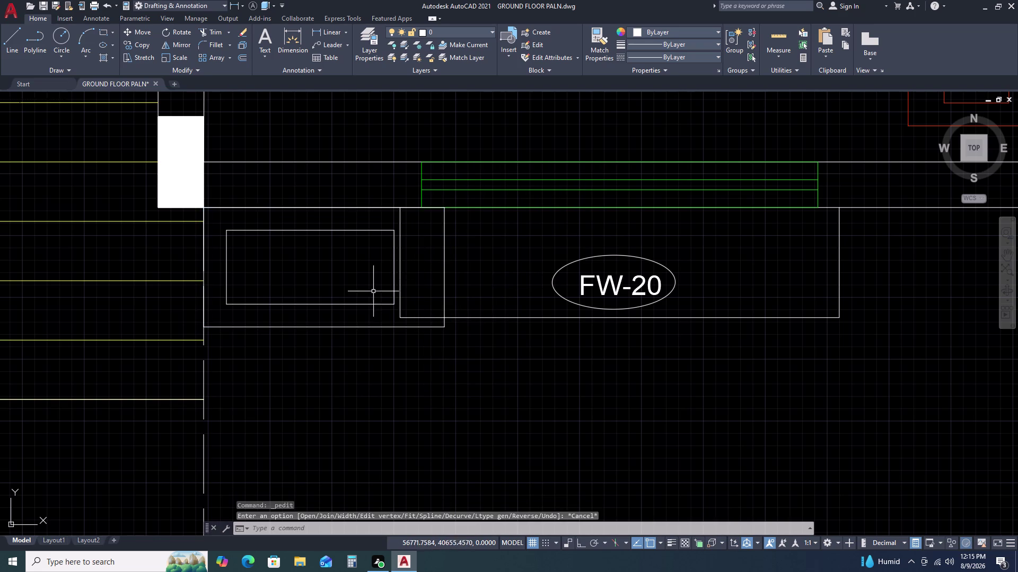
Erase the box's inner rectangle and offset the outer rectangle 115 inward.
double_click(353, 300)
click(335, 311)
key(Delete)
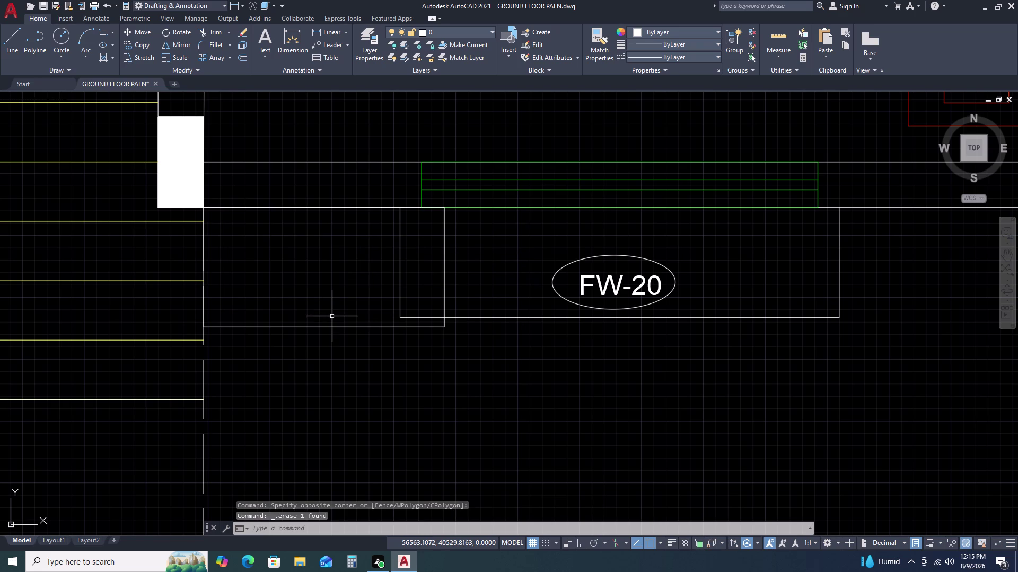
click(338, 321)
drag(313, 340, 305, 352)
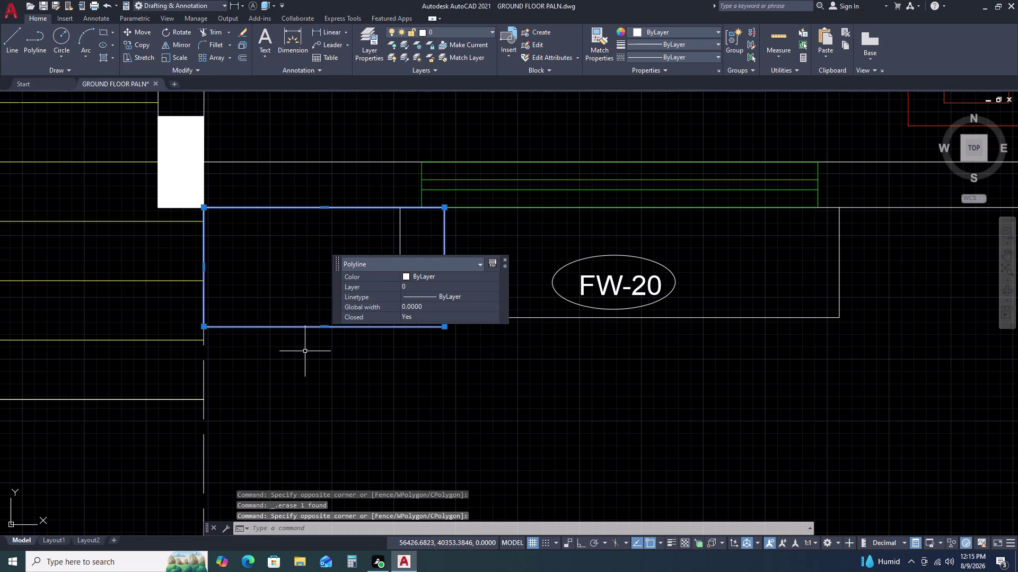
text(O)
key(space)
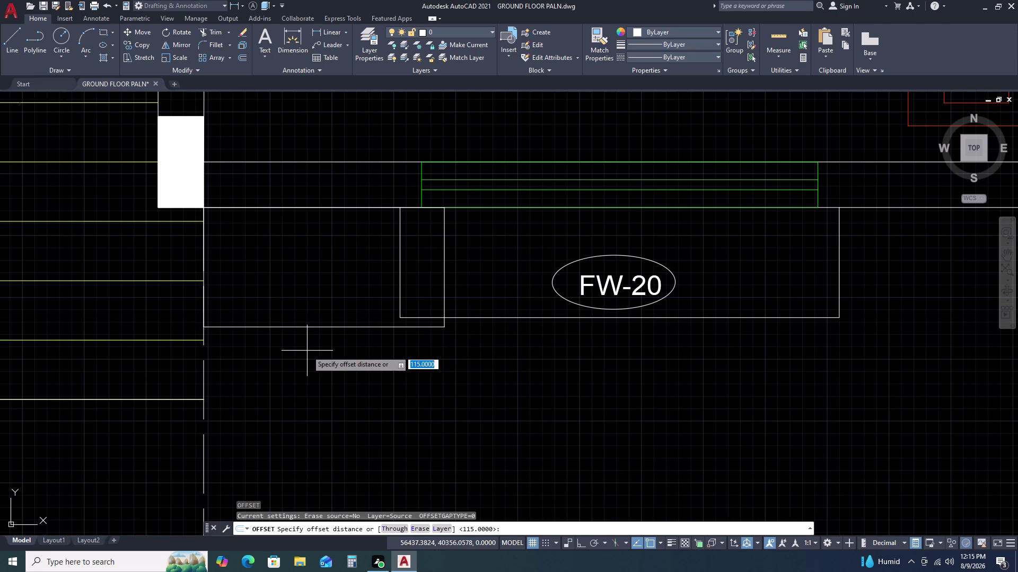
text(115)
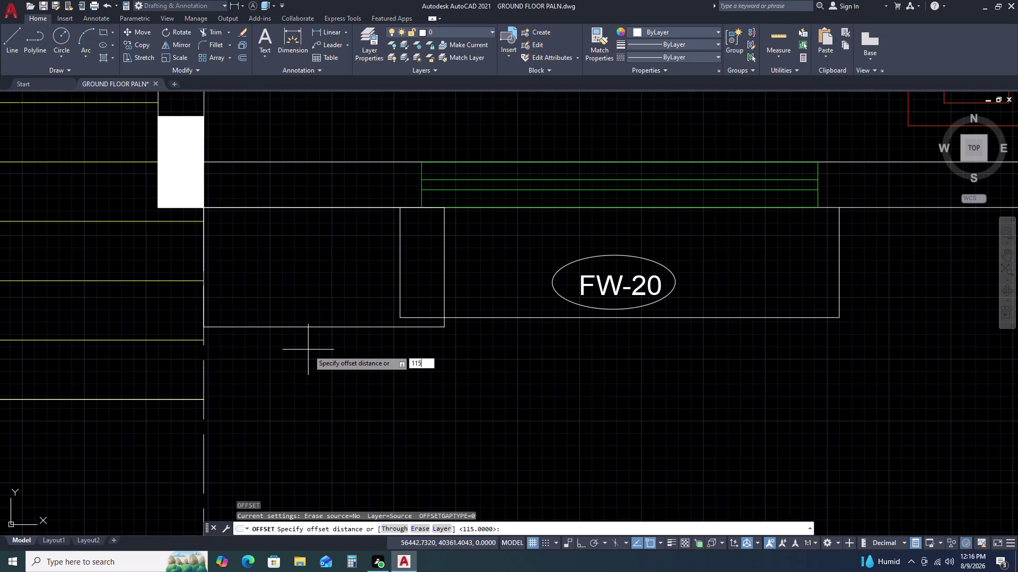
key(space)
click(308, 324)
key(Escape)
Select both rectangles of the box beside the left bedroom window.
scroll(down, 3)
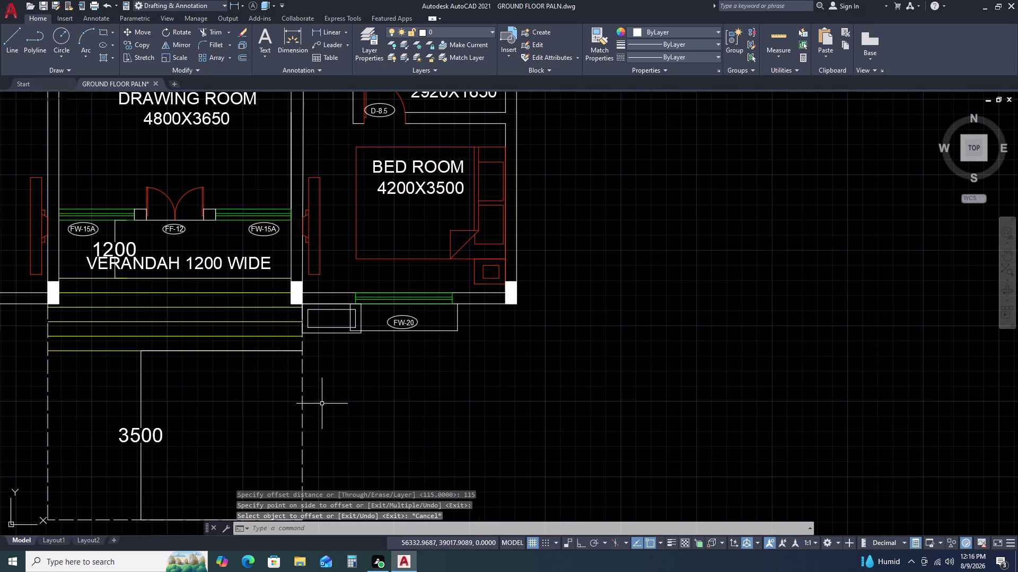
scroll(up, 3)
double_click(360, 256)
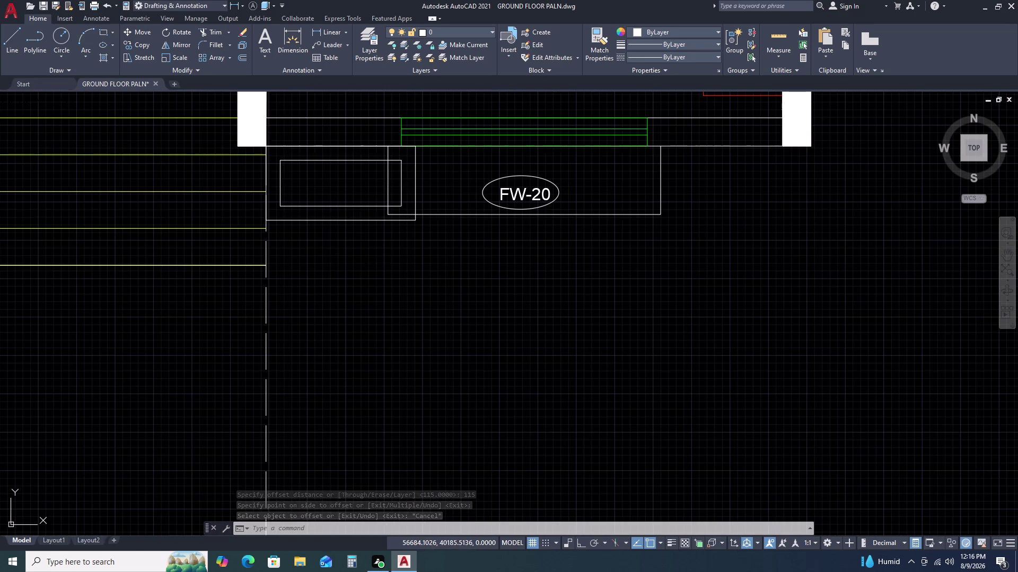
drag(360, 256, 339, 247)
click(327, 251)
drag(327, 250, 322, 239)
click(311, 197)
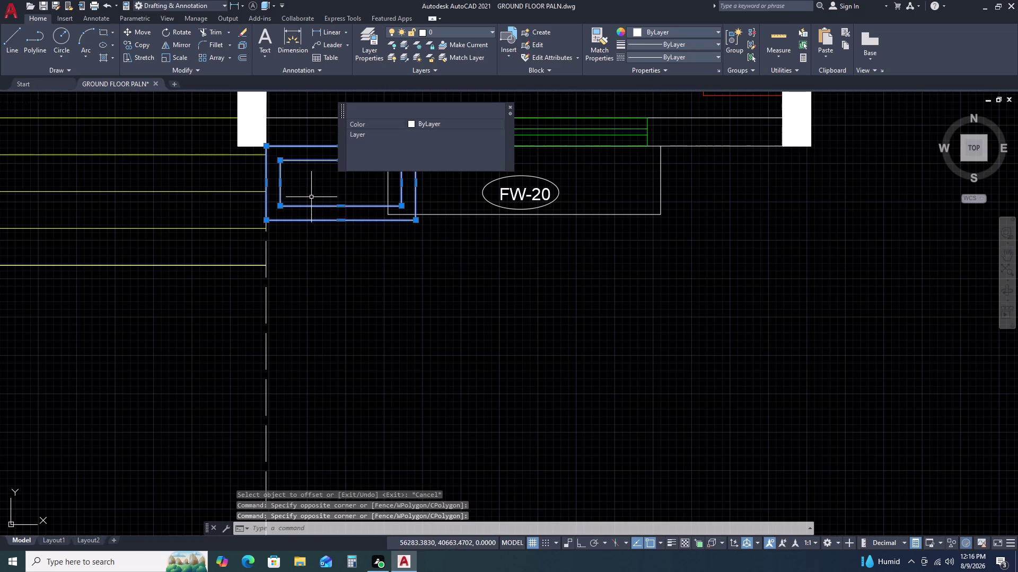
Copy both rectangles to the wall corner at the right bedroom's window.
key(c)
key(o)
key(space)
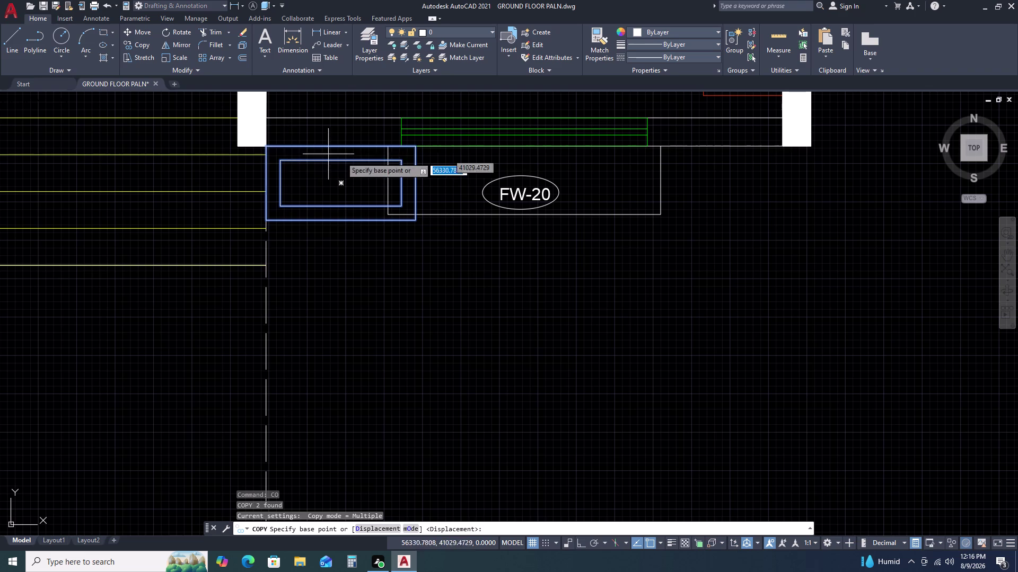
click(415, 146)
scroll(down, 3)
middle_drag(104, 272, 348, 357)
middle_click(366, 362)
scroll(down, 3)
scroll(up, 3)
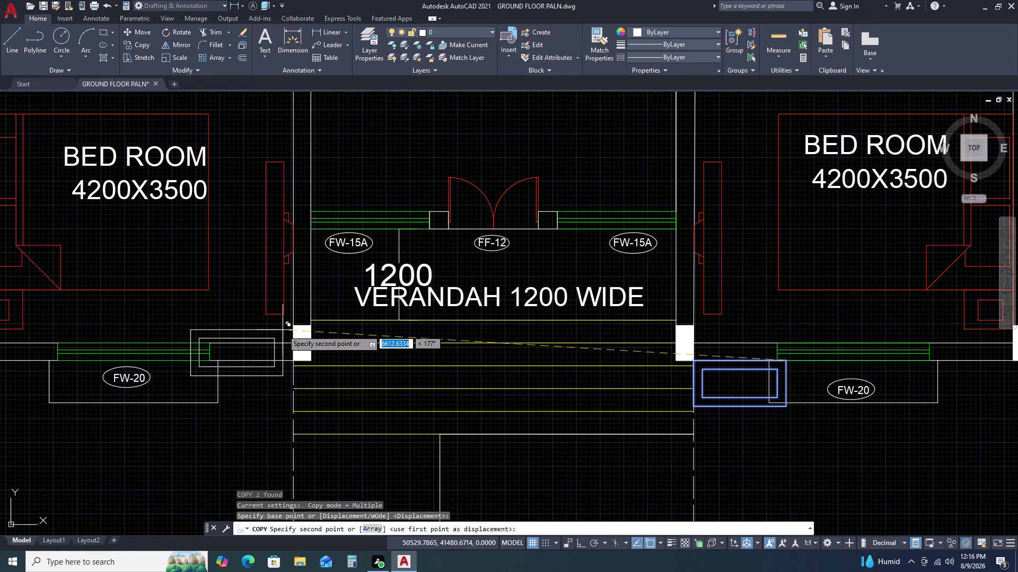
scroll(up, 3)
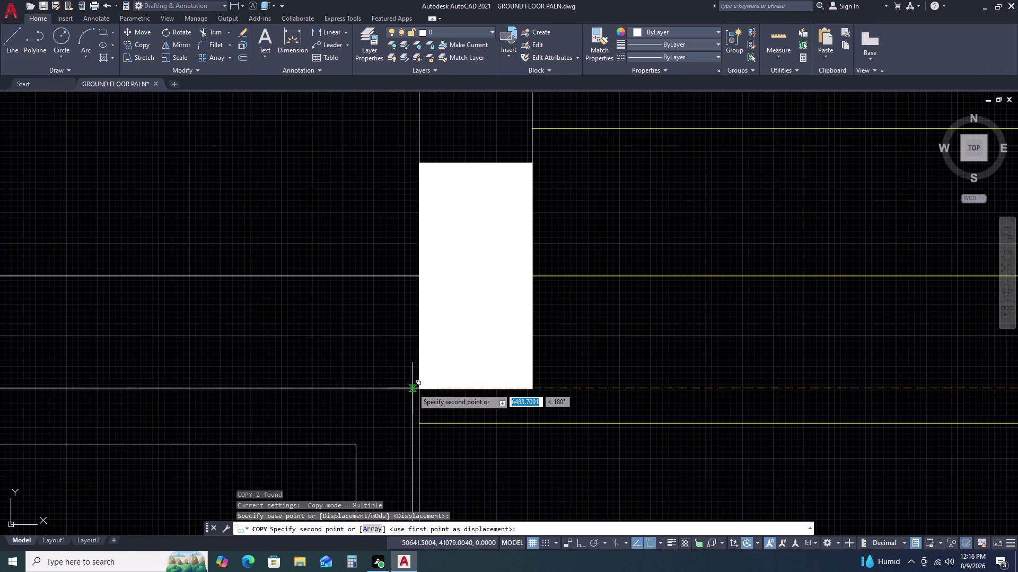
double_click(420, 389)
scroll(down, 3)
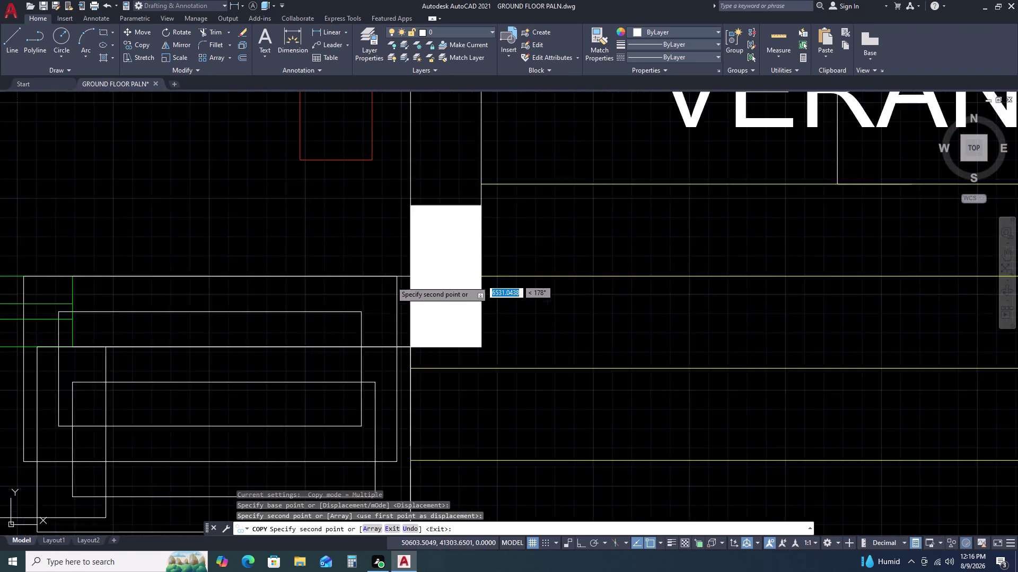
key(Escape)
scroll(down, 3)
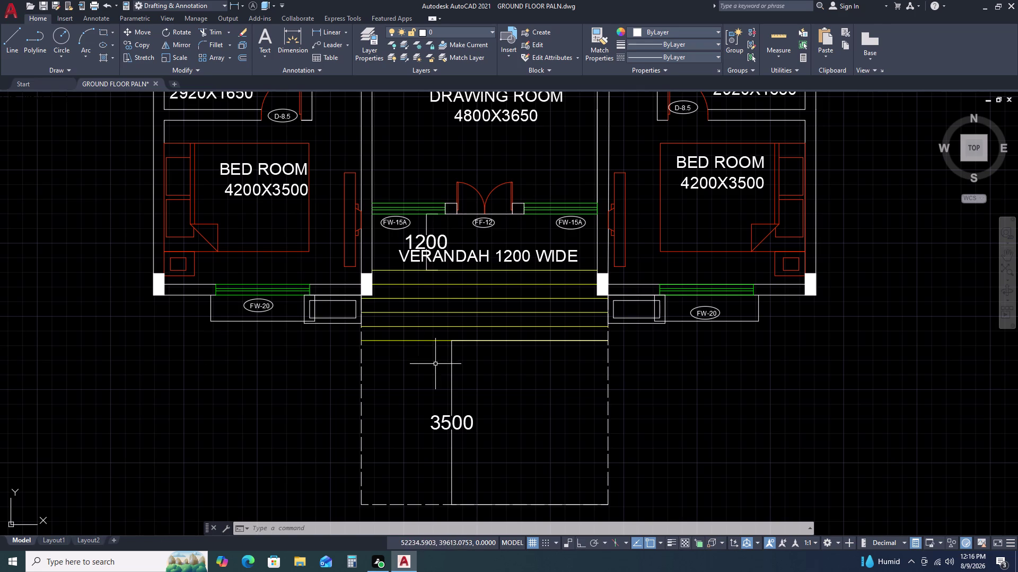
scroll(down, 3)
scroll(up, 3)
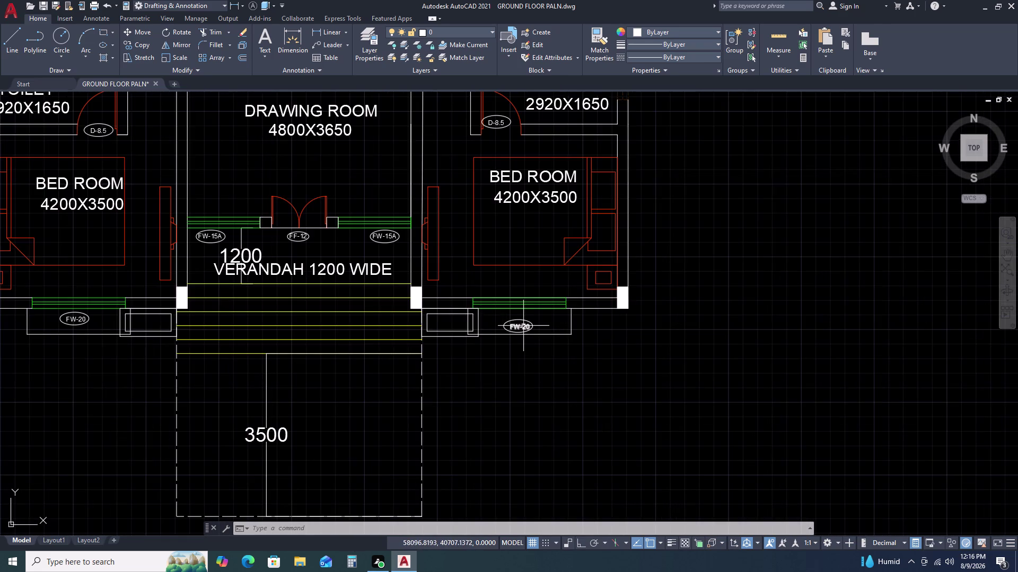
scroll(down, 3)
middle_drag(446, 235, 450, 320)
middle_click(450, 321)
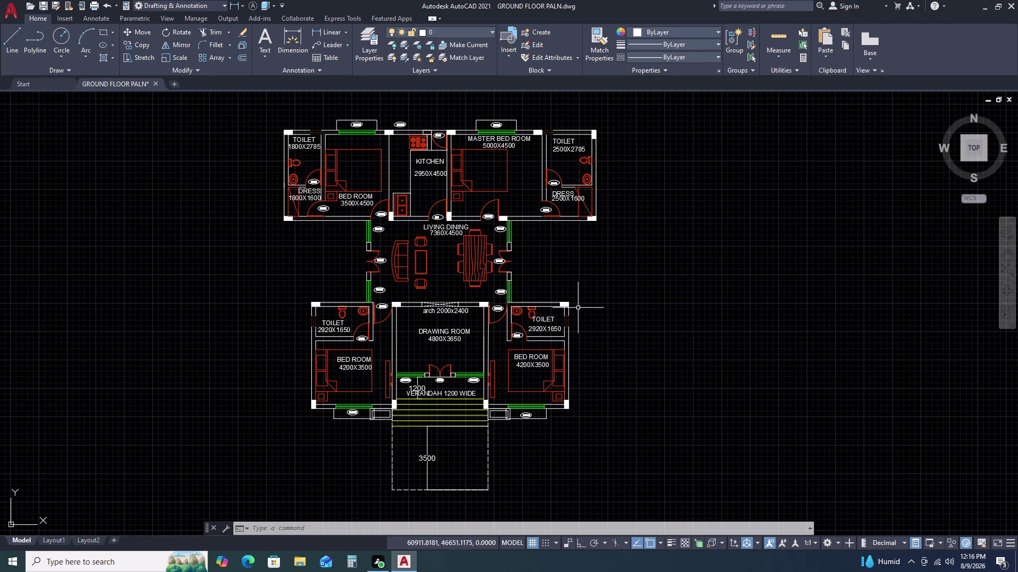
scroll(up, 3)
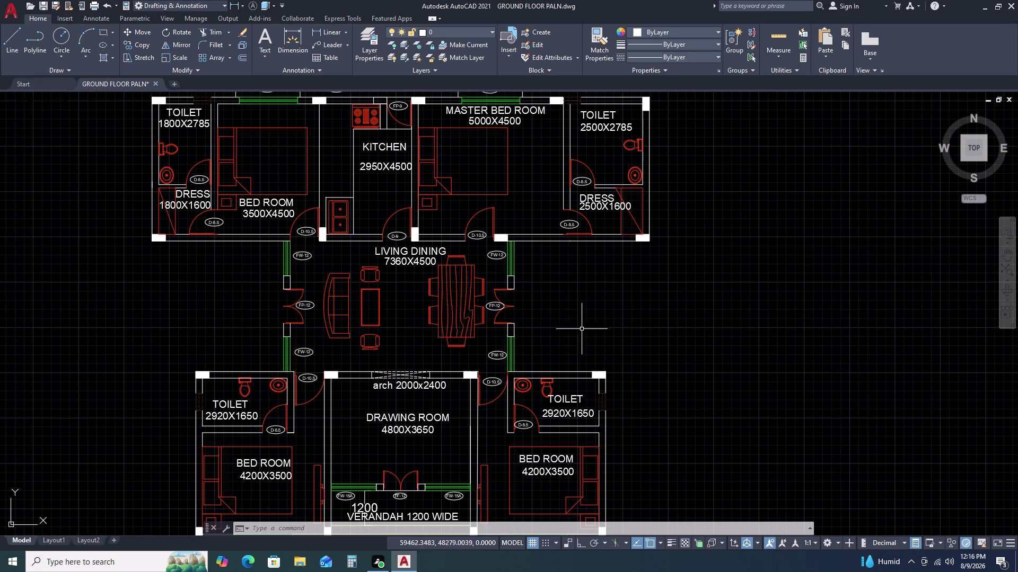
Draw a vertical line with Ortho on, right of the living dining area.
text(L)
key(space)
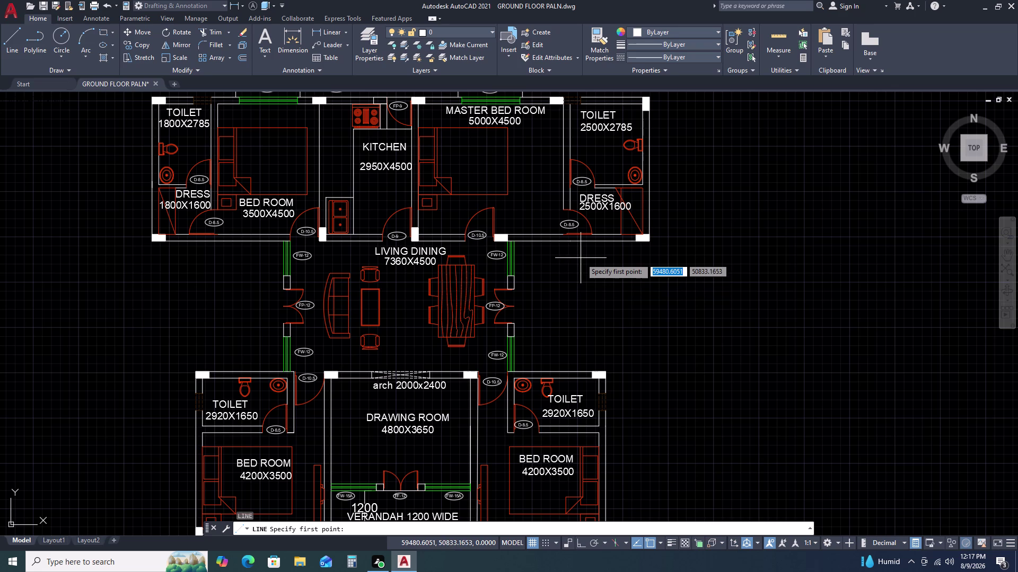
click(584, 254)
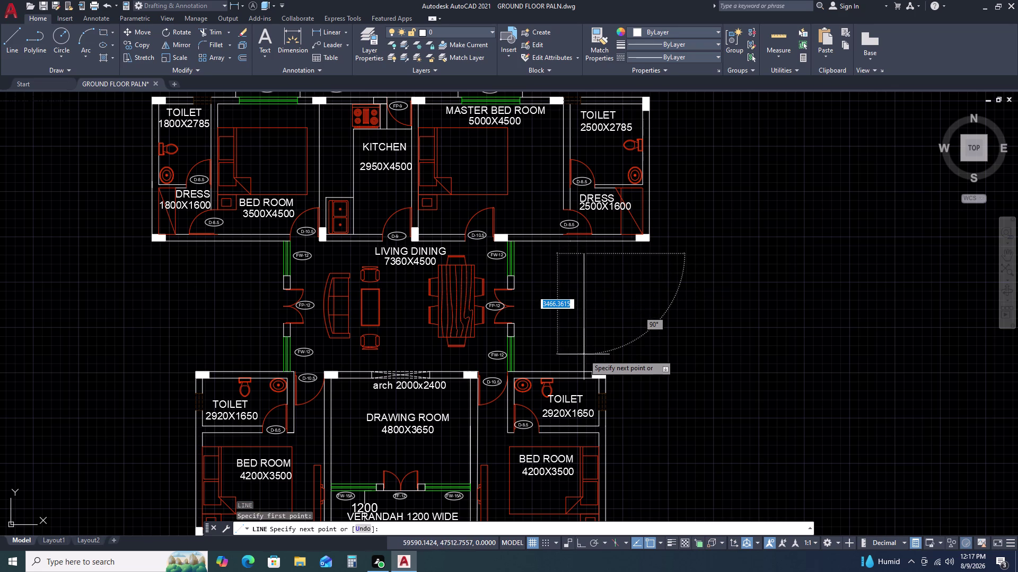
key(F8)
click(585, 369)
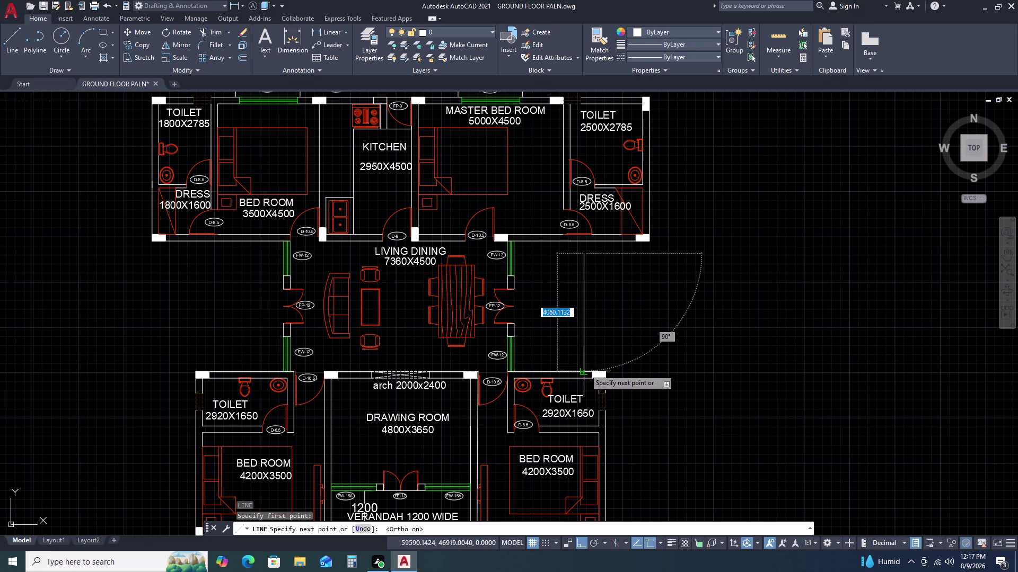
scroll(up, 3)
key(Escape)
Move the vertical line up into position beside the toilet.
drag(605, 315, 598, 314)
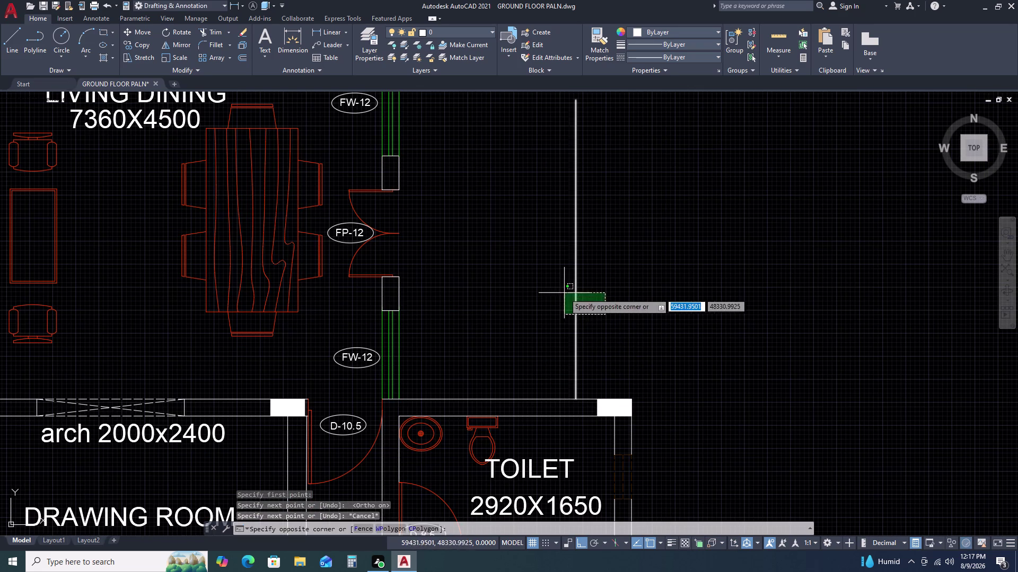
click(562, 289)
text(M)
key(space)
double_click(588, 334)
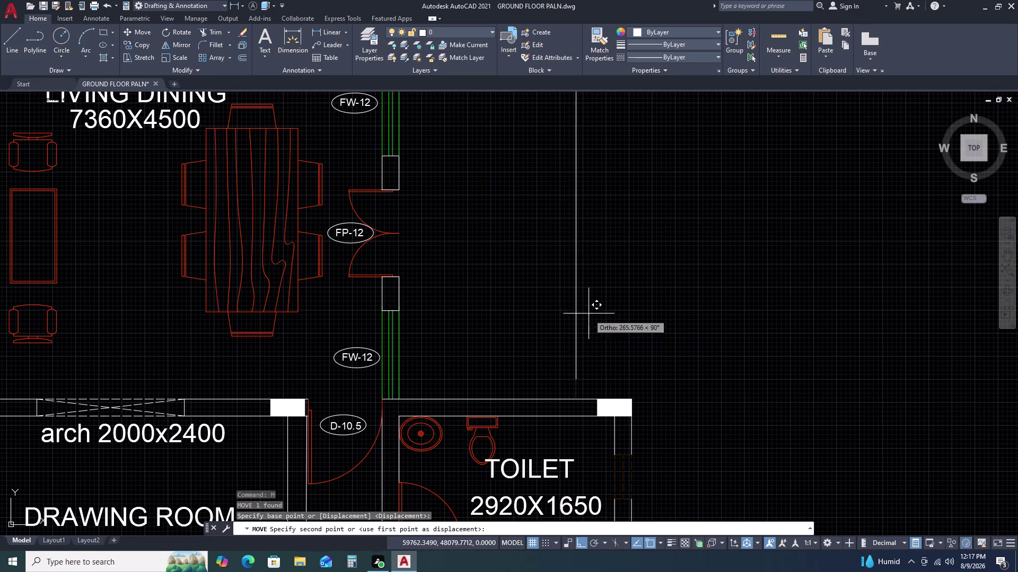
triple_click(589, 310)
key(Escape)
Copy the vertical line 300 away, then delete the unwanted line.
double_click(594, 291)
click(549, 297)
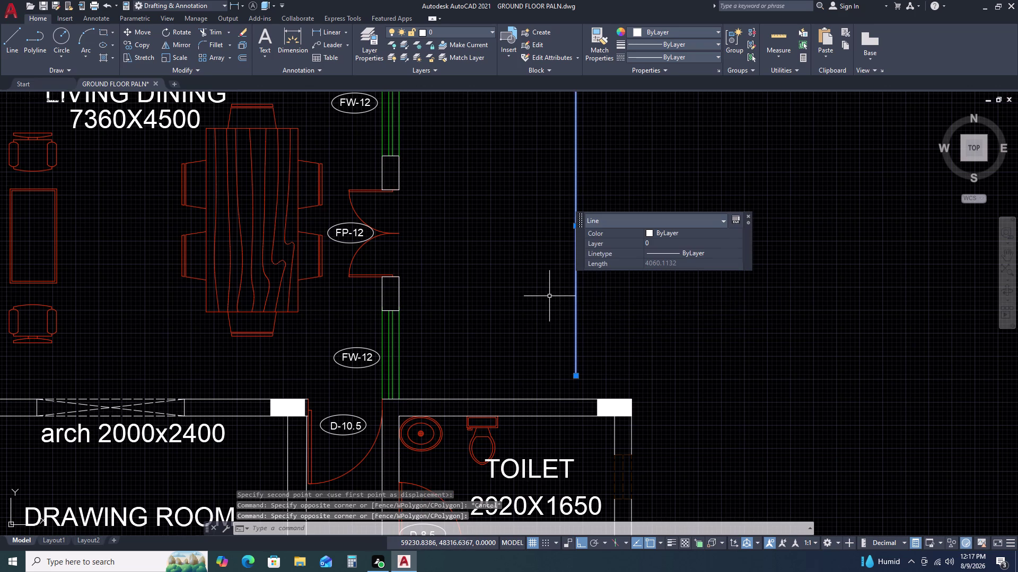
text(C)
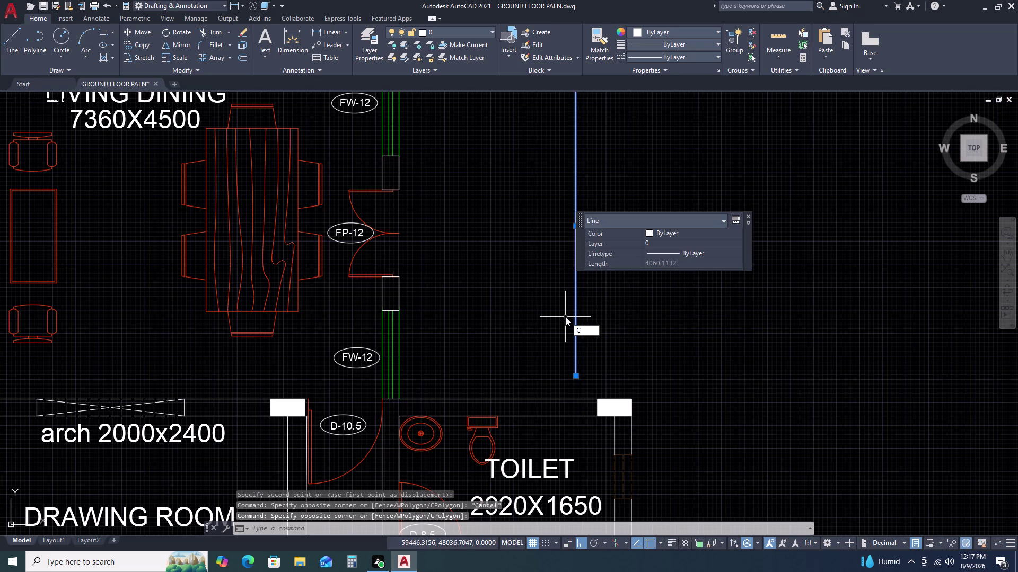
text(O)
key(space)
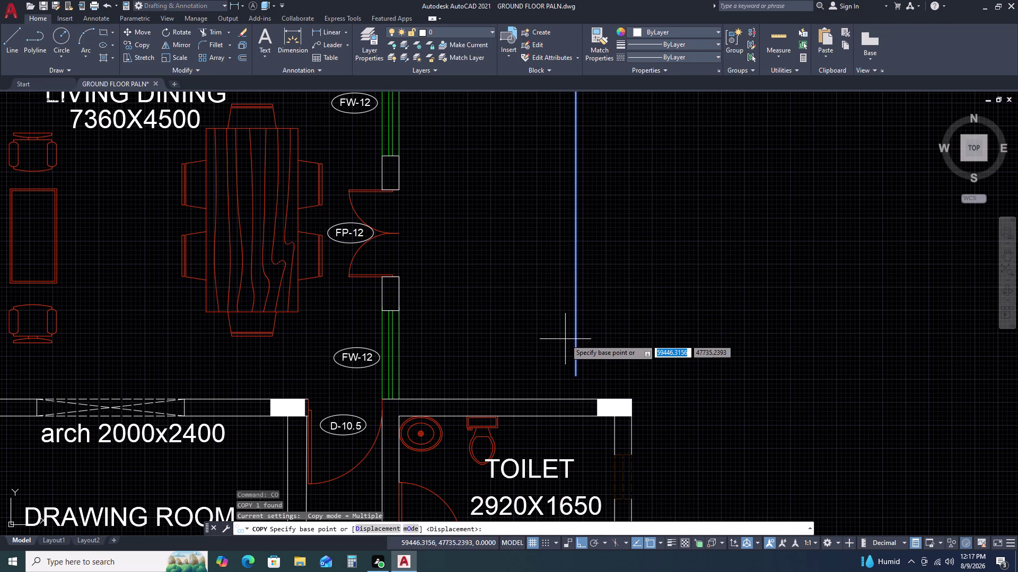
text(6)
key(space)
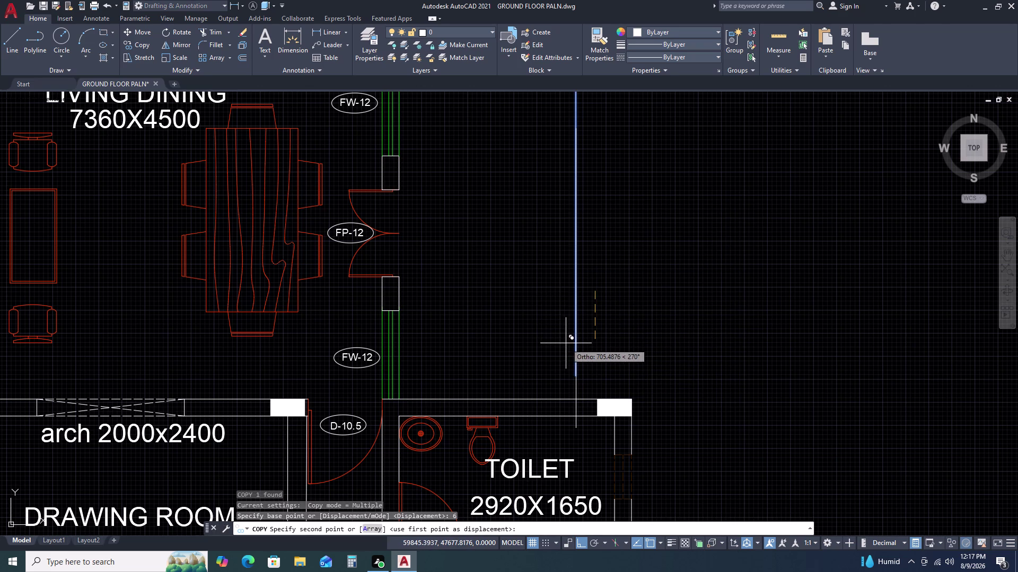
text(300)
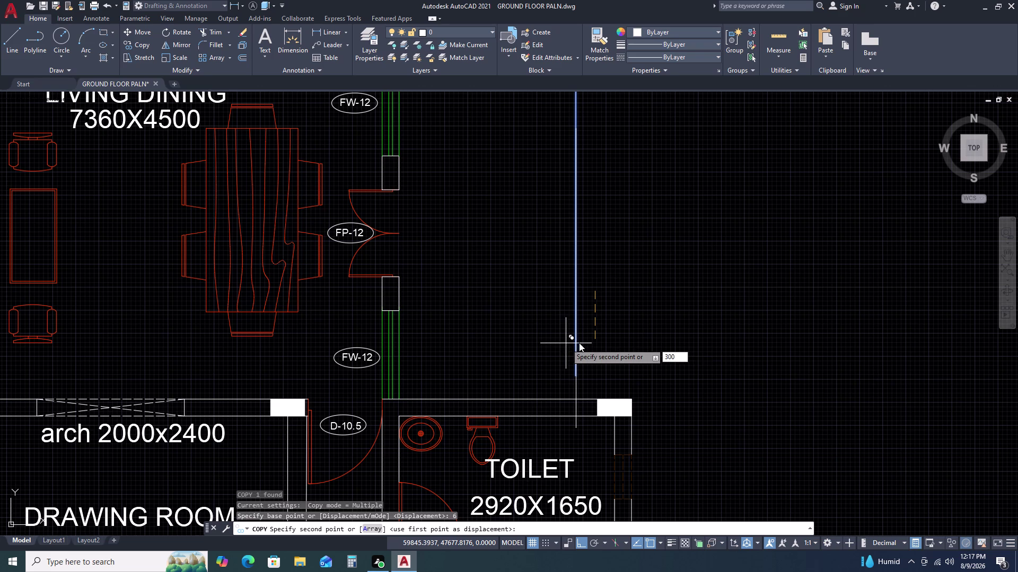
key(space)
scroll(down, 3)
middle_drag(567, 325, 429, 286)
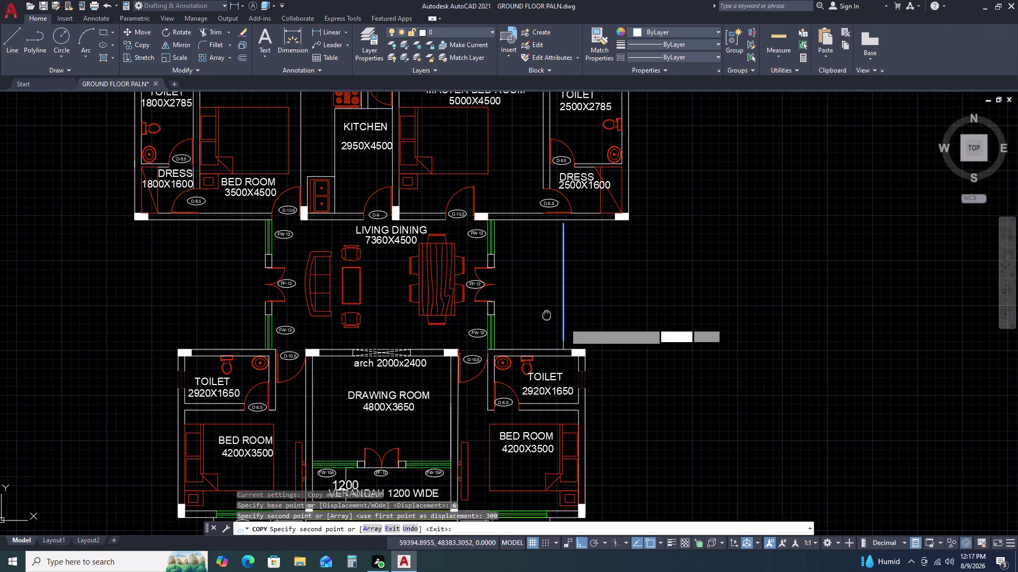
middle_drag(430, 287, 387, 283)
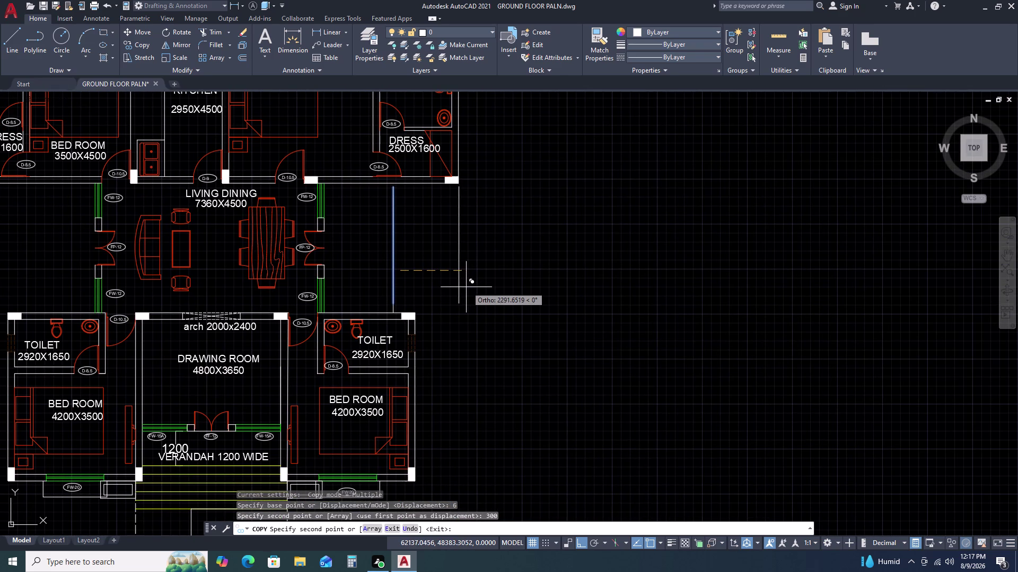
key(Escape)
scroll(up, 3)
click(391, 265)
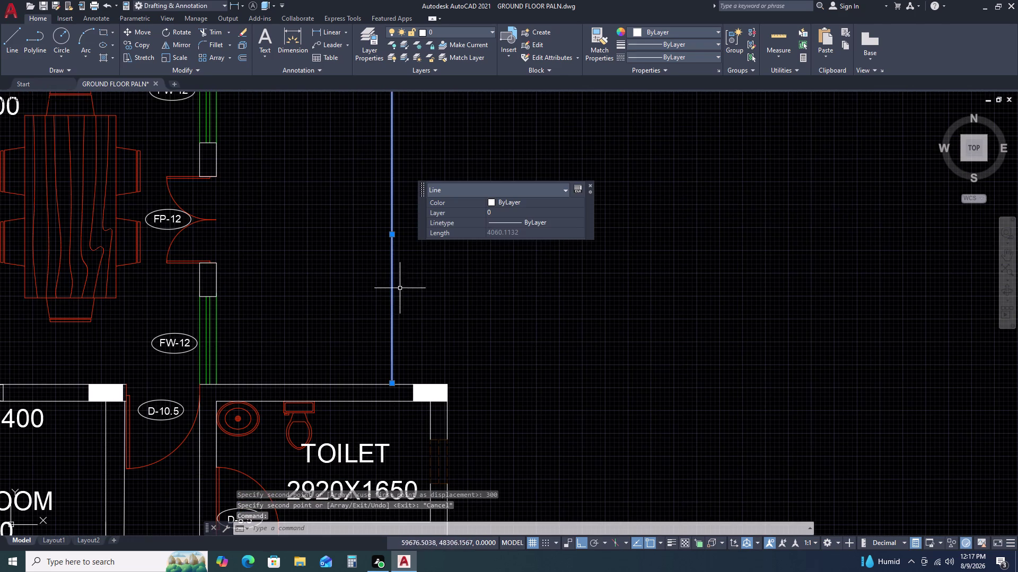
key(Delete)
Array-copy the remaining line into 6 items spaced 300 apart.
click(392, 288)
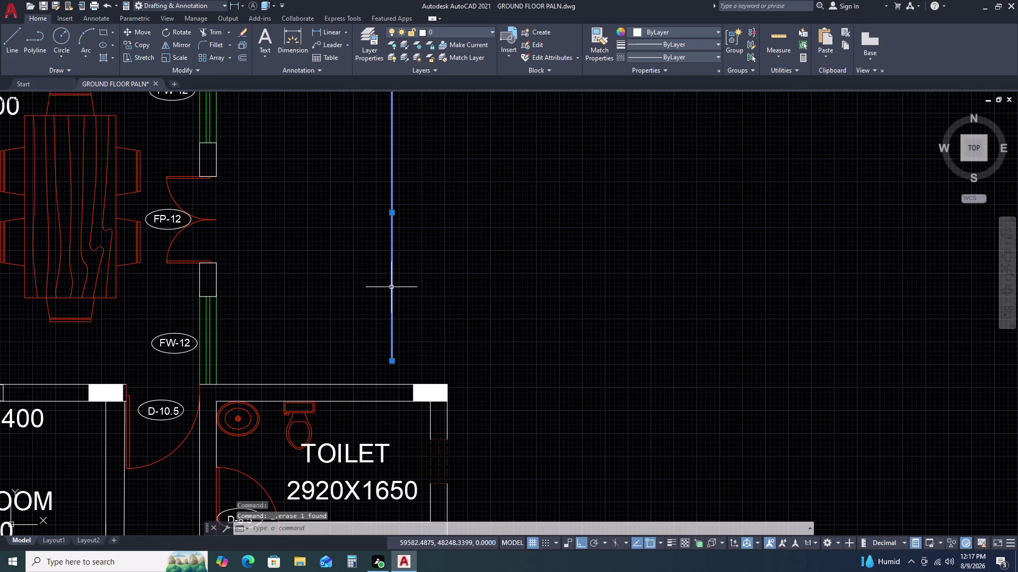
key(c)
text(O)
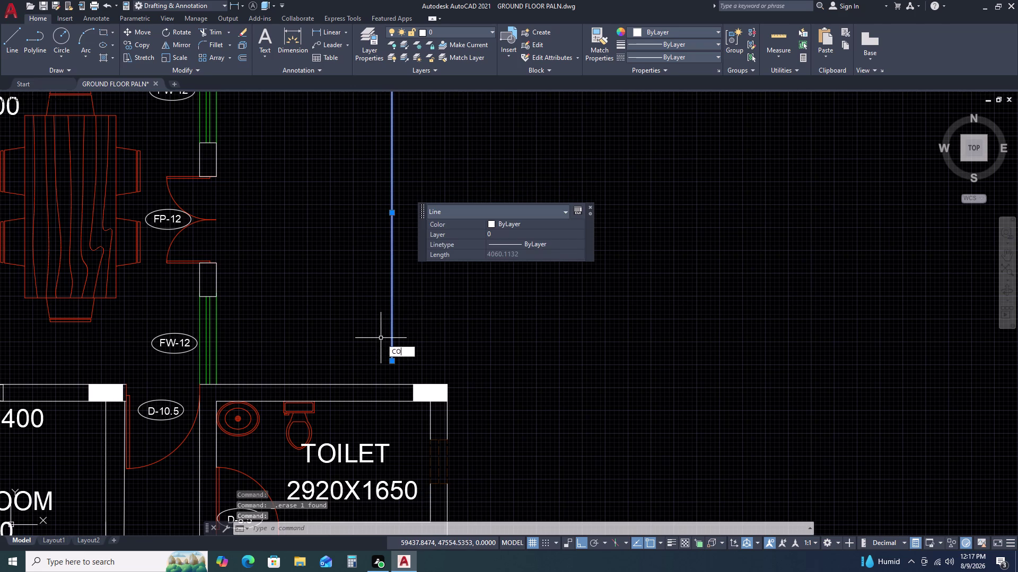
key(space)
double_click(393, 363)
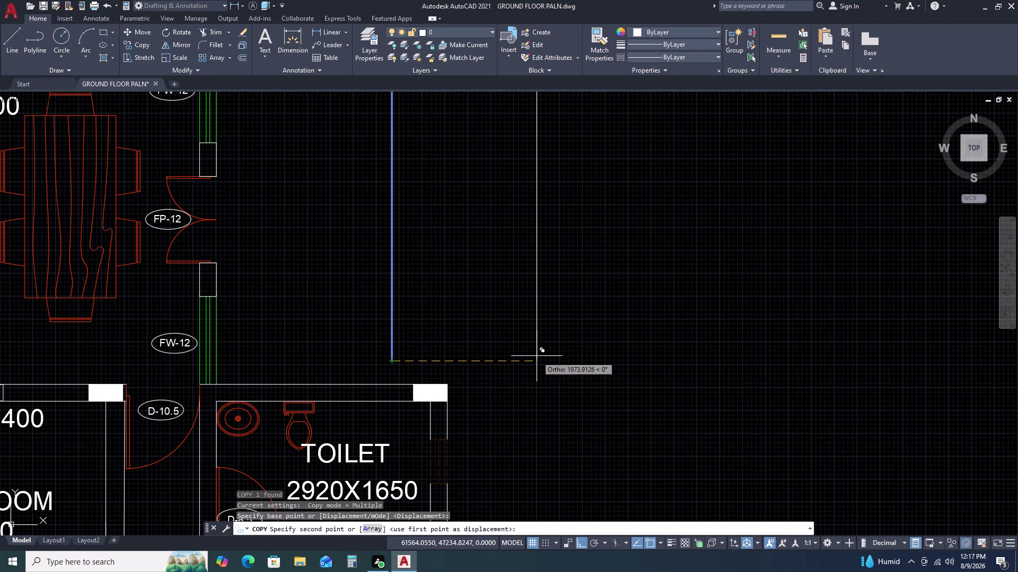
text(A)
key(space)
text(6)
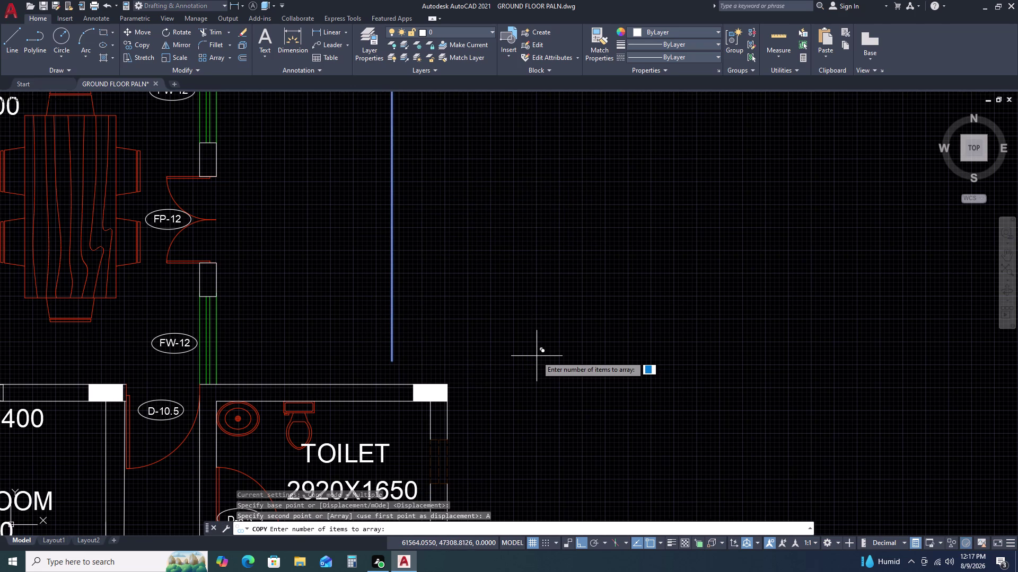
key(space)
key(3)
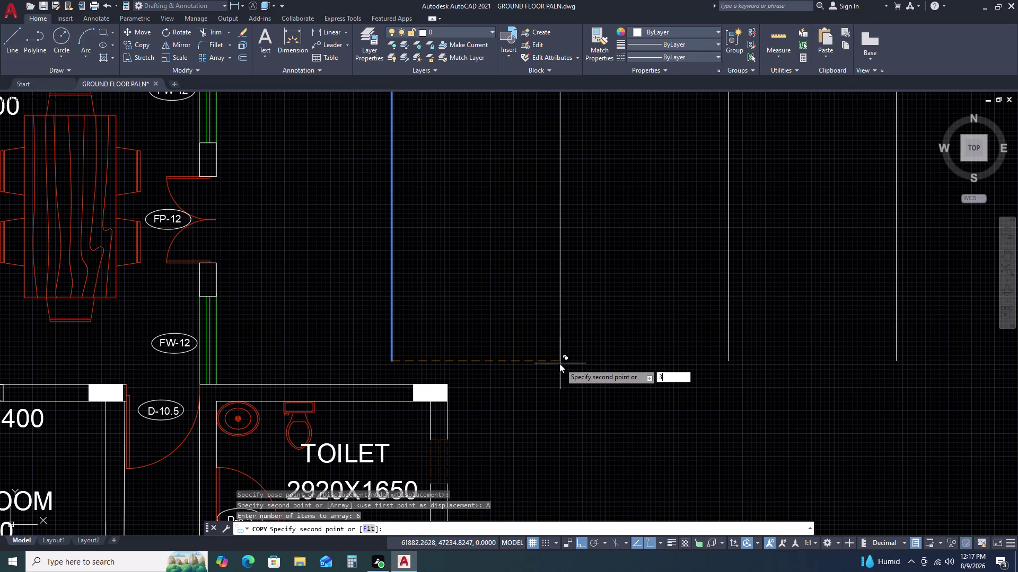
key(0)
key(0)
key(space)
scroll(down, 3)
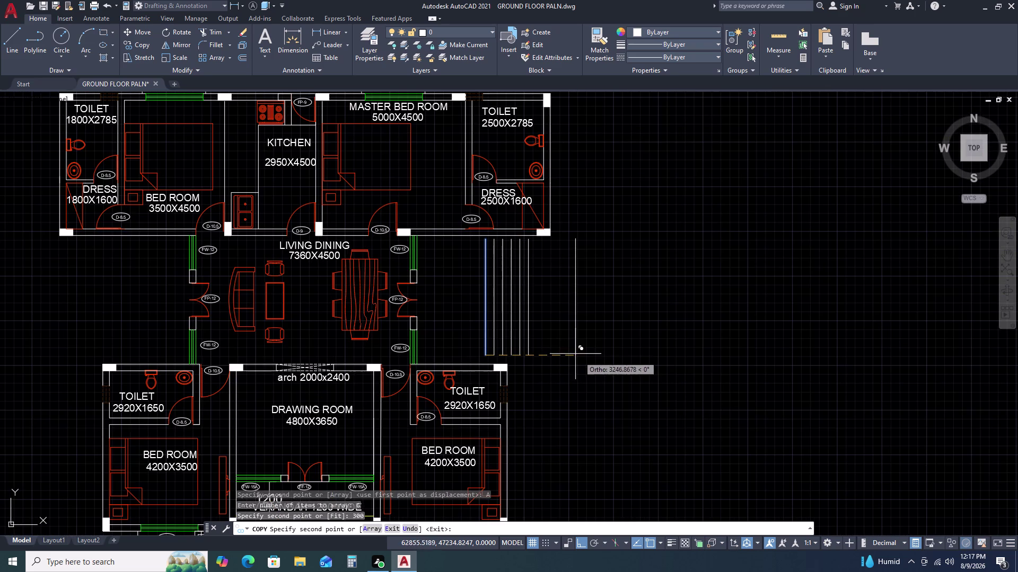
key(Escape)
scroll(up, 3)
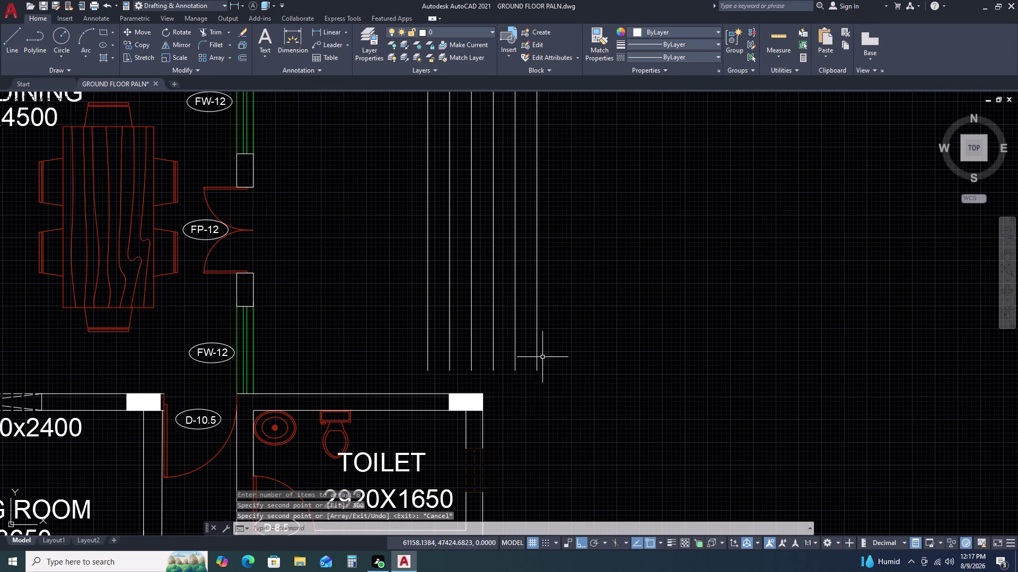
Select the six parallel lines, then cancel the Move command.
click(563, 342)
click(362, 336)
text(M)
key(space)
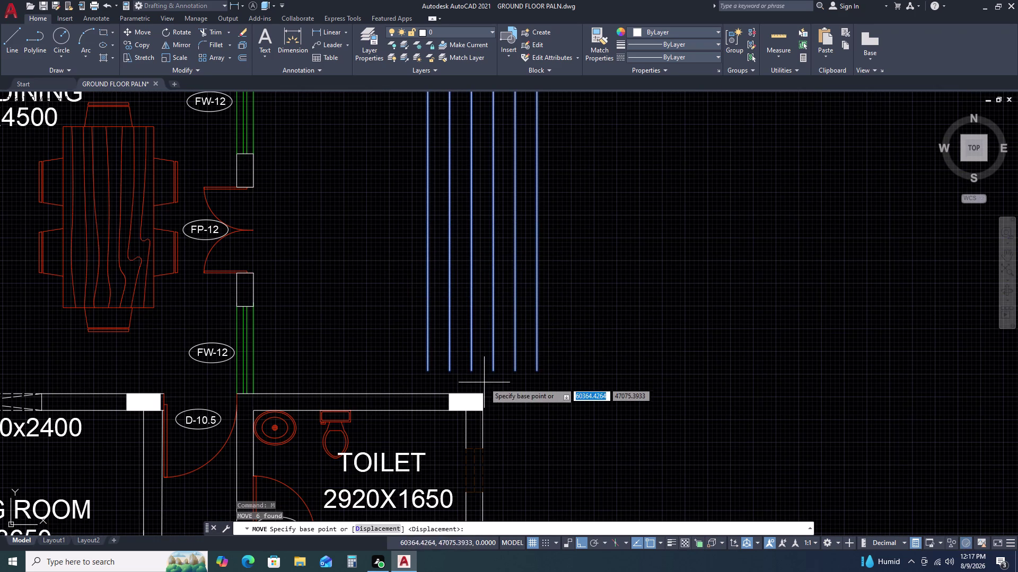
scroll(up, 3)
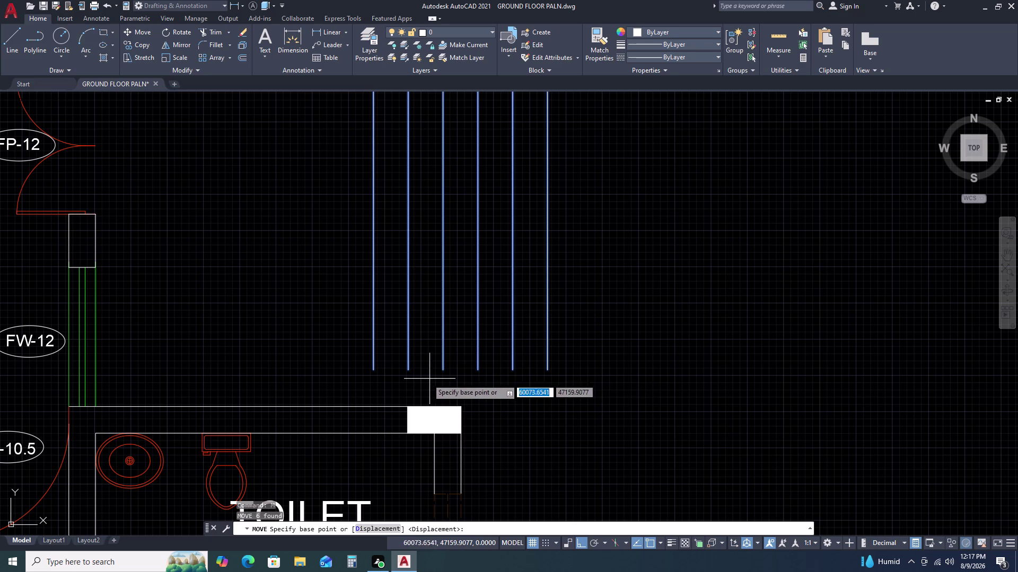
key(Escape)
scroll(down, 3)
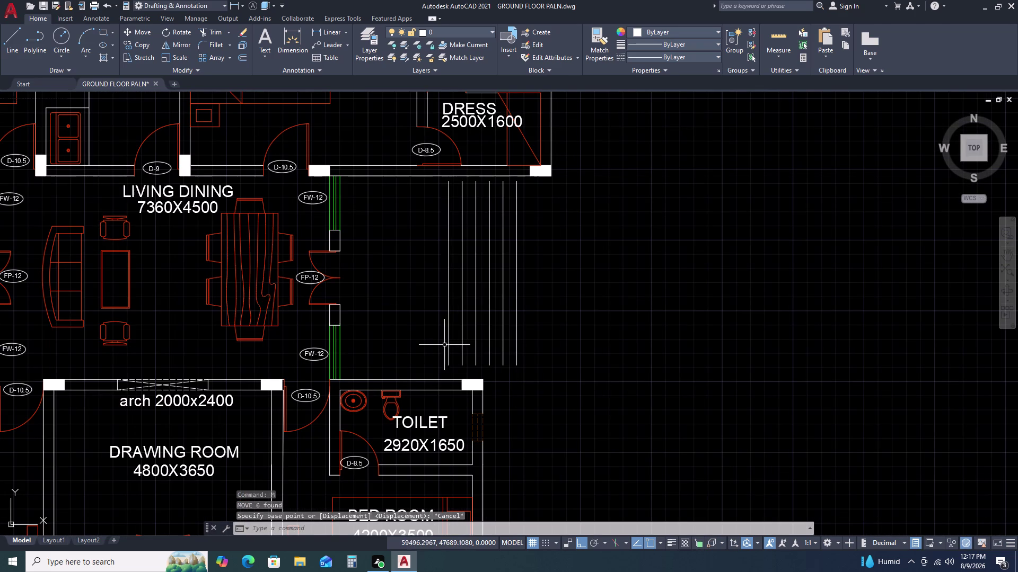
scroll(up, 3)
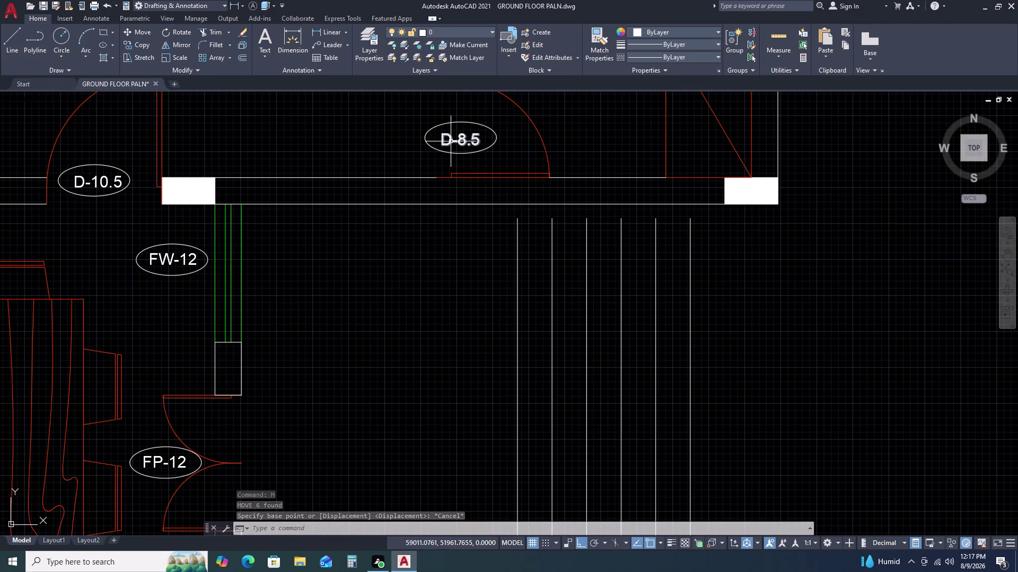
Copy the D-8.5 label beside the first line, with Ortho off.
click(450, 142)
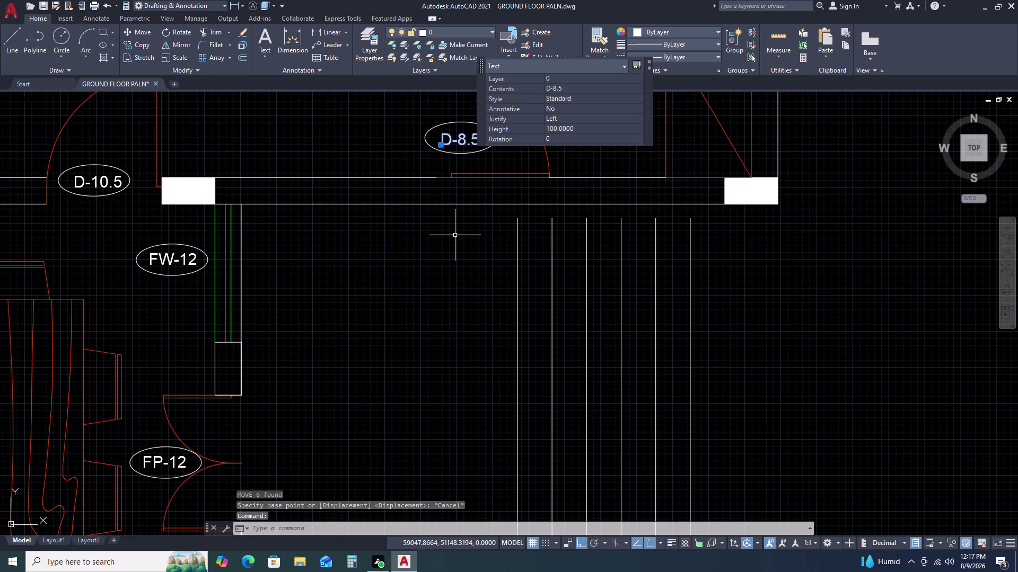
text(CO)
key(space)
click(448, 131)
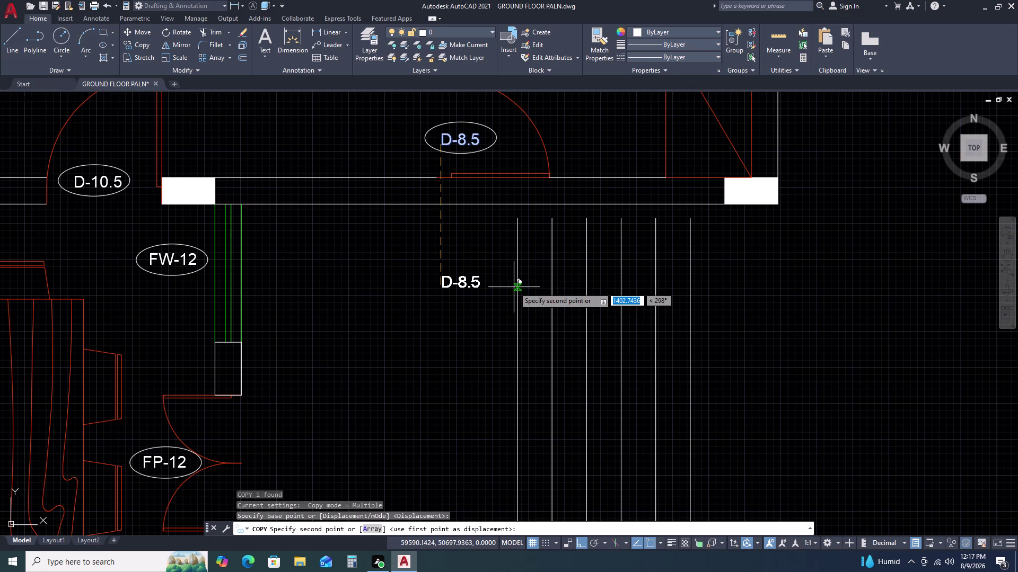
key(F8)
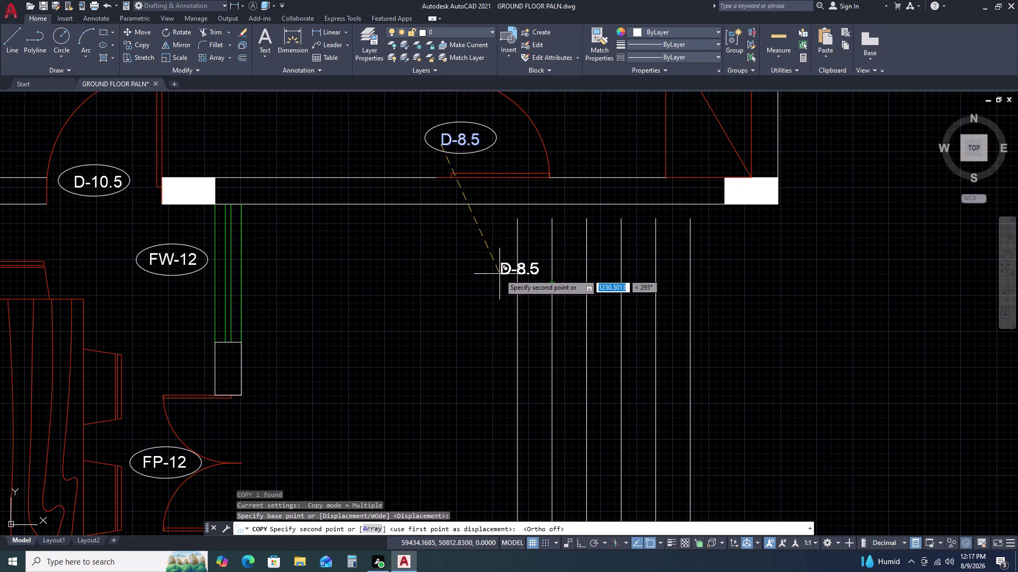
double_click(499, 274)
key(Escape)
Edit the copied label's text to read '1'.
triple_click(502, 269)
click(502, 267)
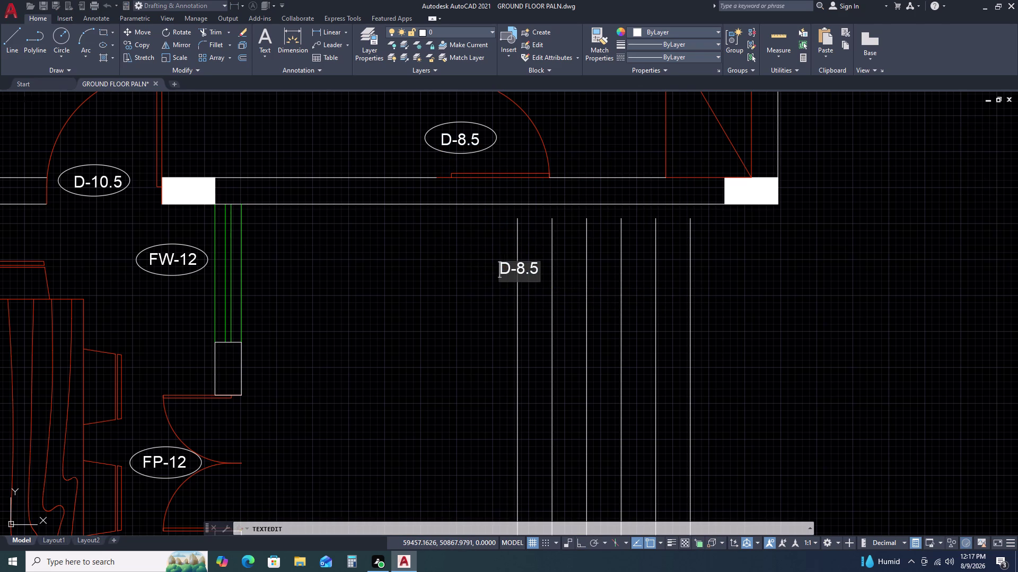
triple_click(534, 271)
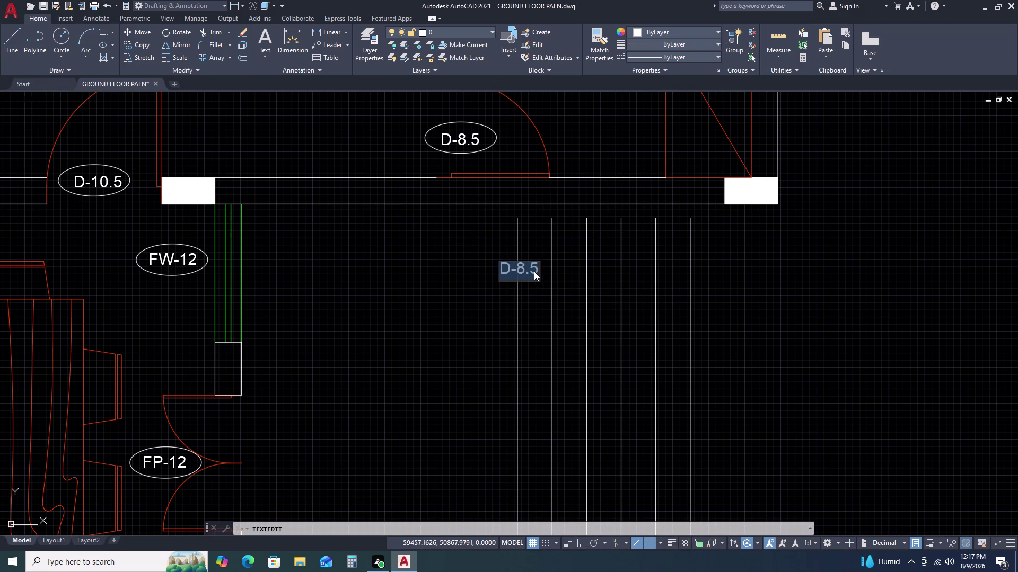
key(1)
key(Return)
key(Escape)
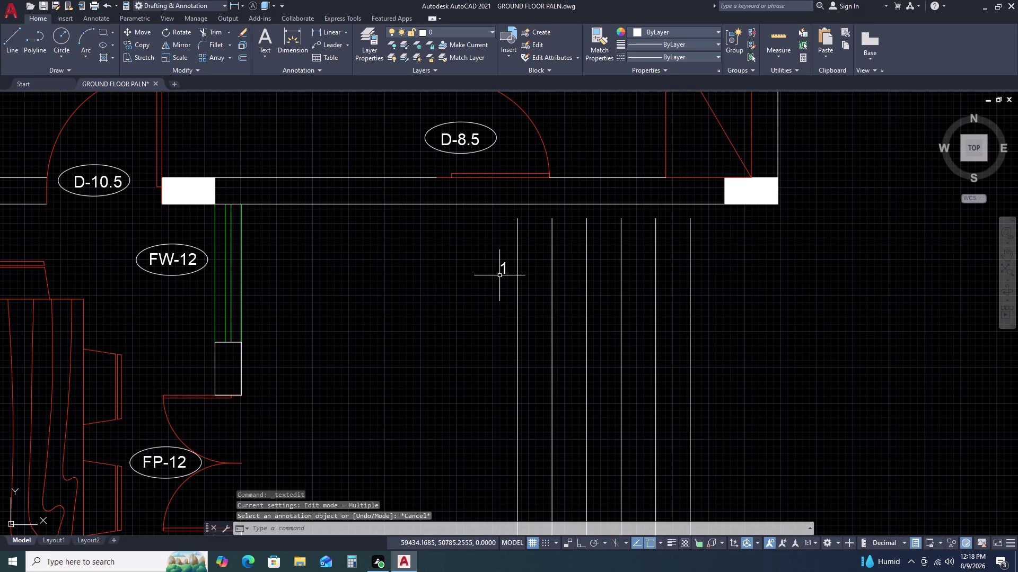
click(502, 270)
Select the '1' label and start copying it from a base point.
text(A)
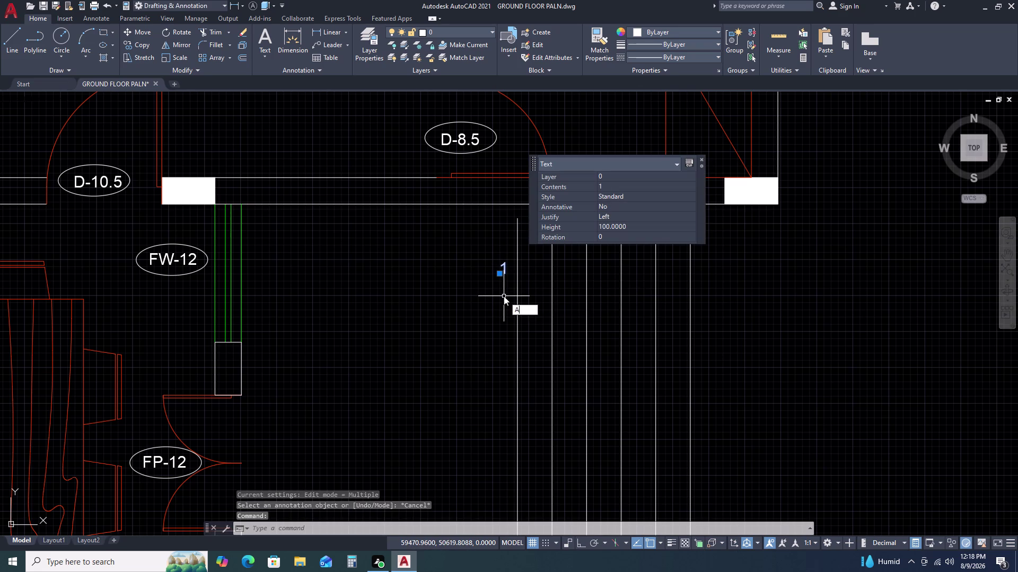
text(R)
key(space)
key(Escape)
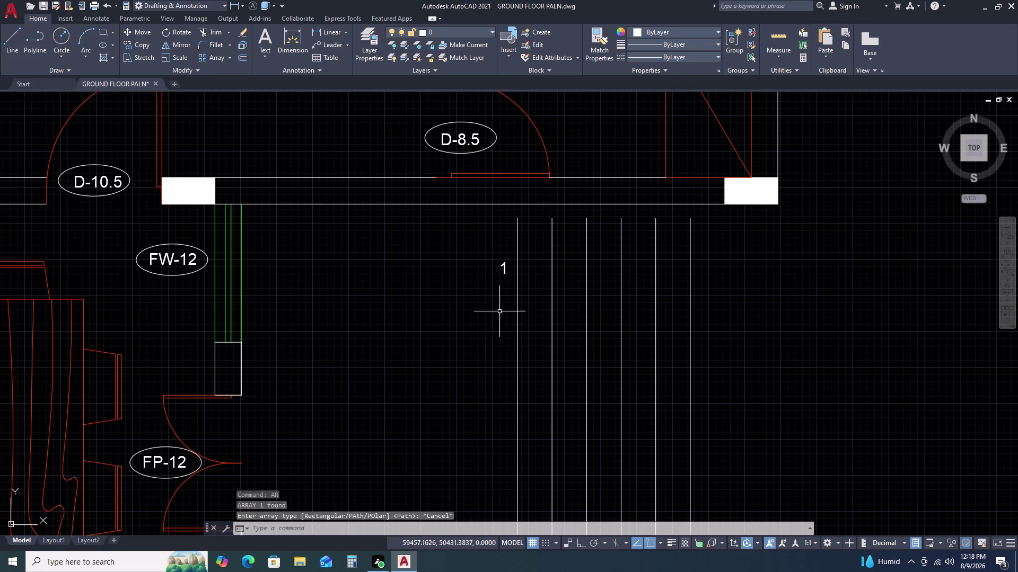
click(504, 269)
text(CO)
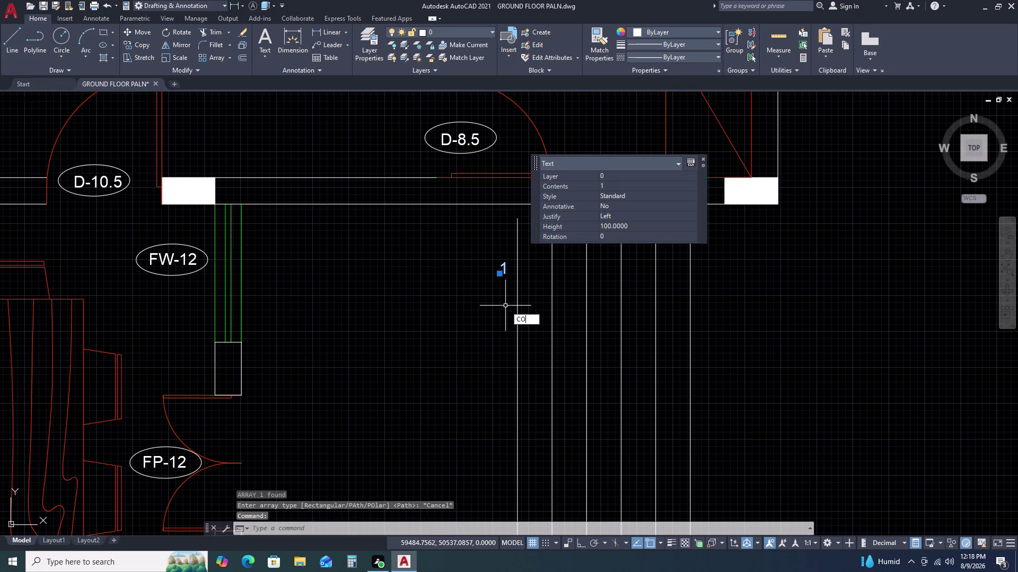
key(space)
double_click(496, 280)
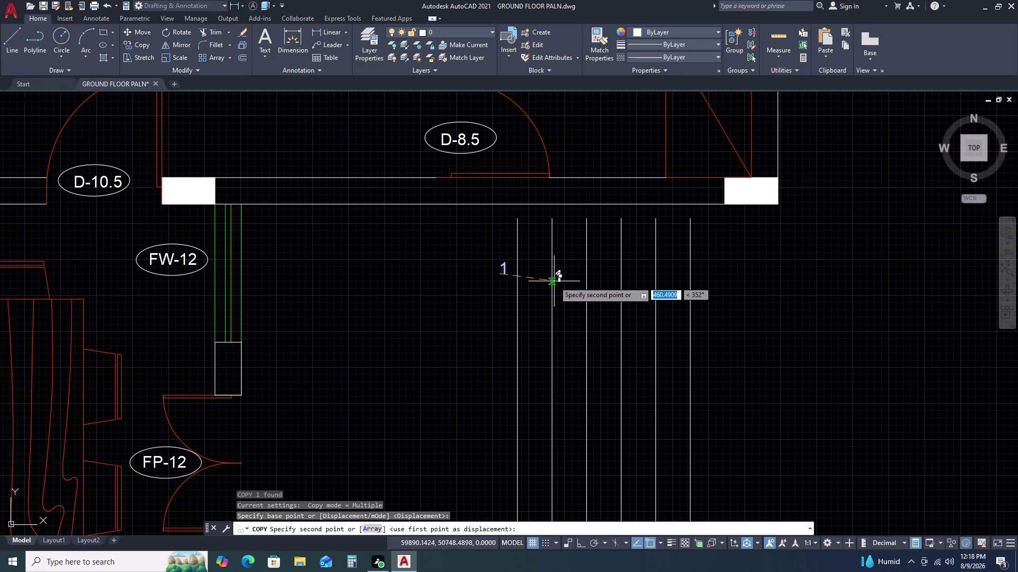
With Ortho on, array the '1' label into six copies spaced 300 apart.
key(F8)
text(AR)
key(space)
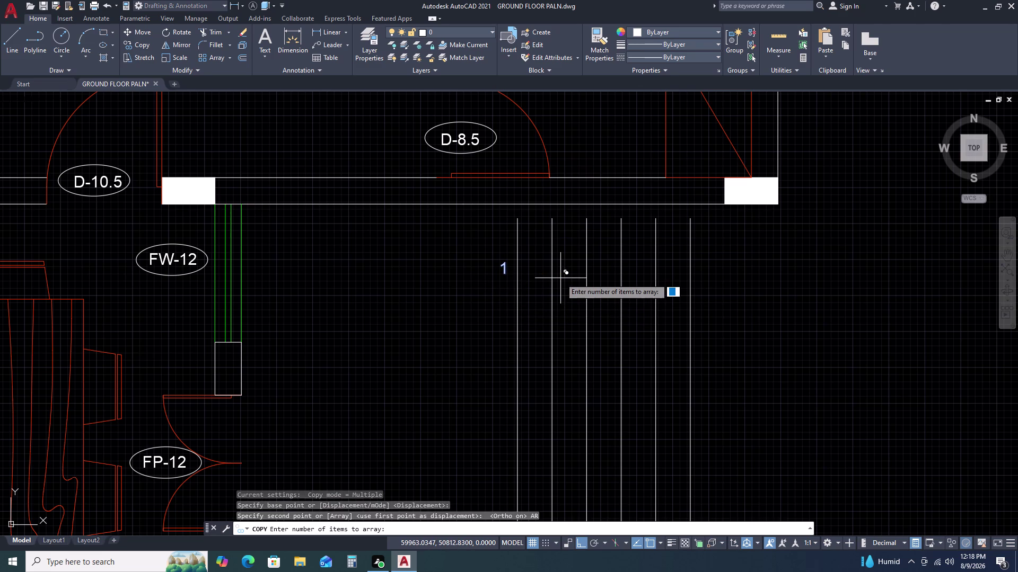
key(6)
key(space)
key(3)
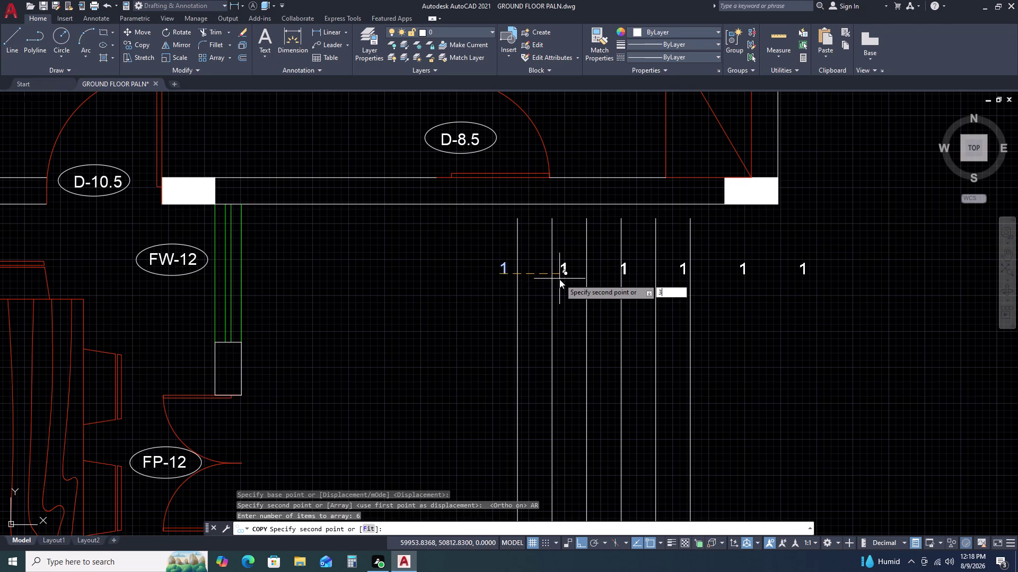
text(00)
key(space)
key(Escape)
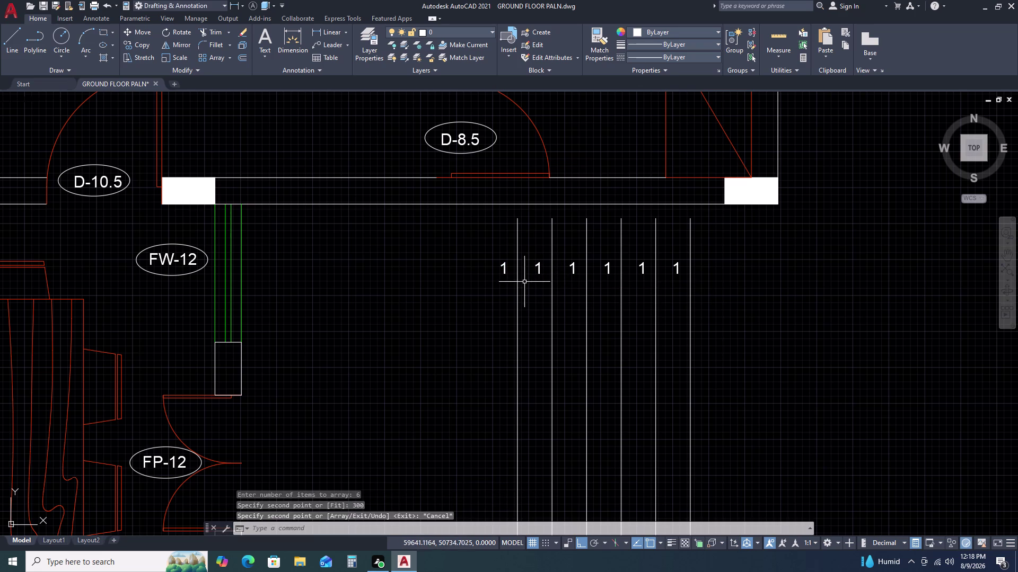
Renumber the six label copies sequentially with TCOUNT.
middle_drag(437, 278, 305, 253)
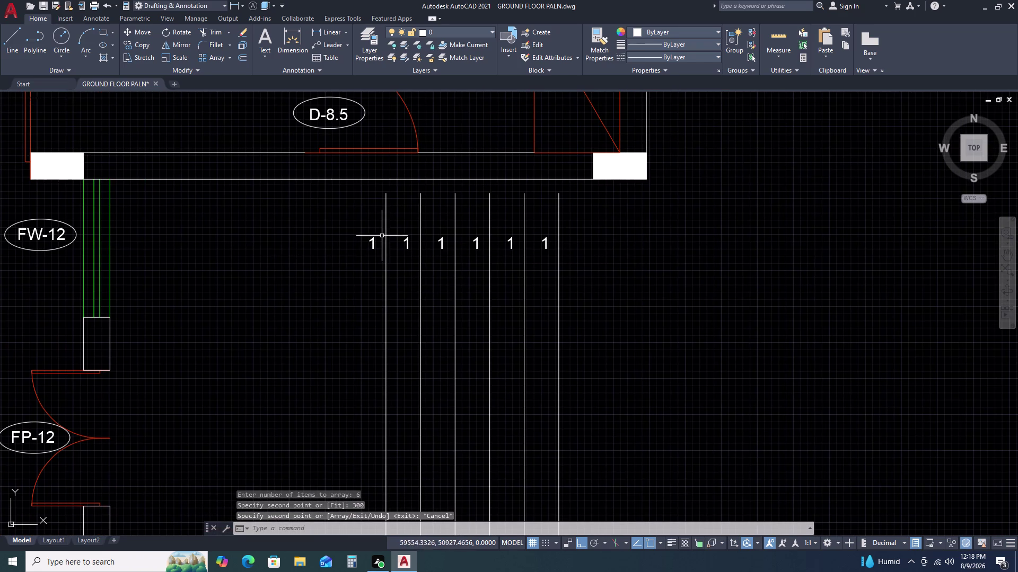
drag(345, 221, 347, 226)
click(572, 286)
key(t)
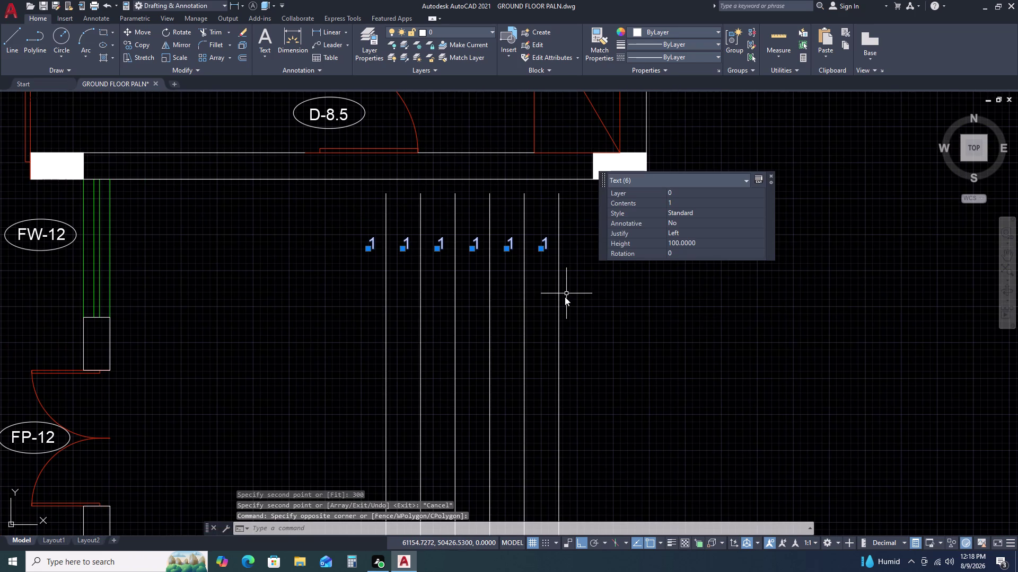
key(c)
text(O)
key(space)
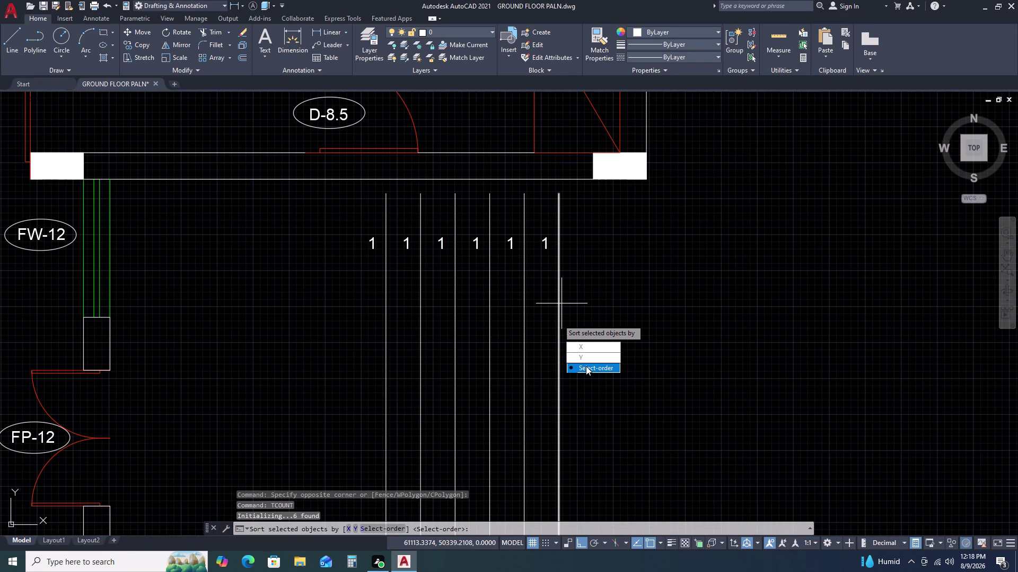
drag(586, 366, 558, 319)
key(space)
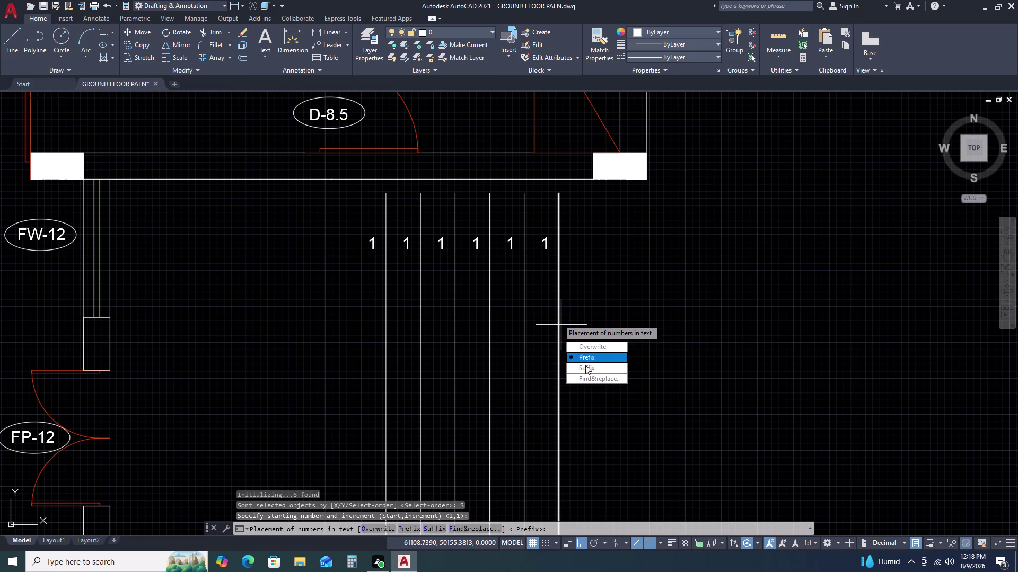
drag(591, 350, 557, 319)
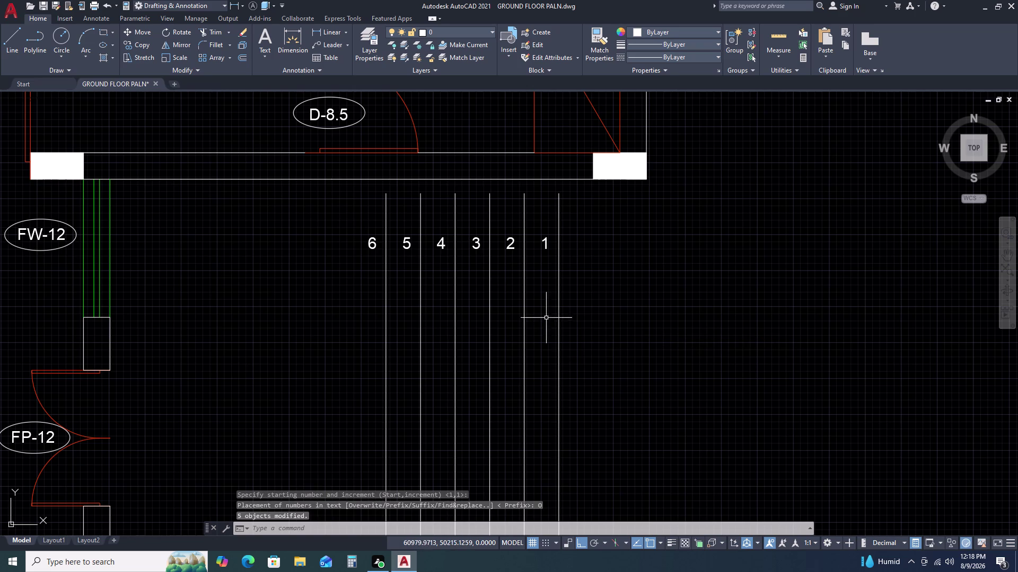
key(Escape)
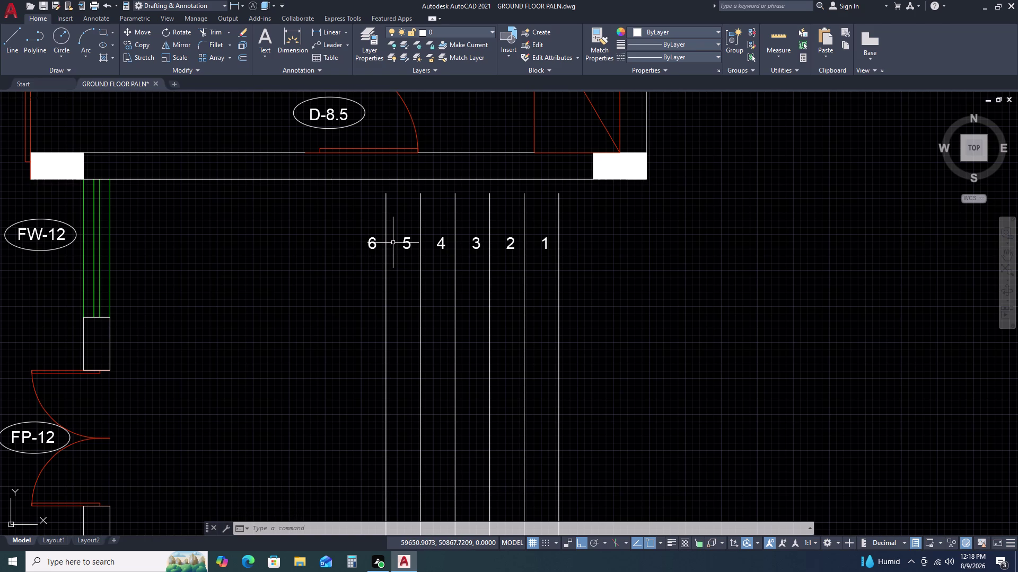
Delete label 6 together with the leftmost stair line.
scroll(up, 3)
click(421, 230)
double_click(366, 237)
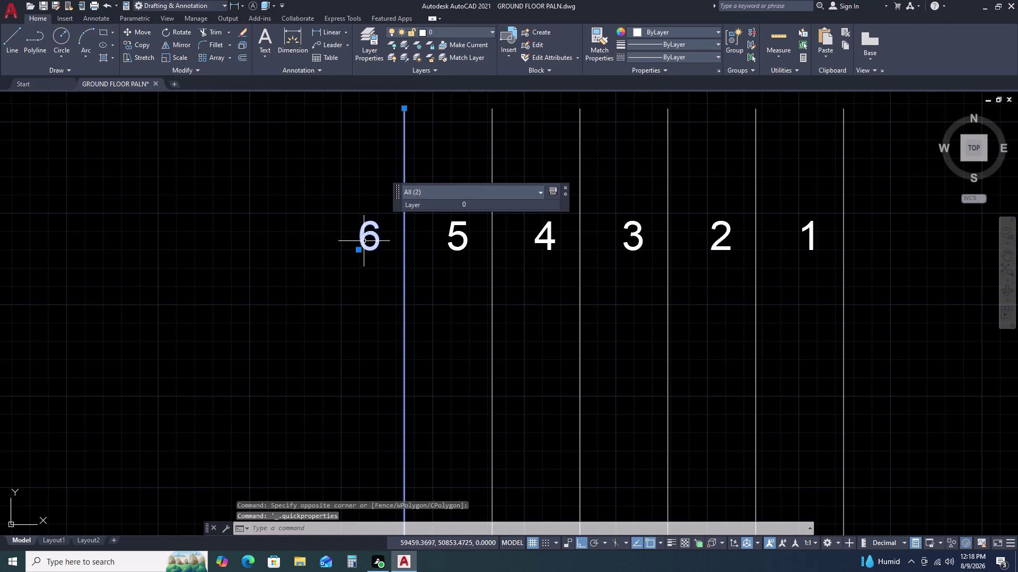
key(Delete)
scroll(down, 3)
middle_drag(452, 234, 447, 226)
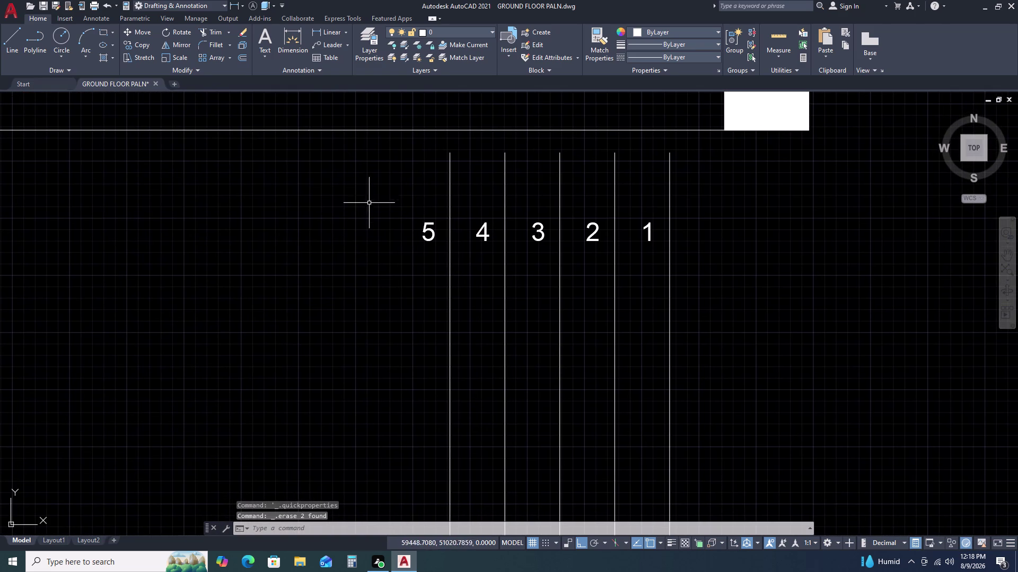
Enclose the five number labels in circles with TCIRCLE, using the default offset factor.
click(369, 199)
drag(368, 200, 396, 227)
double_click(718, 288)
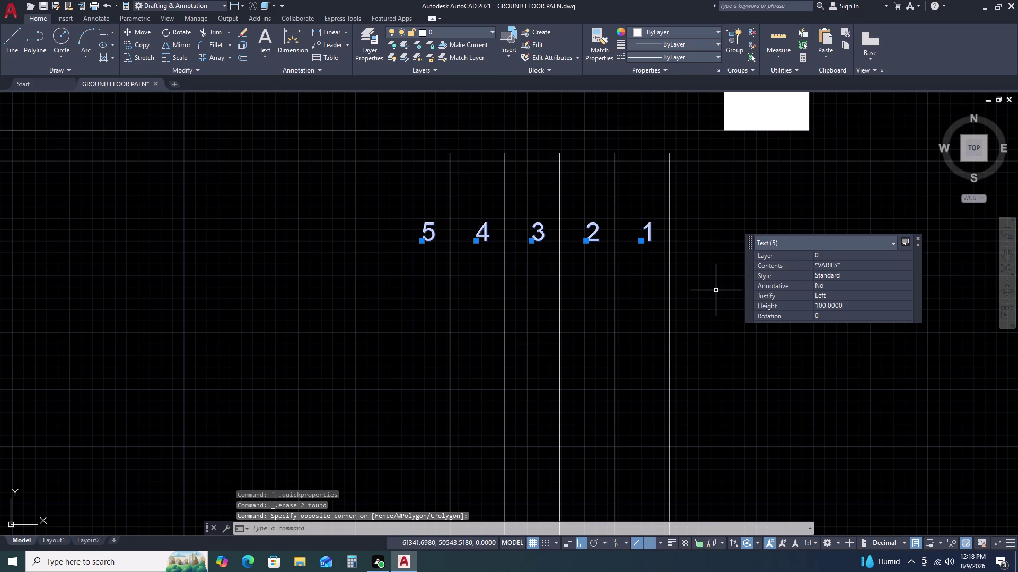
key(t)
key(c)
key(i)
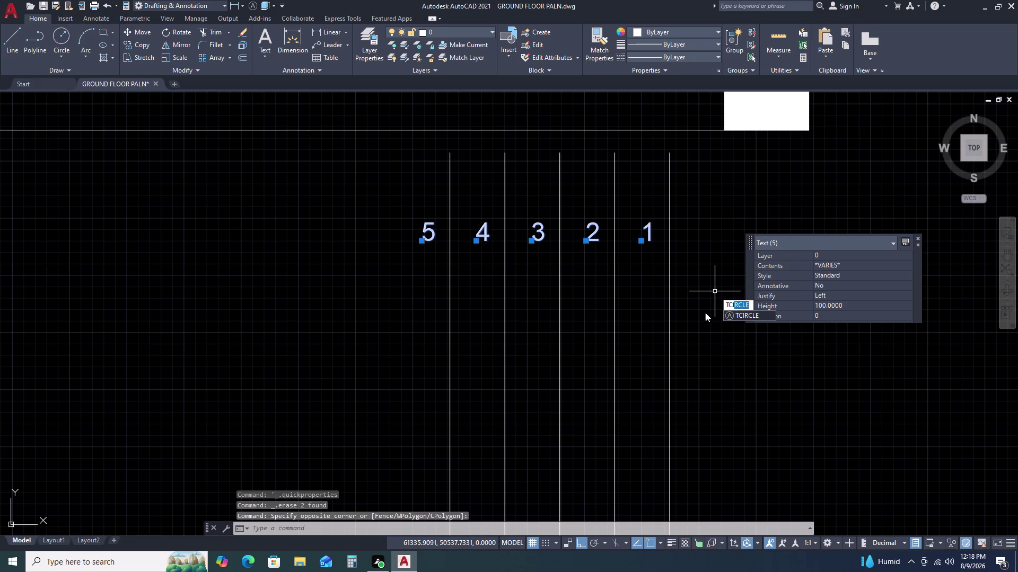
key(space)
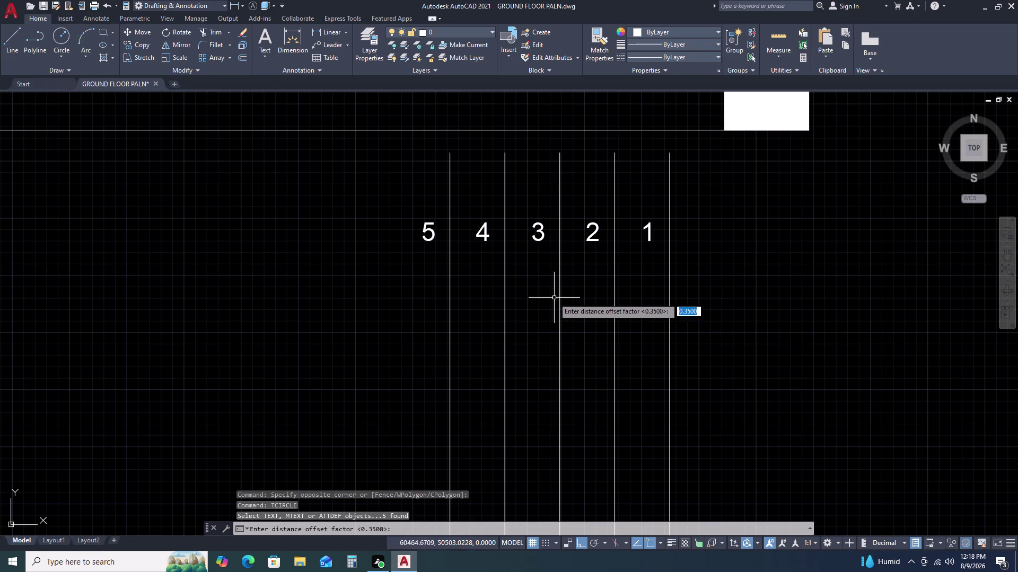
key(space)
drag(552, 317, 521, 291)
drag(547, 330, 521, 291)
key(Escape)
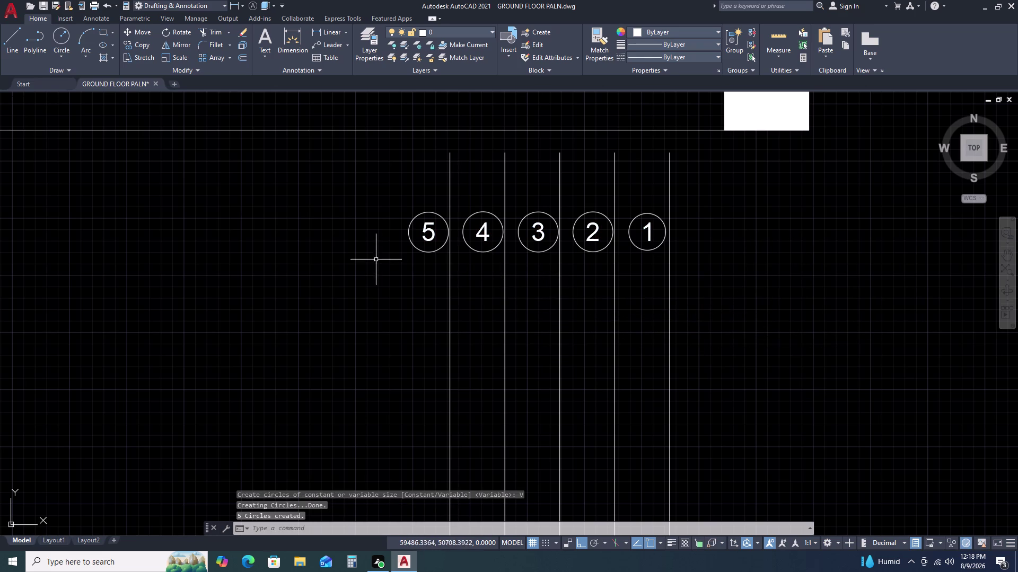
scroll(down, 3)
middle_drag(565, 304, 566, 264)
Move the five vertical stair lines to the wall corner.
scroll(down, 3)
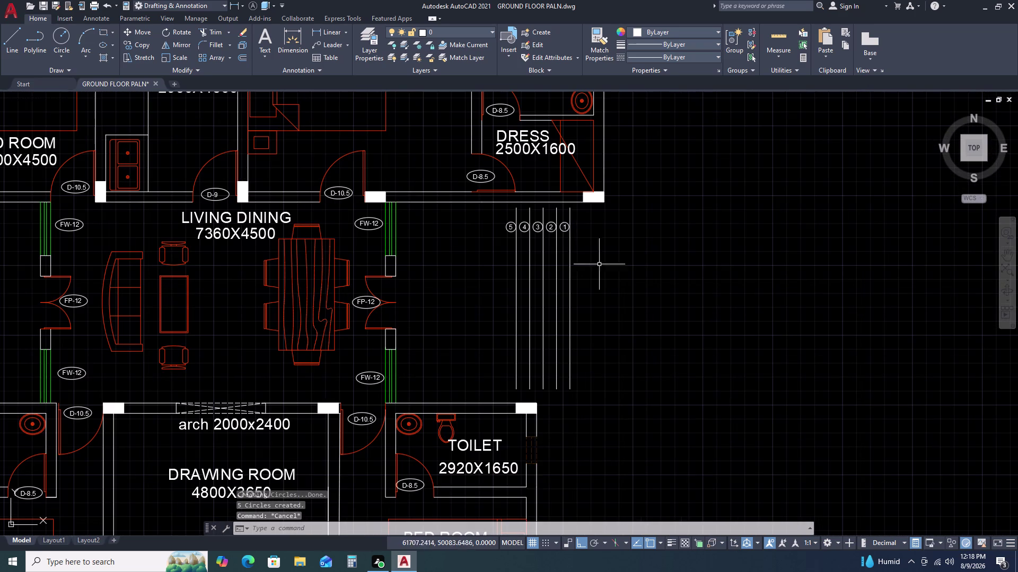
middle_drag(578, 363, 578, 296)
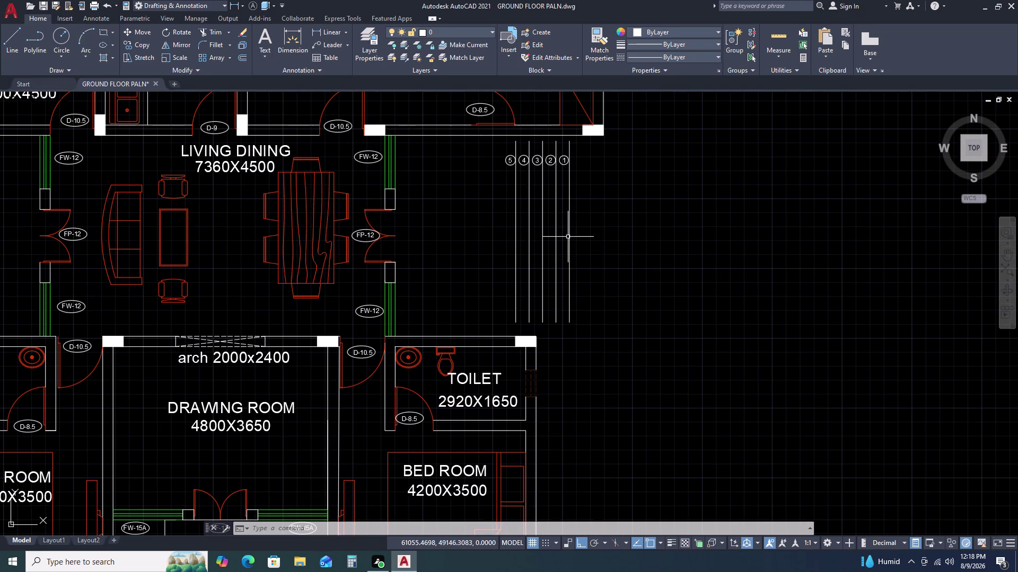
click(608, 284)
drag(607, 284, 599, 284)
click(495, 279)
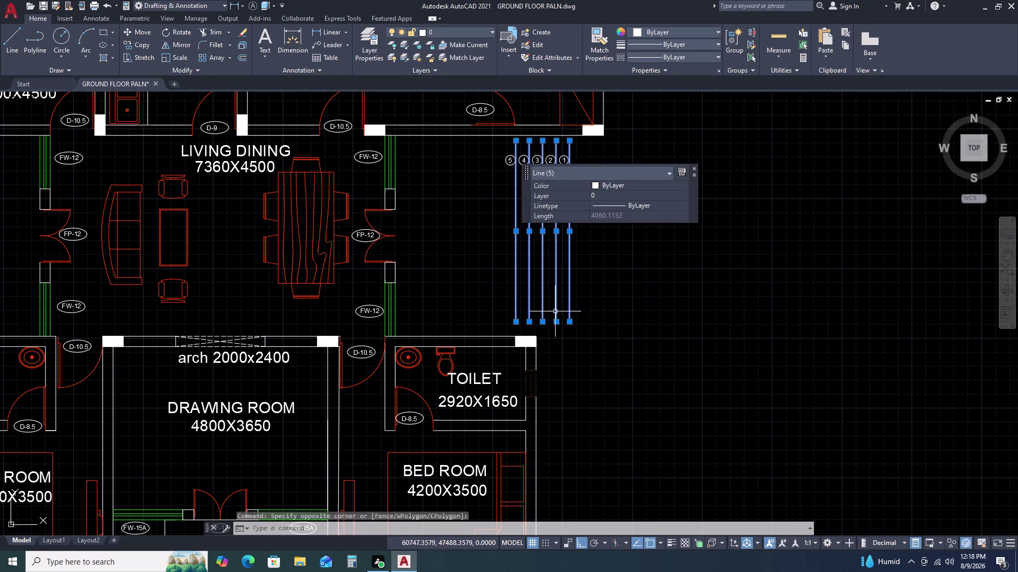
key(m)
key(space)
scroll(up, 3)
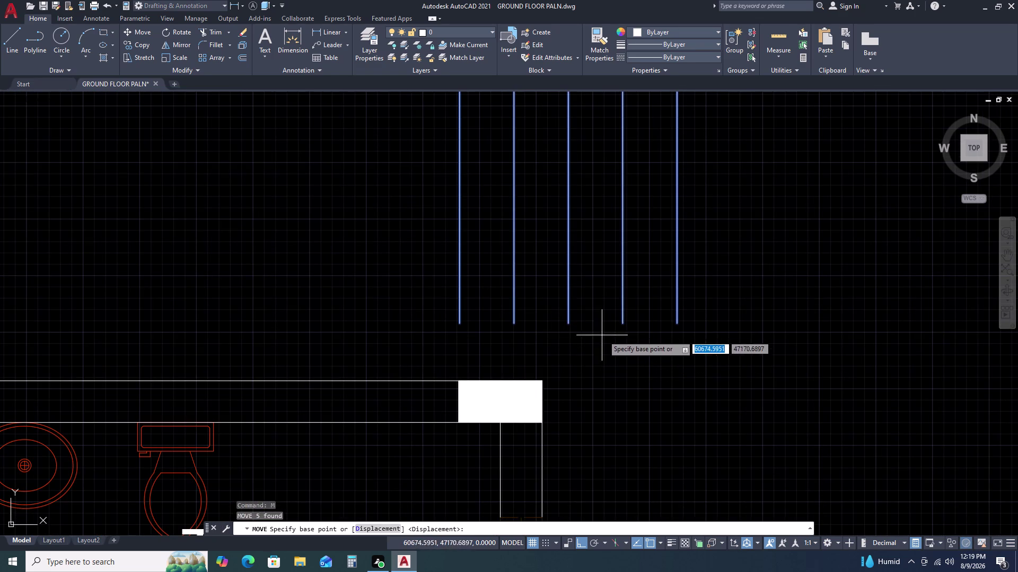
click(623, 326)
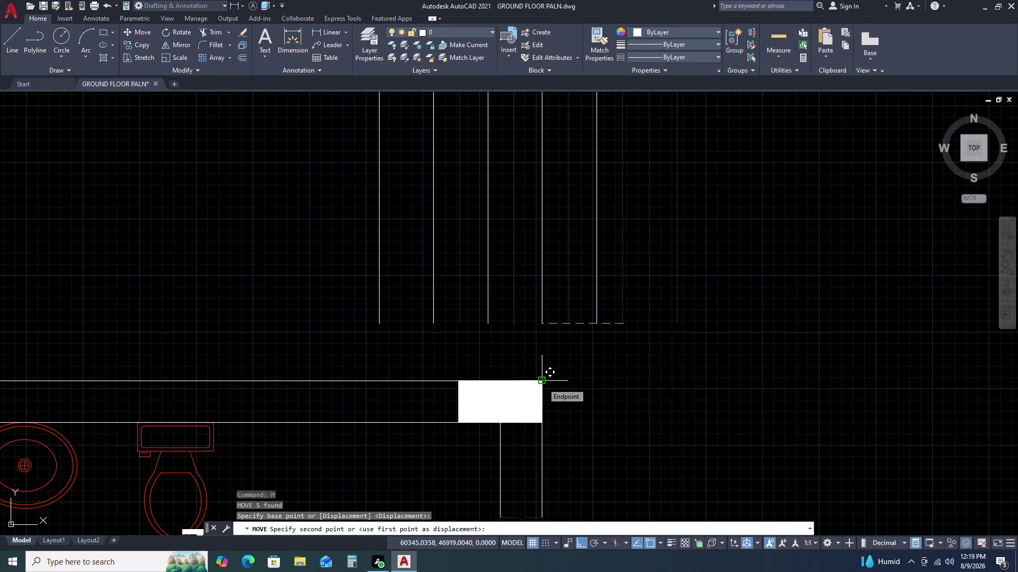
click(542, 383)
scroll(down, 3)
scroll(down, 3)
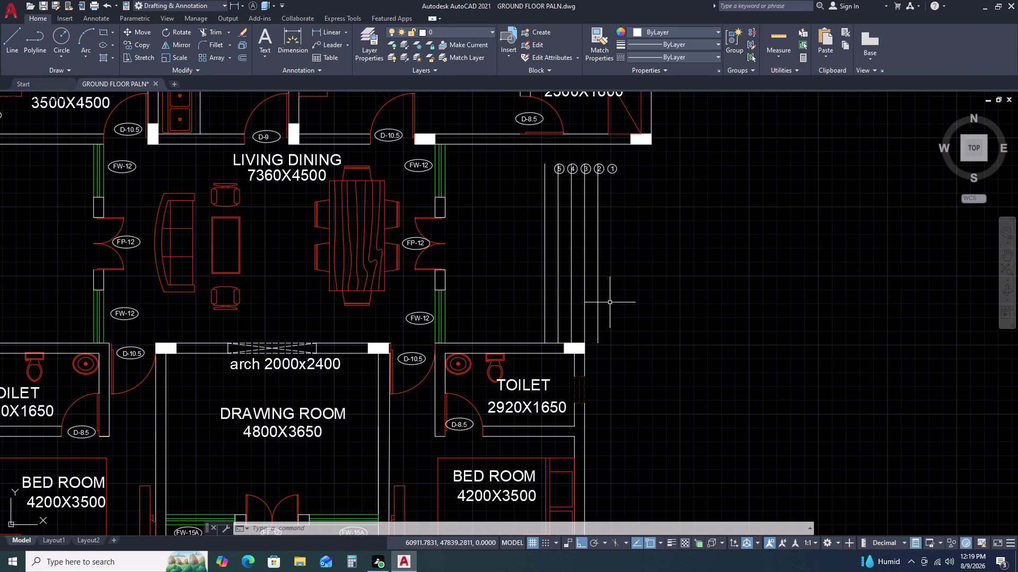
Undo the zoom and the move of the stair lines.
key(ctrl+z)
key(ctrl+z)
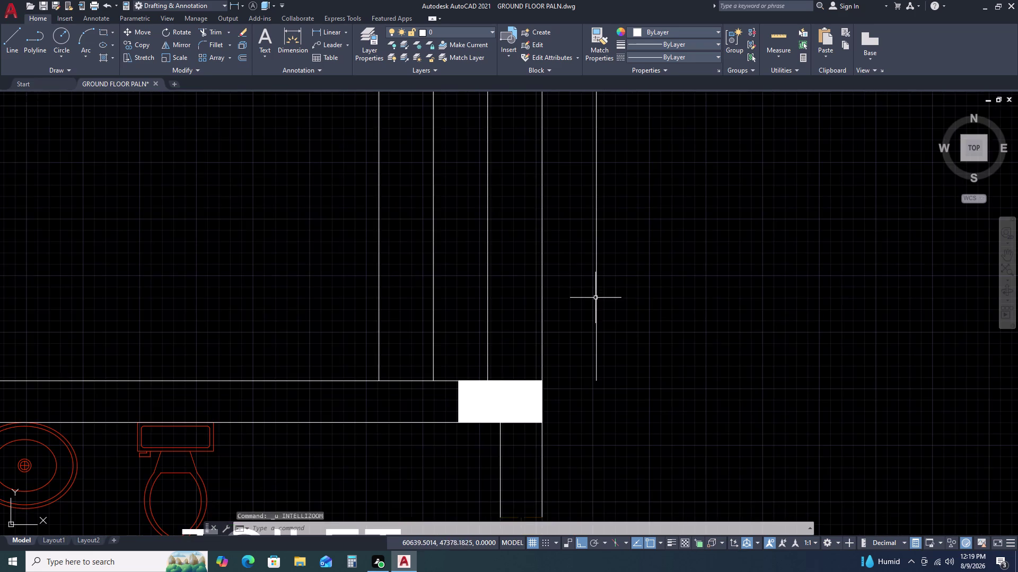
scroll(down, 3)
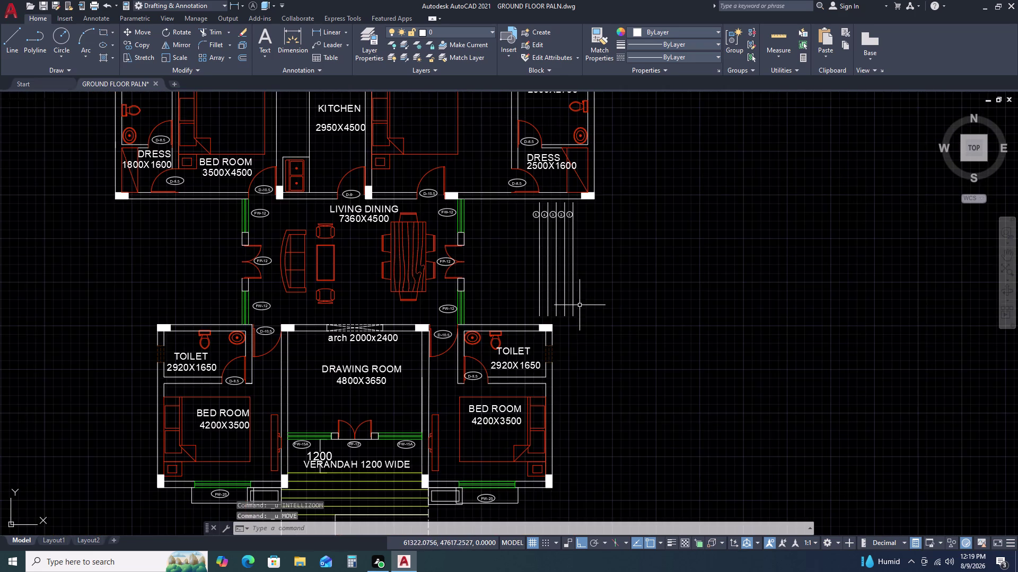
scroll(down, 3)
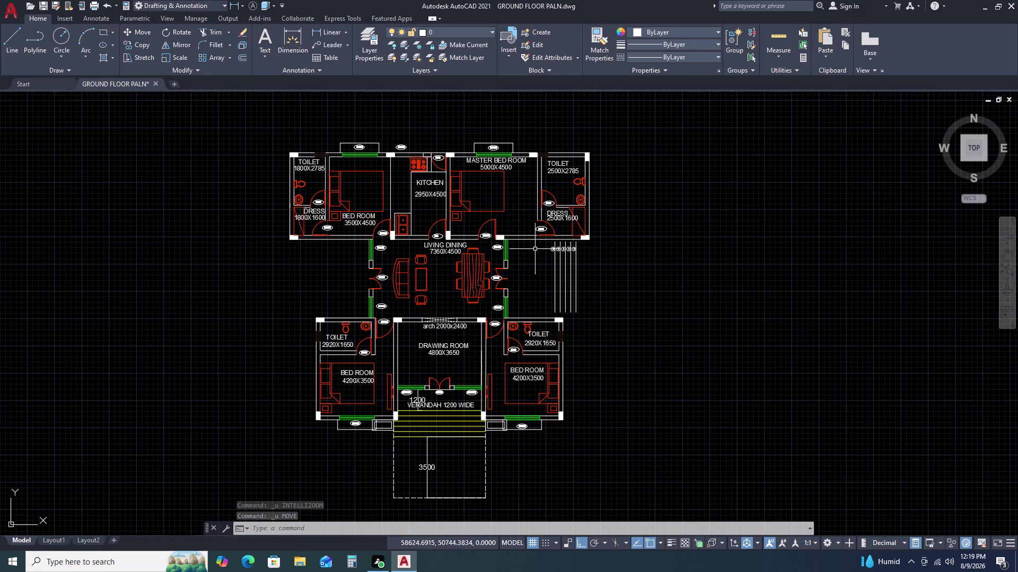
scroll(up, 3)
Move the five lines and their circles slightly left from a line's bottom endpoint.
click(696, 242)
click(696, 237)
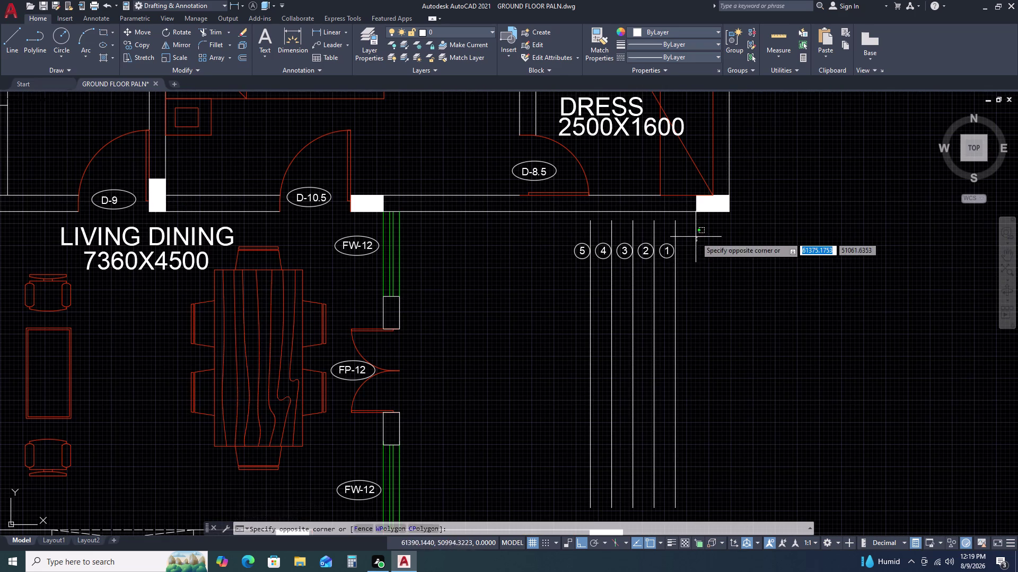
double_click(724, 248)
click(554, 289)
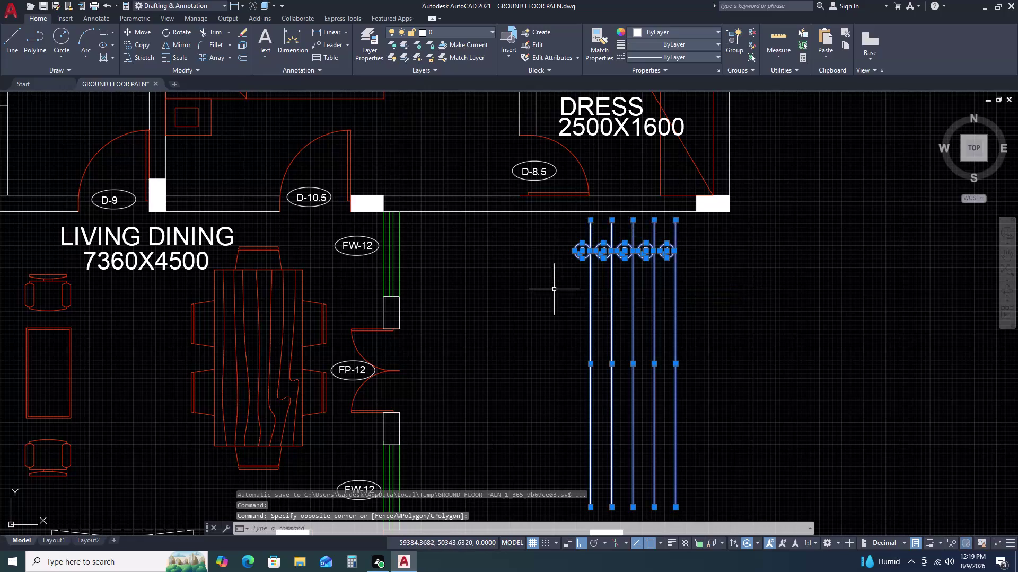
key(m)
key(space)
middle_drag(583, 345, 543, 260)
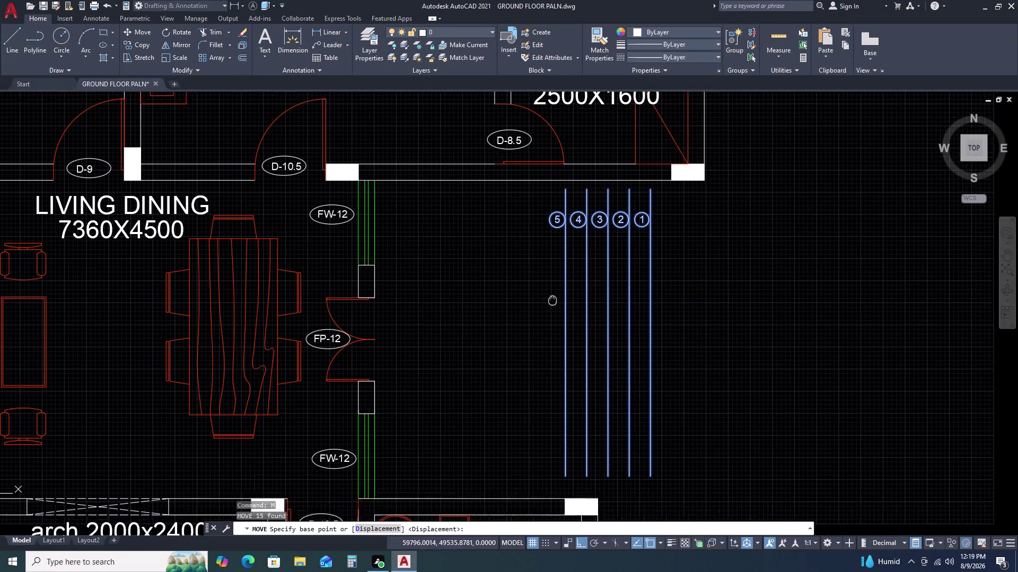
middle_drag(543, 260, 543, 247)
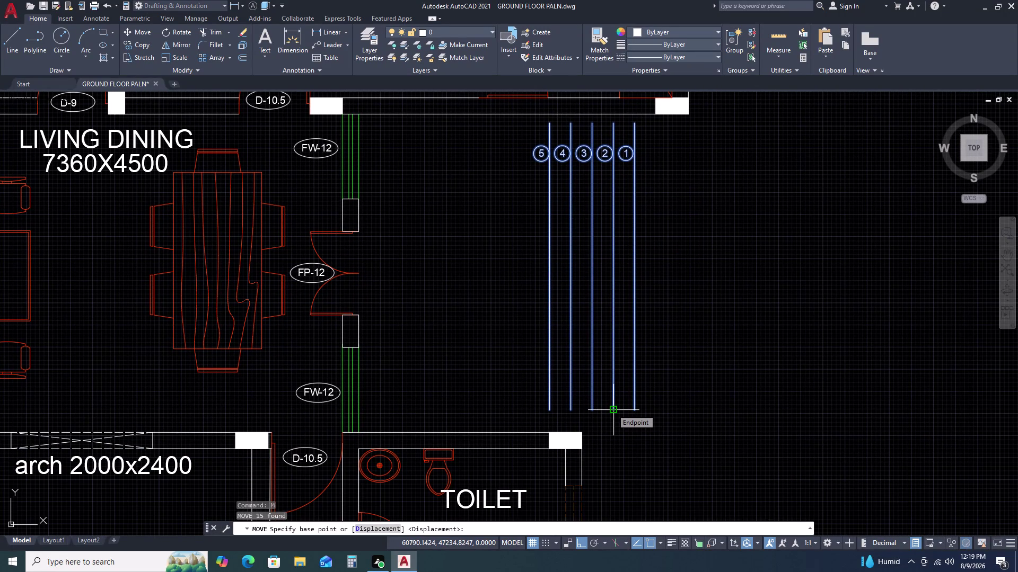
click(611, 409)
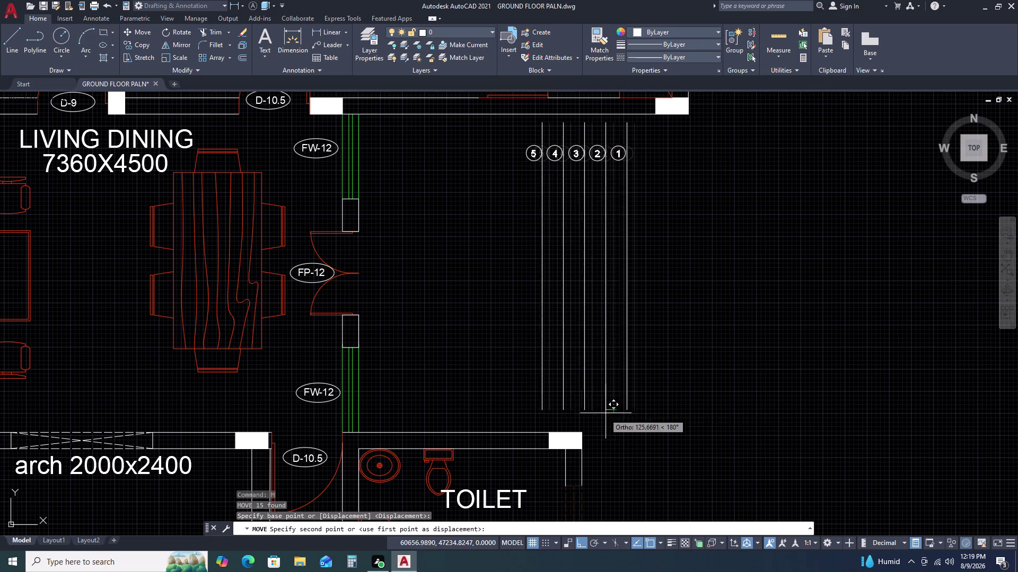
triple_click(581, 432)
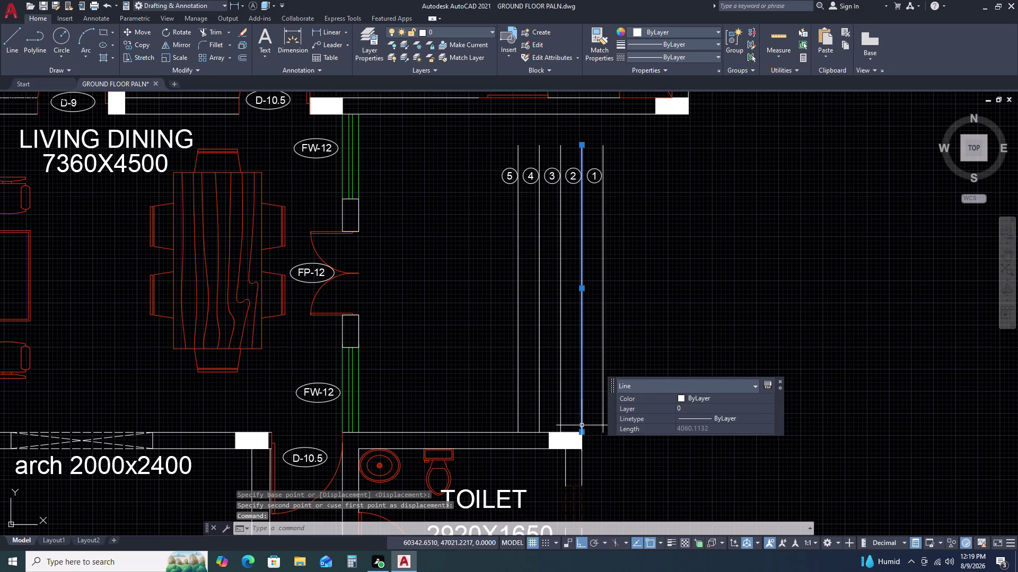
scroll(down, 3)
key(Escape)
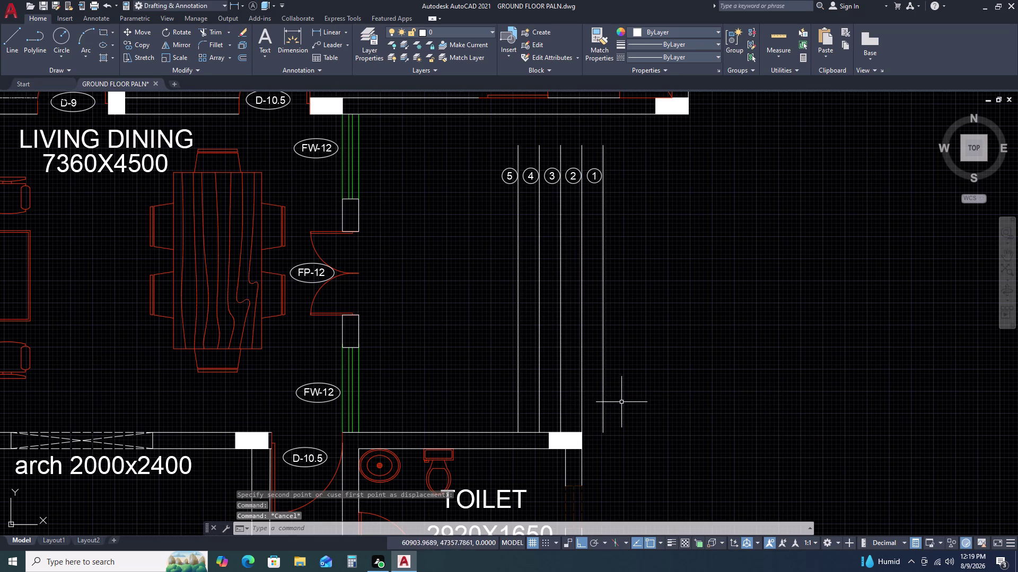
Bring the toilet wall area into view and pick the leftmost stair line.
middle_drag(622, 389, 639, 332)
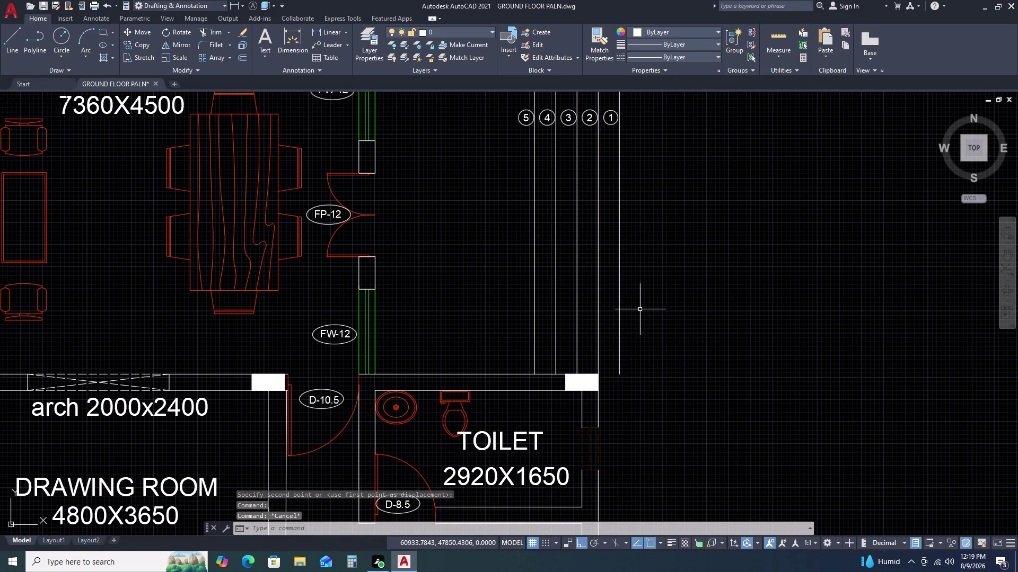
scroll(down, 3)
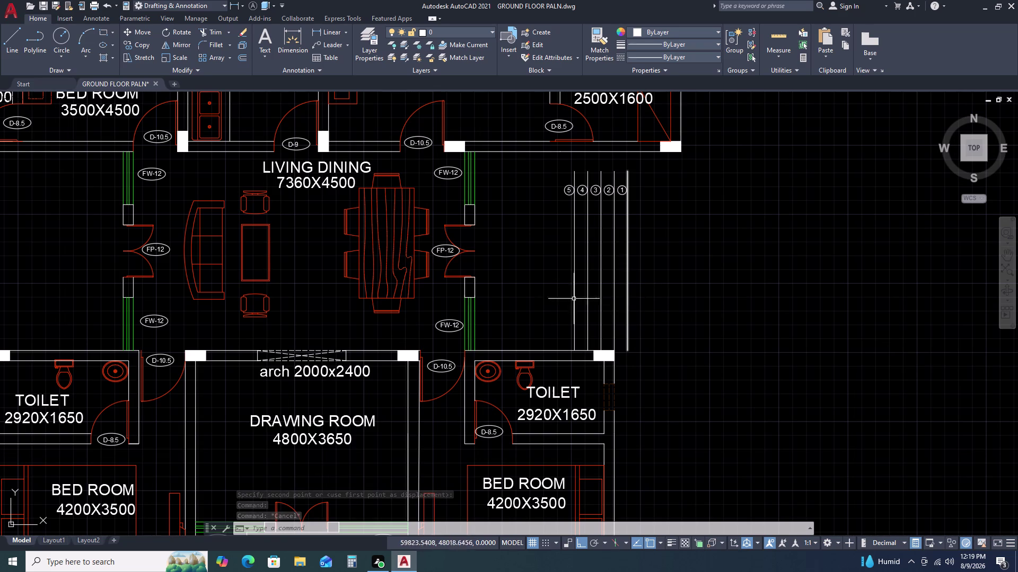
click(573, 245)
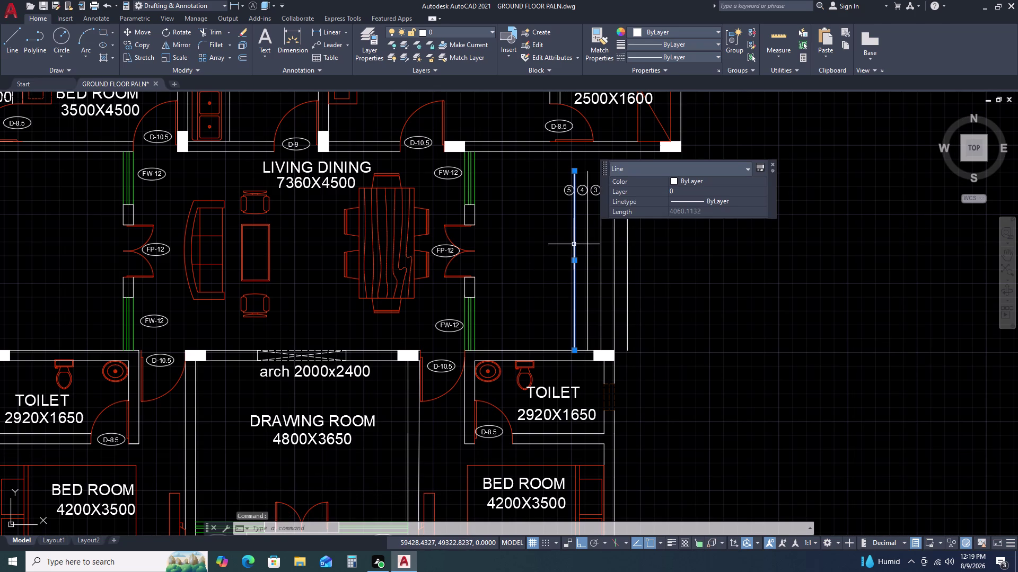
Offset the stair line 300 to the left.
key(o)
key(space)
key(3)
text(00)
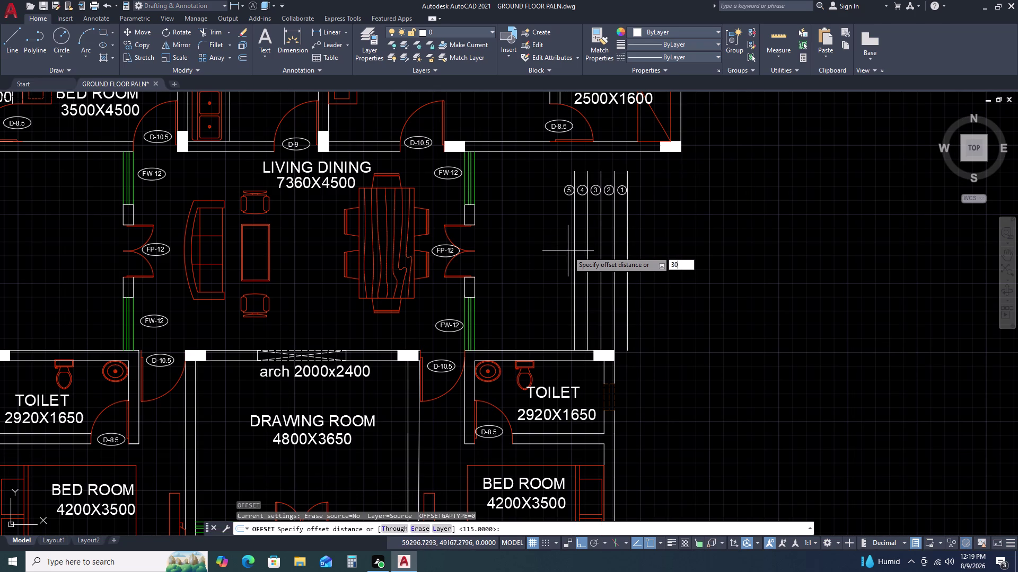
key(space)
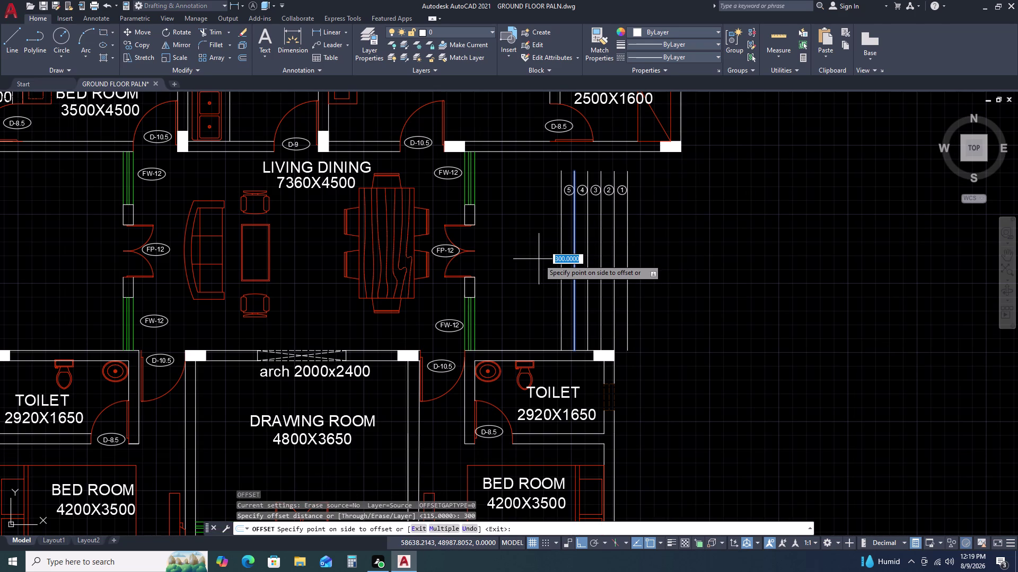
click(538, 259)
key(Escape)
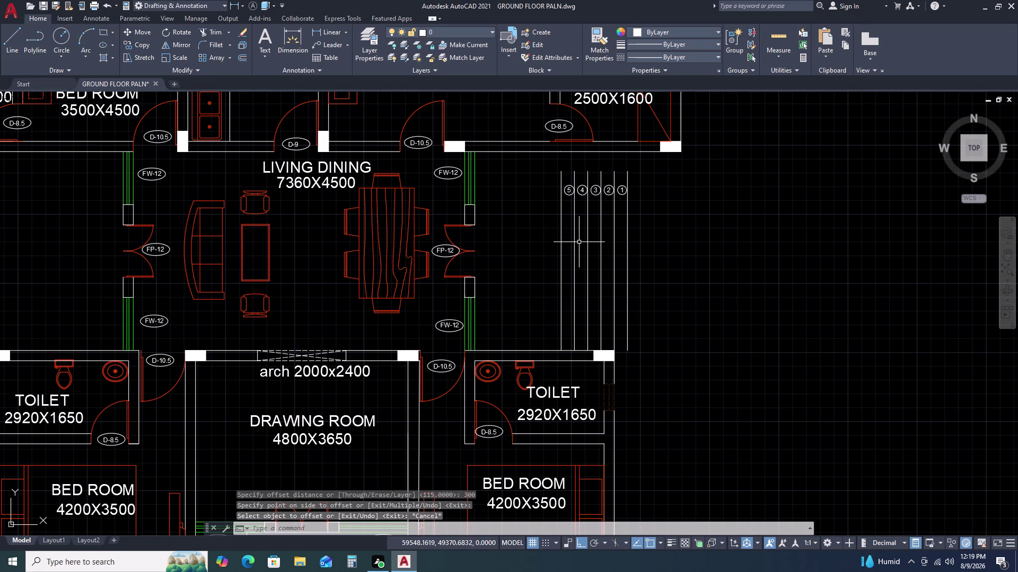
Extend the stair lines up to the wall with EX.
text(EX)
key(space)
double_click(563, 216)
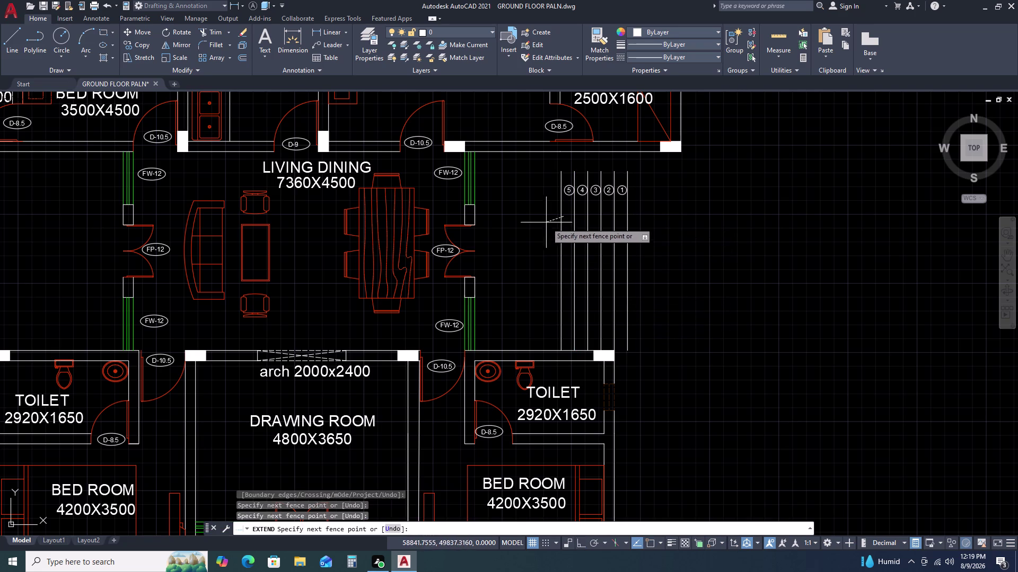
click(544, 225)
key(Escape)
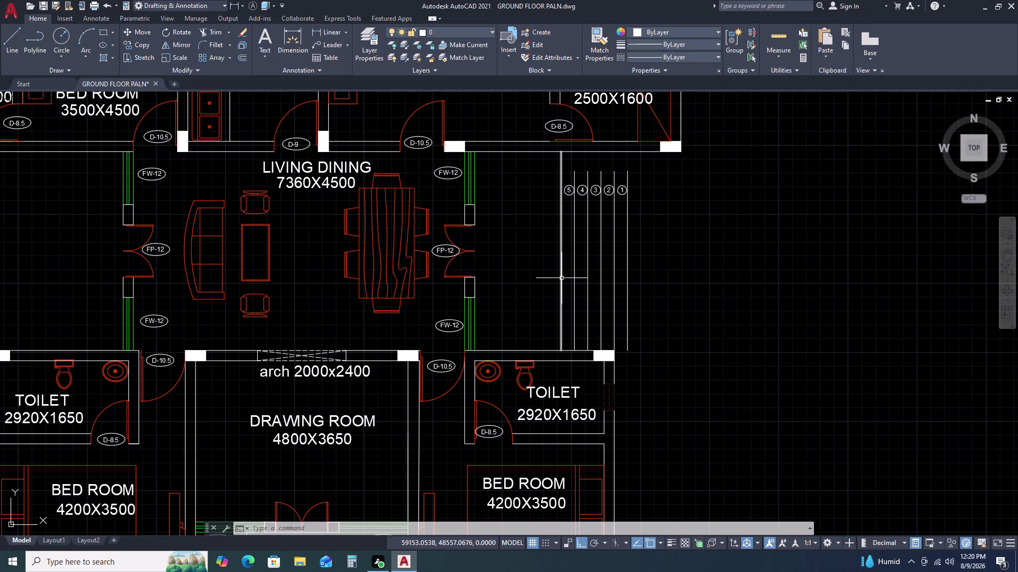
Delete the extended stair line and offset a new line 230 from the stair lines.
double_click(563, 244)
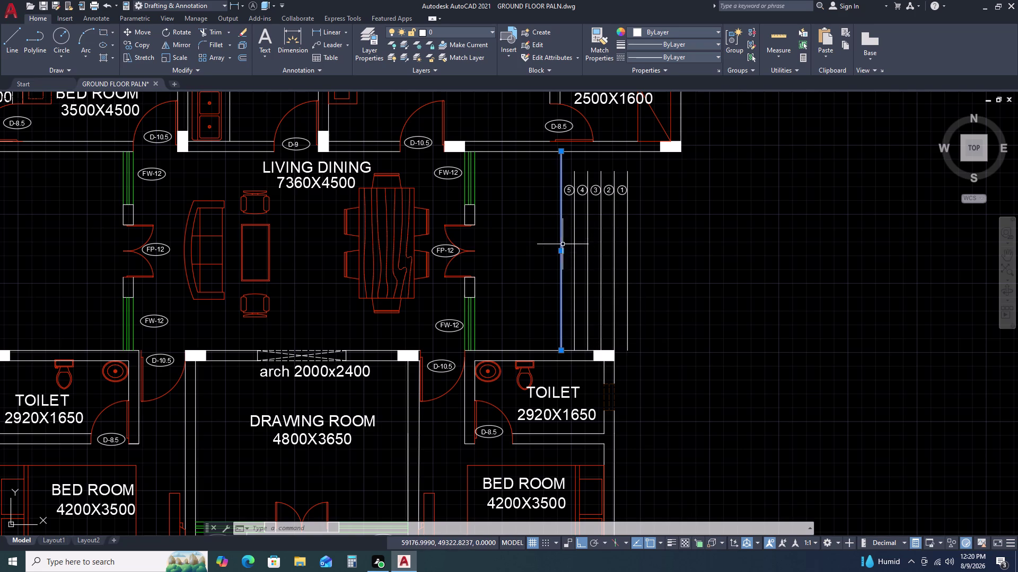
key(Delete)
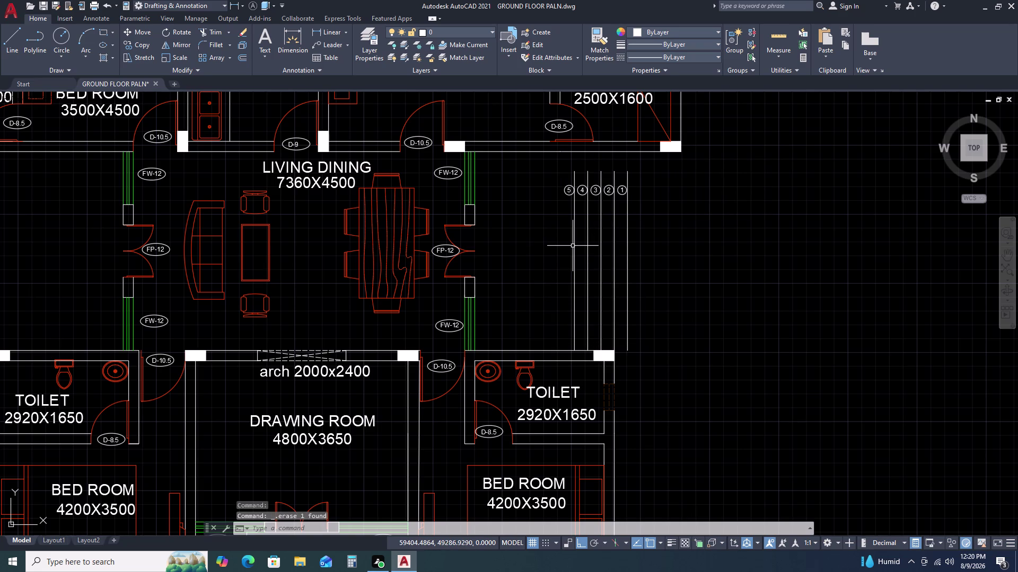
click(573, 244)
text(O)
key(space)
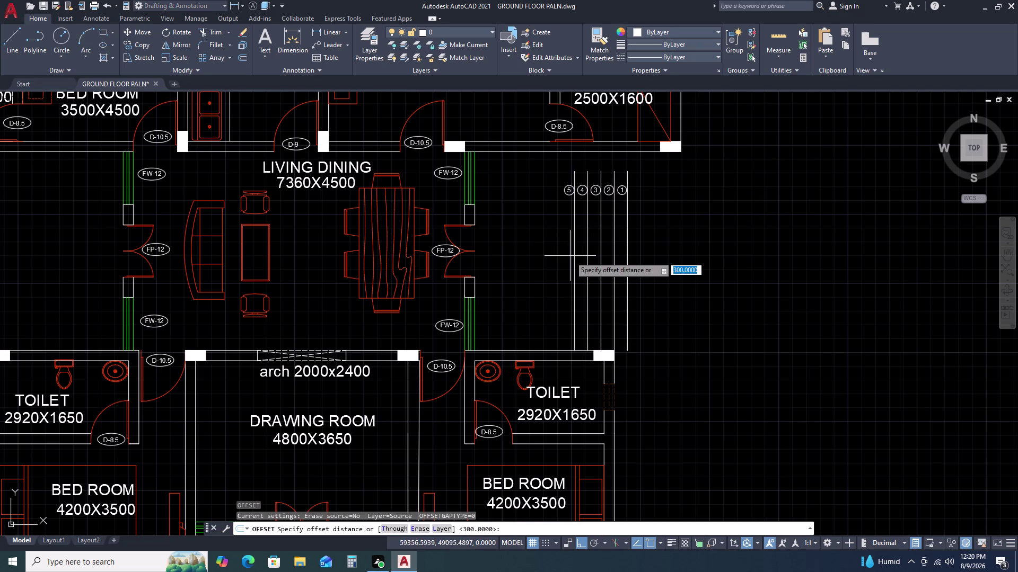
text(230)
key(space)
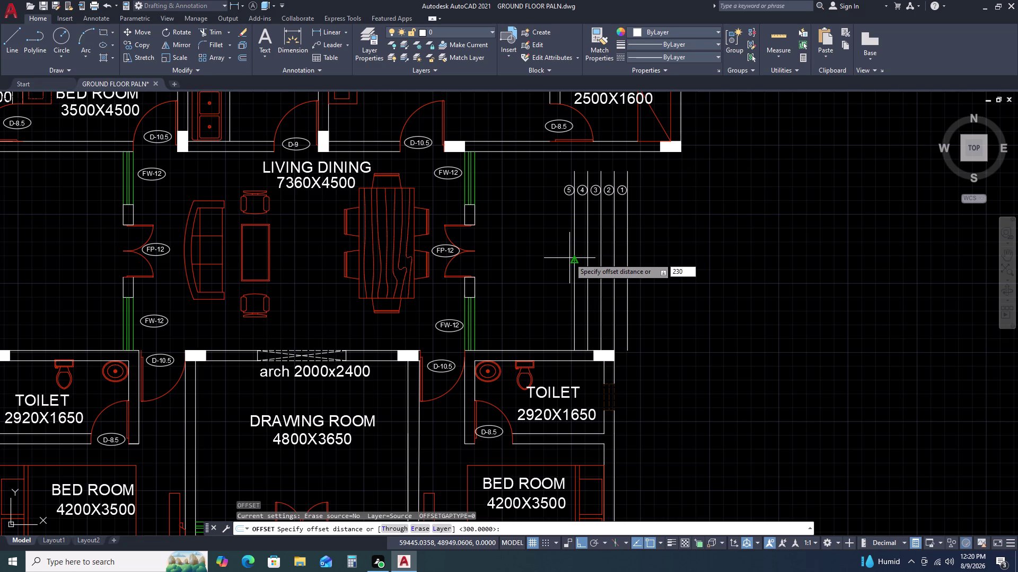
double_click(551, 269)
key(Escape)
Extend the stair lines to the wall using a fence drawn across them.
scroll(down, 3)
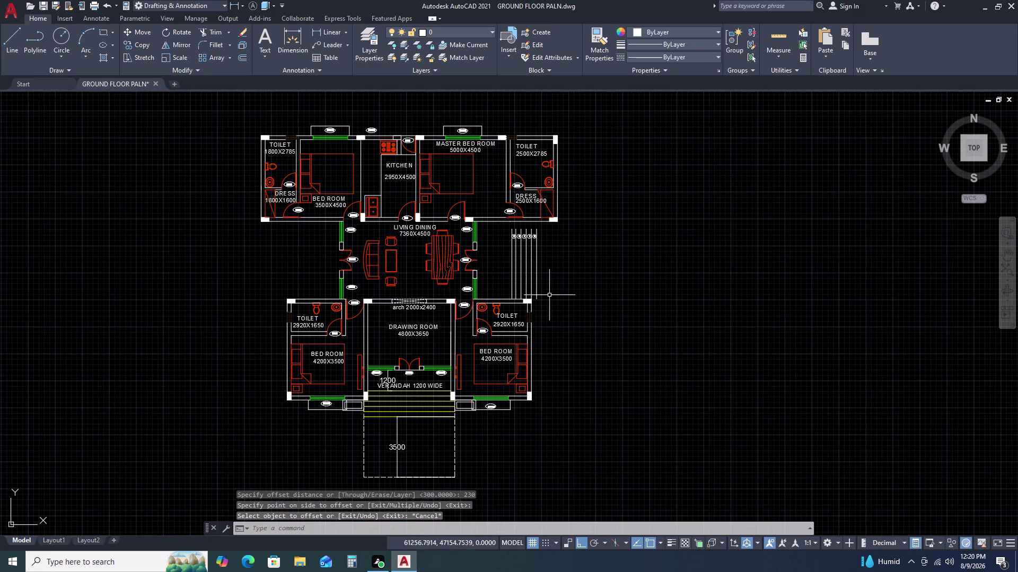
scroll(up, 3)
middle_drag(472, 295, 494, 309)
middle_click(519, 324)
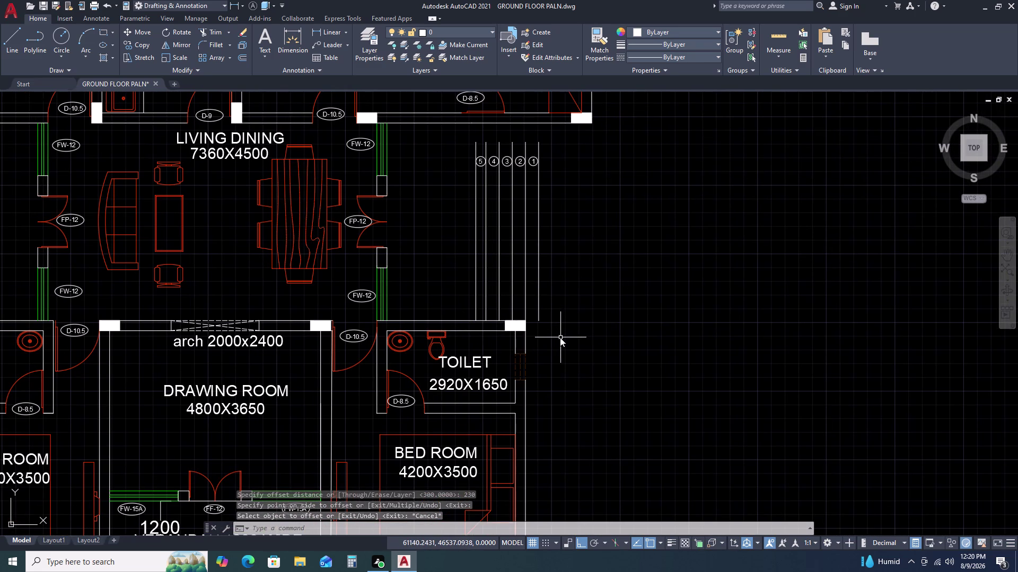
key(e)
text(X)
key(space)
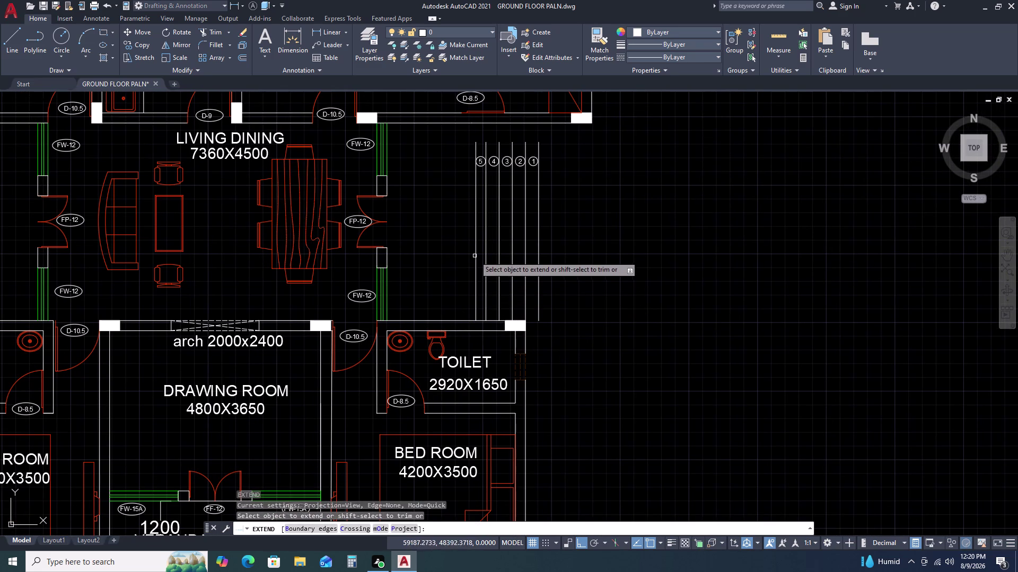
click(474, 254)
double_click(478, 244)
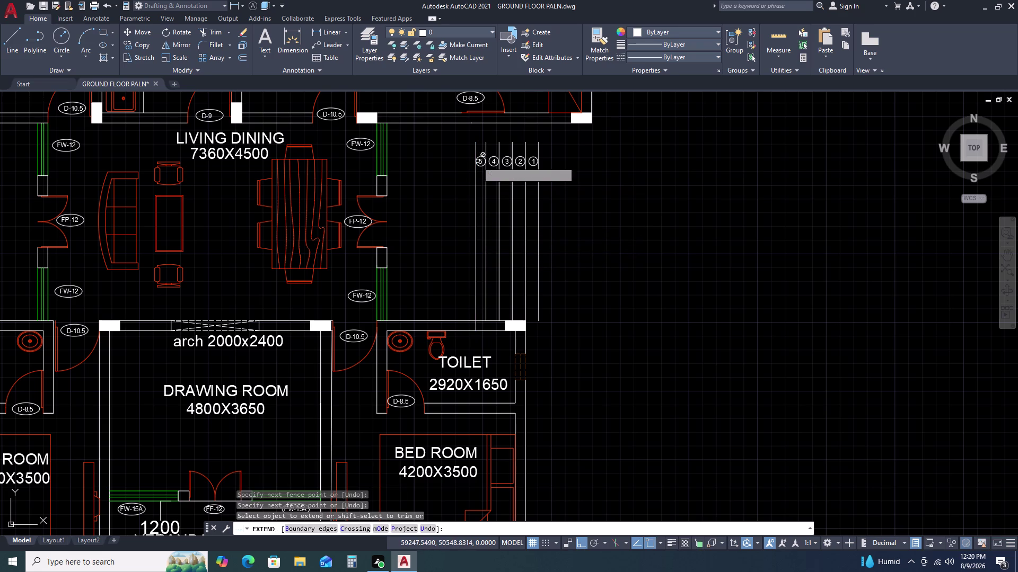
click(474, 147)
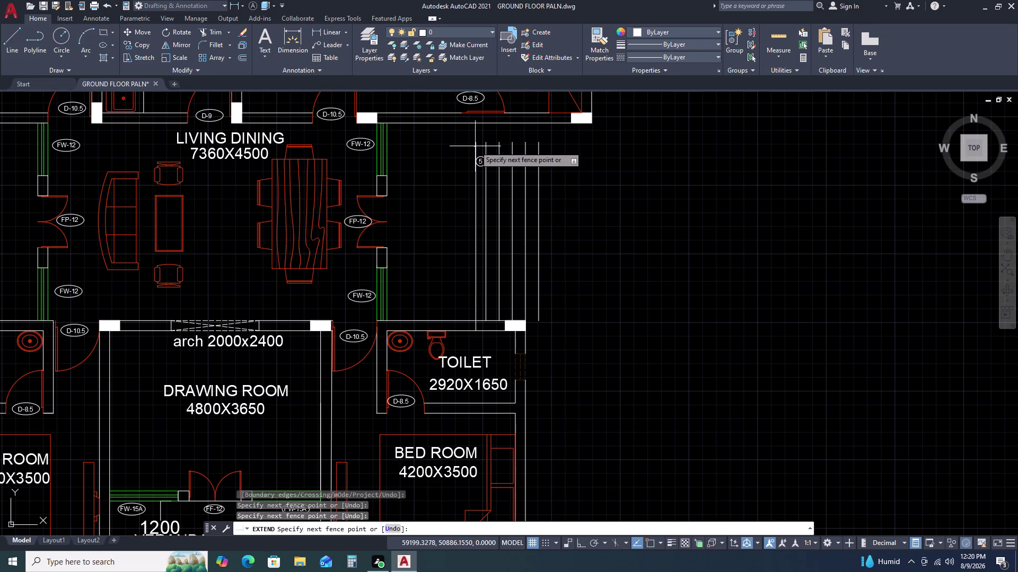
click(475, 146)
triple_click(479, 146)
key(Escape)
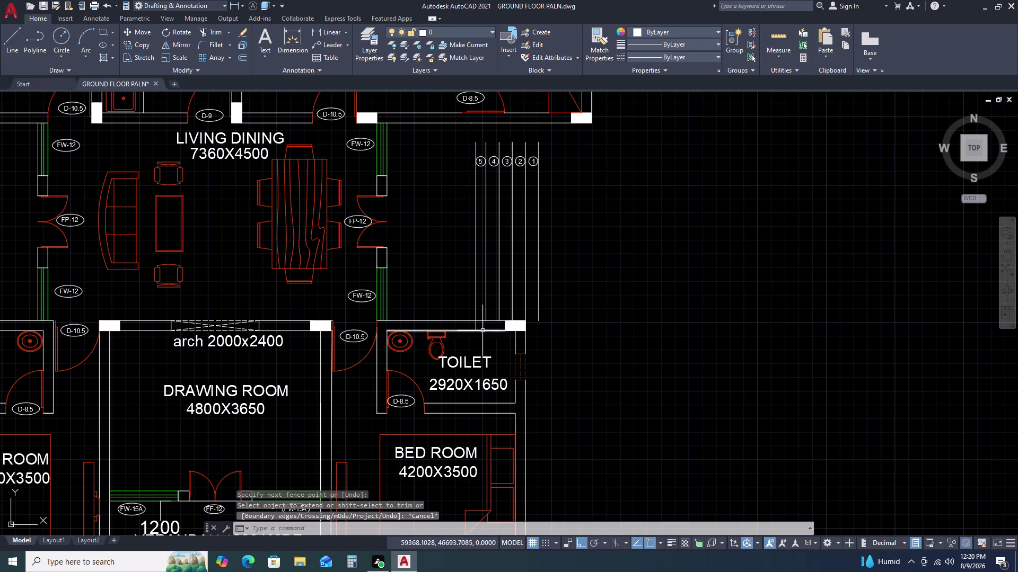
Trim the overshooting stair line ends at the wall, then select the leftmost stair line.
scroll(up, 3)
text(TR)
key(space)
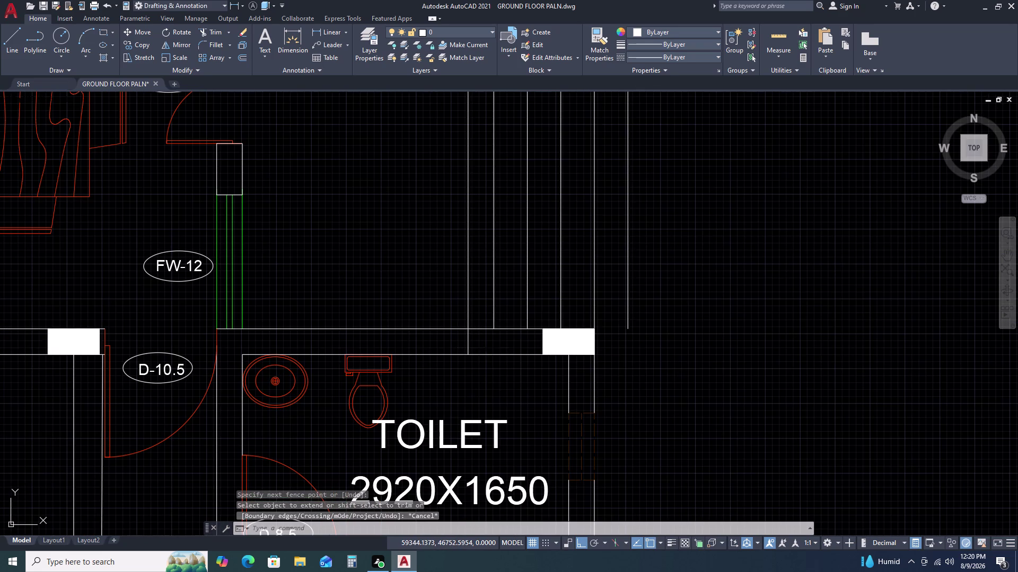
click(481, 341)
click(448, 342)
key(Escape)
scroll(down, 3)
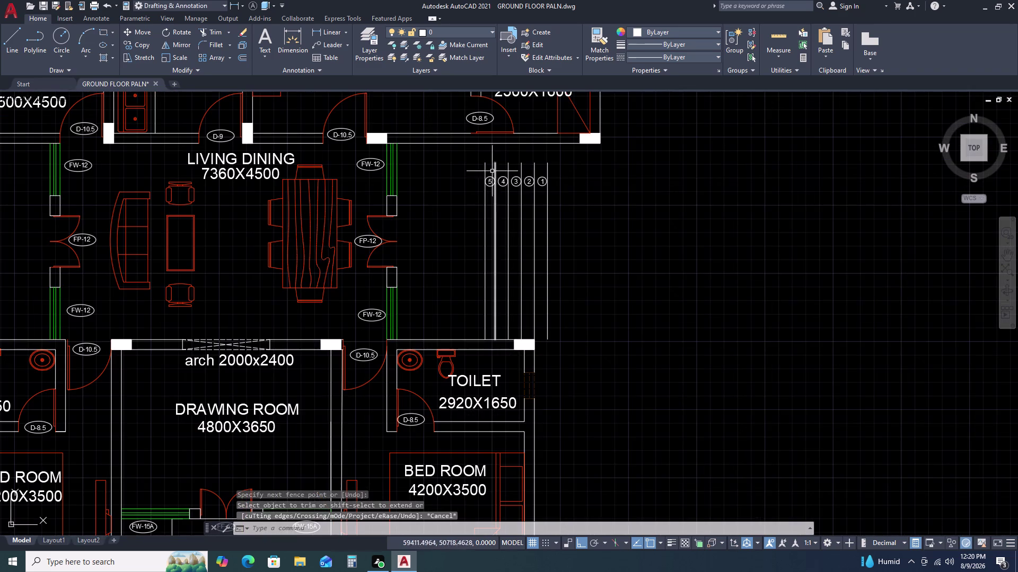
scroll(up, 3)
double_click(512, 189)
click(487, 177)
middle_drag(482, 181, 495, 345)
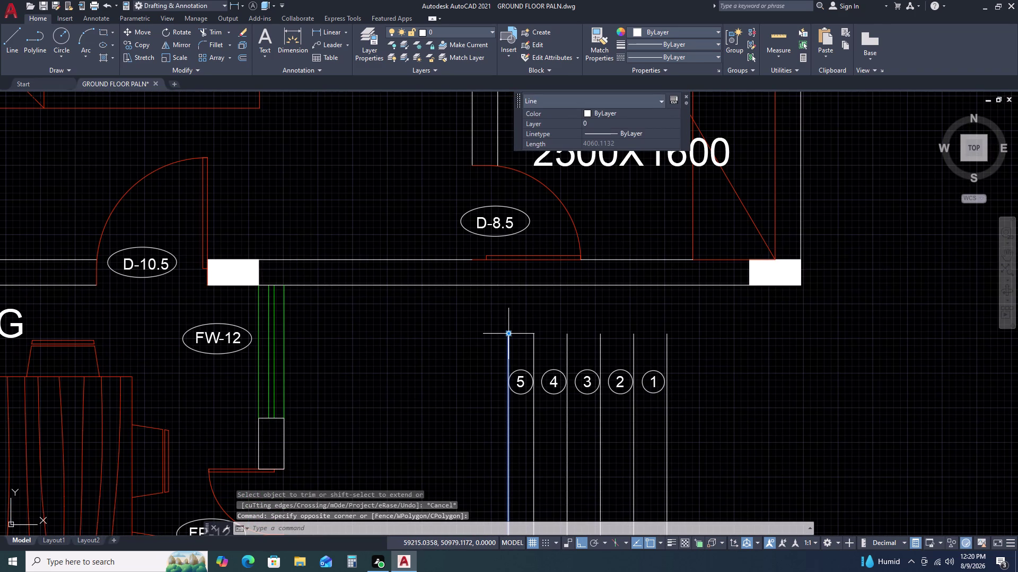
Cancel the accidental stair-line stretch and centre the staircase and living dining room.
click(508, 334)
click(507, 281)
key(Escape)
scroll(down, 3)
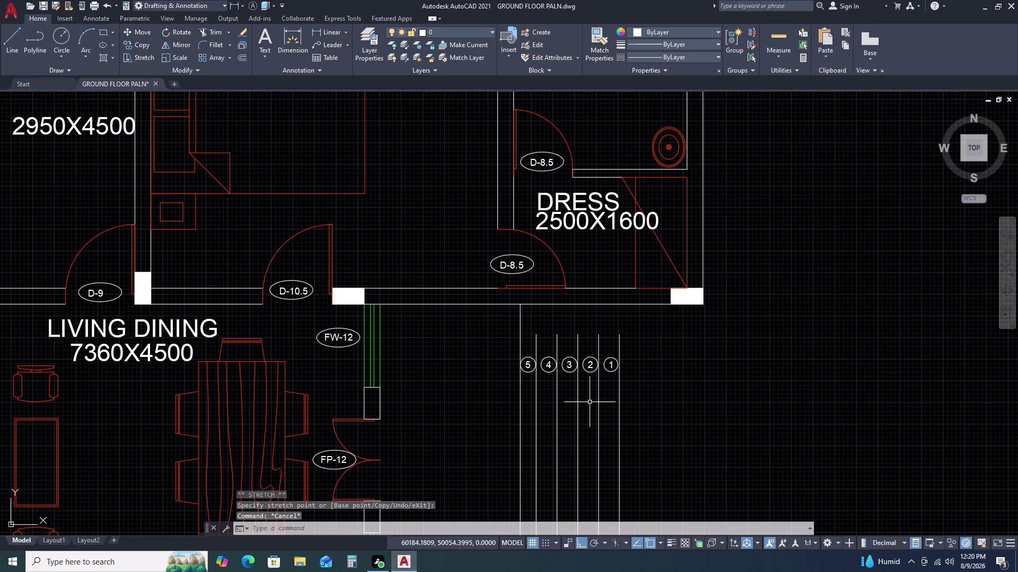
middle_drag(593, 413, 573, 336)
middle_click(569, 323)
scroll(down, 3)
middle_drag(582, 426, 573, 364)
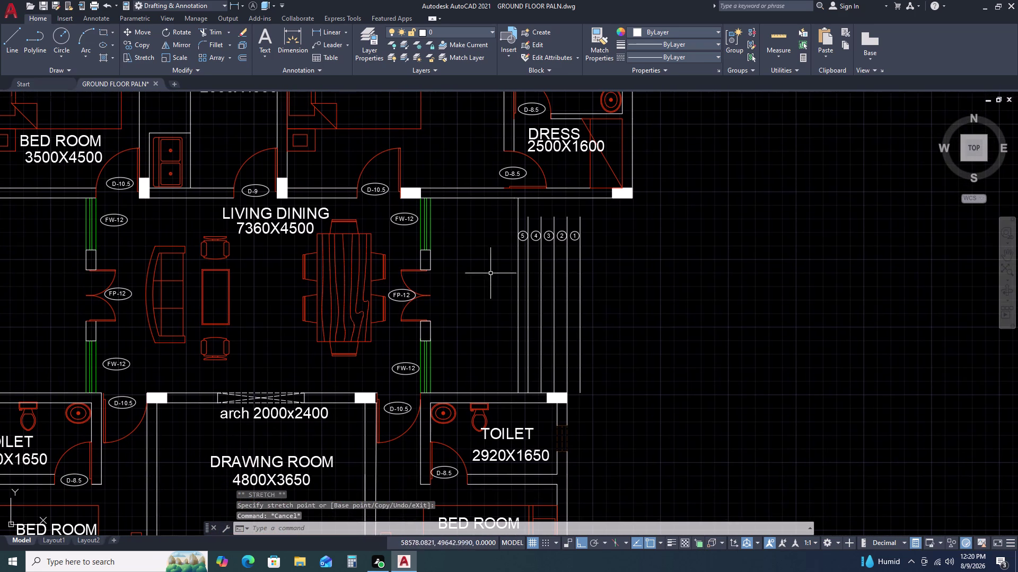
Select the circled step numbers 1–5 and move them slightly lower with M.
double_click(507, 222)
double_click(630, 281)
text(M)
key(space)
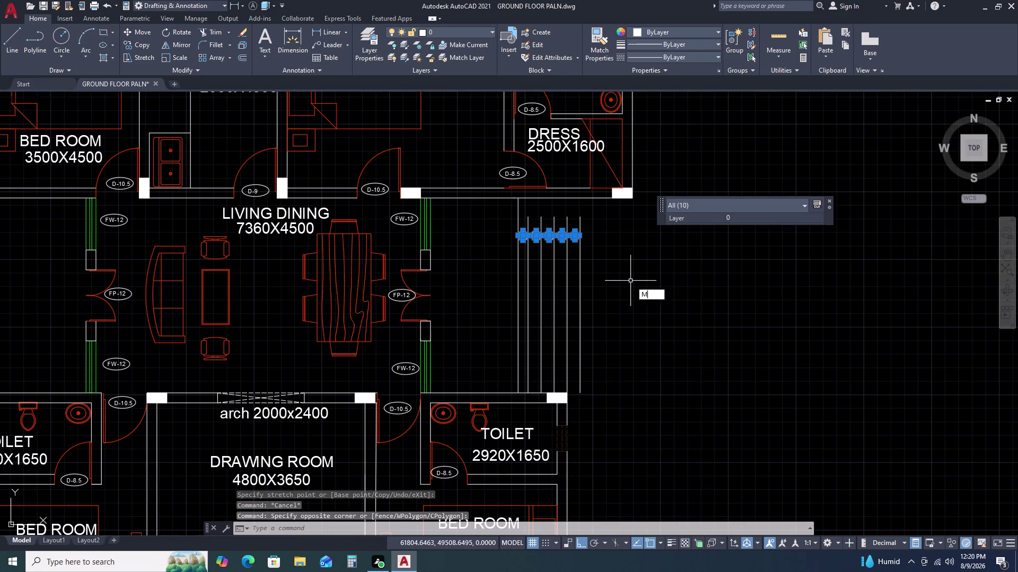
click(629, 265)
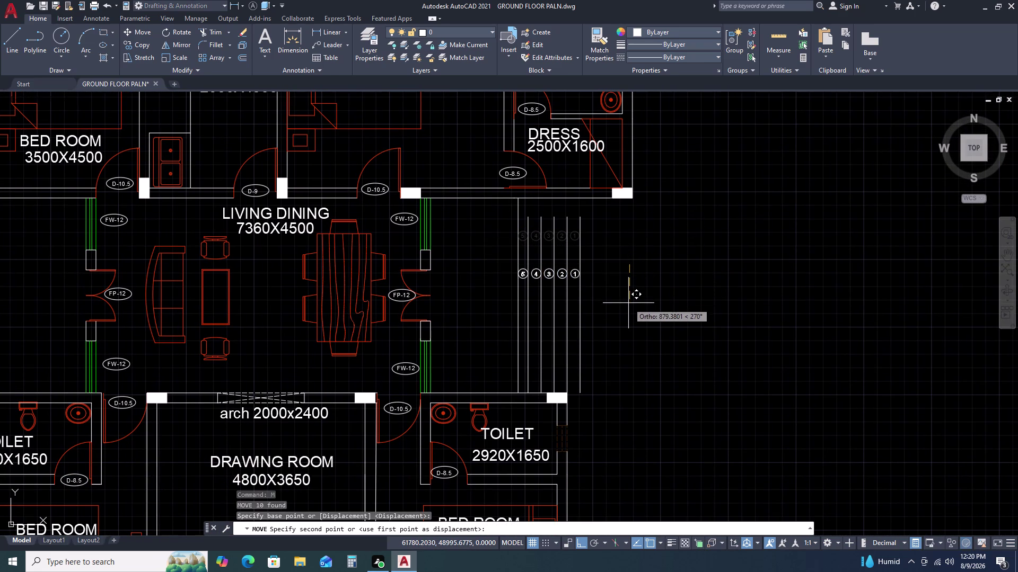
click(629, 280)
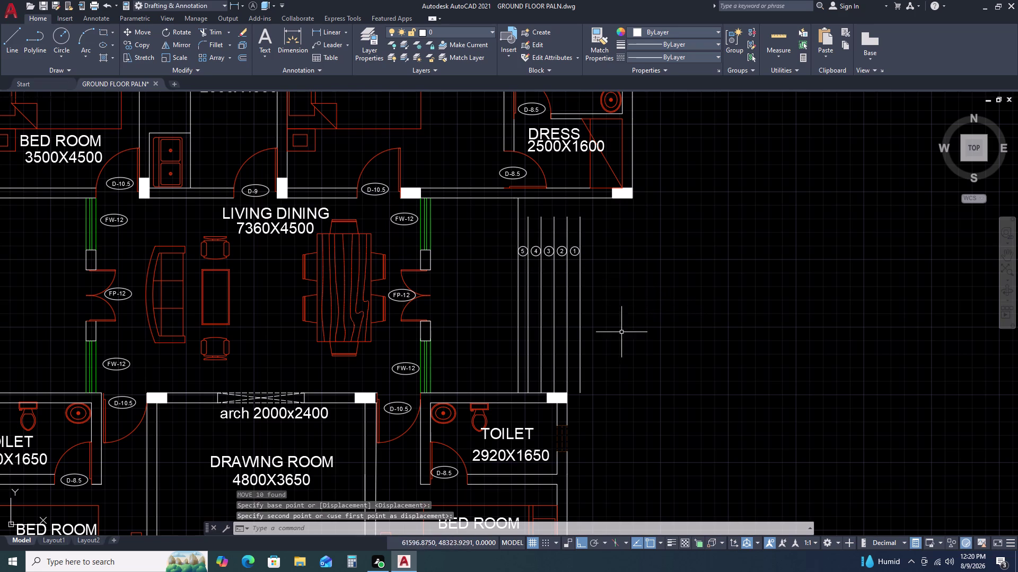
key(Escape)
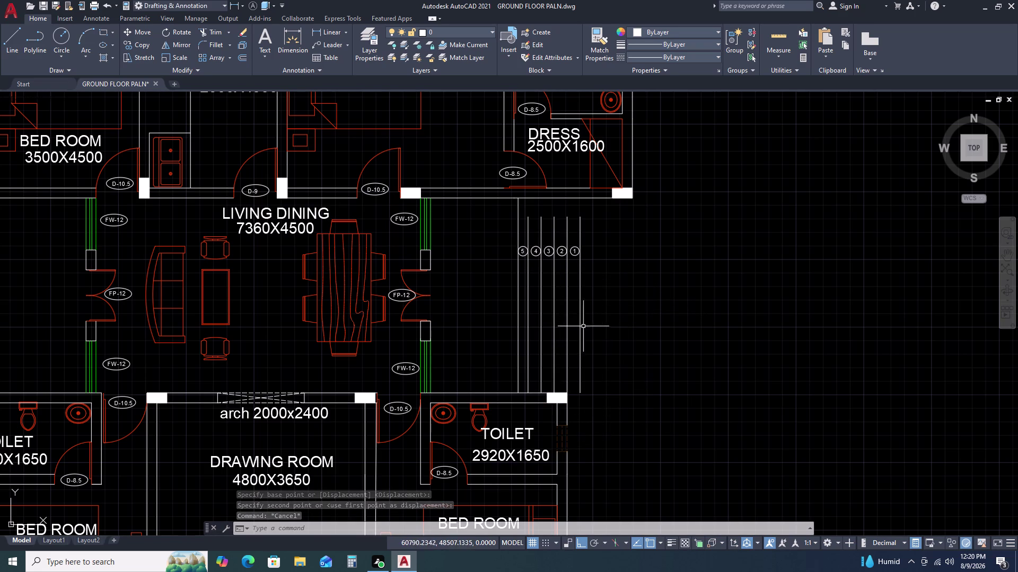
key(l)
key(space)
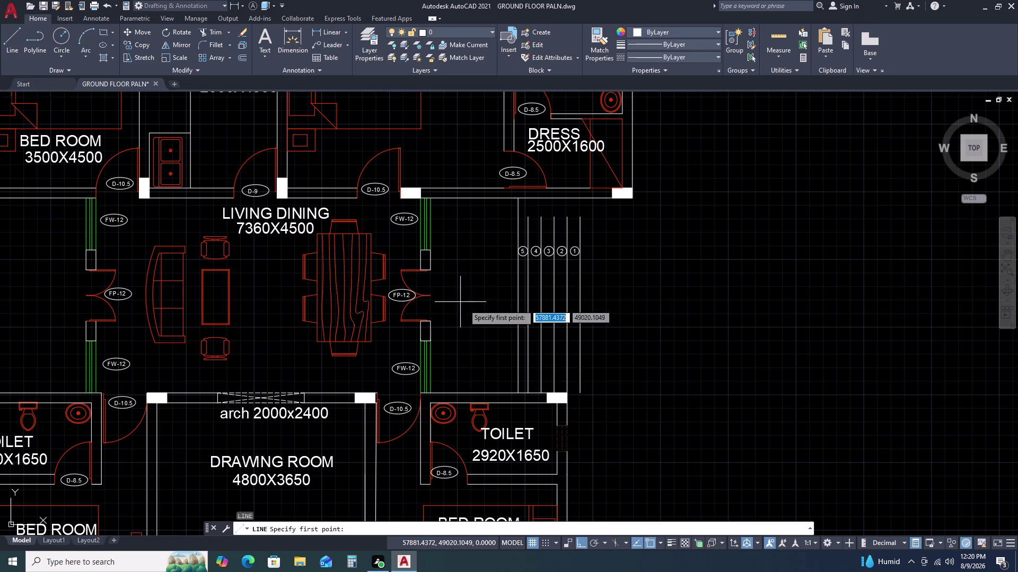
Draw a horizontal line across the stair treads from the stair's left edge.
double_click(517, 298)
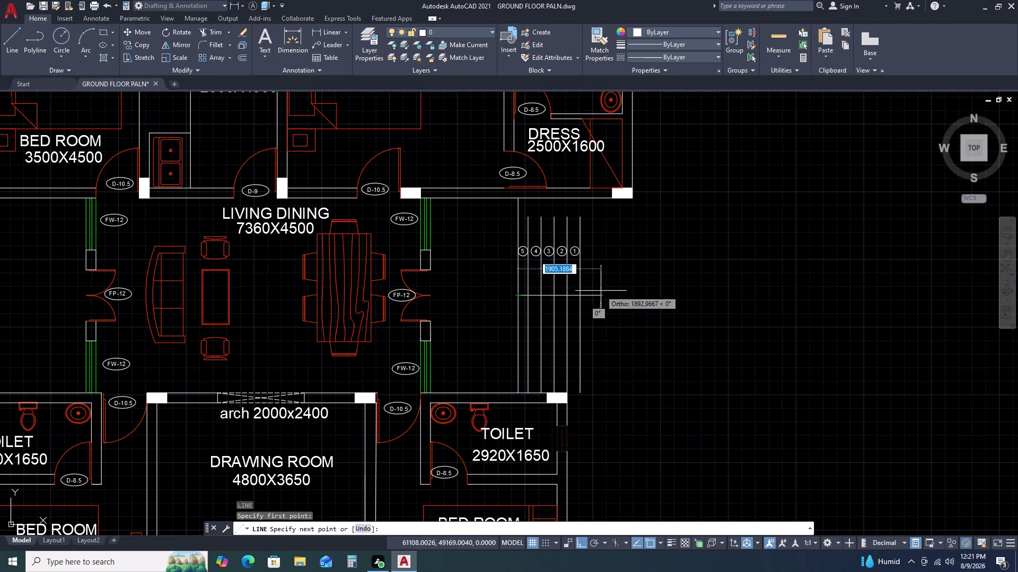
click(601, 291)
key(Escape)
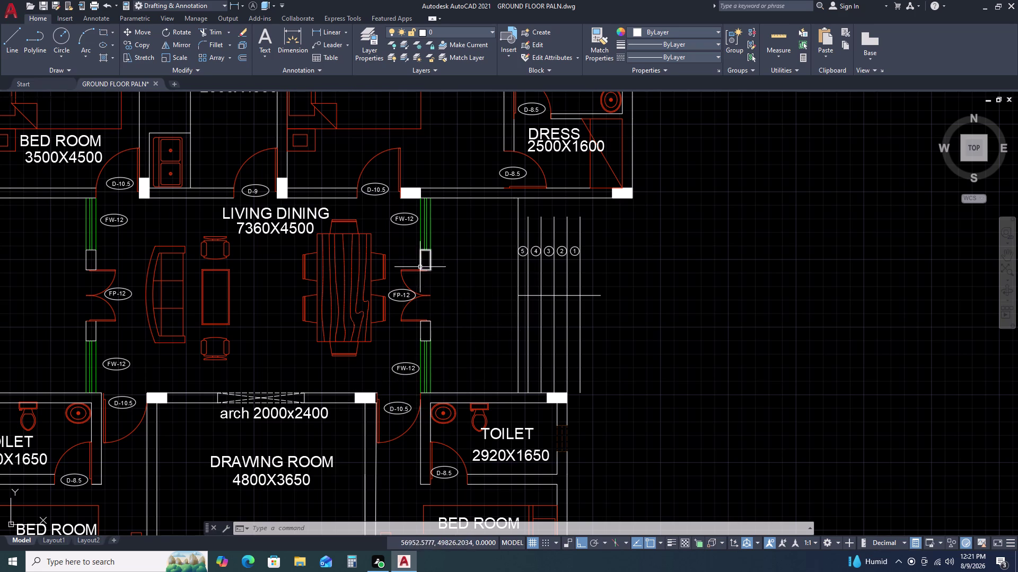
Draw a vertical line from the window jamb down to the wall.
text(L)
key(space)
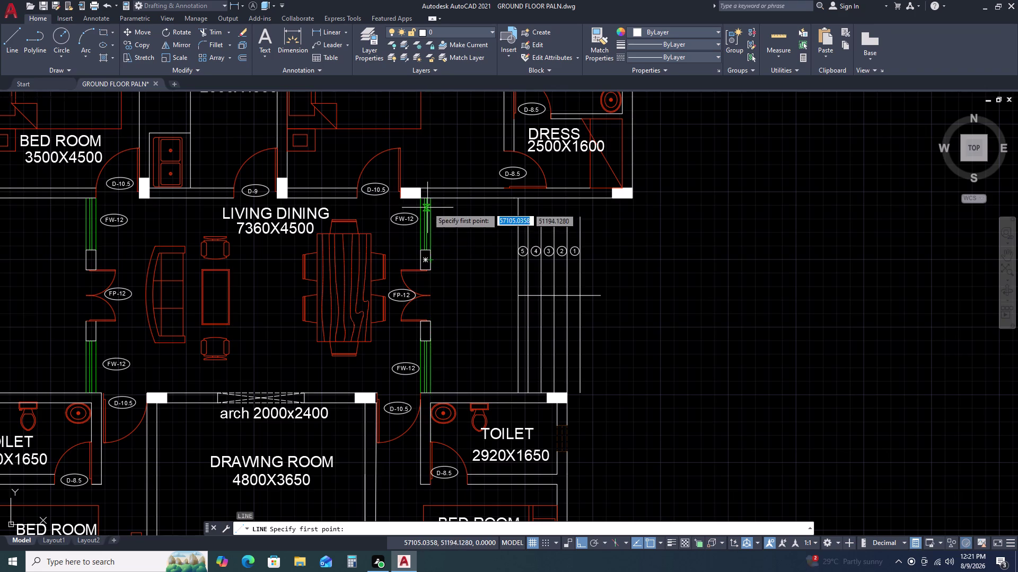
scroll(up, 3)
click(432, 187)
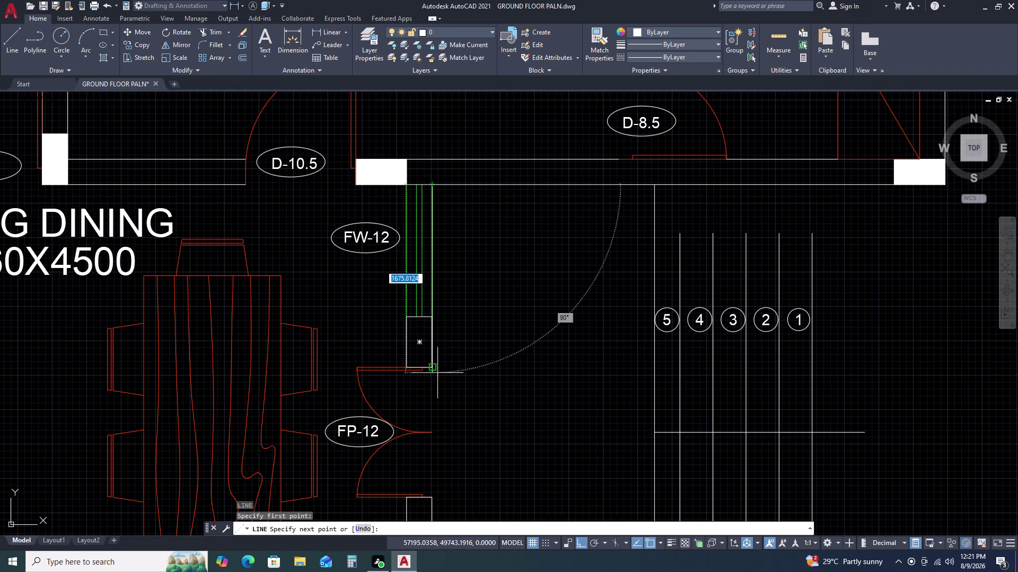
scroll(down, 3)
scroll(up, 3)
scroll(up, 3)
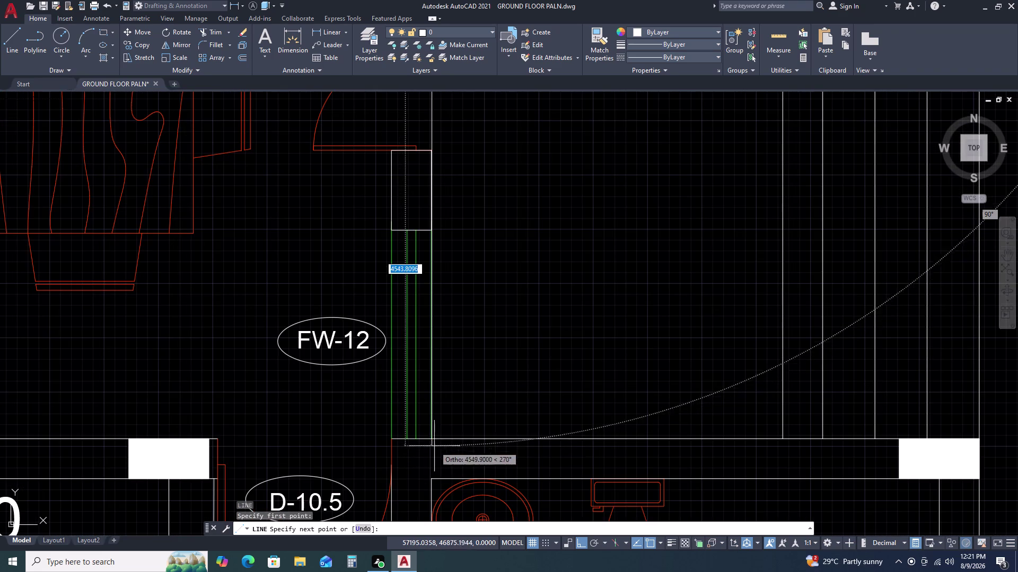
double_click(432, 441)
key(Escape)
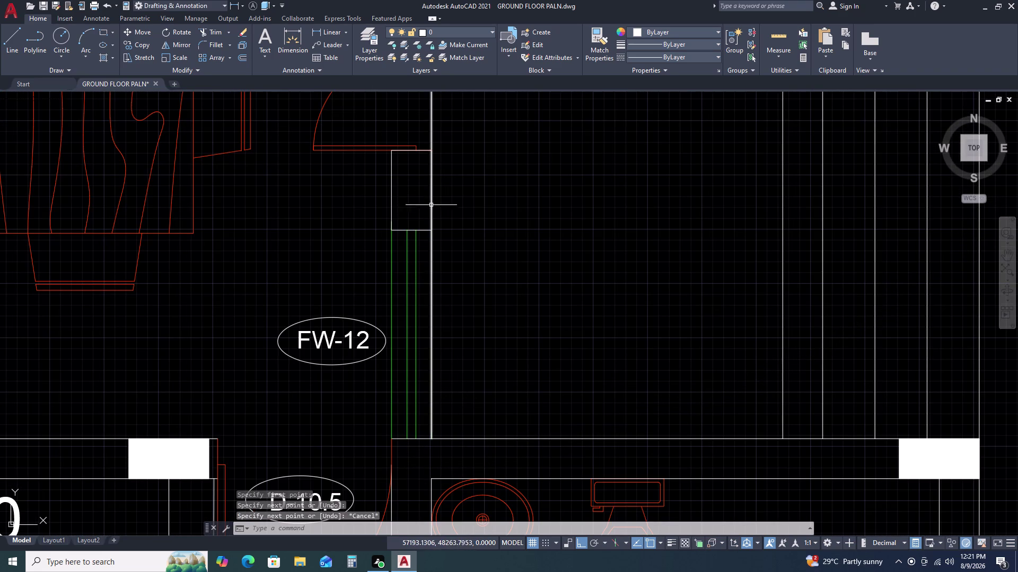
Try offsetting the line beside the window by 300, then cancel.
click(430, 203)
key(o)
key(space)
key(3)
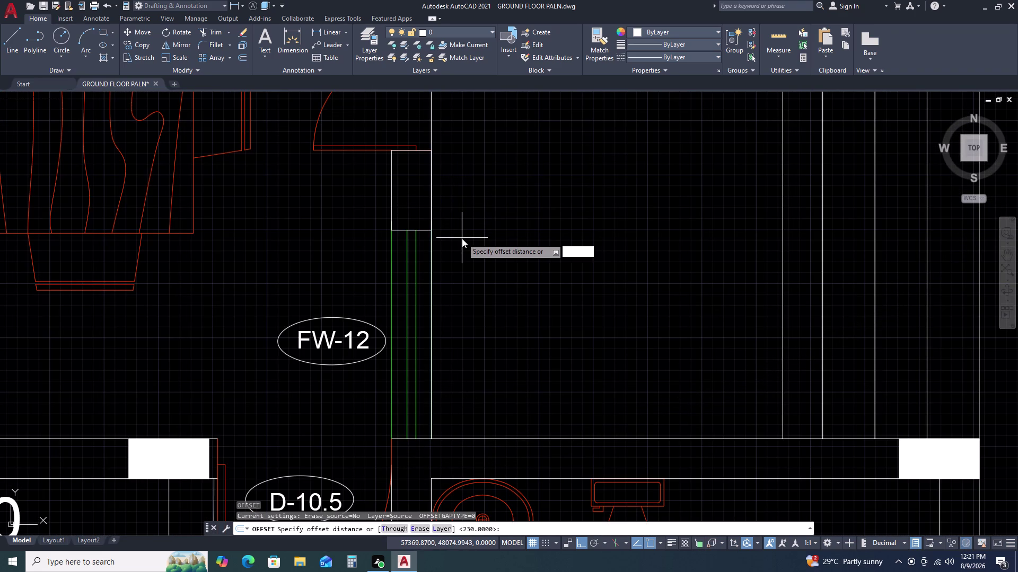
text(00)
key(space)
double_click(506, 235)
key(Escape)
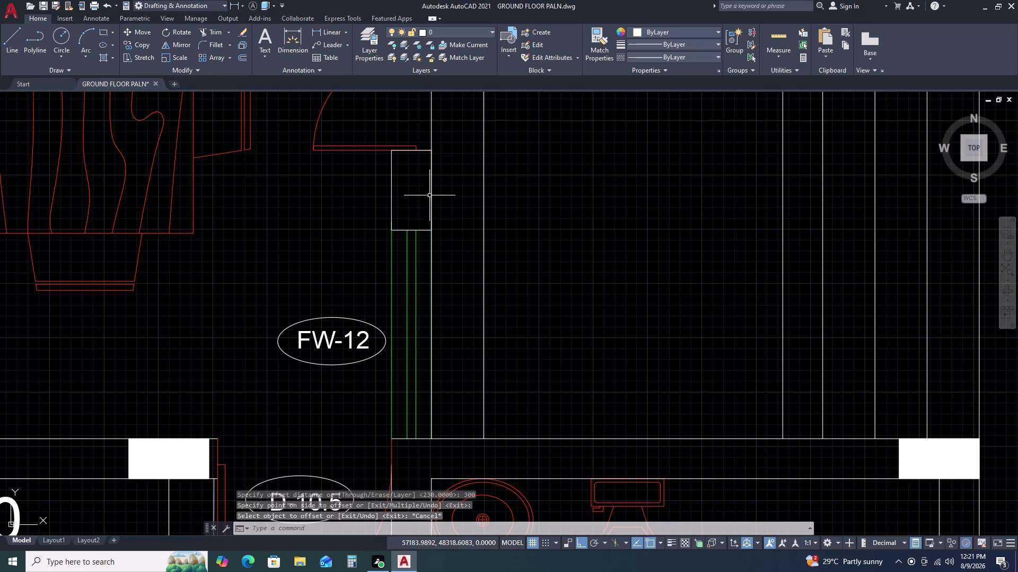
Delete the stray line beside the living dining window.
click(432, 194)
key(Delete)
scroll(down, 3)
scroll(down, 3)
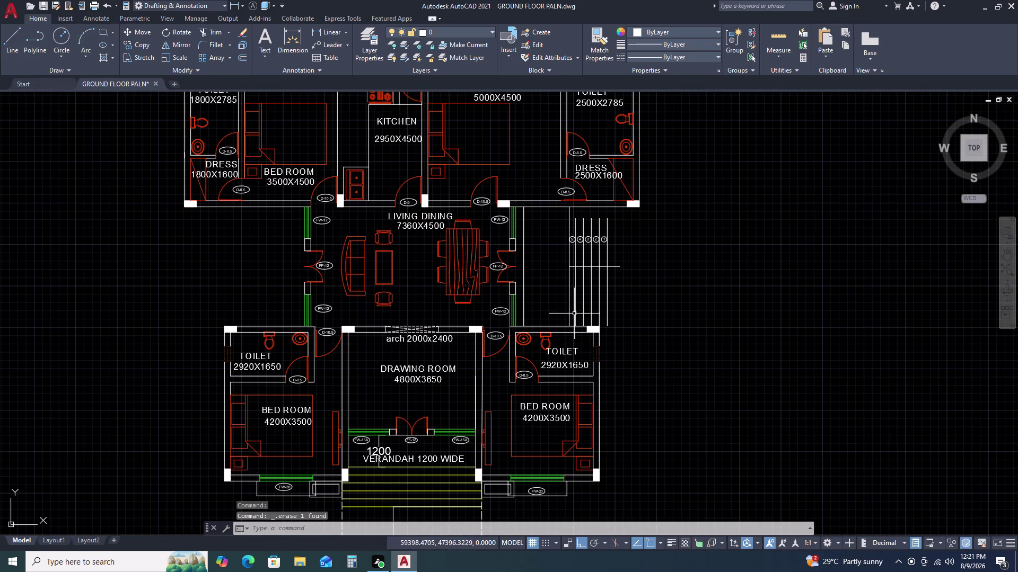
scroll(up, 3)
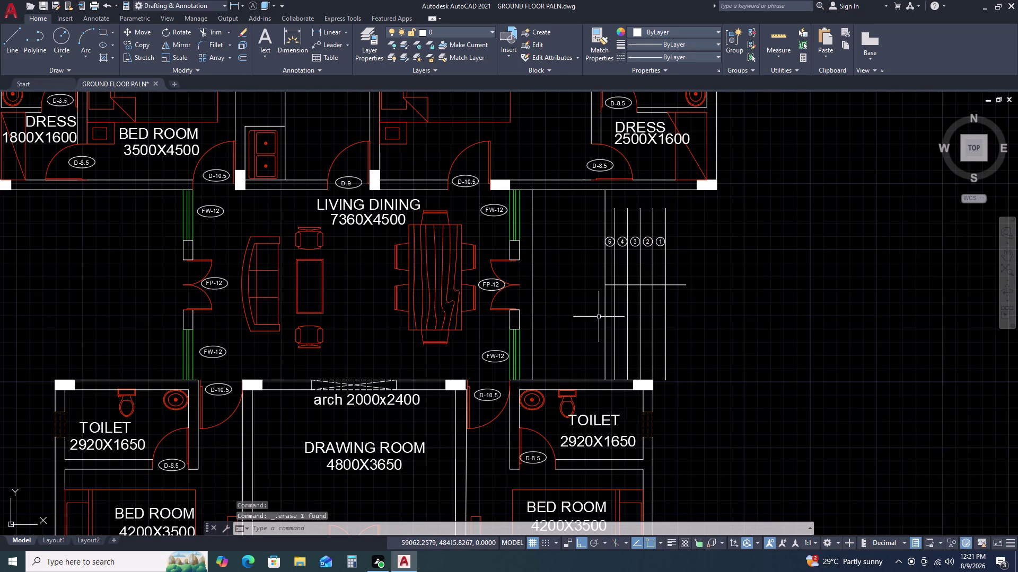
scroll(down, 3)
scroll(down, 3)
scroll(up, 3)
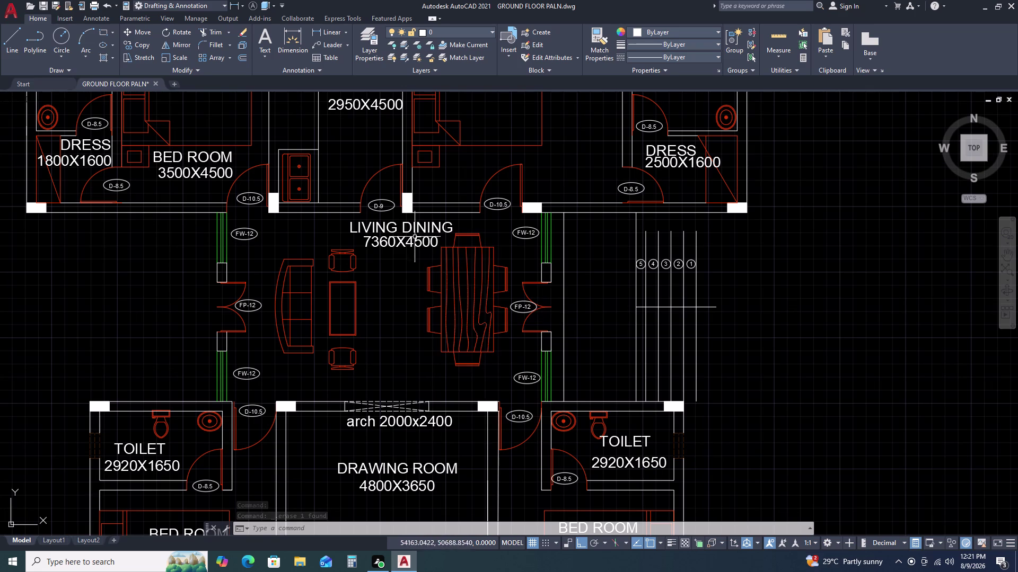
scroll(up, 3)
click(518, 235)
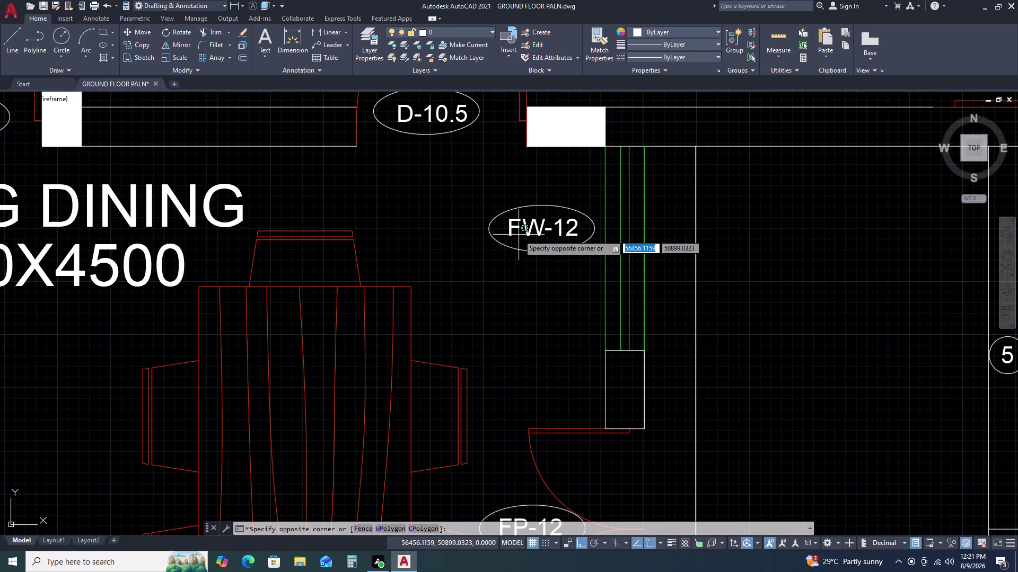
Copy the FW-12 window tag to a spot beside the staircase.
double_click(519, 227)
key(v)
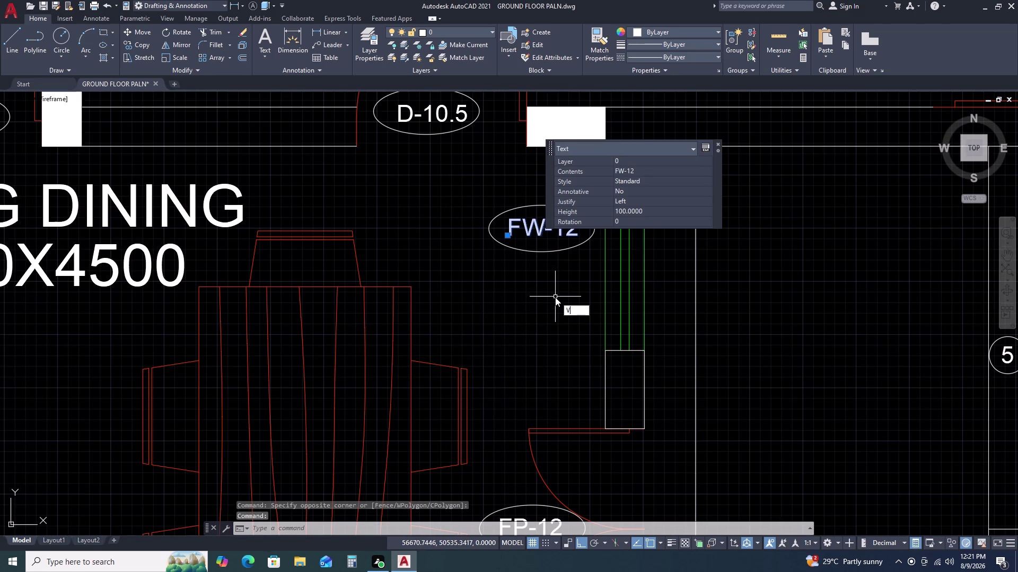
key(o)
key(BackSpace)
key(BackSpace)
key(BackSpace)
key(c)
text(O)
key(space)
click(546, 270)
scroll(down, 3)
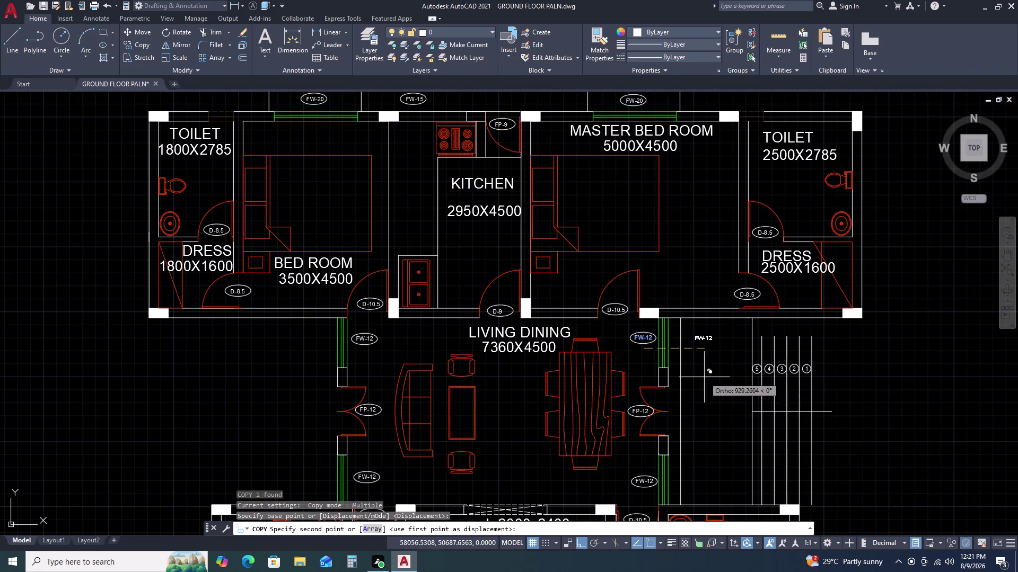
click(707, 367)
key(Escape)
Change the copied tag's text to '(COVER BY OPEN PERGOLA)'.
double_click(706, 339)
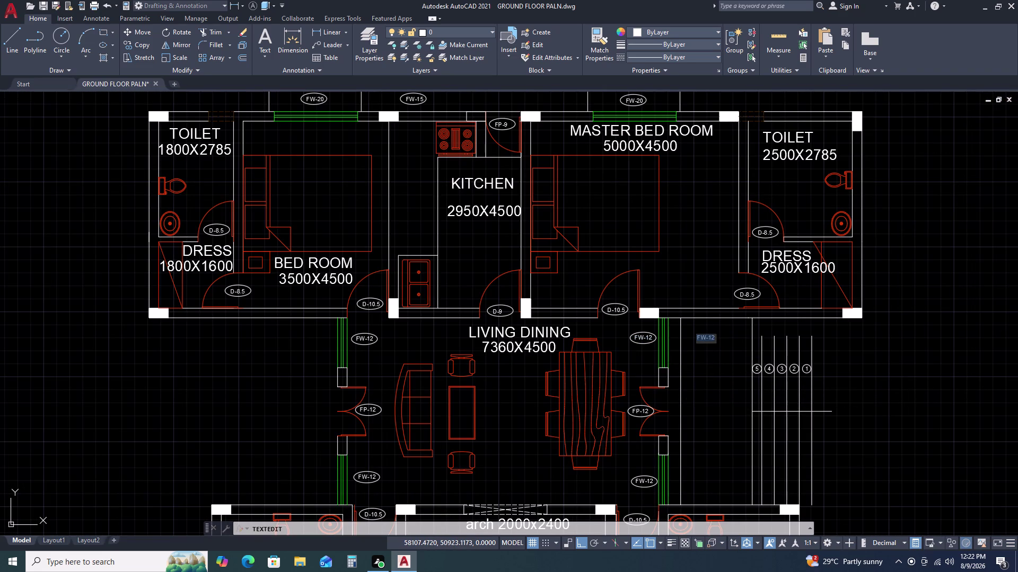
key(9)
key(BackSpace)
key(shift+parenleft)
key(v)
key(BackSpace)
key(c)
key(o)
text(V)
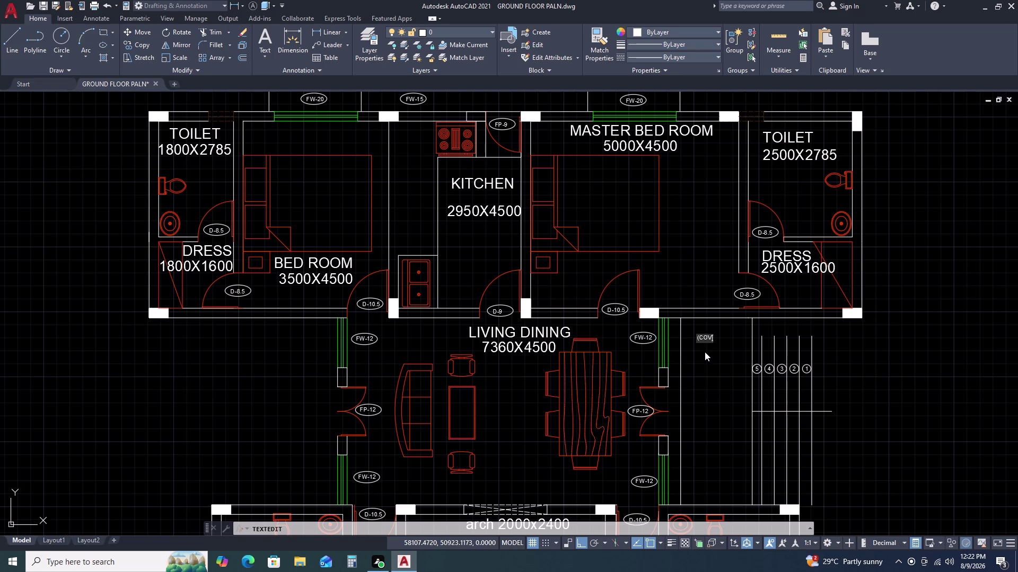
text(E)
key(r)
key(space)
scroll(up, 3)
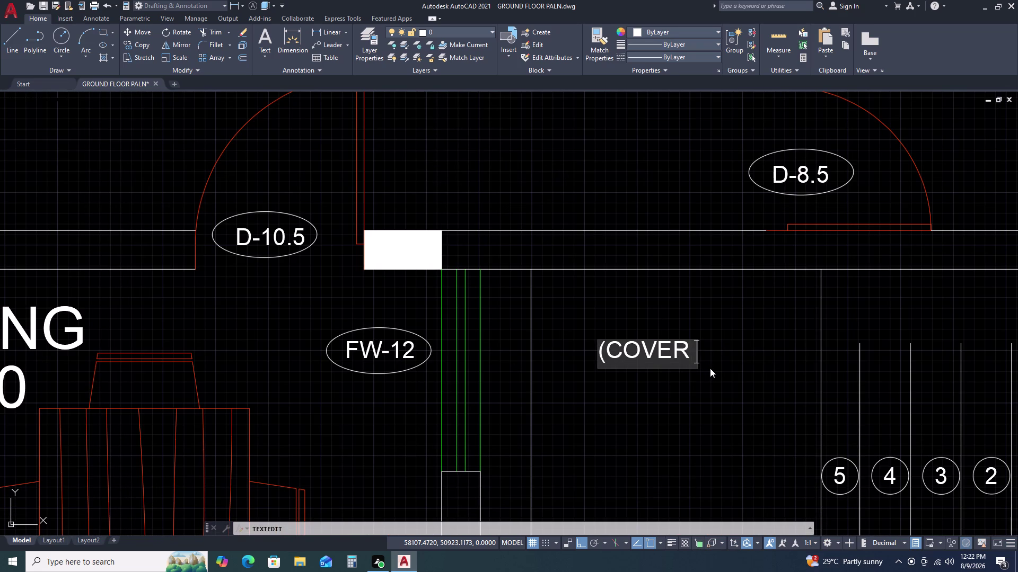
text(BY)
key(space)
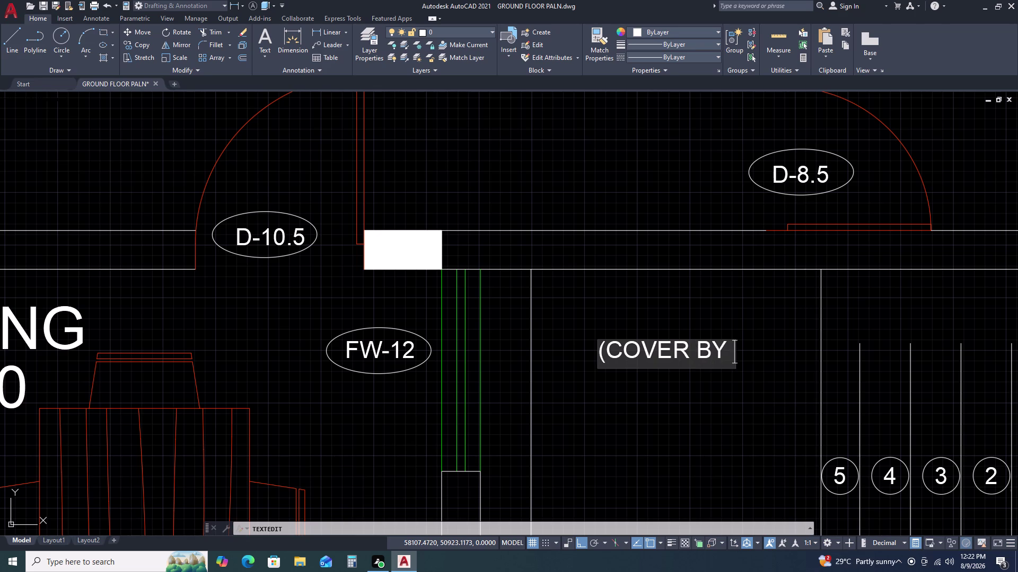
key(o)
key(o)
key(BackSpace)
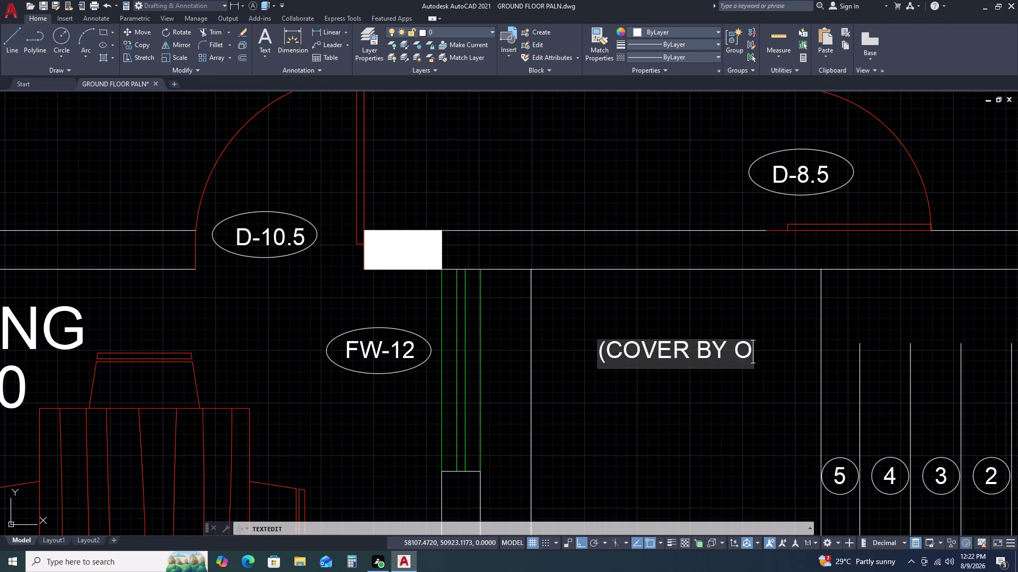
key(e)
key(BackSpace)
key(p)
key(e)
text(N)
key(space)
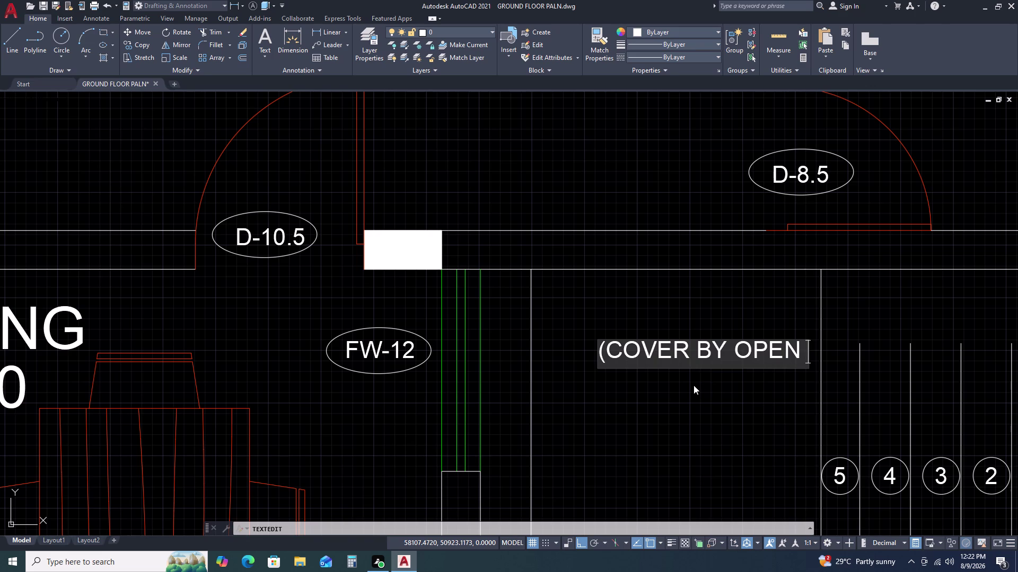
key(p)
text(ER)
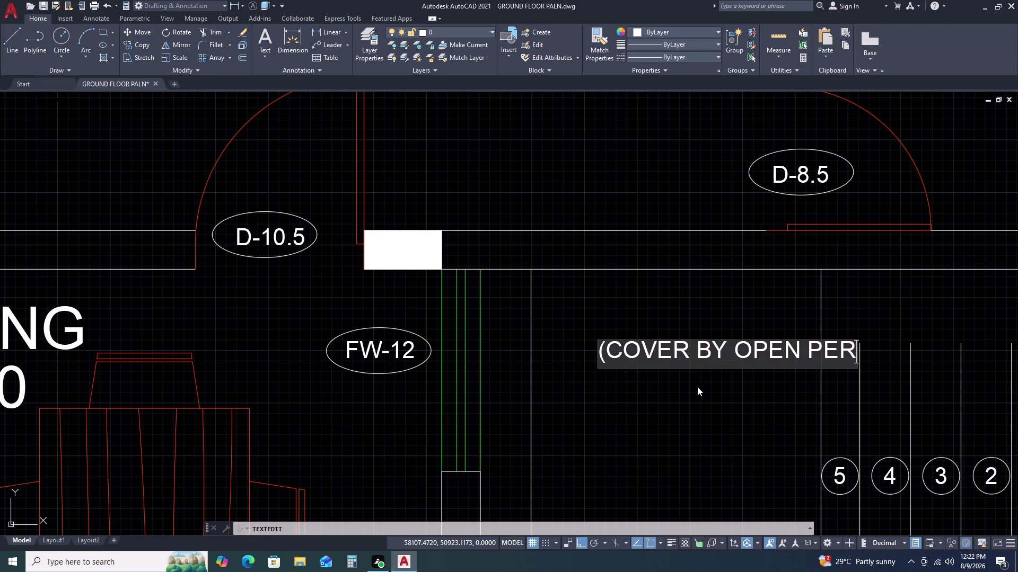
text(GOLA)
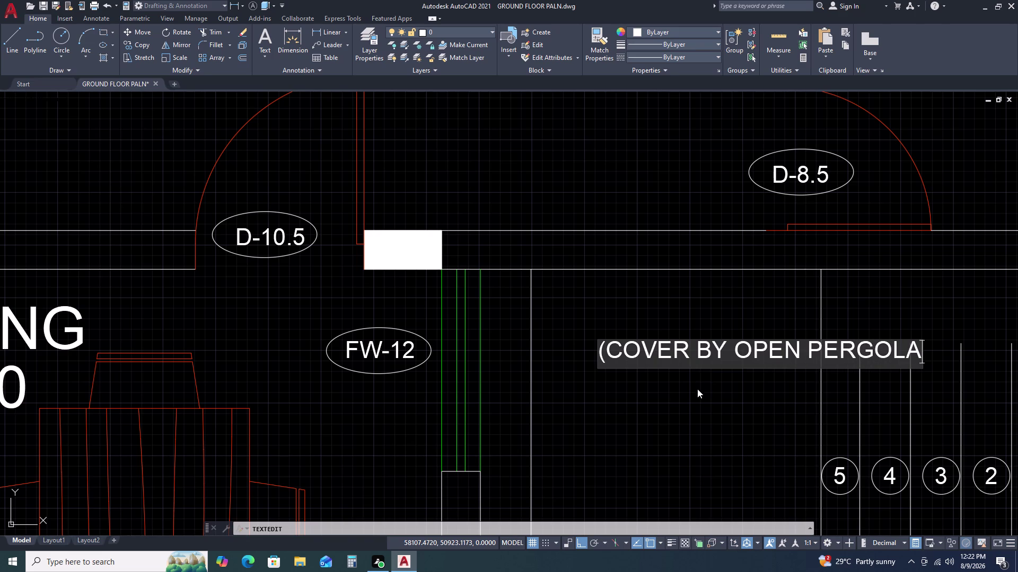
key(shift+parenright)
scroll(down, 3)
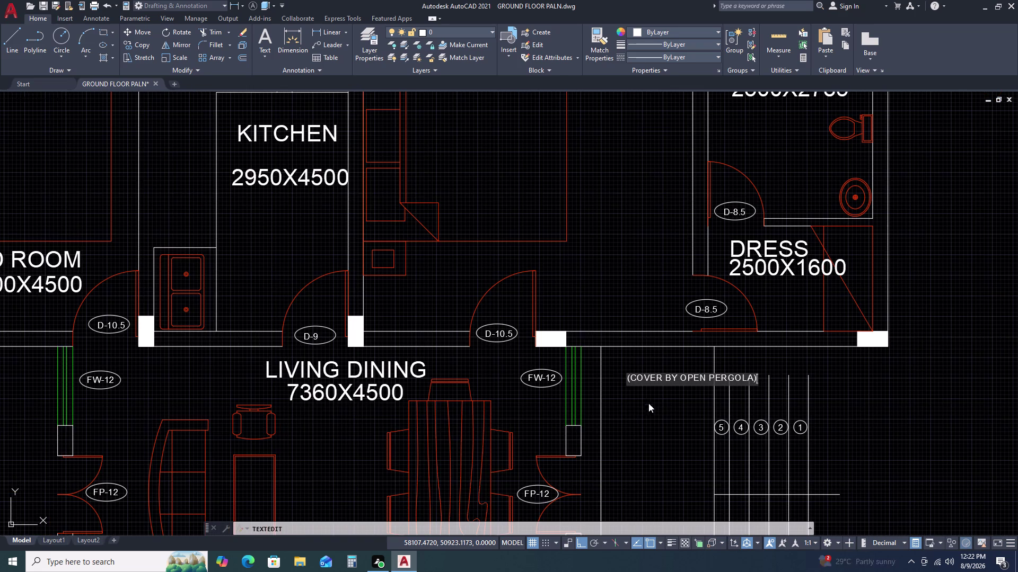
middle_drag(618, 410, 583, 318)
click(630, 328)
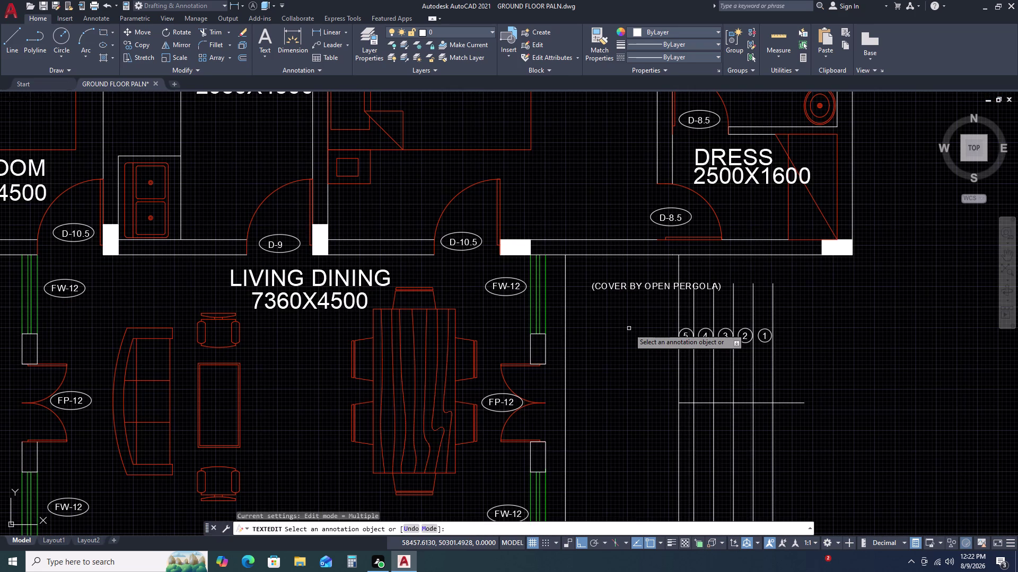
key(Return)
Set the label's rotation to 90 degrees in Quick Properties.
click(638, 283)
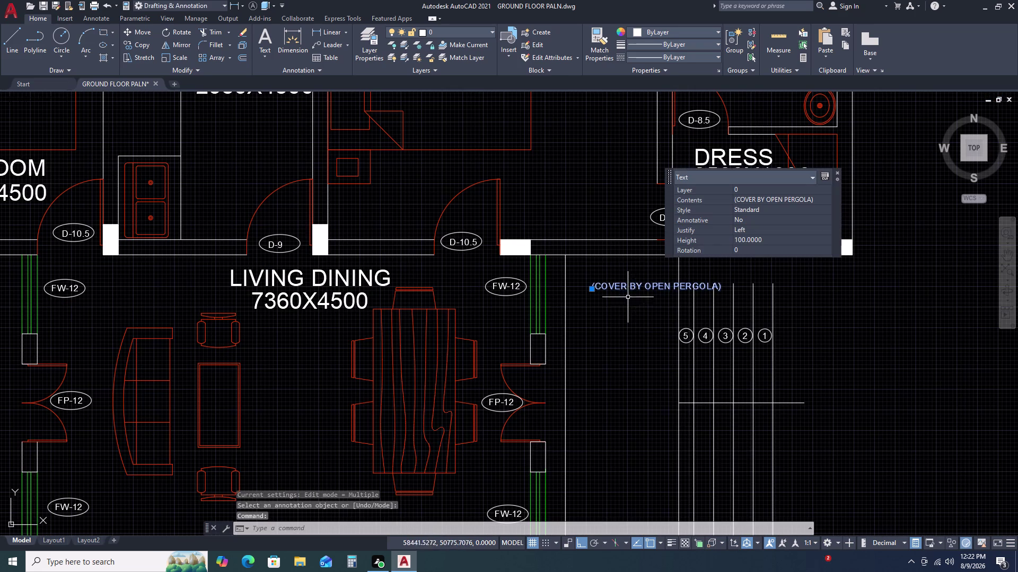
click(748, 248)
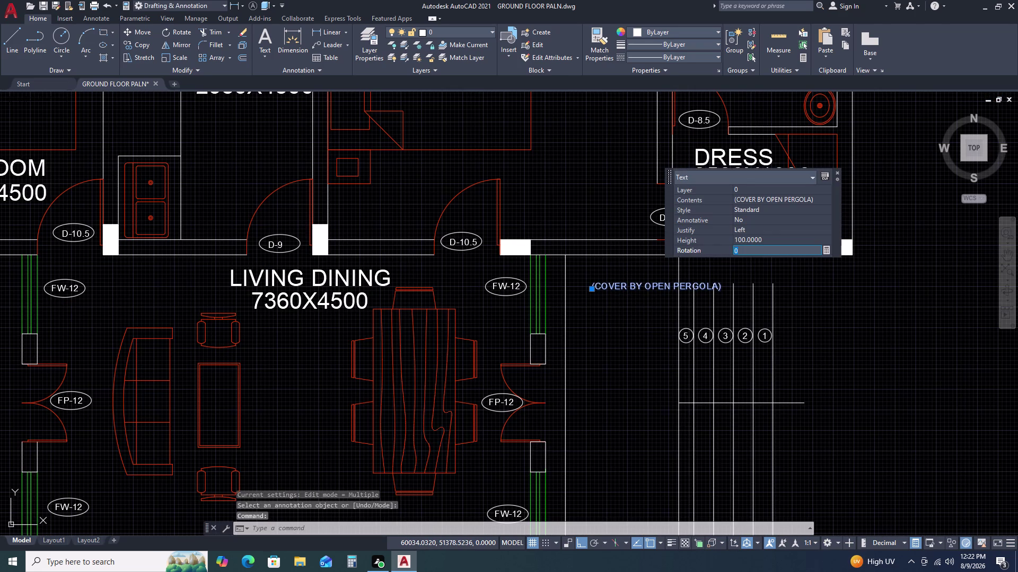
key(9)
key(0)
key(Return)
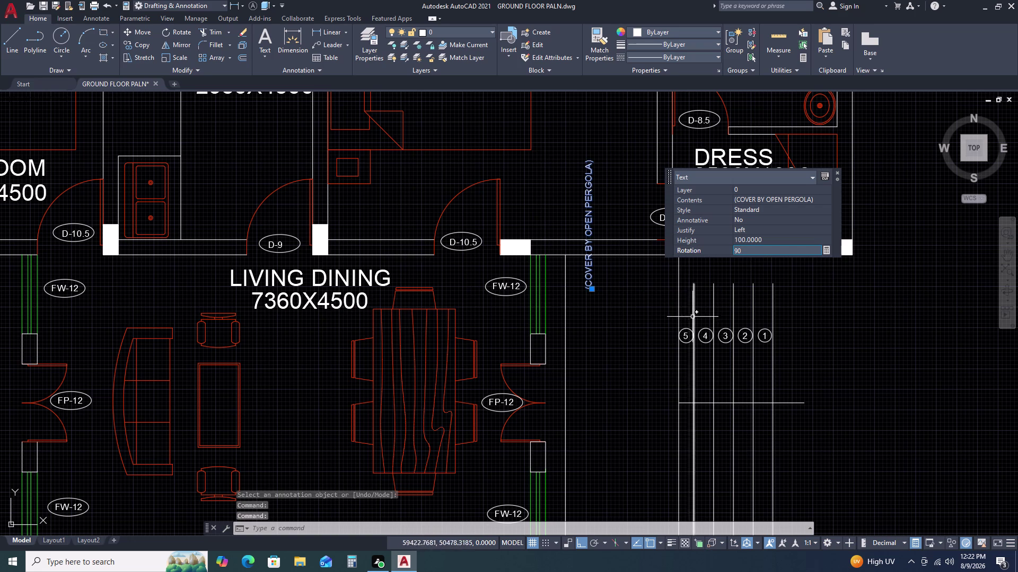
click(648, 353)
drag(628, 340, 622, 337)
key(Escape)
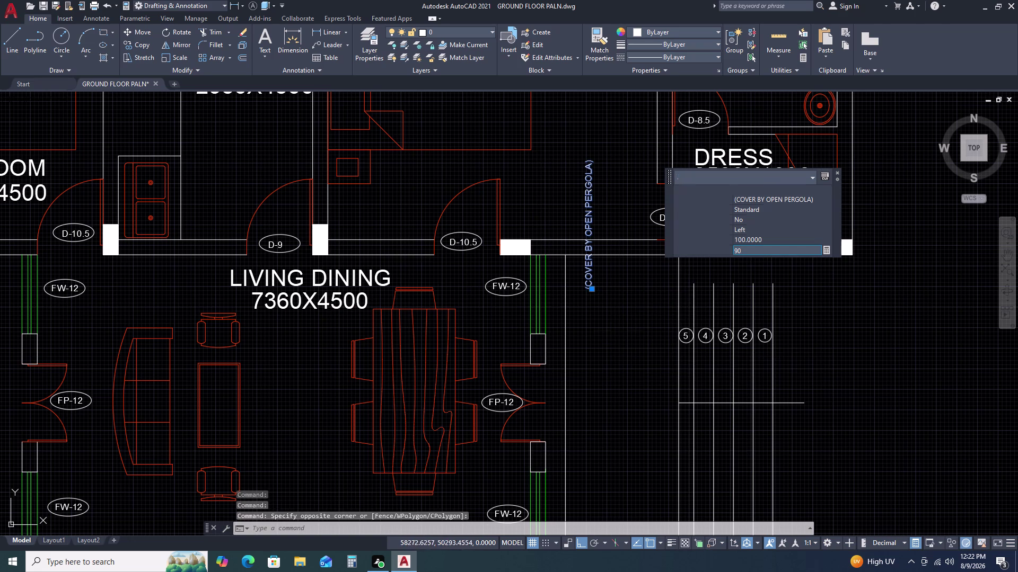
Move the vertical label beside the right living dining wall with ortho off.
double_click(597, 282)
double_click(587, 294)
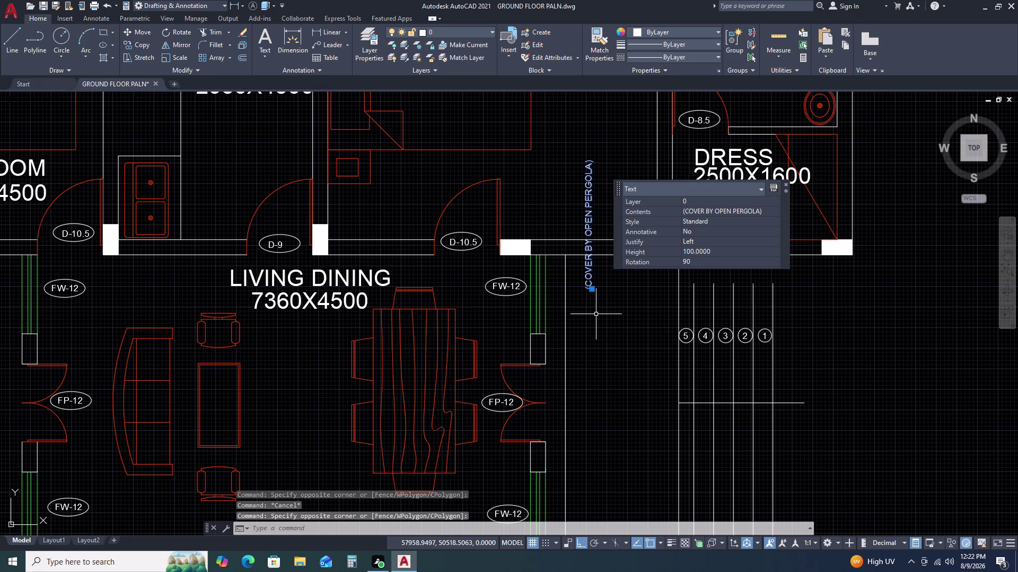
text(M)
key(space)
drag(596, 315, 596, 320)
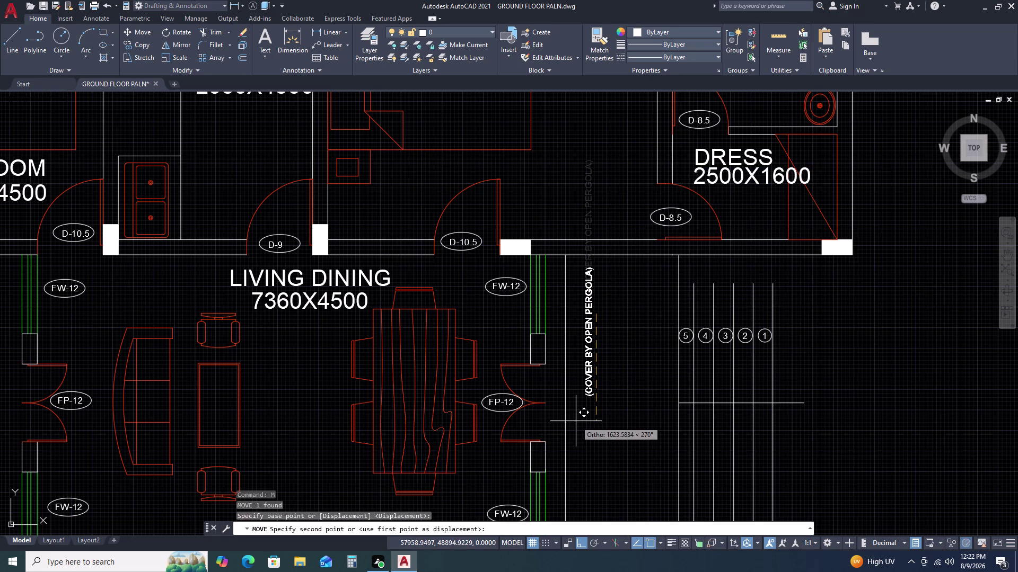
key(F8)
scroll(up, 3)
middle_drag(546, 465, 551, 455)
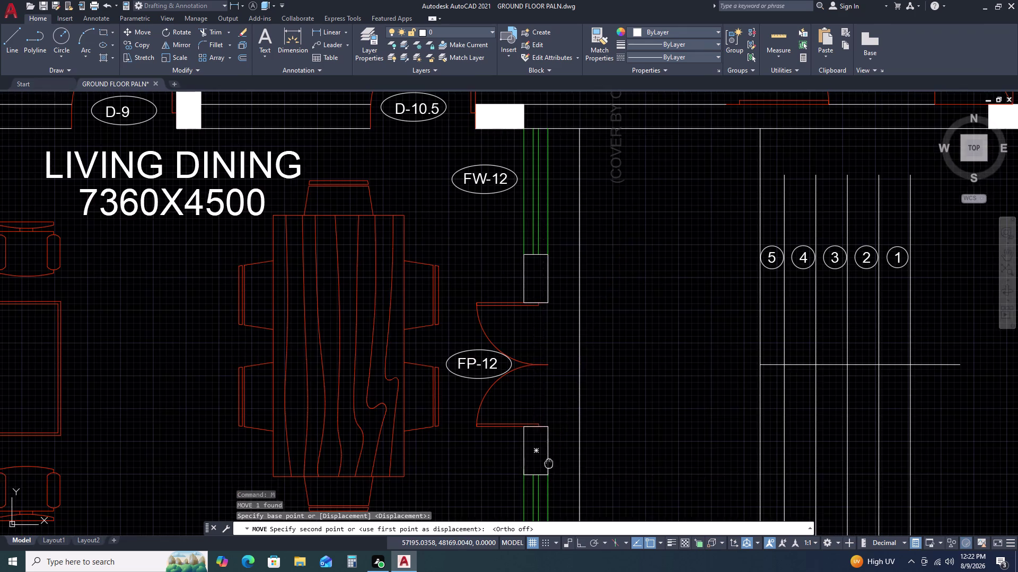
middle_drag(551, 456, 551, 364)
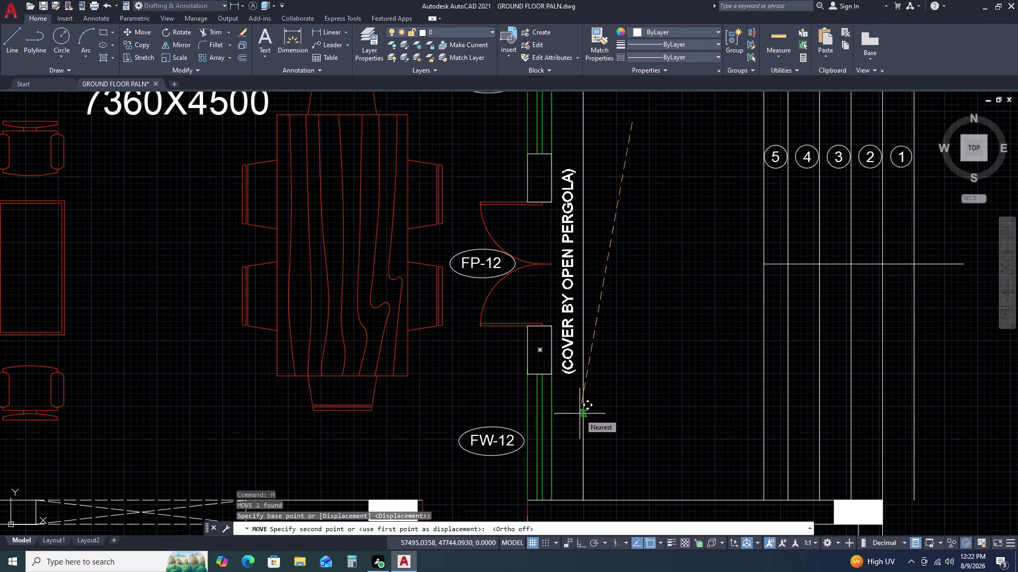
double_click(579, 414)
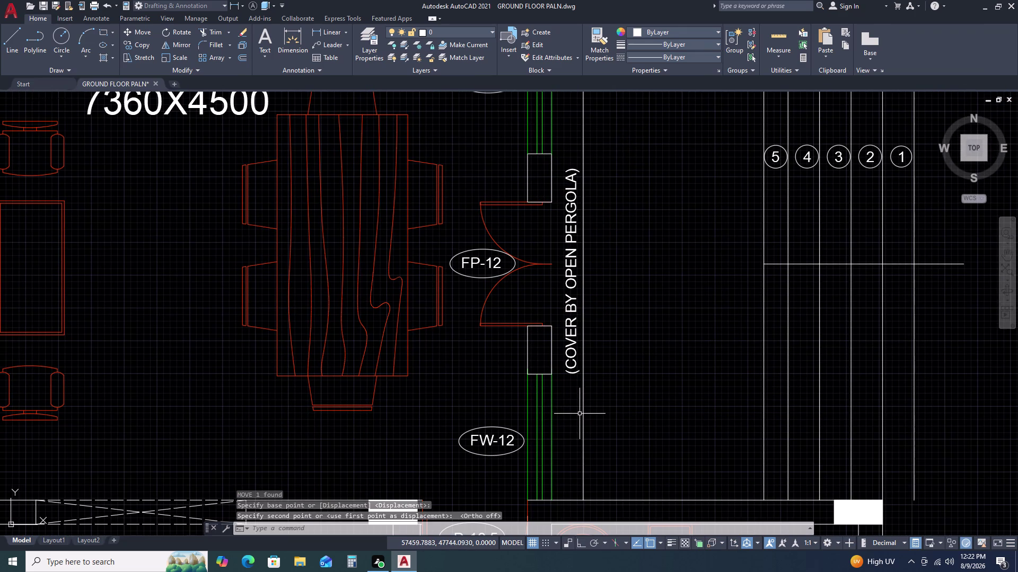
key(Escape)
scroll(down, 3)
scroll(down, 3)
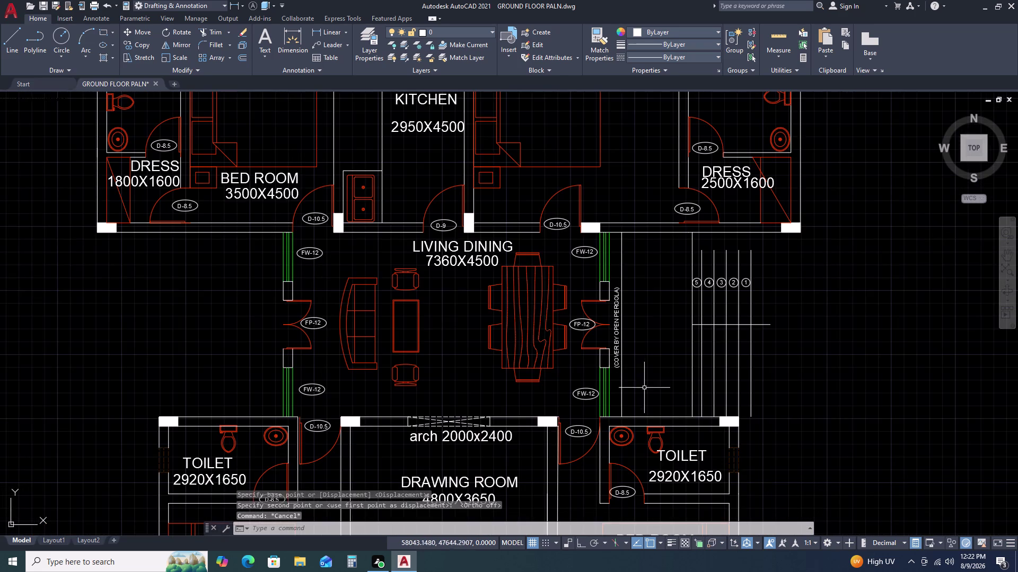
middle_drag(644, 389, 649, 338)
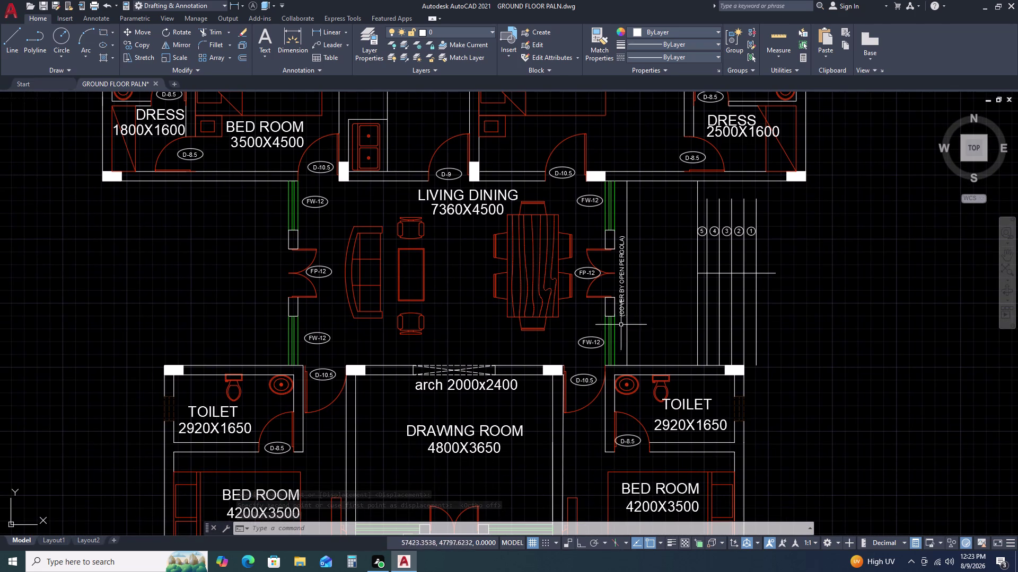
Copy the pergola label to beside the left living dining wall.
click(621, 307)
key(c)
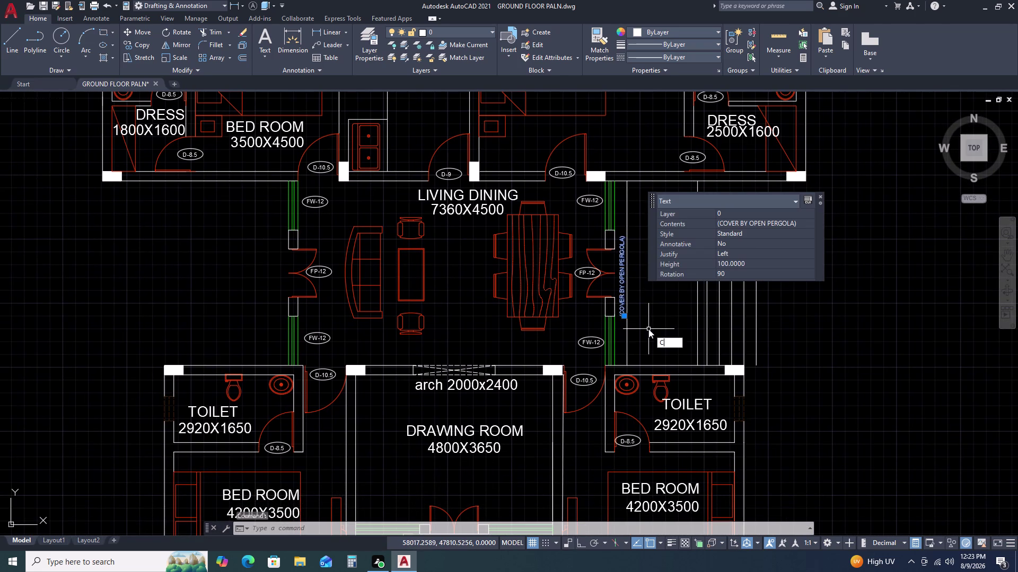
text(O)
key(space)
double_click(648, 330)
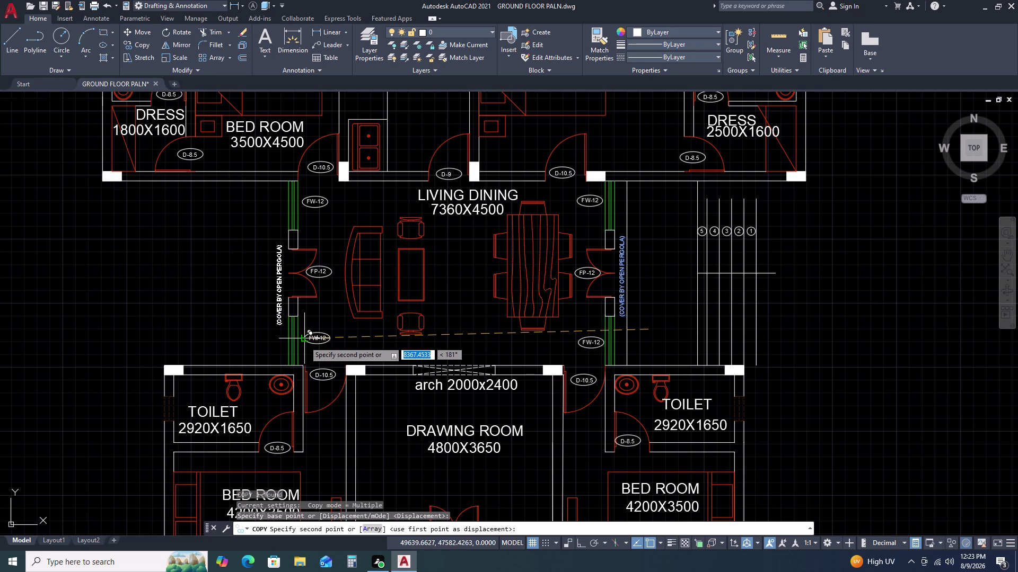
scroll(up, 3)
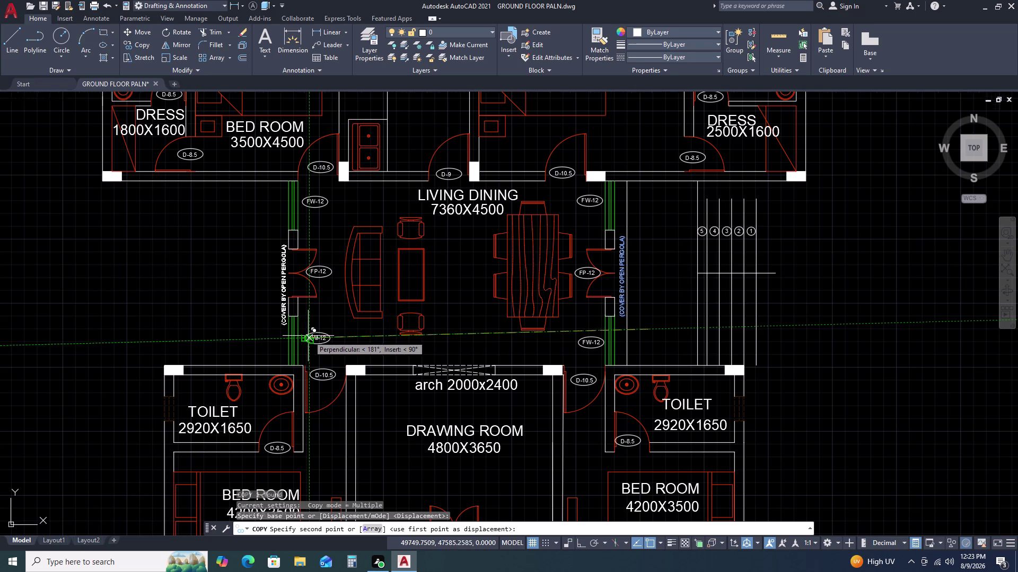
scroll(up, 3)
double_click(308, 336)
key(Escape)
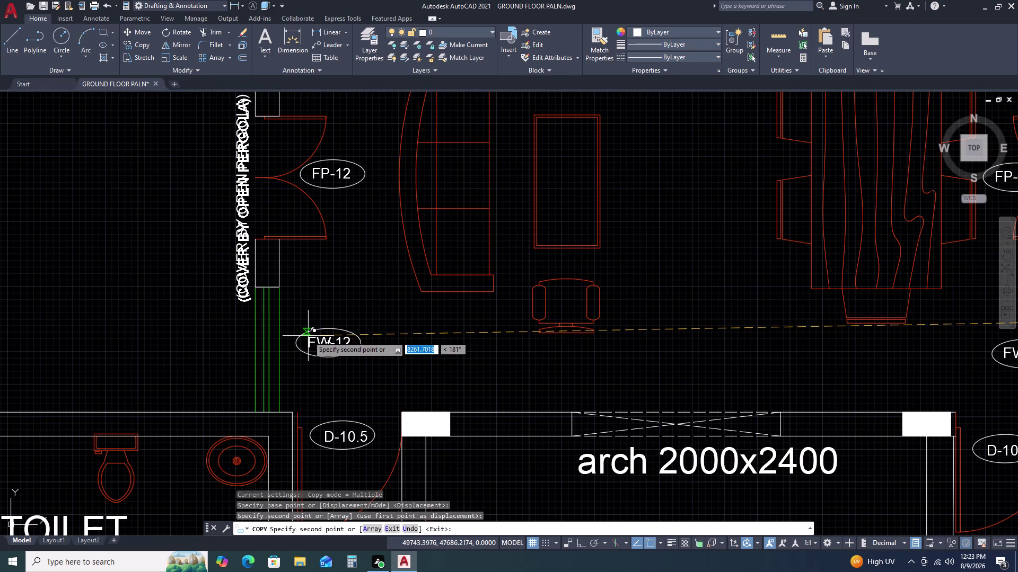
scroll(down, 3)
Draw a 4500-long vertical line up the left wall from the corner, with Ortho on.
key(l)
key(space)
scroll(down, 3)
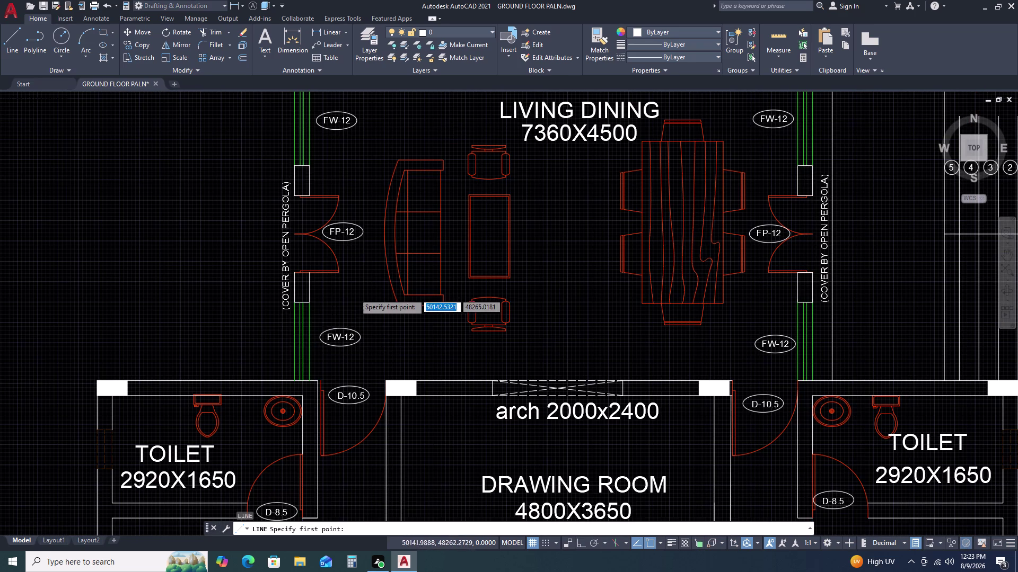
scroll(down, 3)
scroll(up, 3)
scroll(up, 3)
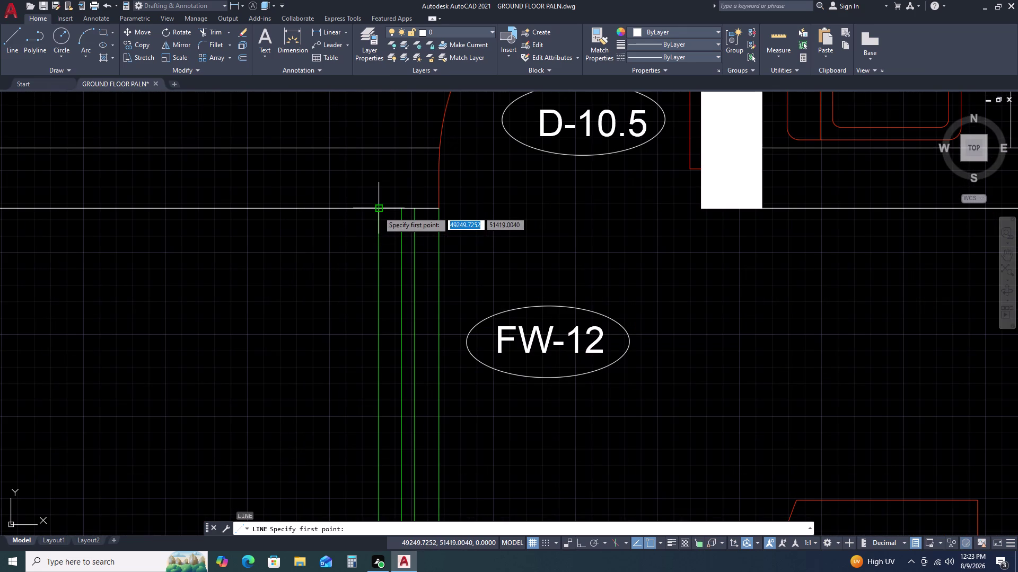
click(379, 211)
scroll(down, 3)
middle_drag(388, 388, 408, 288)
key(F8)
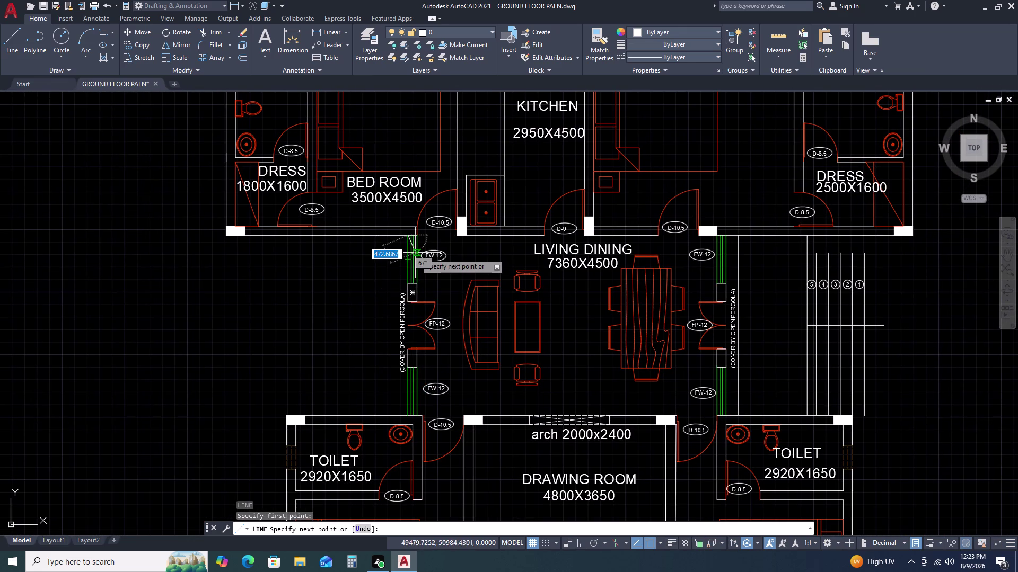
scroll(up, 3)
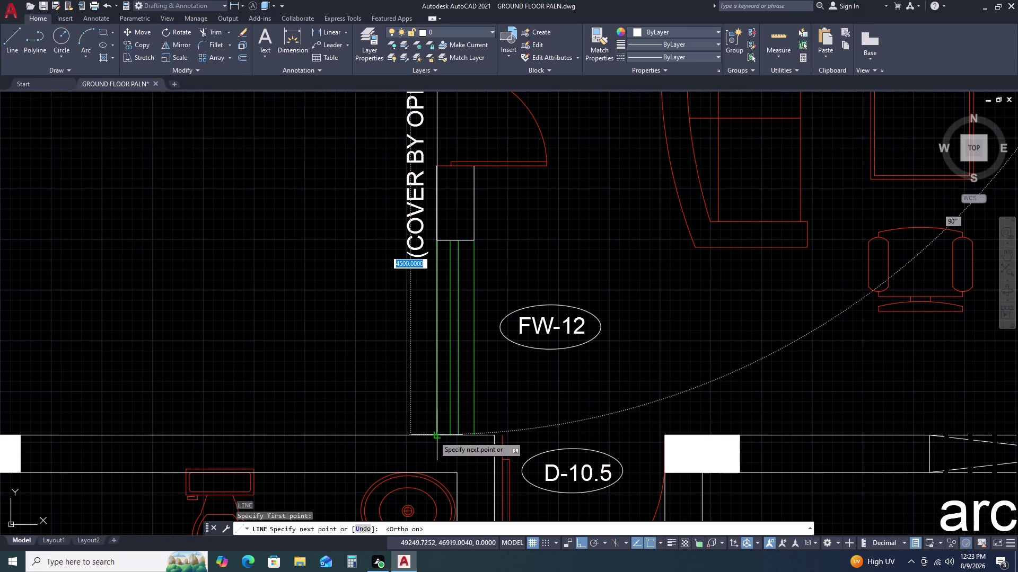
double_click(433, 437)
key(Escape)
Offset the new vertical line 300 outward.
click(435, 208)
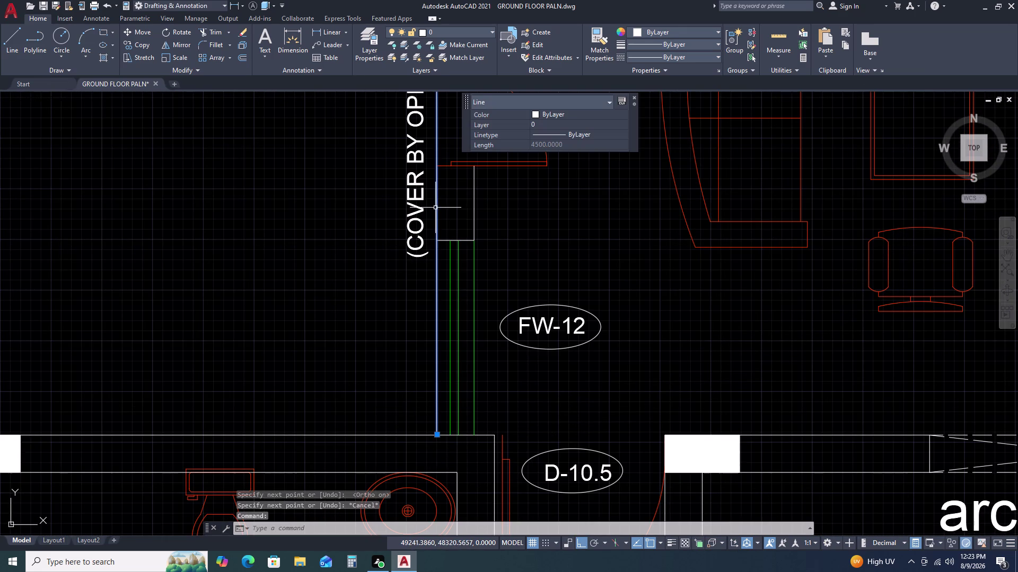
key(o)
key(space)
text(3)
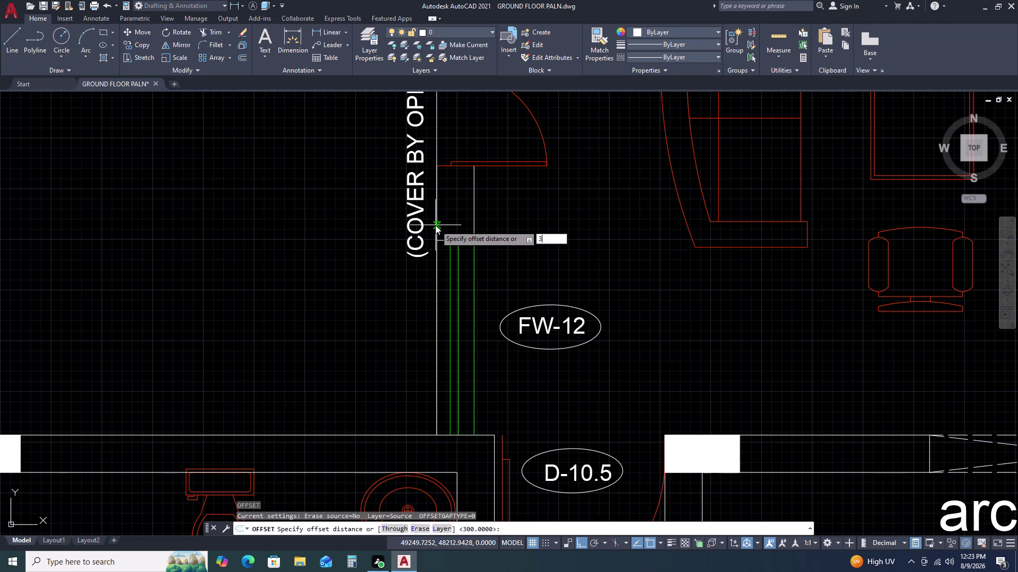
text(00)
key(space)
double_click(301, 262)
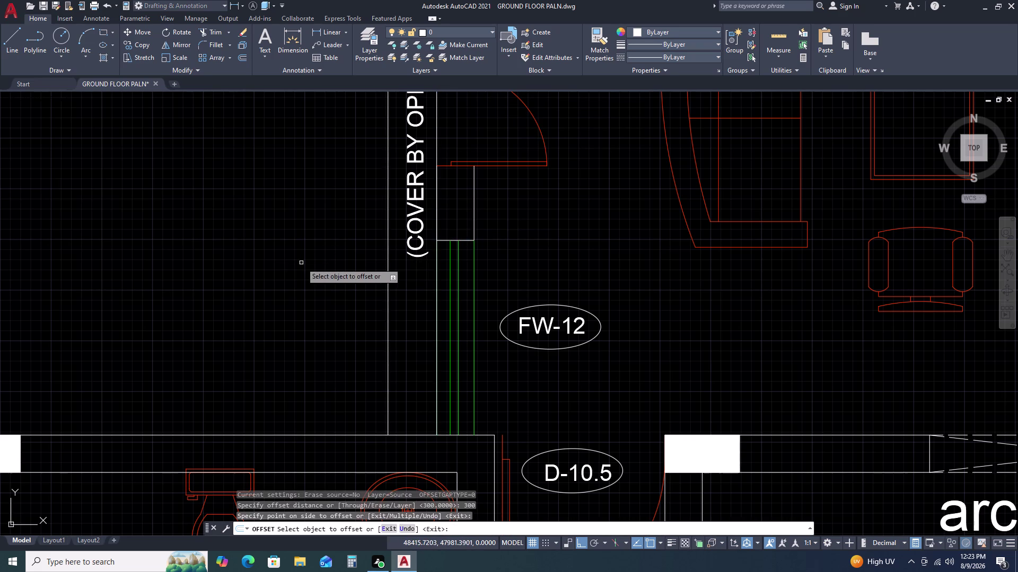
key(Escape)
scroll(down, 3)
middle_click(804, 293)
middle_drag(796, 297, 744, 307)
middle_drag(717, 306, 709, 307)
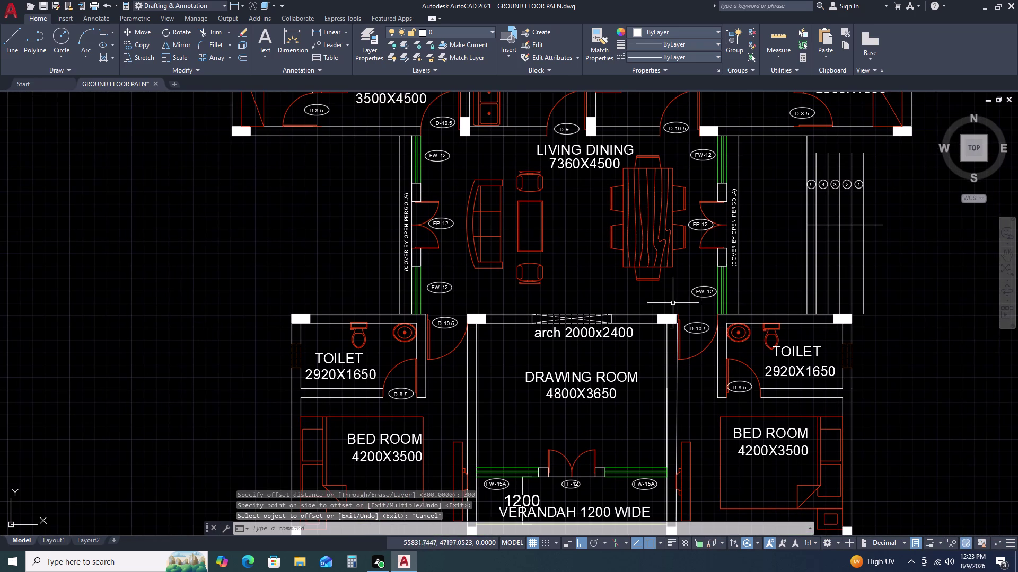
Offset a line near the right pergola wall by 70.
scroll(up, 3)
click(734, 291)
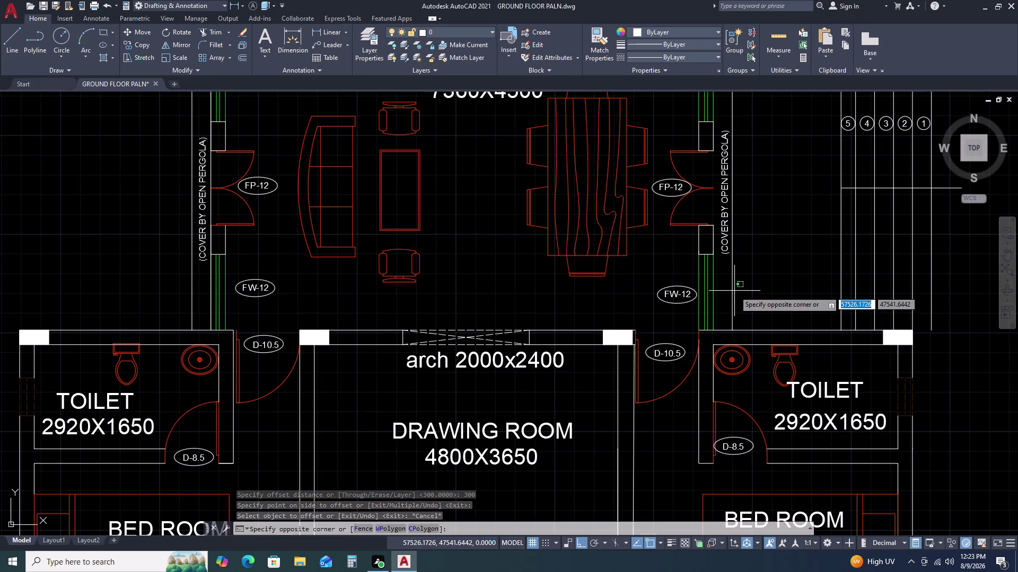
click(722, 280)
text(O)
key(space)
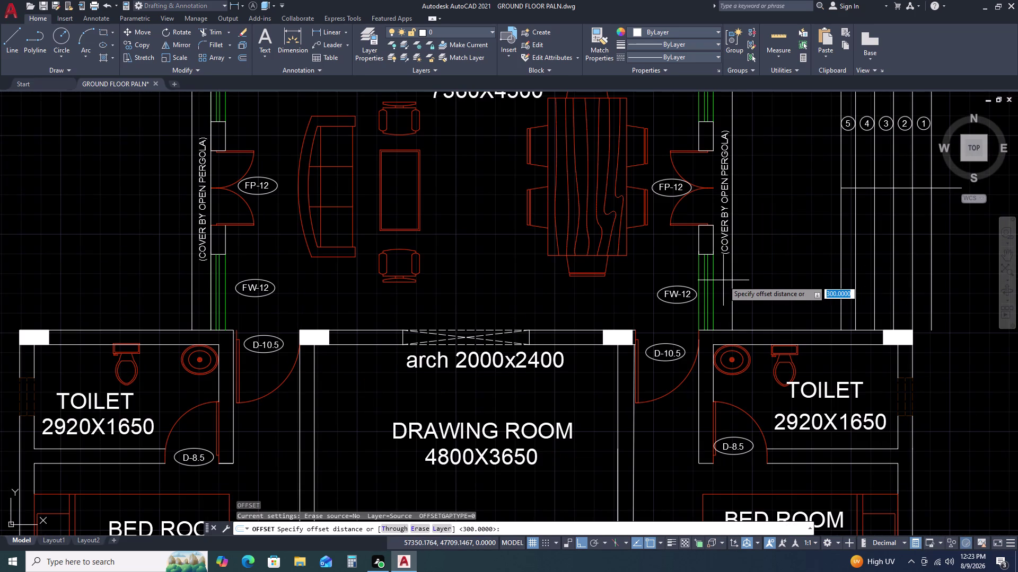
key(7)
key(0)
key(space)
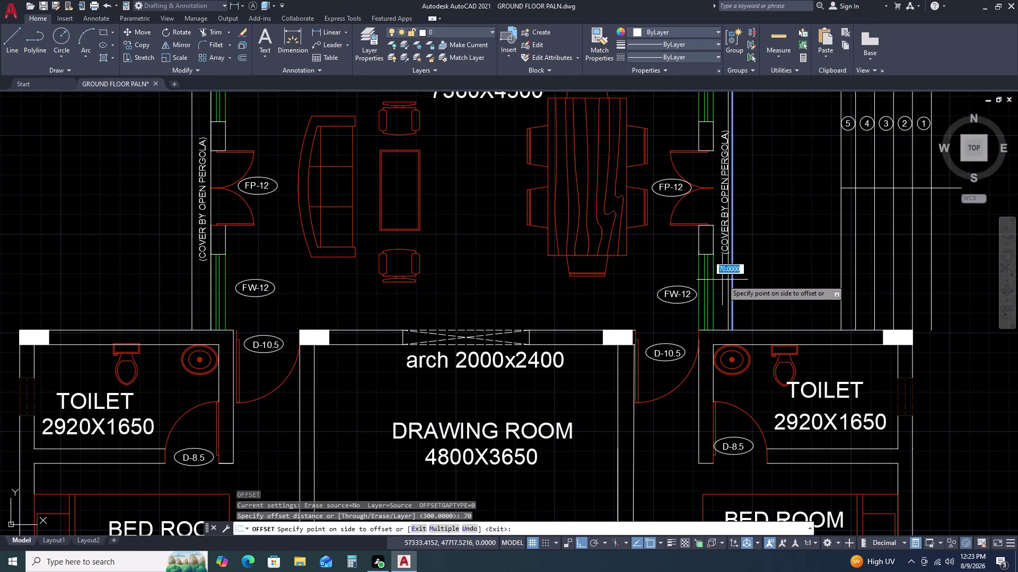
double_click(722, 280)
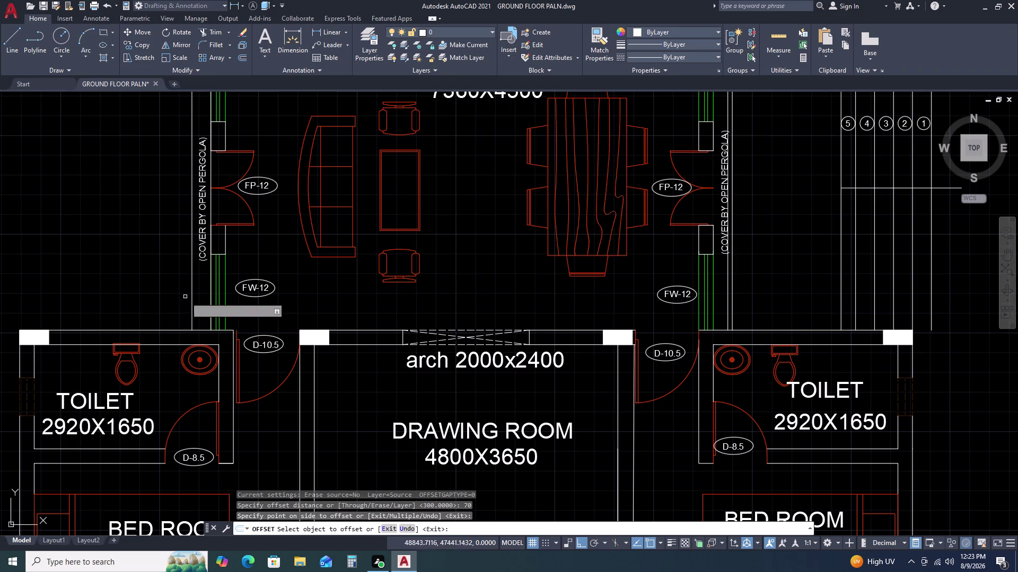
click(193, 294)
click(200, 294)
key(Escape)
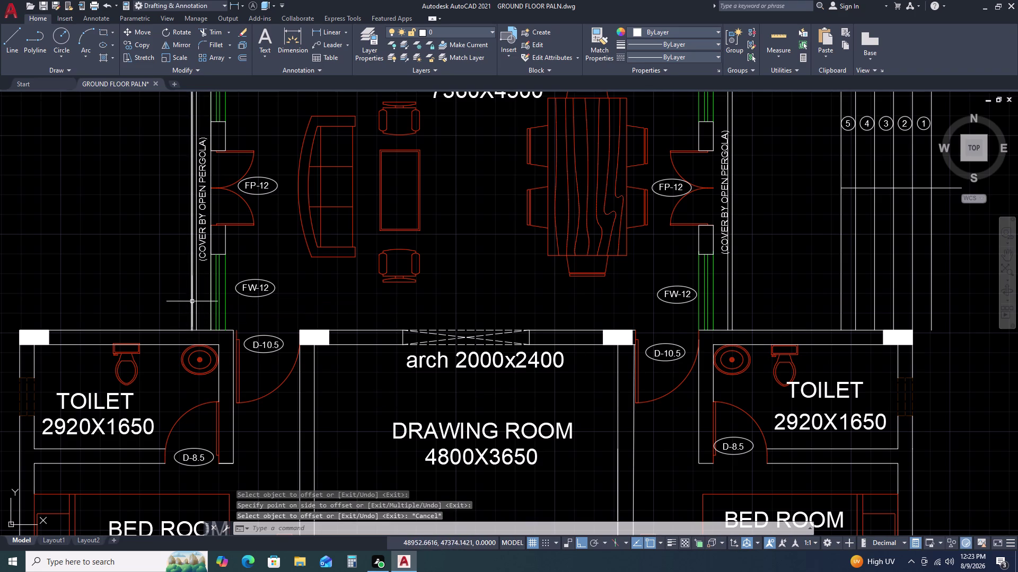
Erase the stray line on the left and a second line near the right pergola.
click(193, 301)
key(Delete)
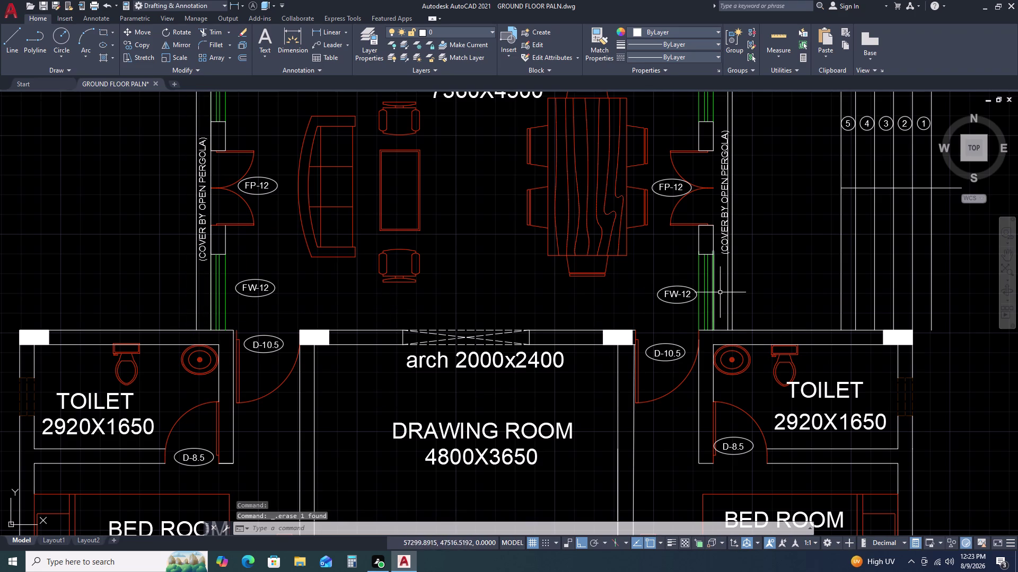
click(732, 284)
key(Delete)
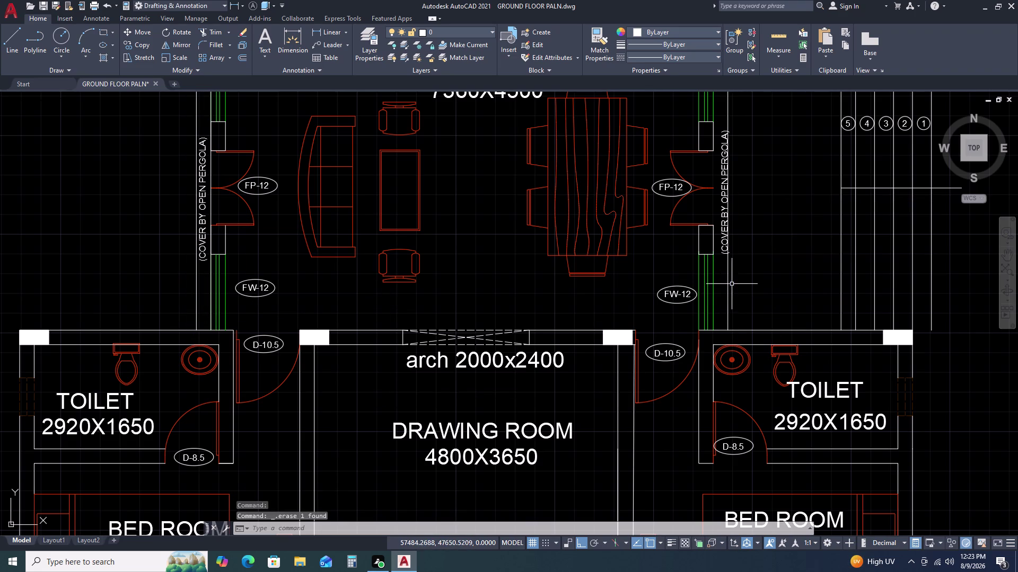
middle_drag(704, 293, 523, 346)
scroll(up, 3)
Move the right-hand COVER BY OPEN PERGOLA label slightly left, toward the pergola wall.
click(554, 282)
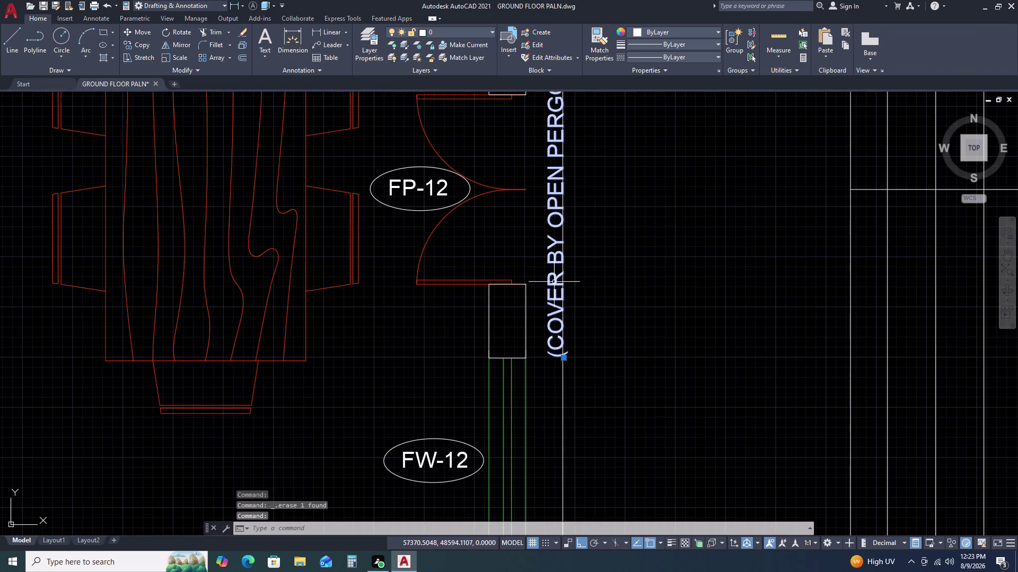
text(M)
key(space)
click(540, 340)
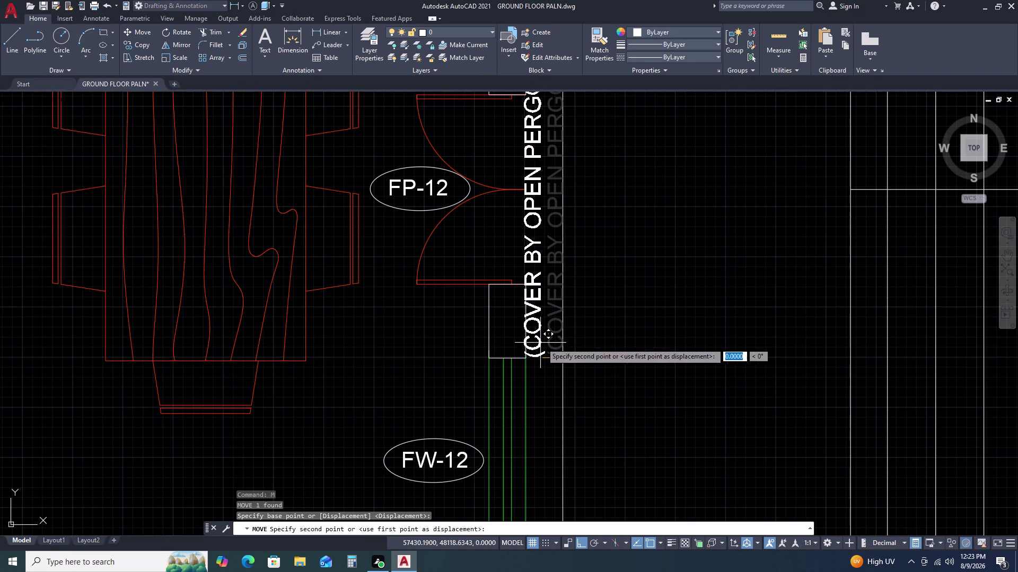
double_click(552, 349)
scroll(down, 3)
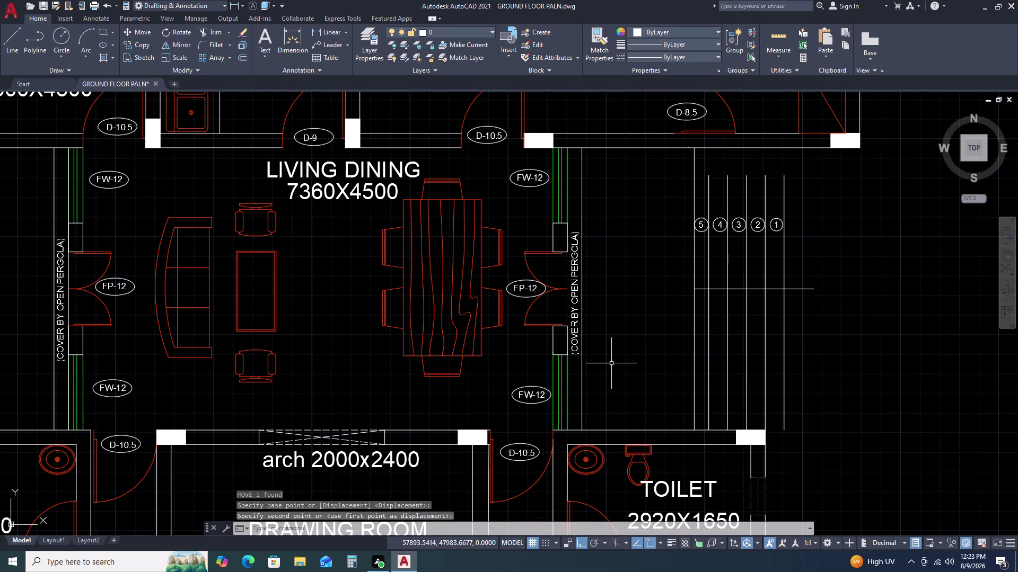
middle_drag(141, 390, 391, 346)
scroll(down, 3)
scroll(down, 3)
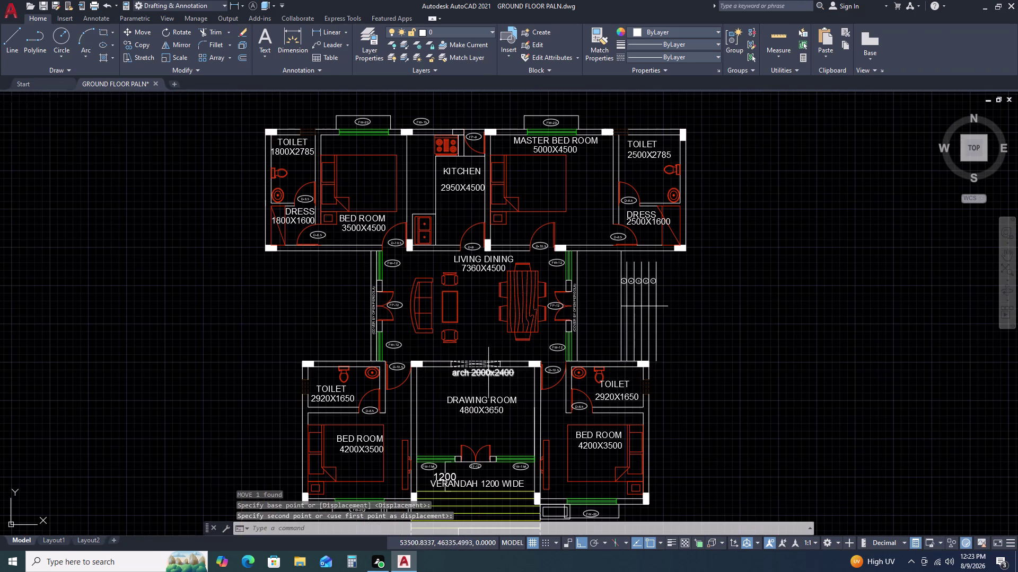
middle_drag(510, 378, 359, 350)
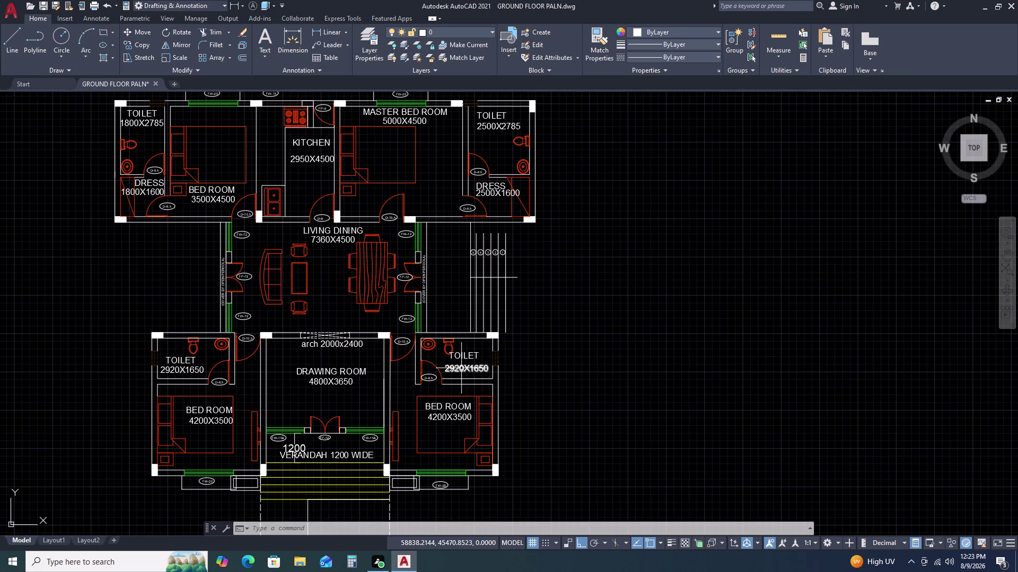
scroll(up, 3)
middle_drag(476, 319, 409, 315)
middle_click(406, 314)
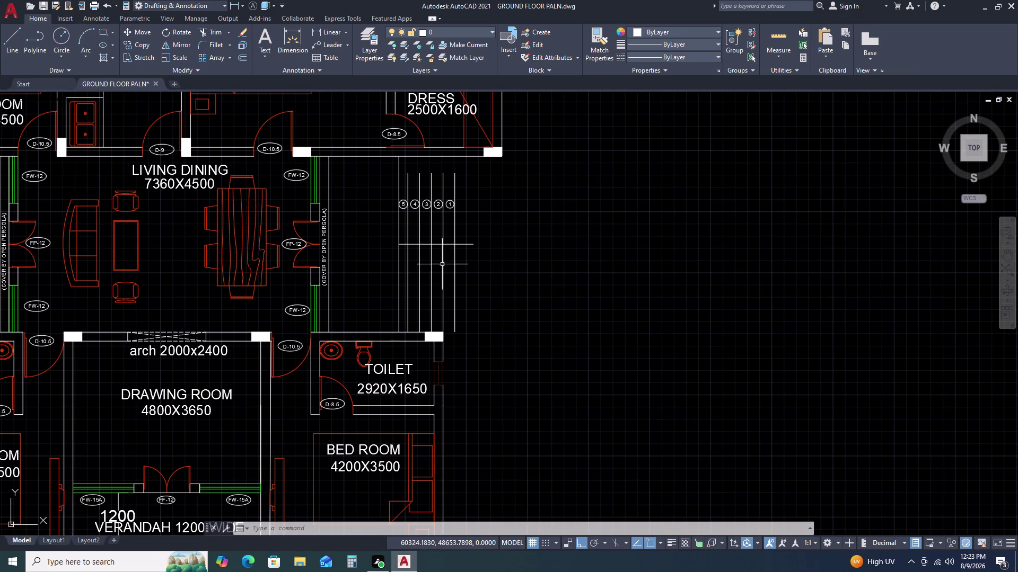
Offset the horizontal stair line 1200 upward to make a copy above it.
click(463, 241)
double_click(463, 256)
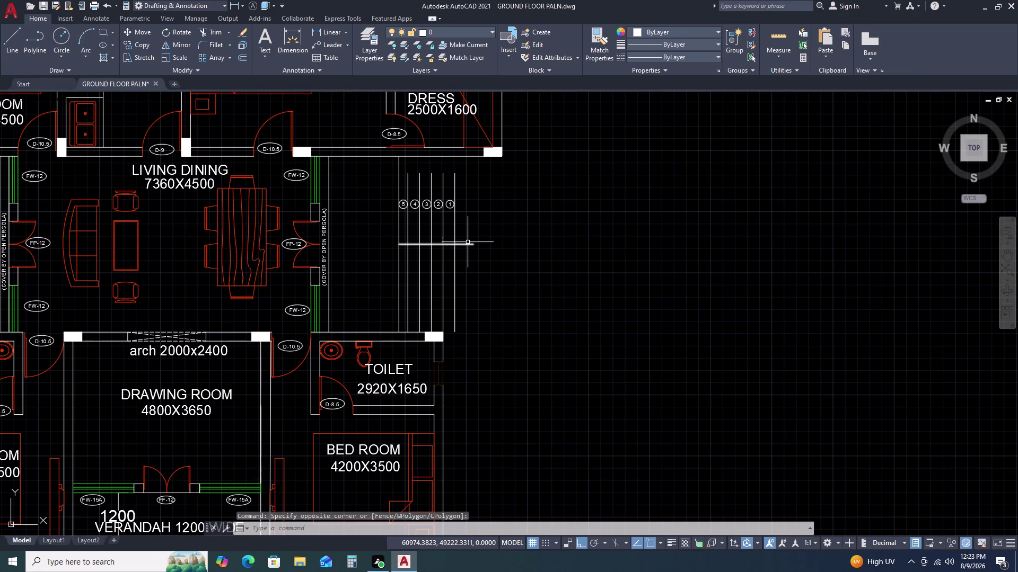
click(468, 242)
click(461, 255)
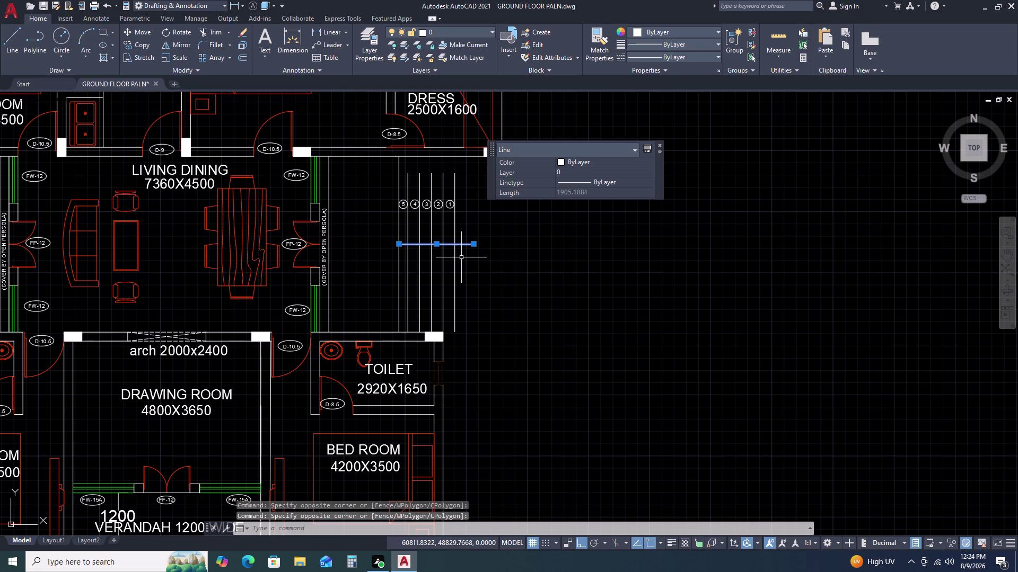
text(O)
key(space)
key(1)
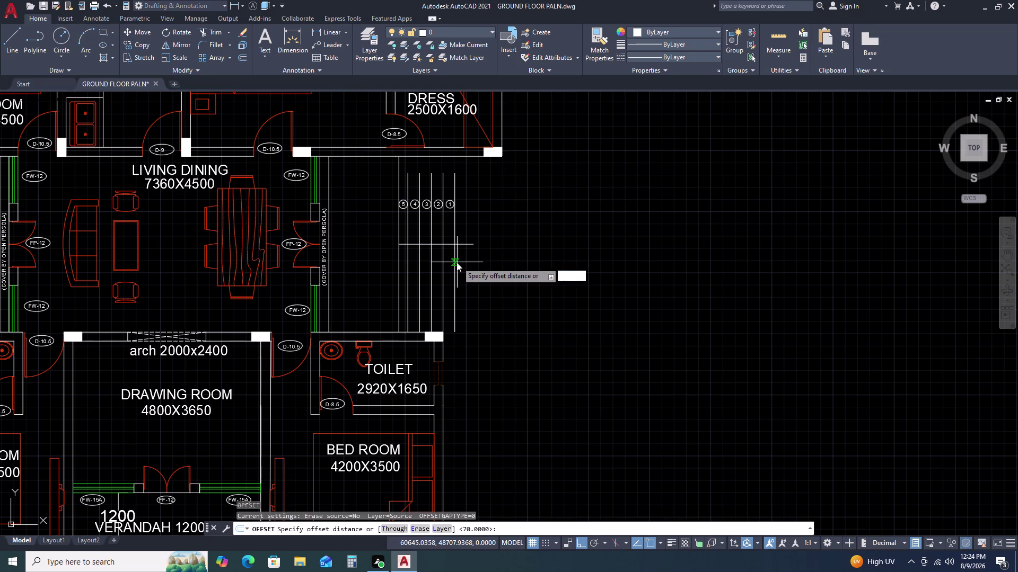
key(2)
text(00)
key(space)
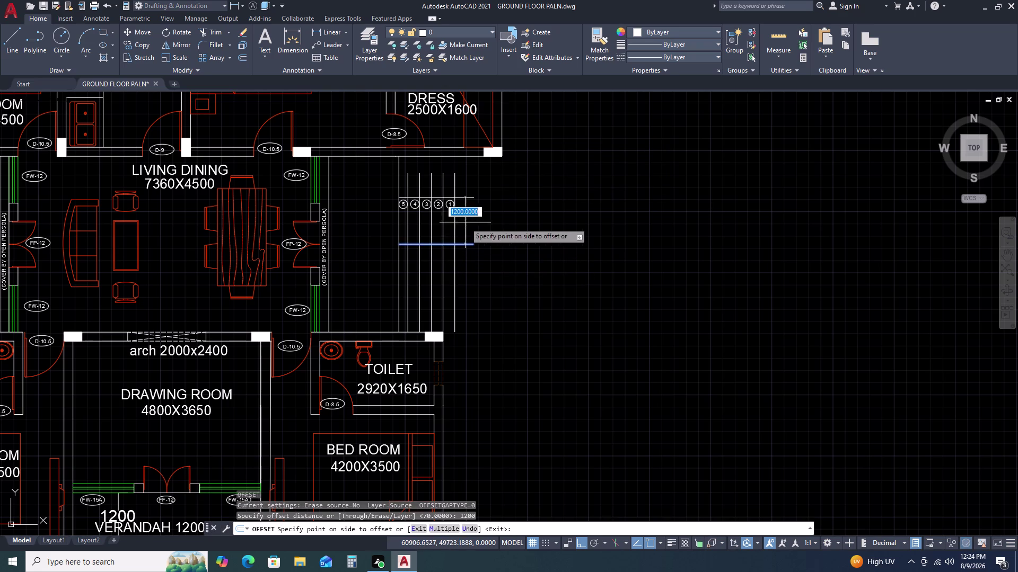
click(465, 222)
click(464, 244)
double_click(469, 278)
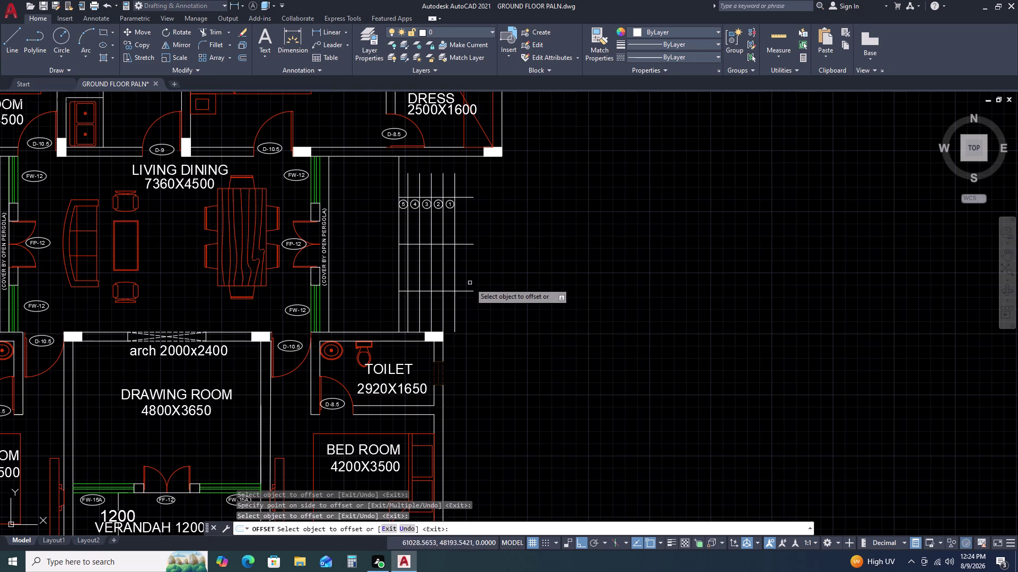
scroll(down, 3)
key(Escape)
scroll(up, 3)
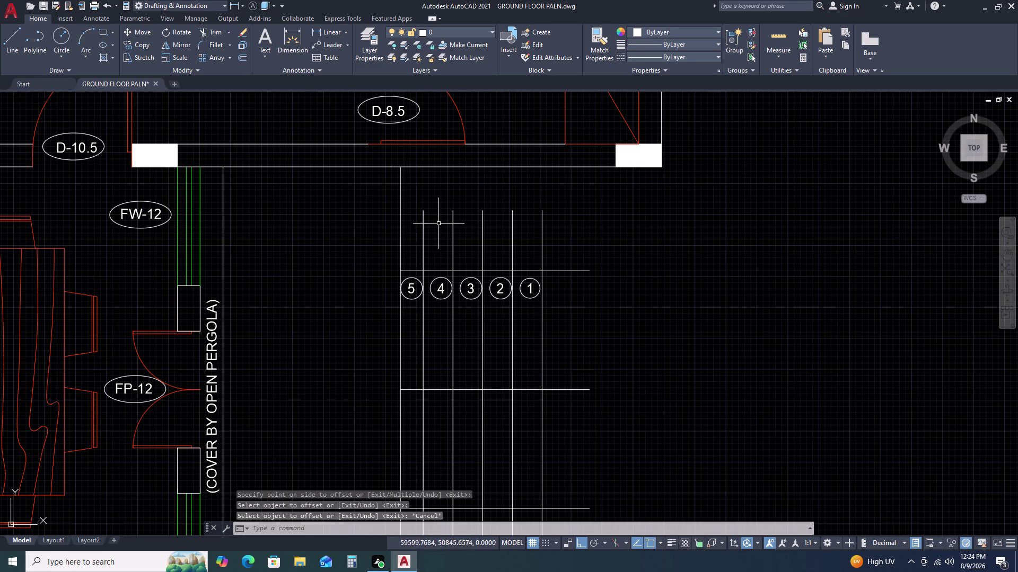
Trim the step lines above the tread line and the excess line ends with fences.
key(t)
key(r)
key(space)
scroll(up, 3)
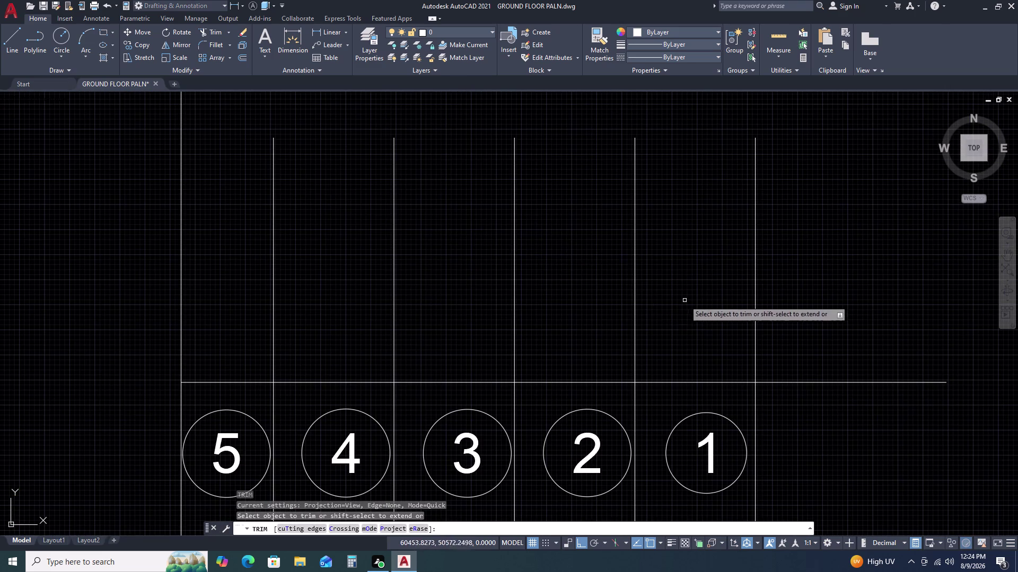
middle_drag(465, 289, 258, 242)
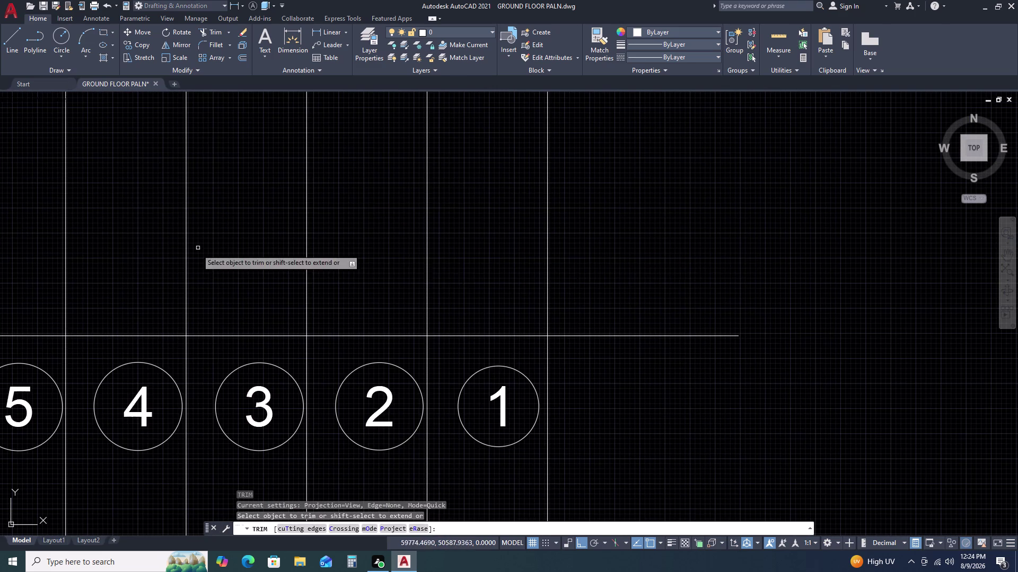
click(571, 256)
scroll(down, 3)
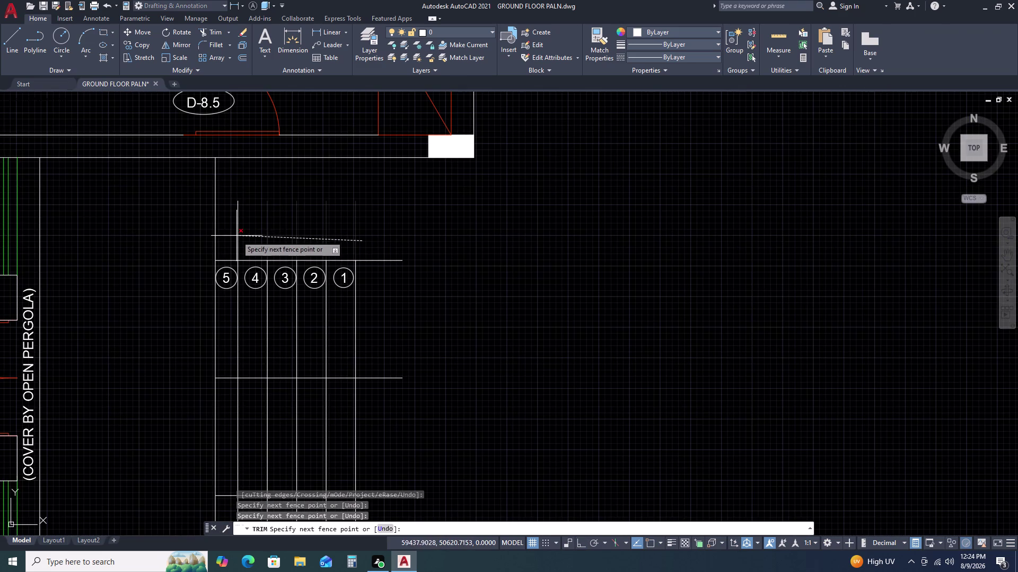
click(233, 236)
scroll(down, 3)
middle_drag(417, 328, 423, 260)
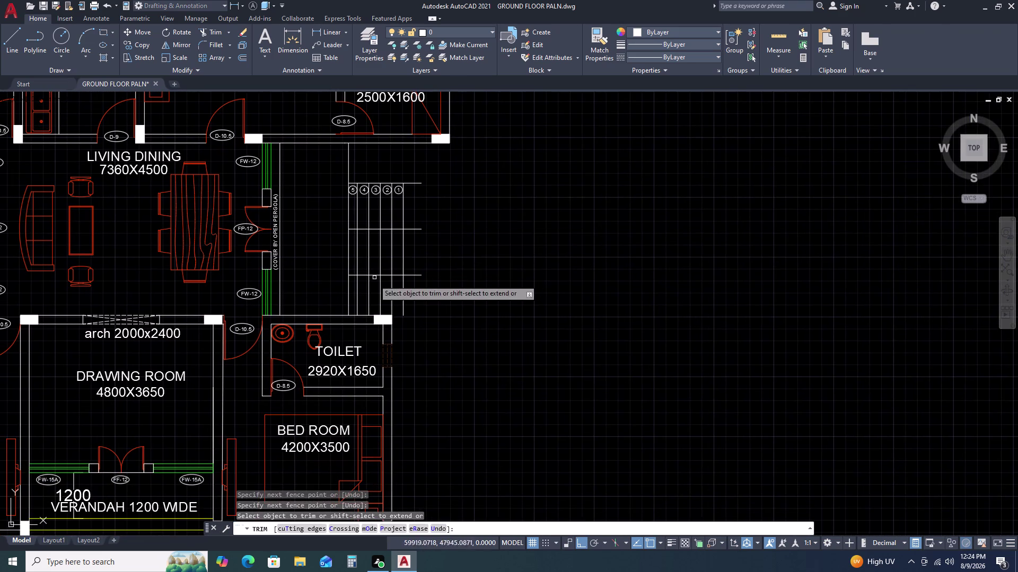
scroll(up, 3)
click(635, 264)
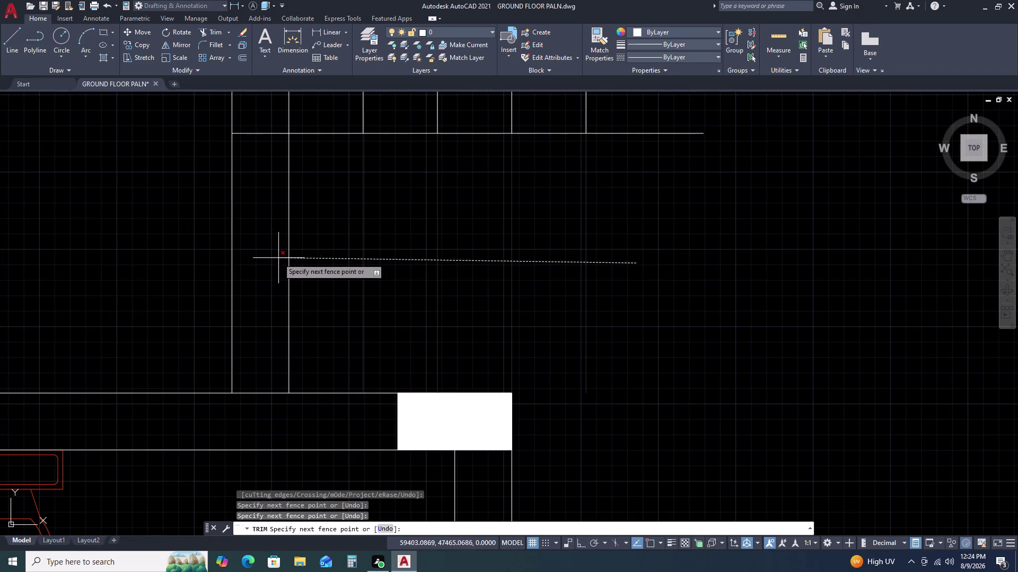
click(275, 258)
scroll(down, 3)
scroll(up, 3)
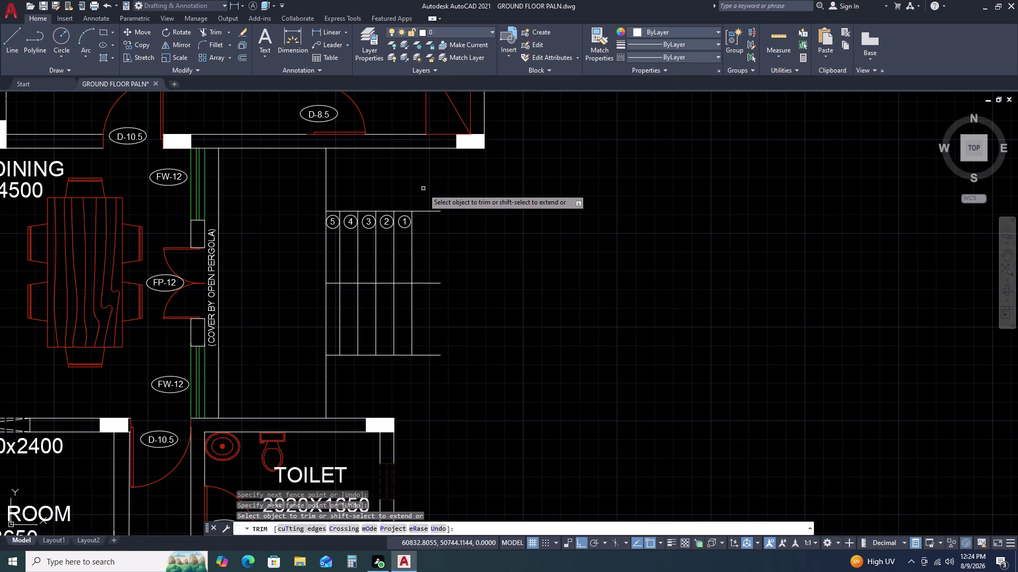
Undo the four trim changes and end the trim command.
key(ctrl+z)
key(ctrl+z)
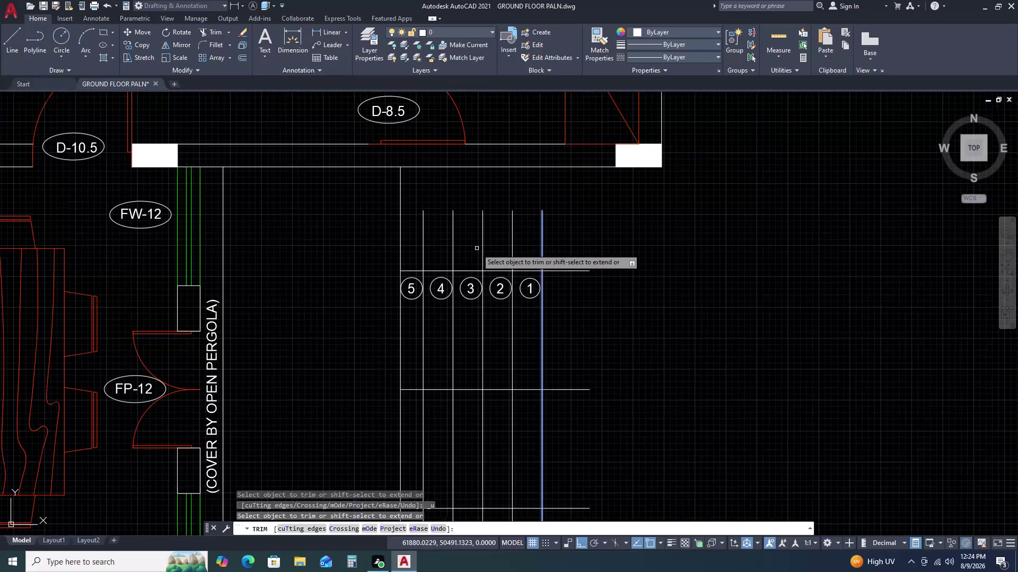
key(ctrl+z)
key(ctrl+z)
scroll(down, 3)
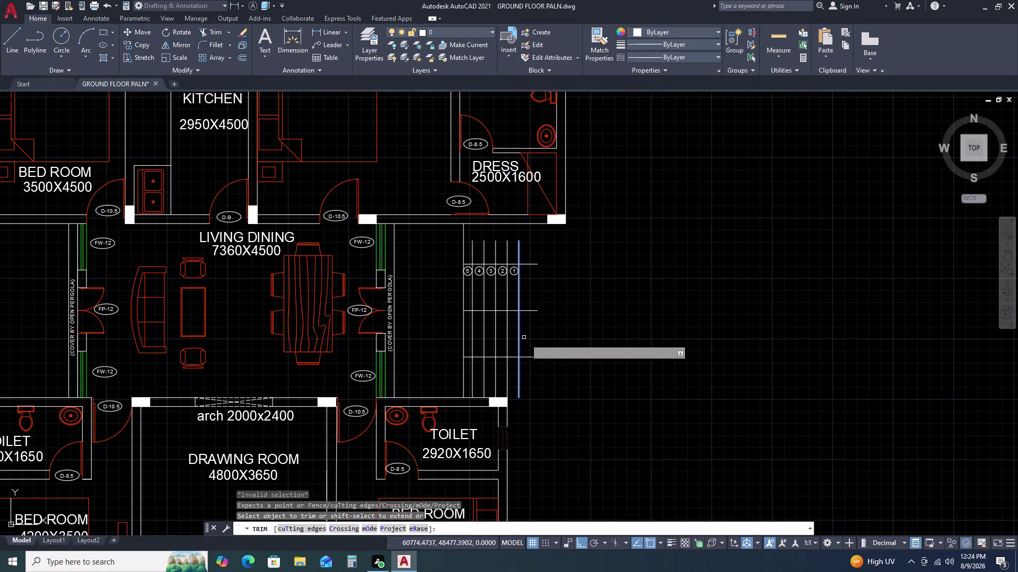
key(Escape)
Offset the vertical stair line by 300 to place a copy beside it.
middle_drag(525, 358, 509, 296)
middle_click(505, 272)
double_click(514, 297)
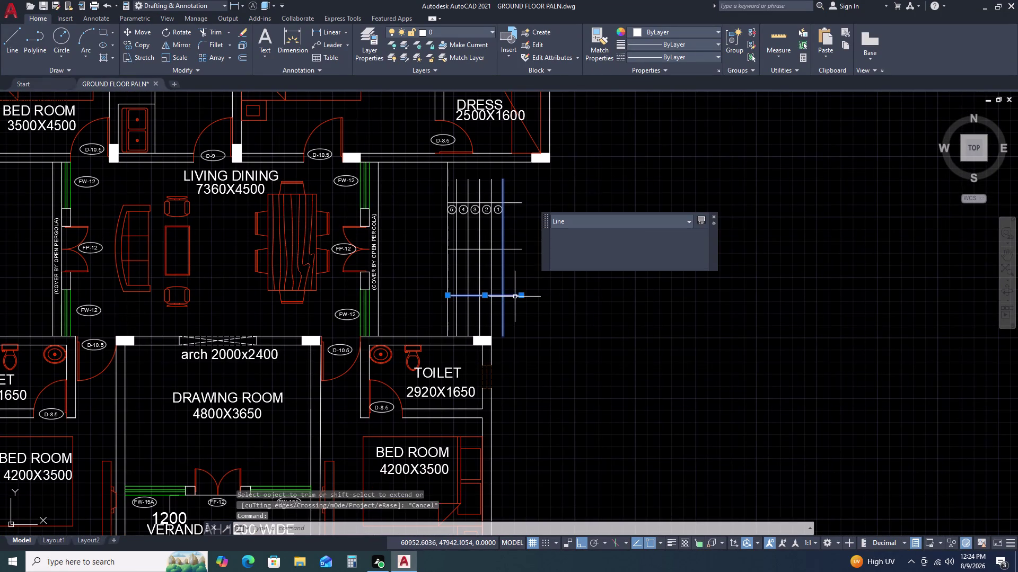
text(O)
key(space)
text(3)
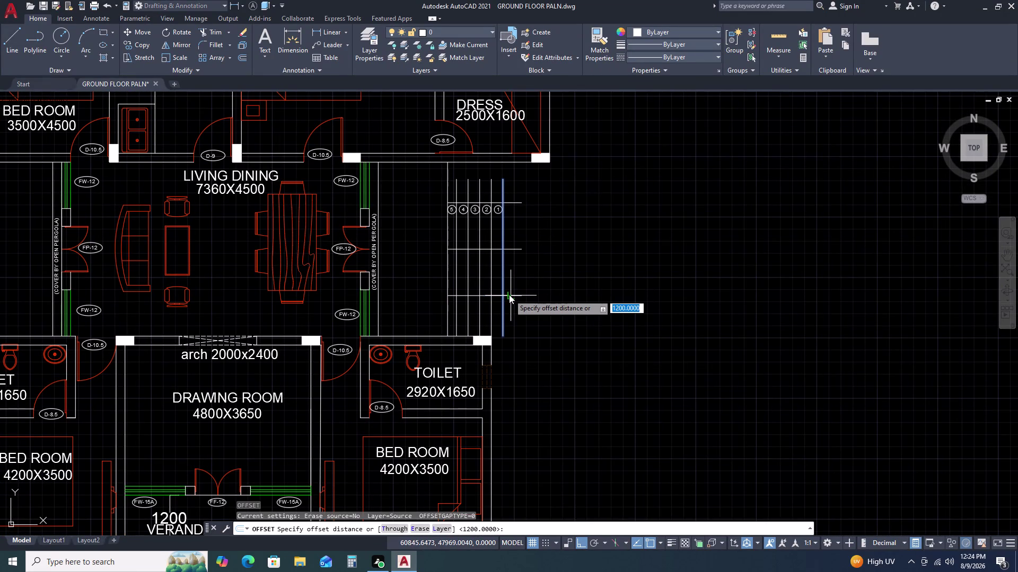
text(00)
key(space)
click(508, 318)
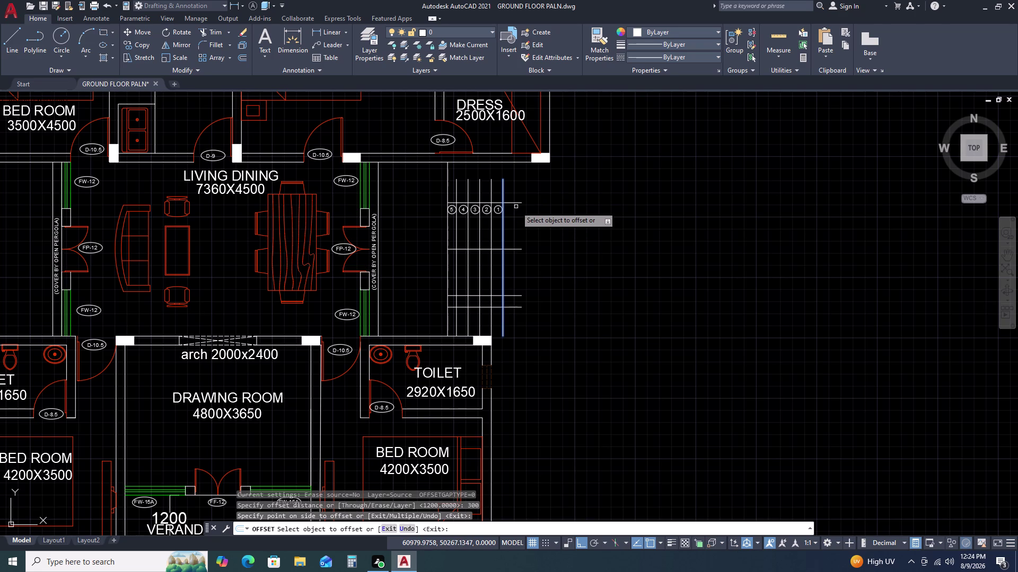
click(517, 202)
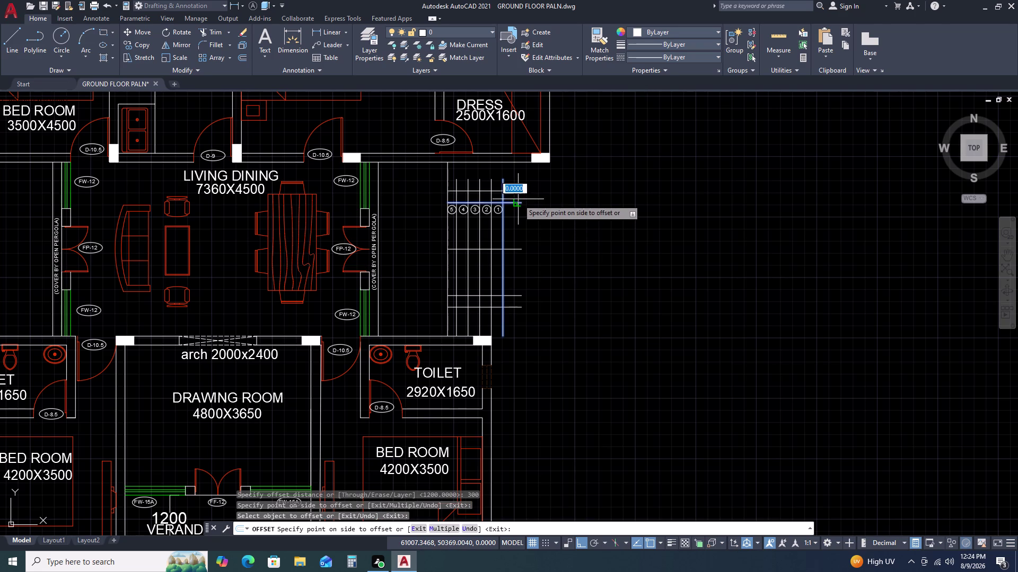
click(520, 198)
key(Escape)
scroll(up, 3)
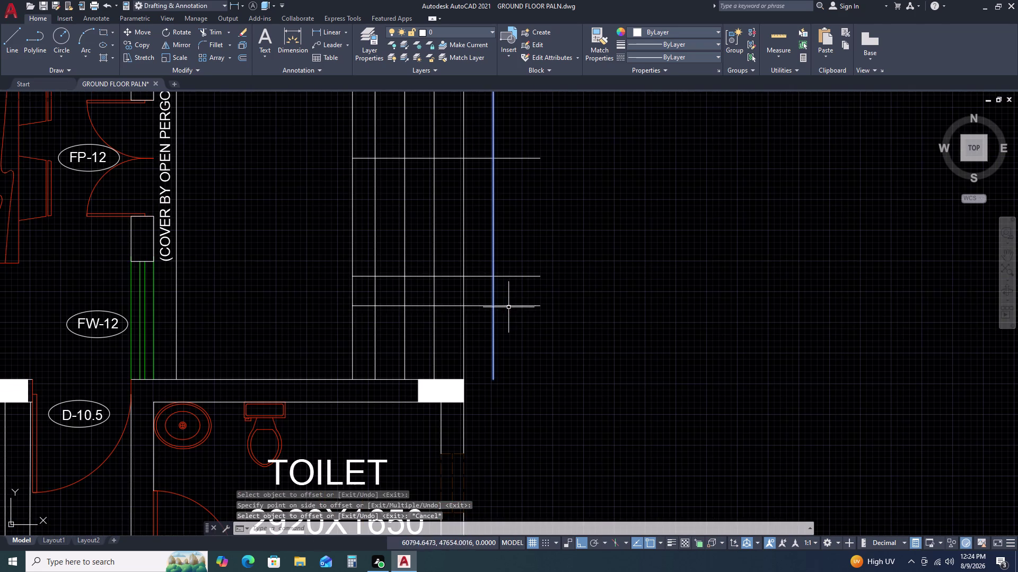
Erase the extra horizontal stair line and another unwanted stair line.
click(525, 273)
click(520, 286)
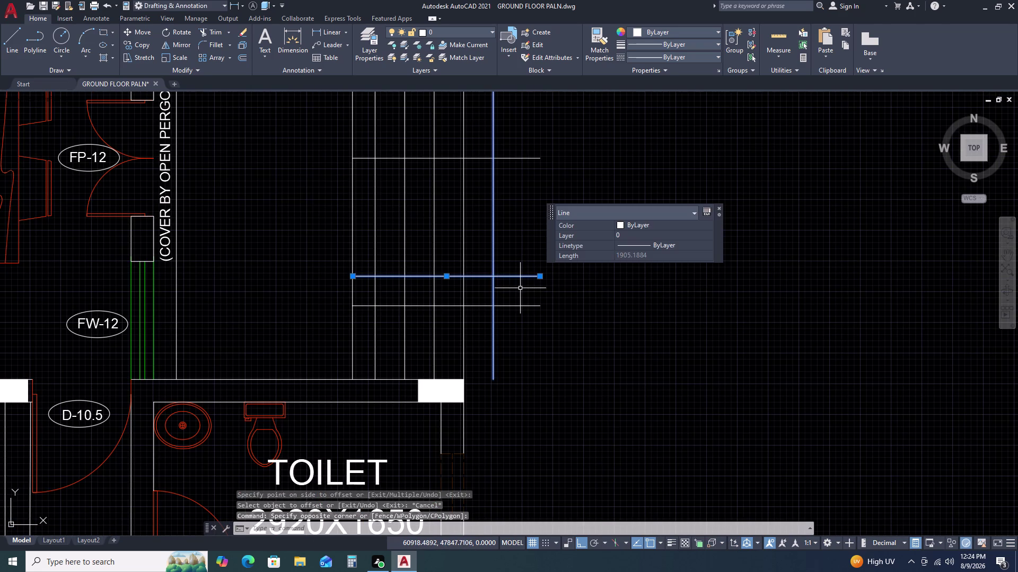
key(Delete)
key(Escape)
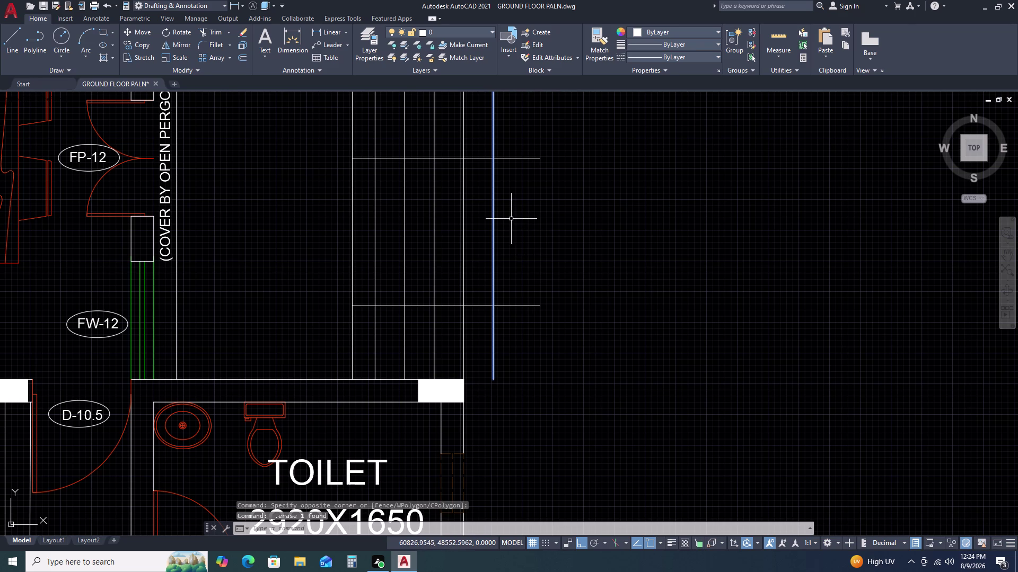
click(510, 216)
click(486, 245)
key(Delete)
scroll(down, 3)
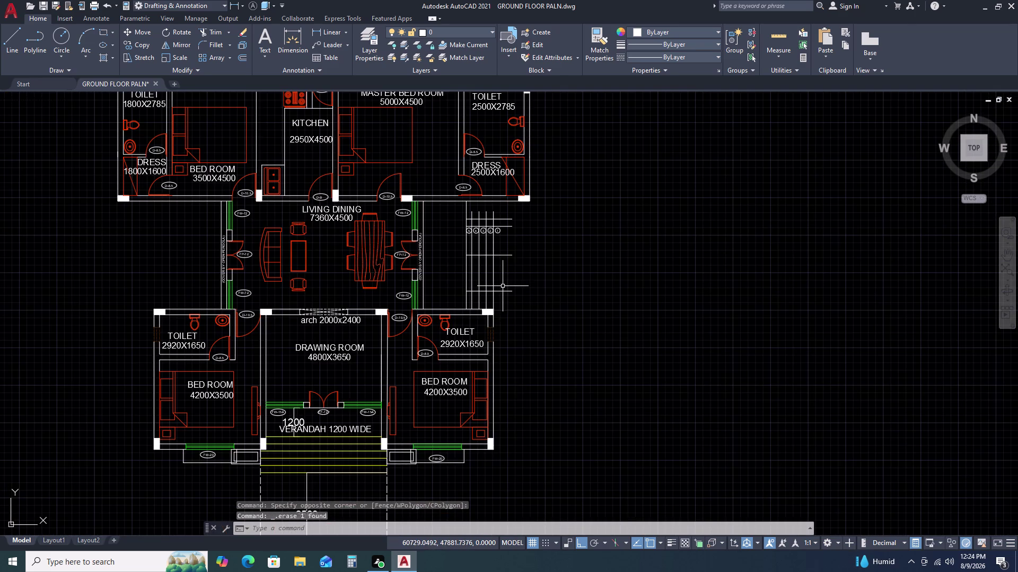
Undo the last two changes.
key(ctrl+z)
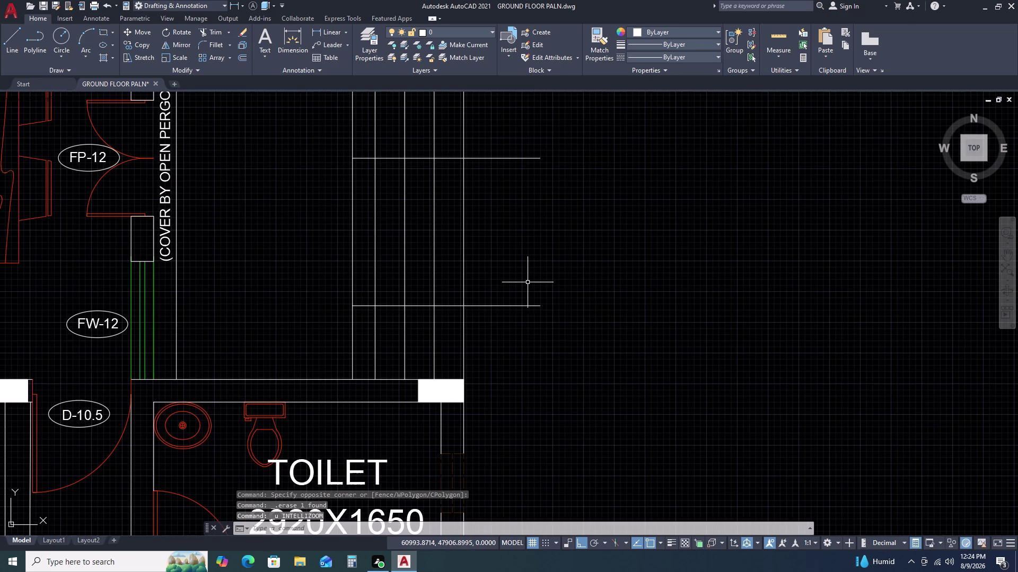
key(ctrl+z)
scroll(down, 3)
scroll(up, 3)
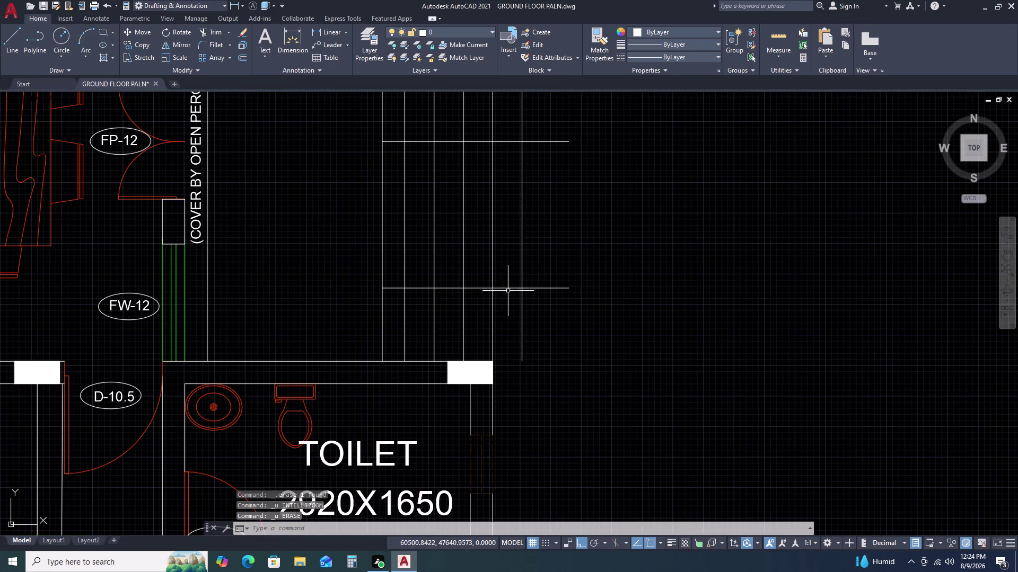
scroll(down, 3)
Erase the stray horizontal line just above circled step numbers 1 to 5.
middle_click(545, 261)
middle_drag(546, 263, 541, 294)
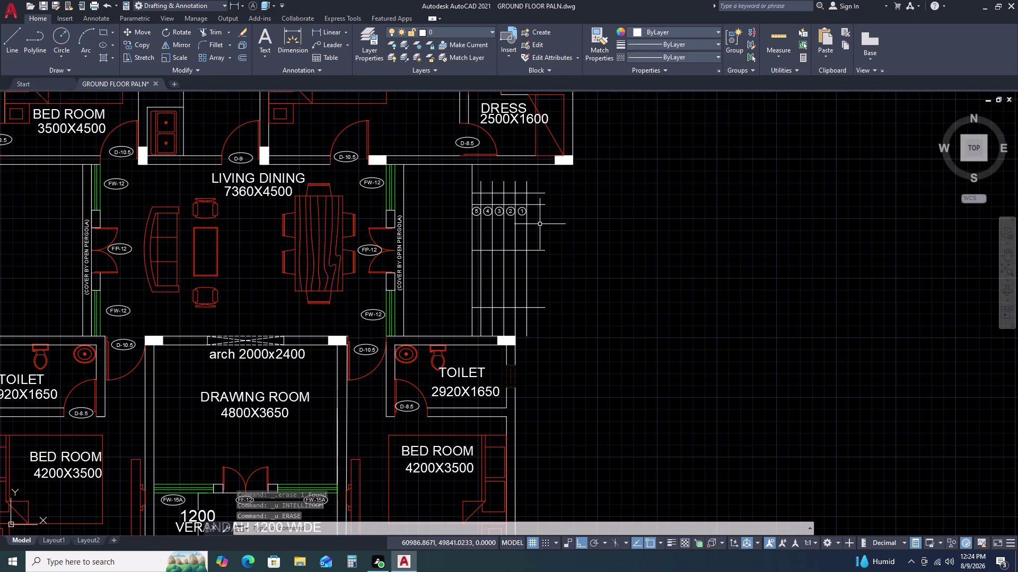
scroll(up, 3)
click(549, 203)
double_click(535, 232)
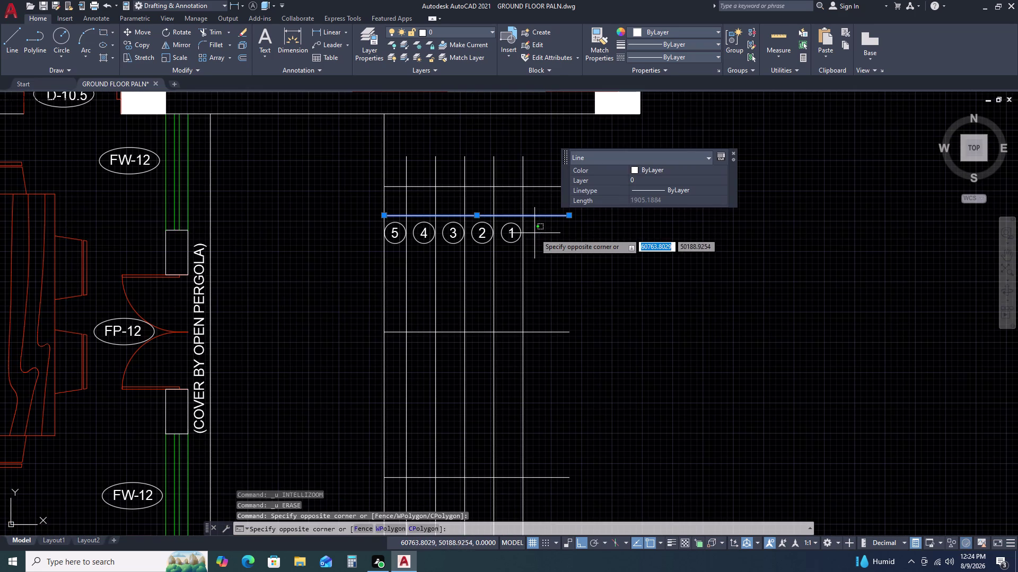
key(Delete)
scroll(down, 3)
key(Delete)
key(Delete)
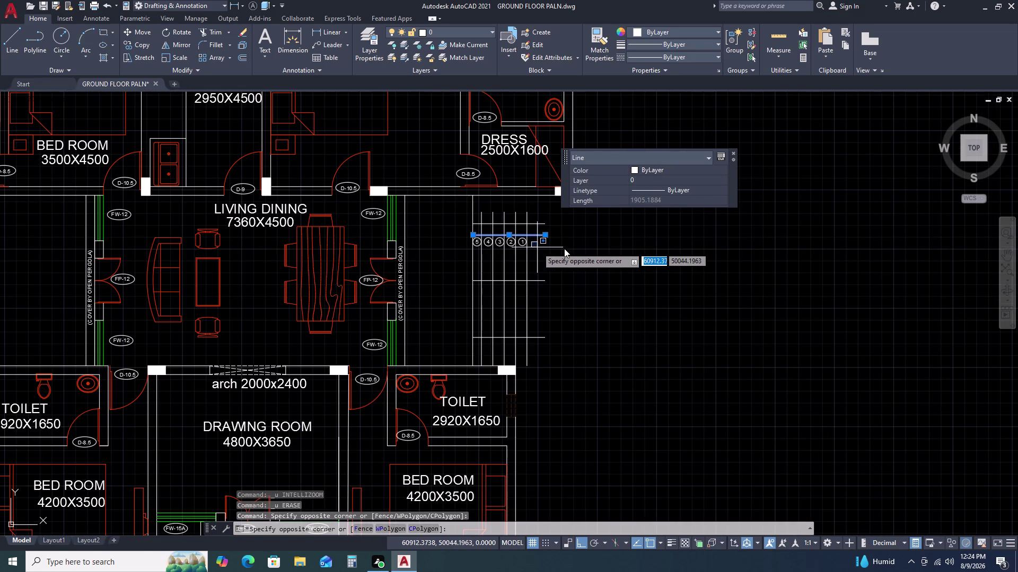
key(Escape)
key(Delete)
scroll(up, 3)
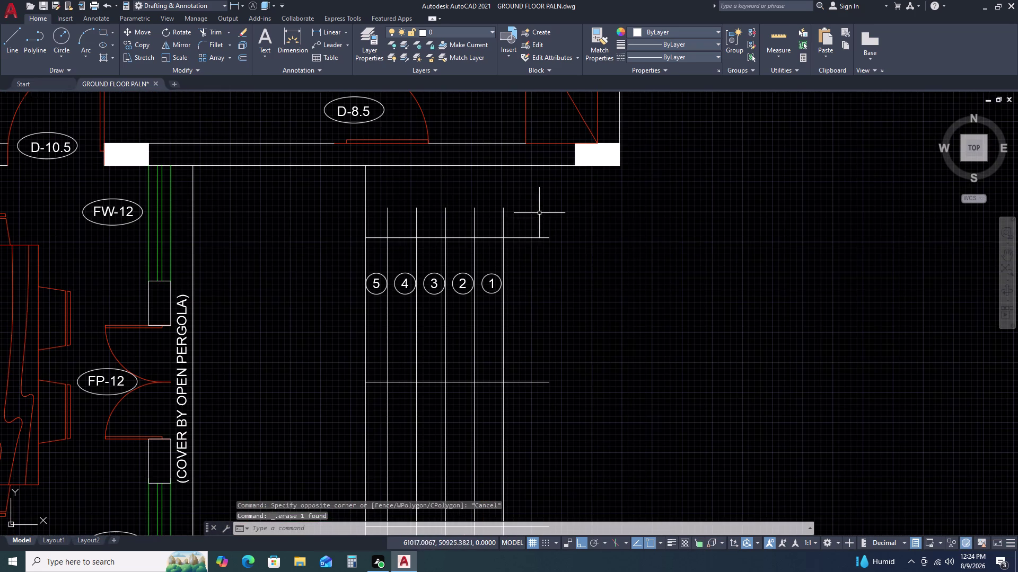
Trim the overshooting tread line ends with TR fences across the stair lines.
text(TR)
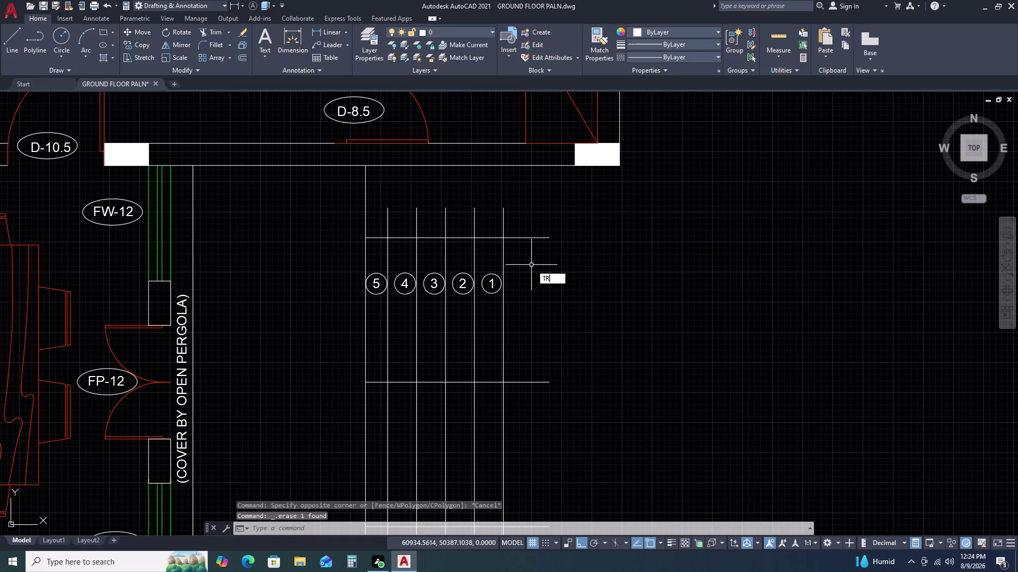
key(space)
click(534, 224)
click(382, 220)
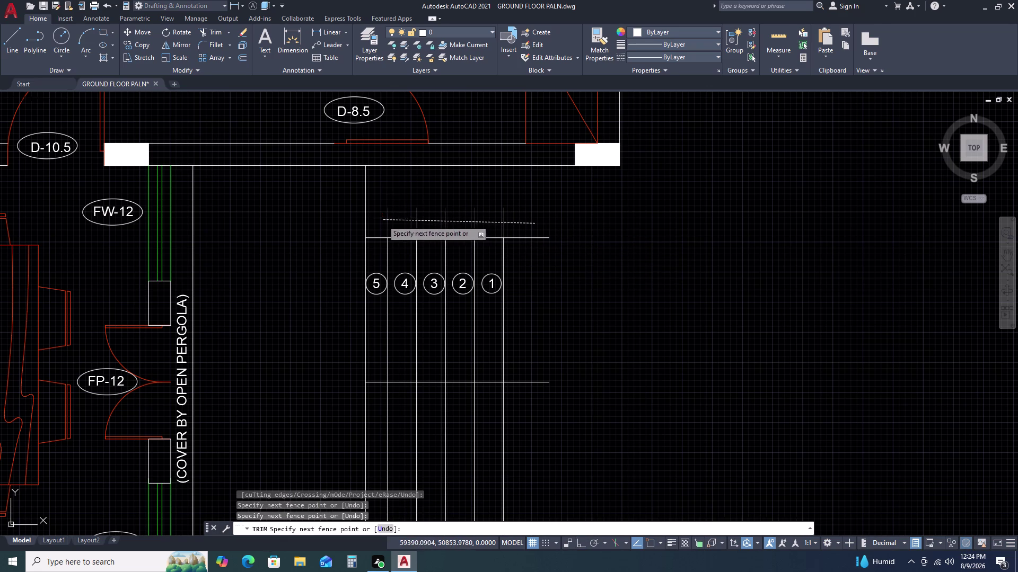
scroll(down, 3)
scroll(up, 3)
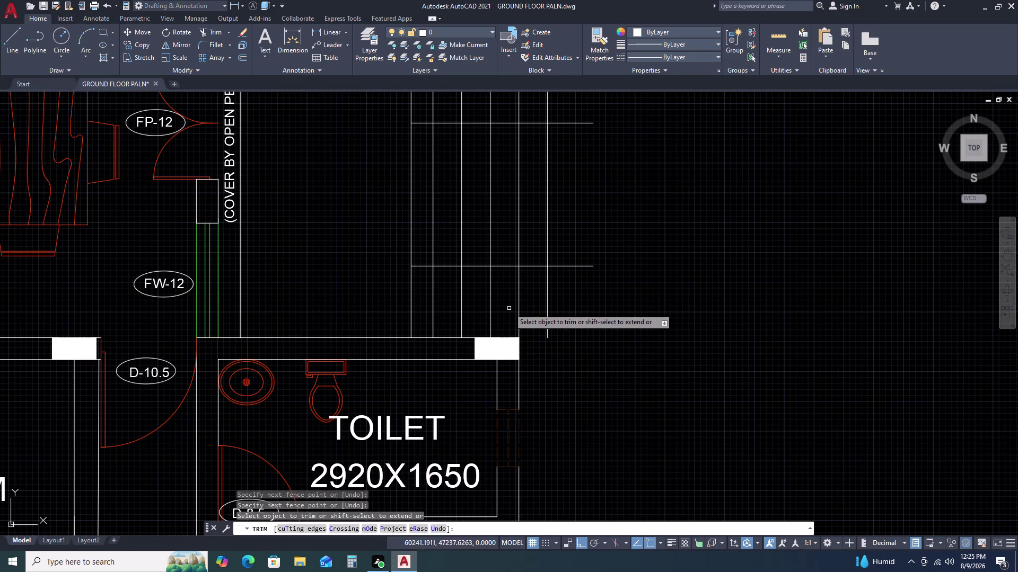
middle_drag(518, 352, 479, 277)
middle_click(474, 264)
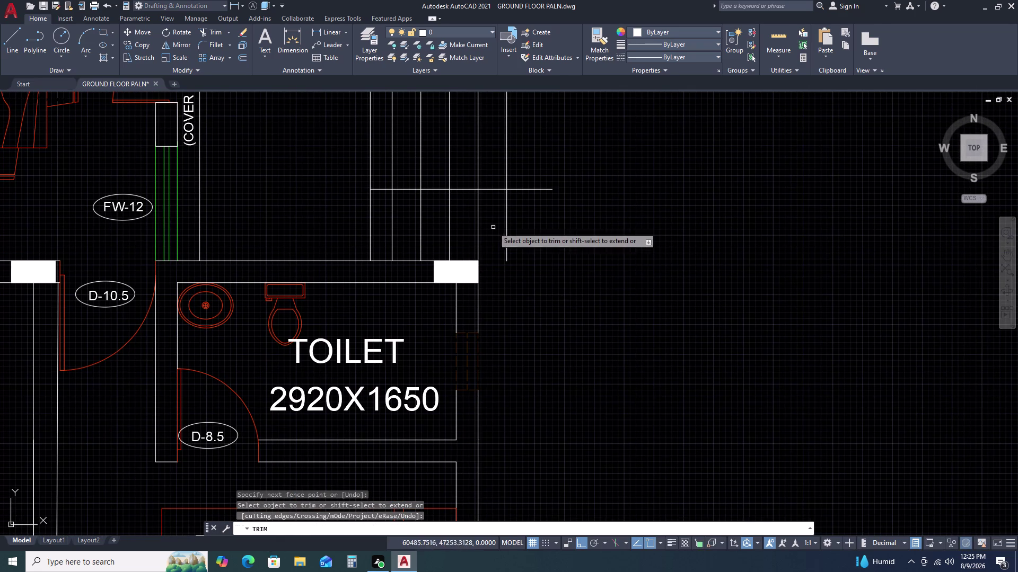
click(524, 222)
click(388, 226)
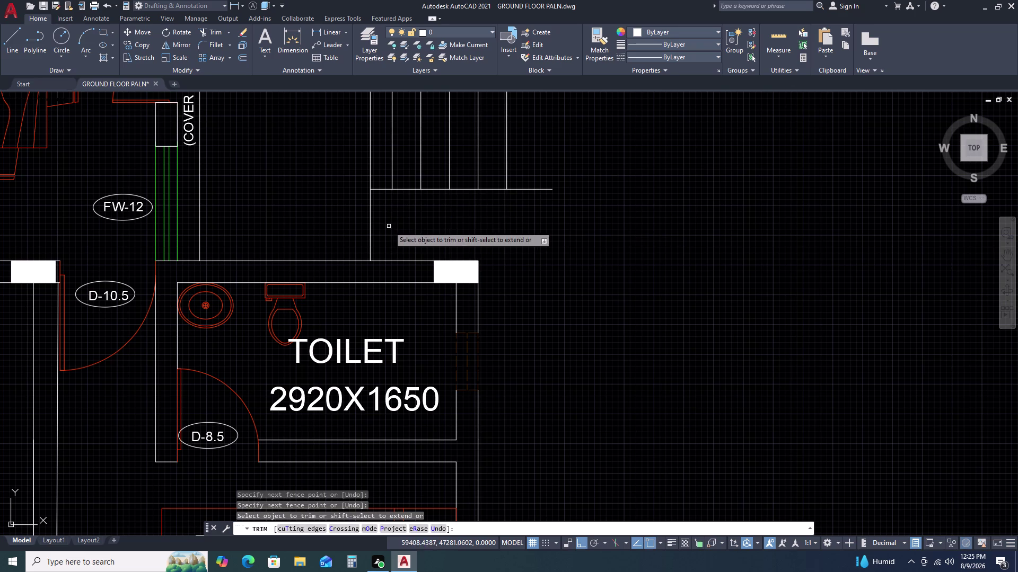
scroll(down, 3)
click(498, 103)
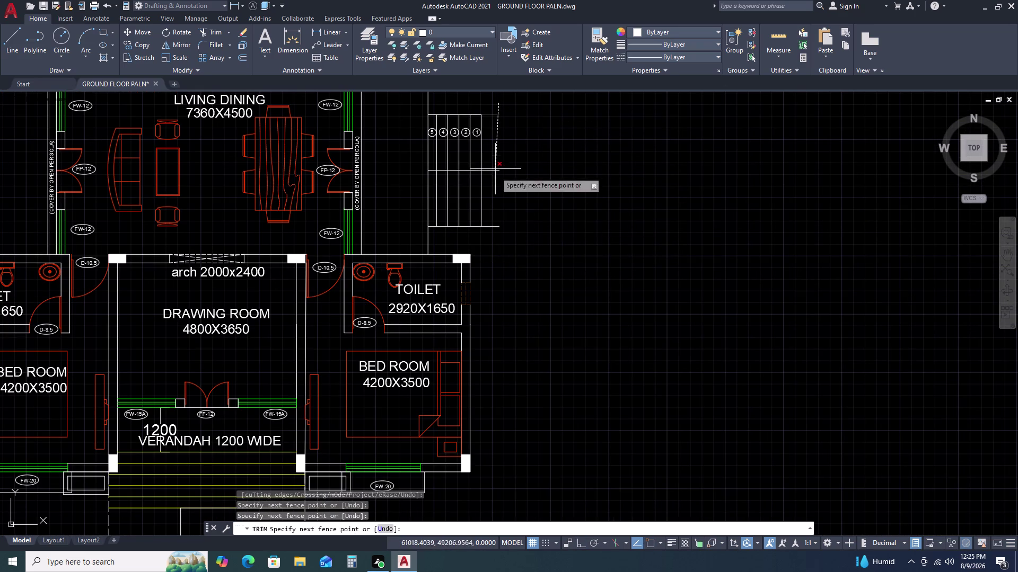
click(487, 245)
key(Escape)
scroll(down, 3)
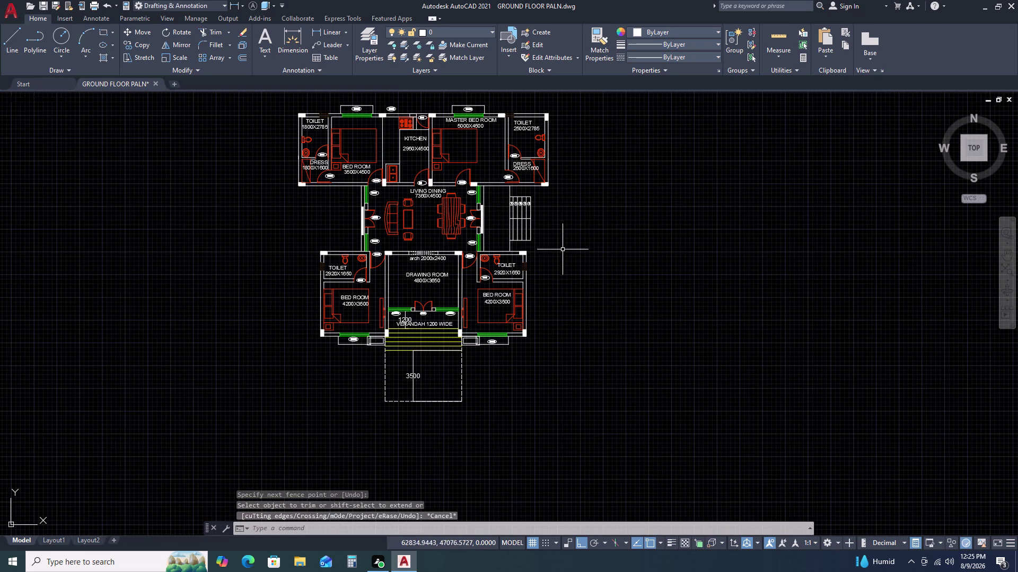
scroll(up, 3)
Erase the leftover line at the staircase.
middle_drag(552, 303, 517, 231)
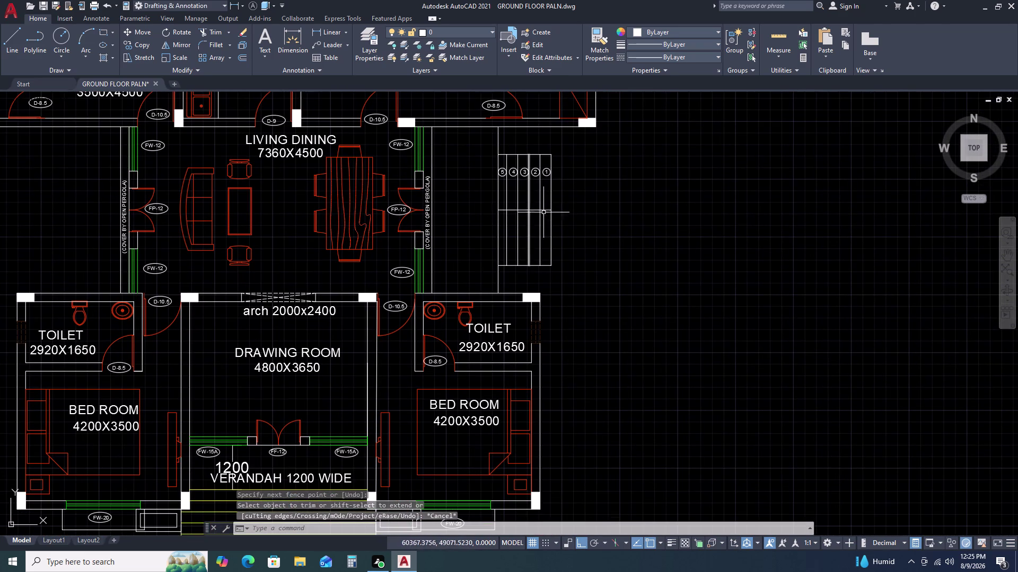
scroll(up, 3)
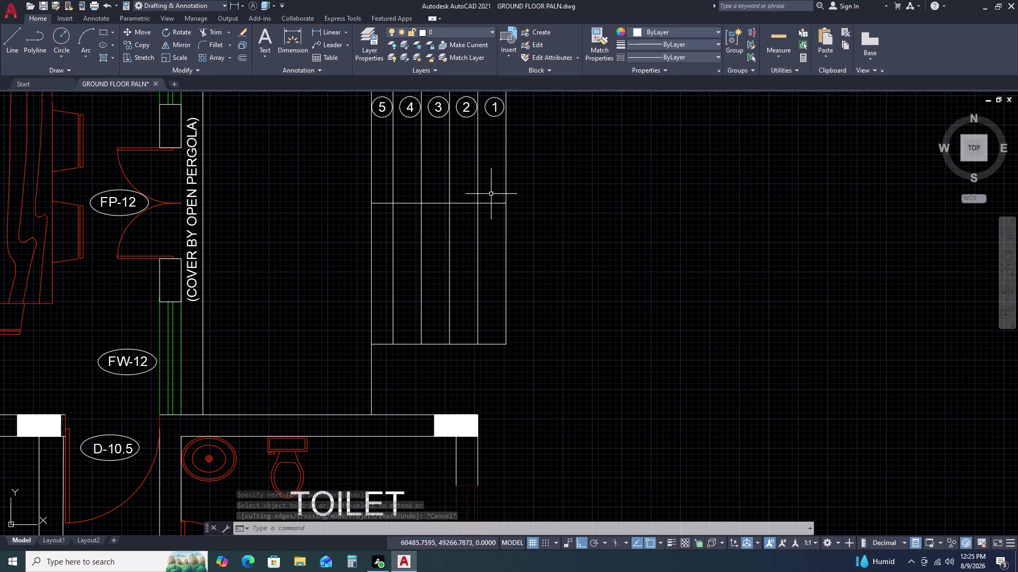
click(489, 198)
click(483, 216)
key(Delete)
scroll(down, 3)
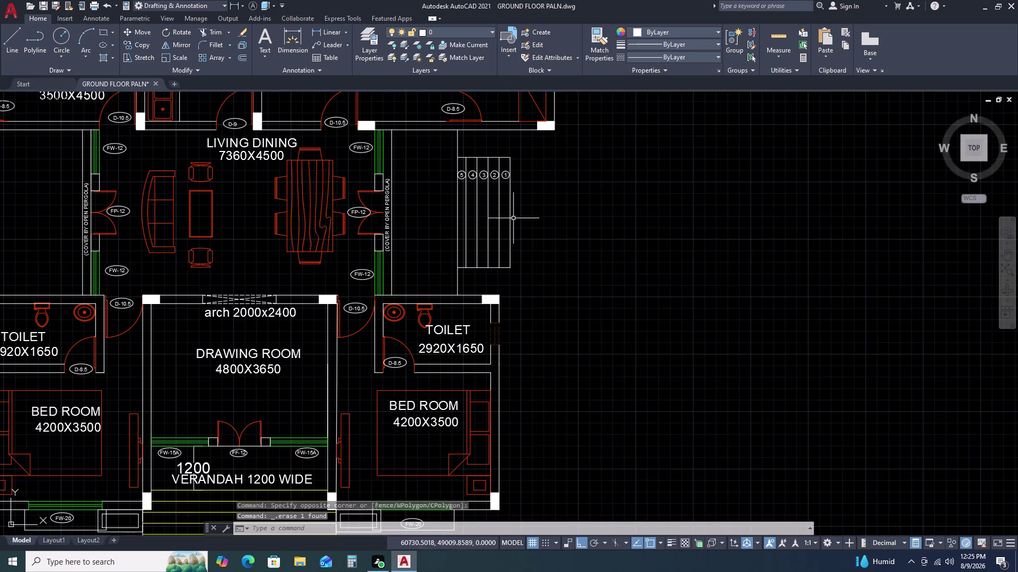
middle_drag(503, 246, 505, 167)
scroll(down, 3)
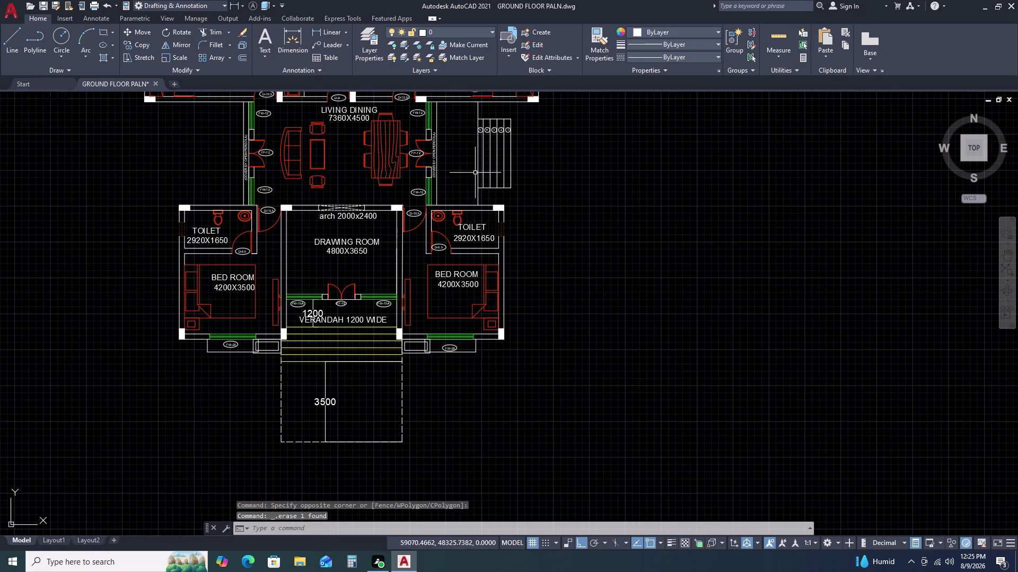
scroll(up, 3)
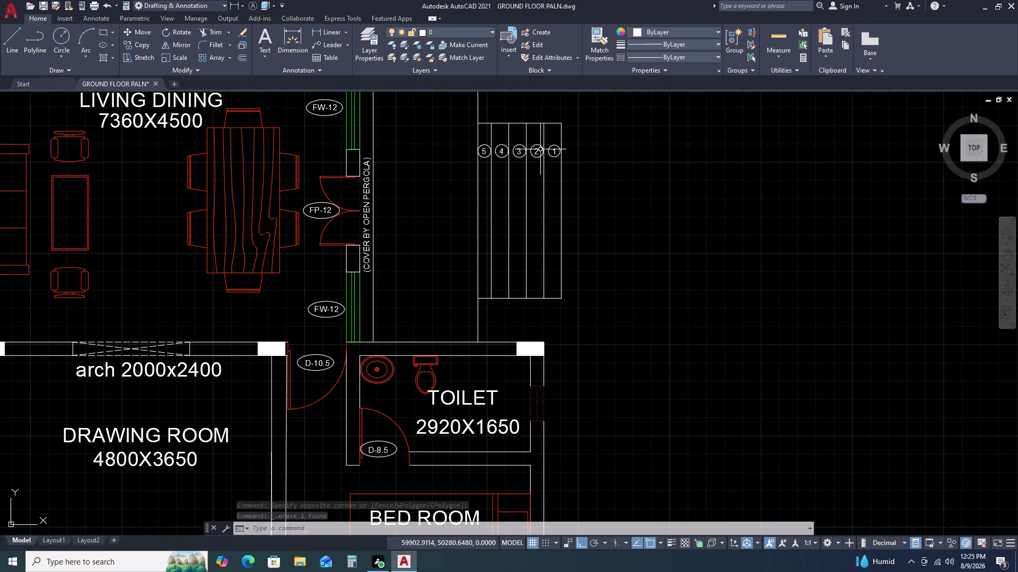
double_click(574, 131)
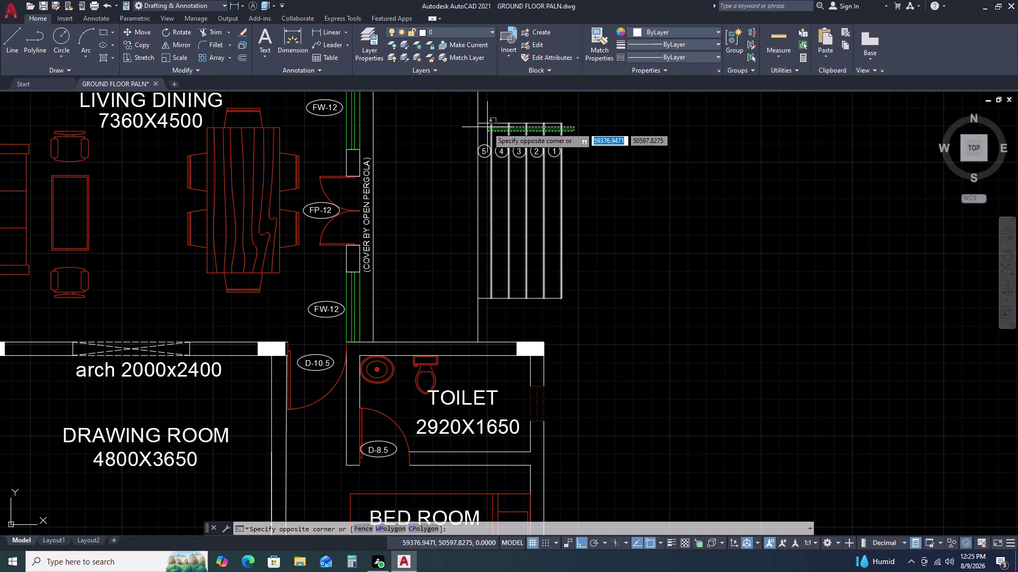
Move the window-selected tread lines beside the living dining room onto layer STAIRS.
click(483, 123)
scroll(up, 3)
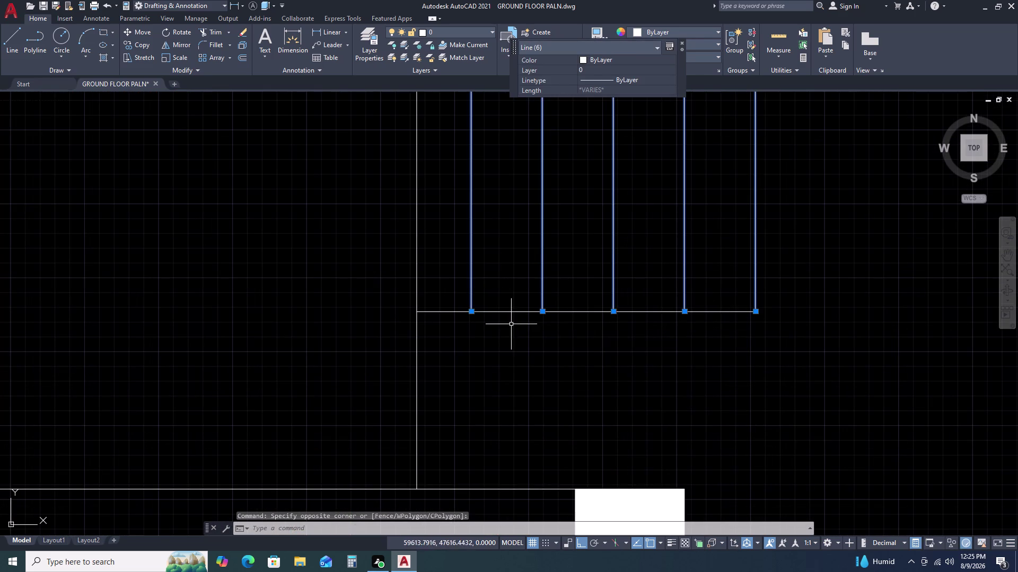
click(511, 325)
drag(511, 325, 501, 307)
double_click(489, 283)
scroll(down, 3)
scroll(down, 3)
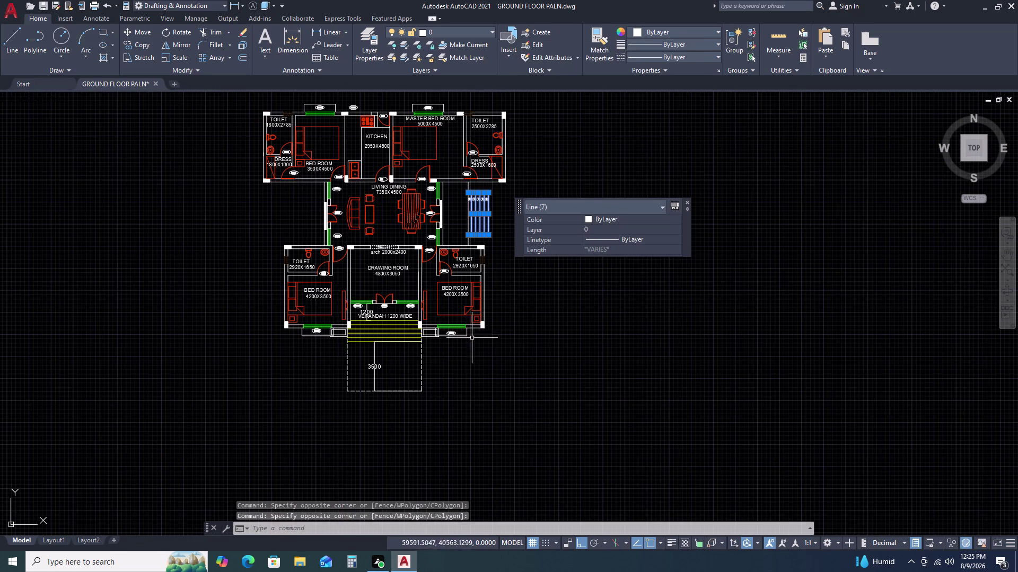
scroll(up, 3)
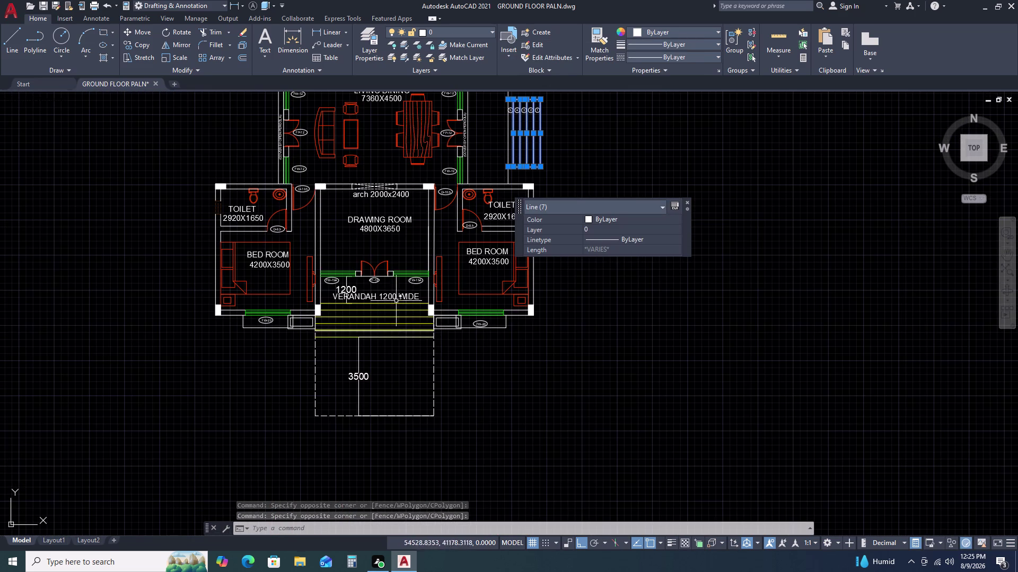
click(454, 31)
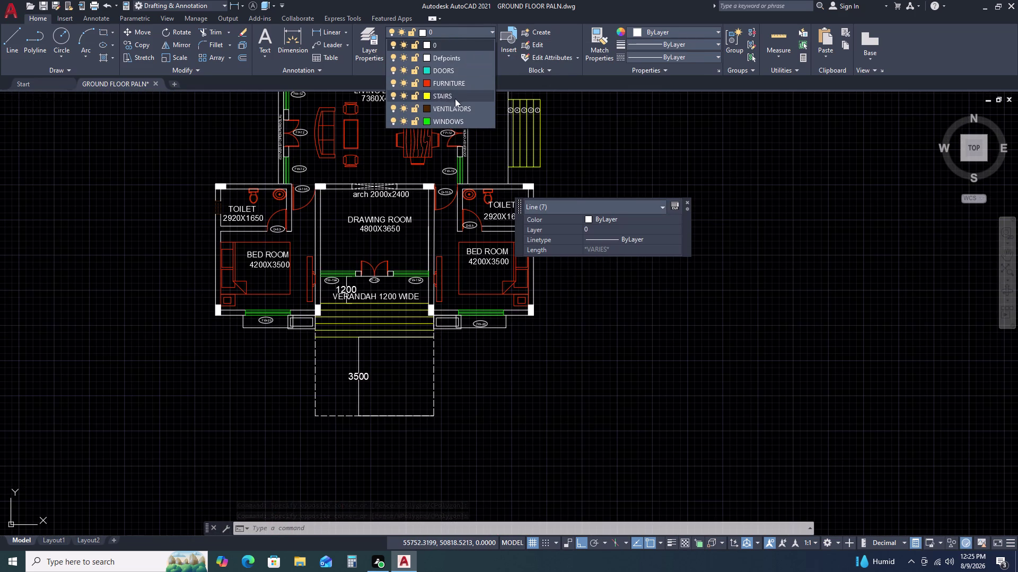
click(456, 98)
key(Escape)
middle_click(562, 153)
middle_click(520, 182)
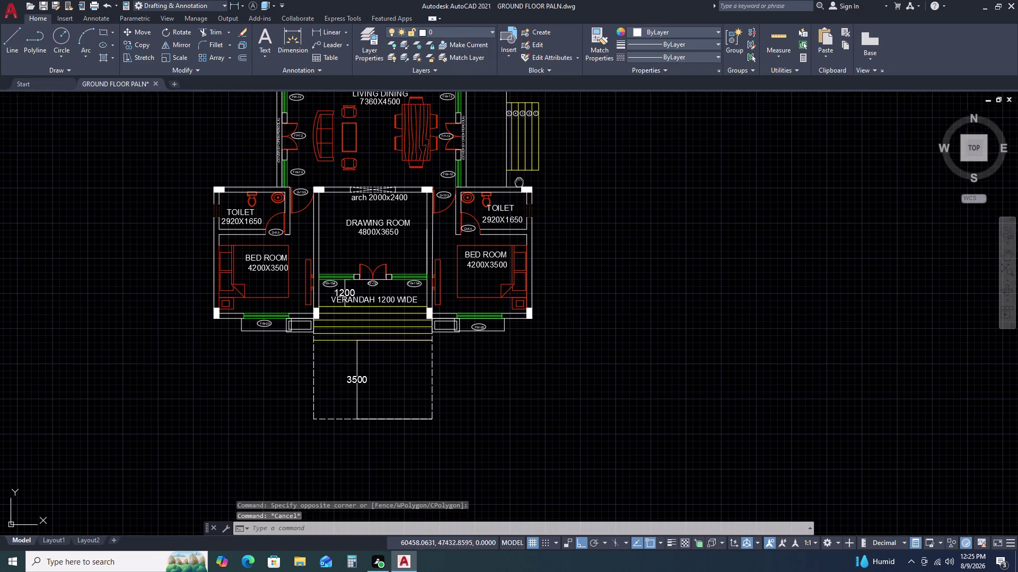
middle_drag(542, 132, 543, 140)
middle_click(544, 143)
middle_drag(543, 154, 544, 162)
middle_click(544, 163)
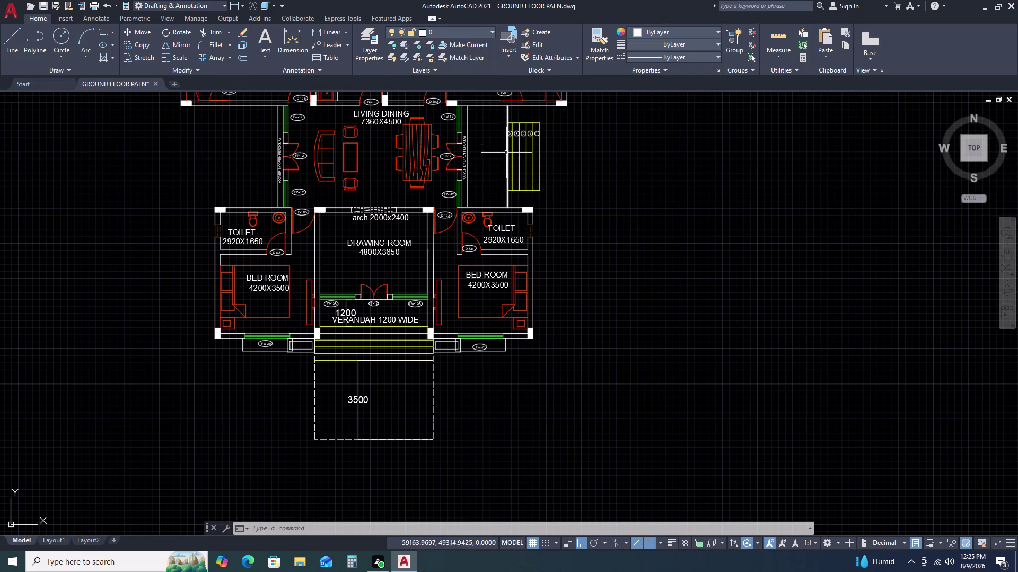
click(465, 188)
key(Escape)
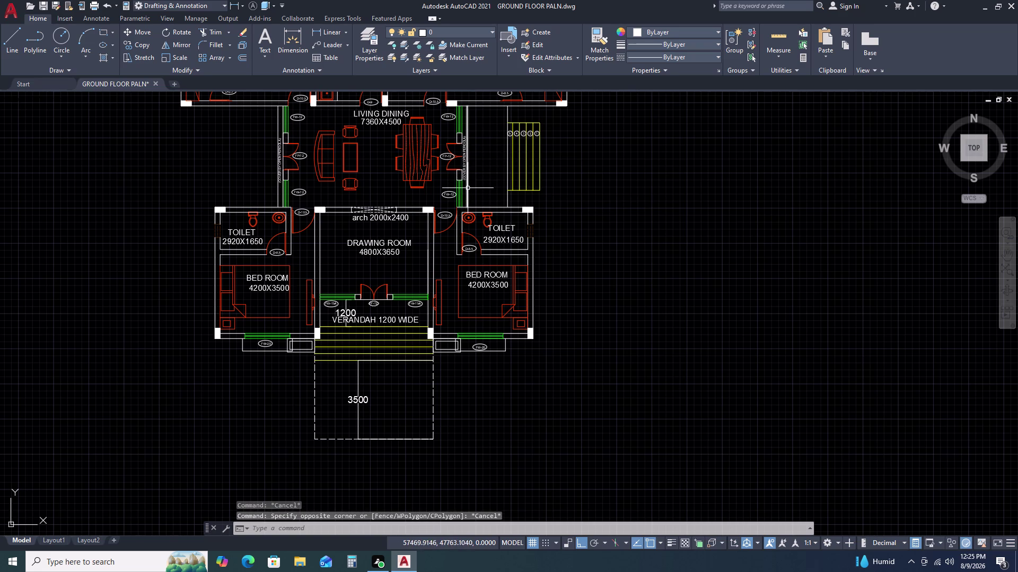
click(467, 189)
text(O)
key(space)
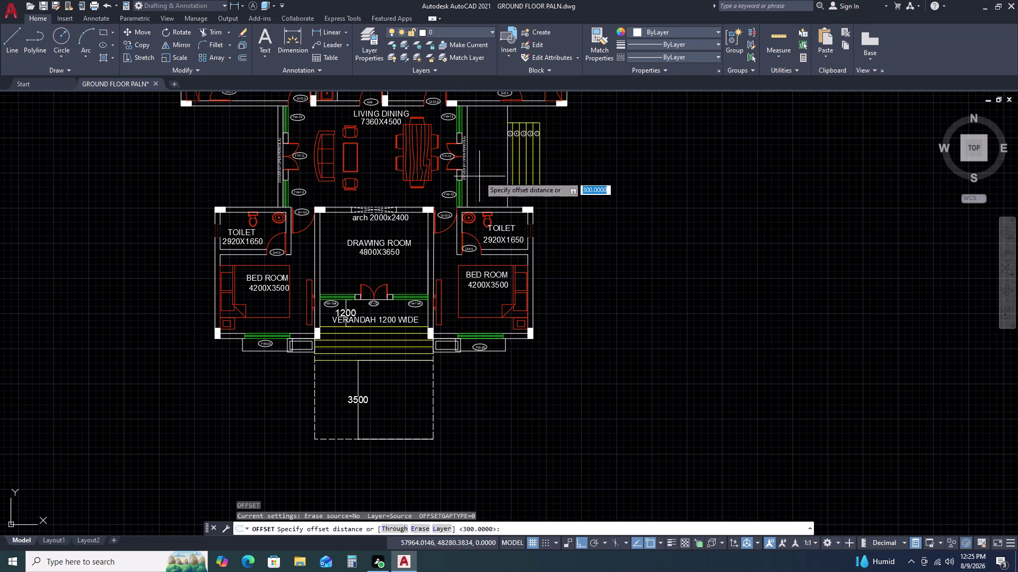
text(60)
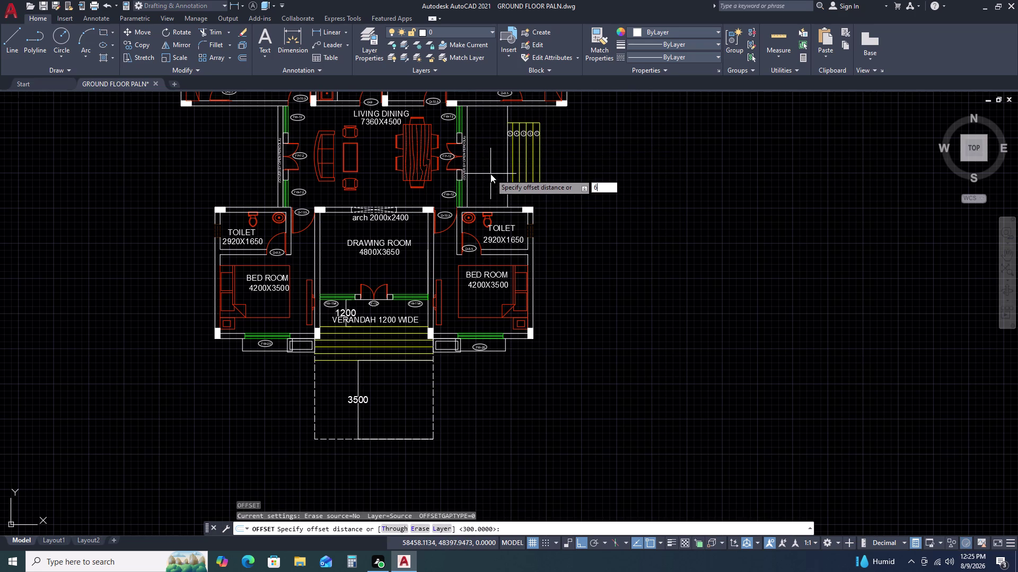
text(0)
key(space)
double_click(491, 174)
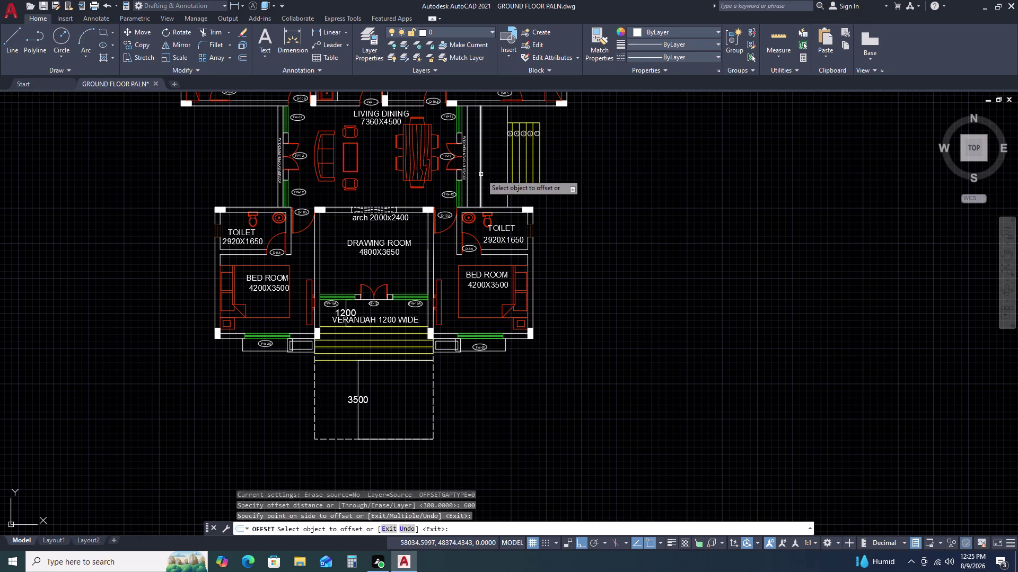
click(480, 175)
click(497, 177)
key(Escape)
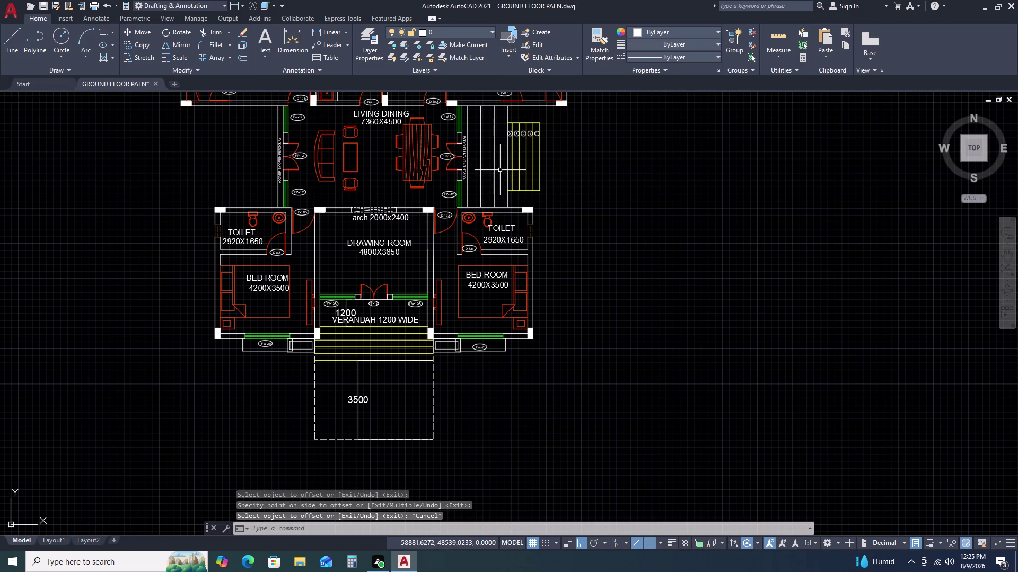
scroll(up, 3)
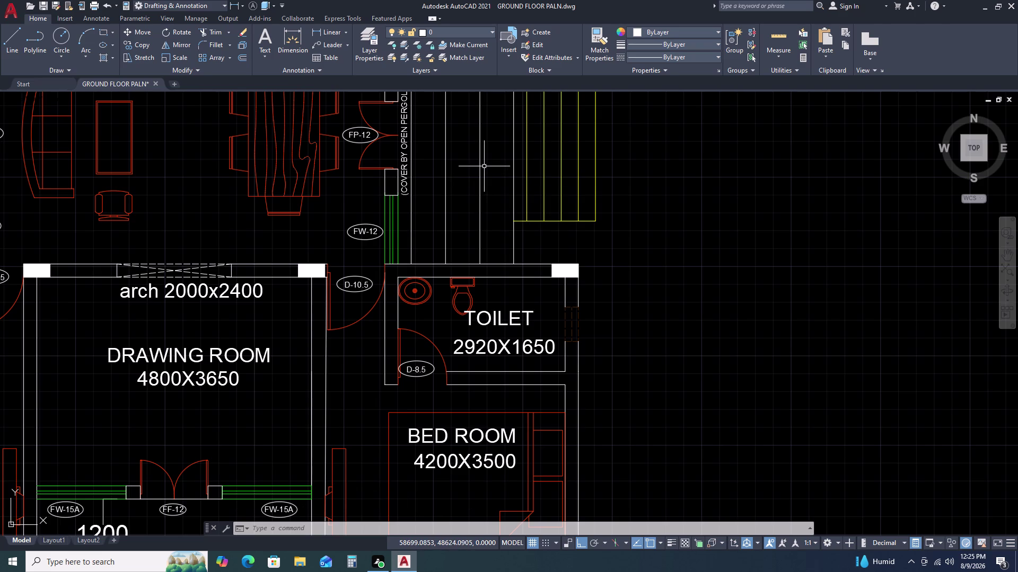
double_click(484, 166)
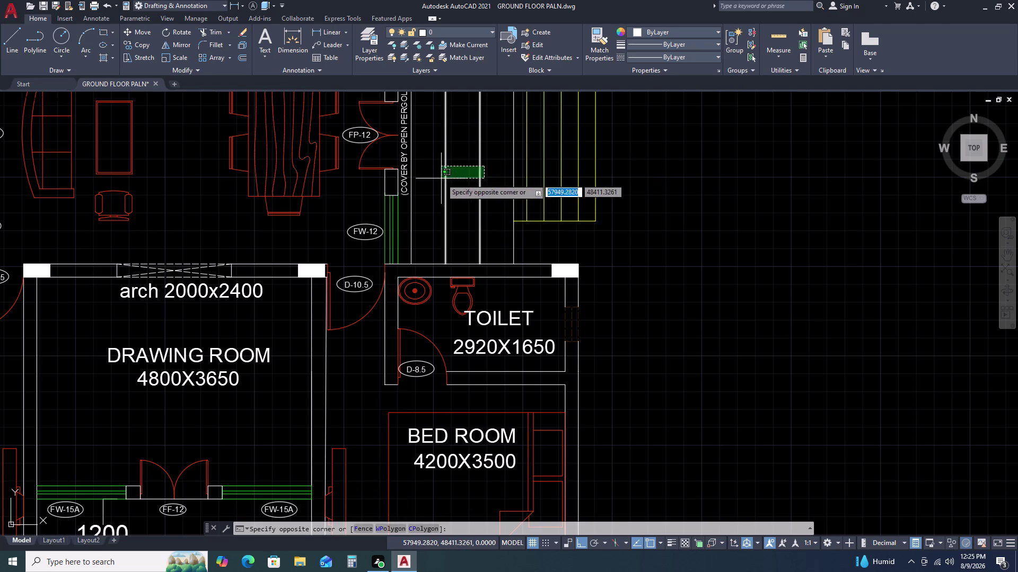
click(441, 179)
key(Delete)
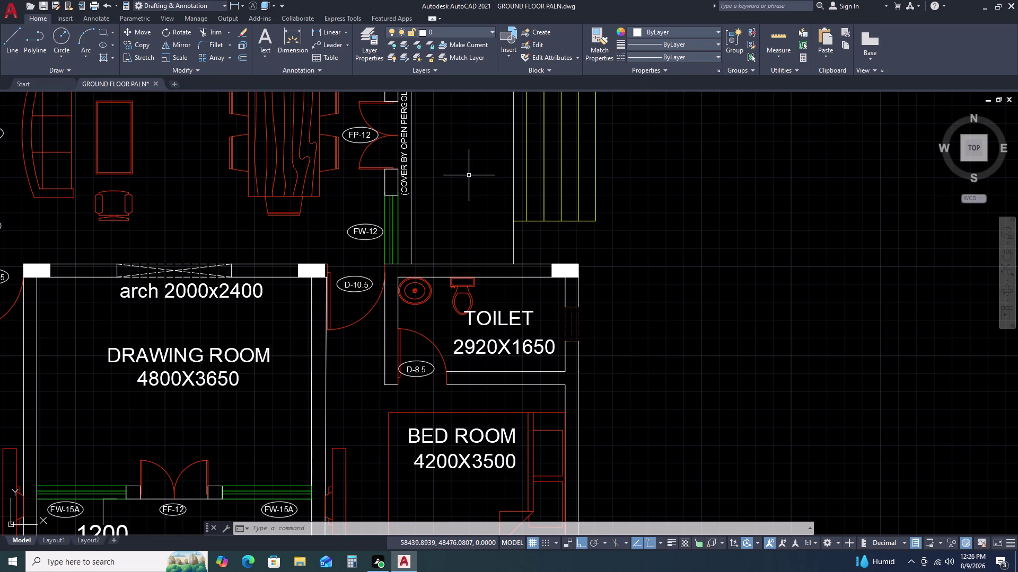
double_click(413, 203)
click(407, 210)
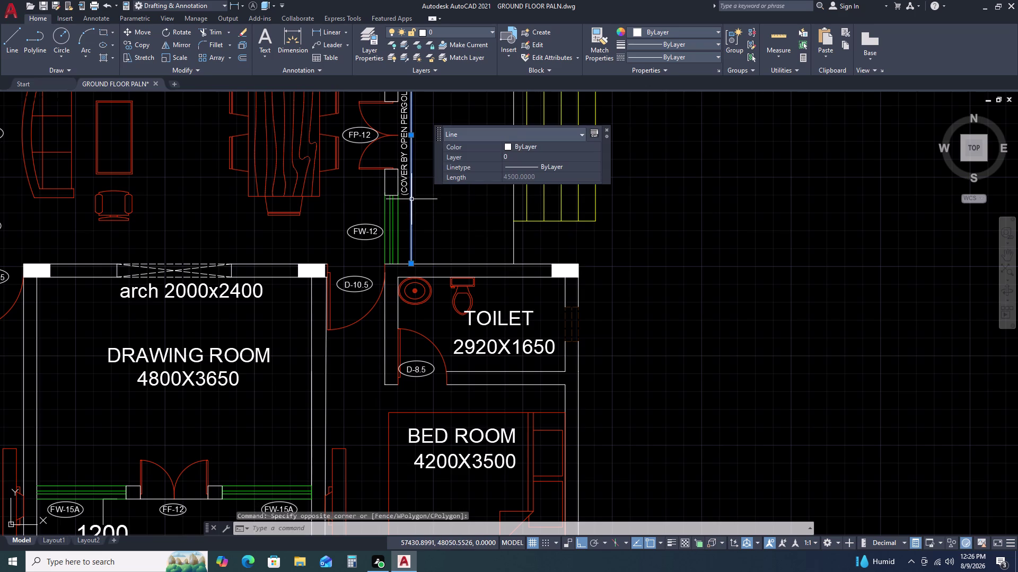
text(O)
key(space)
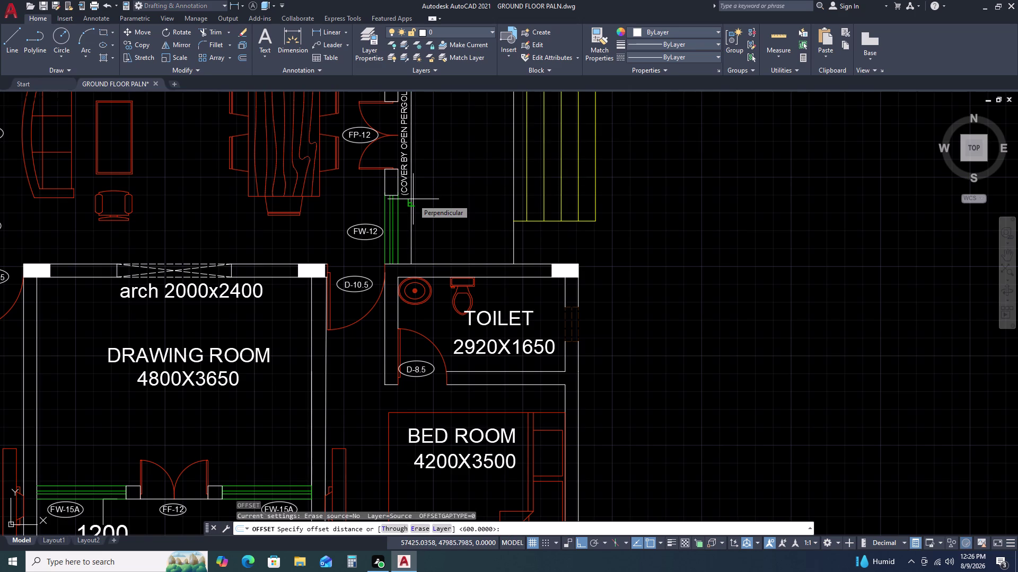
key(Escape)
text(L)
key(space)
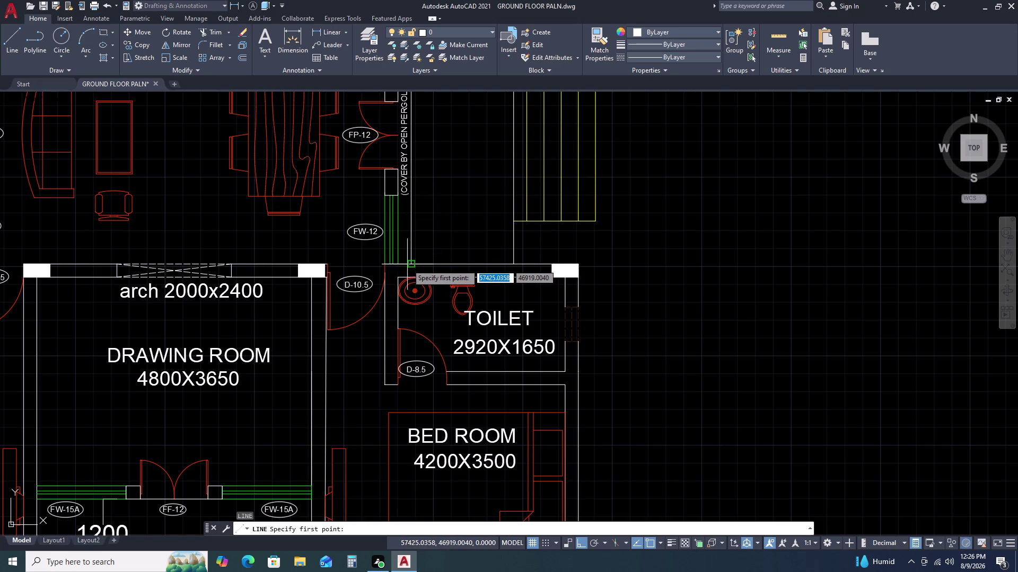
double_click(408, 261)
click(516, 265)
key(Escape)
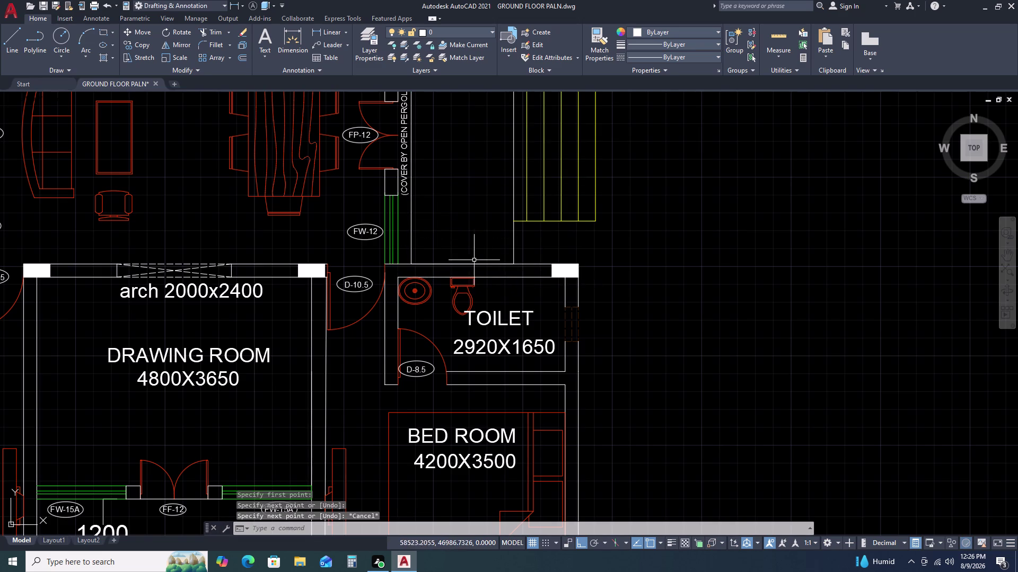
click(438, 265)
text(L)
key(space)
scroll(down, 3)
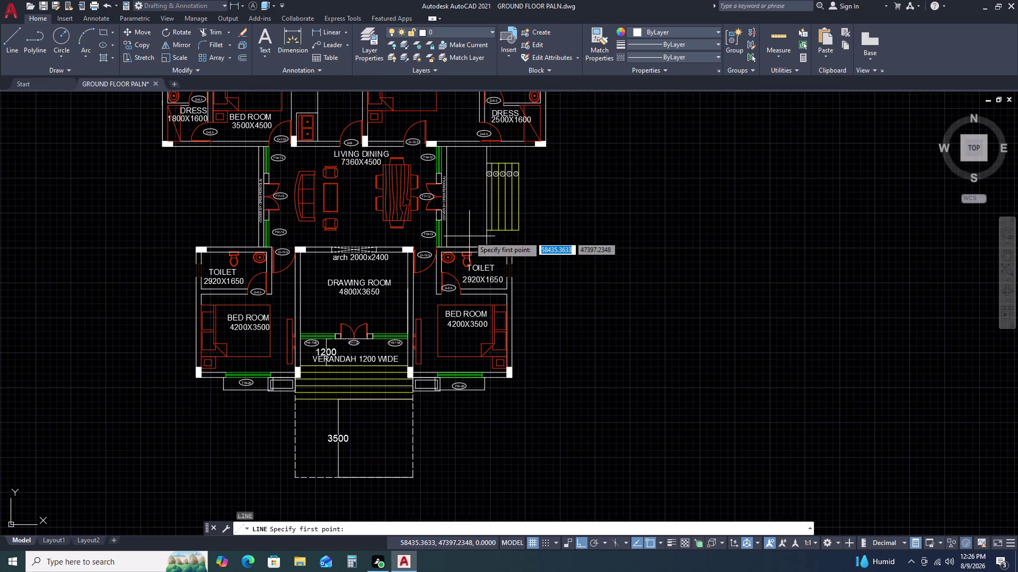
click(465, 249)
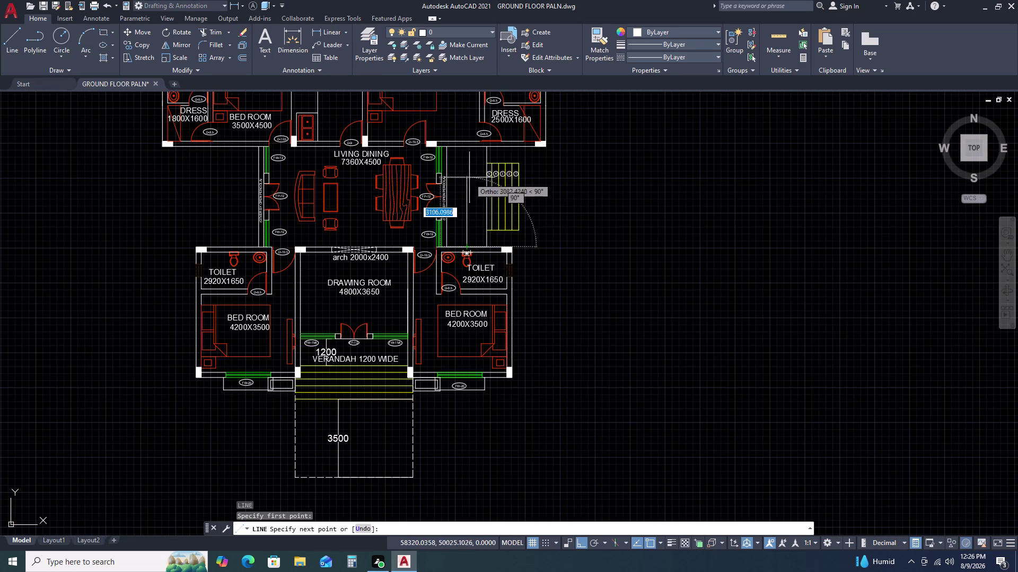
click(466, 148)
key(Escape)
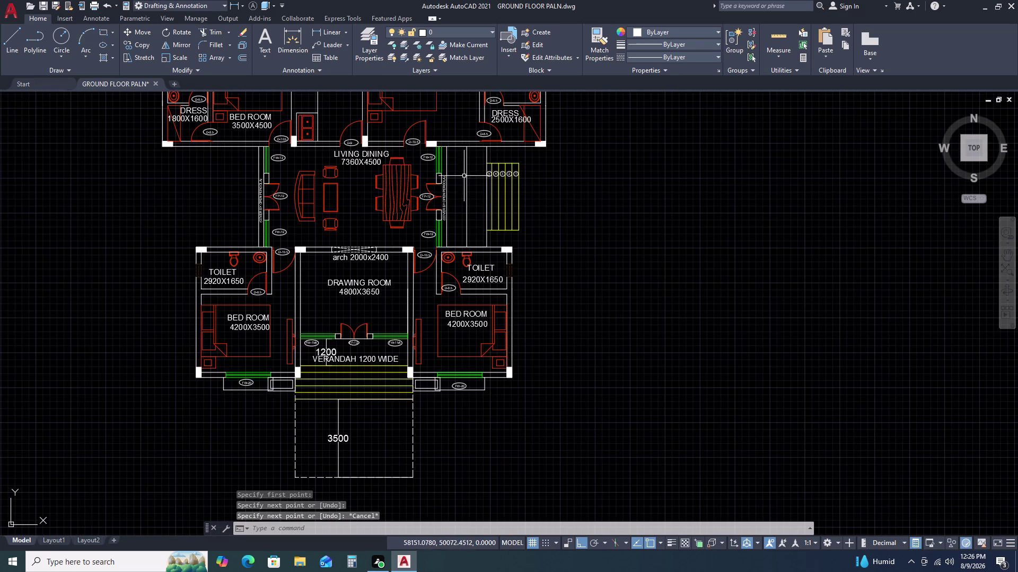
double_click(465, 175)
triple_click(468, 189)
double_click(468, 185)
double_click(461, 190)
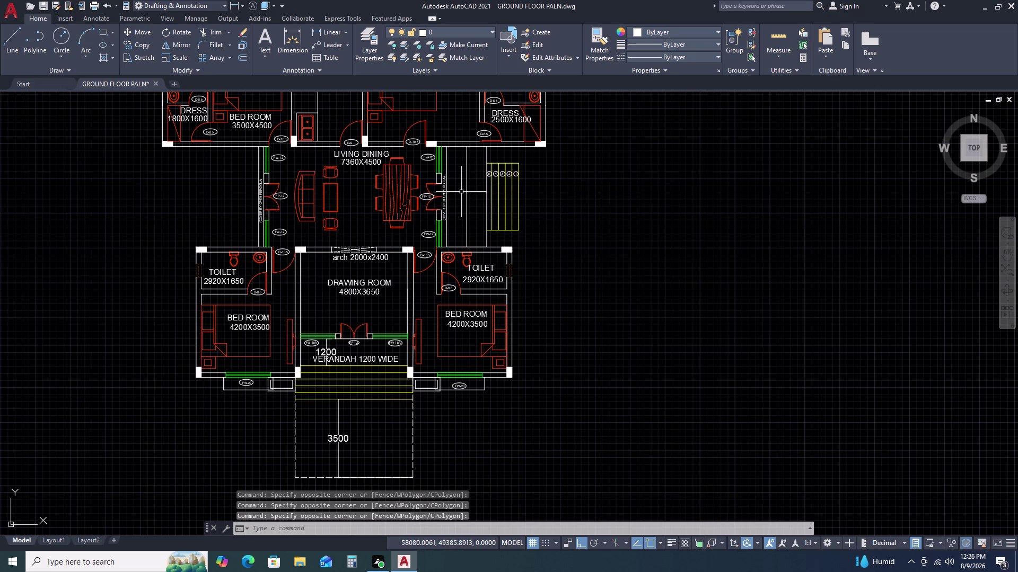
double_click(477, 178)
double_click(462, 194)
text(O)
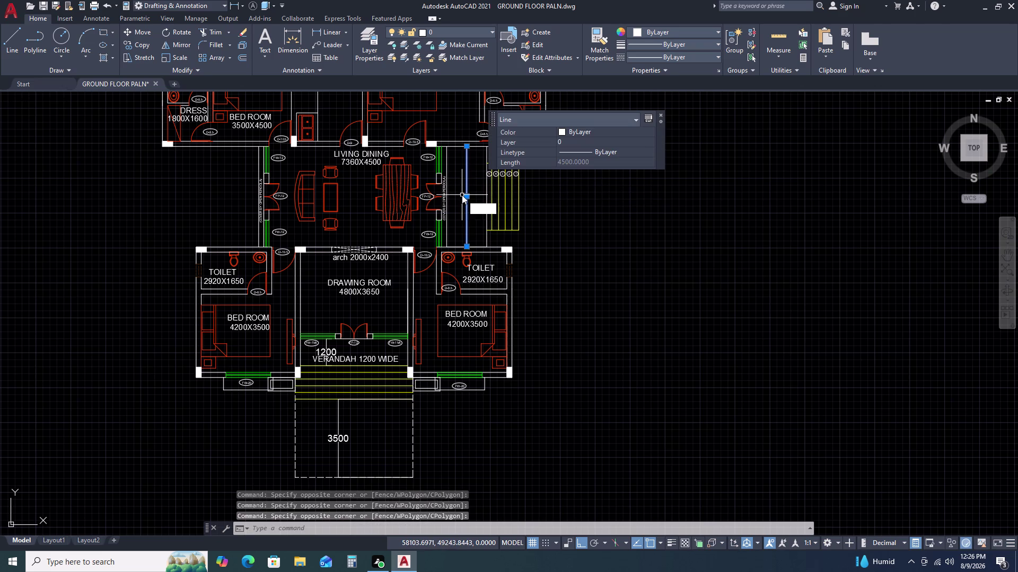
key(space)
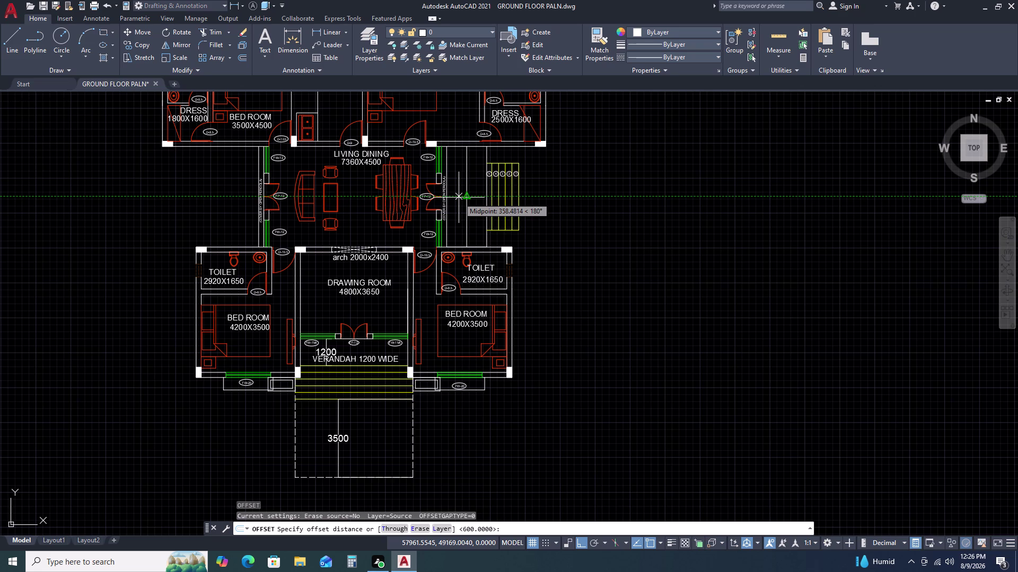
scroll(up, 3)
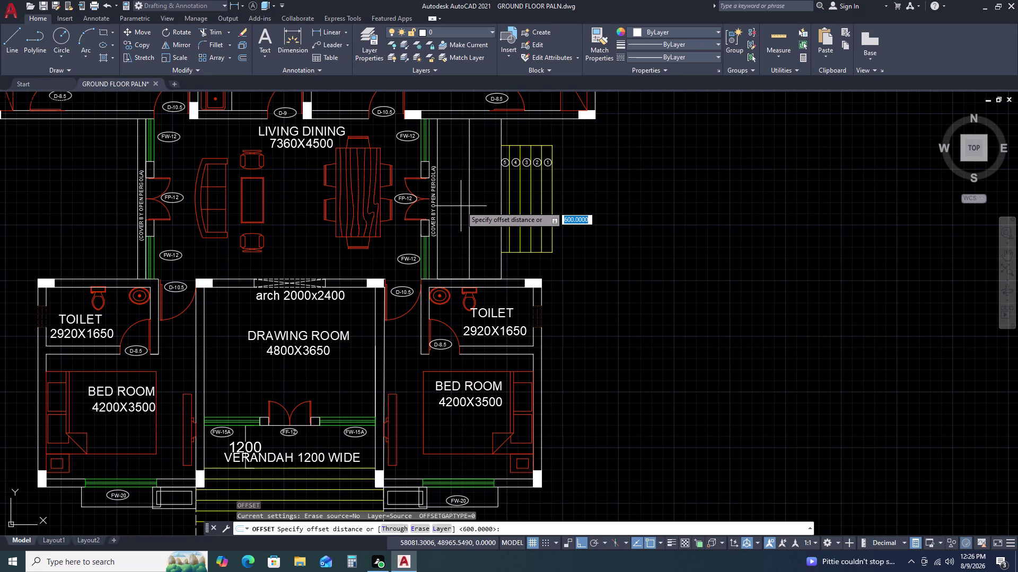
key(Escape)
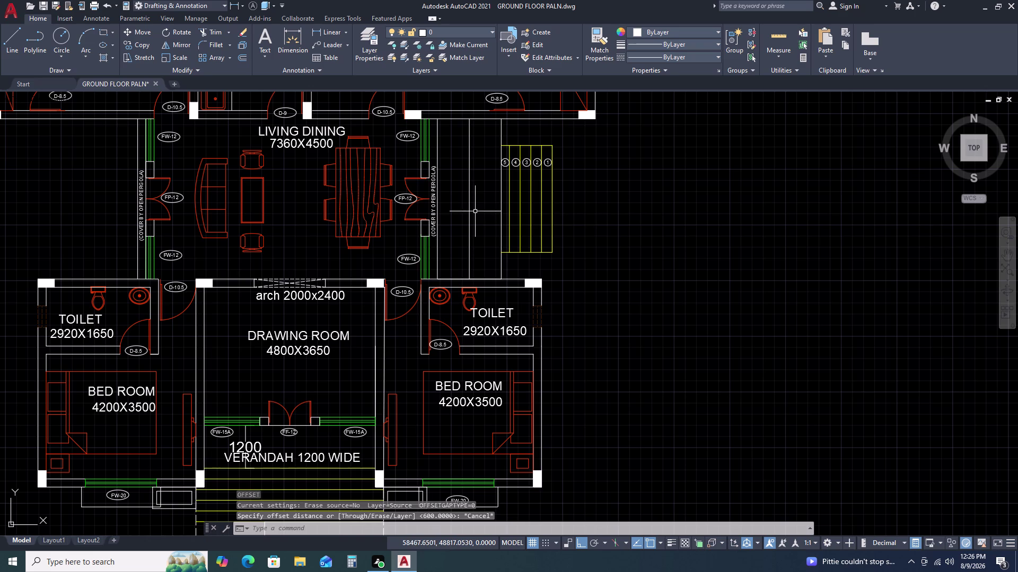
double_click(476, 211)
click(460, 223)
text(O)
key(space)
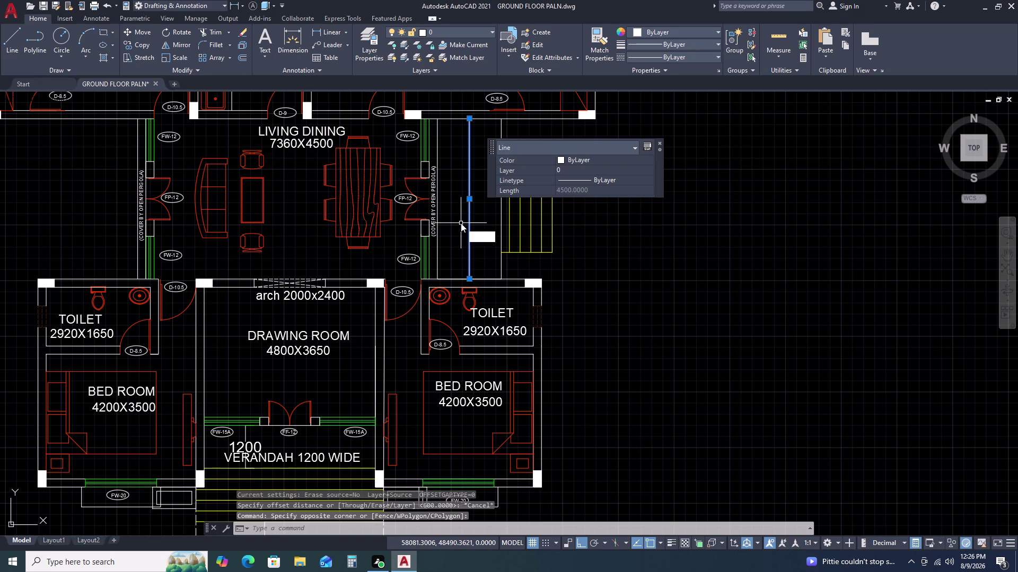
scroll(down, 3)
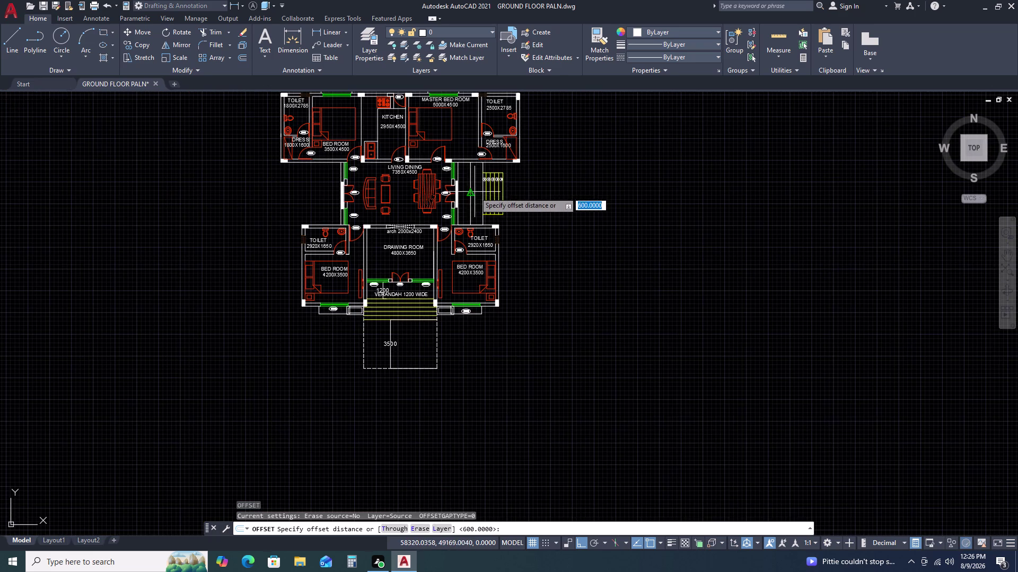
scroll(up, 3)
scroll(down, 3)
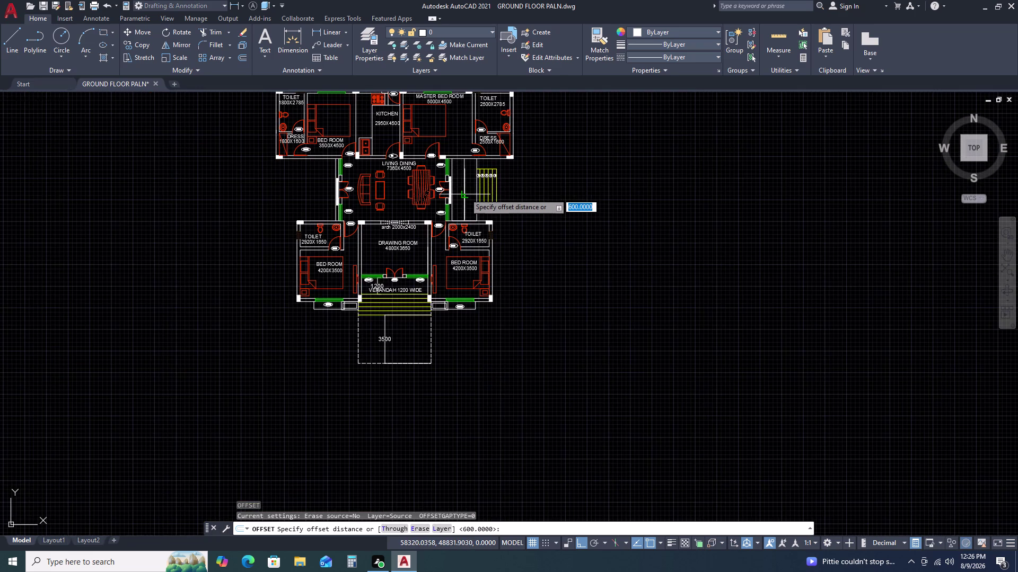
scroll(up, 3)
scroll(up, 3)
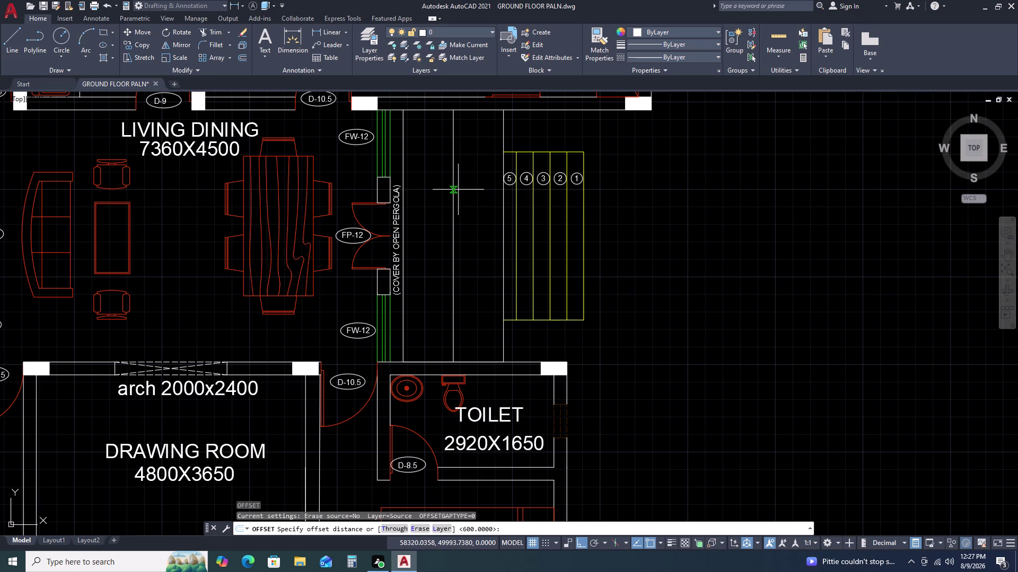
Make 300-unit parallel copies of the passage lines.
key(3)
text(00)
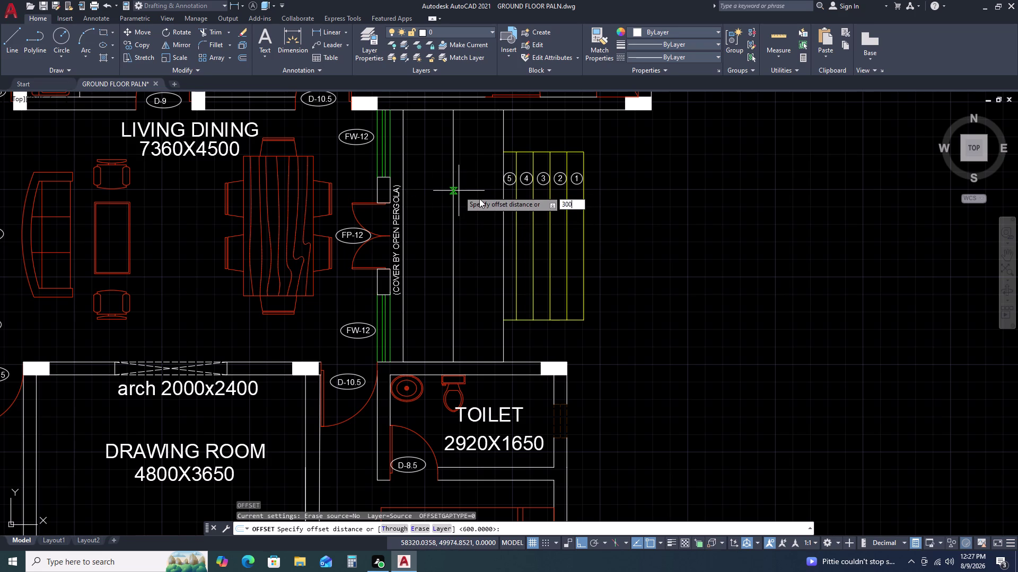
key(space)
double_click(473, 193)
click(452, 201)
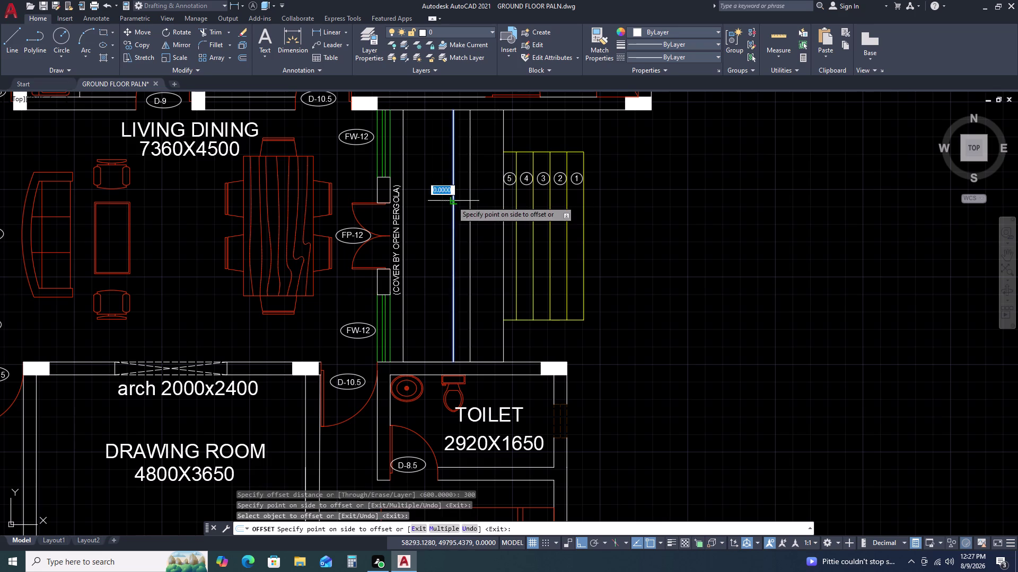
click(420, 206)
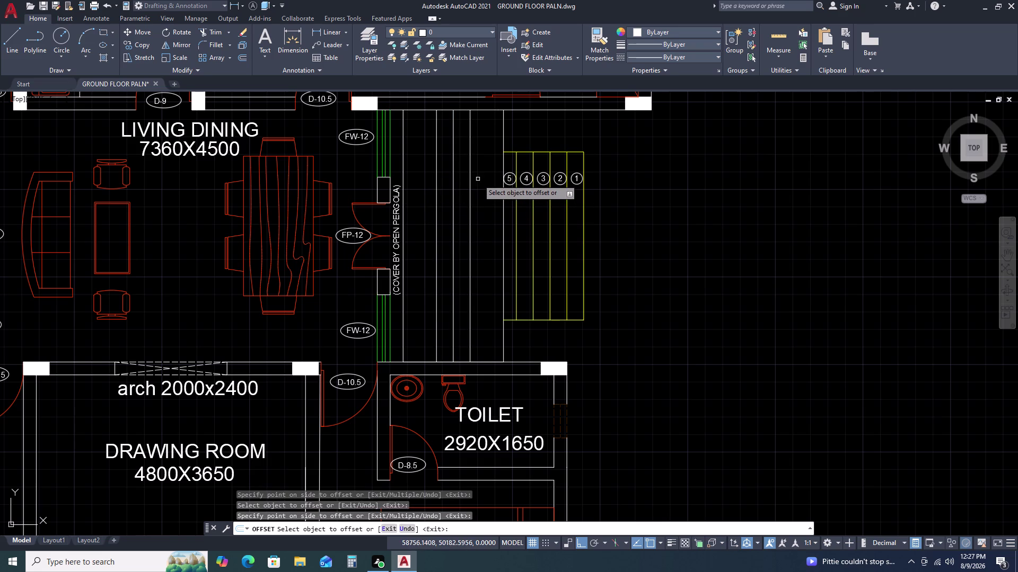
click(503, 205)
double_click(486, 206)
key(Escape)
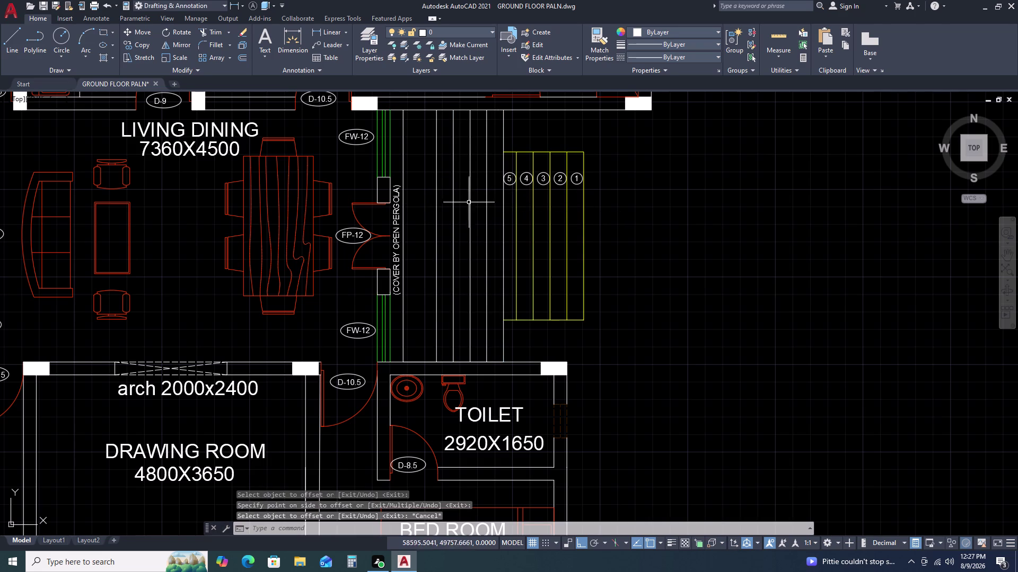
Delete the unwanted passage line and the stairs' left edge lines.
scroll(up, 3)
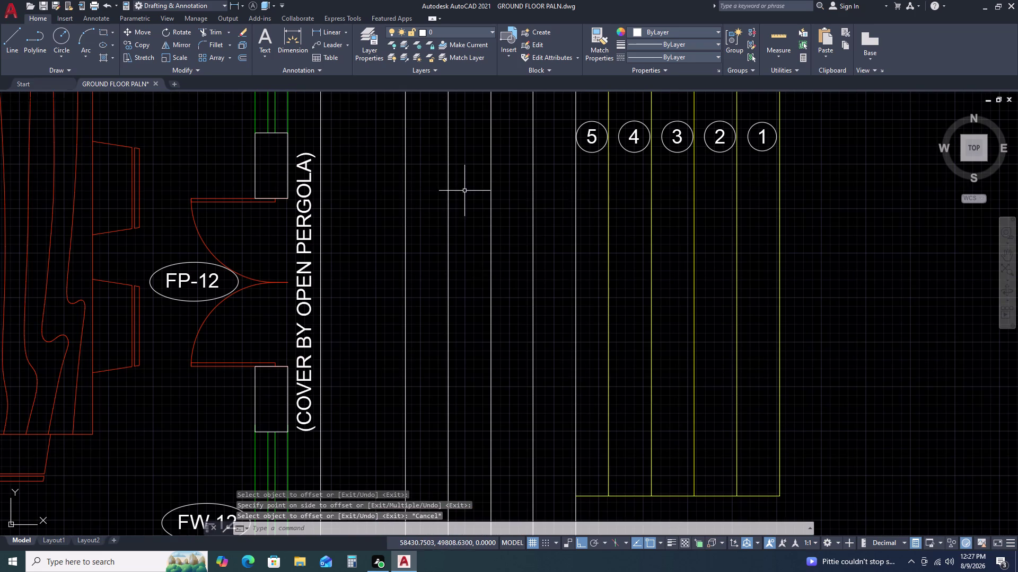
double_click(465, 191)
double_click(437, 205)
key(Delete)
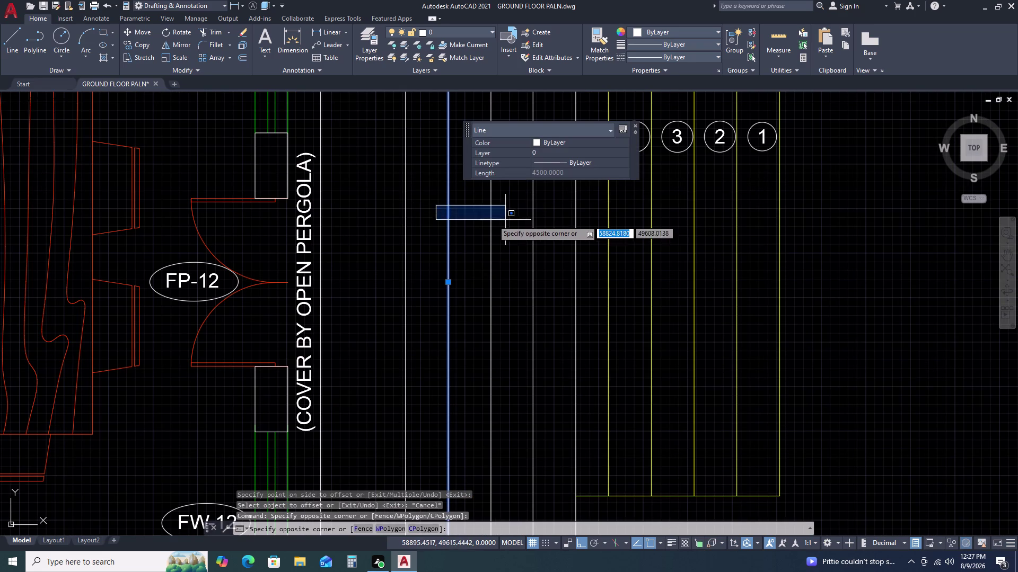
click(440, 214)
key(Delete)
scroll(down, 3)
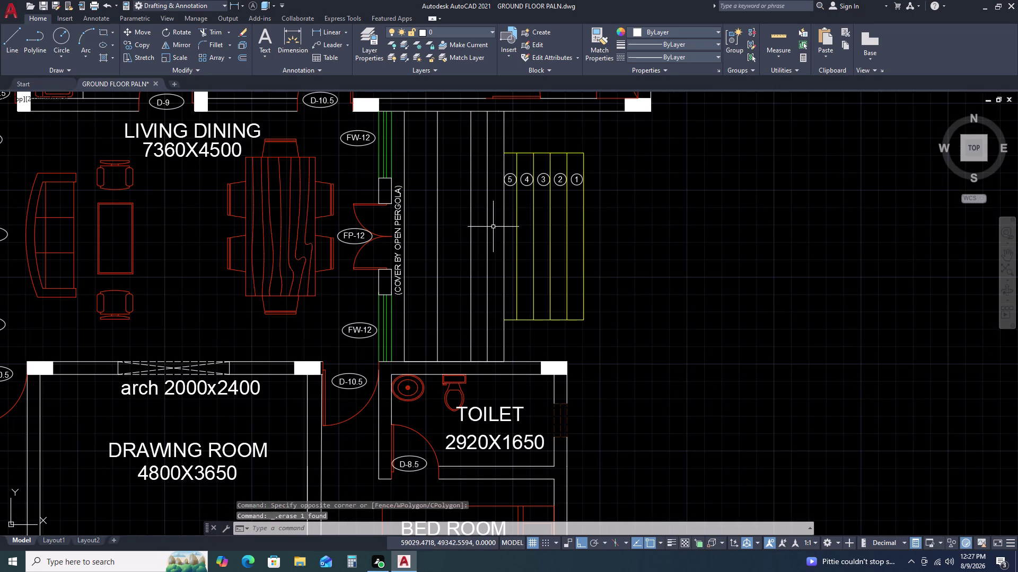
click(490, 227)
click(485, 219)
key(Delete)
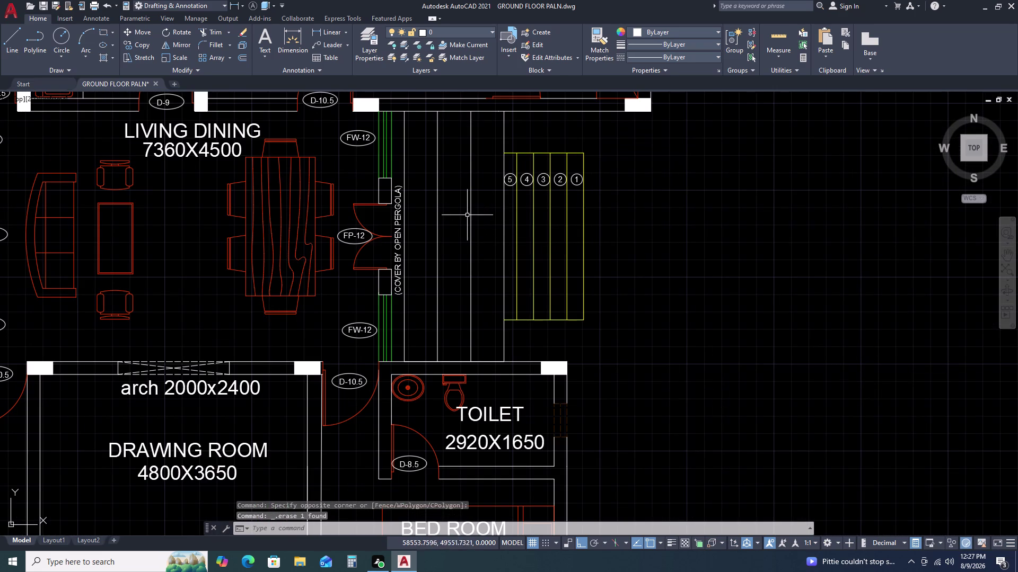
Begin a 300 offset of the stairs' left edge line, then abandon it.
double_click(503, 223)
text(O)
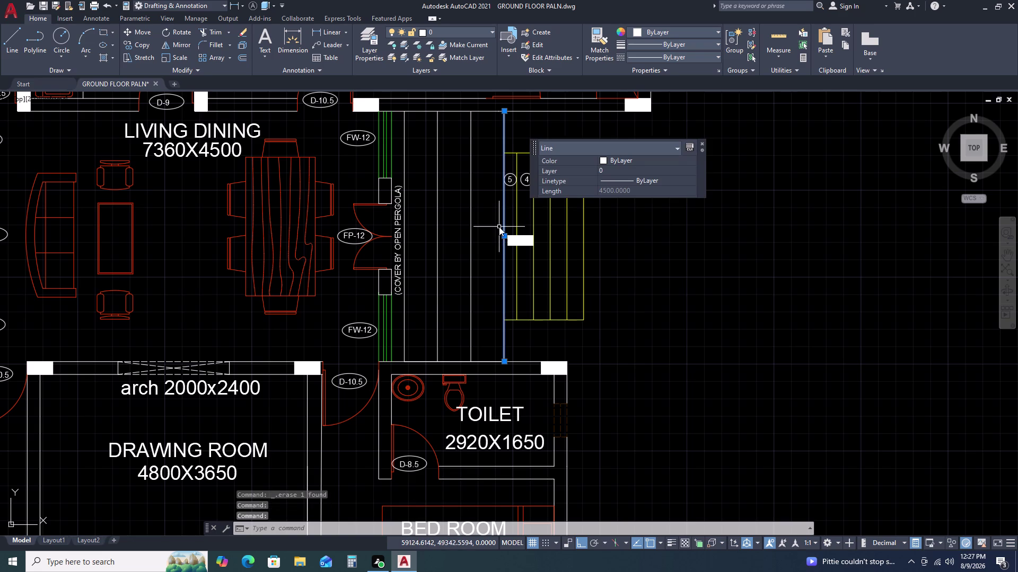
key(space)
text(30)
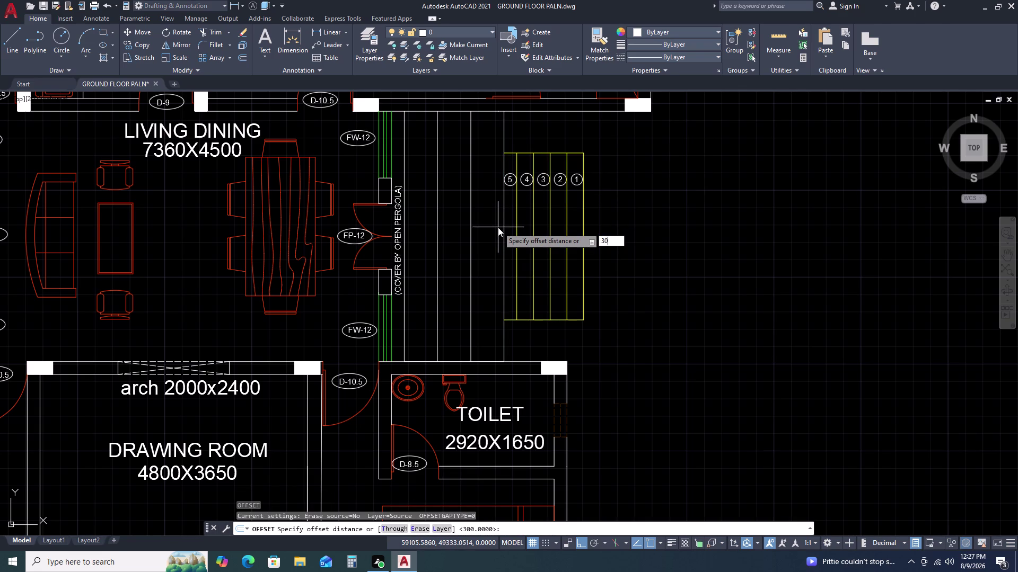
text(0)
key(Escape)
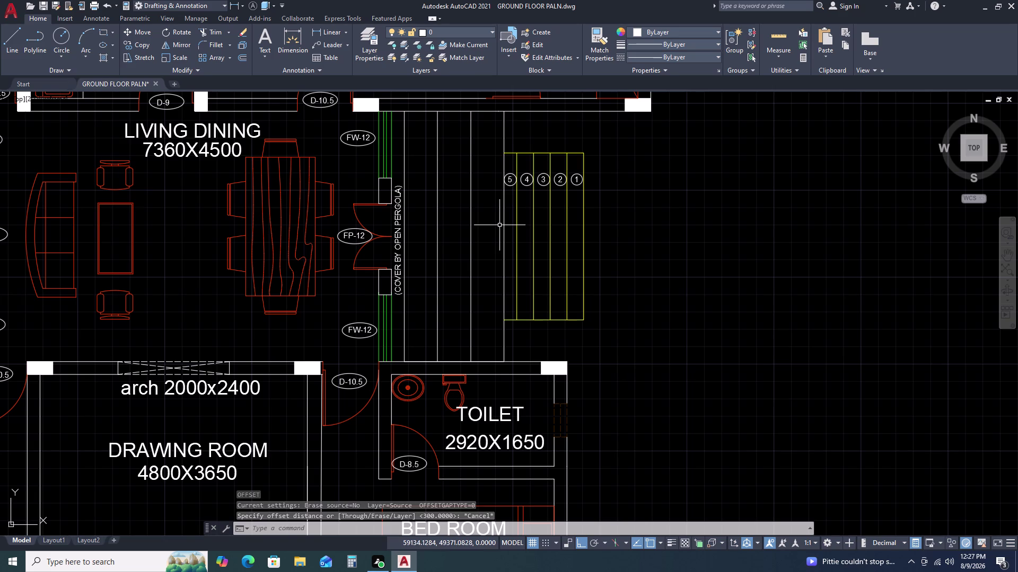
Offset the stair edge line by 230 units.
double_click(506, 214)
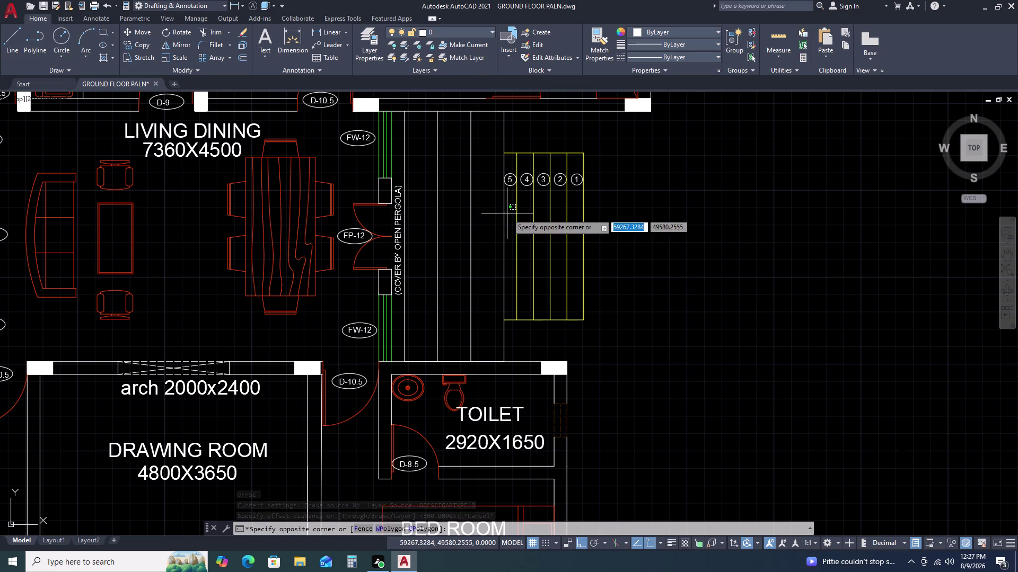
double_click(488, 220)
text(O)
key(space)
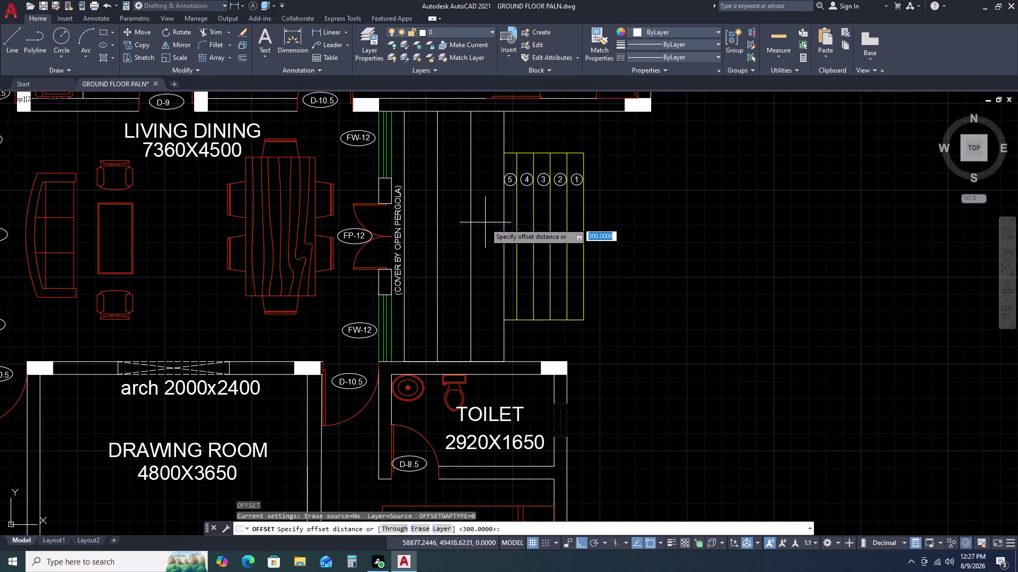
key(2)
key(3)
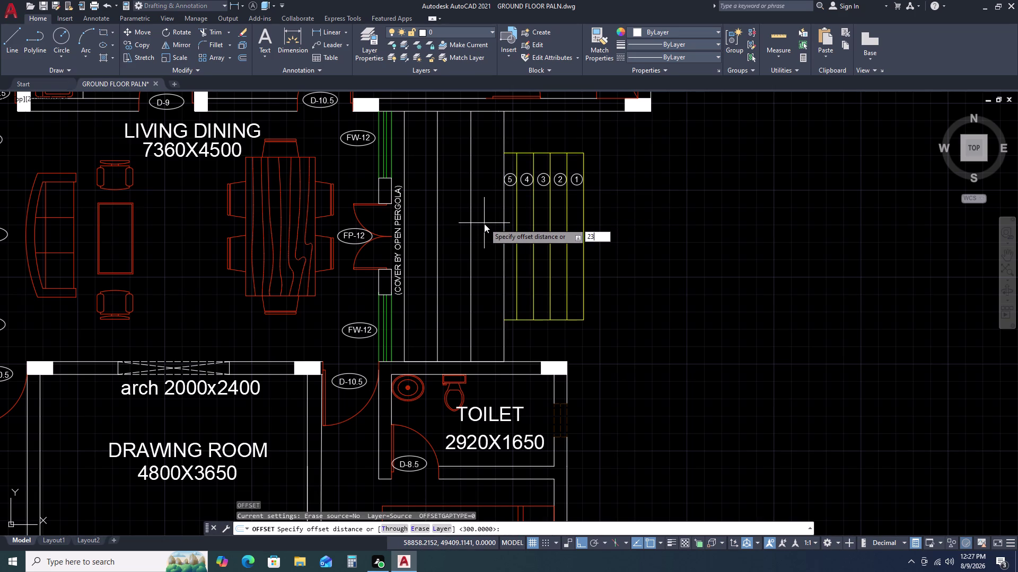
text(0)
key(space)
double_click(477, 225)
key(Escape)
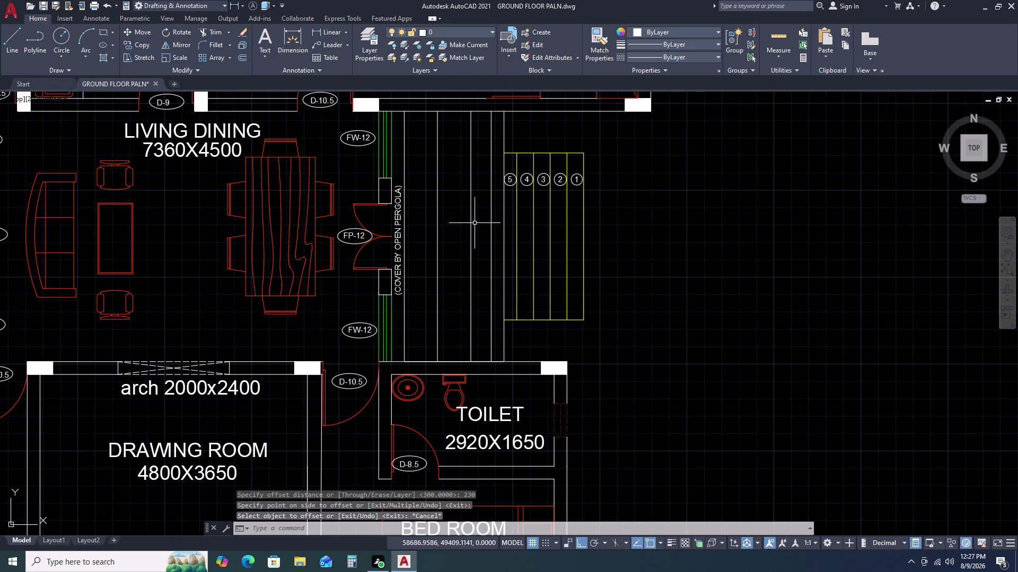
Select and delete the two stray vertical lines standing above the toilet wall.
middle_drag(456, 248, 459, 183)
middle_click(459, 176)
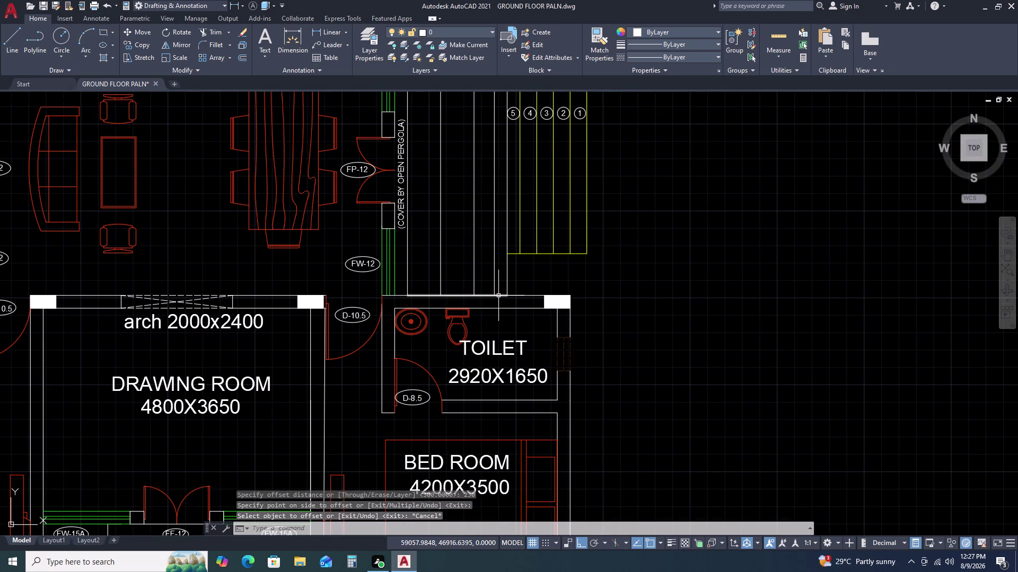
click(498, 296)
scroll(up, 3)
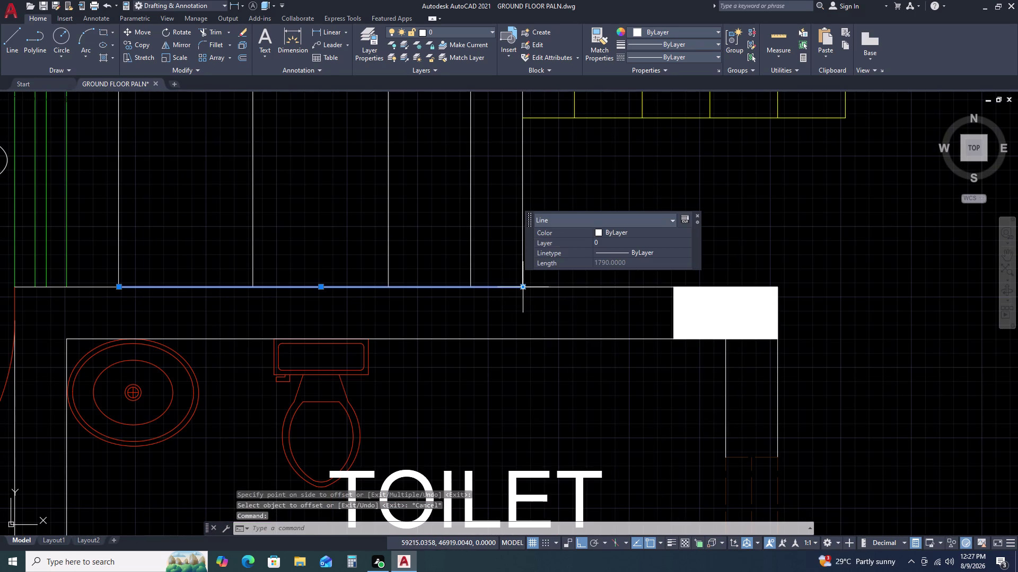
double_click(524, 287)
double_click(473, 284)
key(Escape)
scroll(down, 3)
scroll(up, 3)
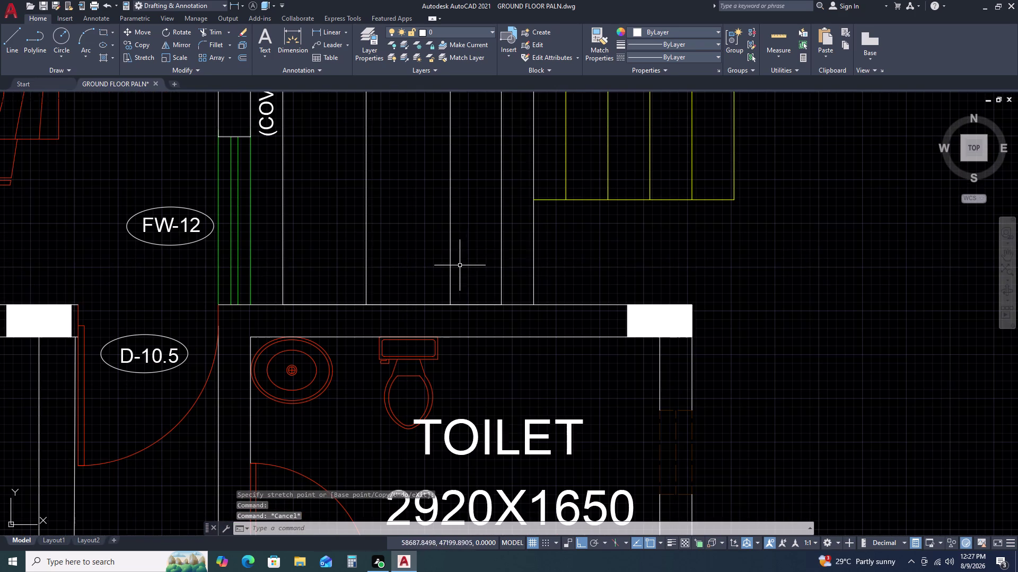
double_click(472, 253)
double_click(366, 239)
key(Delete)
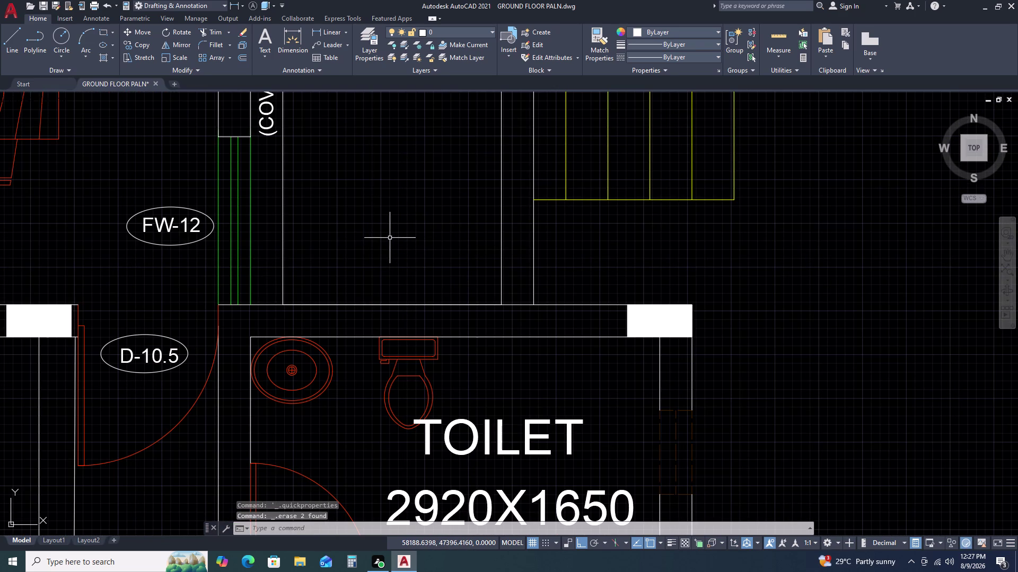
Draw an ortho vertical LINE from the toilet wall up to the dress room wall.
key(l)
key(space)
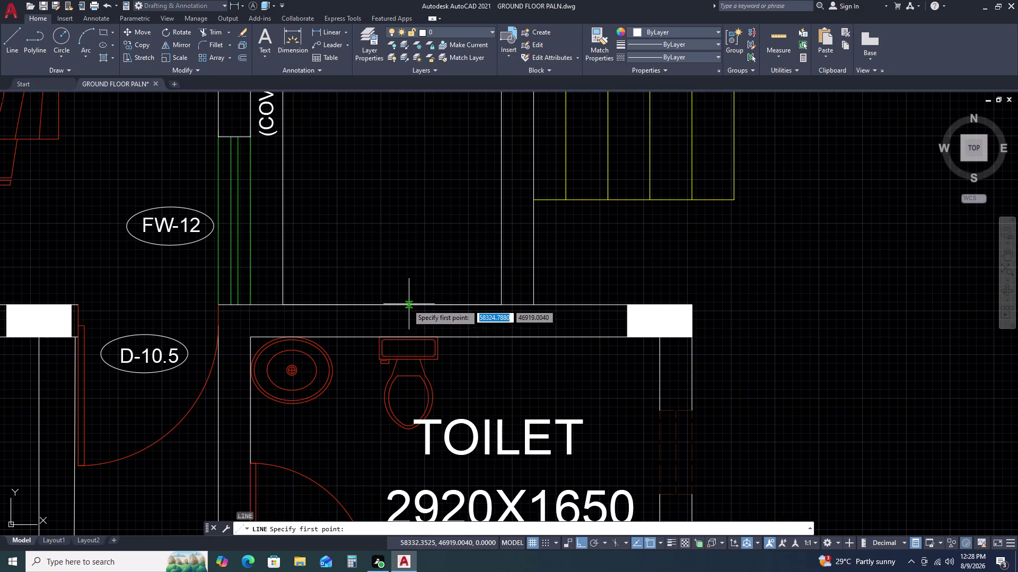
drag(396, 301, 395, 293)
scroll(down, 3)
middle_click(388, 166)
middle_drag(388, 172, 392, 258)
middle_drag(397, 280, 397, 291)
middle_click(397, 294)
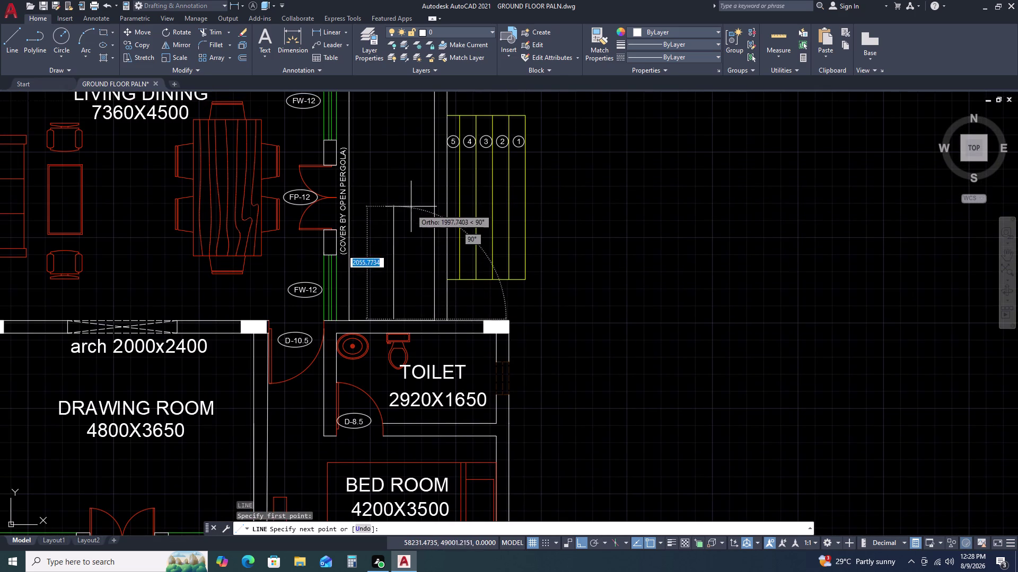
middle_drag(398, 156, 387, 274)
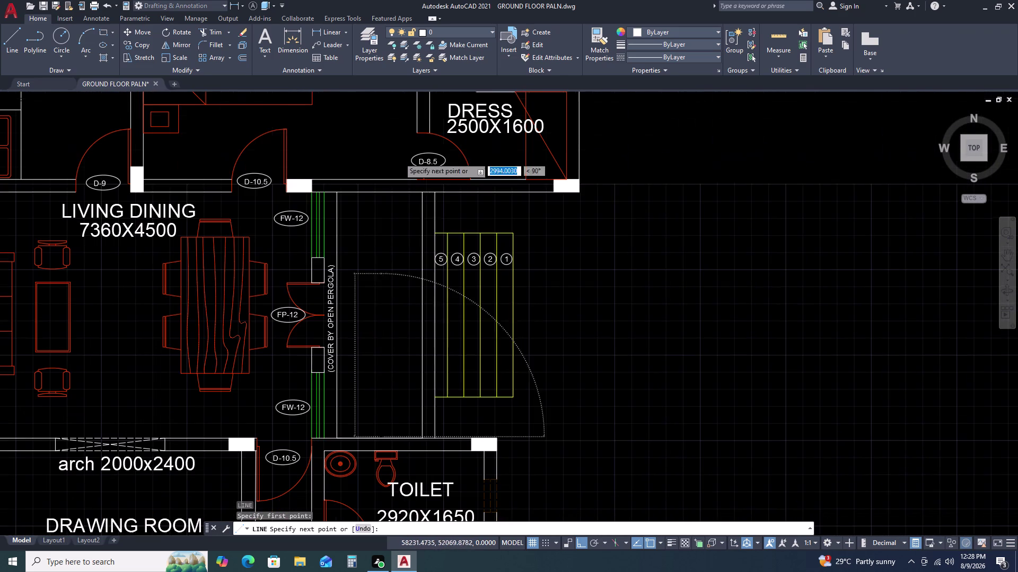
click(381, 195)
key(Escape)
scroll(down, 3)
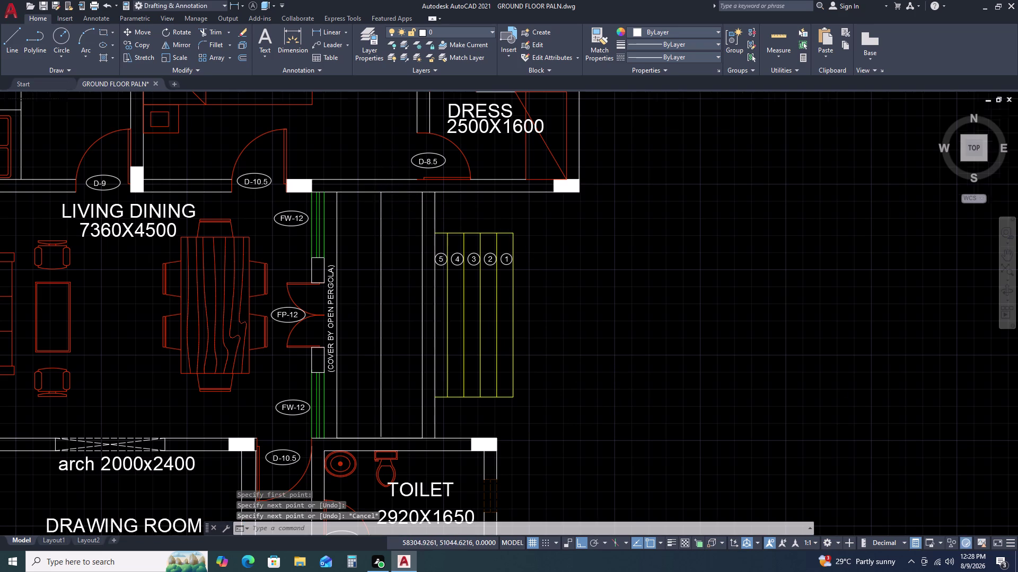
scroll(down, 3)
scroll(up, 3)
middle_drag(373, 240, 389, 232)
middle_click(403, 223)
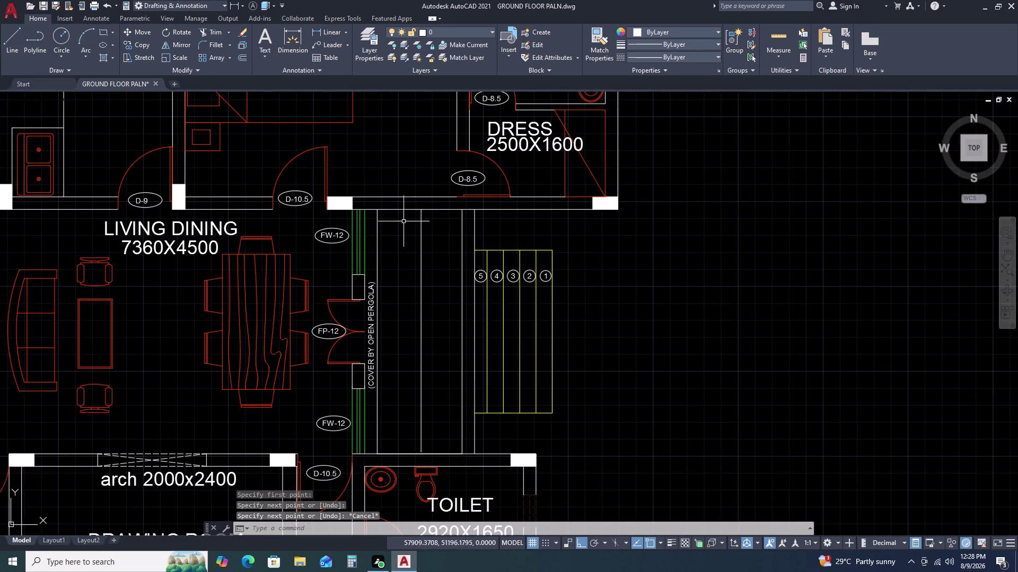
scroll(up, 3)
middle_drag(409, 225, 424, 215)
Draw a rectangle from the top of the passage to the new vertical line.
text(RE)
key(c)
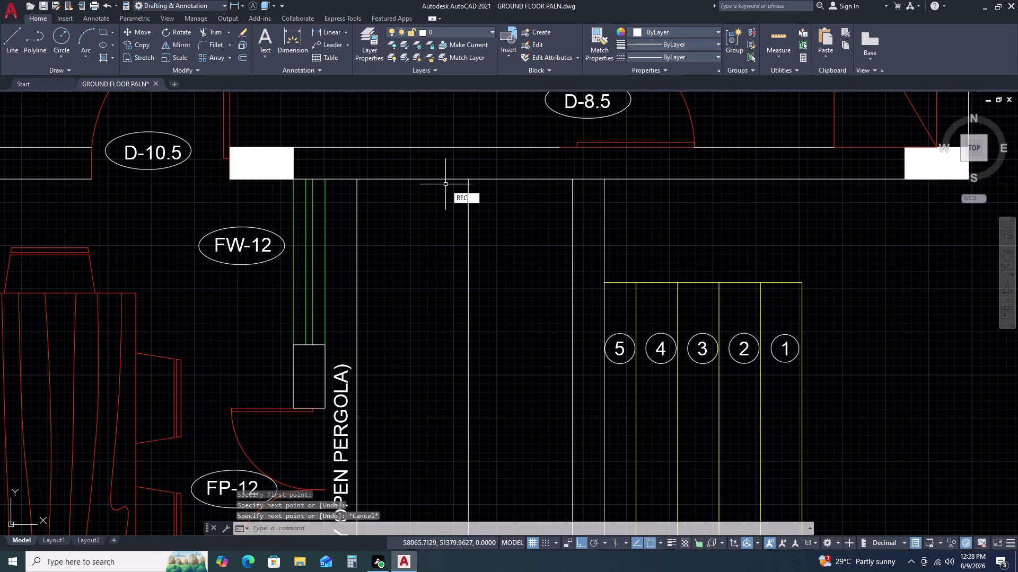
key(space)
double_click(355, 181)
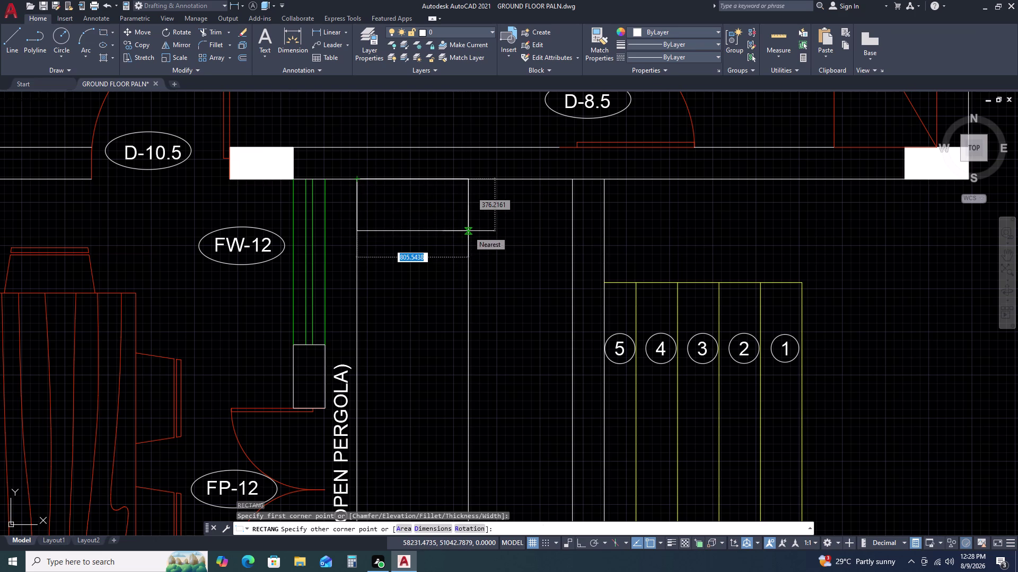
scroll(up, 3)
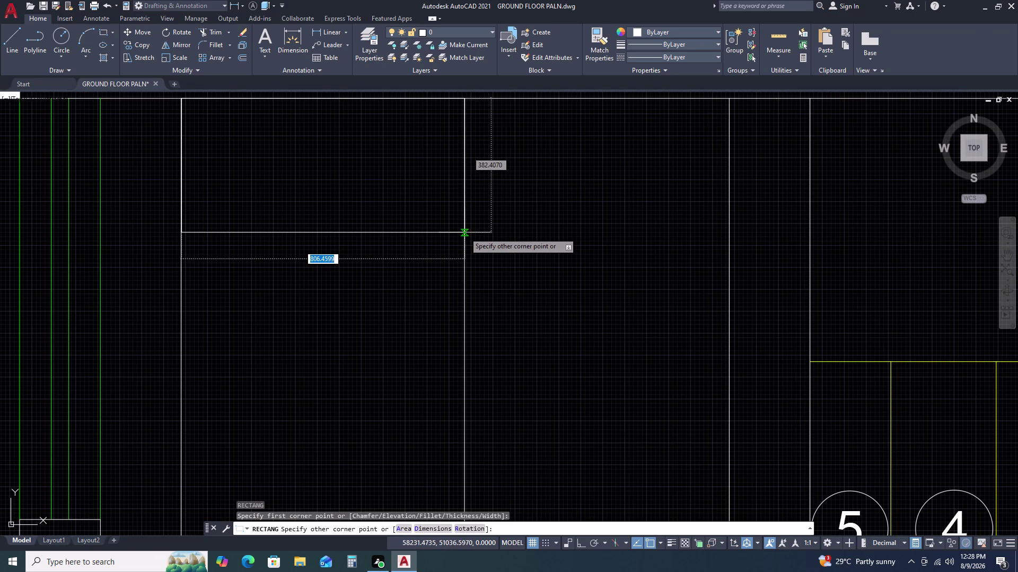
double_click(464, 232)
key(Escape)
Select the new rectangle, clearing the accidental selection windows.
click(413, 212)
click(384, 244)
click(379, 247)
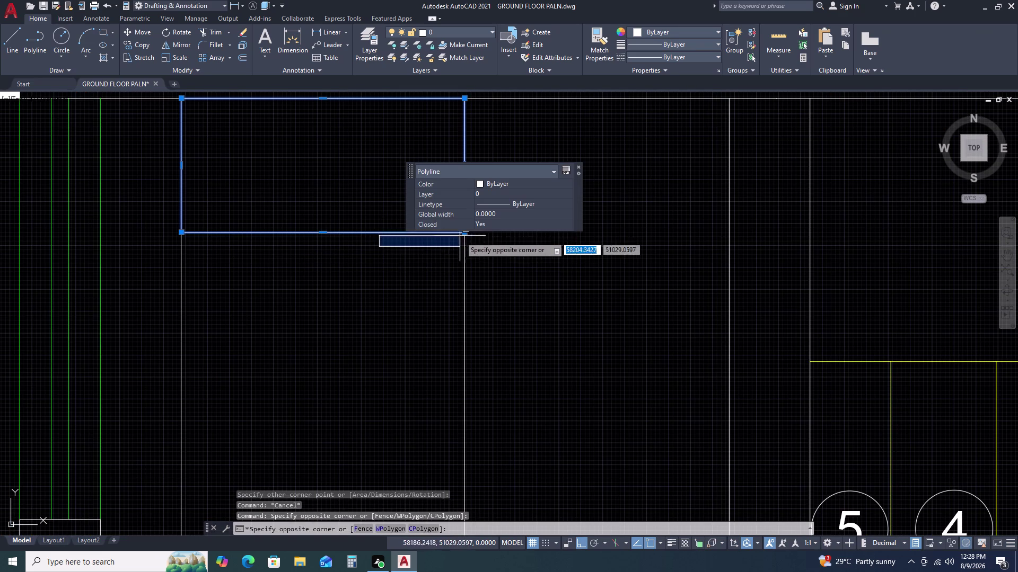
key(Escape)
scroll(down, 3)
key(Escape)
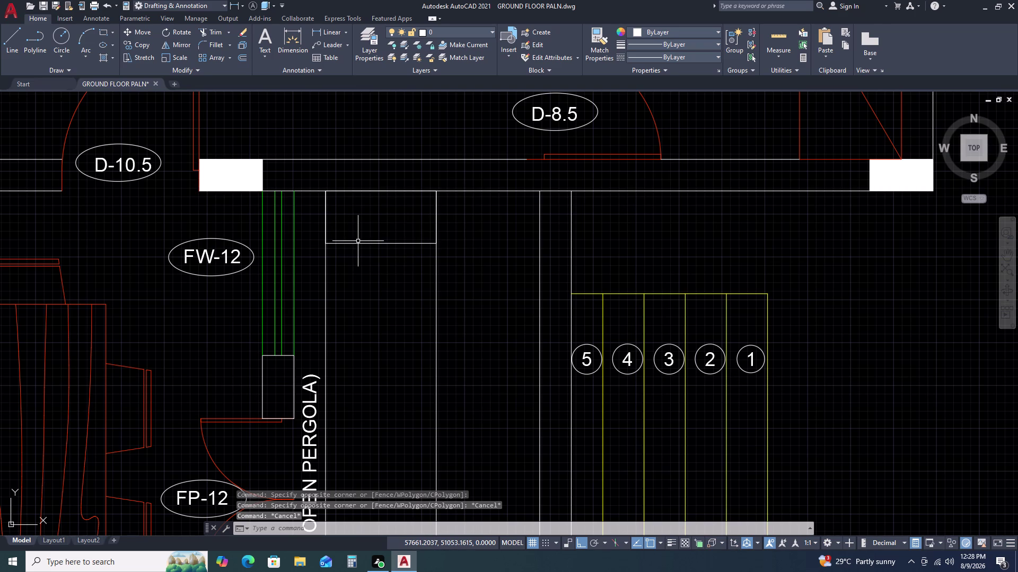
middle_drag(358, 241, 373, 204)
middle_click(374, 201)
click(394, 200)
double_click(374, 224)
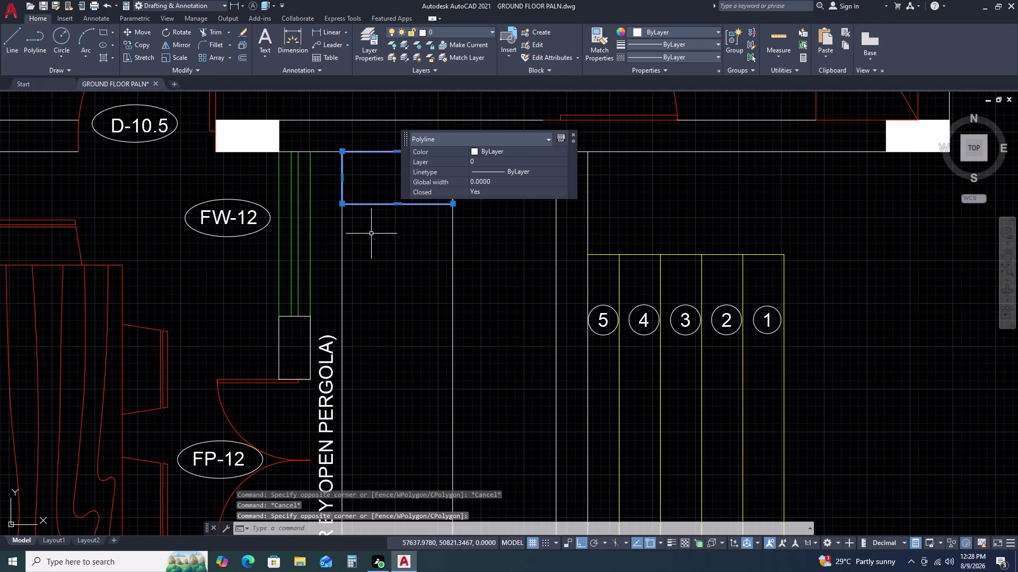
Try a path array of the rectangle with AR, then cancel it.
text(AR)
key(space)
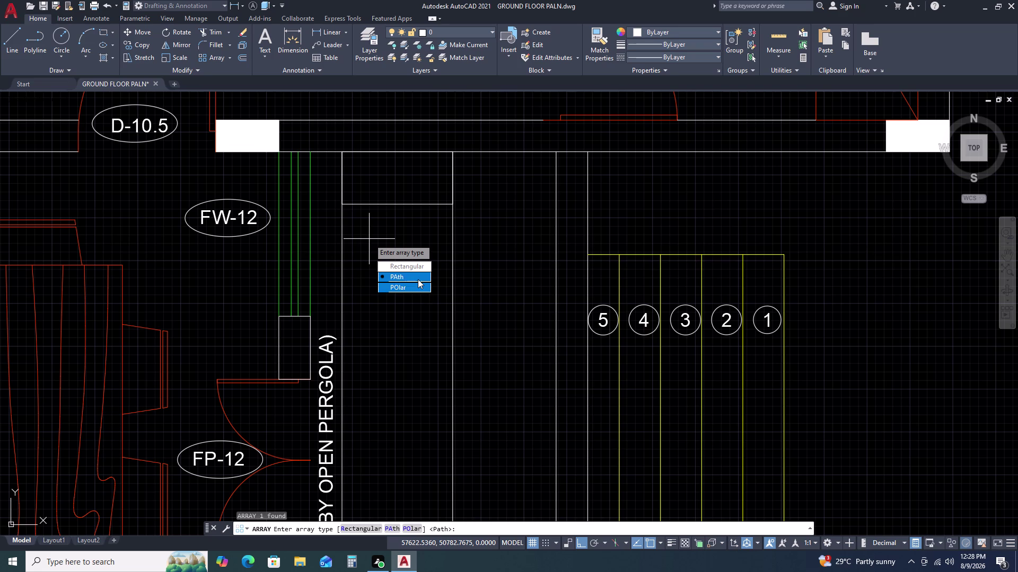
drag(418, 279, 369, 239)
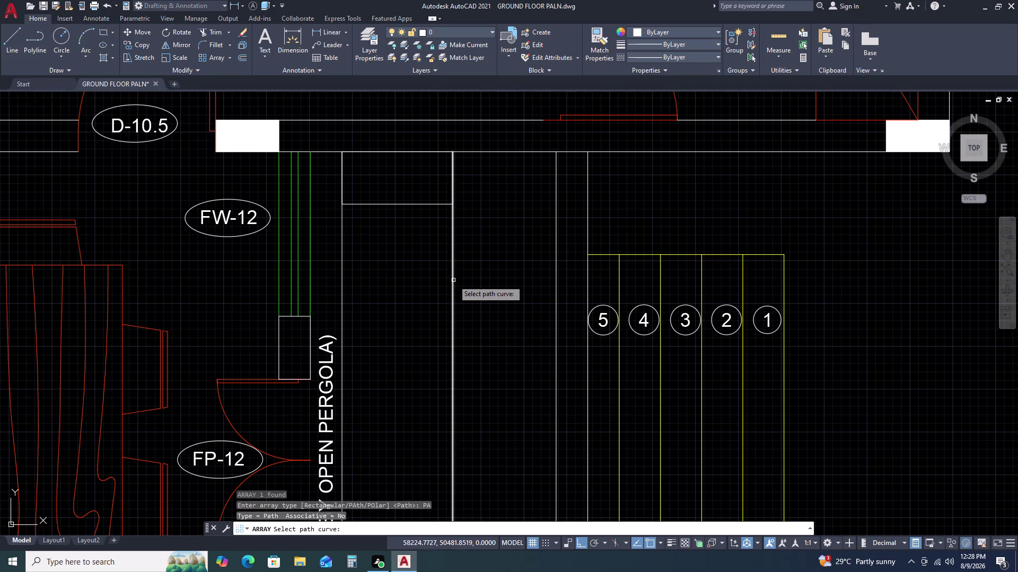
key(Escape)
Copy the rectangle using its top corner as the base point.
double_click(421, 197)
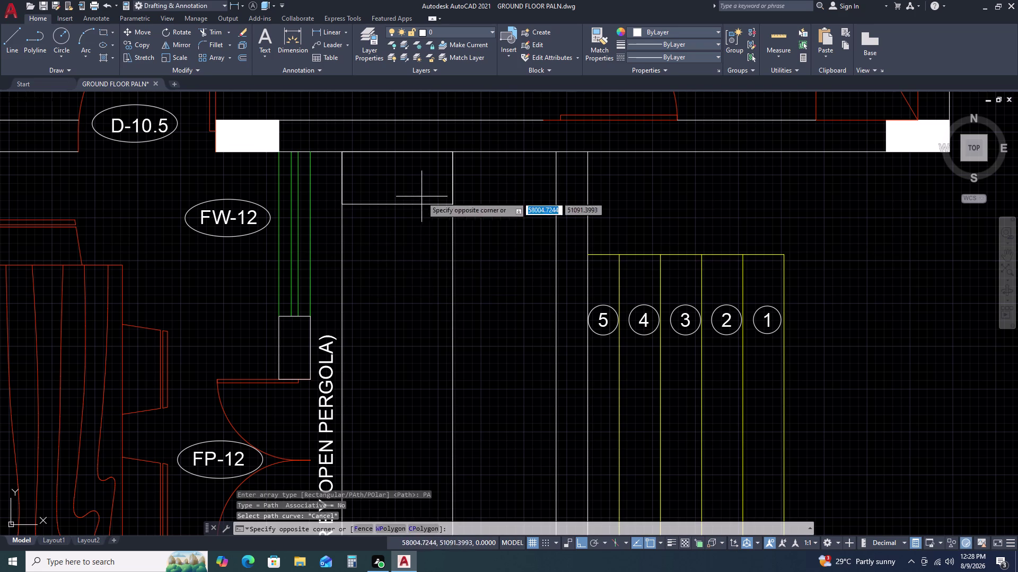
double_click(404, 222)
text(CO)
key(space)
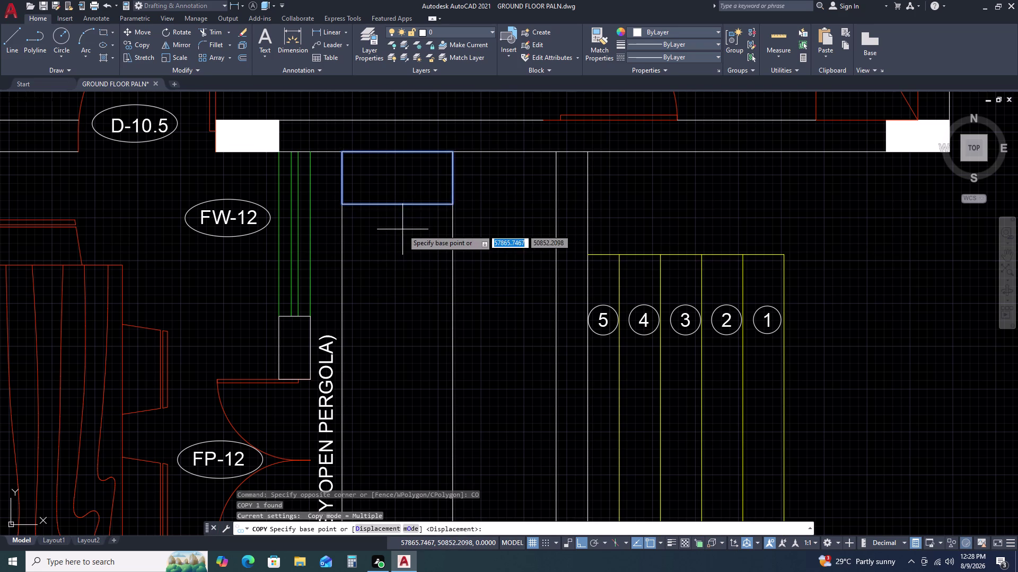
scroll(up, 3)
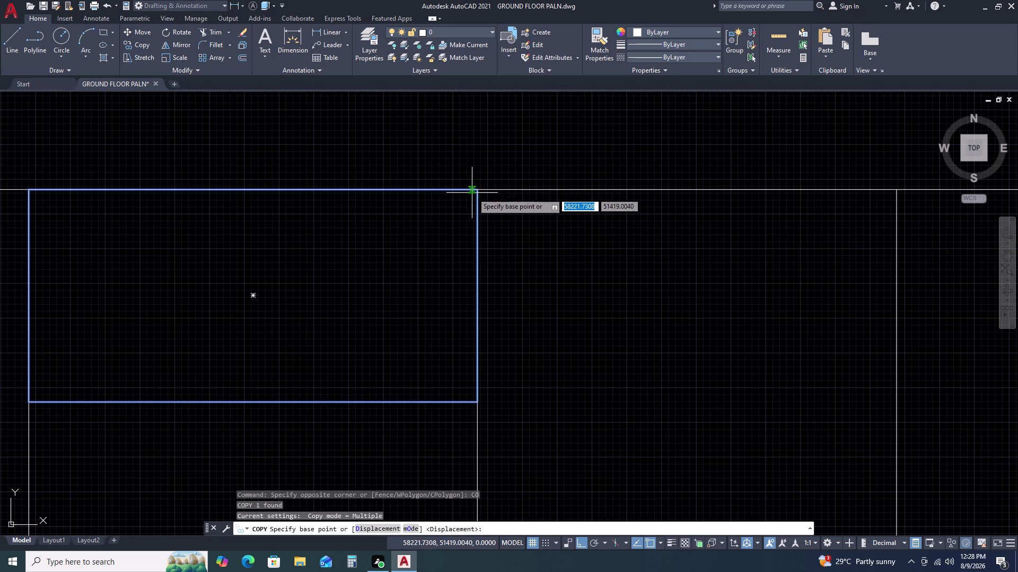
click(476, 191)
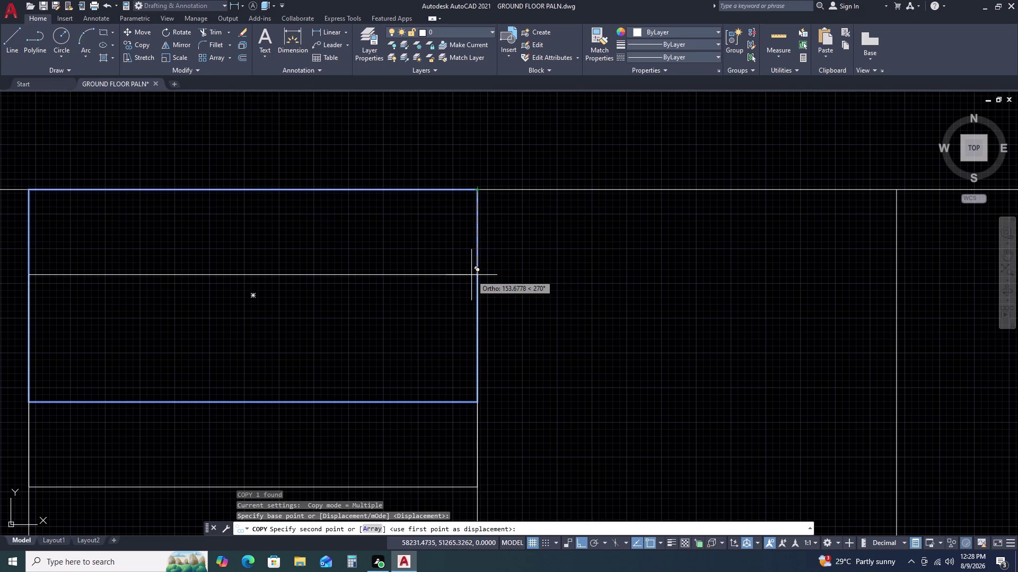
scroll(down, 3)
scroll(down, 3)
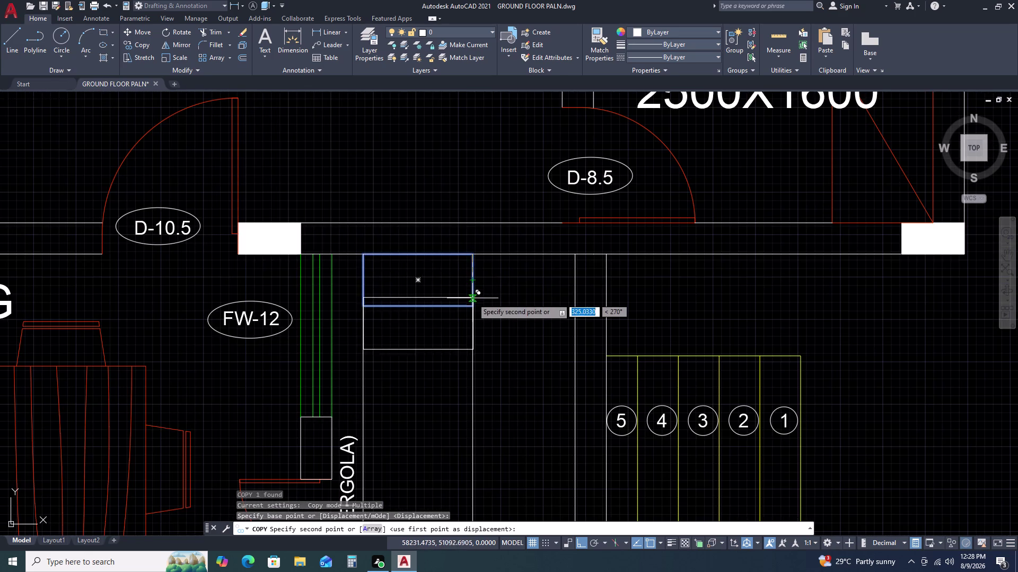
middle_drag(472, 305, 471, 217)
middle_click(469, 175)
scroll(down, 3)
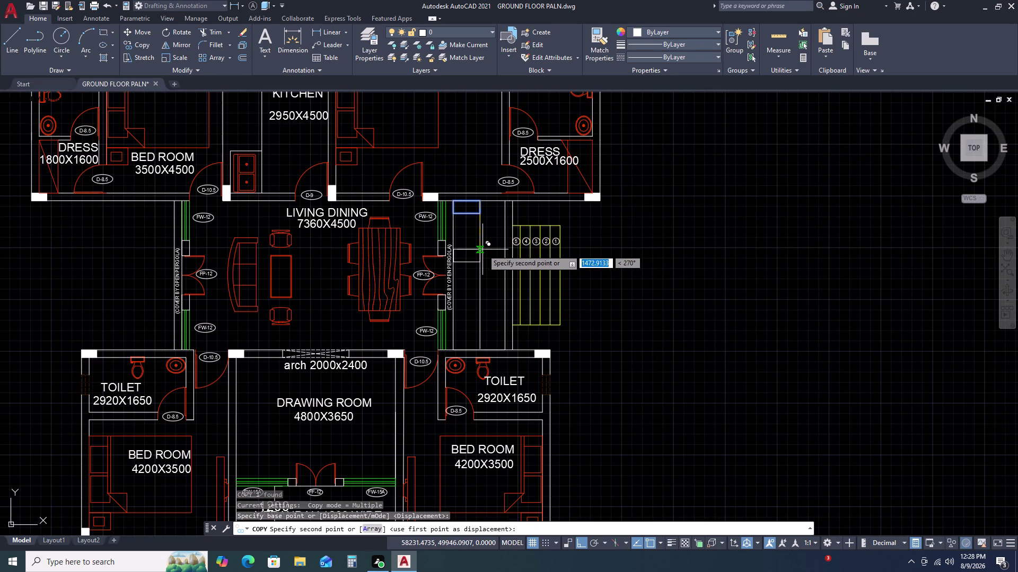
Array the copy as 10 items fitted down to the toilet wall.
text(10)
key(space)
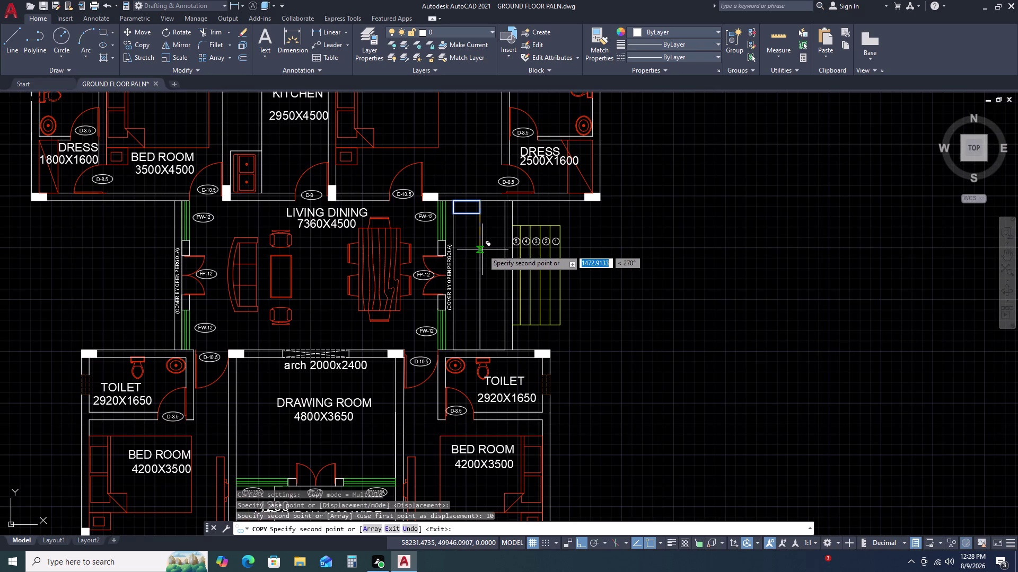
text(A)
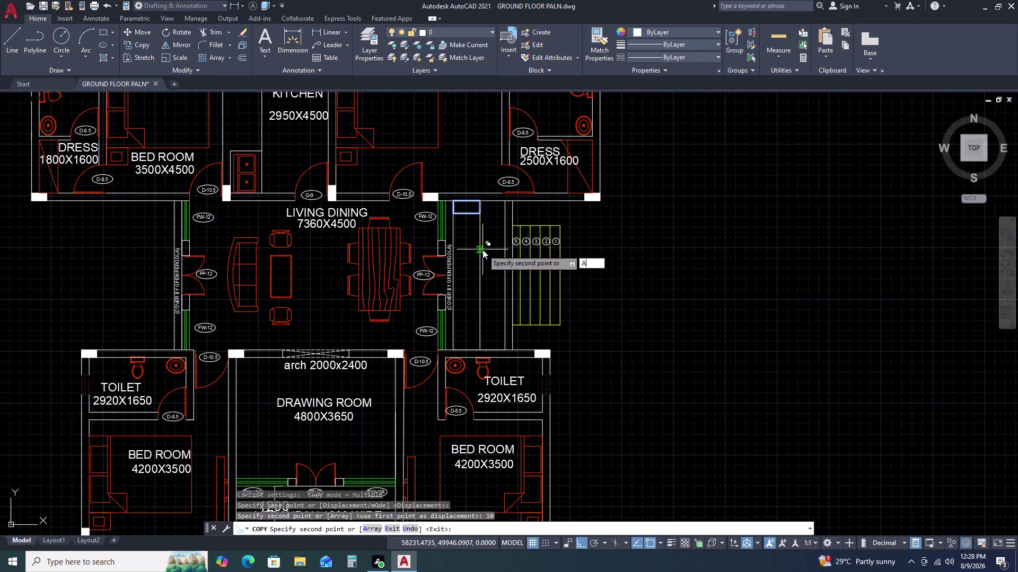
key(space)
text(10)
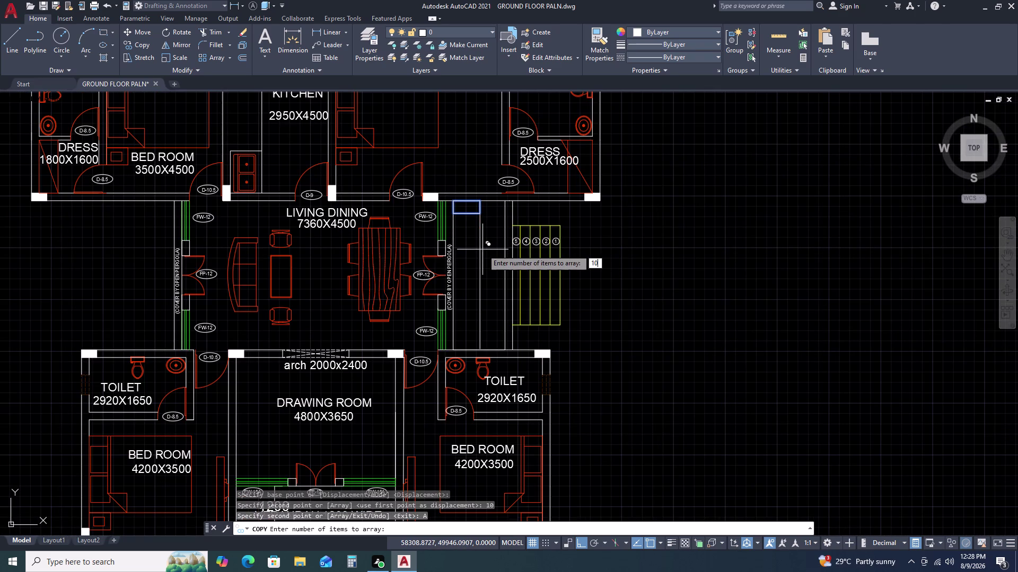
key(space)
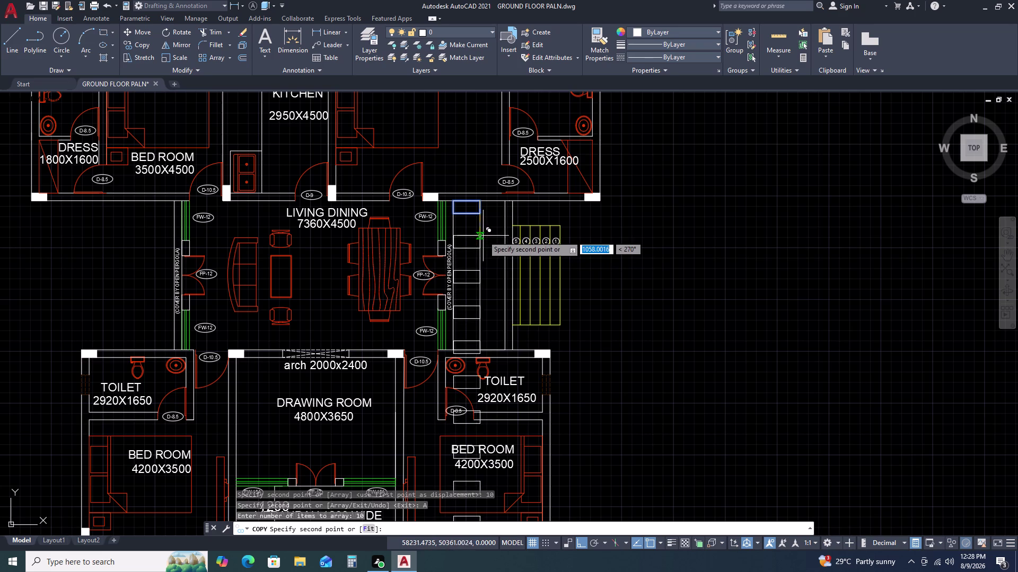
click(372, 533)
scroll(up, 3)
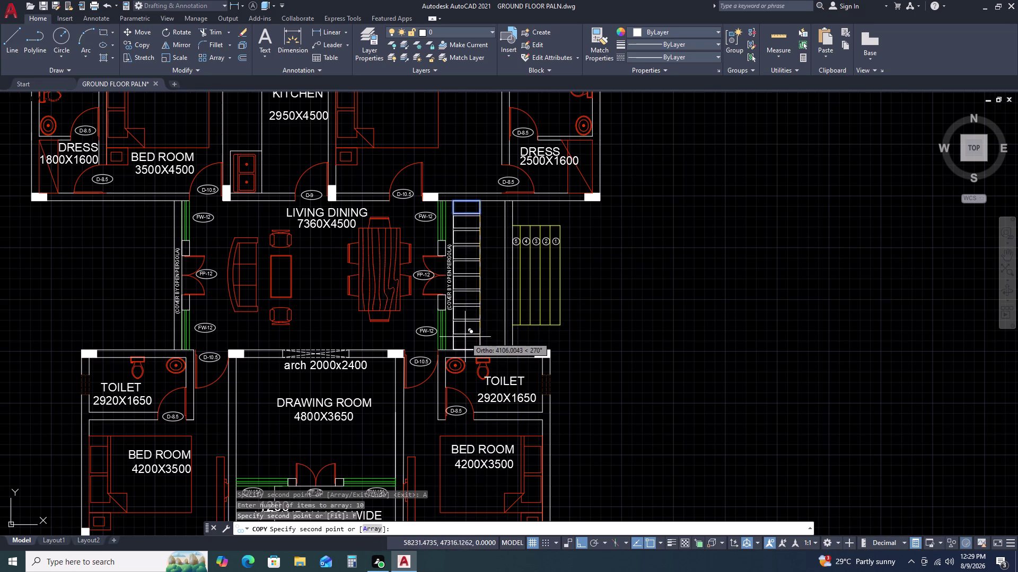
scroll(up, 3)
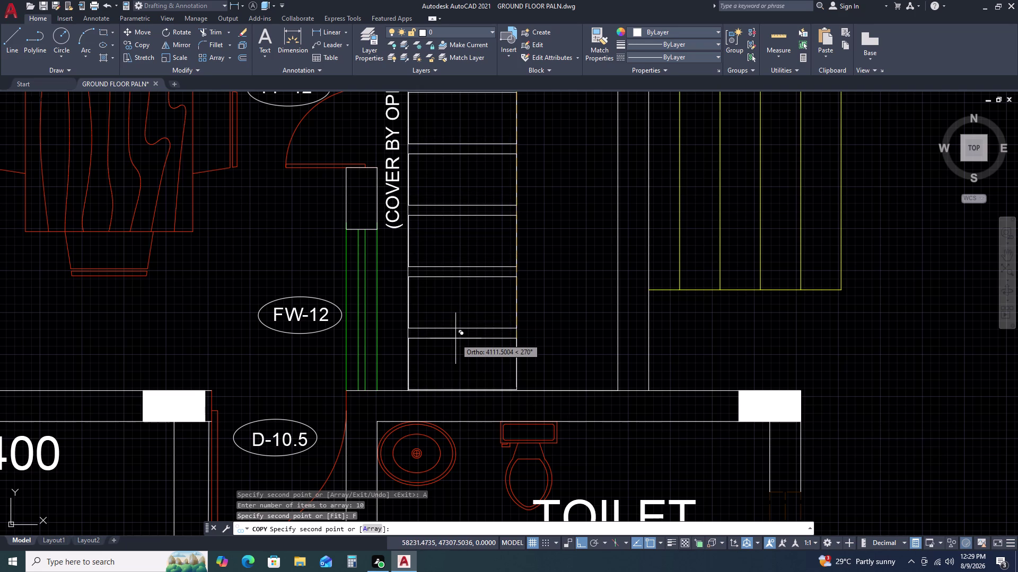
scroll(up, 3)
middle_click(456, 339)
middle_drag(455, 329, 453, 319)
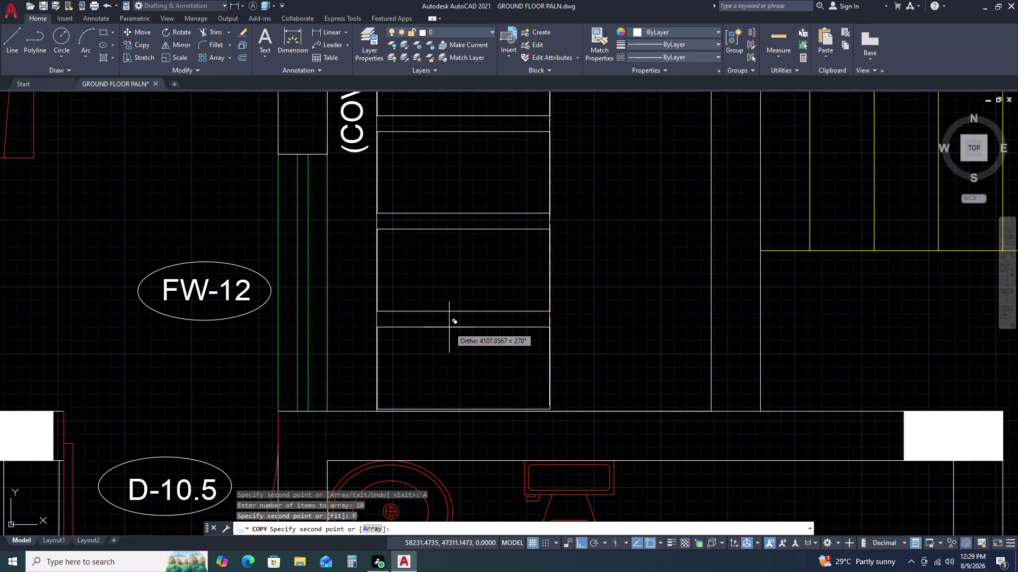
click(449, 330)
key(Escape)
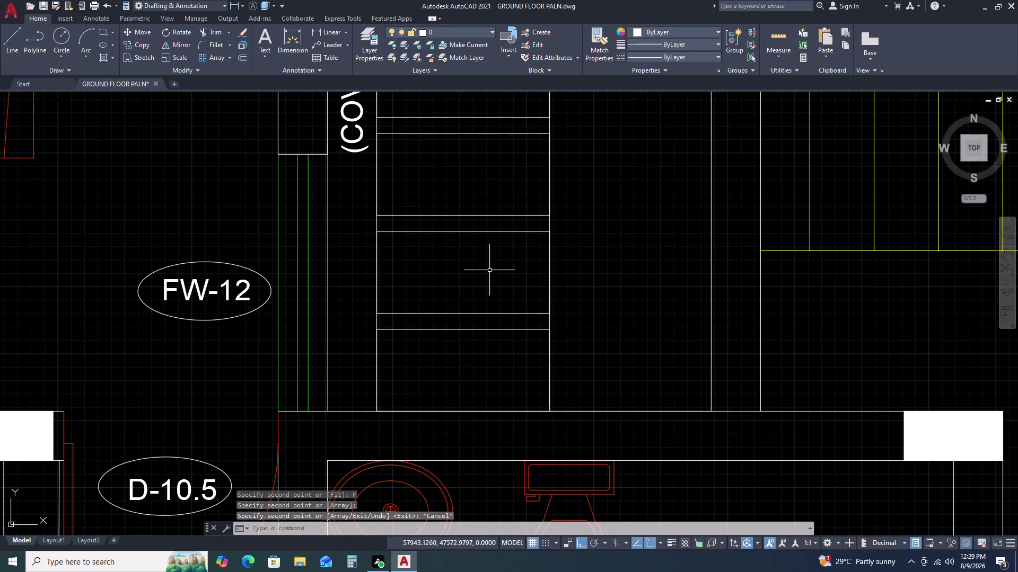
scroll(down, 3)
scroll(down, 3)
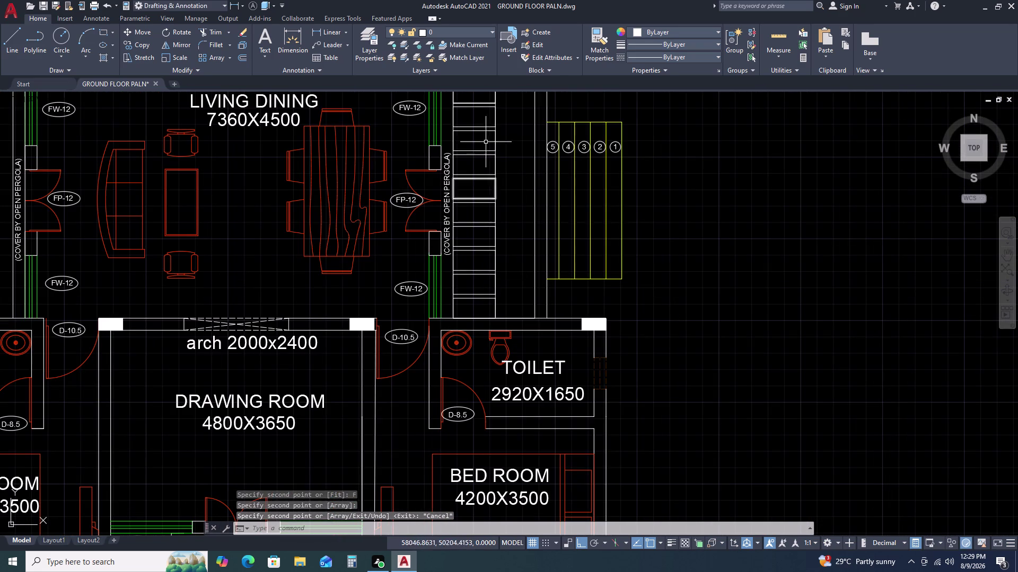
scroll(down, 3)
scroll(up, 3)
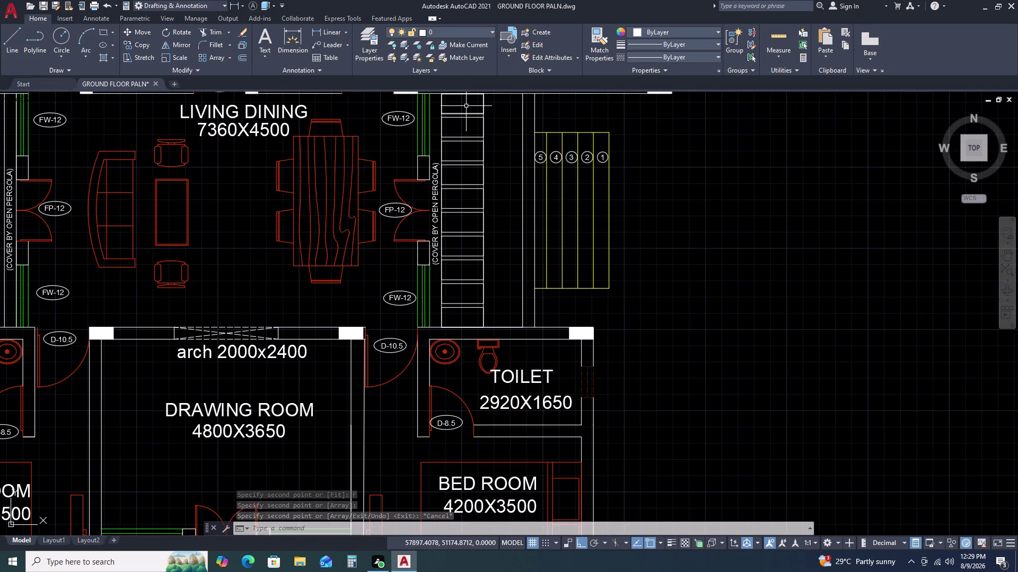
scroll(up, 3)
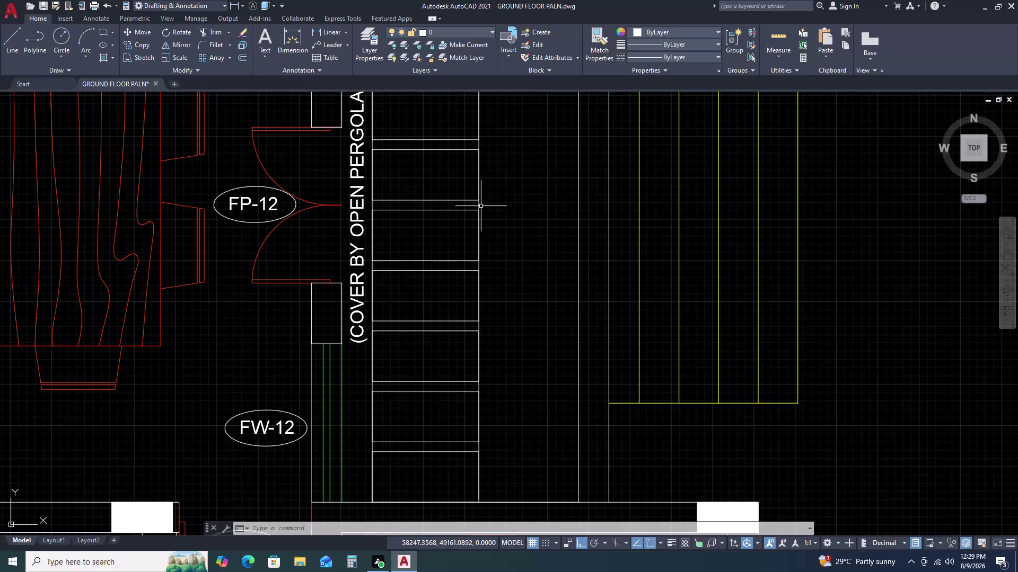
click(479, 203)
key(Delete)
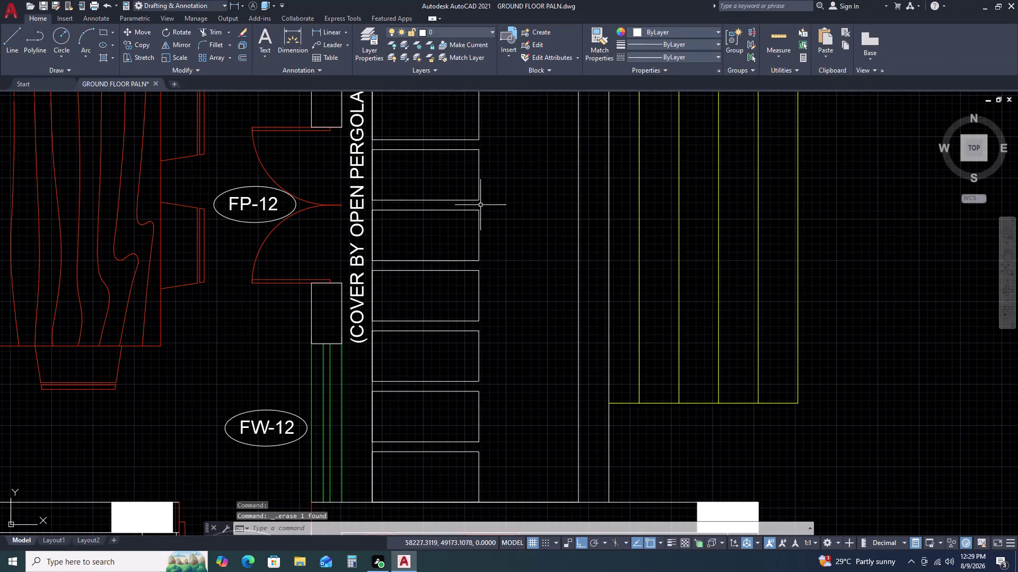
scroll(down, 3)
scroll(down, 3)
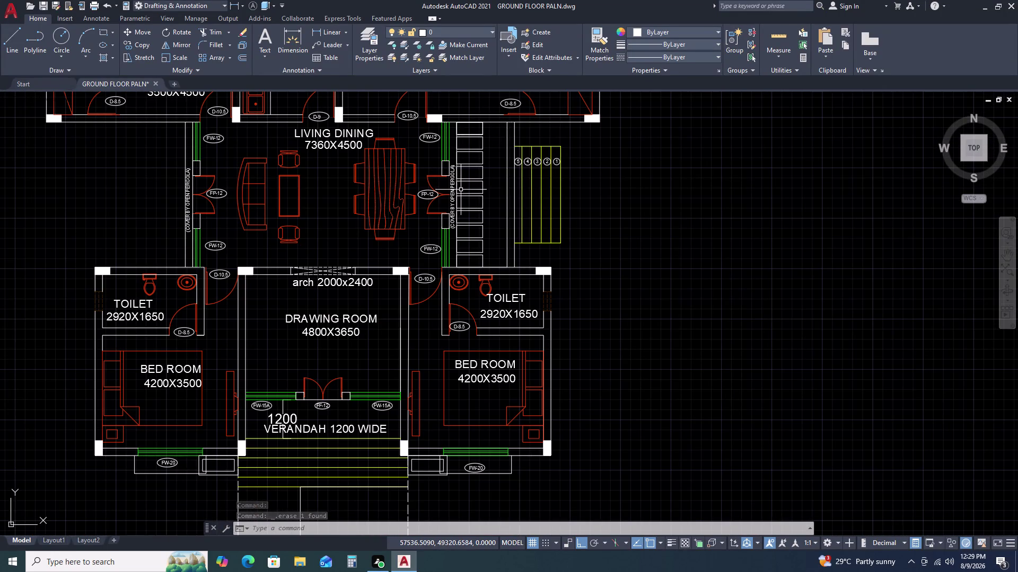
key(ctrl+z)
key(ctrl+z)
scroll(down, 3)
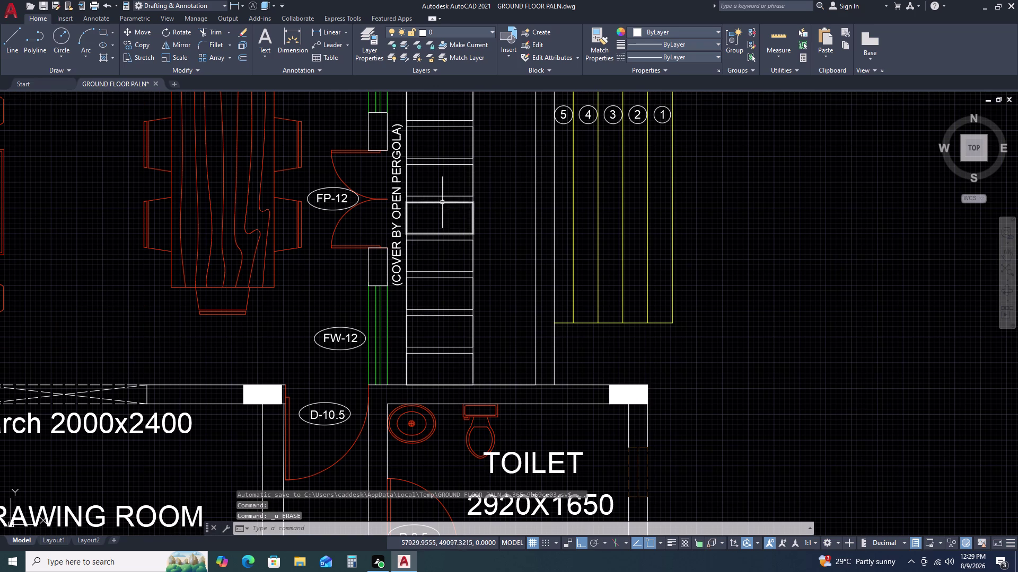
scroll(down, 3)
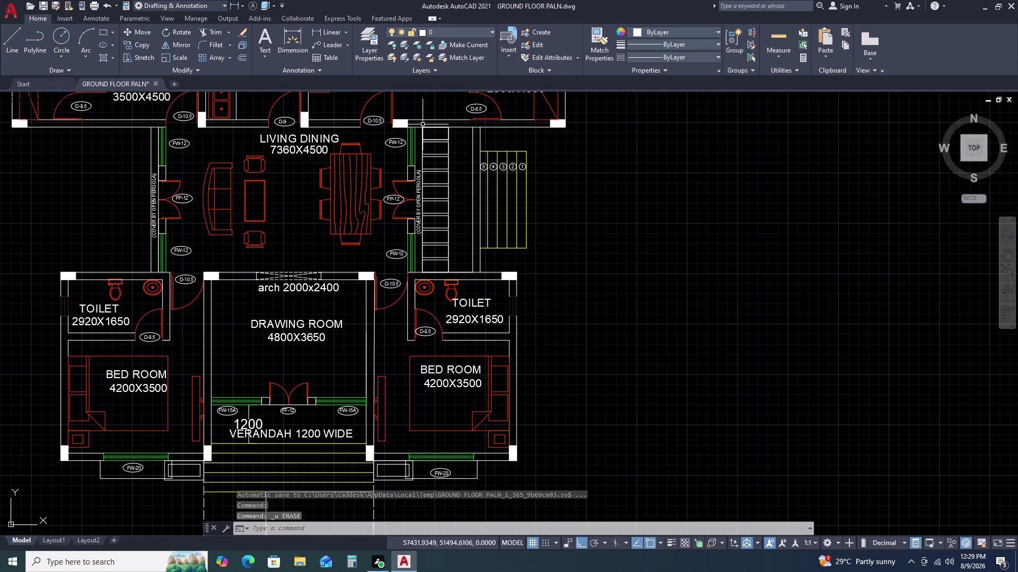
scroll(up, 3)
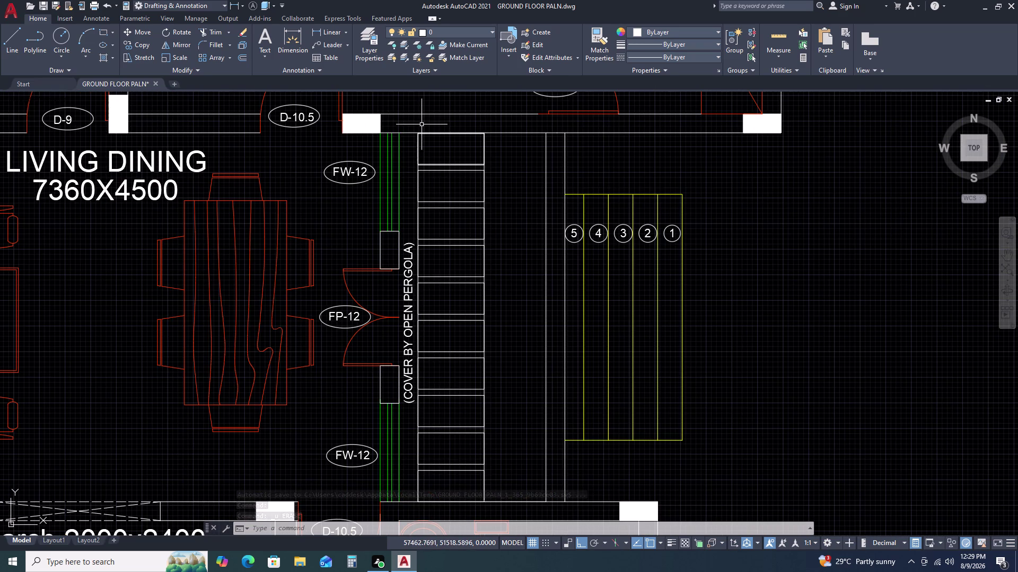
double_click(411, 125)
scroll(down, 3)
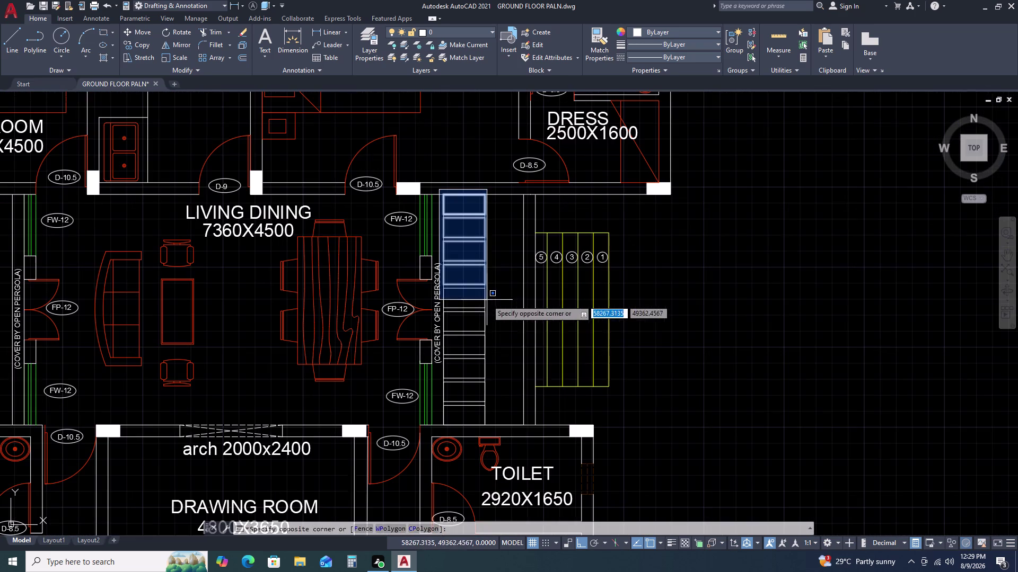
scroll(up, 3)
double_click(493, 474)
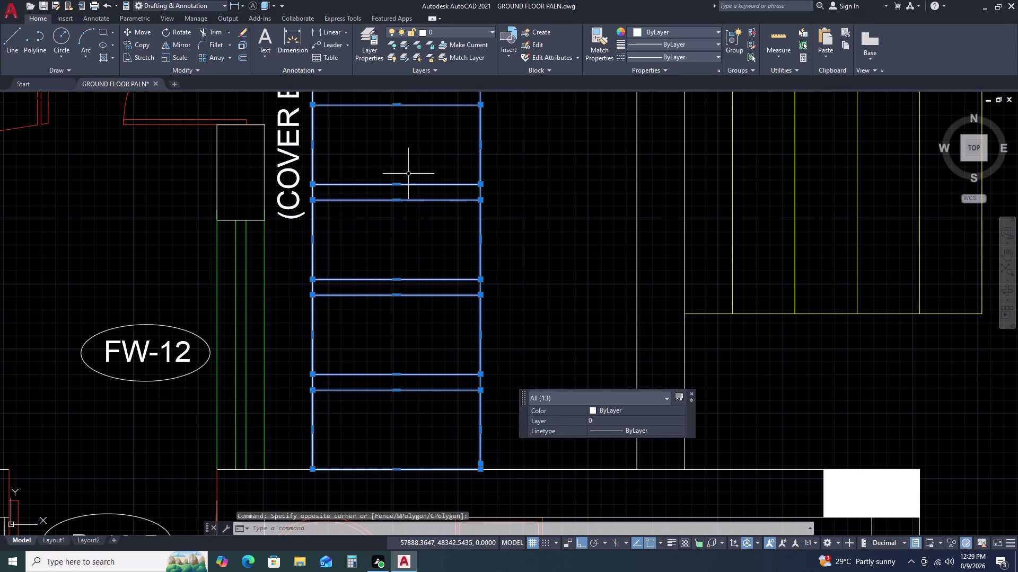
text(CO)
key(space)
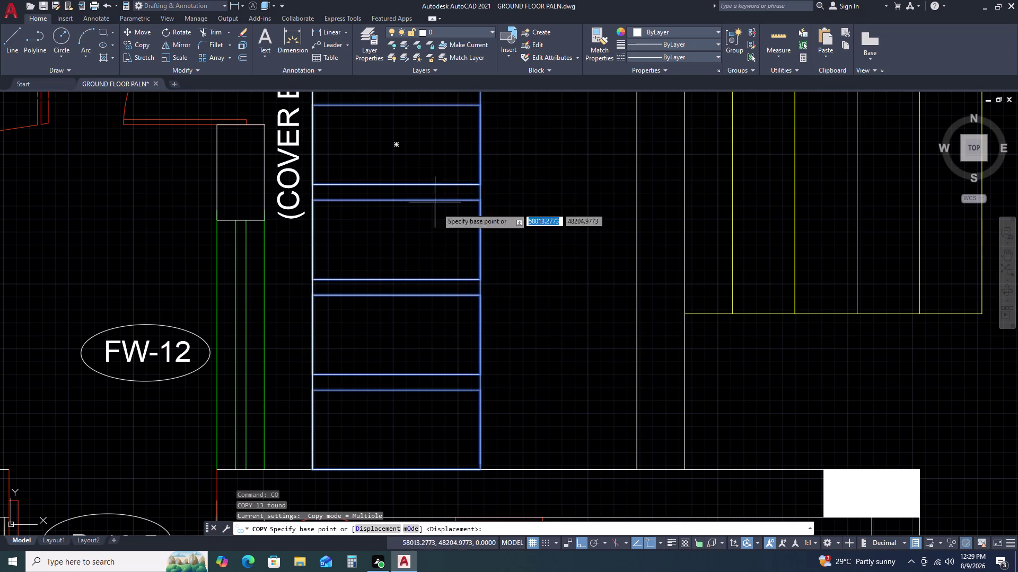
scroll(down, 3)
scroll(up, 3)
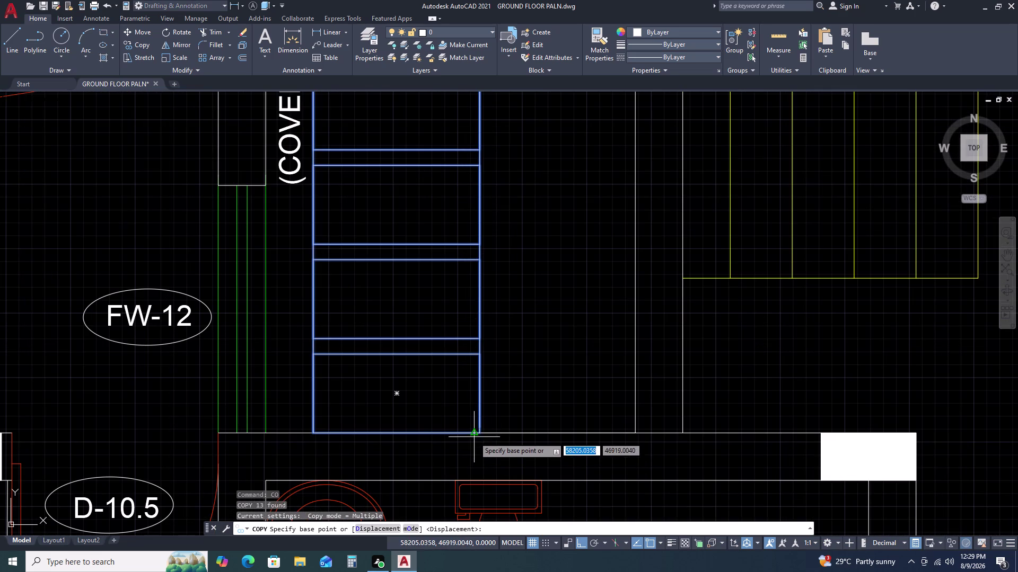
double_click(481, 435)
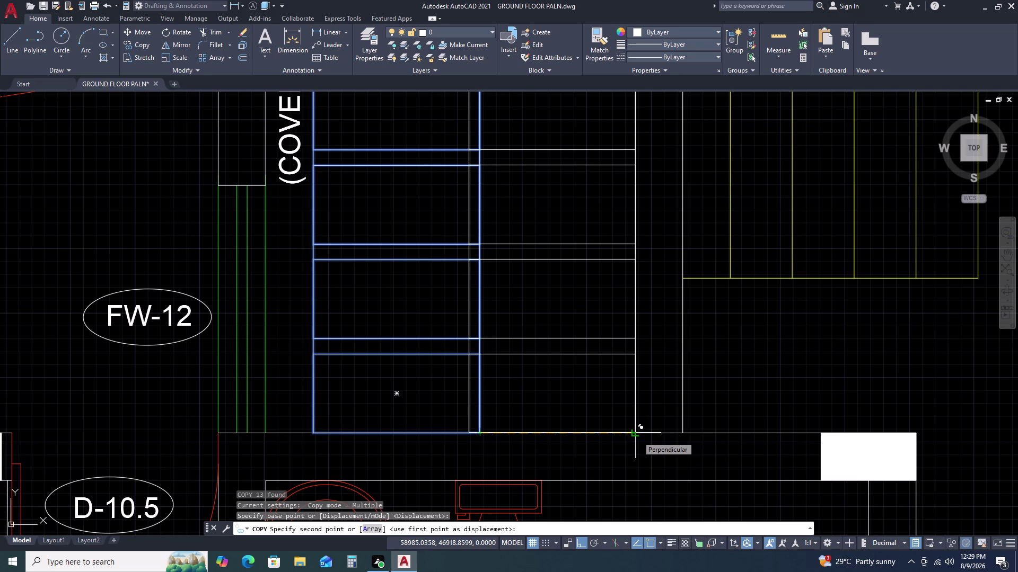
scroll(up, 3)
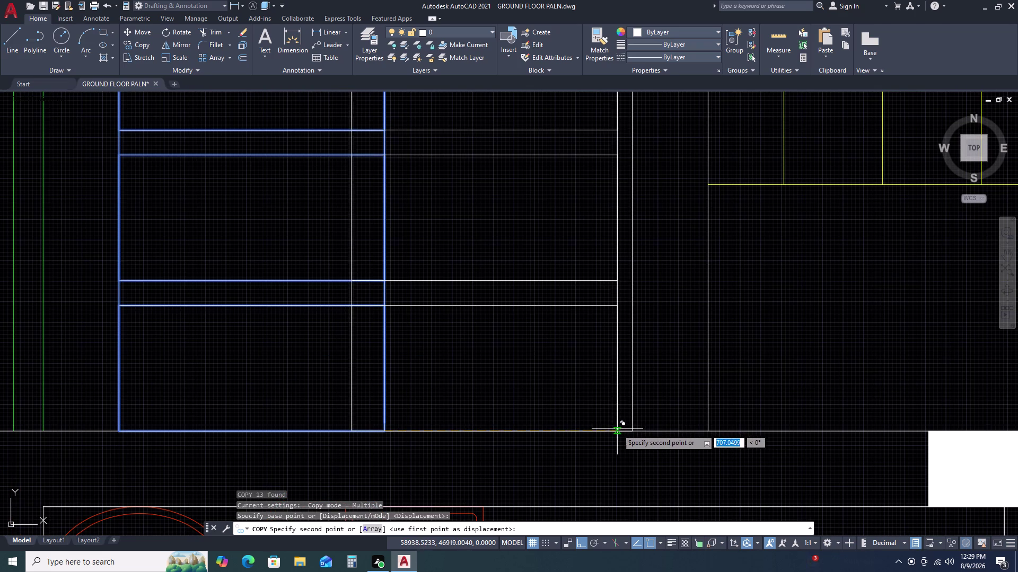
key(Escape)
scroll(down, 3)
scroll(down, 3)
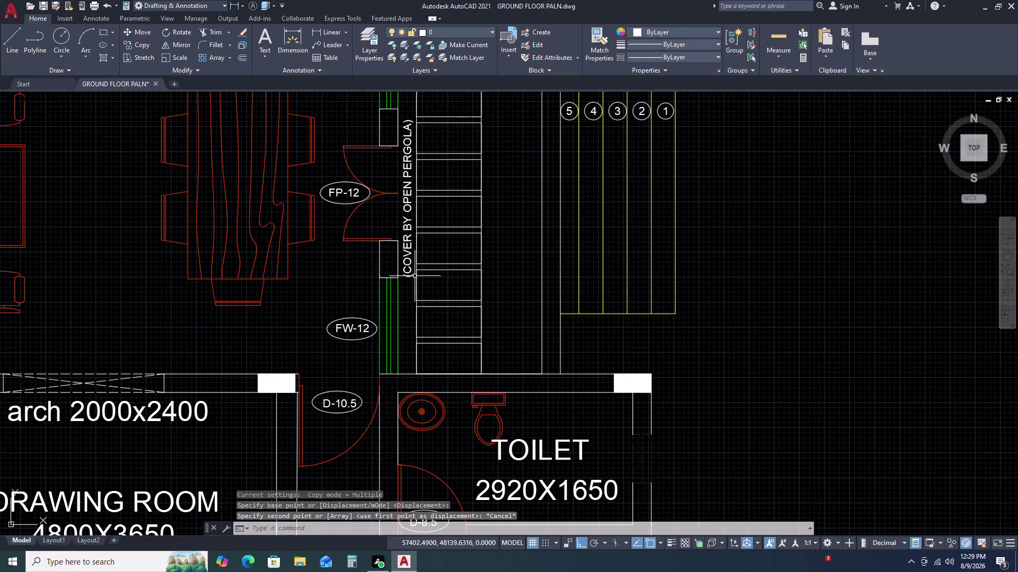
scroll(down, 3)
middle_drag(415, 282, 337, 244)
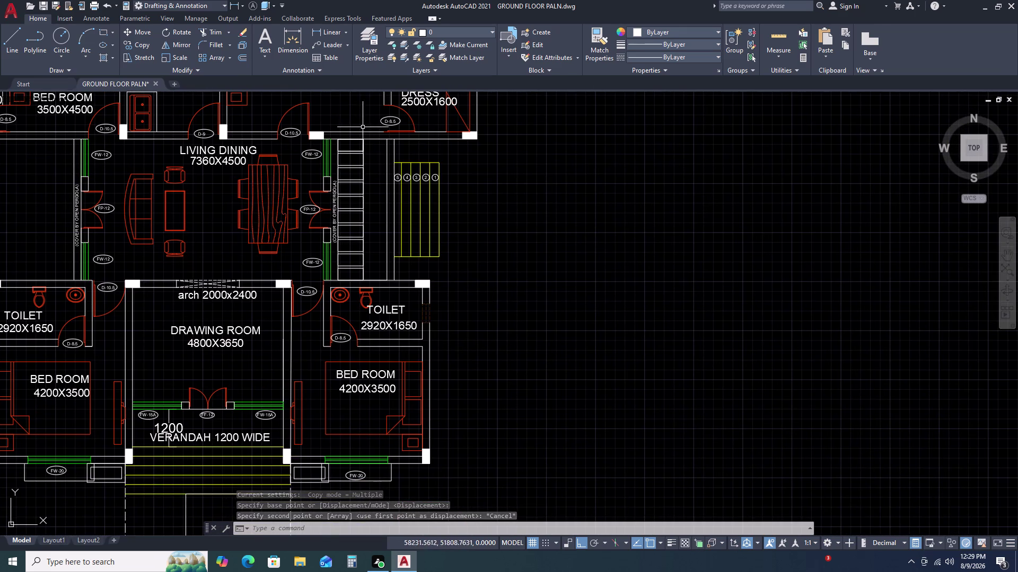
scroll(up, 3)
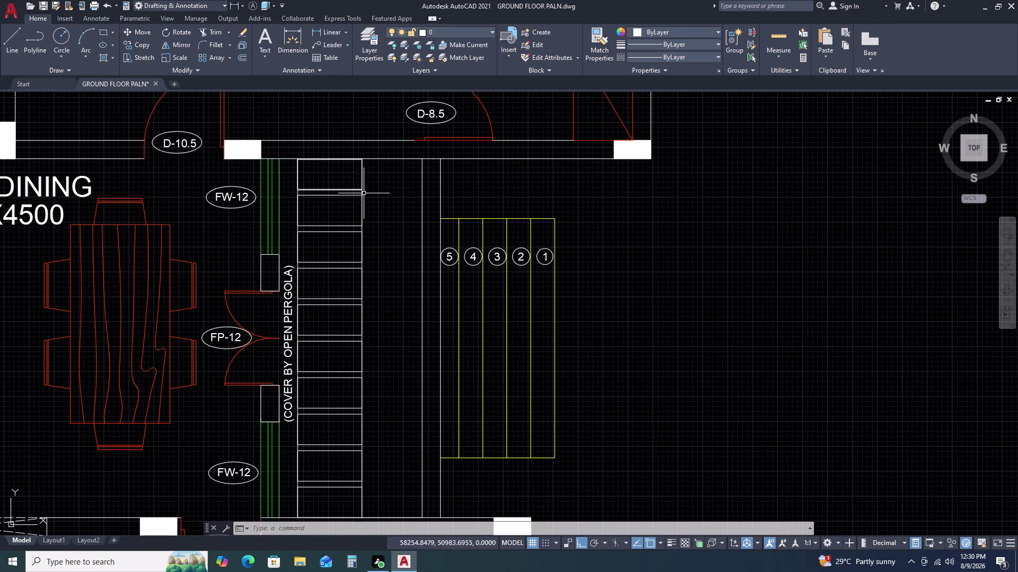
Offset the right pergola's long edge line 50 units to its inner and outer sides.
scroll(up, 3)
scroll(down, 3)
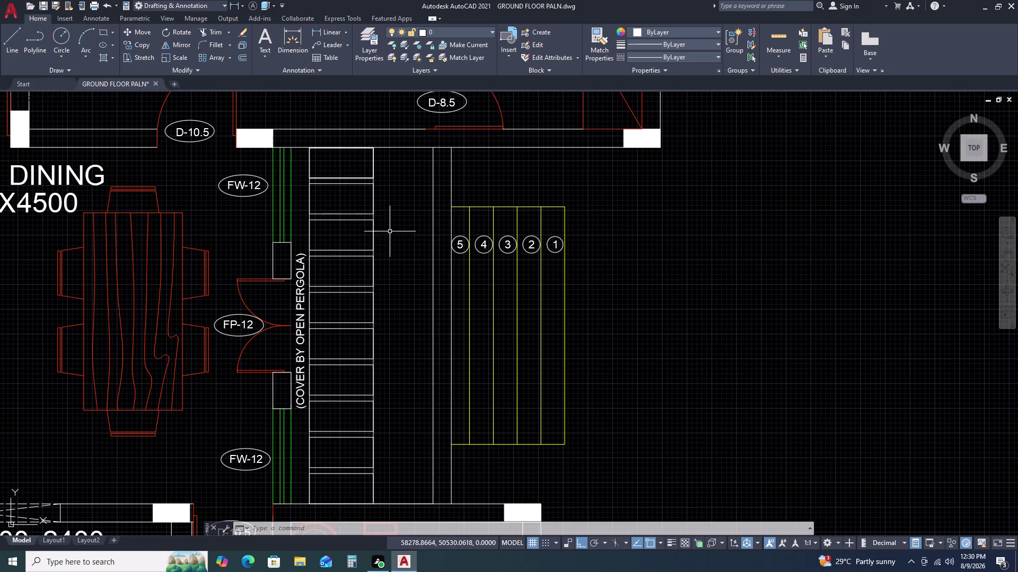
scroll(up, 3)
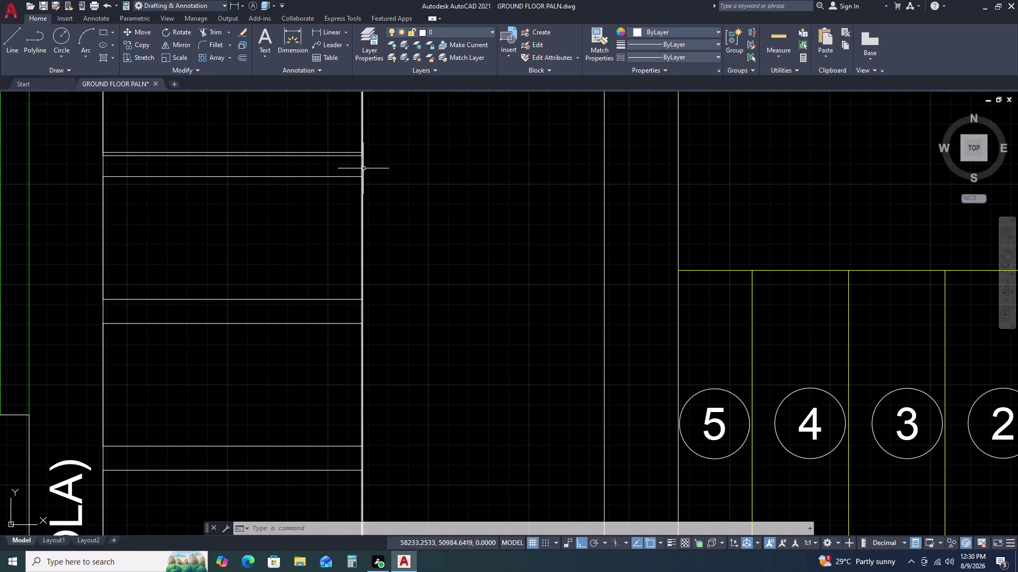
double_click(363, 167)
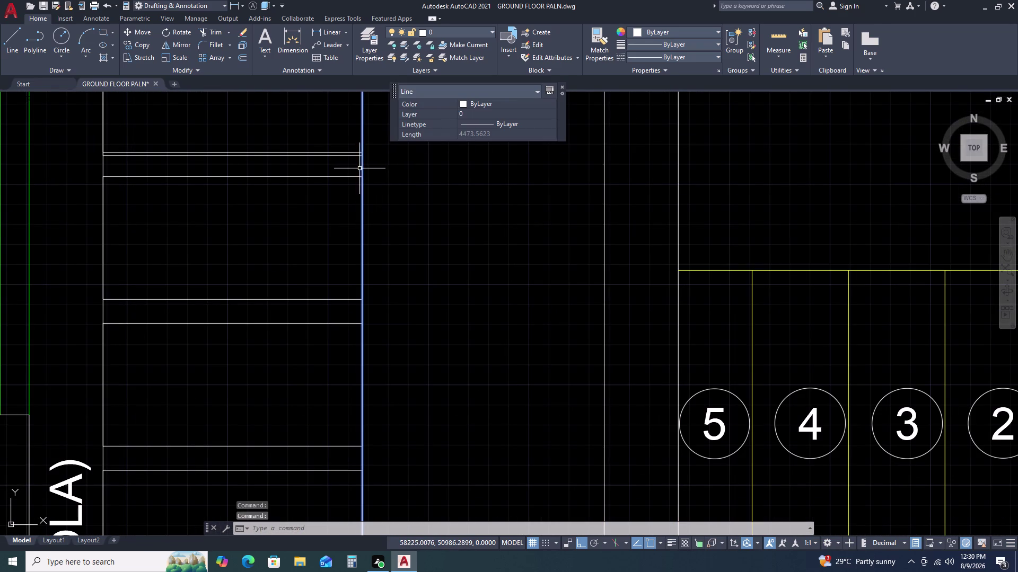
key(o)
key(space)
text(5)
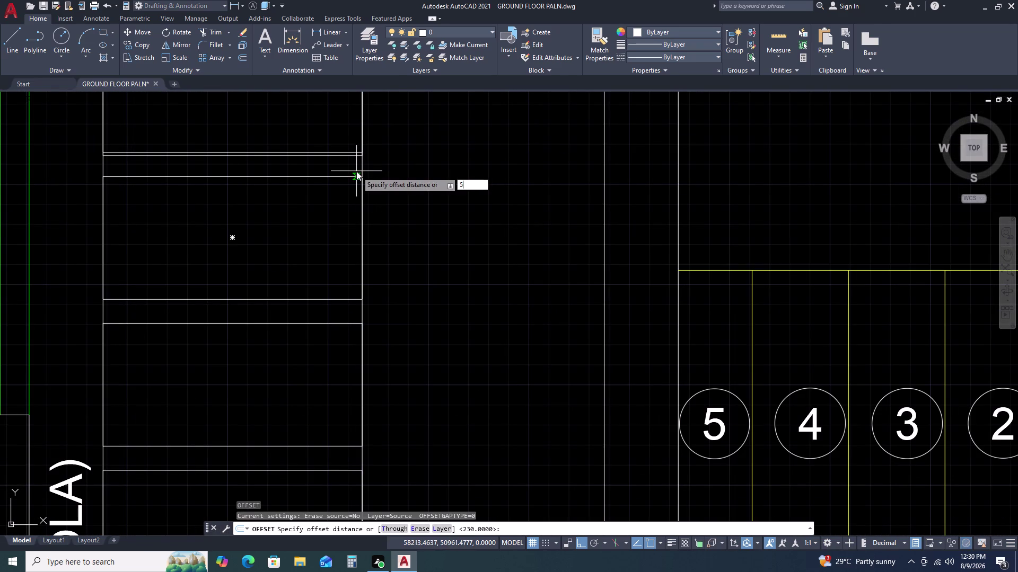
text(0)
key(space)
double_click(324, 172)
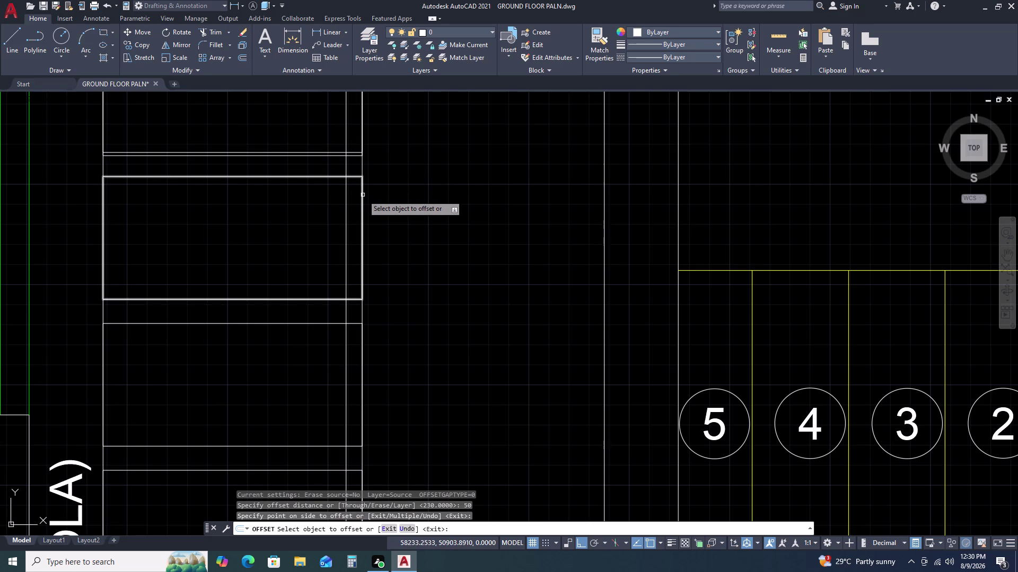
double_click(361, 162)
click(387, 170)
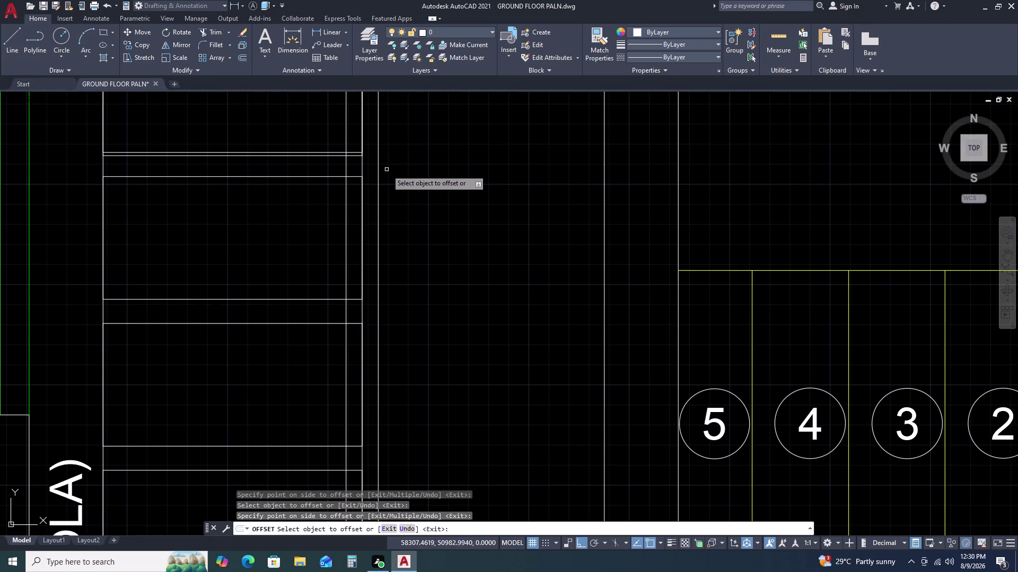
scroll(down, 3)
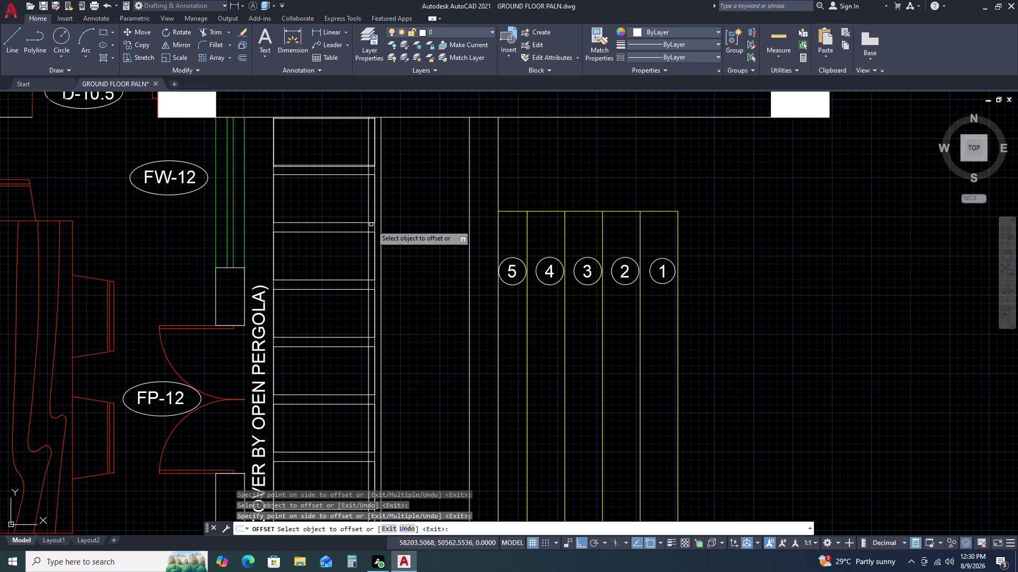
key(Escape)
middle_drag(387, 221, 383, 164)
middle_click(383, 163)
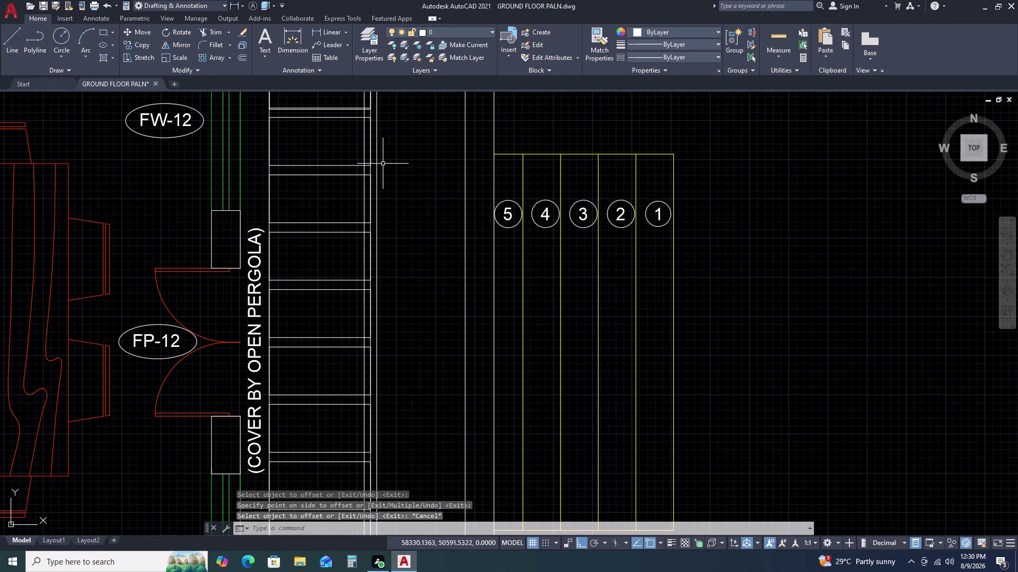
scroll(down, 3)
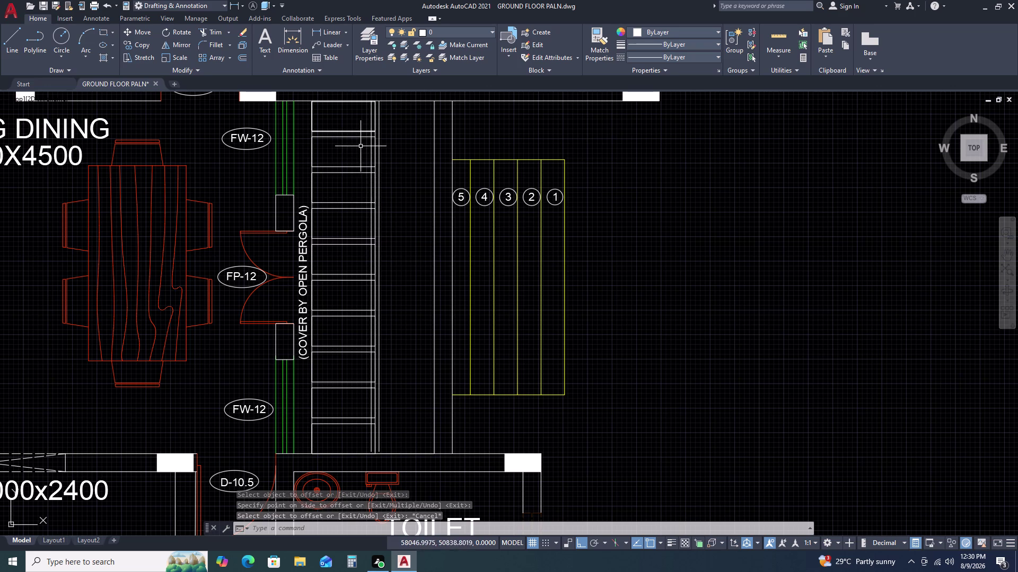
scroll(up, 3)
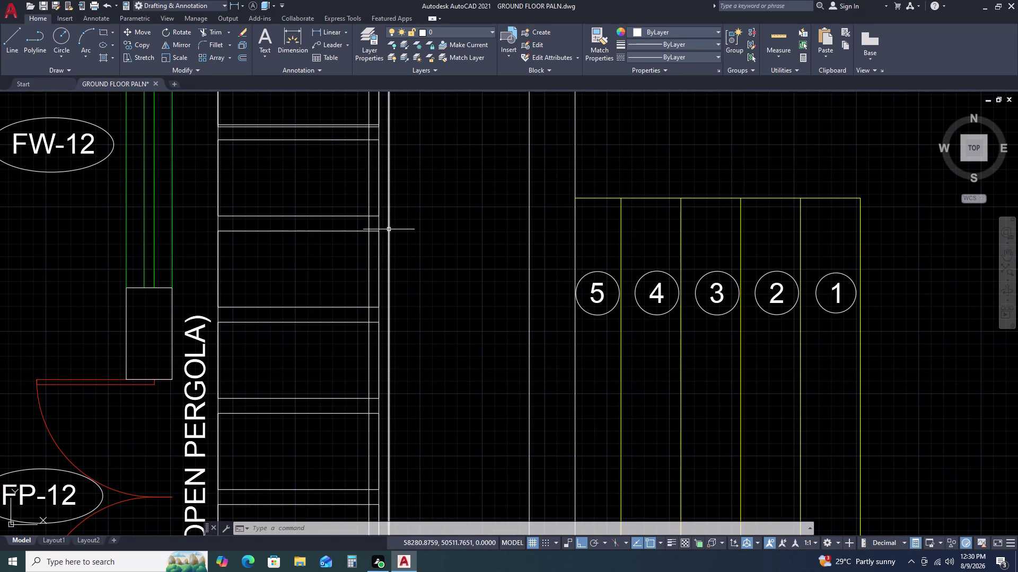
scroll(down, 3)
scroll(up, 3)
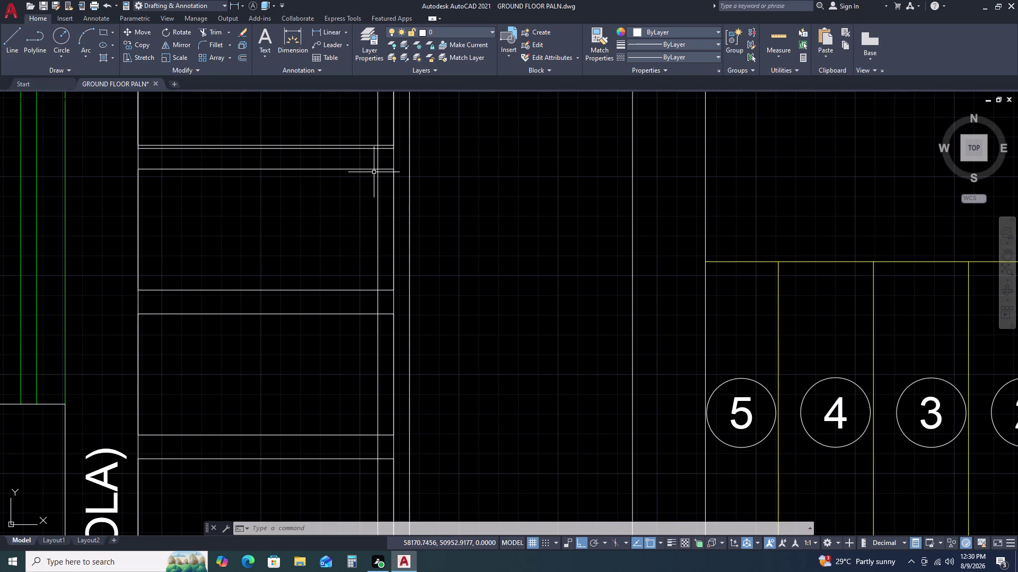
Start TRIM and cut the overhanging line ends at the top of the pergola.
text(TR)
key(space)
scroll(down, 3)
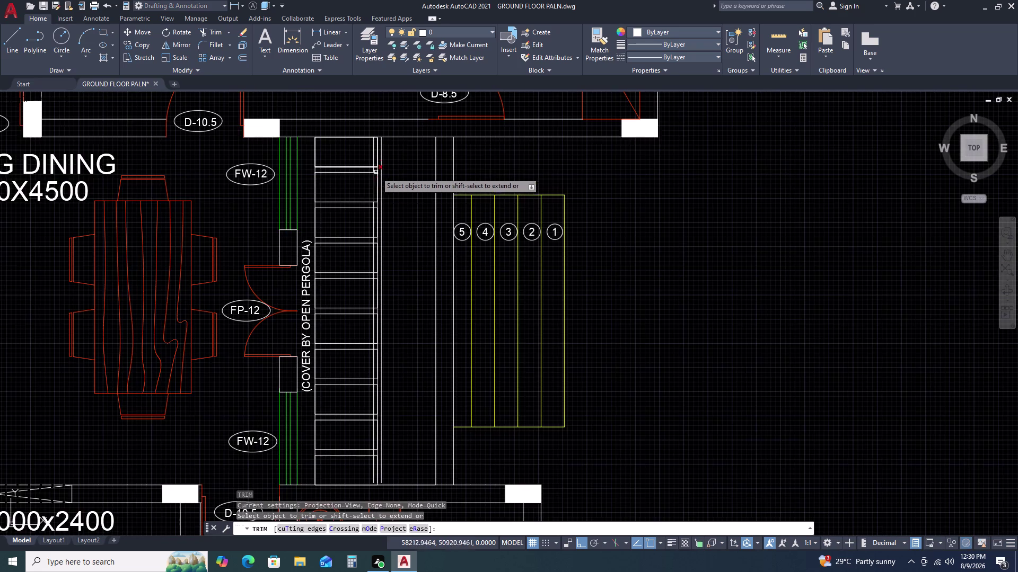
scroll(up, 3)
middle_drag(368, 130, 382, 198)
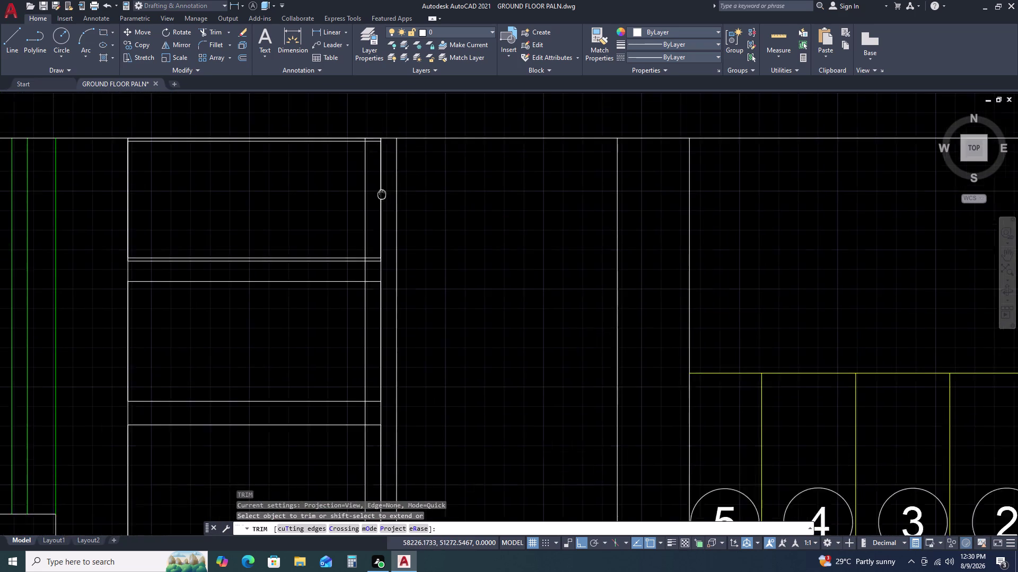
middle_drag(383, 199, 384, 202)
middle_click(385, 207)
scroll(down, 3)
middle_drag(382, 272, 382, 260)
middle_drag(381, 248, 381, 242)
middle_click(381, 238)
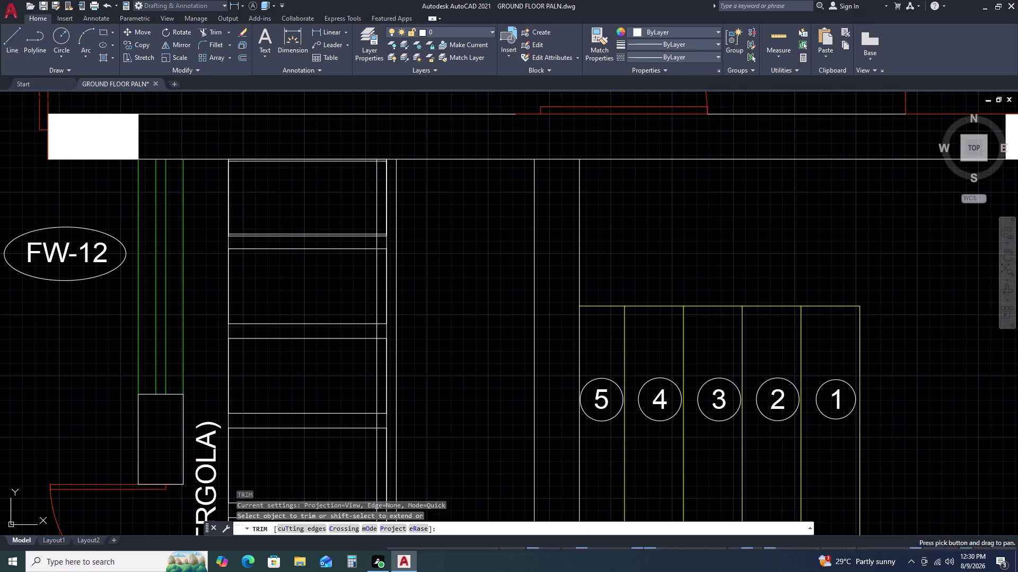
scroll(up, 3)
click(358, 246)
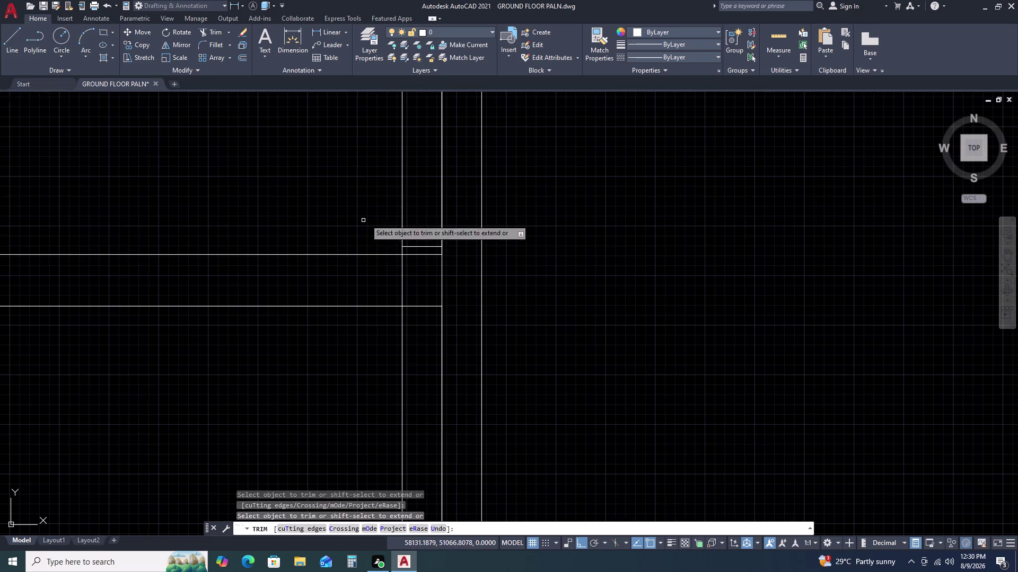
scroll(down, 3)
scroll(up, 3)
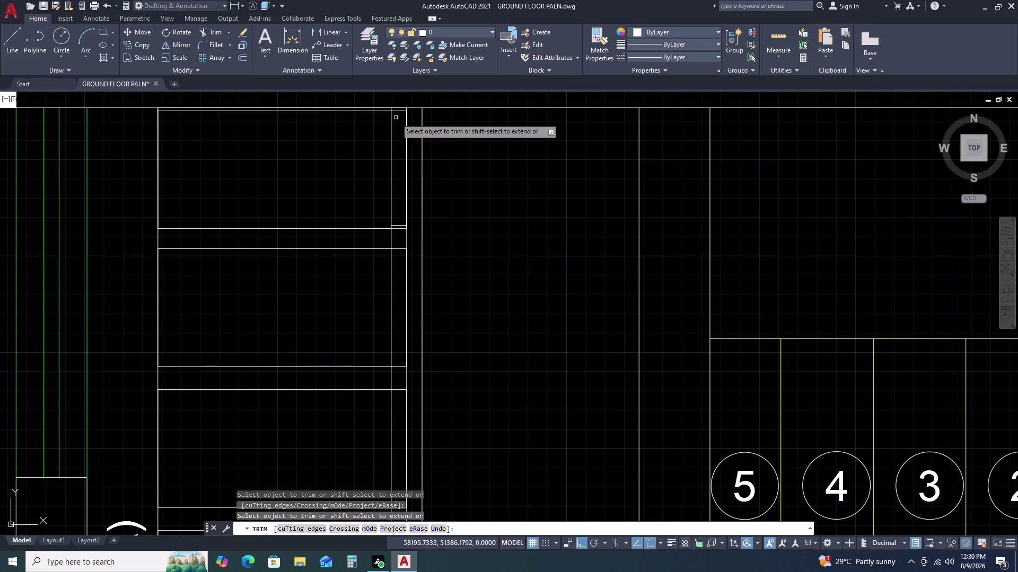
scroll(up, 3)
click(366, 111)
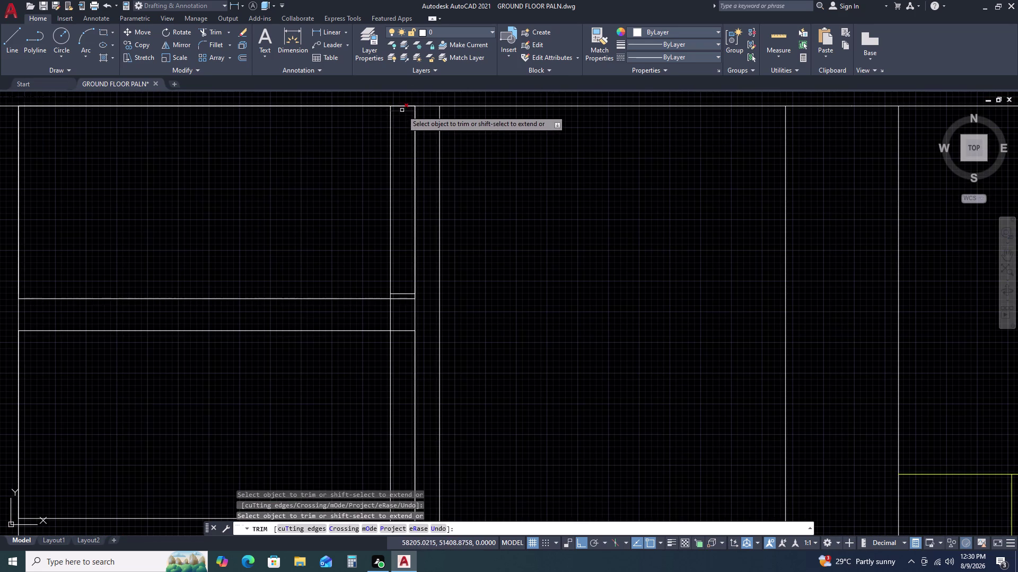
click(402, 110)
Fence-trim the slat line stubs along the pergola's vertical beam line.
scroll(down, 3)
middle_drag(383, 304, 370, 272)
scroll(down, 3)
middle_drag(363, 253, 356, 220)
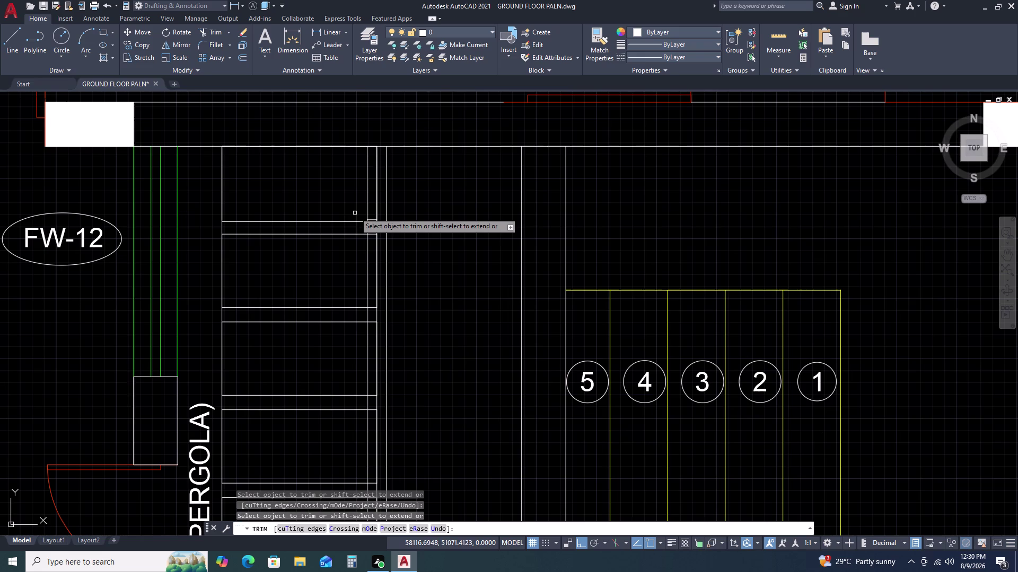
scroll(up, 3)
drag(378, 144, 377, 148)
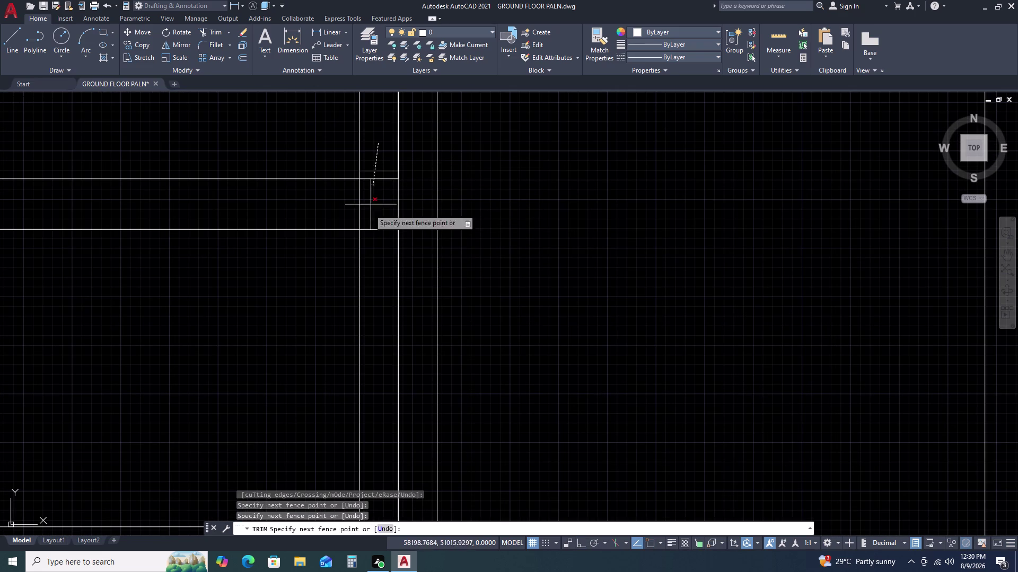
double_click(370, 268)
scroll(down, 3)
middle_drag(371, 319, 377, 228)
middle_drag(378, 210, 379, 203)
scroll(up, 3)
click(384, 140)
drag(384, 141, 377, 215)
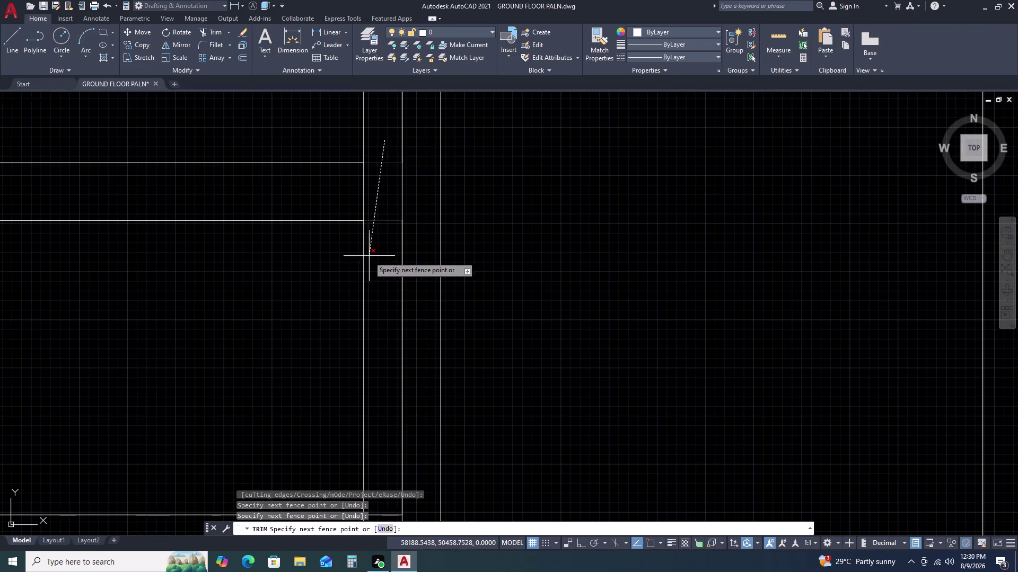
double_click(384, 265)
scroll(down, 3)
middle_drag(359, 361, 359, 257)
middle_click(359, 251)
scroll(up, 3)
click(369, 208)
double_click(360, 315)
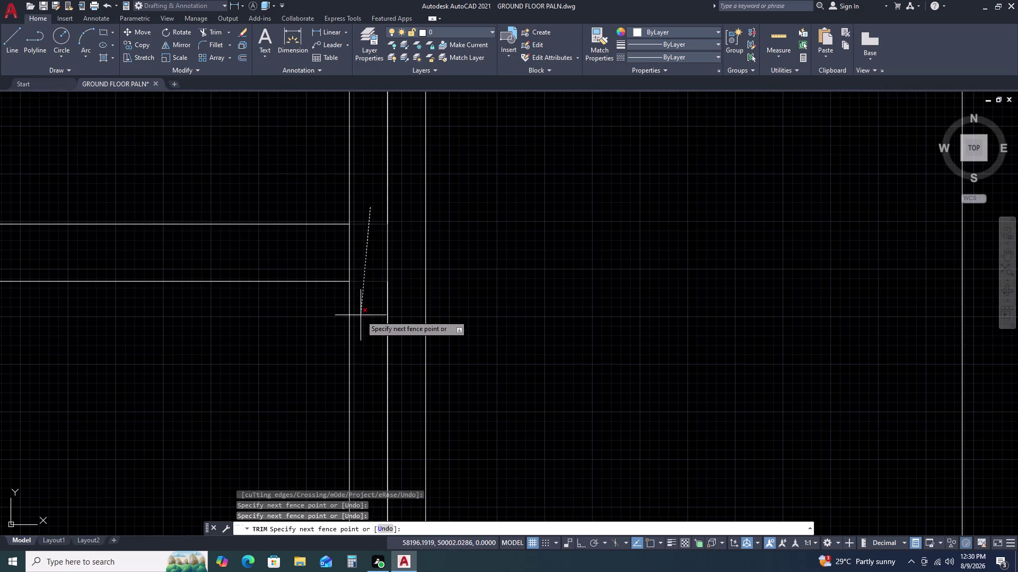
double_click(368, 248)
Fence-trim the overhanging stubs at further slat ends and at the slat corner.
drag(335, 247, 323, 246)
scroll(down, 3)
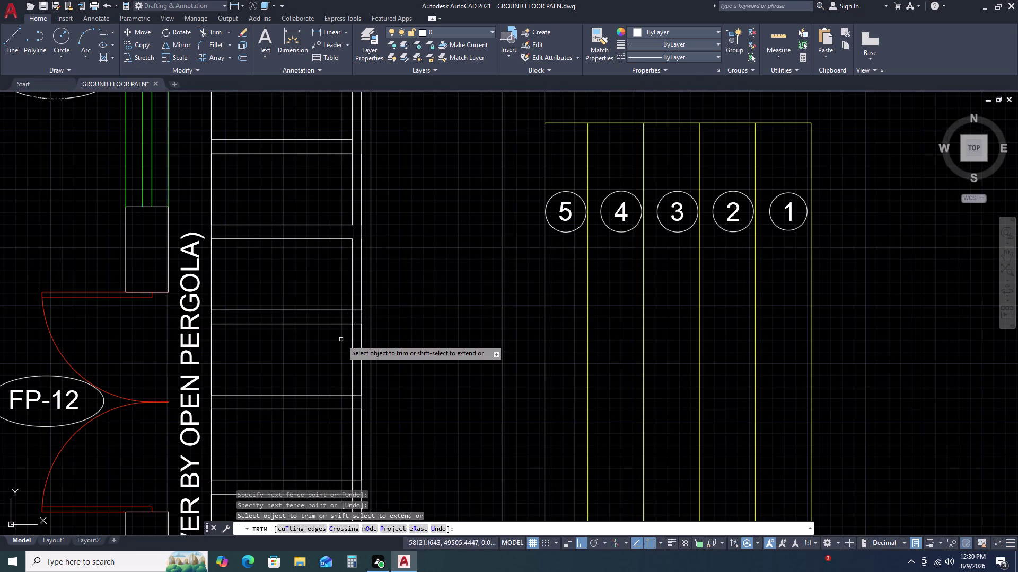
scroll(up, 3)
double_click(394, 217)
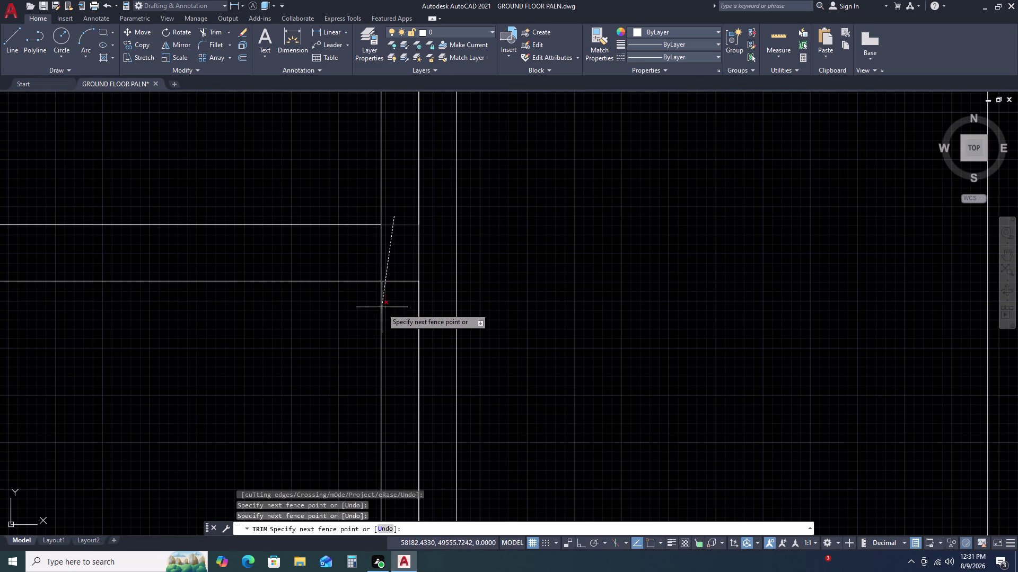
click(392, 321)
click(392, 249)
double_click(338, 250)
scroll(down, 3)
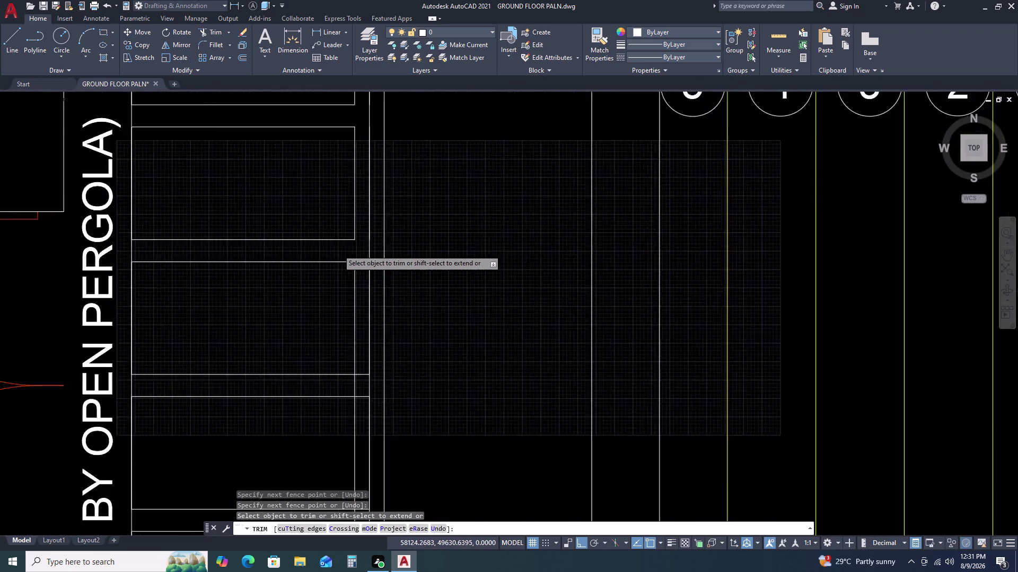
middle_drag(354, 365, 349, 280)
middle_click(349, 268)
scroll(up, 3)
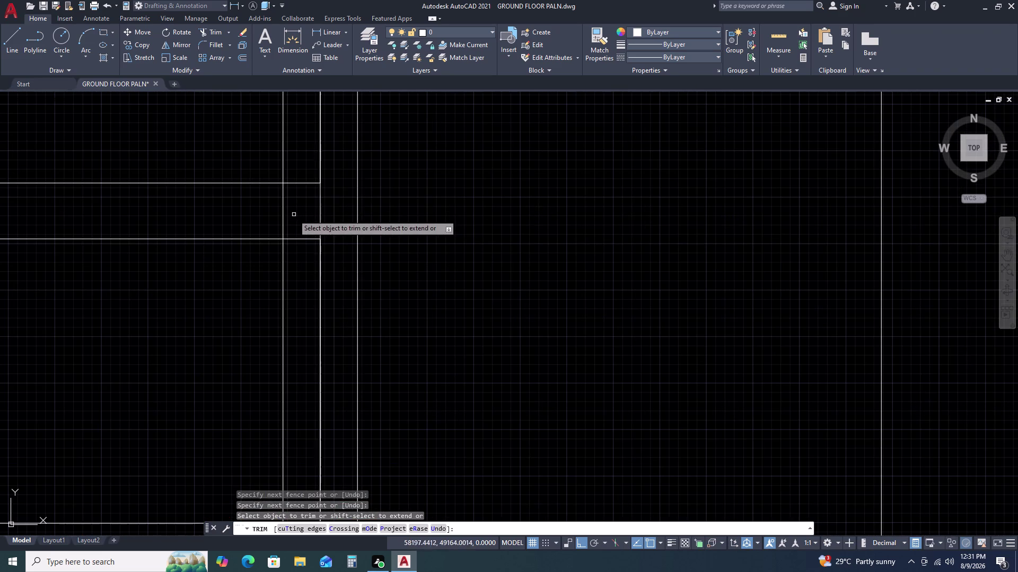
double_click(297, 175)
double_click(262, 204)
click(292, 204)
double_click(300, 306)
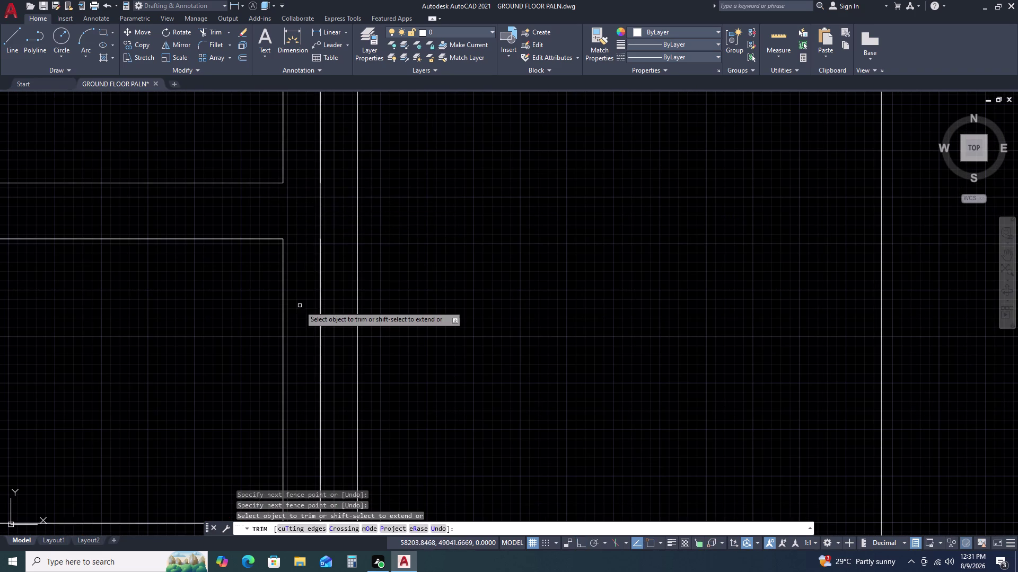
scroll(down, 3)
middle_drag(281, 388, 323, 293)
middle_drag(331, 276, 343, 255)
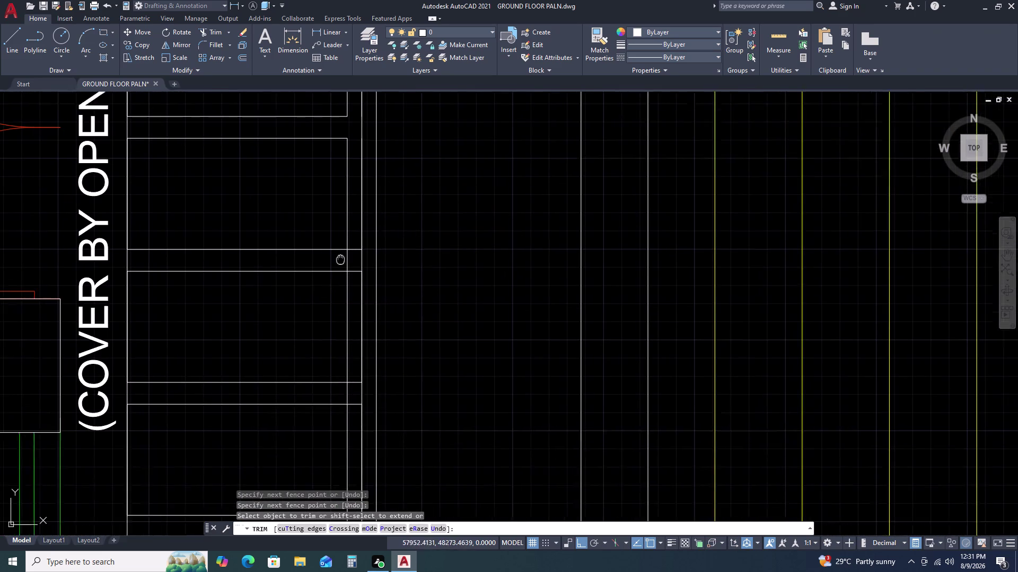
scroll(up, 3)
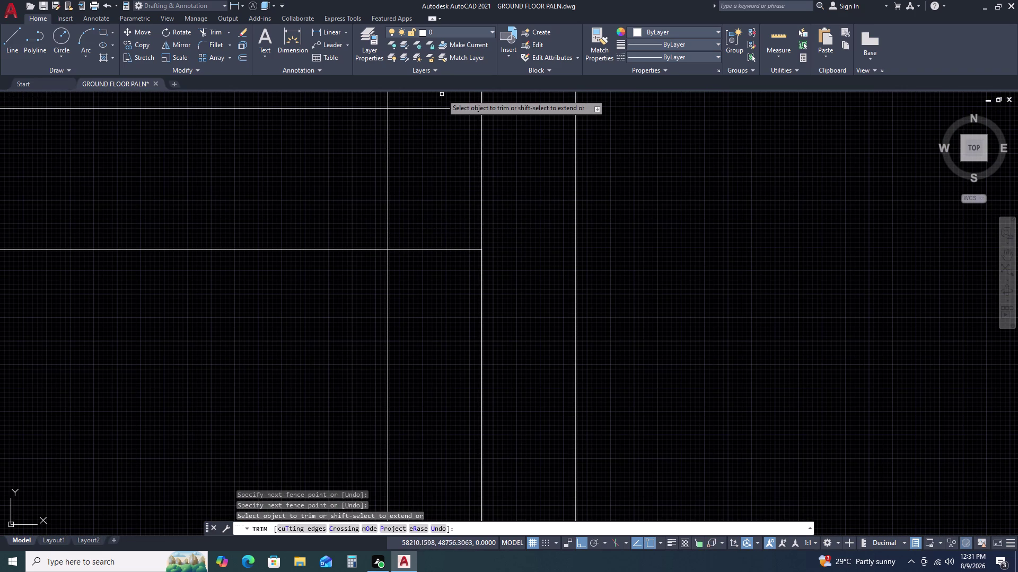
drag(438, 98, 435, 117)
double_click(356, 177)
double_click(432, 156)
click(418, 184)
drag(418, 184, 418, 192)
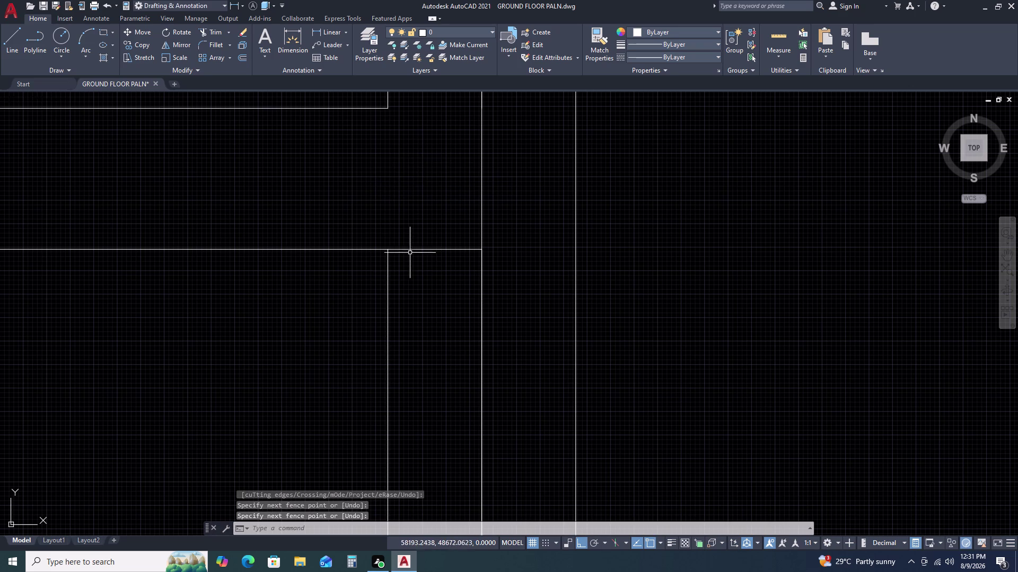
Restart the trim, cut the remaining stubs between the slats, and end the command.
key(space)
click(420, 235)
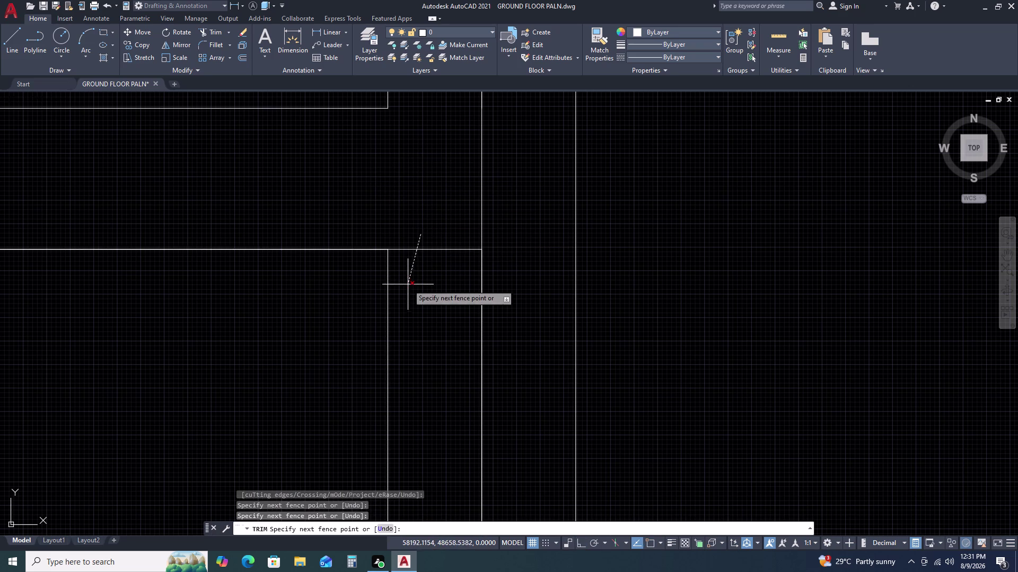
double_click(408, 295)
scroll(down, 3)
middle_drag(411, 363, 408, 357)
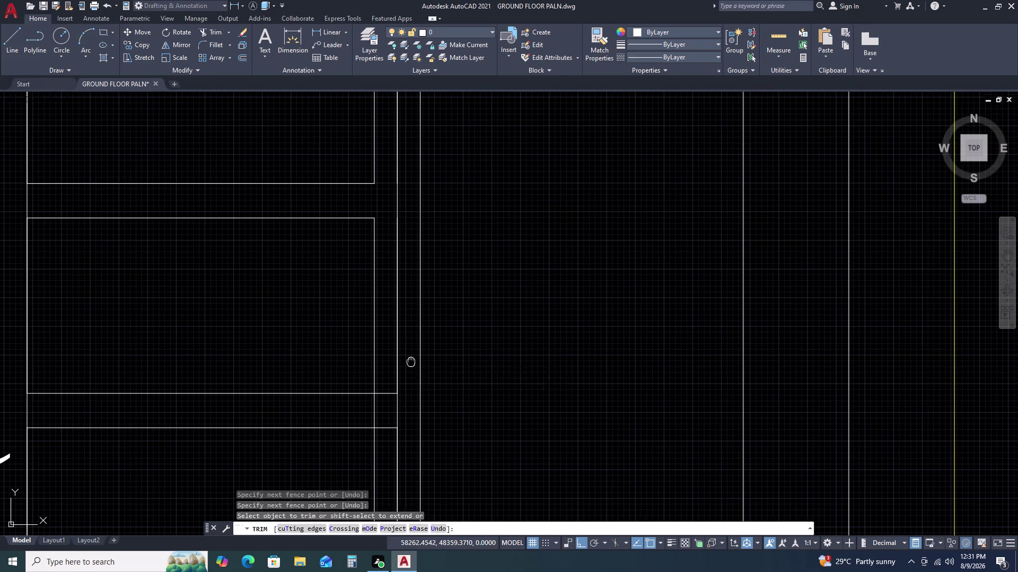
middle_drag(408, 357, 381, 230)
middle_click(380, 219)
scroll(up, 3)
click(382, 175)
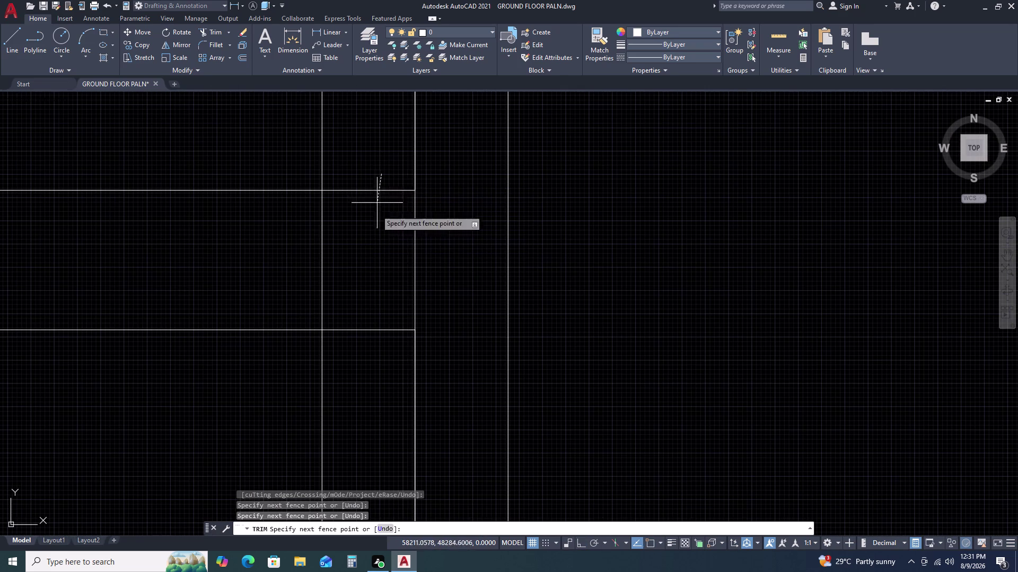
double_click(320, 251)
drag(337, 249, 340, 260)
click(350, 348)
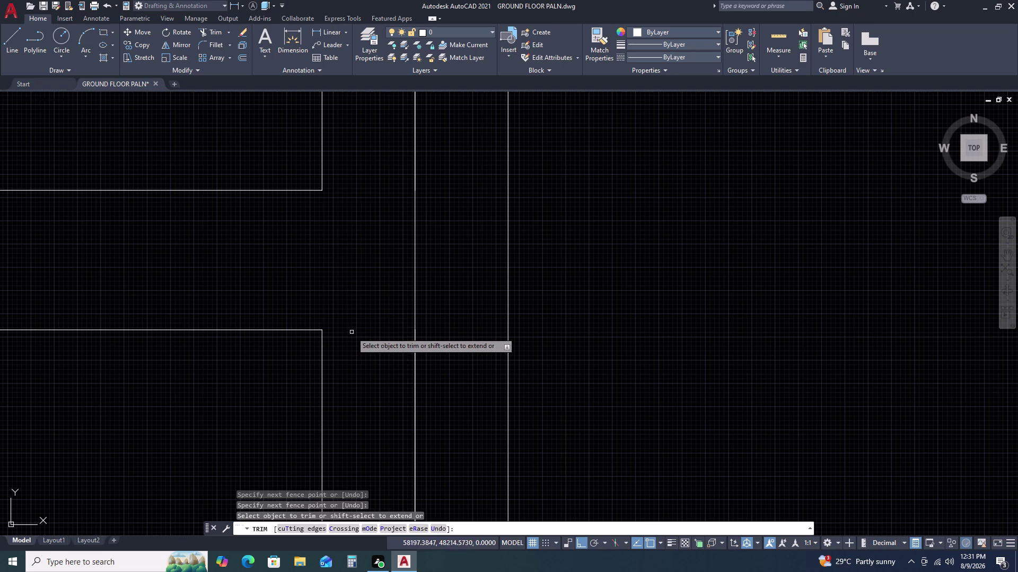
scroll(down, 3)
middle_drag(399, 437, 395, 428)
middle_drag(392, 409, 379, 282)
middle_drag(384, 242, 384, 226)
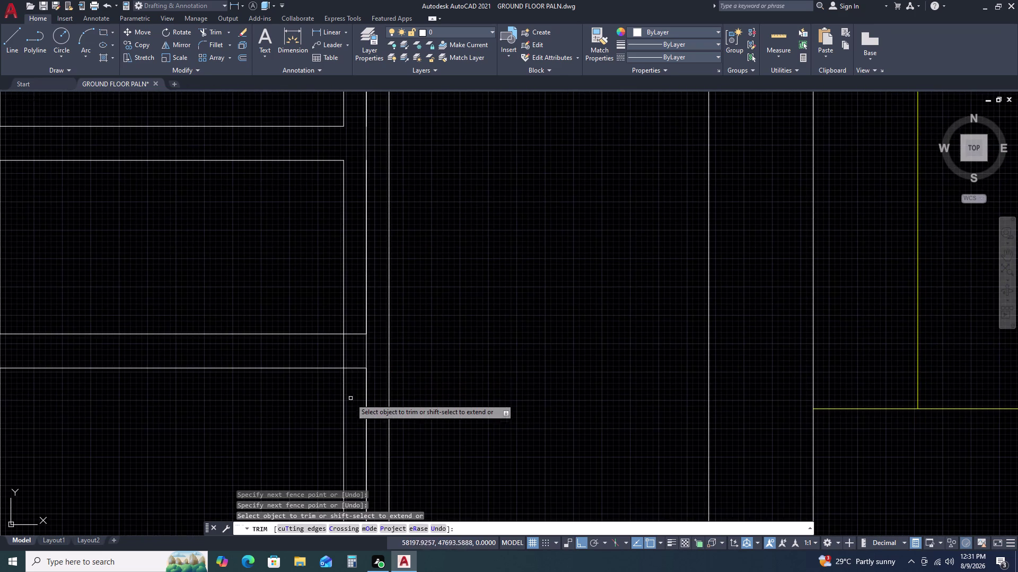
scroll(up, 3)
drag(366, 217, 364, 236)
click(292, 288)
double_click(347, 251)
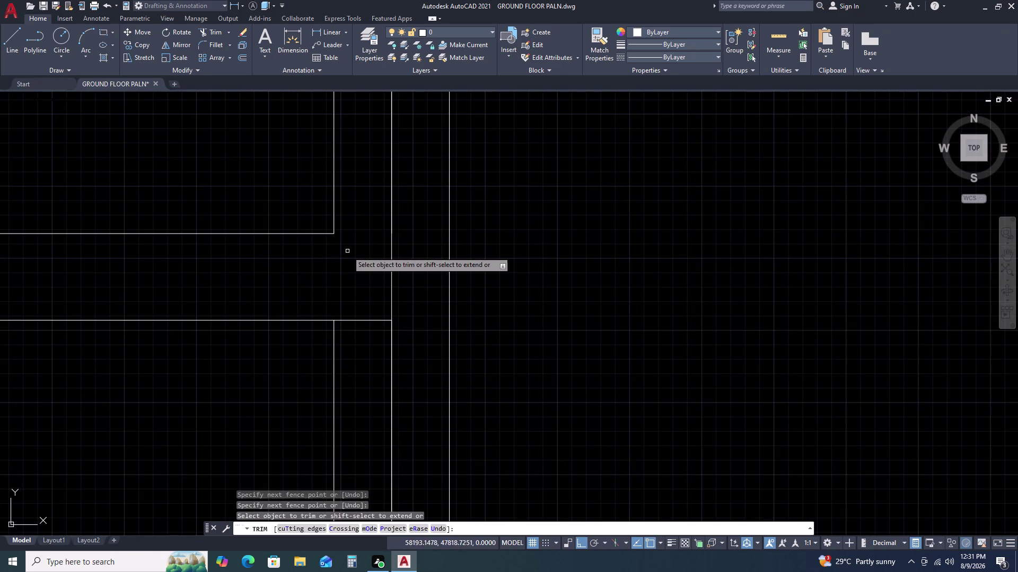
click(338, 291)
double_click(368, 359)
scroll(down, 3)
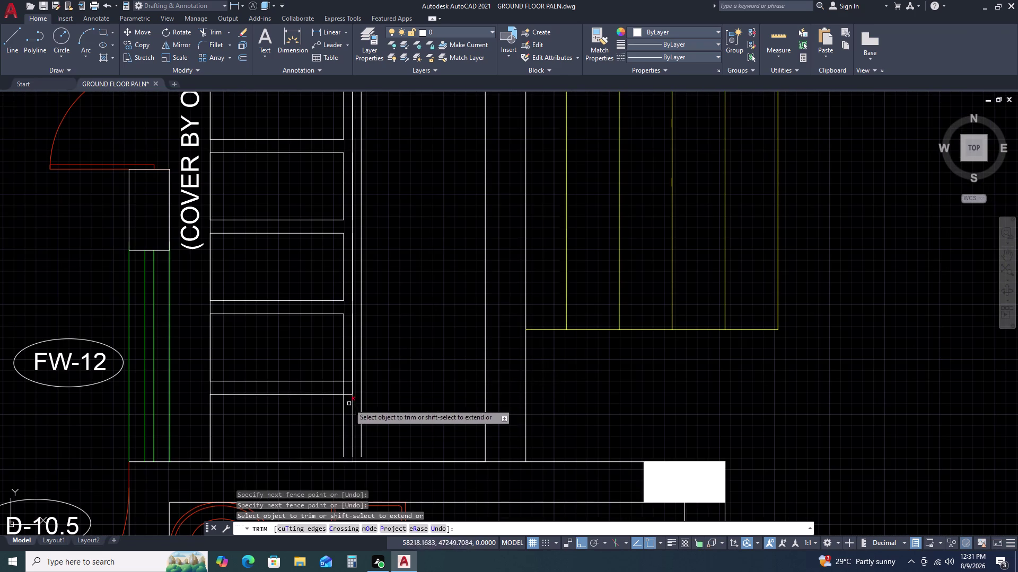
scroll(up, 3)
scroll(up, 3)
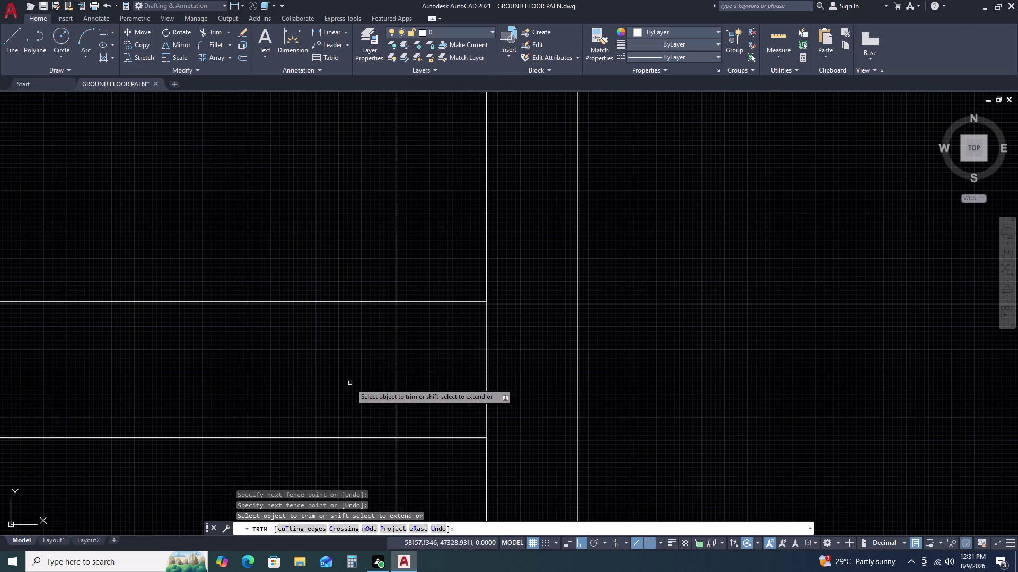
click(432, 280)
drag(433, 280, 433, 299)
click(362, 372)
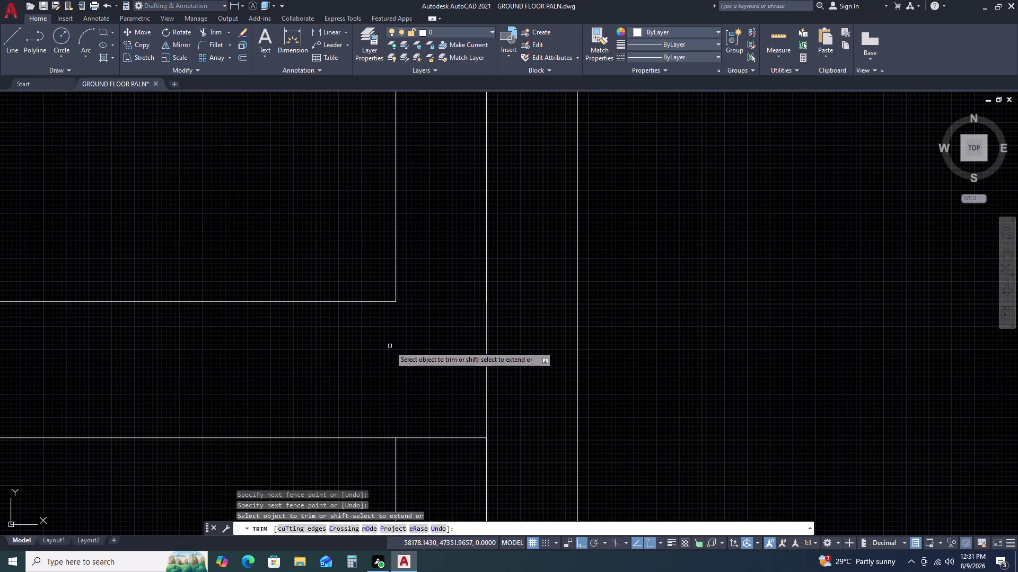
drag(429, 465, 430, 460)
double_click(425, 406)
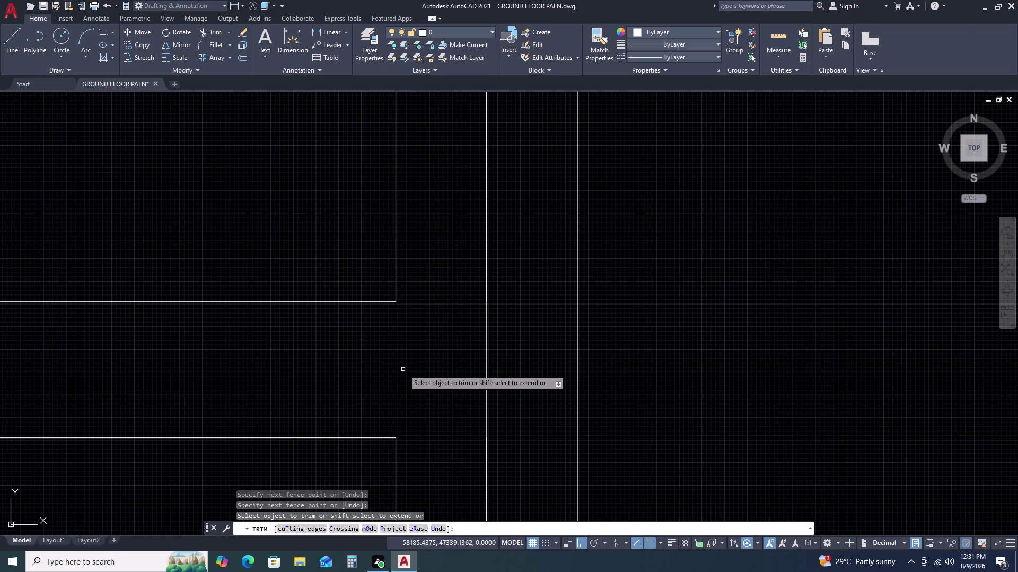
scroll(down, 3)
scroll(down, 3)
scroll(down, 3)
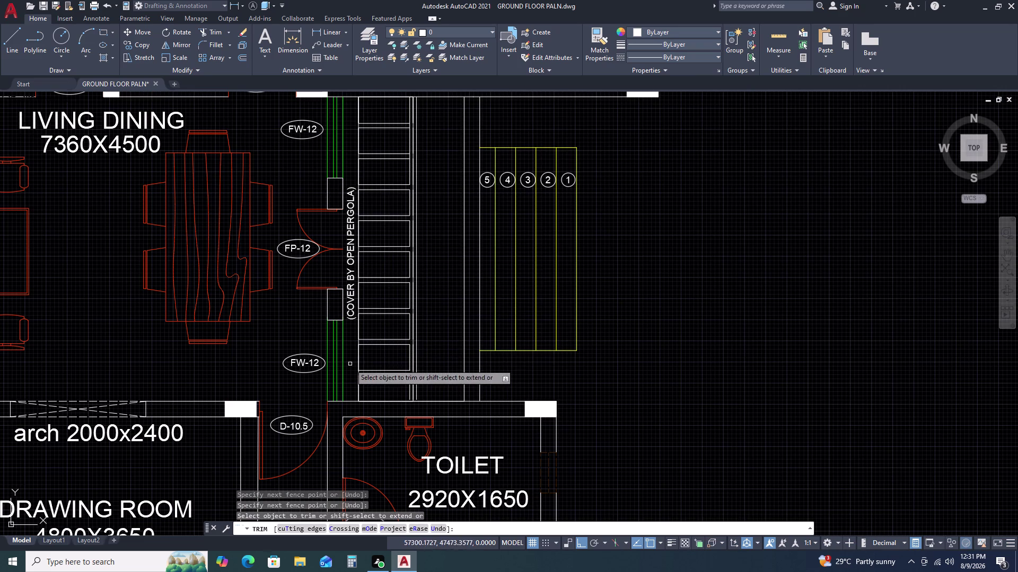
scroll(up, 3)
key(Escape)
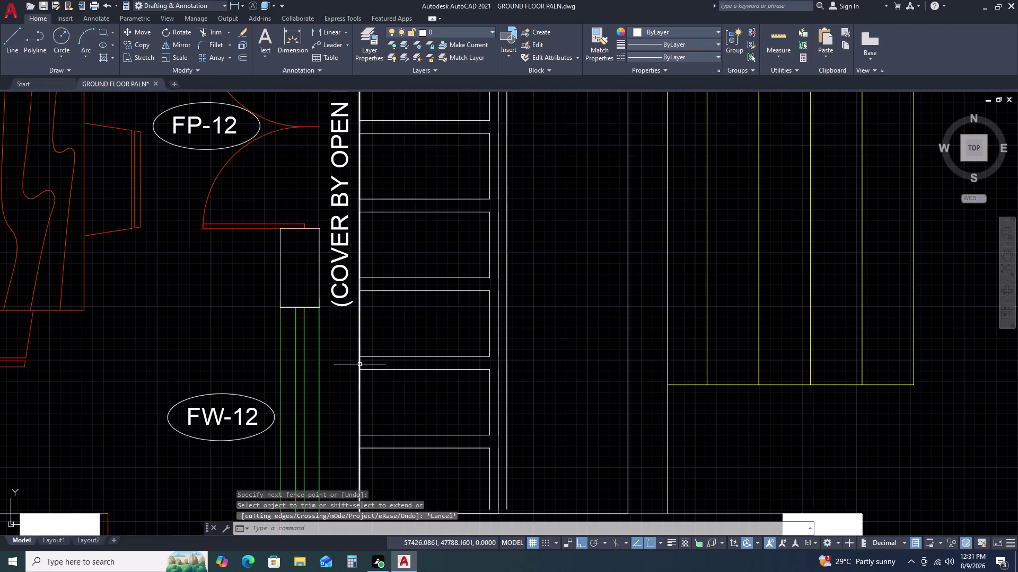
click(359, 364)
key(Delete)
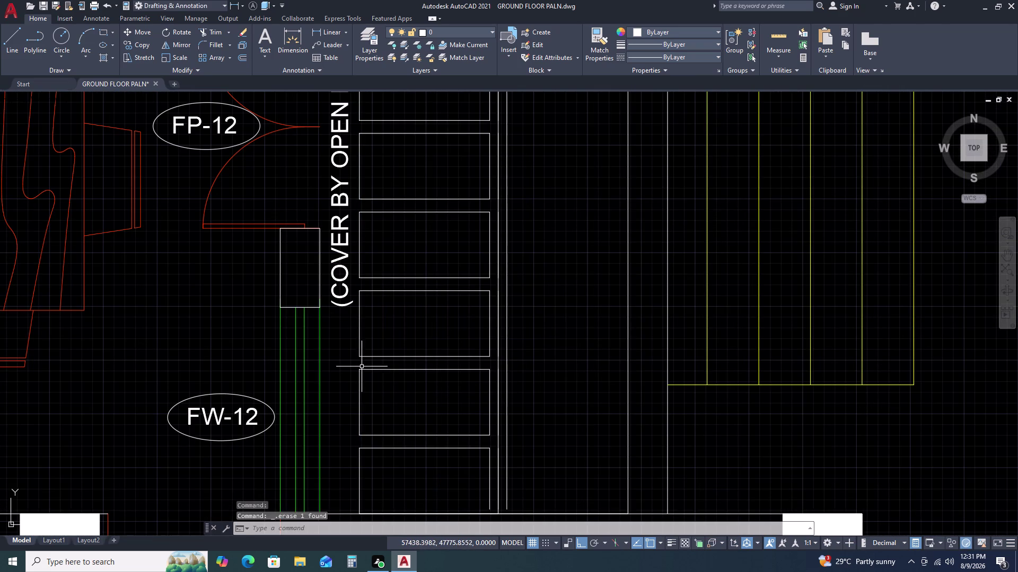
scroll(down, 3)
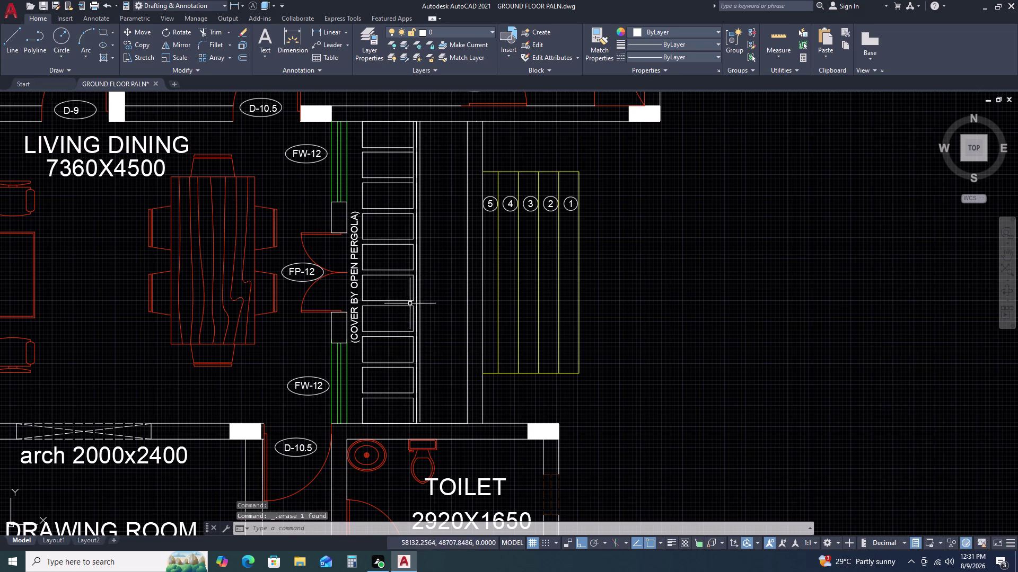
key(ctrl+z)
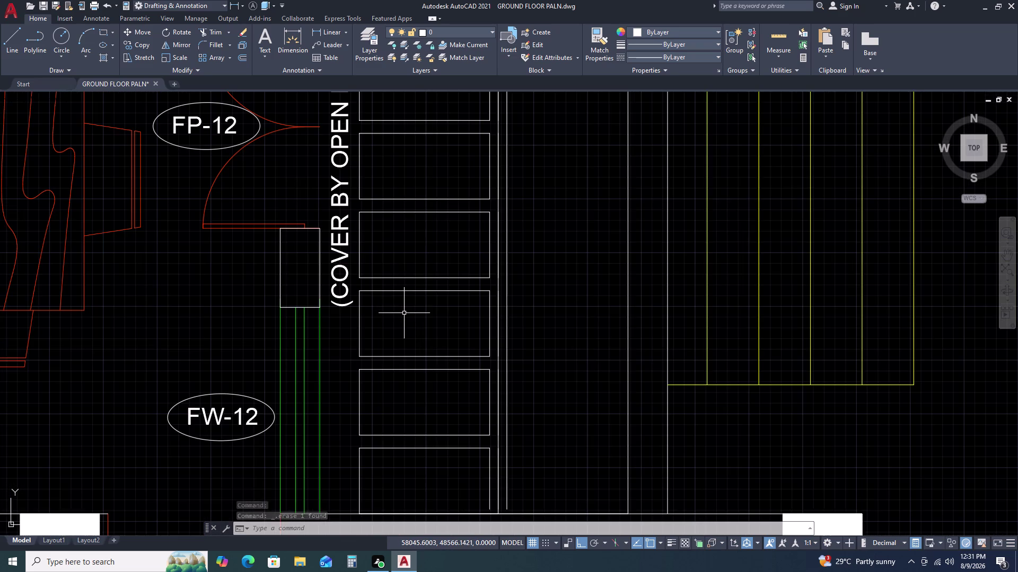
key(ctrl+z)
scroll(down, 3)
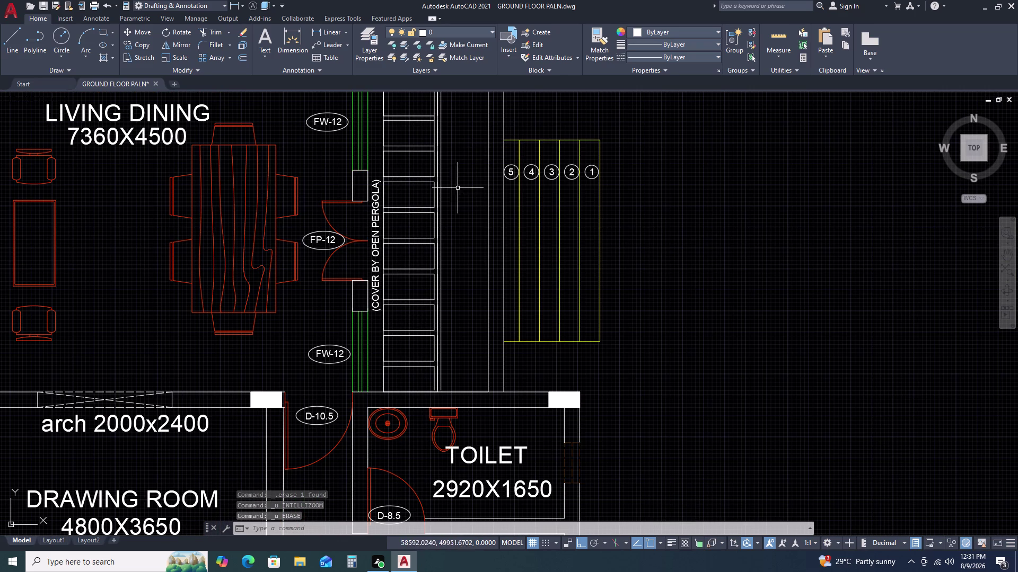
scroll(up, 3)
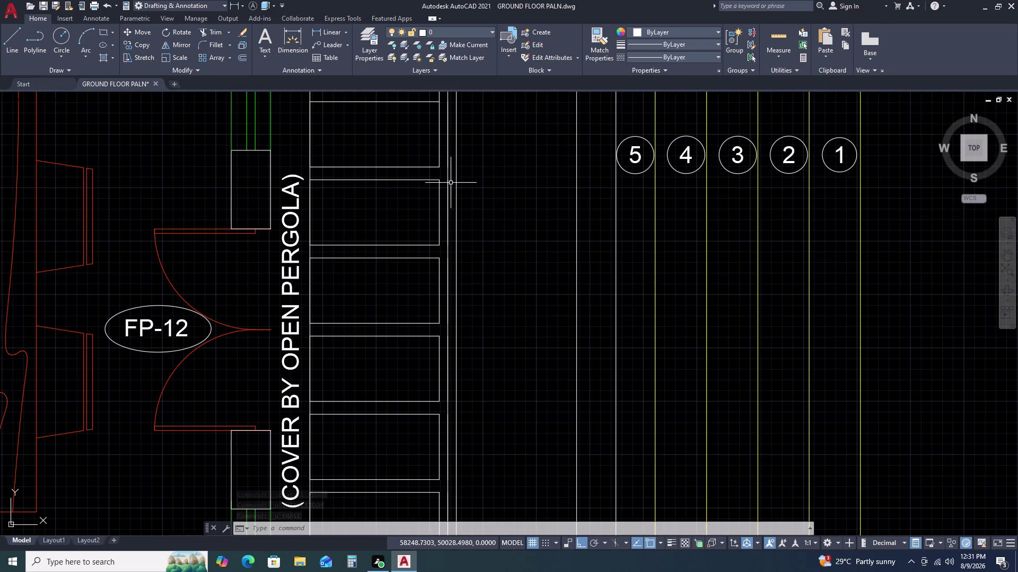
scroll(down, 3)
scroll(down, 3)
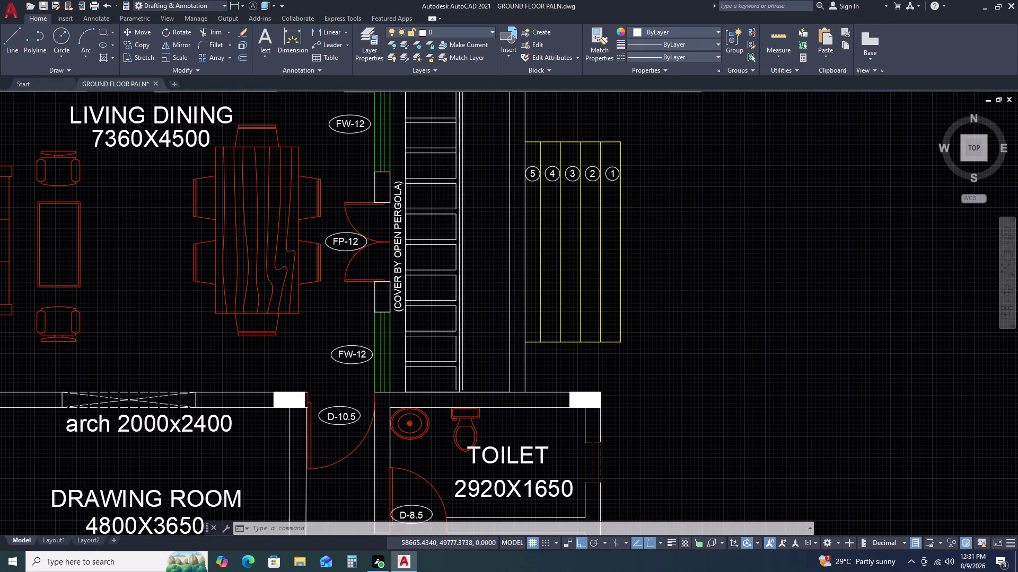
scroll(up, 3)
double_click(420, 110)
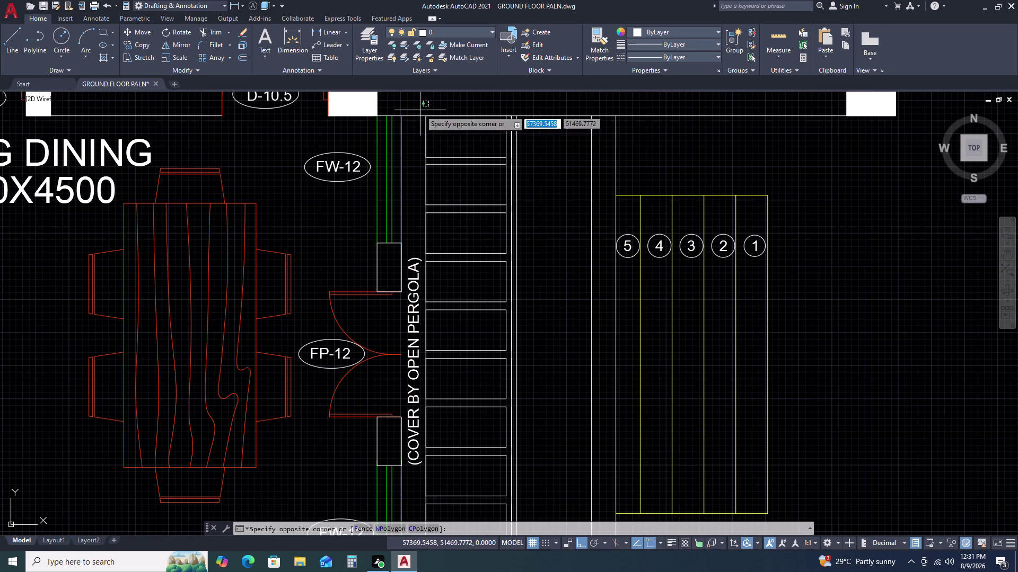
Copy the 18 slat rectangles from their bottom corner into the bay to the right.
scroll(down, 3)
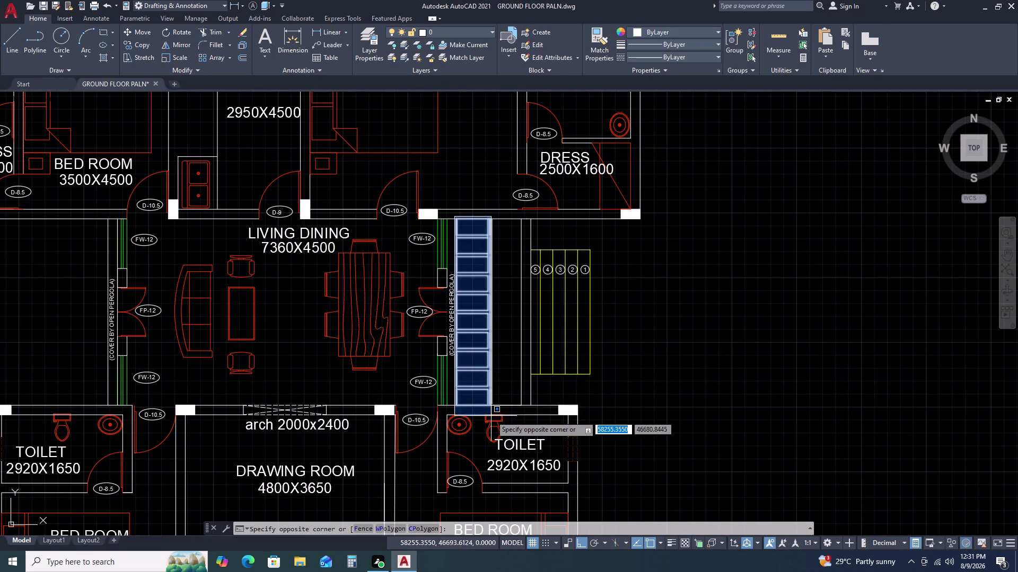
scroll(up, 3)
scroll(up, 3)
double_click(480, 385)
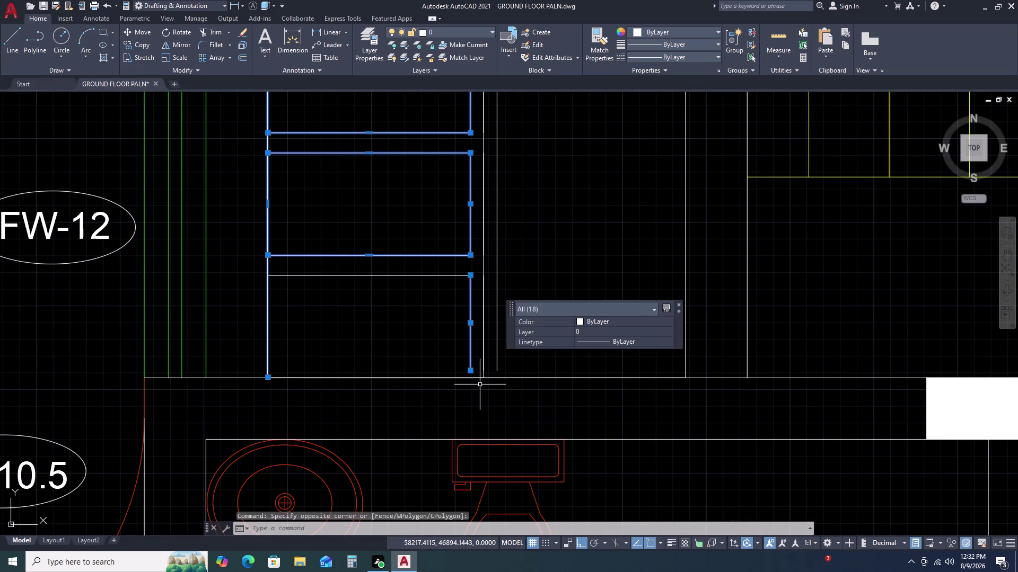
text(CO)
key(space)
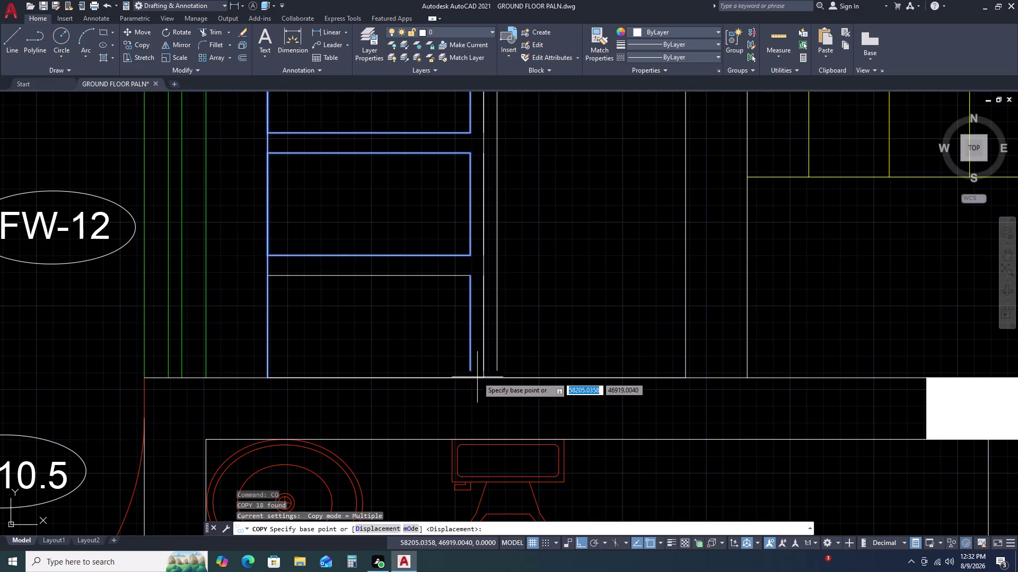
double_click(470, 372)
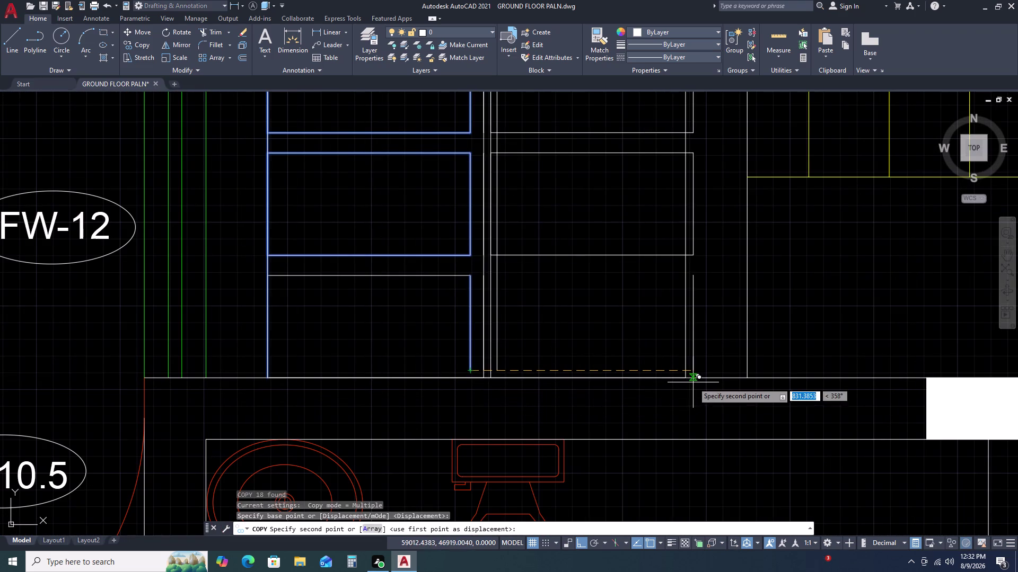
double_click(686, 375)
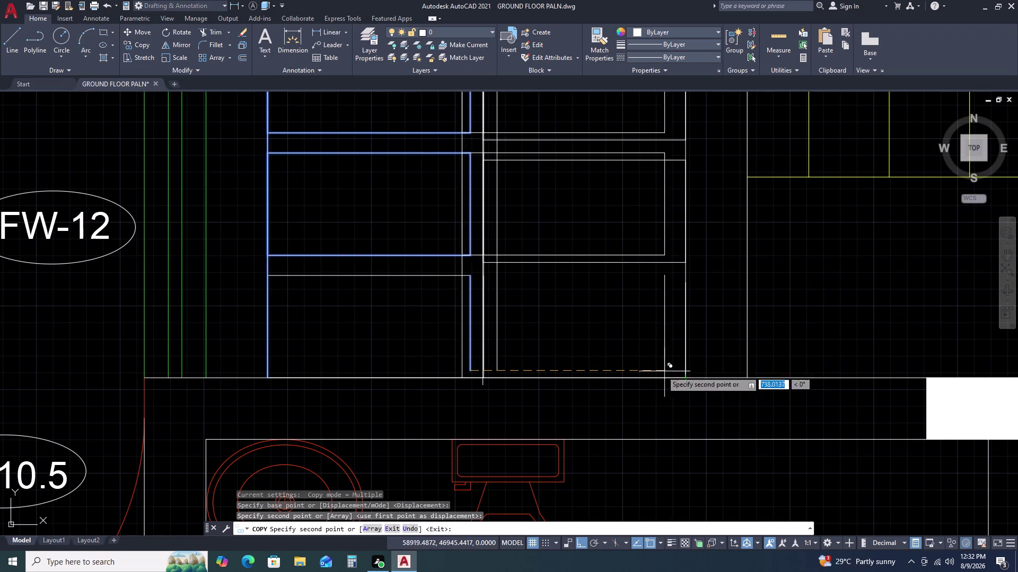
key(Escape)
Delete the overlapping lines at the slat junction, then undo to restore them.
scroll(down, 3)
scroll(up, 3)
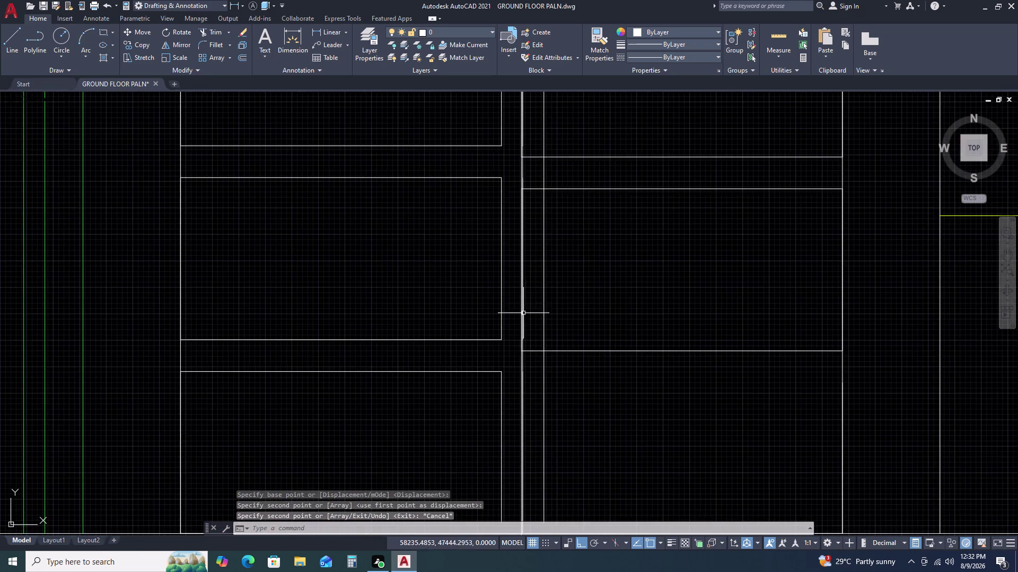
scroll(up, 3)
scroll(down, 3)
scroll(down, 3)
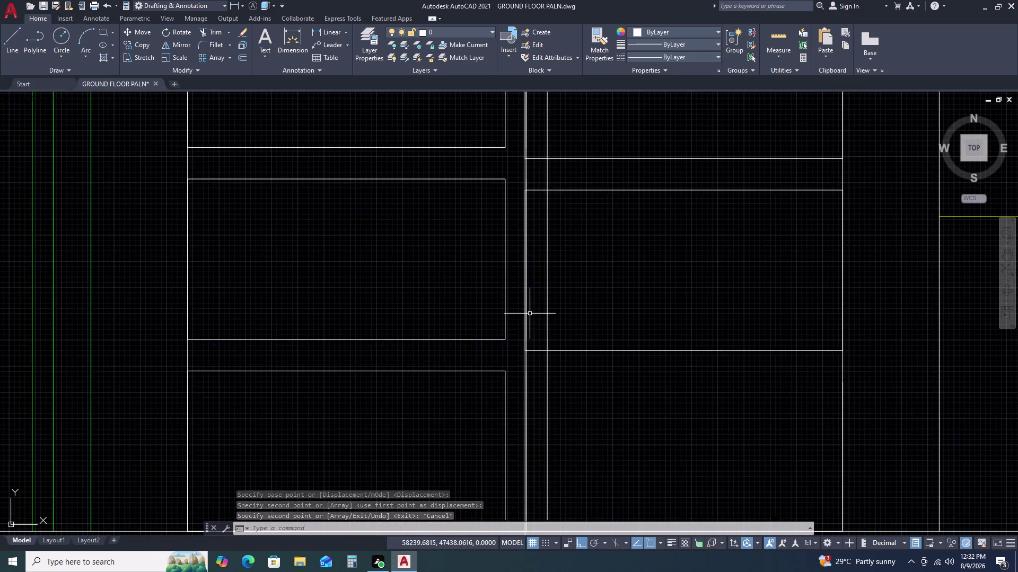
scroll(down, 3)
middle_drag(529, 294, 472, 384)
middle_drag(470, 388, 467, 393)
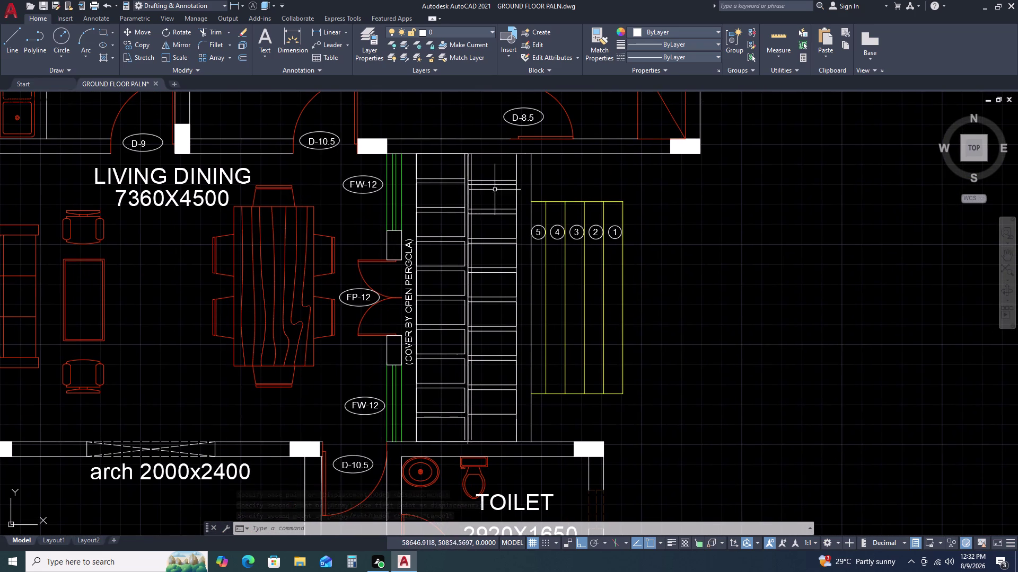
scroll(up, 3)
scroll(up, 3)
click(460, 160)
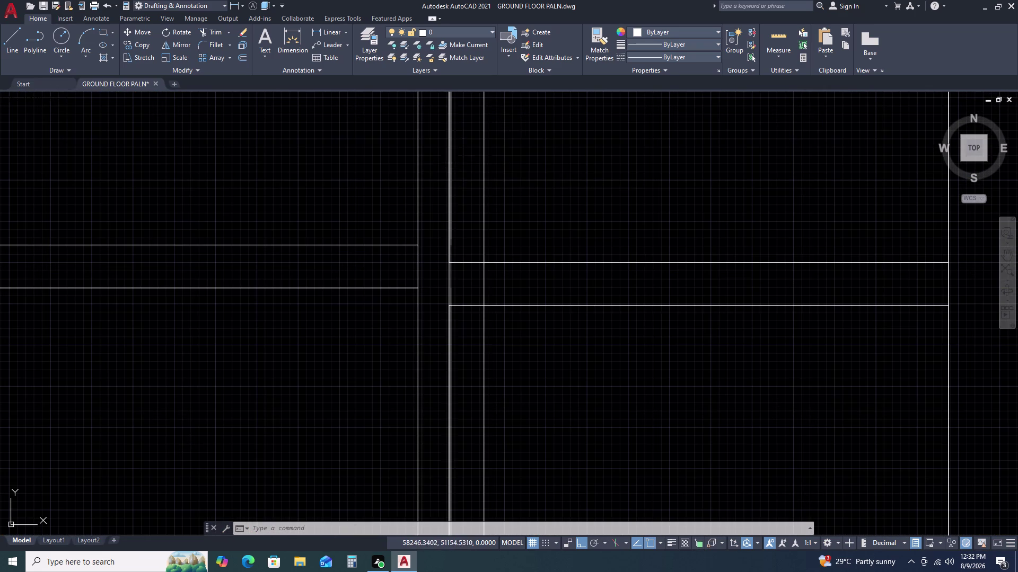
double_click(431, 184)
key(Delete)
scroll(down, 3)
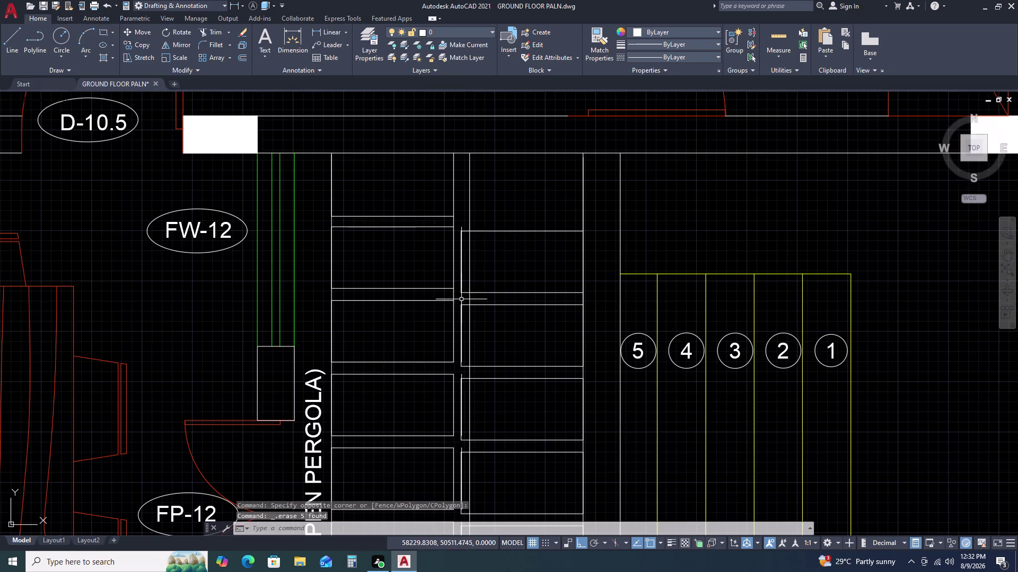
scroll(up, 3)
key(ctrl+z)
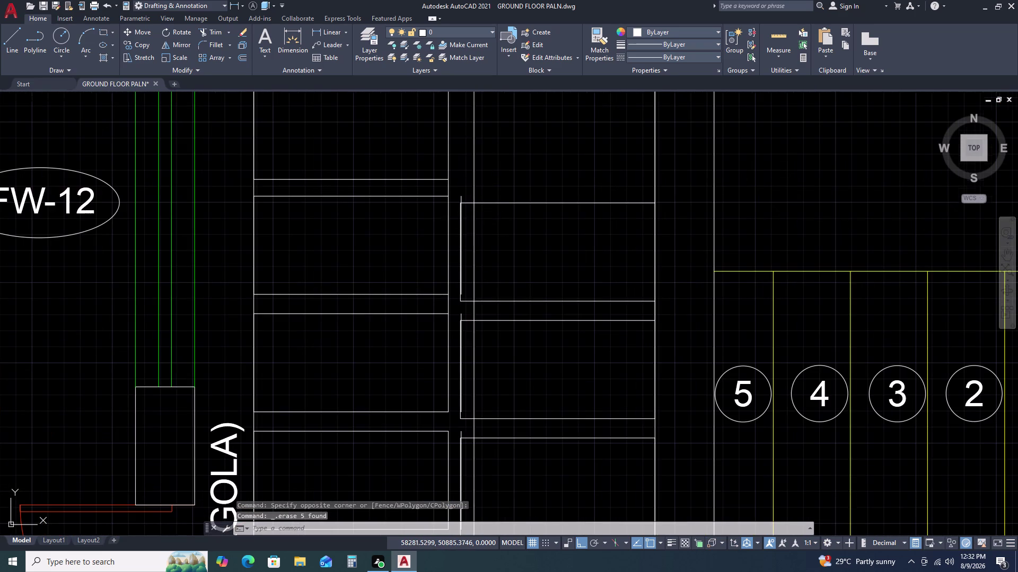
key(ctrl+z)
Start TRIM (TR) and cut the stray line ends at the first pergola corners.
text(TR)
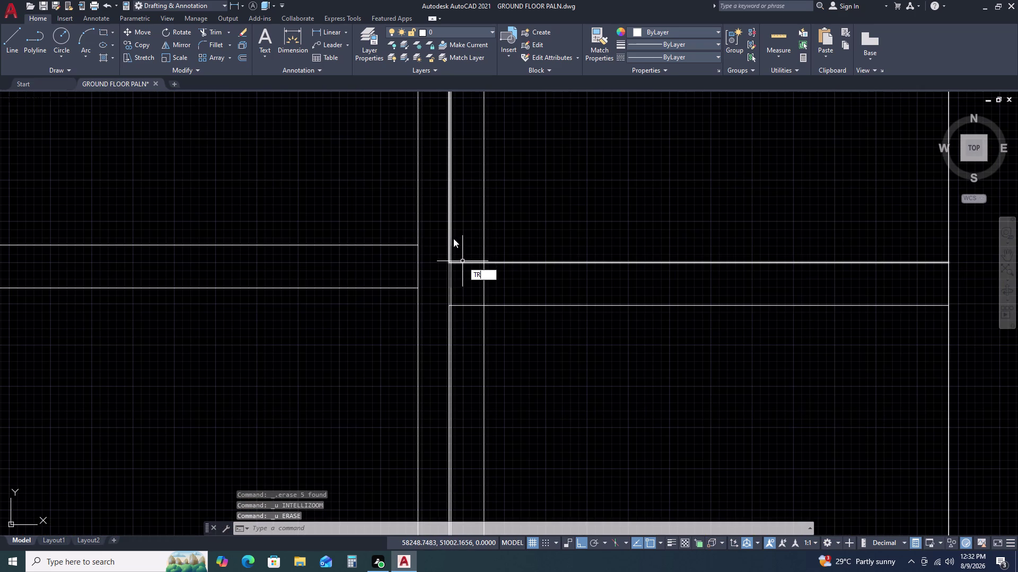
key(space)
click(461, 206)
double_click(434, 239)
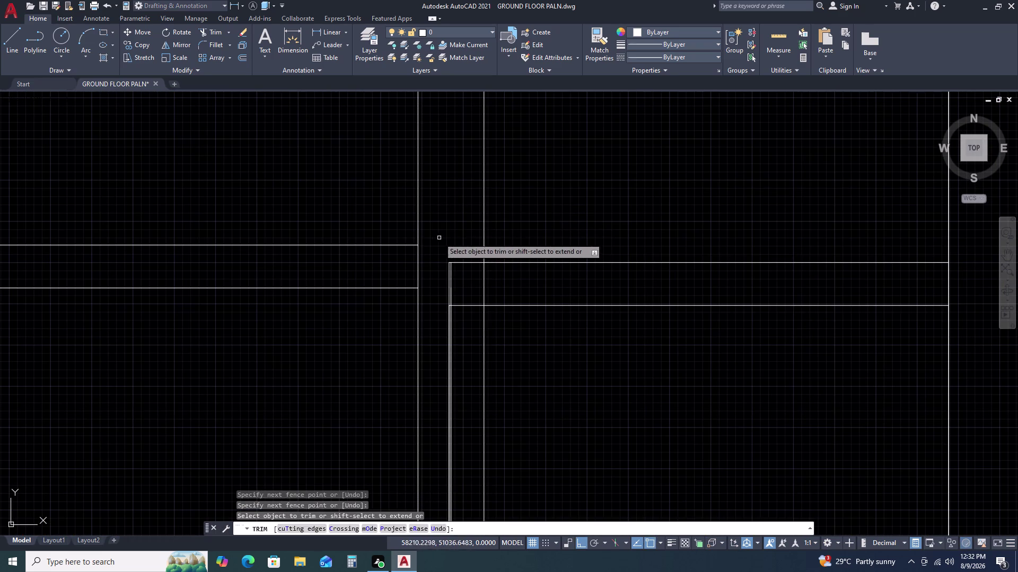
double_click(470, 238)
drag(451, 325, 447, 326)
click(464, 277)
drag(443, 302, 441, 310)
click(441, 317)
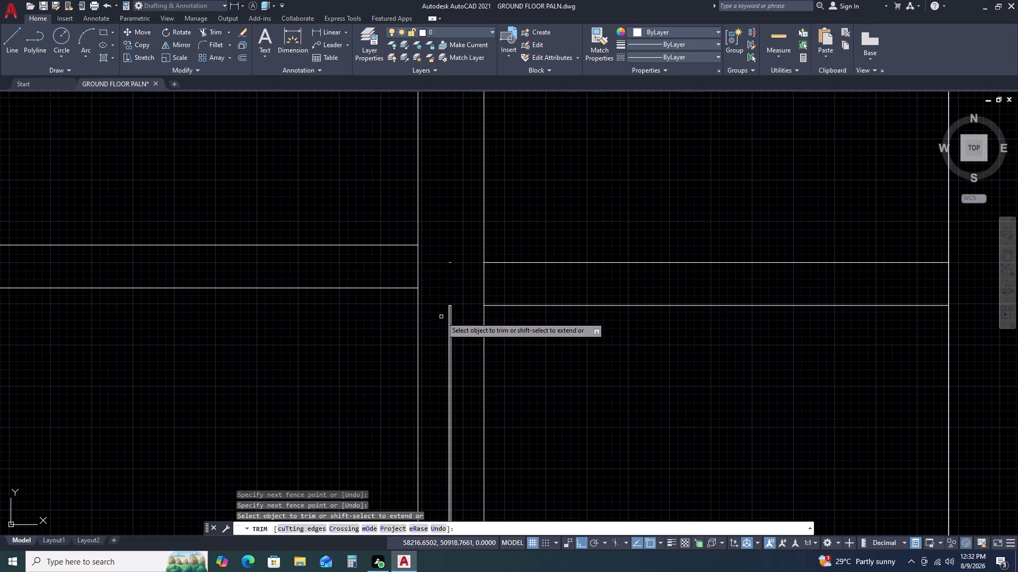
double_click(466, 296)
click(455, 254)
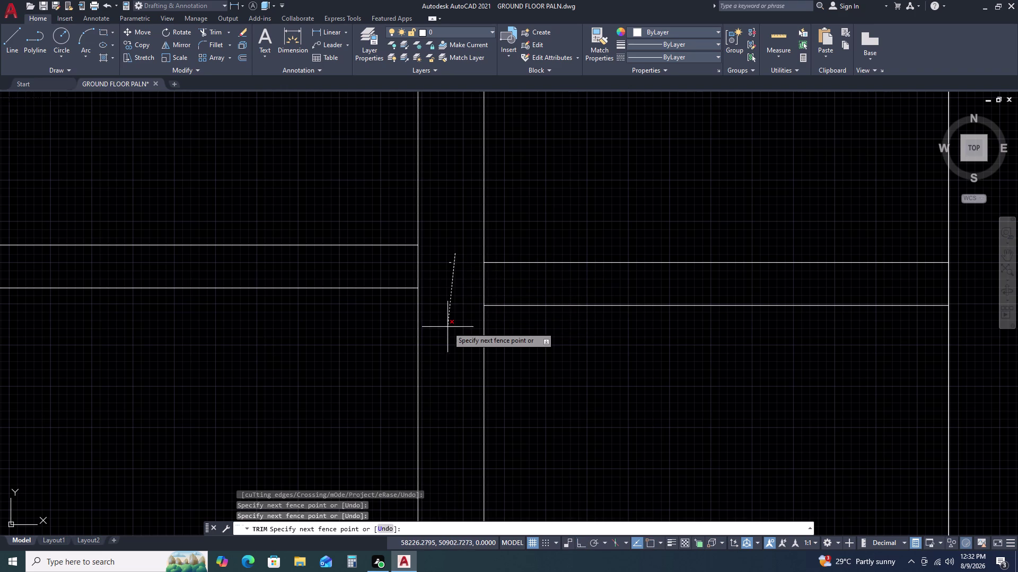
click(447, 327)
double_click(451, 262)
Trim the overlapping line ends and short stubs between the pergola slats.
scroll(down, 3)
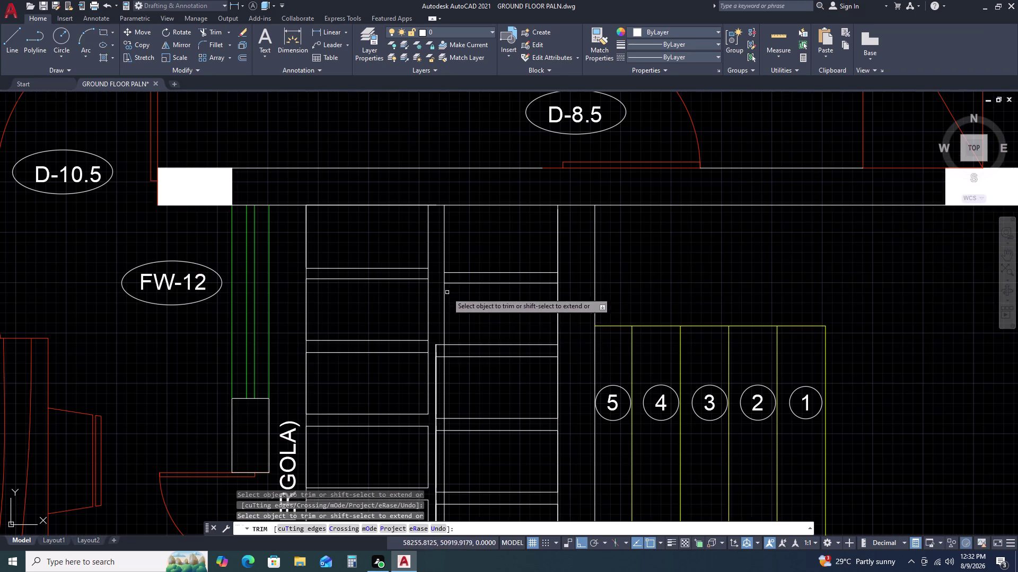
middle_drag(443, 345, 442, 295)
middle_drag(442, 287, 443, 279)
middle_drag(446, 264, 448, 257)
scroll(down, 3)
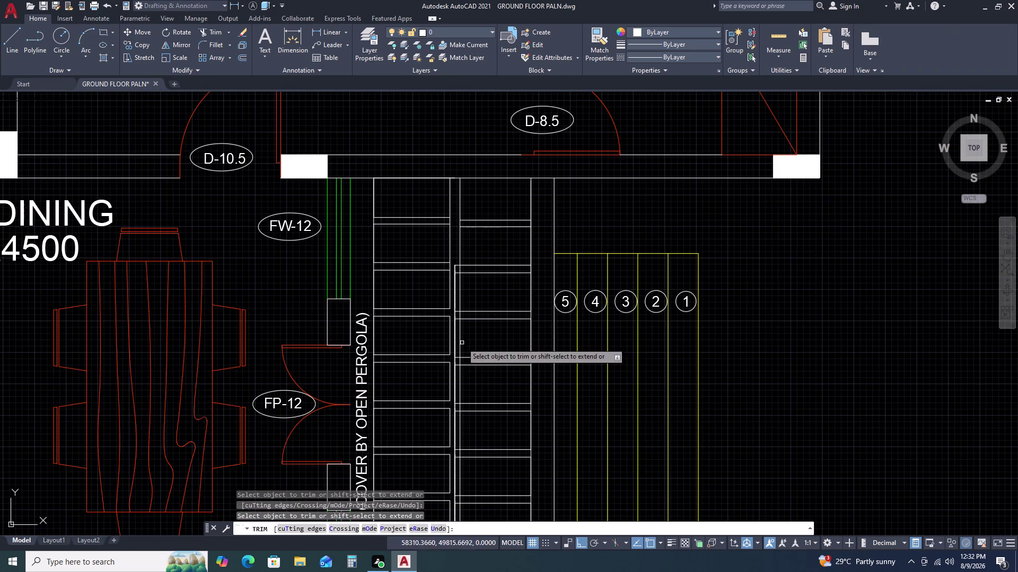
middle_drag(462, 344, 455, 289)
scroll(up, 3)
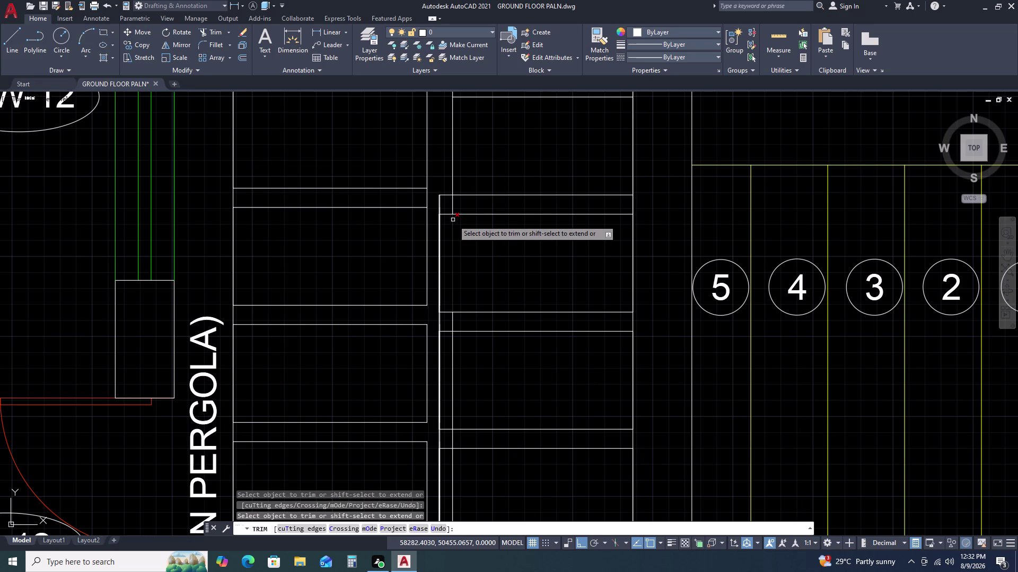
scroll(up, 3)
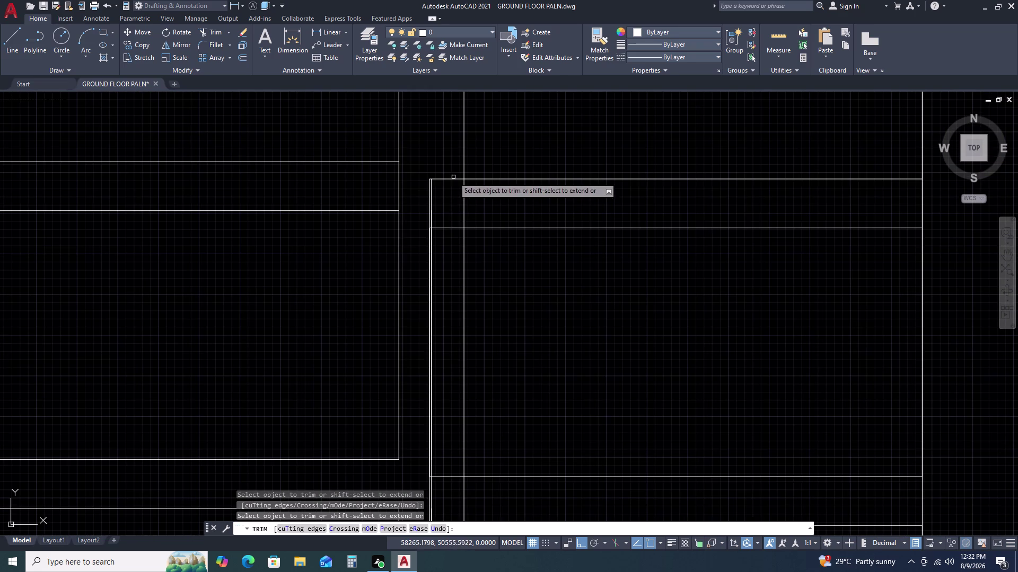
drag(453, 168, 453, 174)
double_click(418, 309)
click(435, 206)
double_click(428, 192)
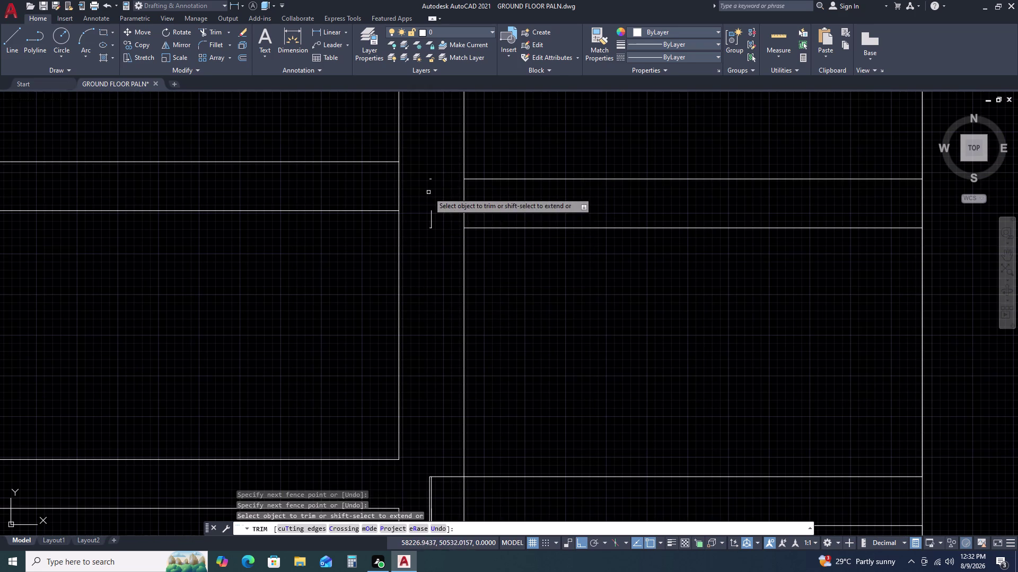
double_click(434, 207)
click(418, 251)
drag(434, 210, 432, 217)
click(426, 239)
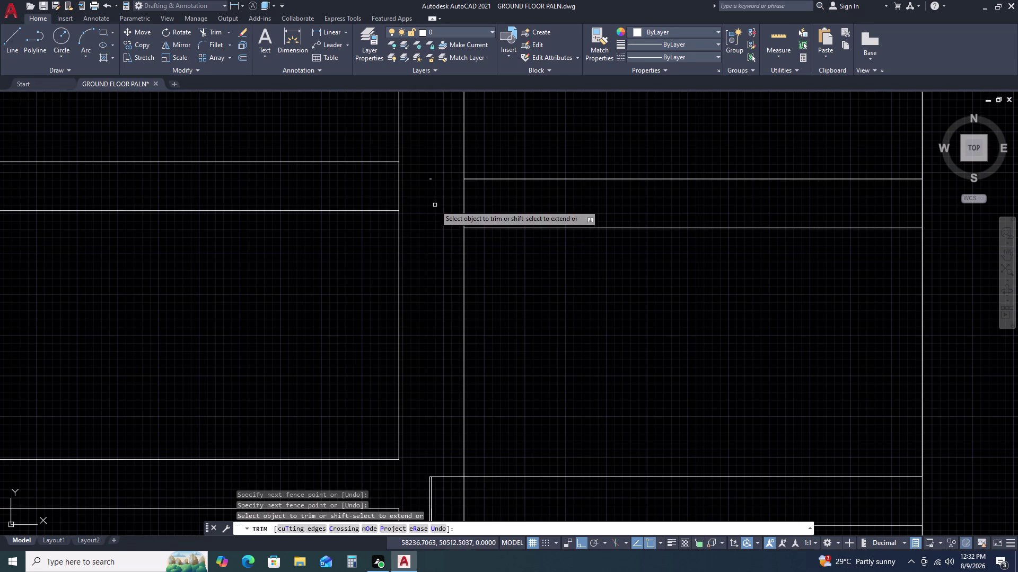
double_click(431, 180)
Further along the slats, fence-cut the overlapping line ends and small leftover segments.
scroll(down, 3)
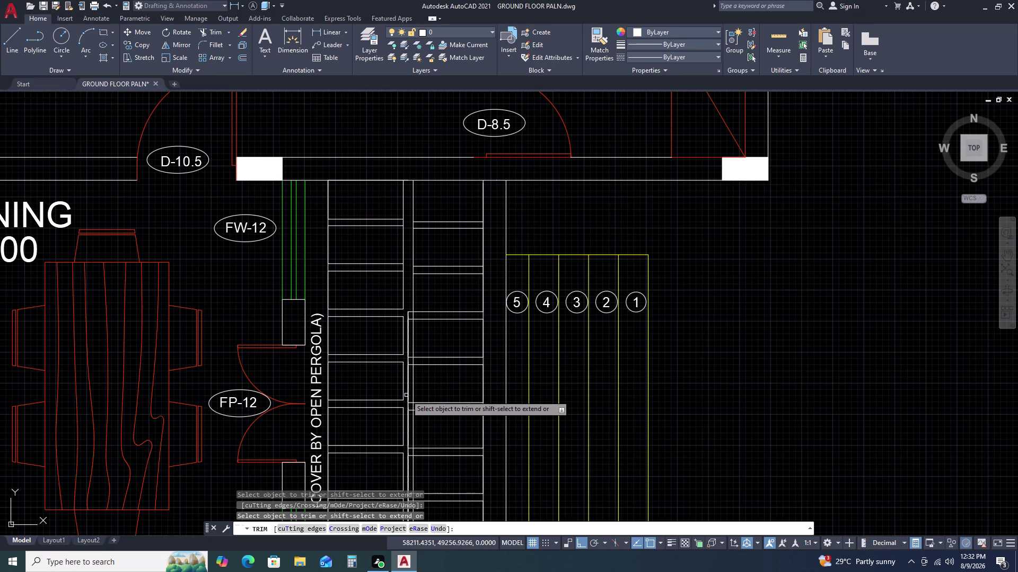
middle_drag(406, 388, 406, 349)
middle_drag(406, 340, 410, 307)
middle_drag(423, 246, 426, 239)
scroll(up, 3)
scroll(down, 3)
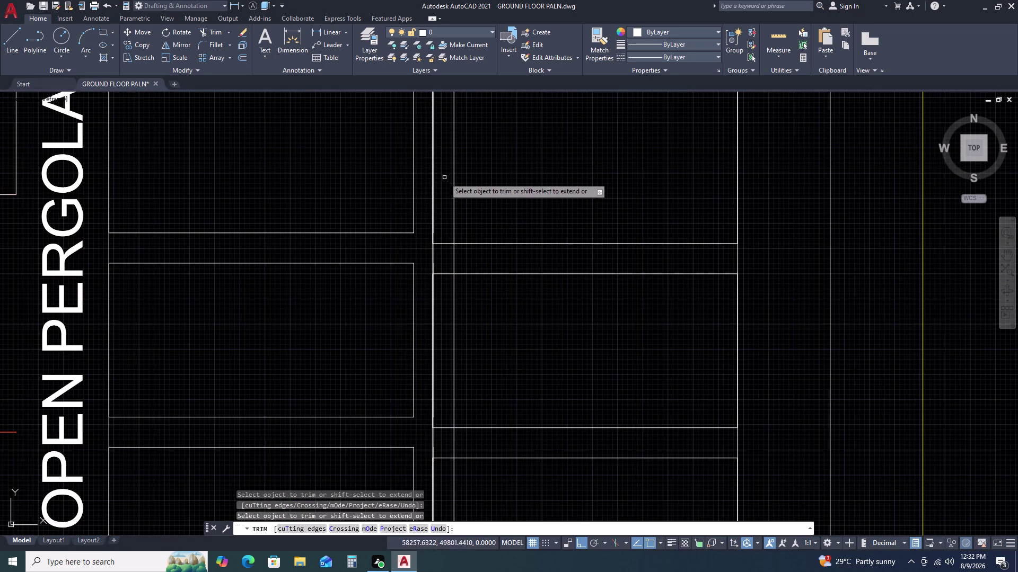
scroll(down, 3)
scroll(up, 3)
click(461, 128)
click(430, 235)
drag(429, 237, 431, 228)
click(447, 149)
click(429, 159)
triple_click(442, 154)
drag(443, 159, 436, 179)
drag(429, 199, 433, 191)
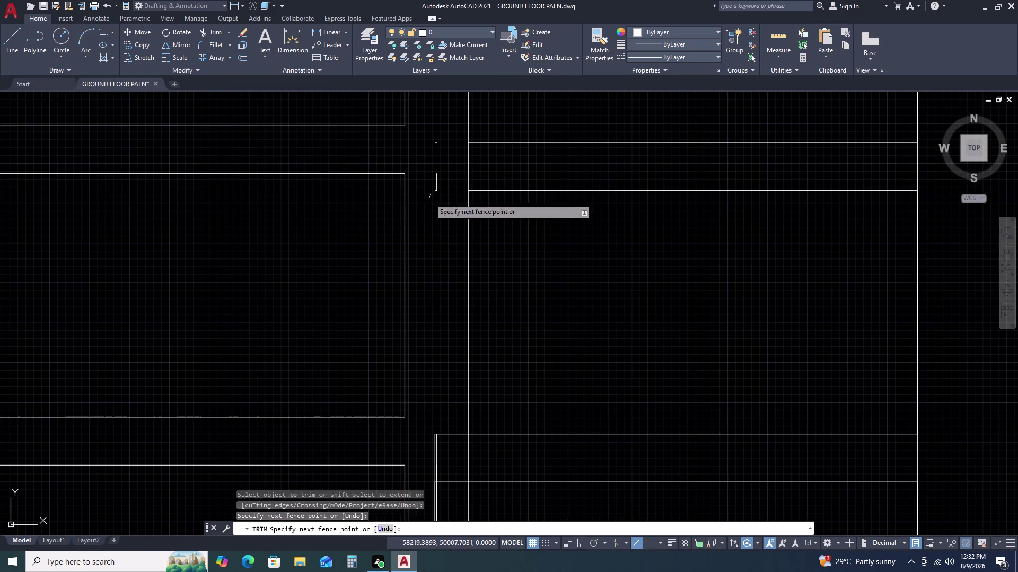
Remove the stray lines between slats using a fence cutting line.
double_click(444, 166)
double_click(440, 131)
click(427, 155)
drag(432, 178, 435, 190)
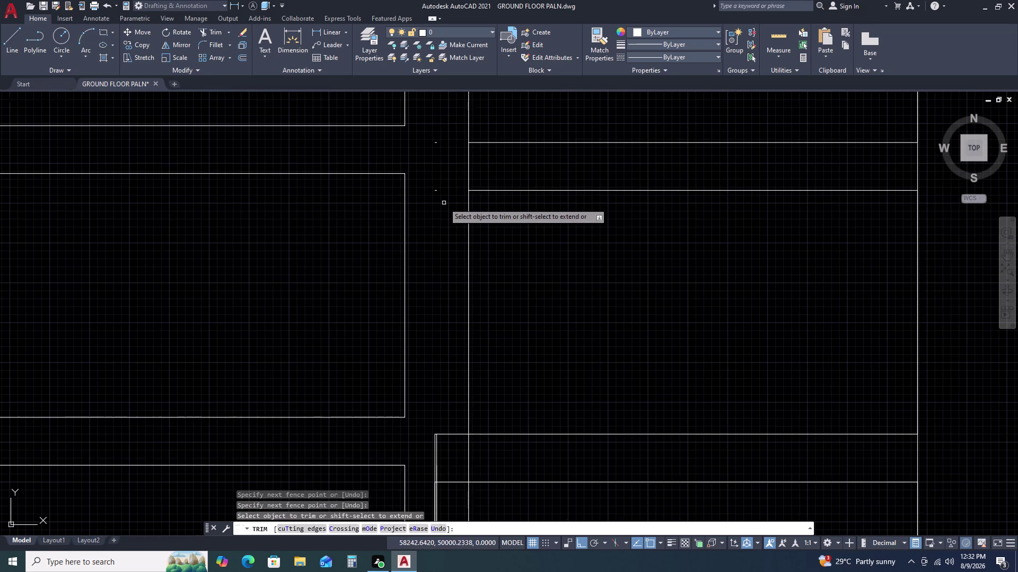
click(436, 193)
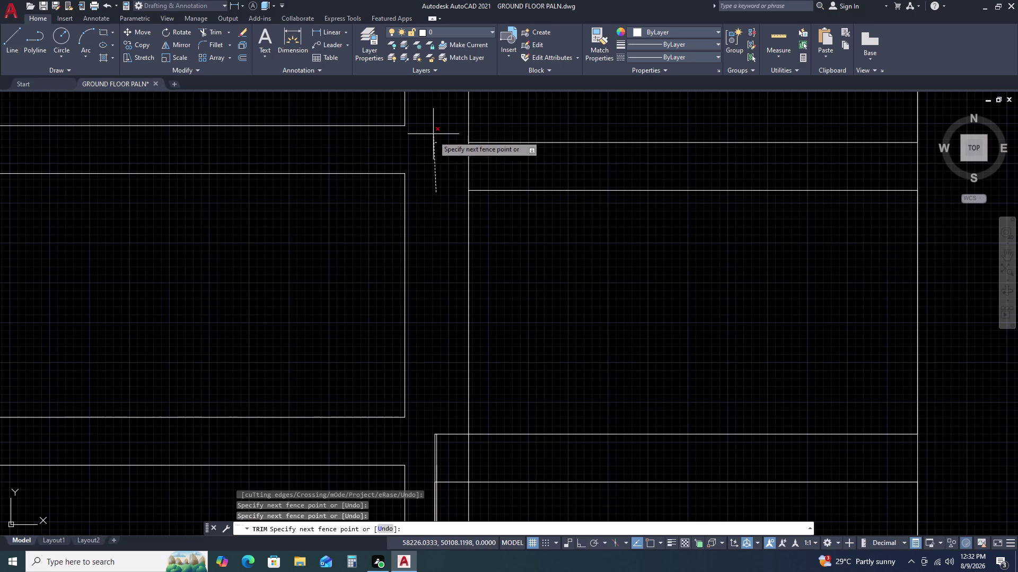
click(436, 142)
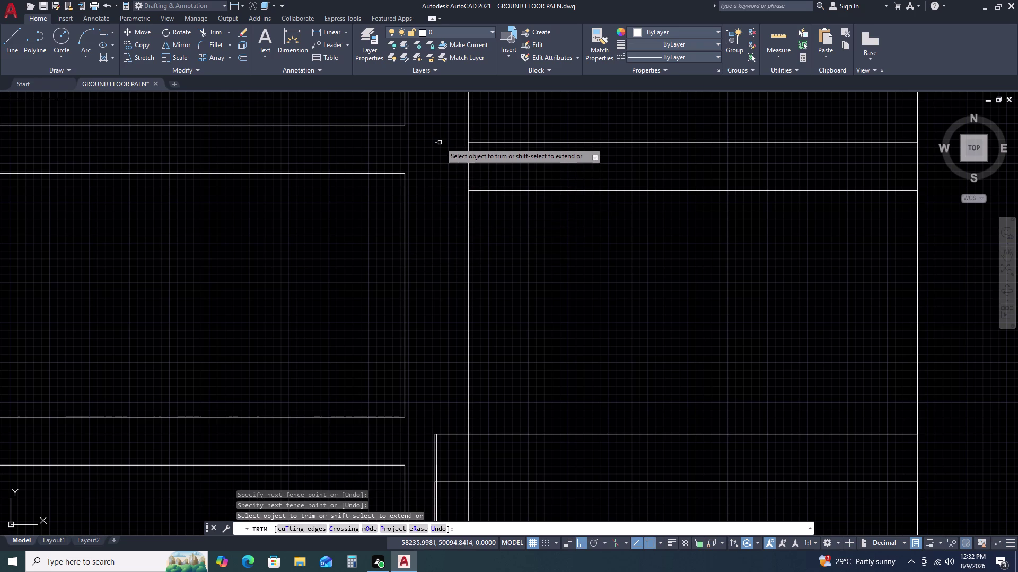
click(434, 142)
At the lower slats, trim the line ends at the wall and the corner stubs.
scroll(down, 3)
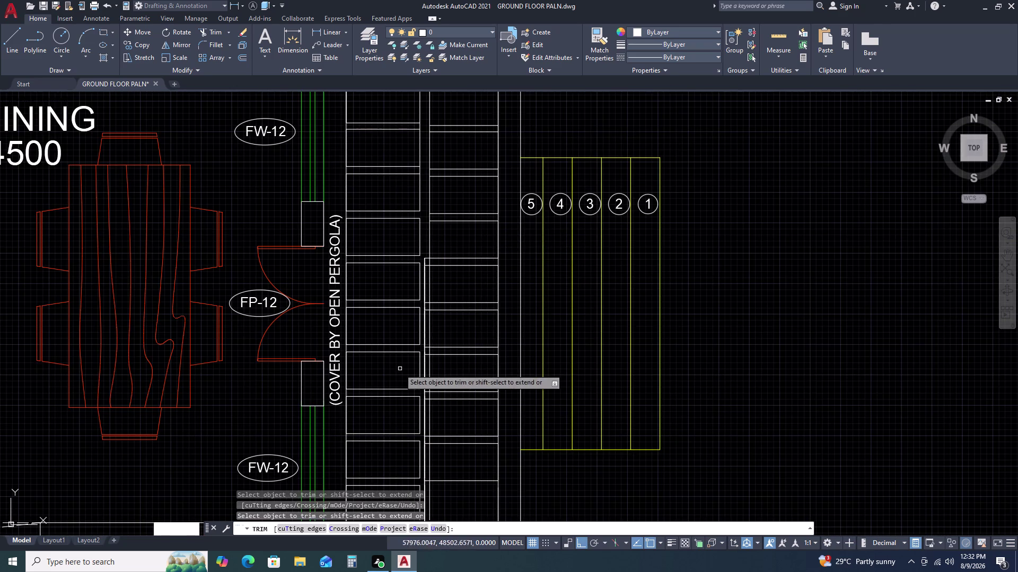
middle_drag(398, 370, 427, 267)
middle_drag(433, 252, 437, 243)
scroll(up, 3)
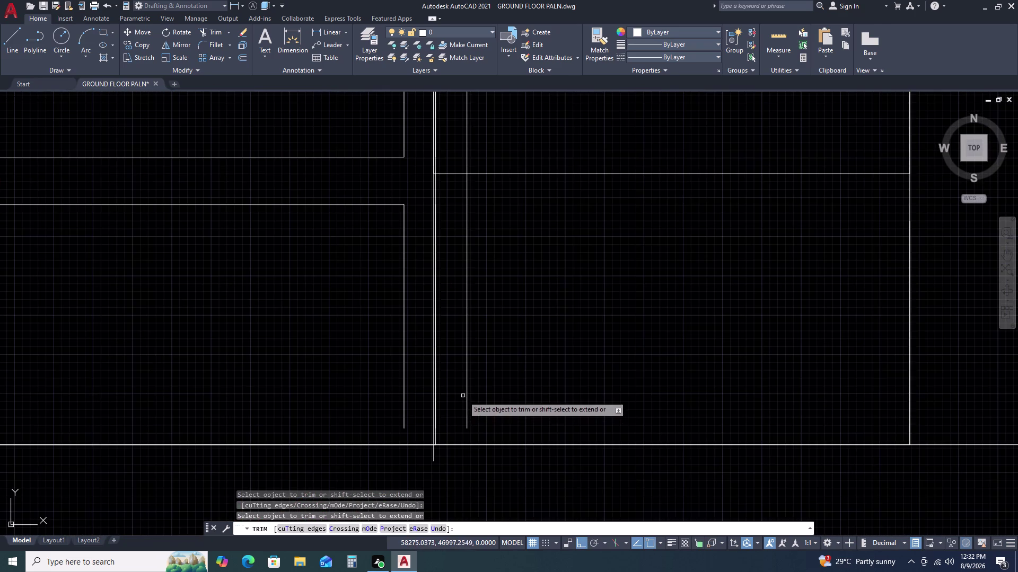
scroll(up, 3)
click(487, 358)
click(428, 432)
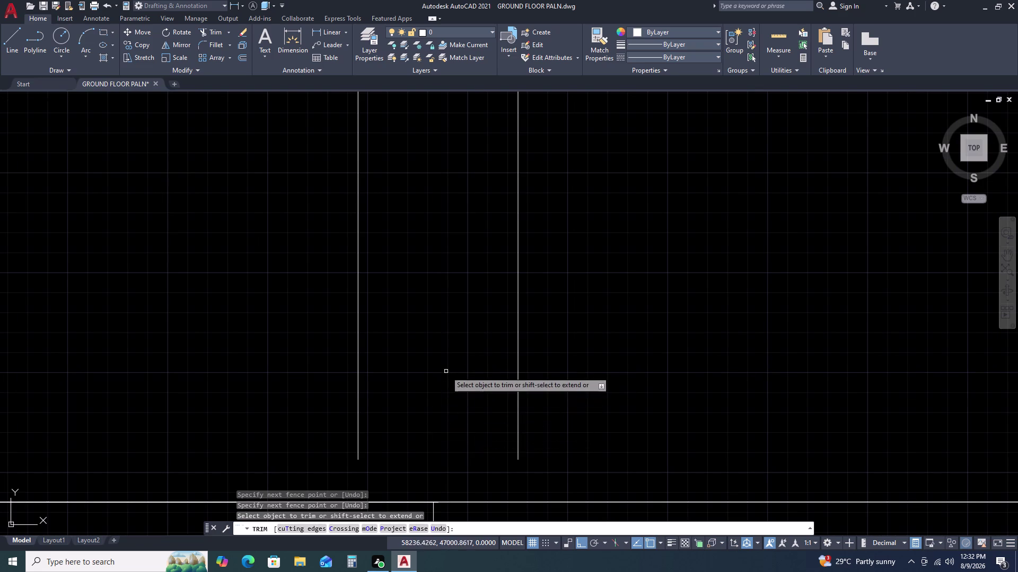
scroll(down, 3)
scroll(up, 3)
click(472, 393)
click(376, 411)
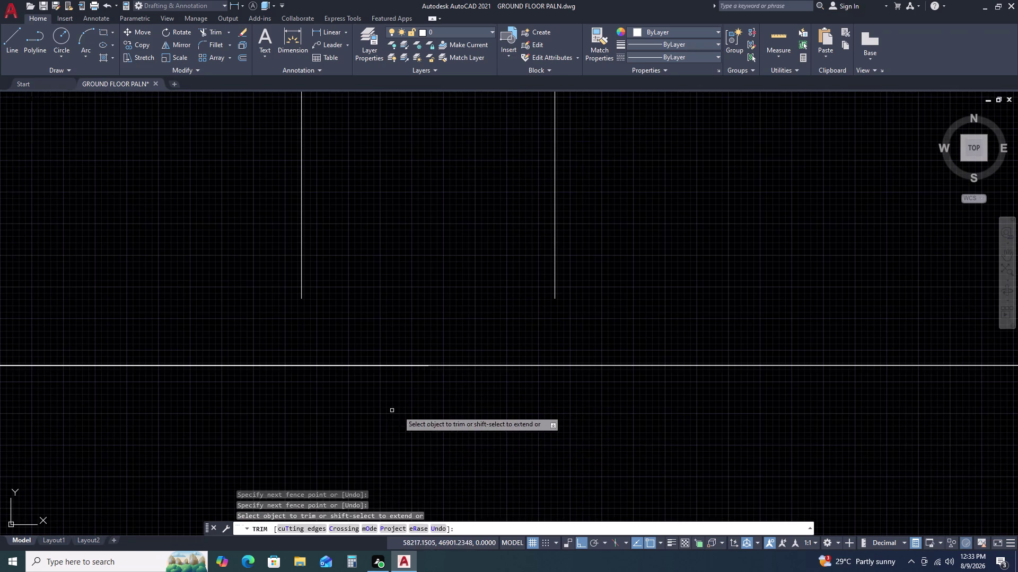
scroll(down, 3)
scroll(up, 3)
double_click(424, 295)
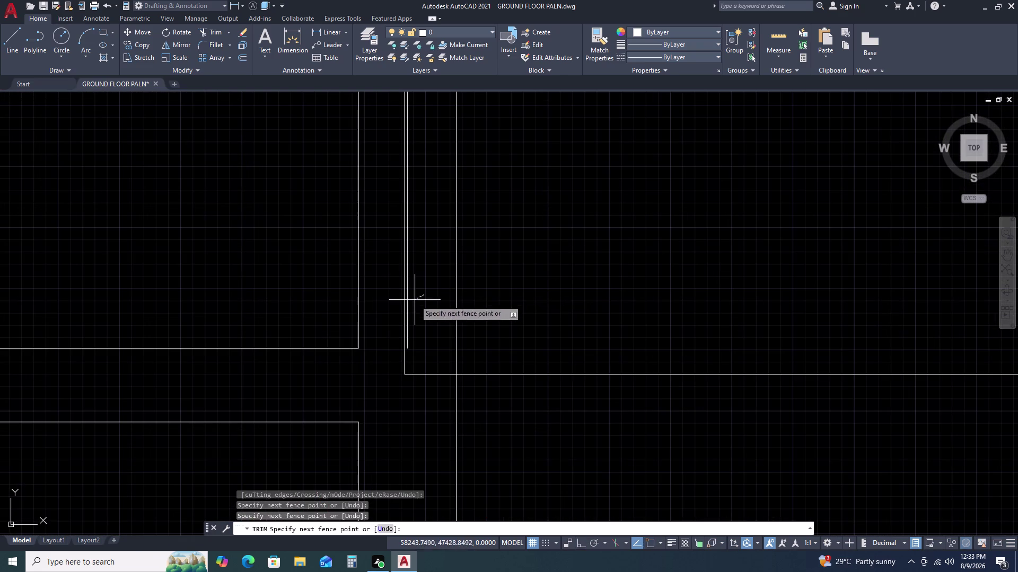
click(384, 316)
click(414, 338)
click(421, 390)
Fence-cut the remaining leftover line ends where the passage treads meet the walls.
scroll(down, 3)
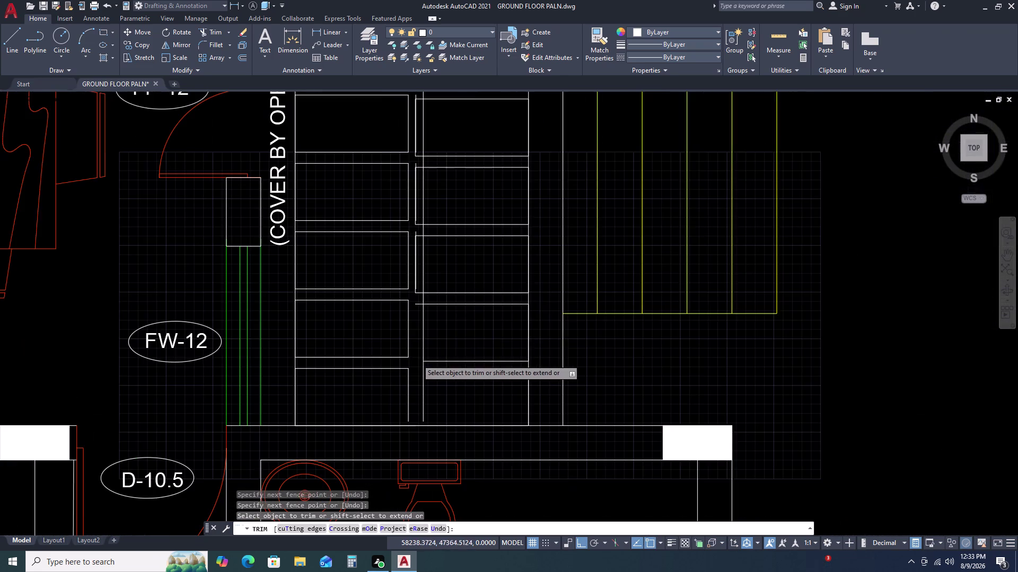
scroll(up, 3)
drag(505, 312, 487, 315)
click(402, 358)
drag(402, 358, 404, 351)
click(496, 302)
drag(443, 294, 439, 287)
click(407, 198)
click(405, 194)
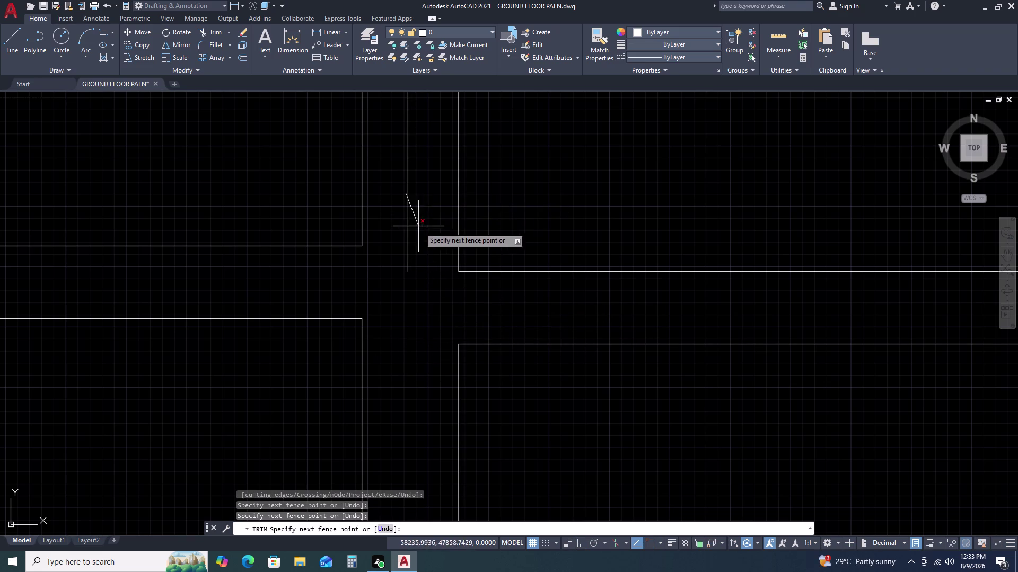
click(426, 228)
scroll(down, 3)
scroll(up, 3)
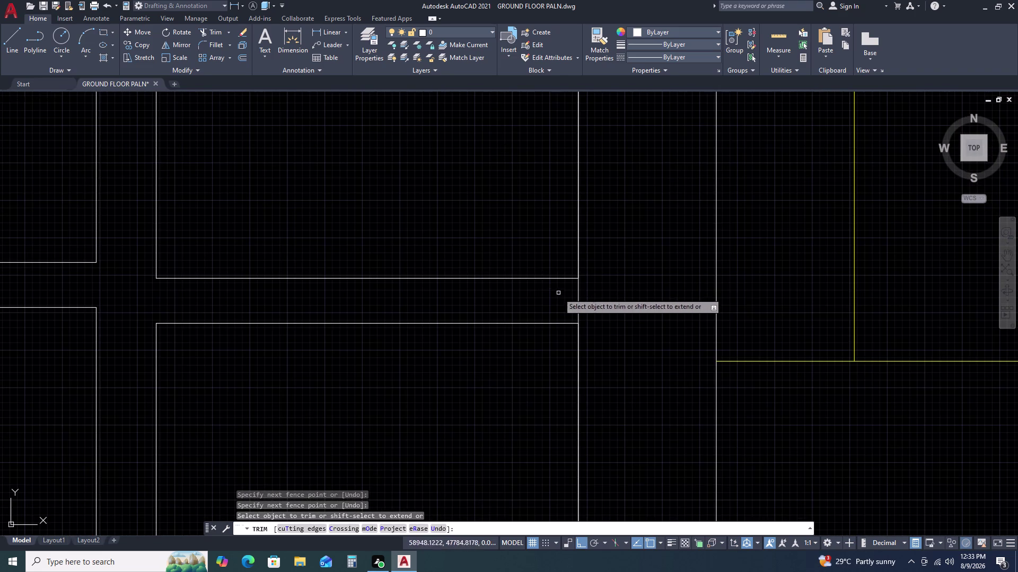
click(596, 291)
drag(595, 291, 553, 298)
double_click(521, 302)
scroll(down, 3)
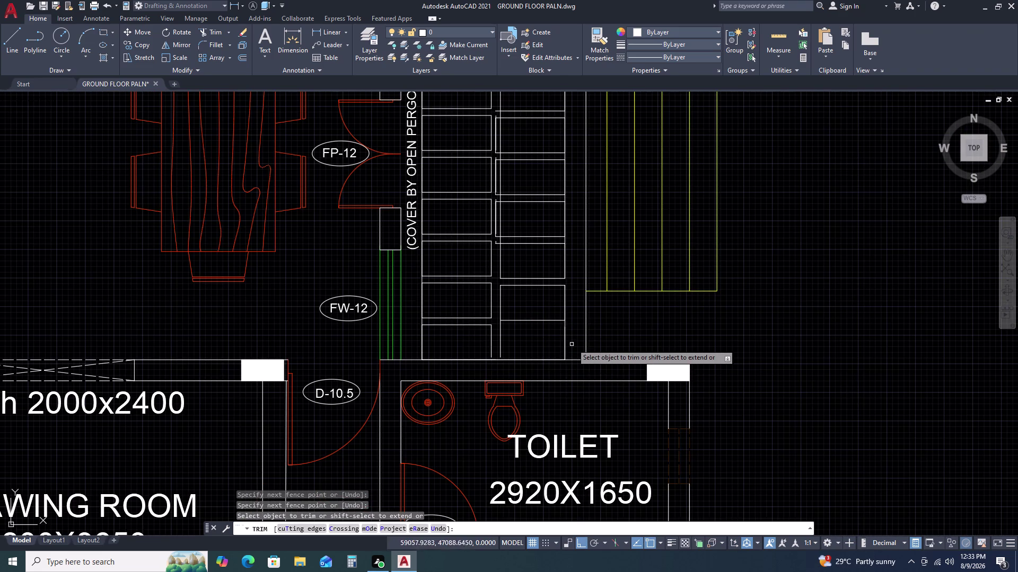
Fence-trim the overlapping line ends beside the pergola slabs.
middle_drag(567, 320, 545, 366)
middle_click(545, 368)
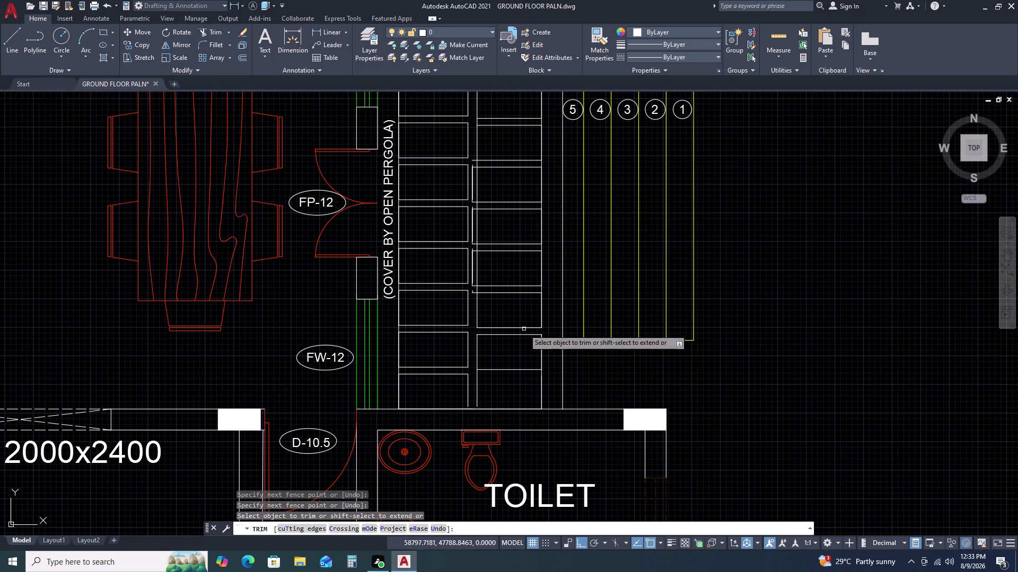
scroll(up, 3)
scroll(up, 3)
click(432, 263)
double_click(344, 316)
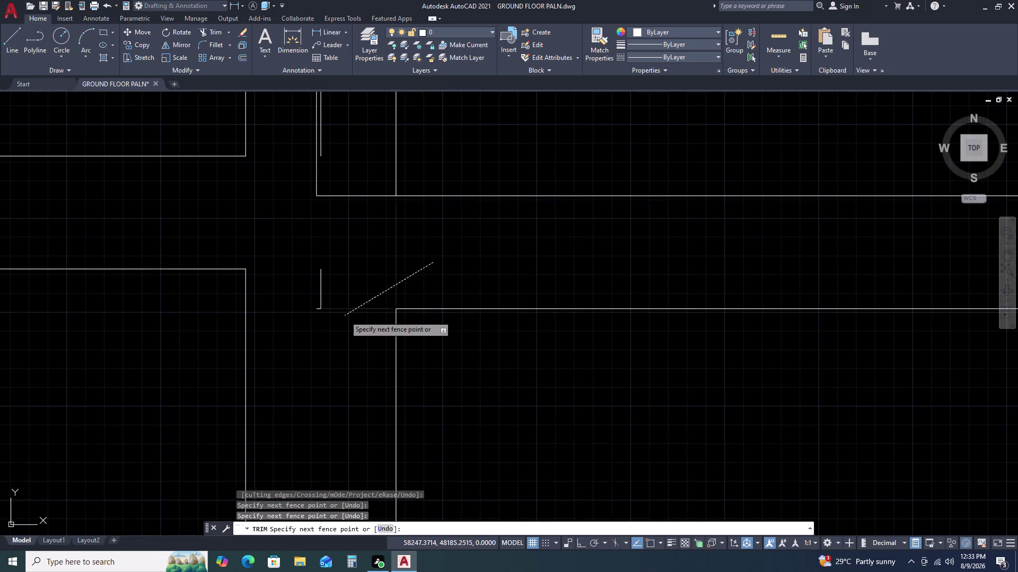
double_click(344, 276)
click(317, 306)
click(315, 314)
click(317, 310)
drag(317, 309, 324, 303)
scroll(down, 3)
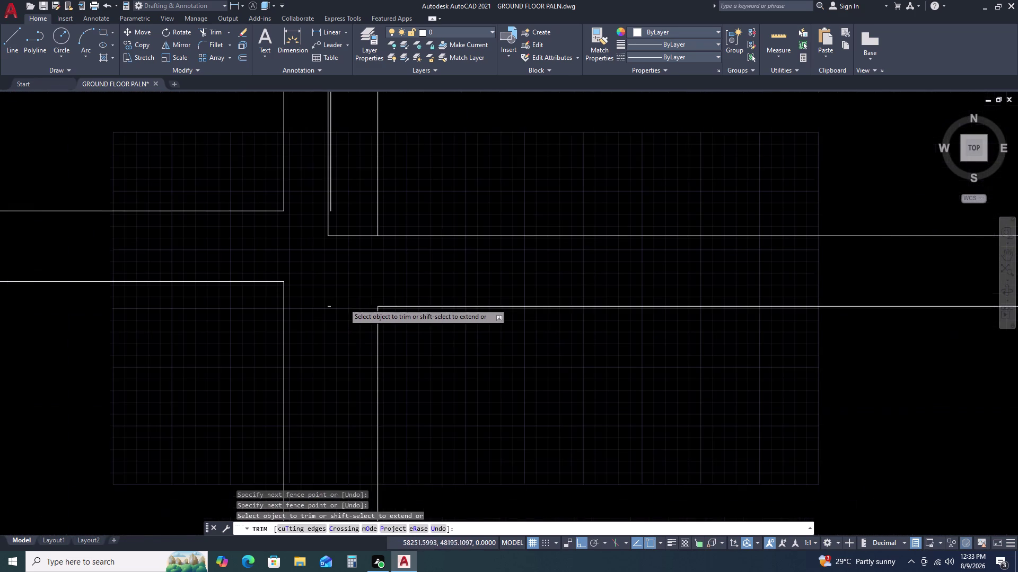
click(334, 299)
Fence-trim the remaining line ends between the stacked passage treads.
double_click(329, 309)
click(360, 162)
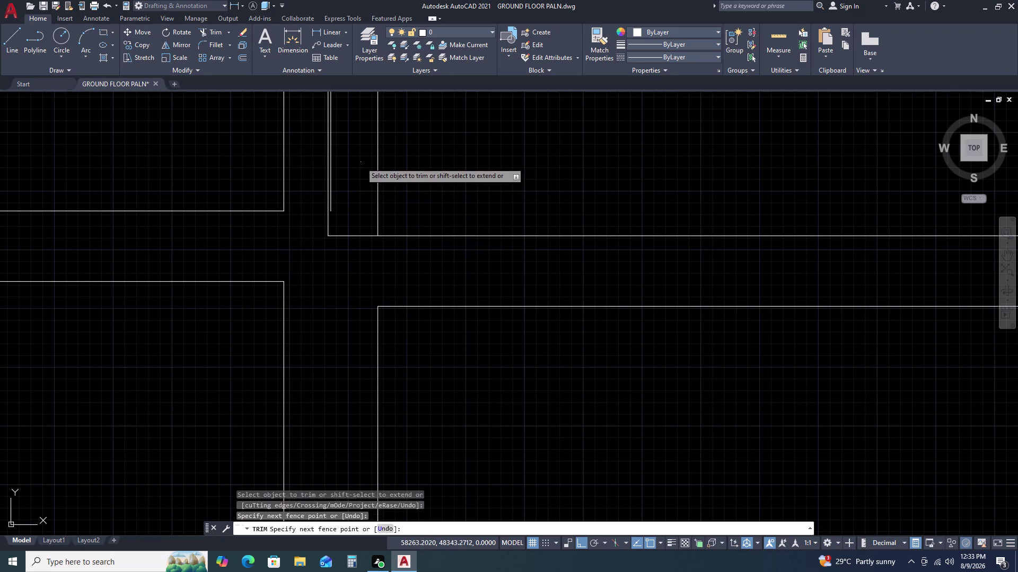
drag(360, 162, 356, 167)
double_click(314, 264)
click(335, 188)
click(315, 200)
click(367, 213)
drag(367, 213, 366, 219)
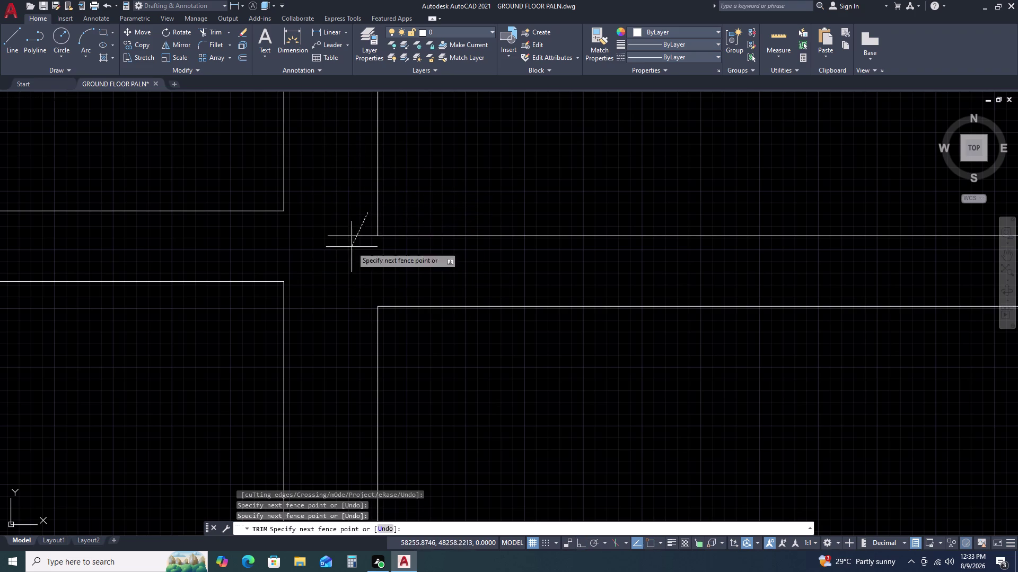
double_click(334, 280)
Trim the stray line end lower in the plan with a fence.
scroll(down, 3)
scroll(up, 3)
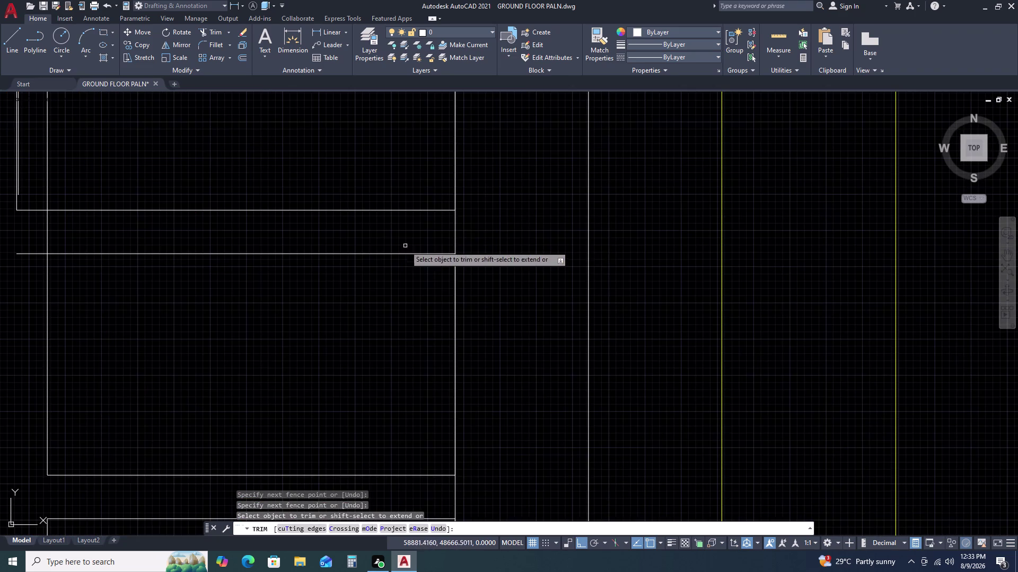
scroll(down, 3)
scroll(up, 3)
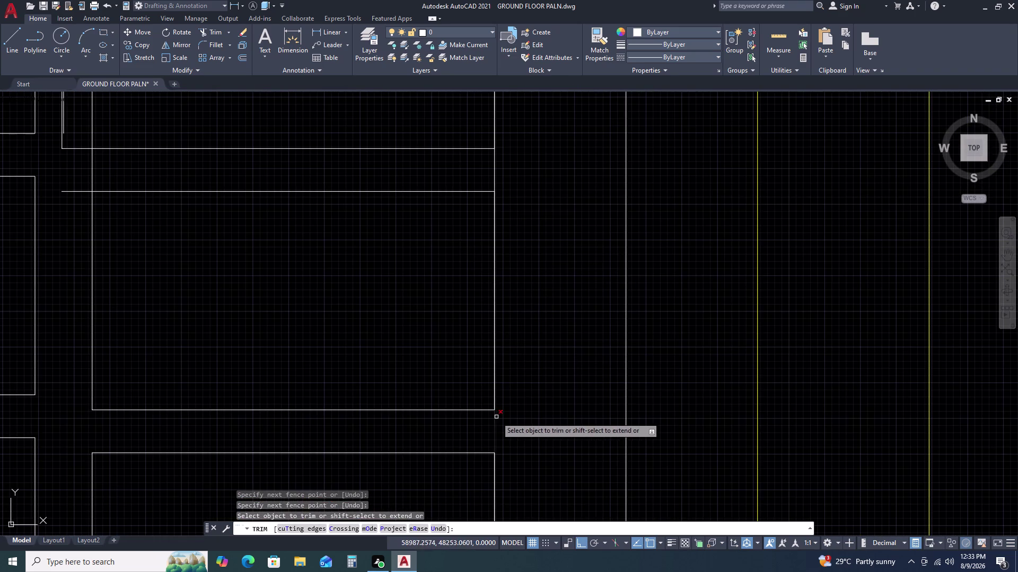
drag(503, 418, 497, 418)
drag(474, 423, 502, 428)
double_click(523, 177)
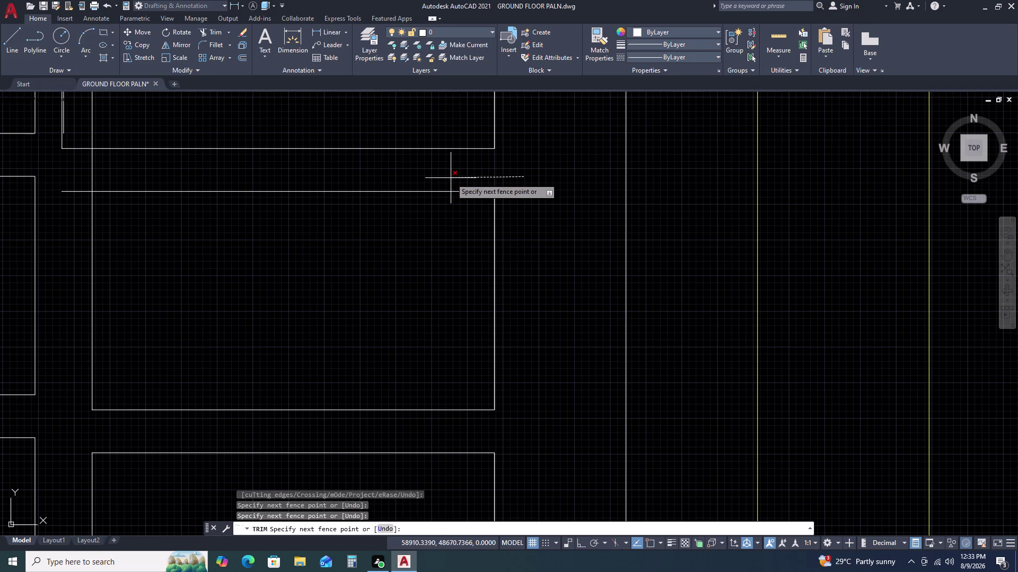
click(451, 178)
scroll(down, 3)
Fence-trim the gap lines beside the pergola steps.
middle_drag(423, 149, 427, 298)
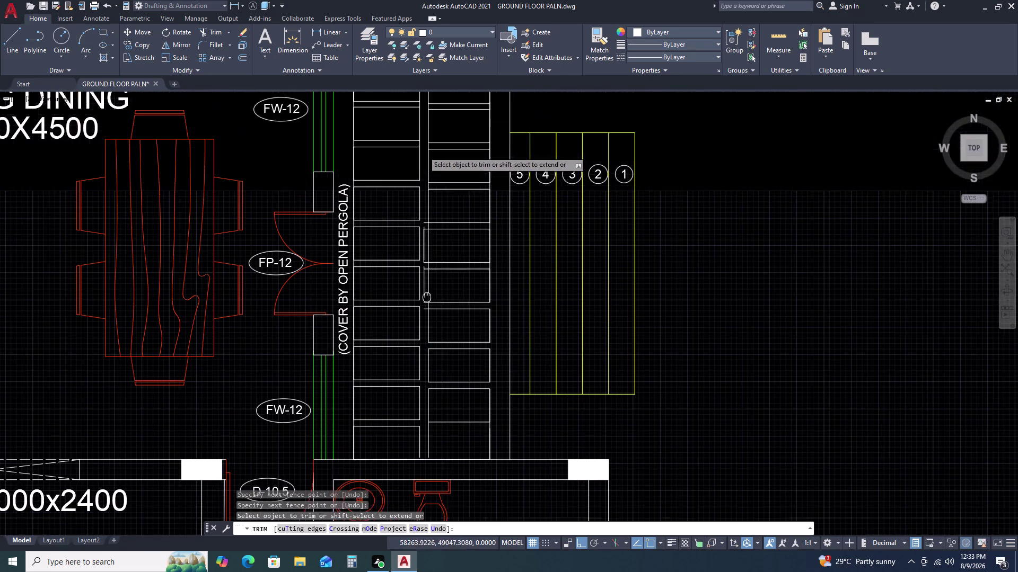
scroll(up, 3)
click(437, 212)
double_click(420, 290)
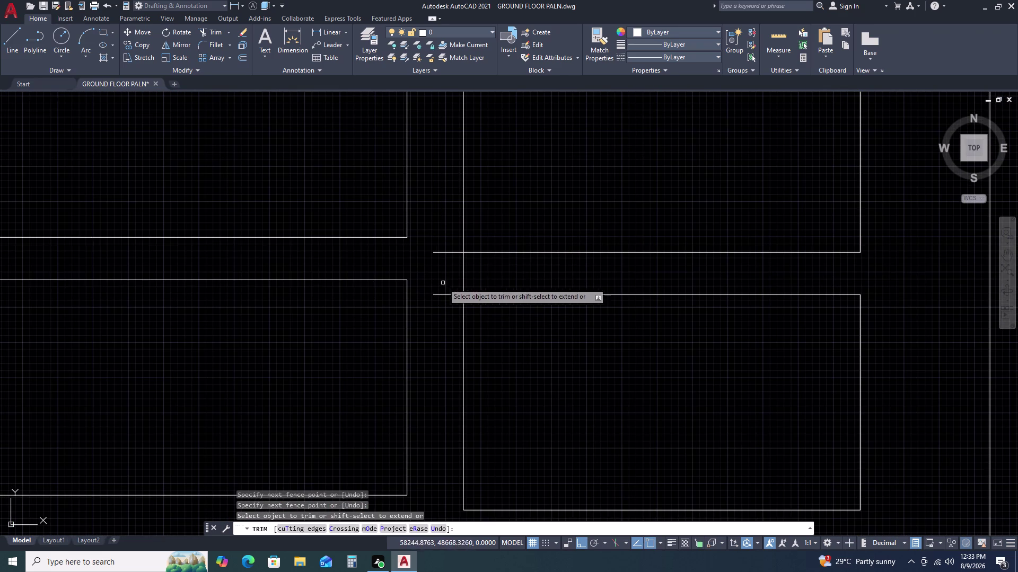
drag(503, 272, 492, 274)
double_click(428, 298)
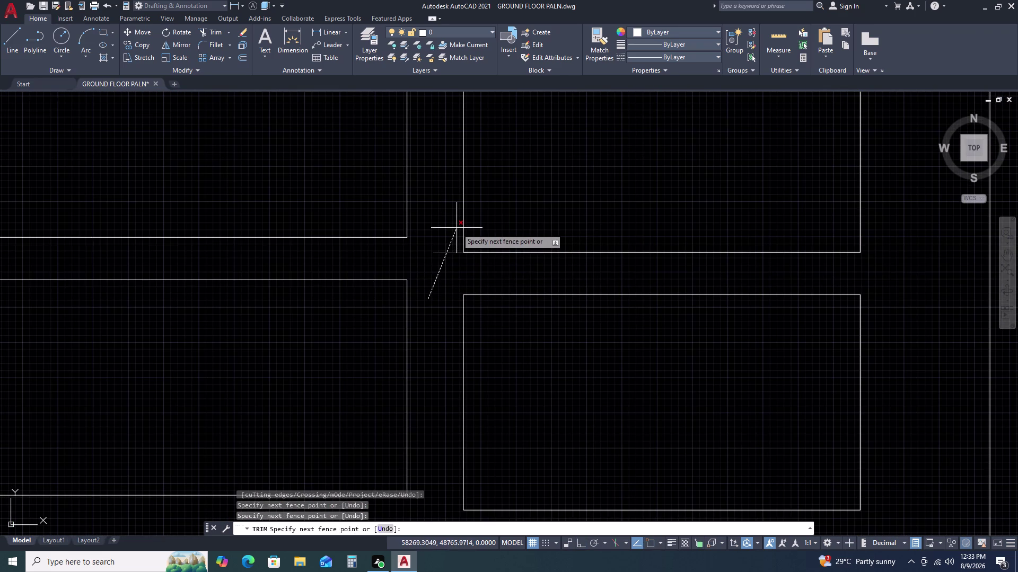
click(456, 228)
Trim more line ends along the pergola steps.
scroll(down, 3)
scroll(up, 3)
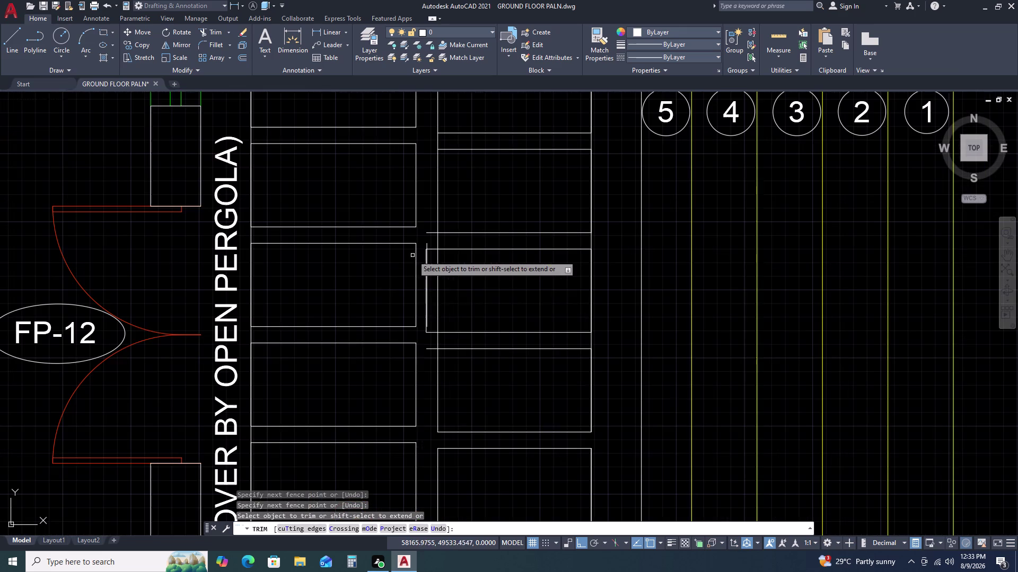
scroll(up, 3)
click(428, 273)
double_click(400, 337)
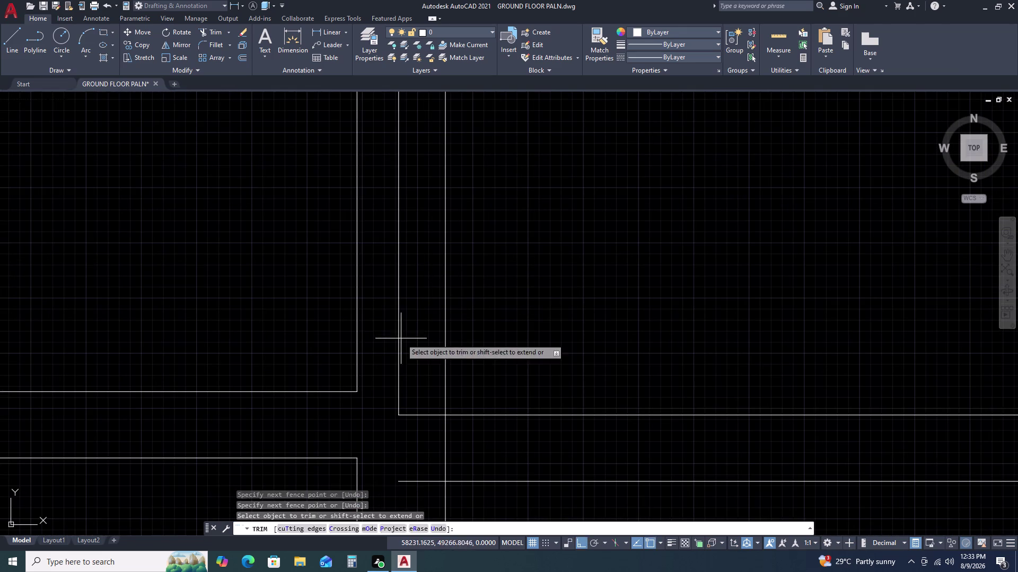
click(401, 362)
drag(400, 362, 400, 353)
double_click(395, 283)
click(407, 236)
scroll(down, 3)
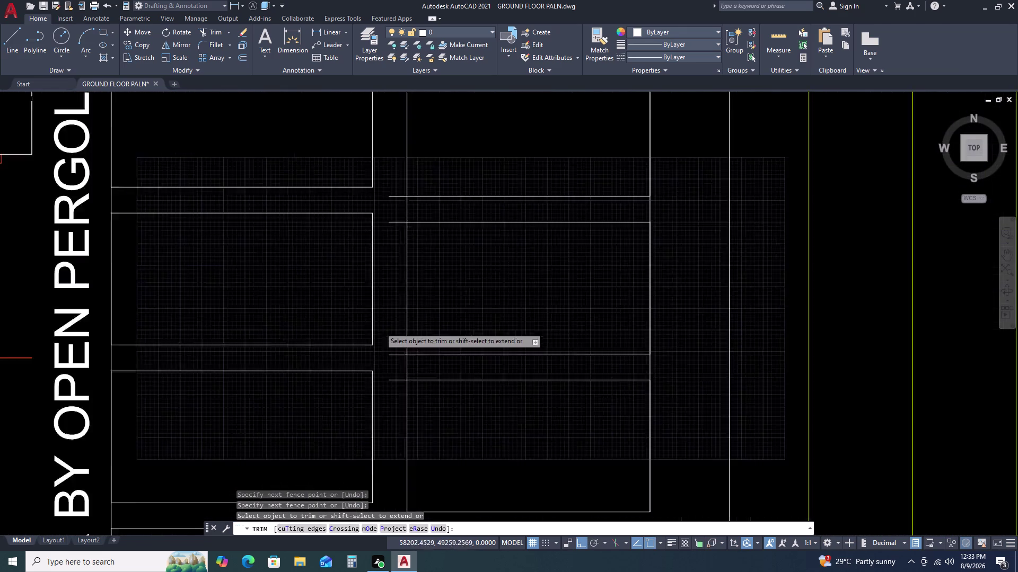
scroll(up, 3)
Fence-trim the step line ends across the treads.
drag(412, 311, 412, 302)
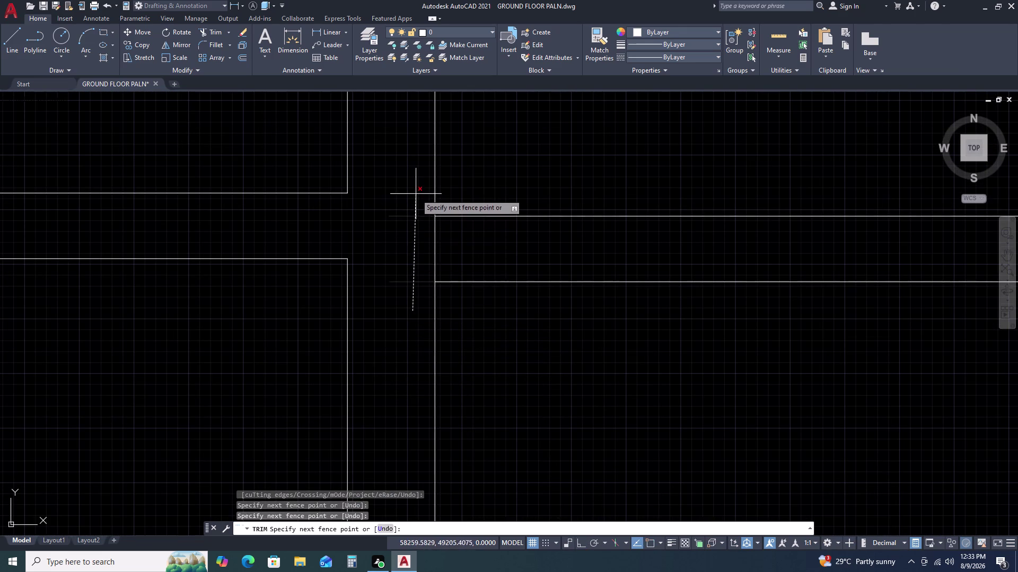
click(415, 194)
click(489, 244)
drag(490, 245, 481, 244)
click(410, 245)
drag(409, 245, 408, 251)
scroll(down, 3)
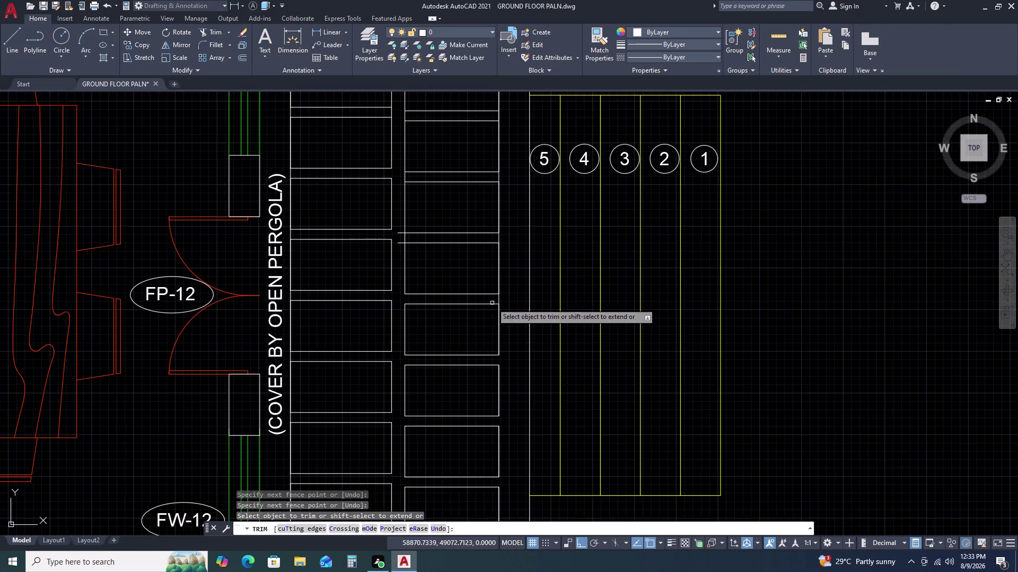
scroll(up, 3)
drag(486, 311, 470, 314)
double_click(387, 327)
Clear further line ends lower down the pergola steps.
scroll(down, 3)
scroll(up, 3)
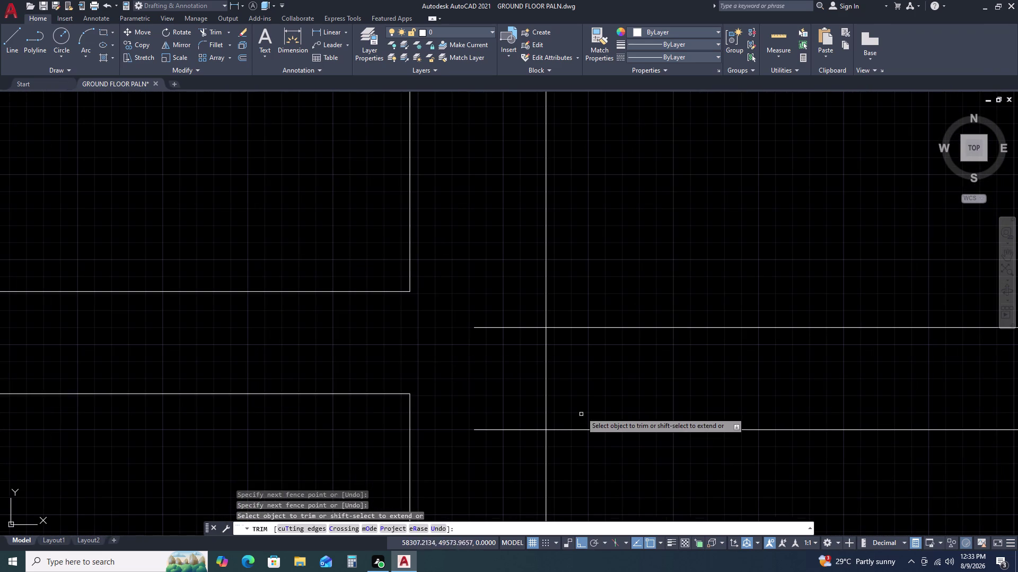
double_click(584, 390)
drag(465, 415, 465, 435)
drag(510, 277, 496, 323)
click(495, 472)
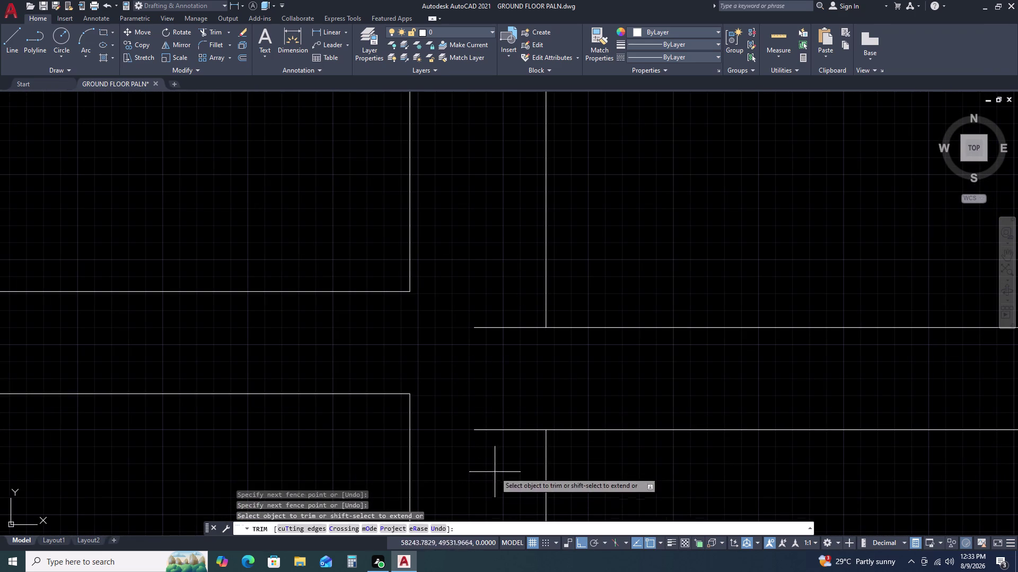
drag(495, 475, 495, 444)
drag(501, 261, 501, 272)
click(485, 465)
scroll(down, 3)
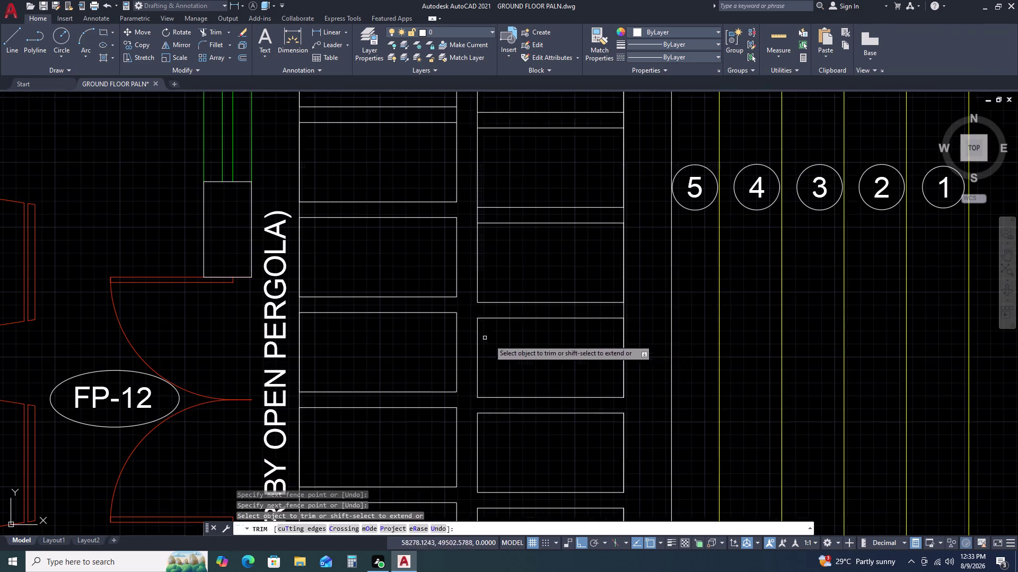
Trim the line segments at the next group of pergola steps.
middle_drag(543, 206, 486, 364)
middle_click(485, 367)
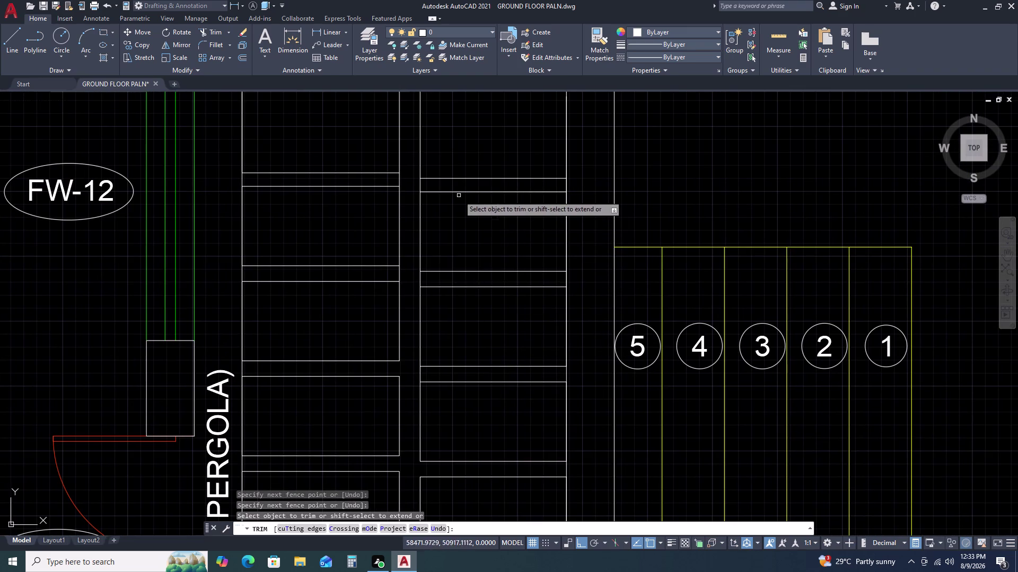
scroll(up, 3)
click(482, 288)
drag(481, 287, 467, 288)
double_click(404, 279)
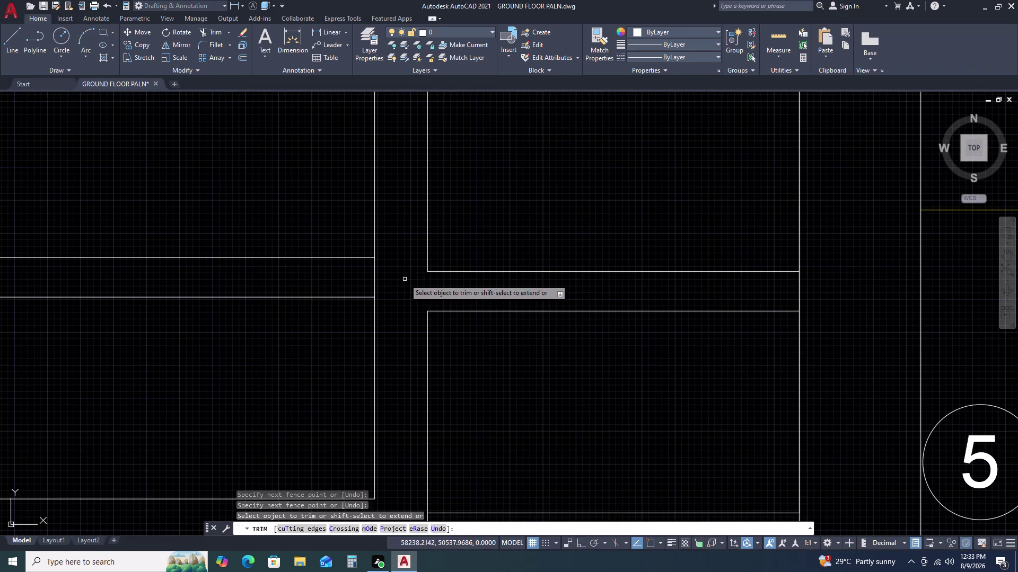
scroll(down, 3)
scroll(up, 3)
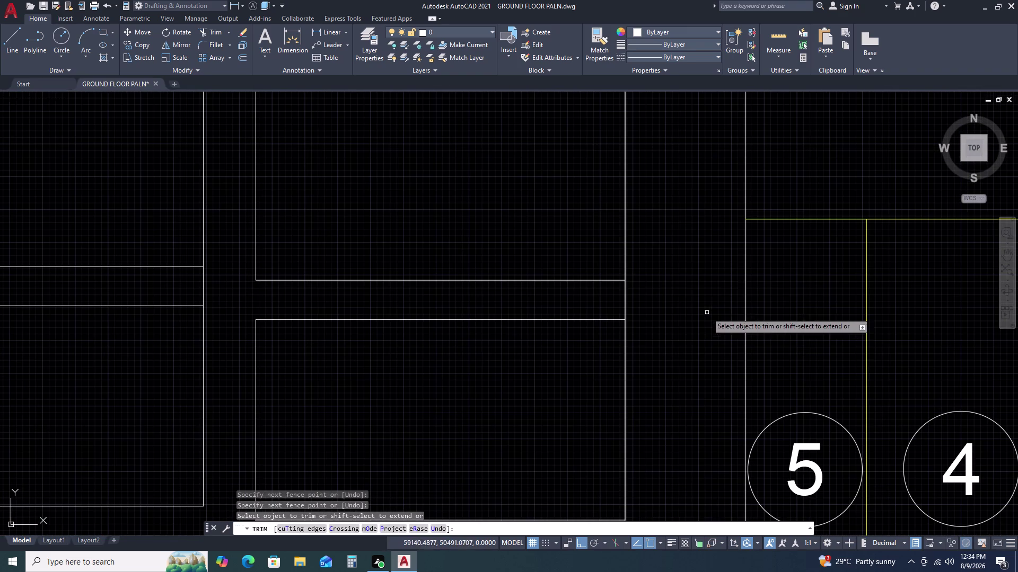
double_click(632, 290)
double_click(566, 291)
scroll(down, 3)
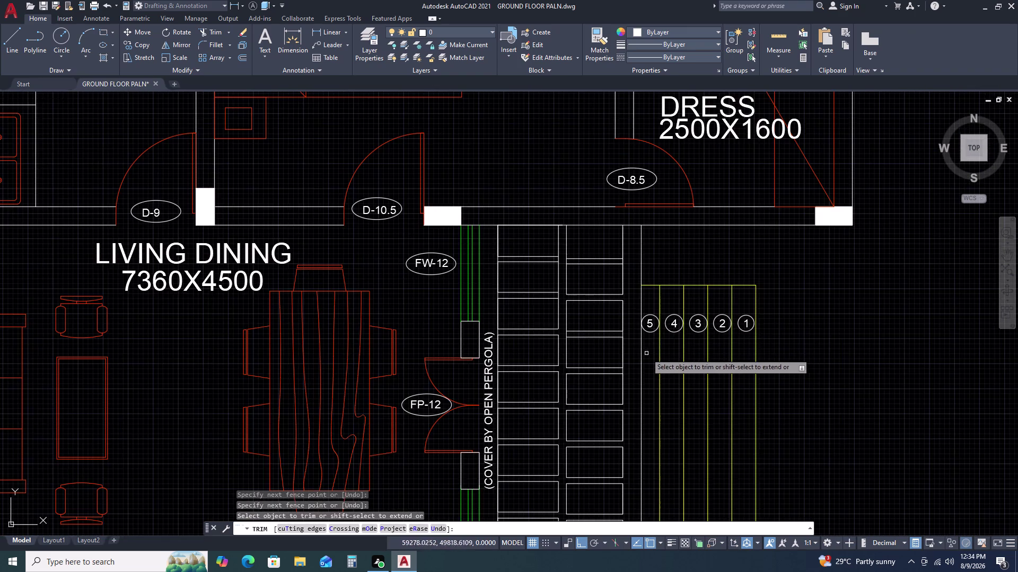
scroll(up, 3)
Fence-trim the overlapping line where the steps meet.
double_click(619, 303)
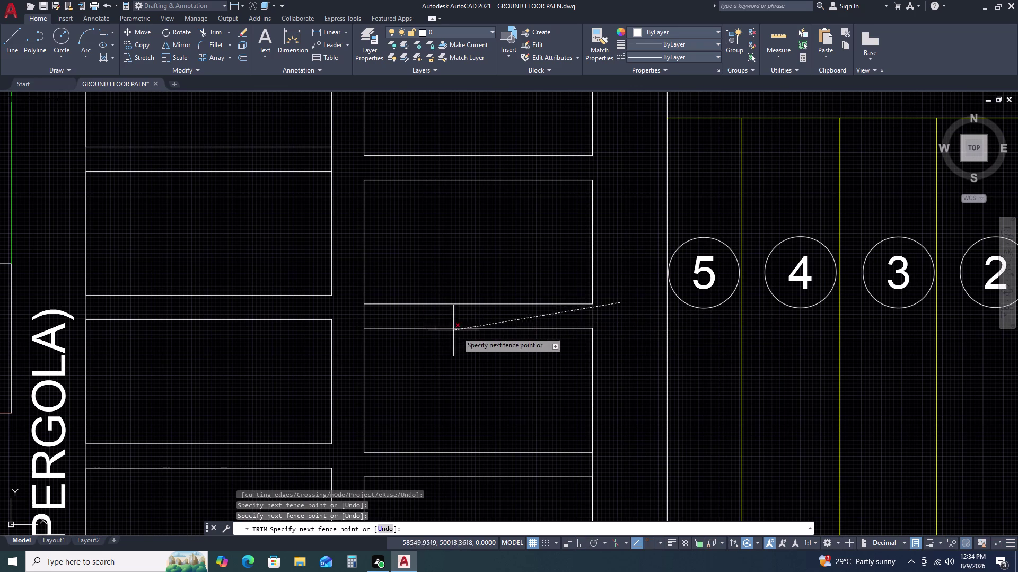
click(599, 311)
click(596, 311)
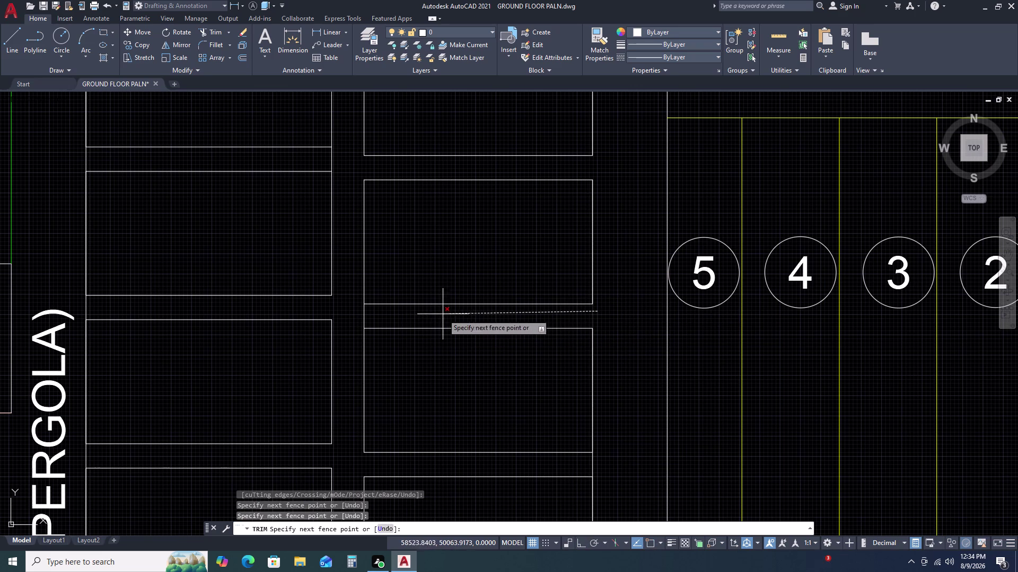
click(363, 315)
scroll(down, 3)
scroll(up, 3)
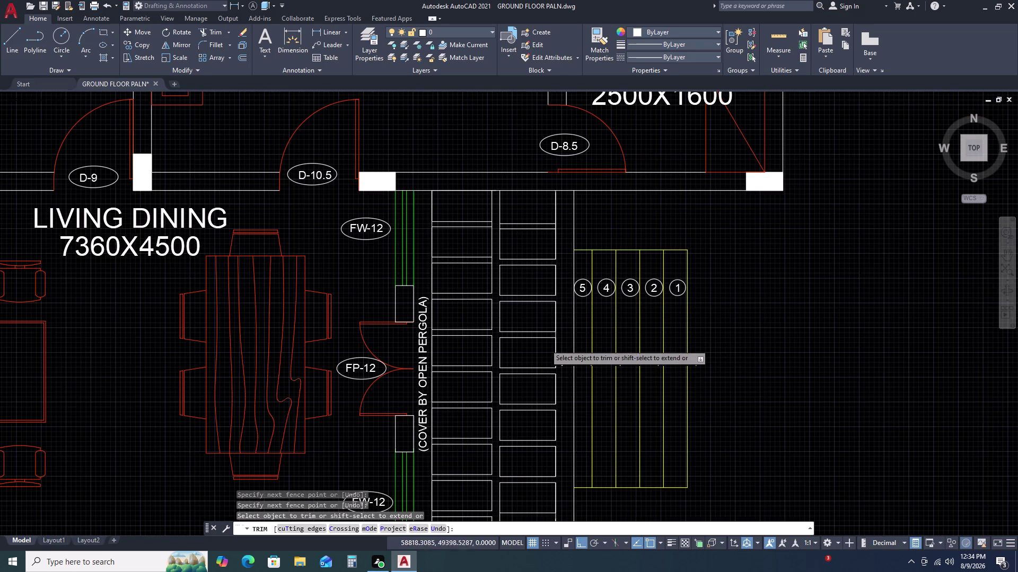
scroll(up, 3)
click(593, 308)
Trim the next overlap and a stray line segment.
click(543, 307)
scroll(down, 3)
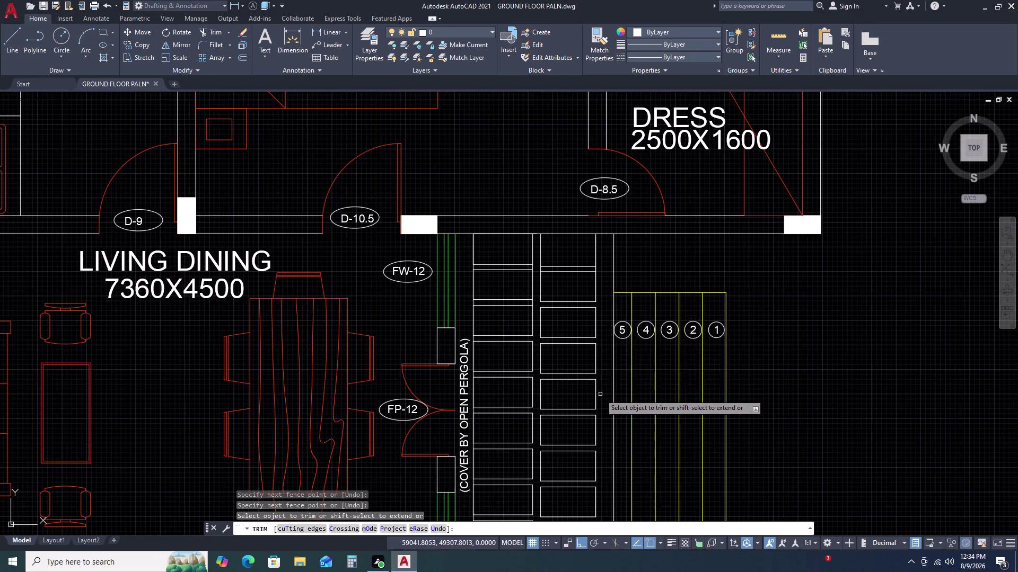
scroll(up, 3)
click(580, 253)
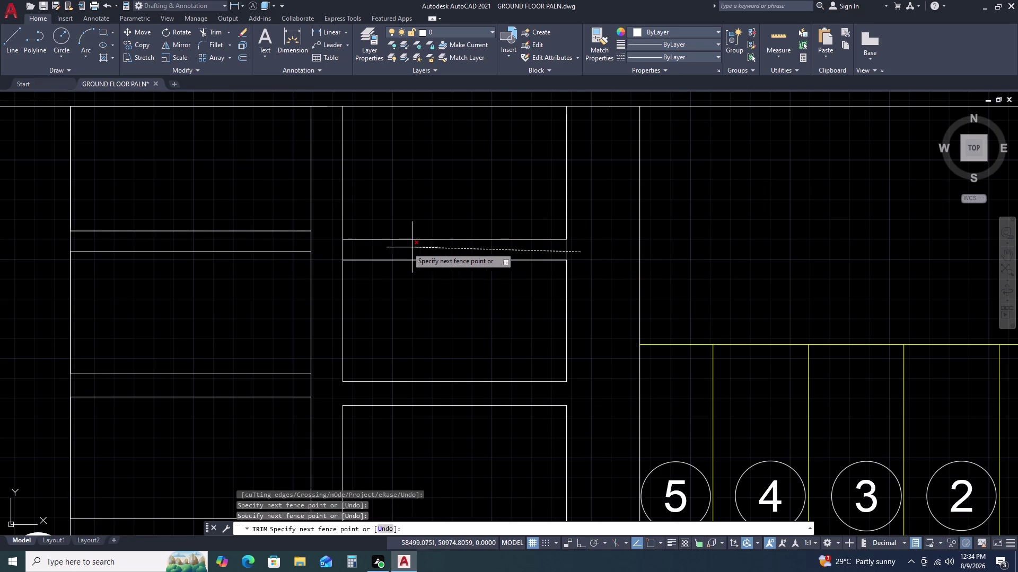
click(322, 248)
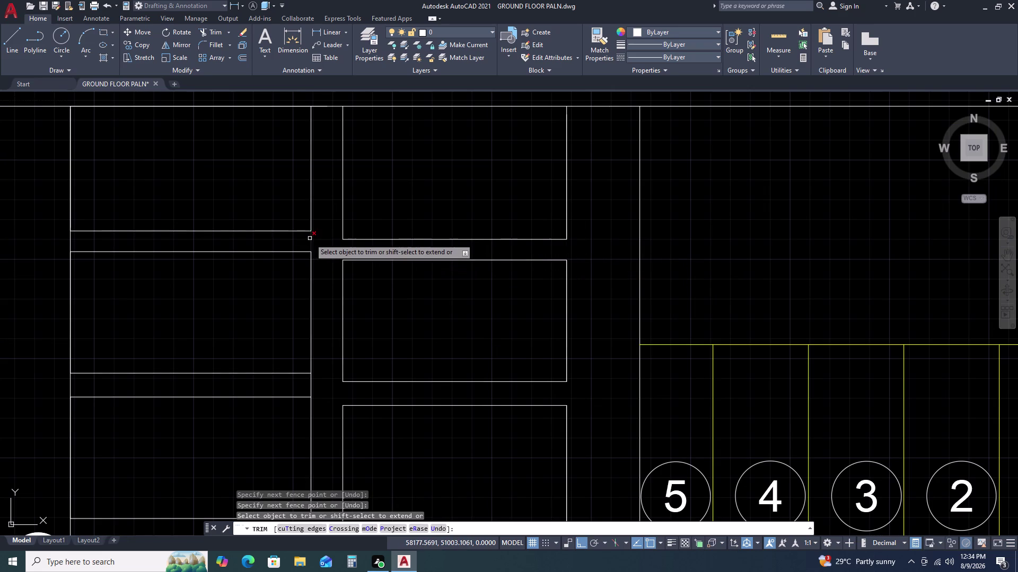
click(310, 238)
scroll(down, 3)
scroll(up, 3)
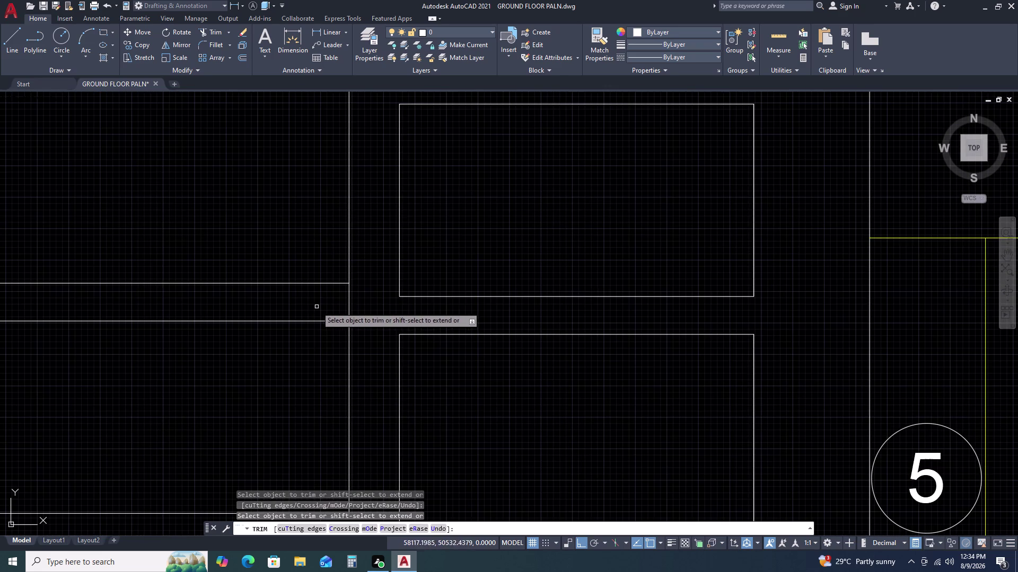
Trim the last crossed lines and end the TRIM command.
click(340, 296)
drag(356, 302, 366, 302)
scroll(down, 3)
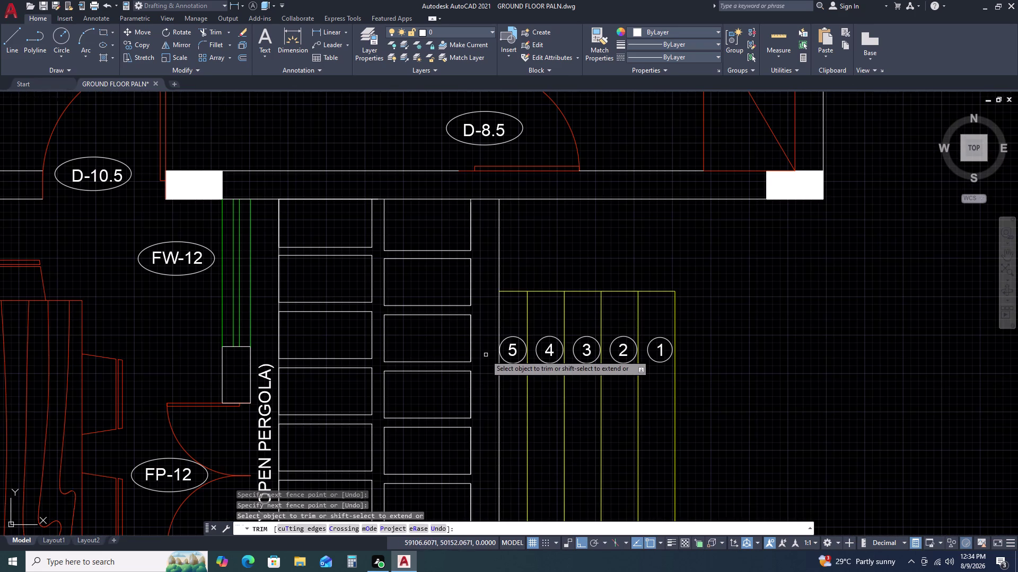
key(Escape)
scroll(down, 3)
scroll(down, 3)
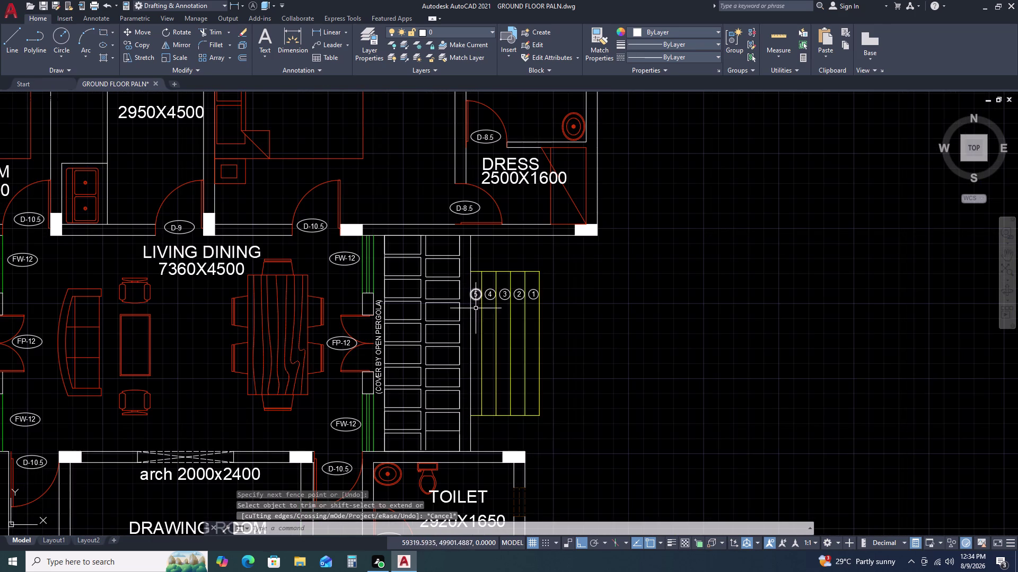
scroll(up, 3)
click(439, 210)
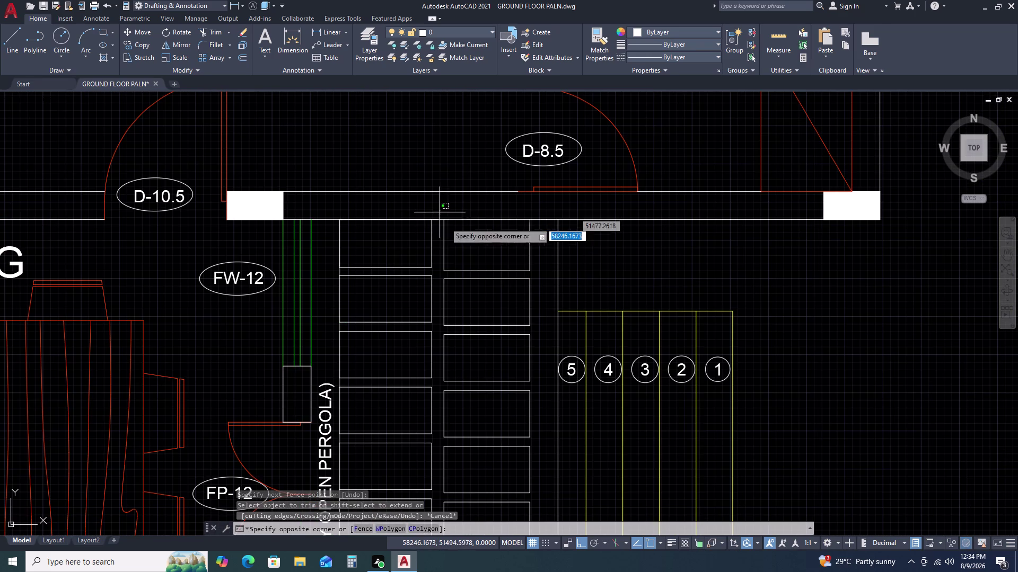
Select the right pergola column and start a move, then cancel it.
scroll(down, 3)
middle_drag(532, 512, 532, 403)
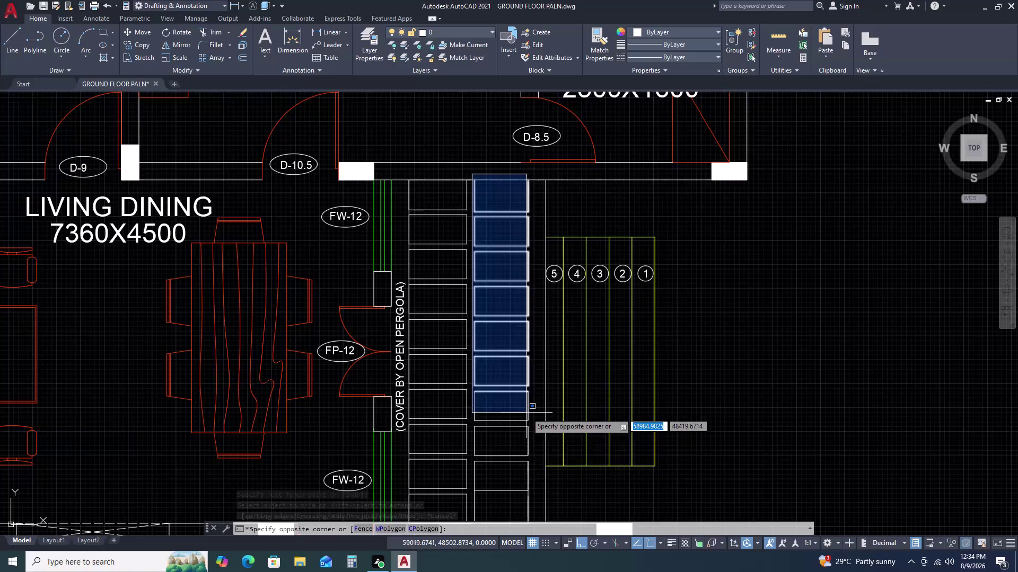
scroll(down, 3)
middle_drag(528, 488, 534, 421)
middle_click(533, 418)
scroll(down, 3)
scroll(up, 3)
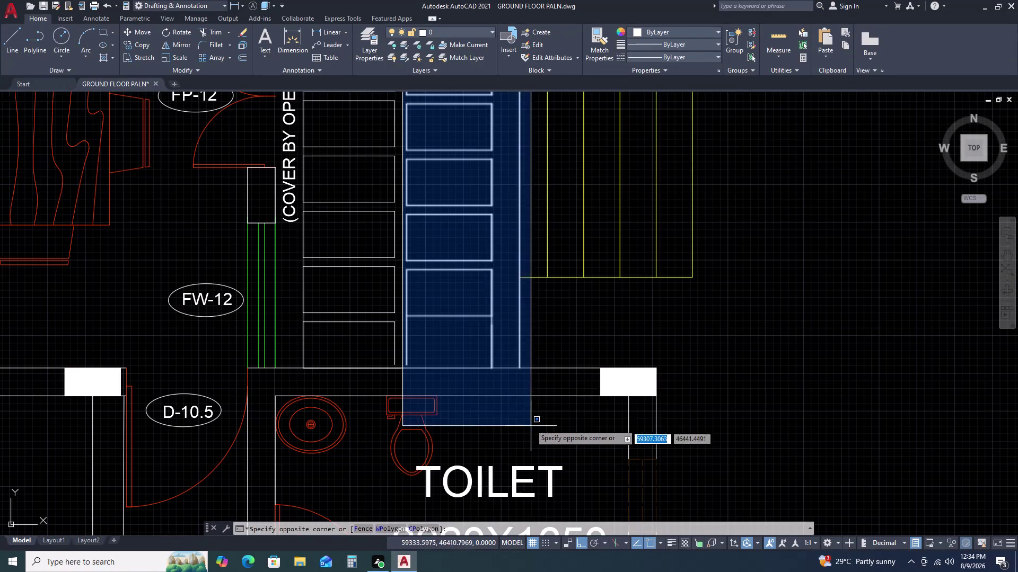
click(506, 382)
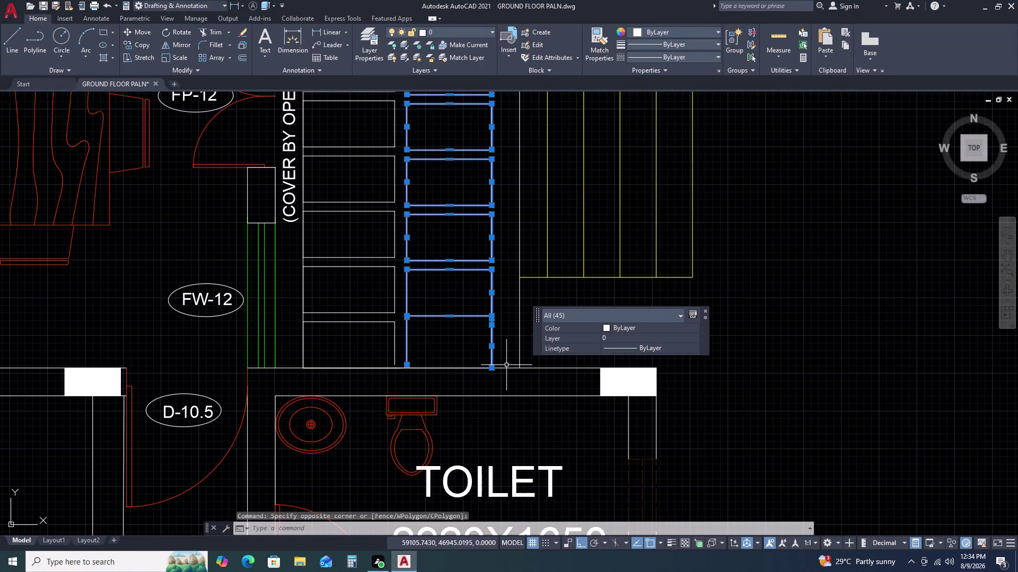
text(M)
key(space)
scroll(up, 3)
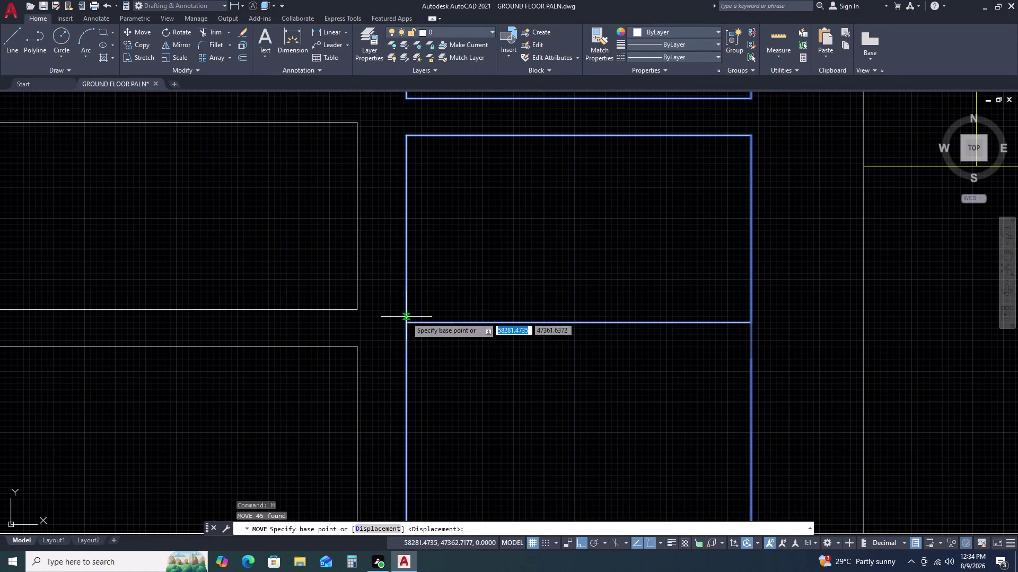
click(405, 319)
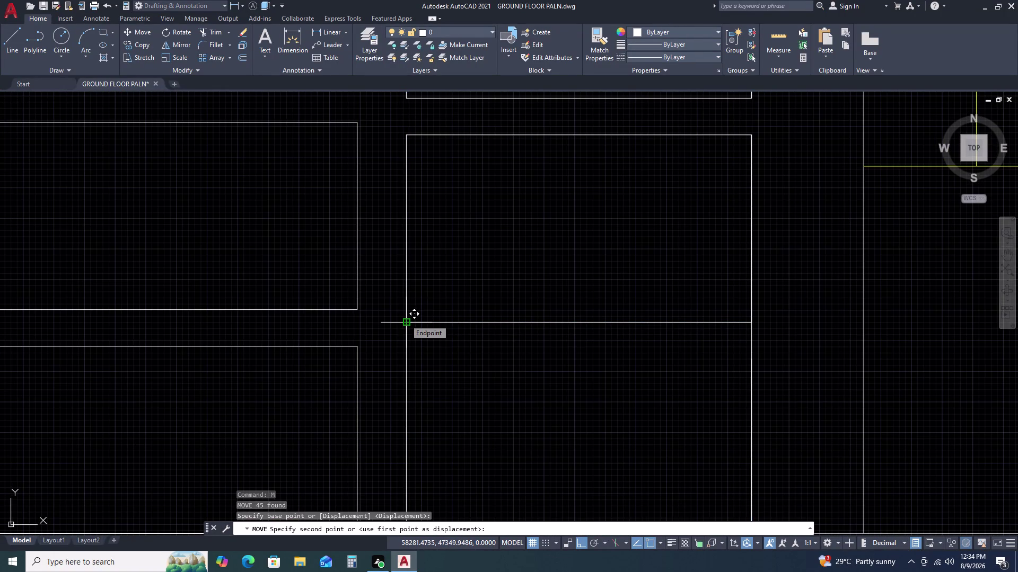
key(Escape)
scroll(down, 3)
scroll(down, 3)
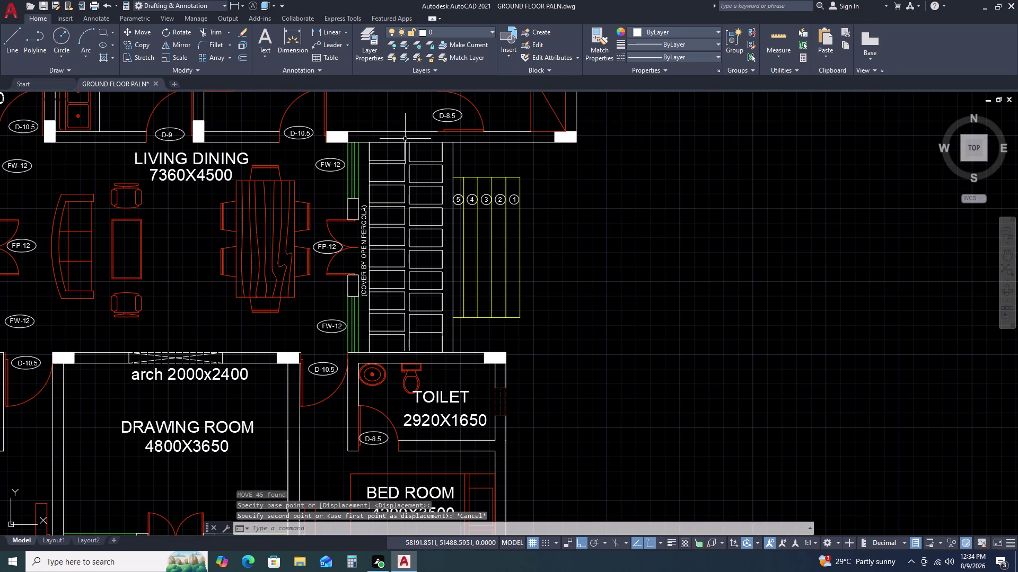
scroll(up, 3)
Move the reselected right column, snapping its corner to the left column's matching corner.
click(406, 143)
scroll(down, 3)
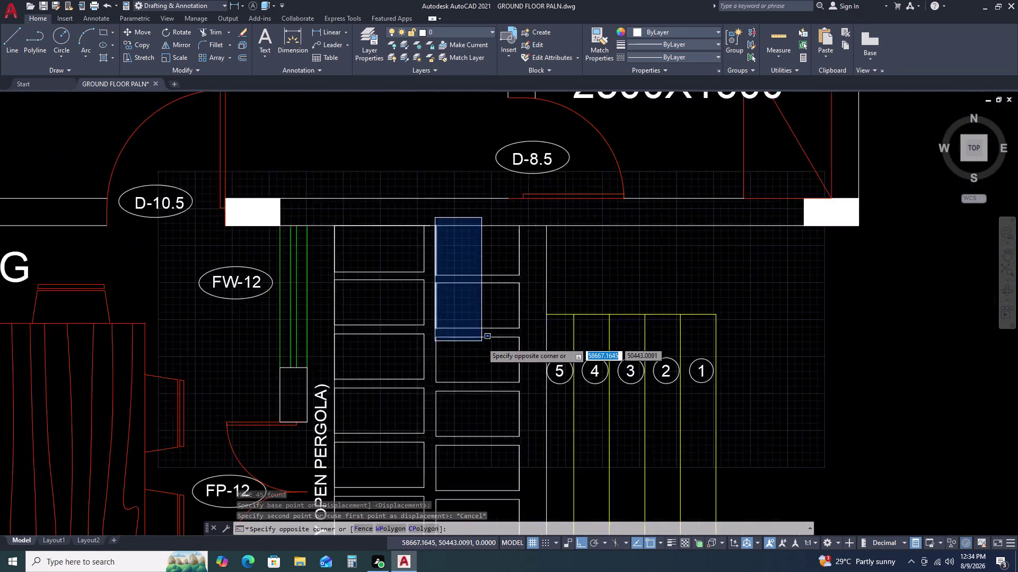
scroll(down, 3)
middle_drag(507, 477, 502, 363)
middle_click(500, 346)
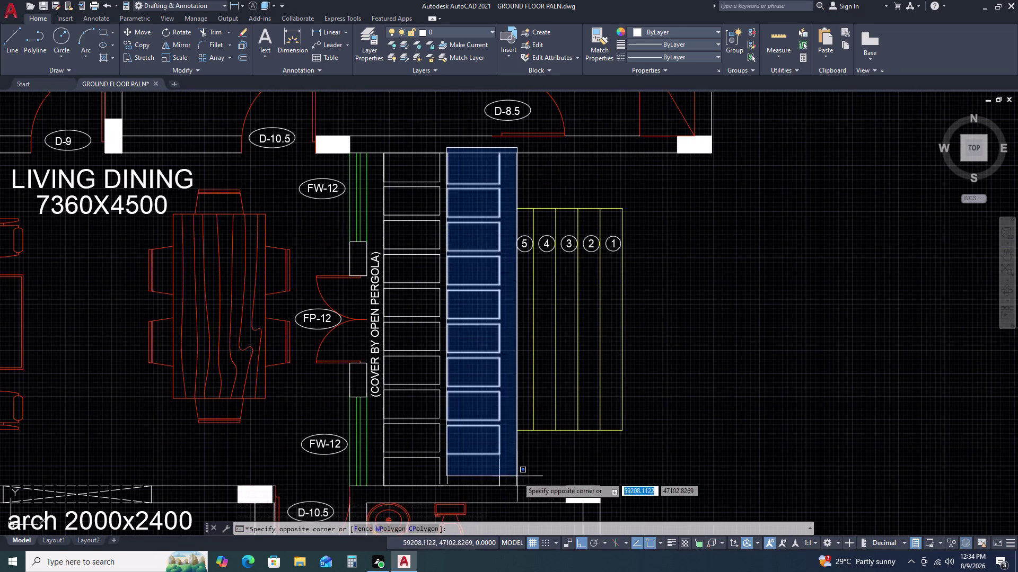
click(509, 493)
key(m)
key(space)
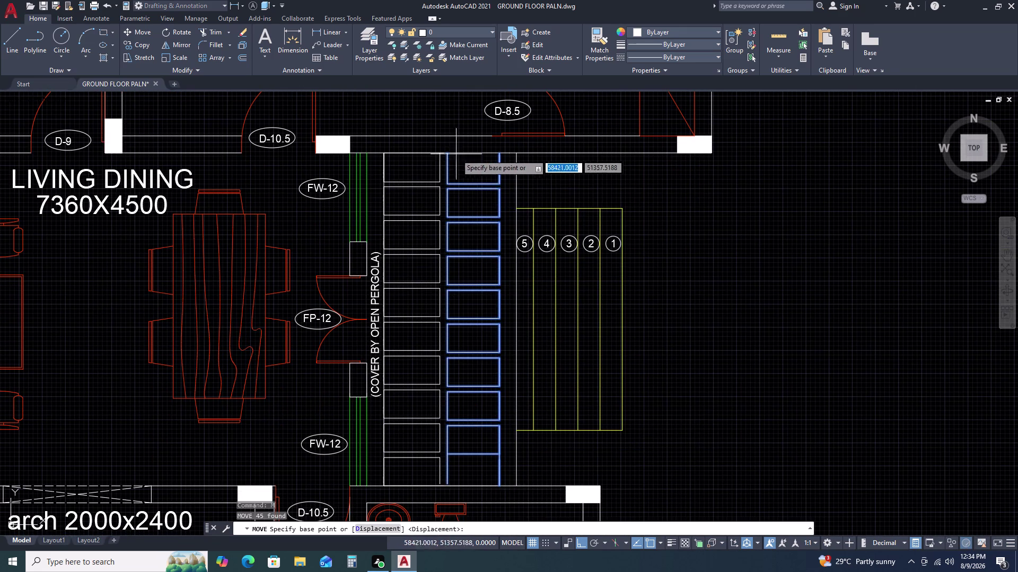
scroll(up, 3)
scroll(up, 3)
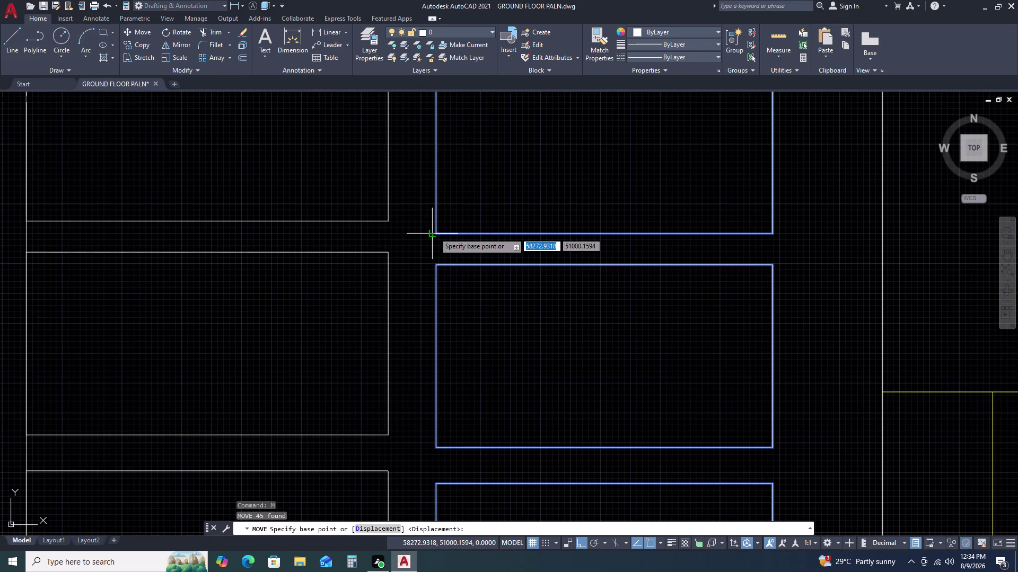
double_click(438, 233)
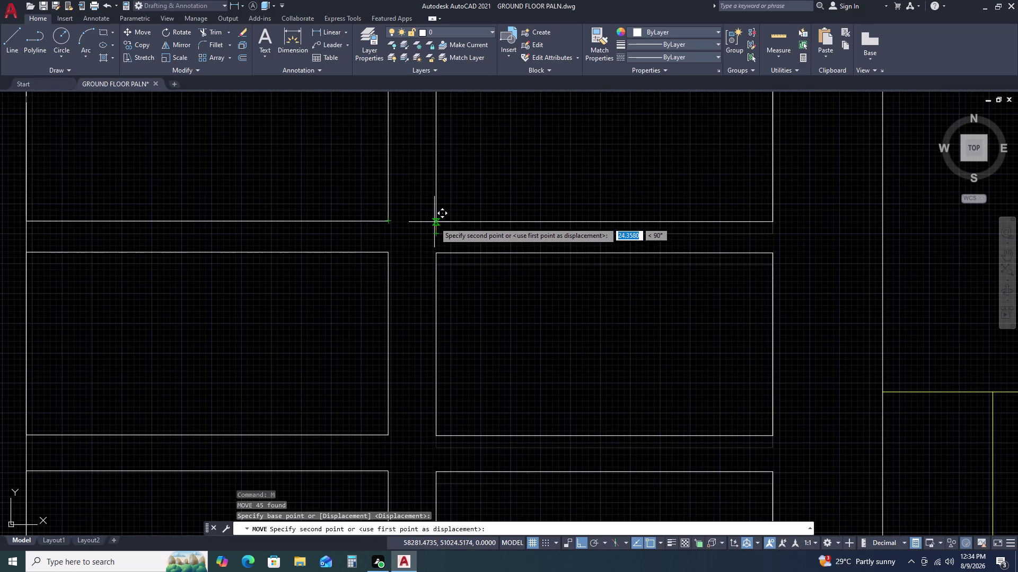
double_click(434, 222)
key(Escape)
scroll(down, 3)
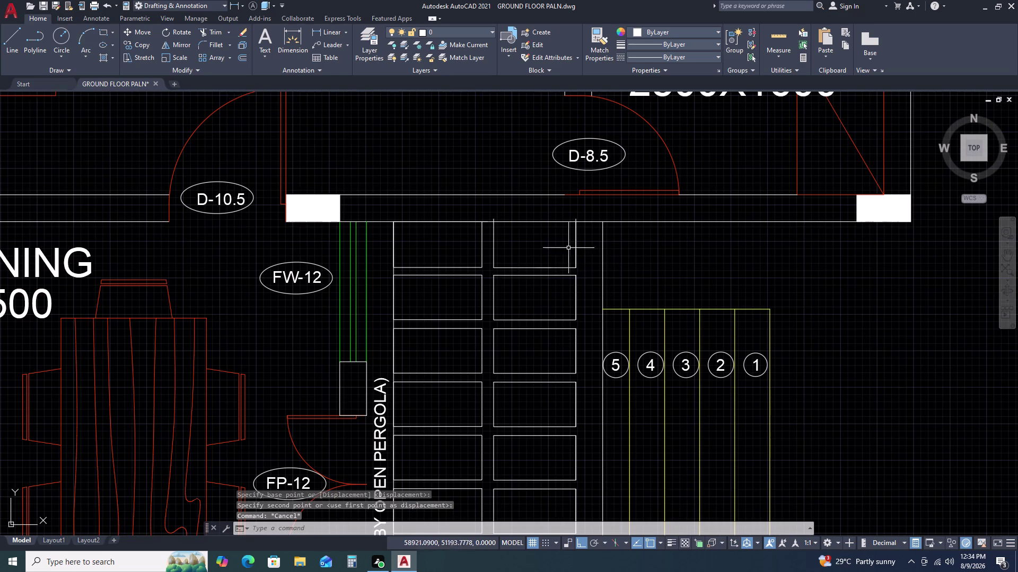
Trim the overlapping line ends where the pergola blocks meet the wall, including a fence trim.
text(TR)
key(space)
scroll(up, 3)
scroll(up, 3)
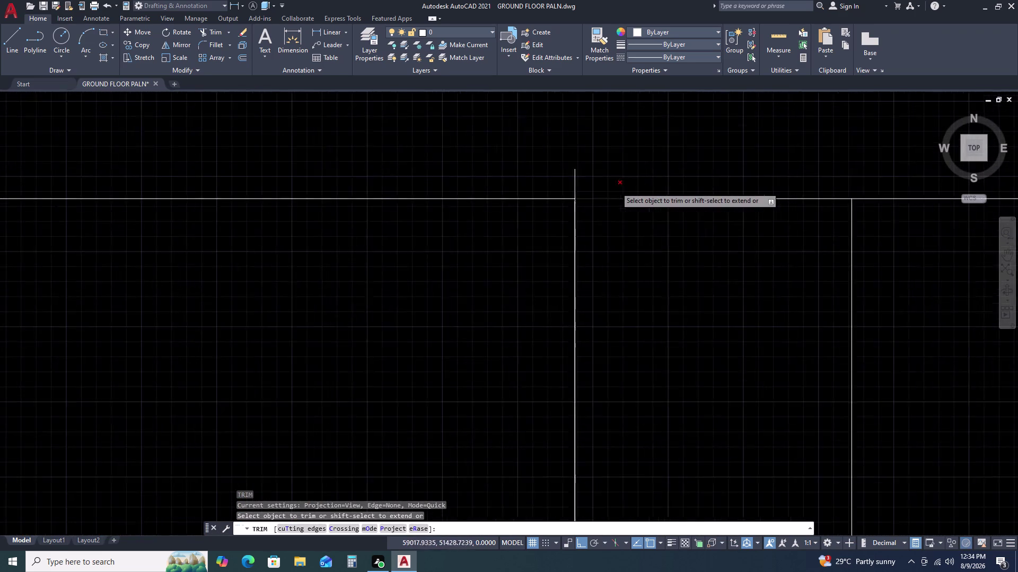
click(580, 171)
click(475, 179)
scroll(down, 3)
scroll(up, 3)
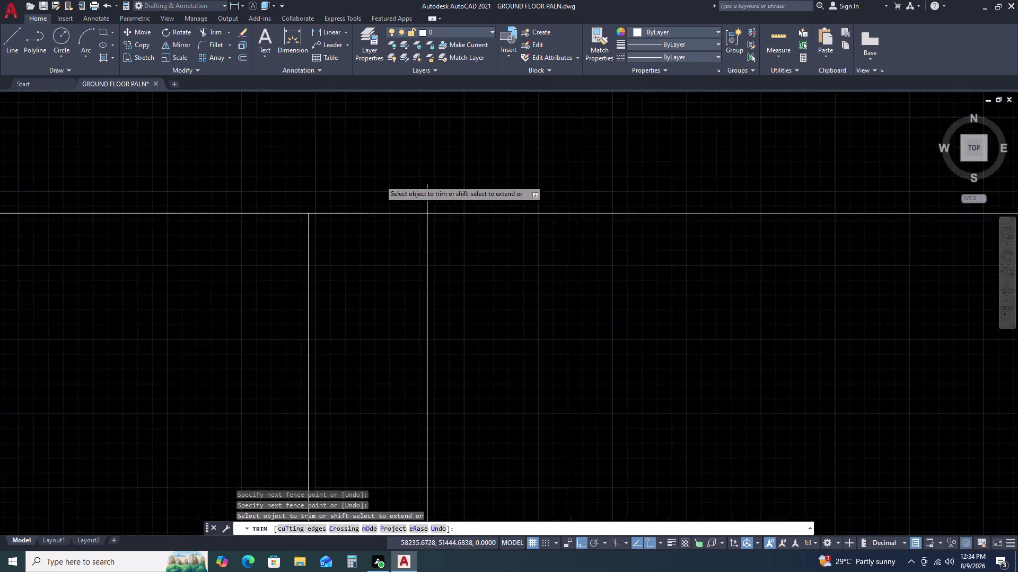
drag(495, 191, 487, 192)
double_click(397, 198)
scroll(down, 3)
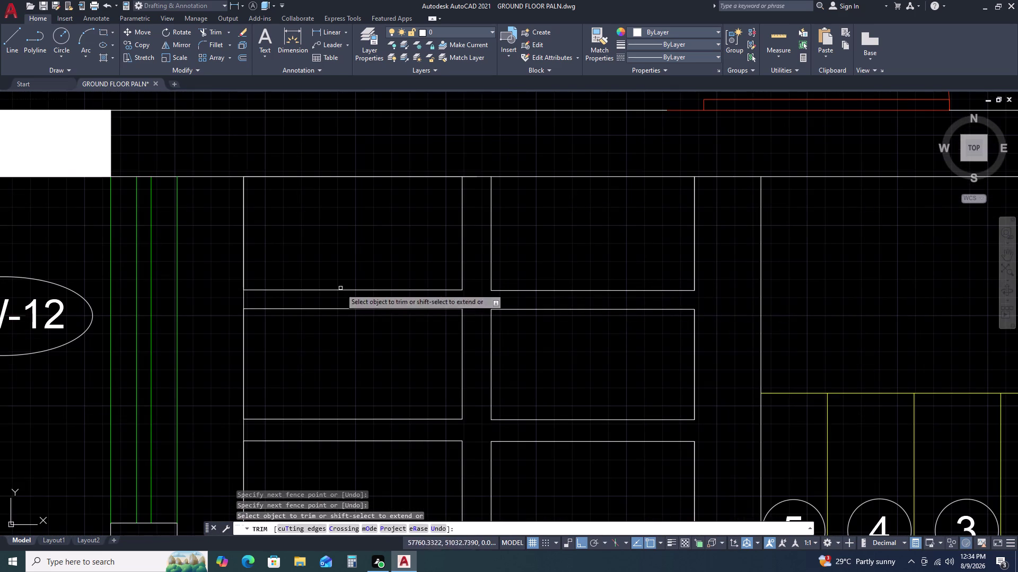
Trim the excess segments beside the pergola blocks so the tread rectangles are cleanly gapped.
middle_drag(475, 345, 300, 250)
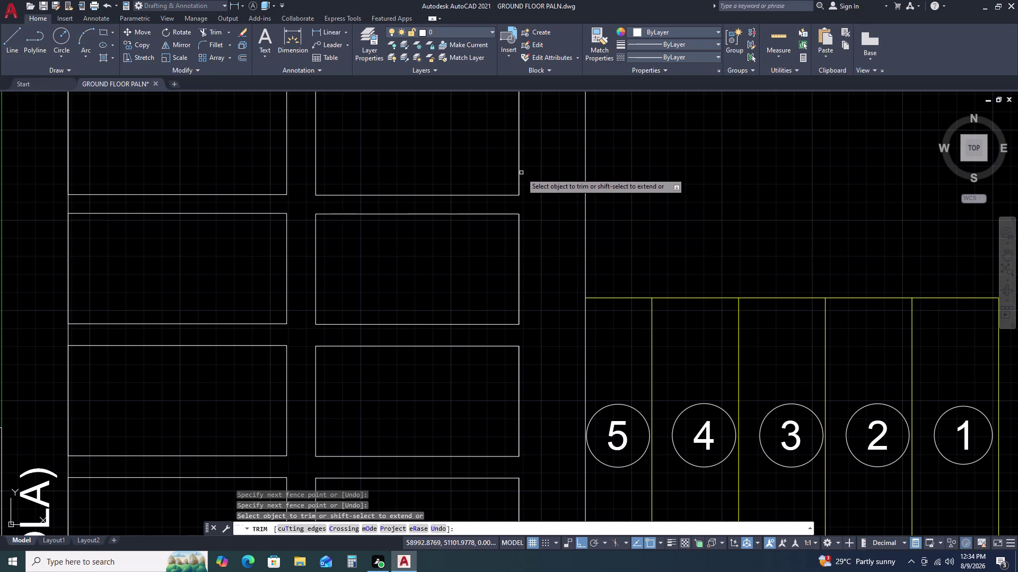
double_click(520, 174)
click(517, 237)
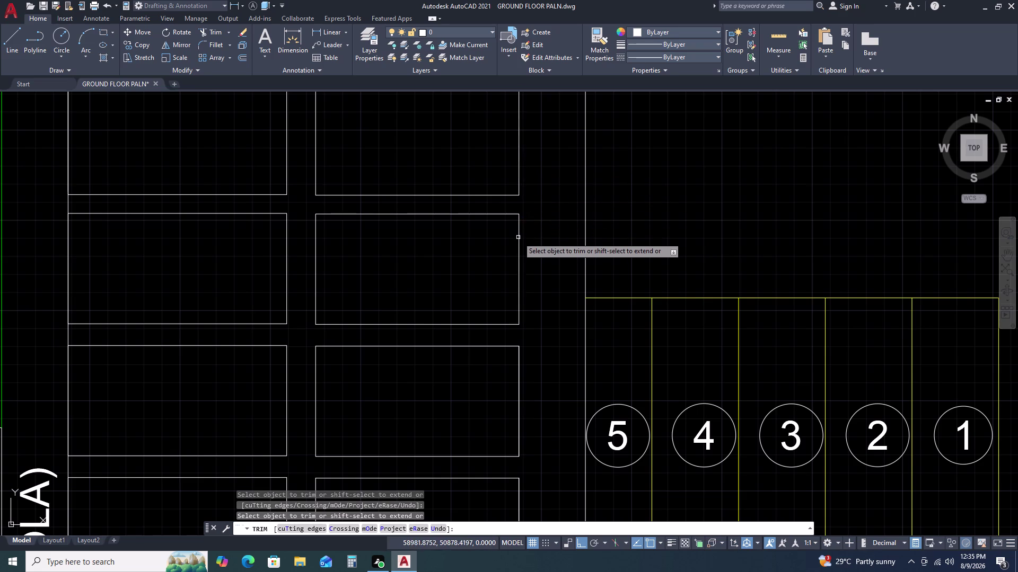
scroll(down, 3)
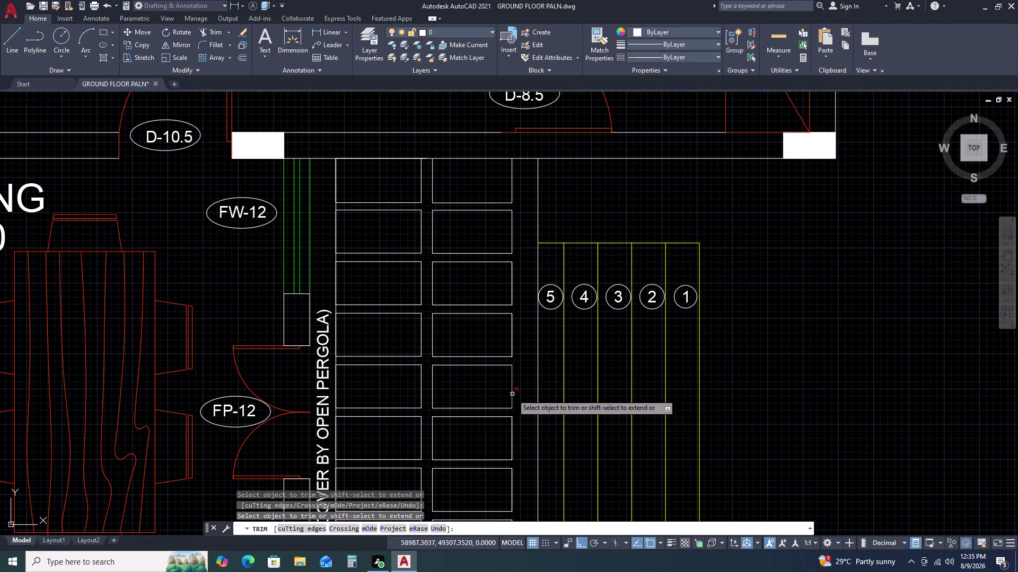
click(512, 275)
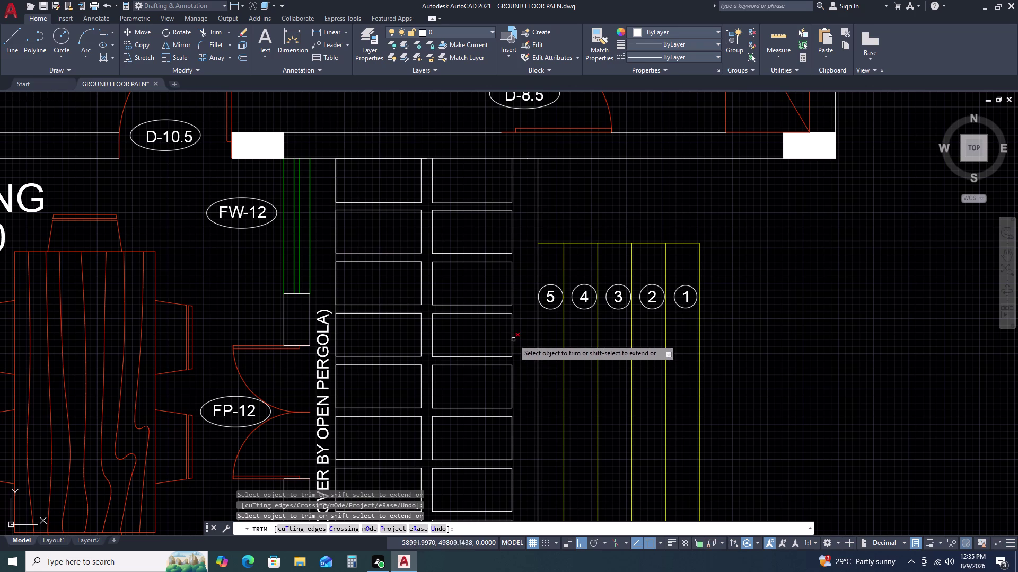
click(513, 339)
click(519, 272)
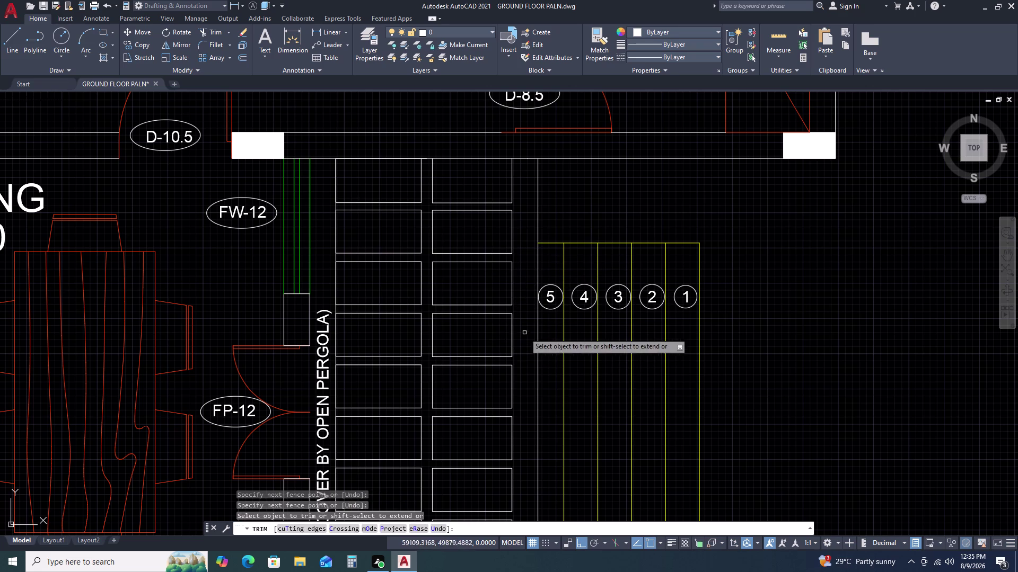
middle_click(474, 386)
middle_drag(474, 381, 475, 245)
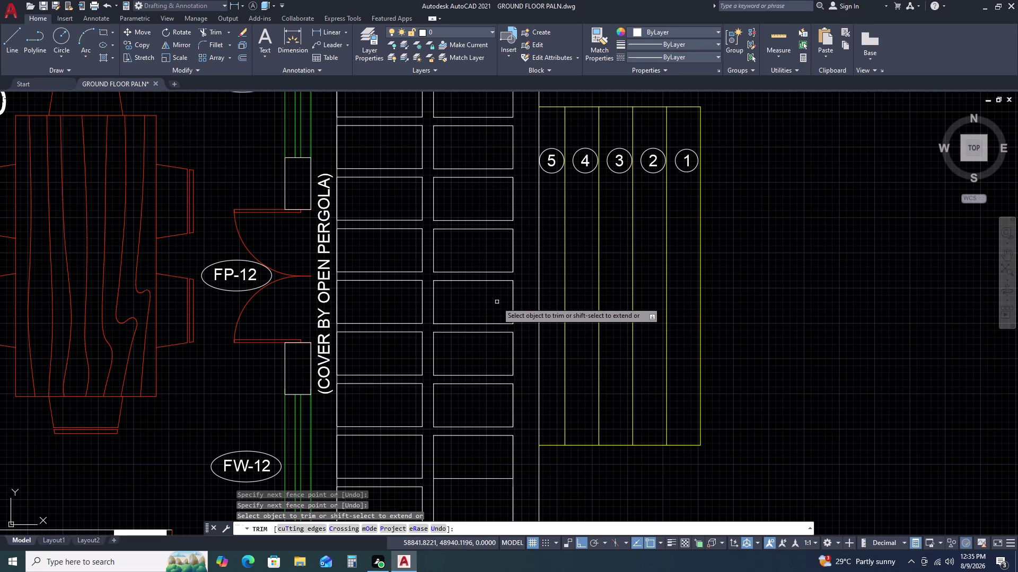
double_click(512, 255)
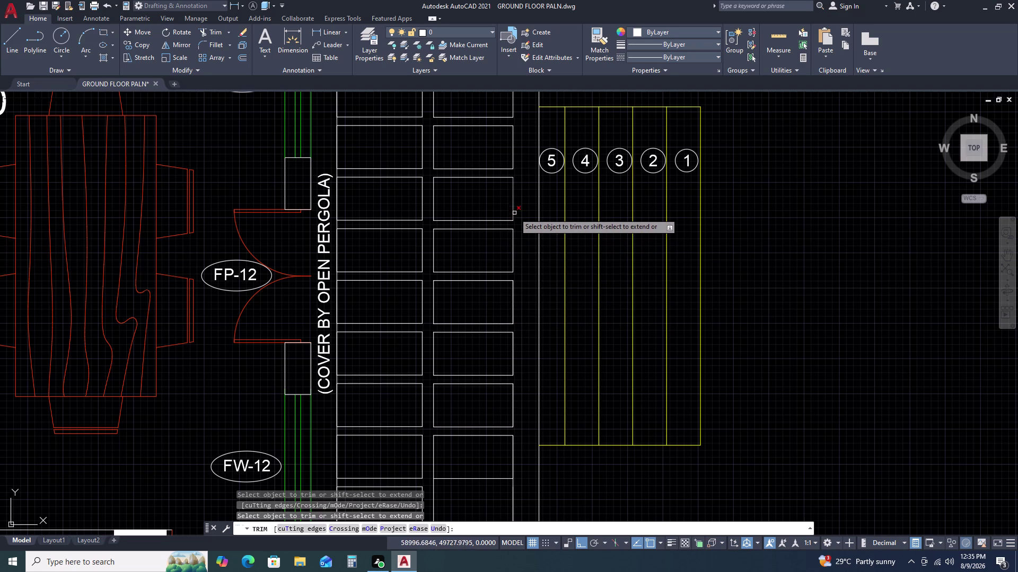
click(513, 211)
double_click(513, 300)
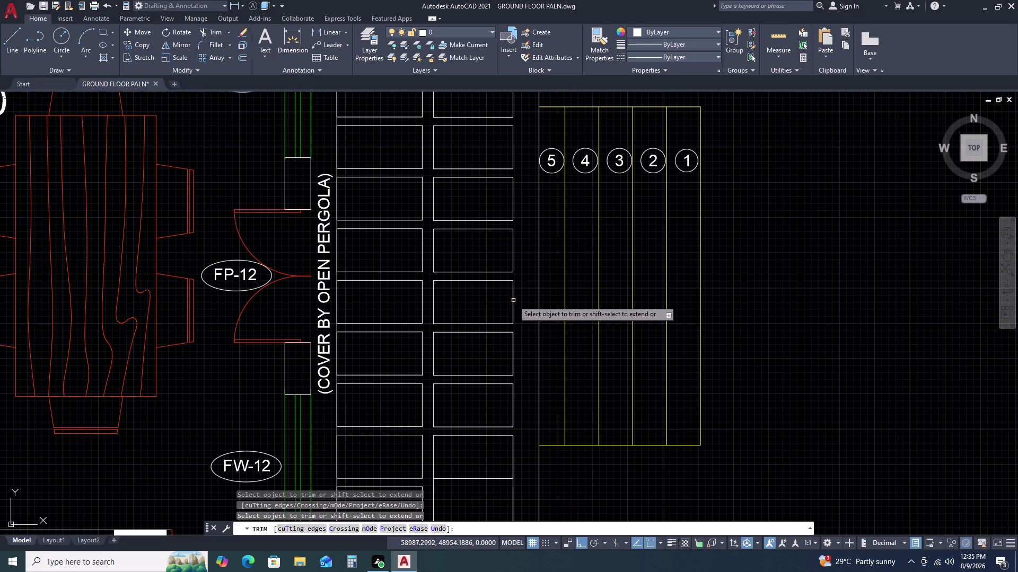
click(512, 345)
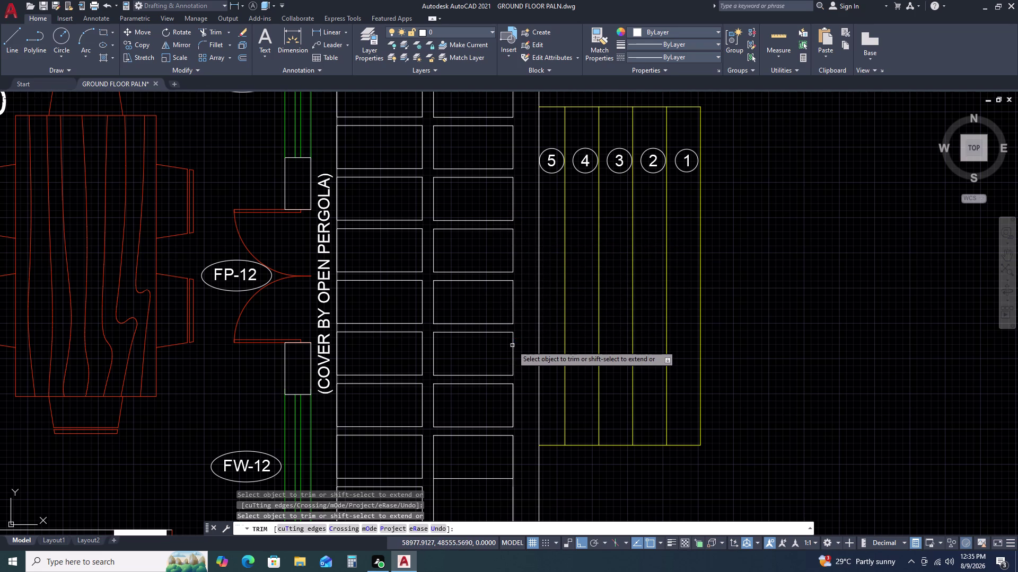
scroll(down, 3)
scroll(up, 3)
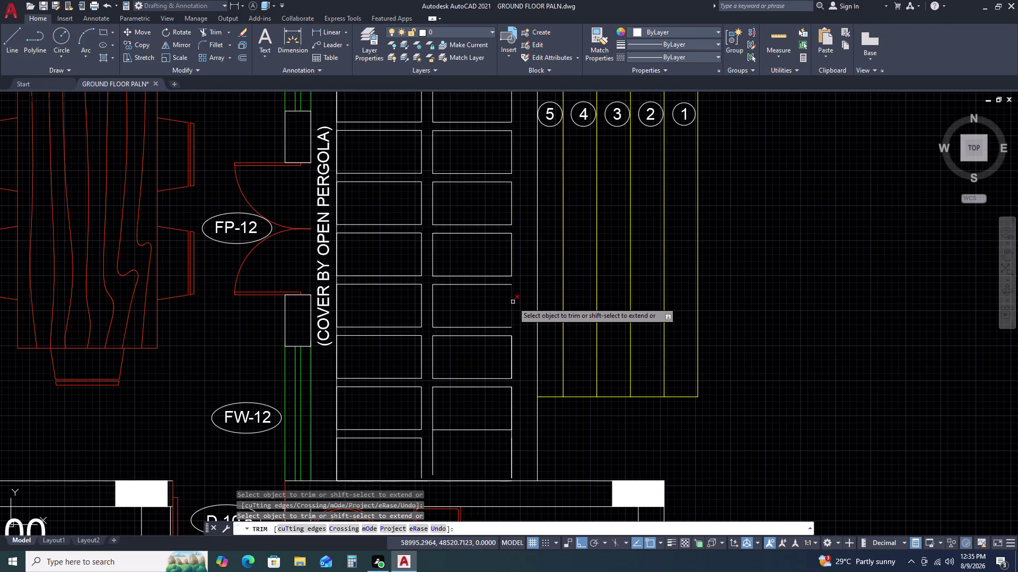
click(512, 302)
click(512, 352)
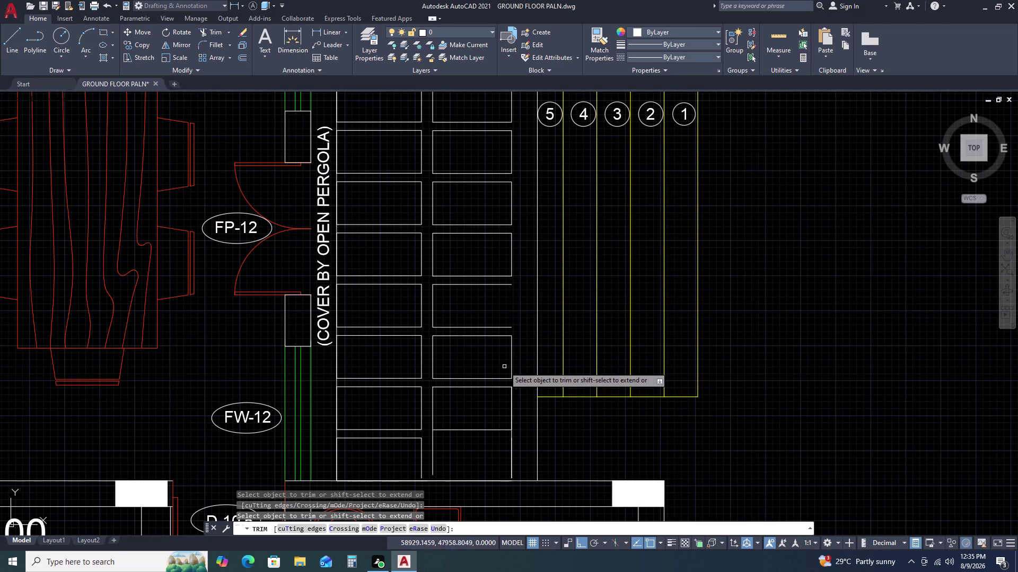
click(511, 400)
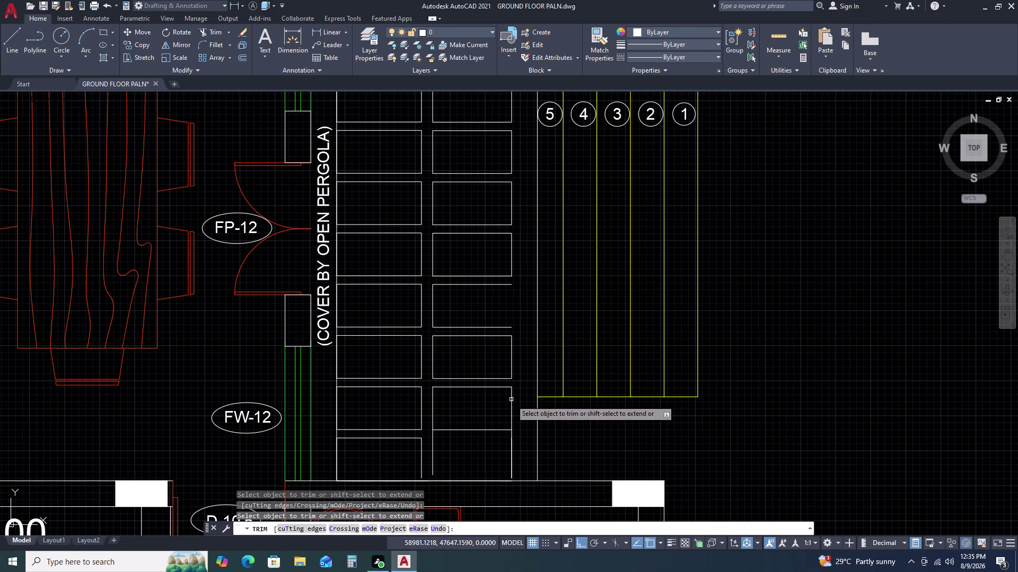
double_click(511, 456)
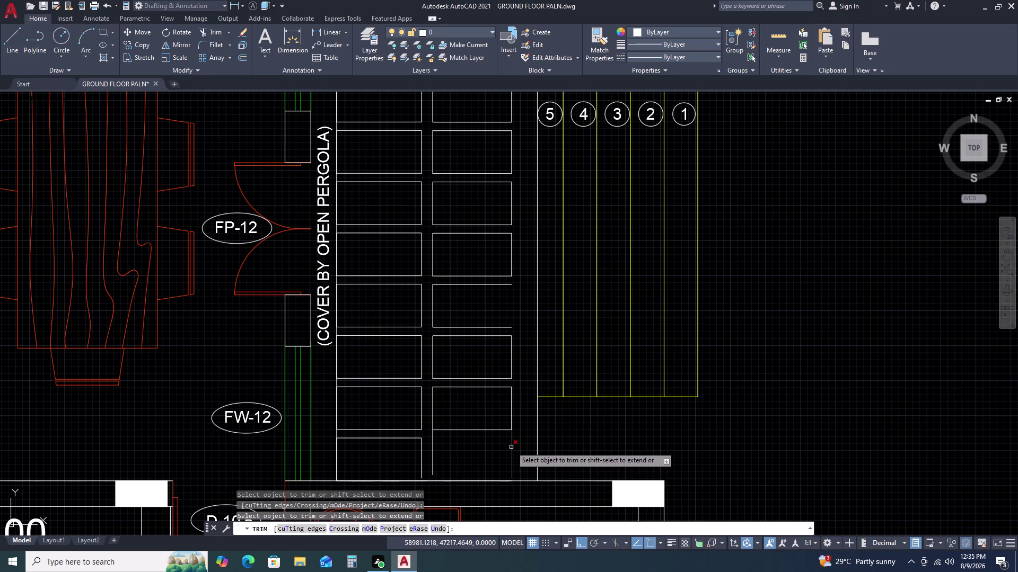
double_click(338, 408)
scroll(up, 3)
click(371, 362)
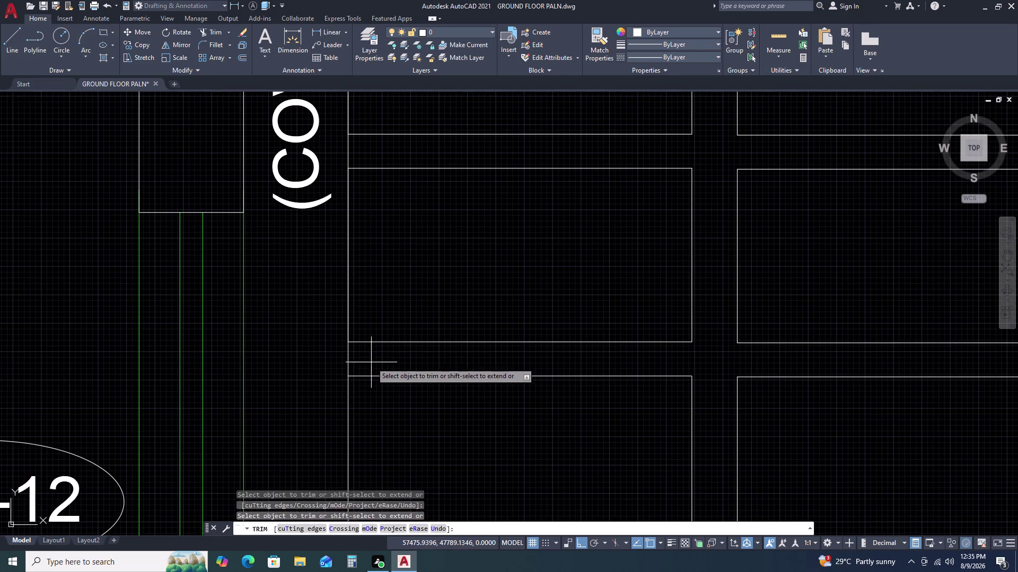
click(328, 359)
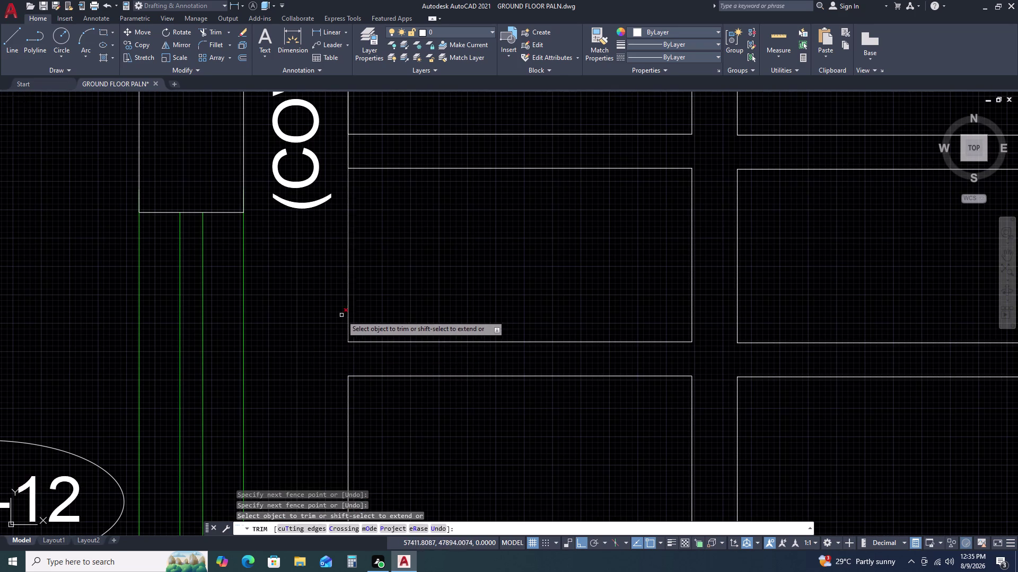
click(348, 318)
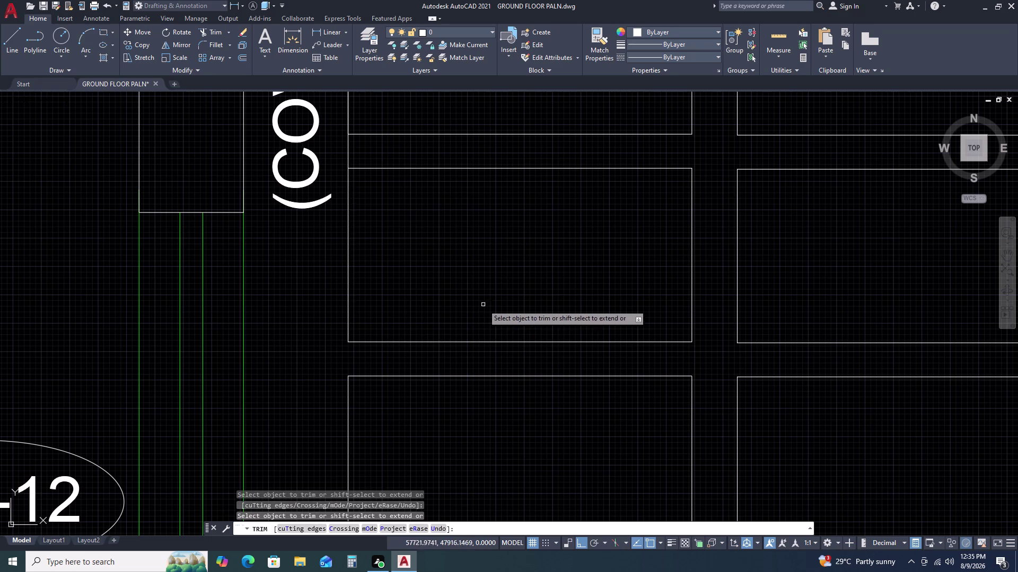
scroll(down, 3)
middle_drag(411, 188, 495, 226)
middle_drag(504, 222, 509, 222)
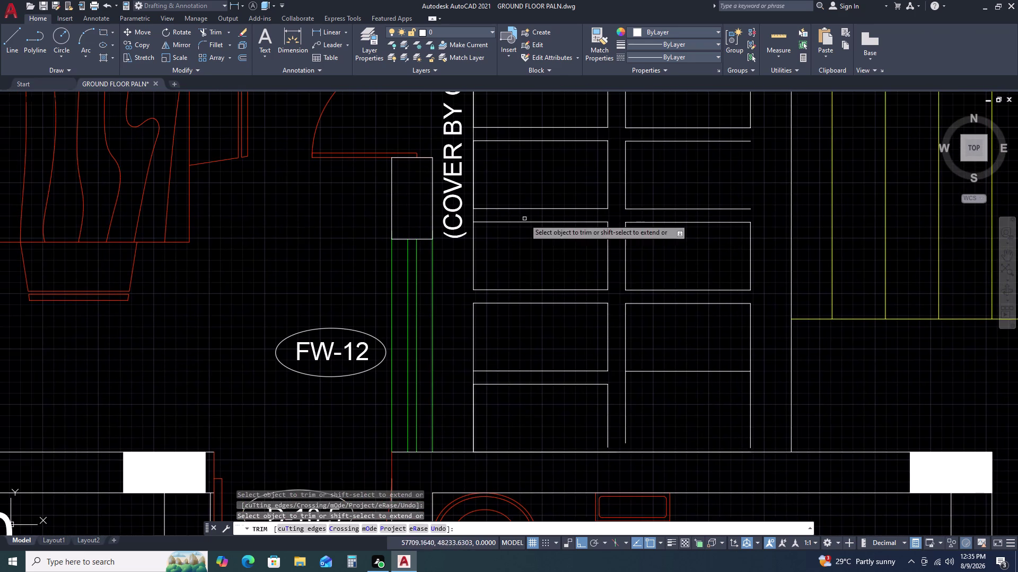
scroll(up, 3)
middle_drag(484, 415, 503, 325)
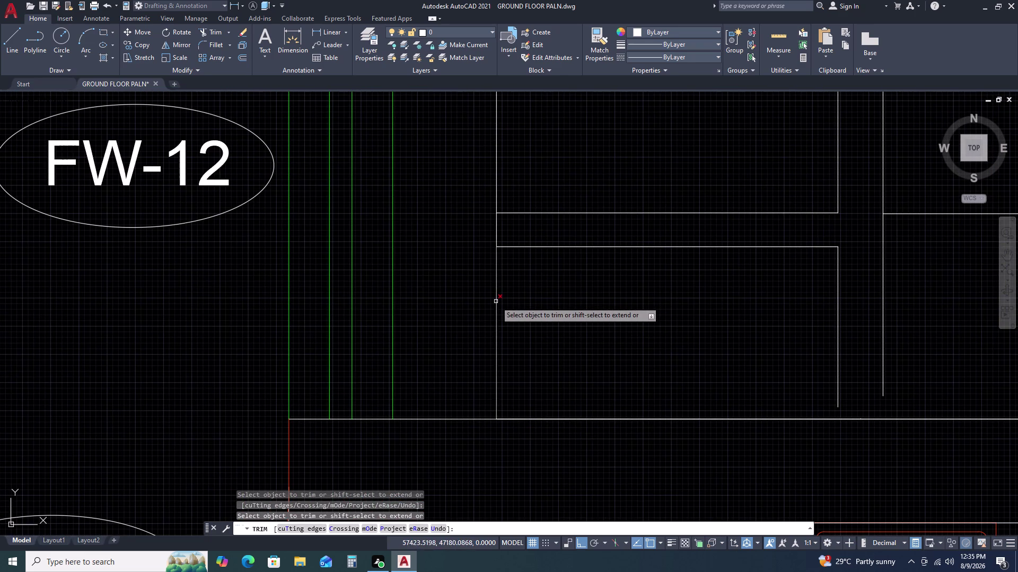
click(496, 301)
click(507, 229)
double_click(459, 240)
scroll(down, 3)
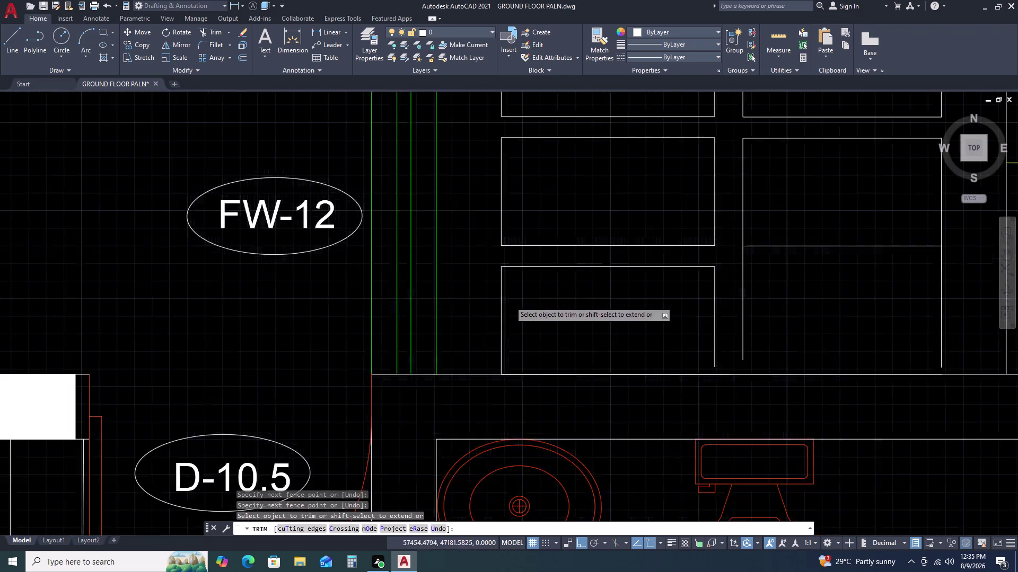
middle_drag(534, 209, 538, 376)
scroll(up, 3)
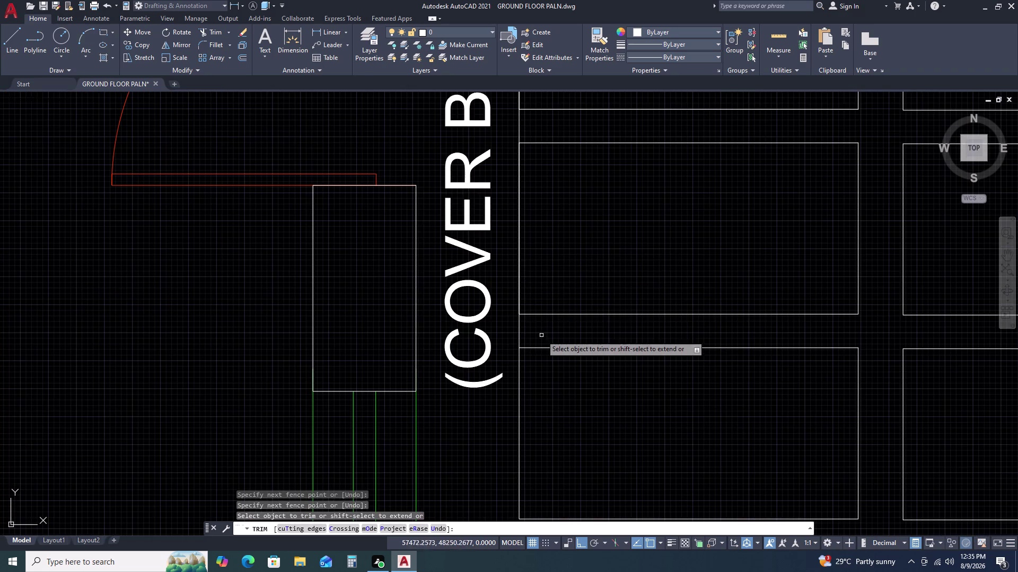
scroll(down, 3)
middle_drag(565, 380, 565, 258)
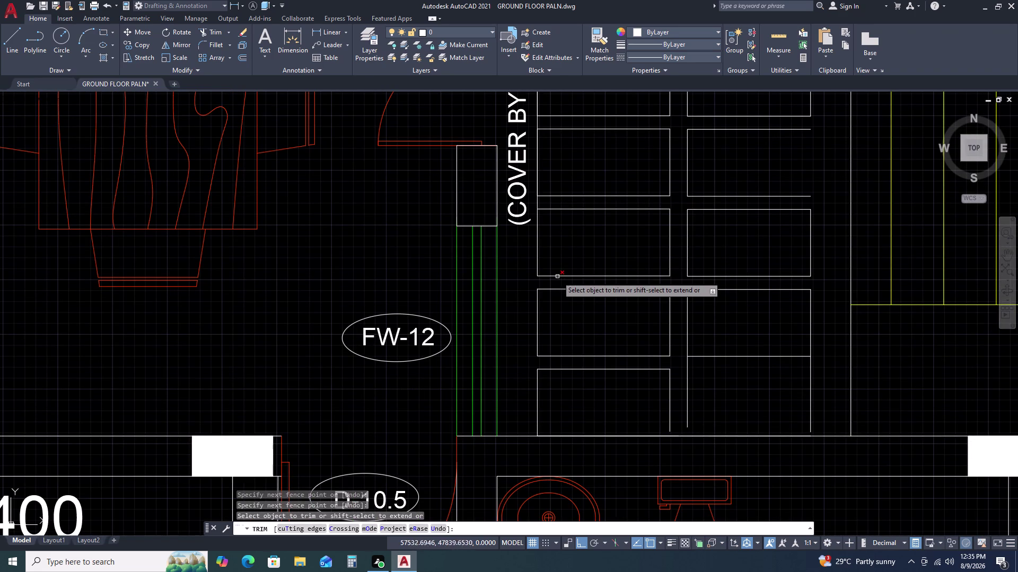
key(ctrl+z)
key(ctrl+z)
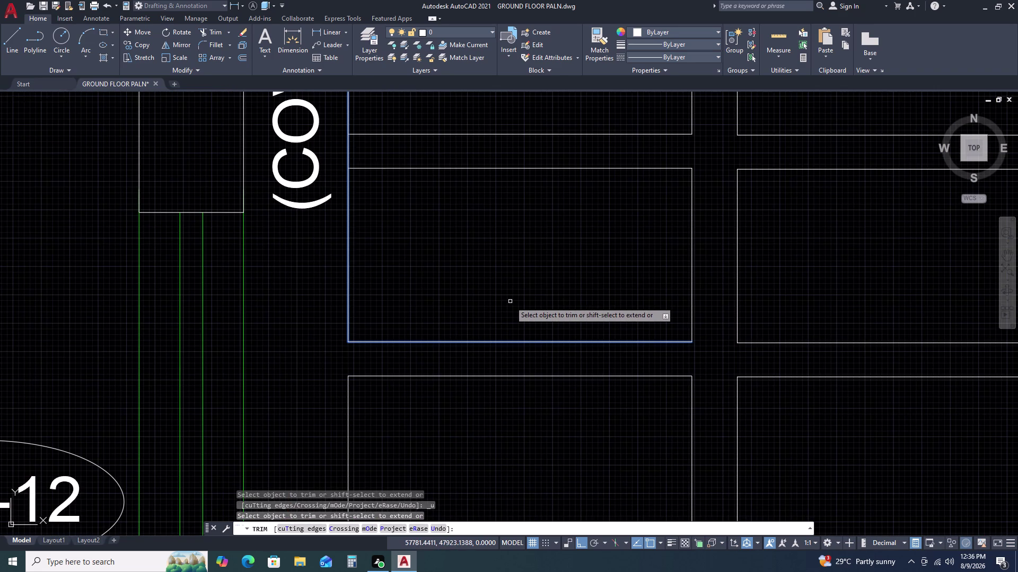
key(ctrl+z)
key(ctrl+z)
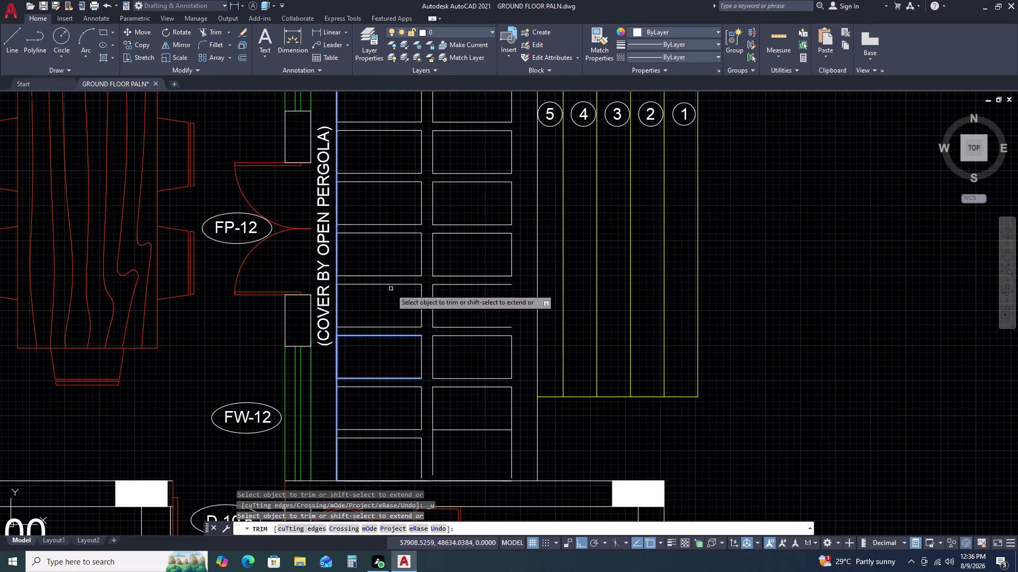
middle_drag(386, 222, 401, 331)
middle_drag(403, 336, 405, 350)
key(Escape)
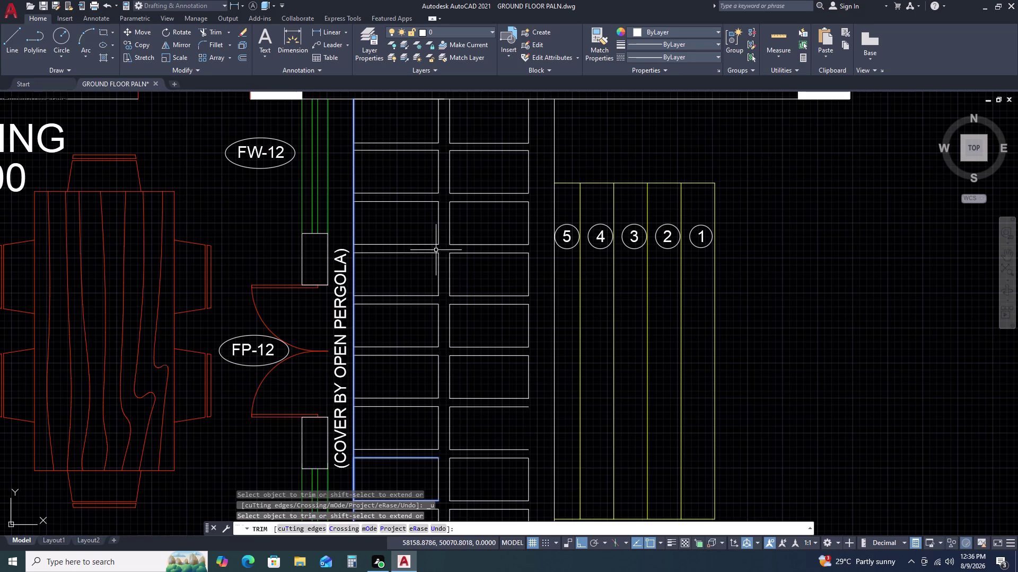
scroll(down, 3)
scroll(up, 3)
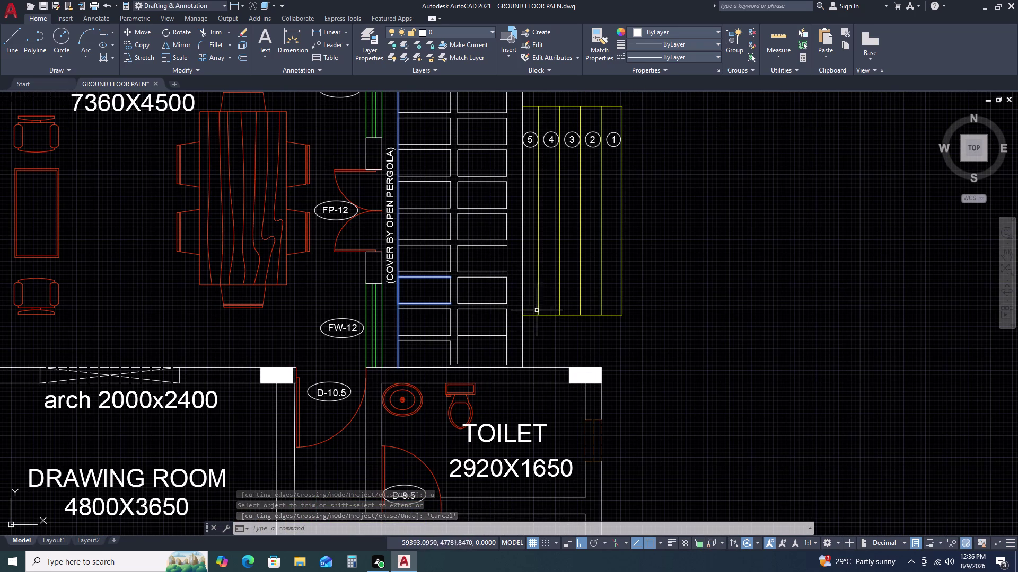
key(l)
key(space)
scroll(up, 3)
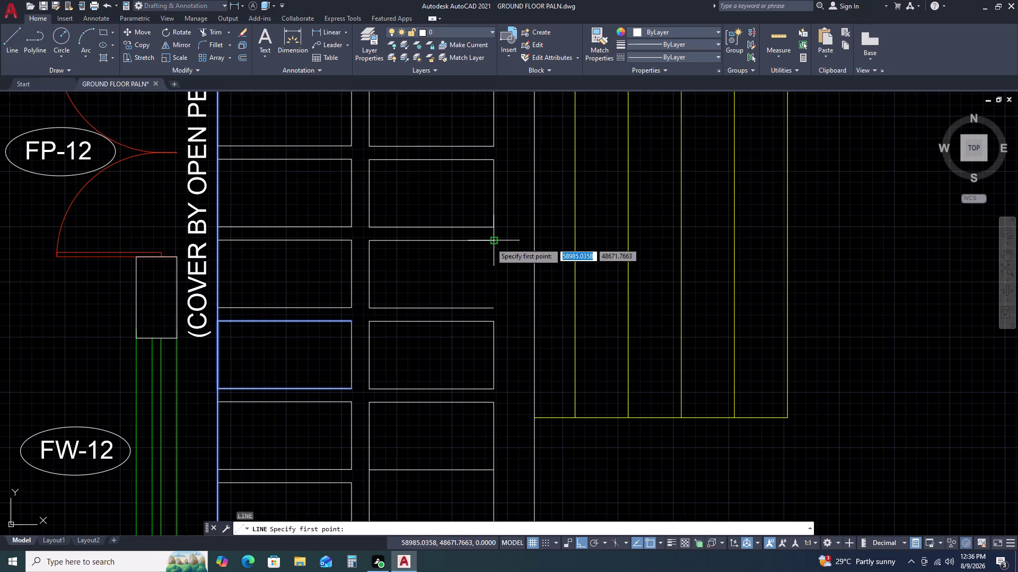
click(490, 243)
click(495, 311)
key(Escape)
key(Escape)
scroll(down, 3)
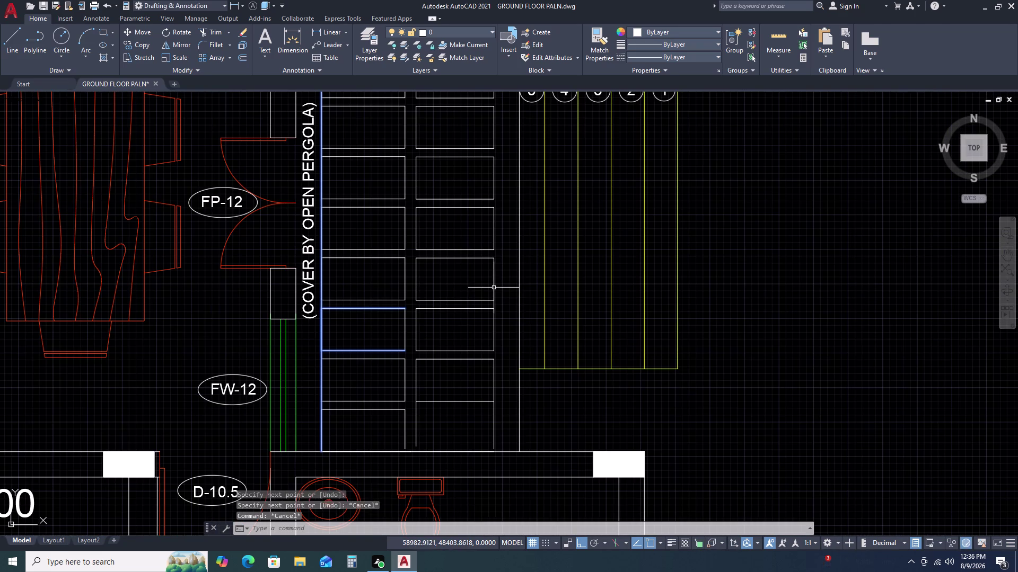
key(Escape)
key(Escape)
key(Escape)
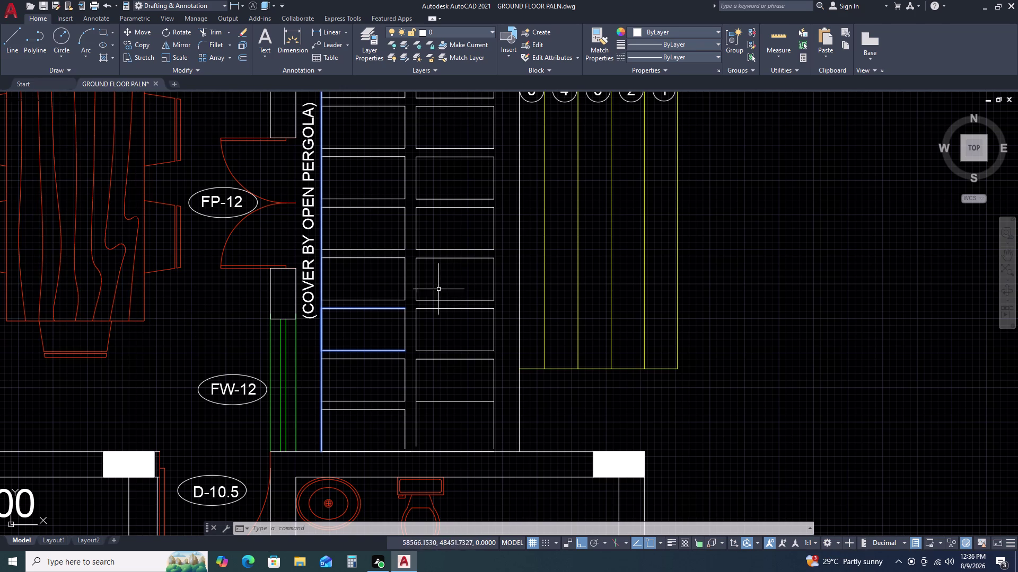
double_click(357, 305)
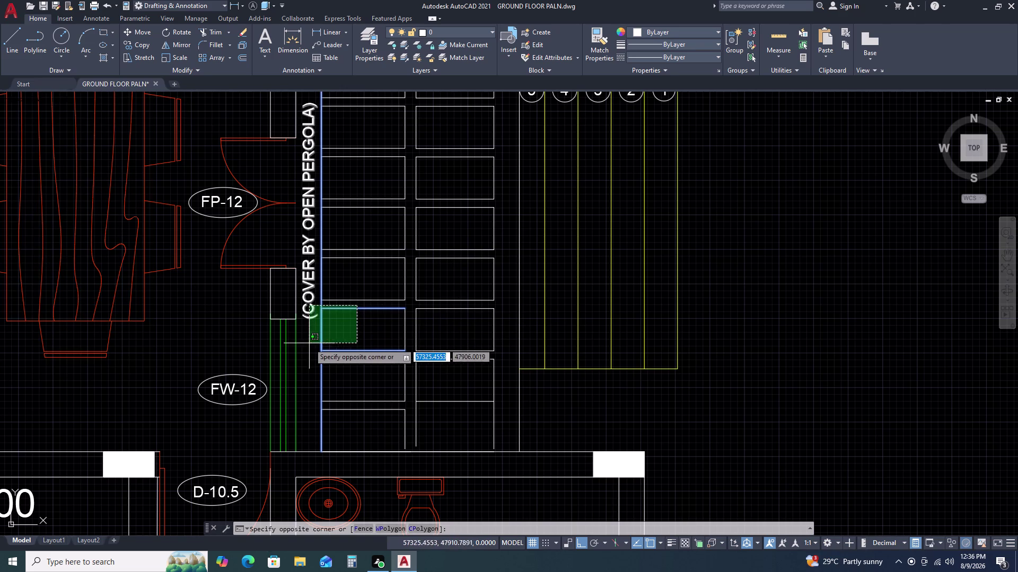
click(319, 357)
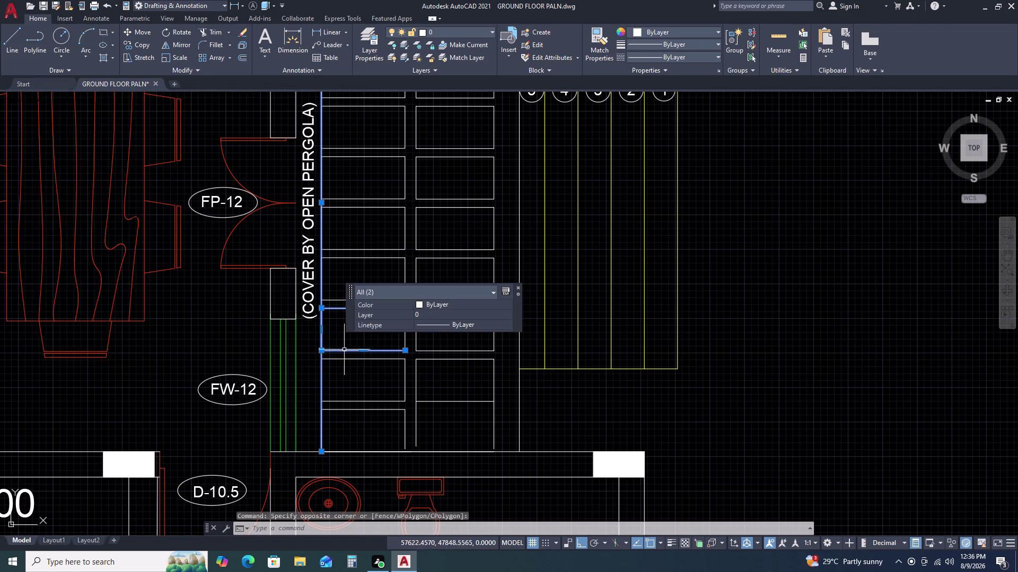
key(Escape)
scroll(down, 3)
middle_drag(462, 323, 531, 342)
middle_click(572, 334)
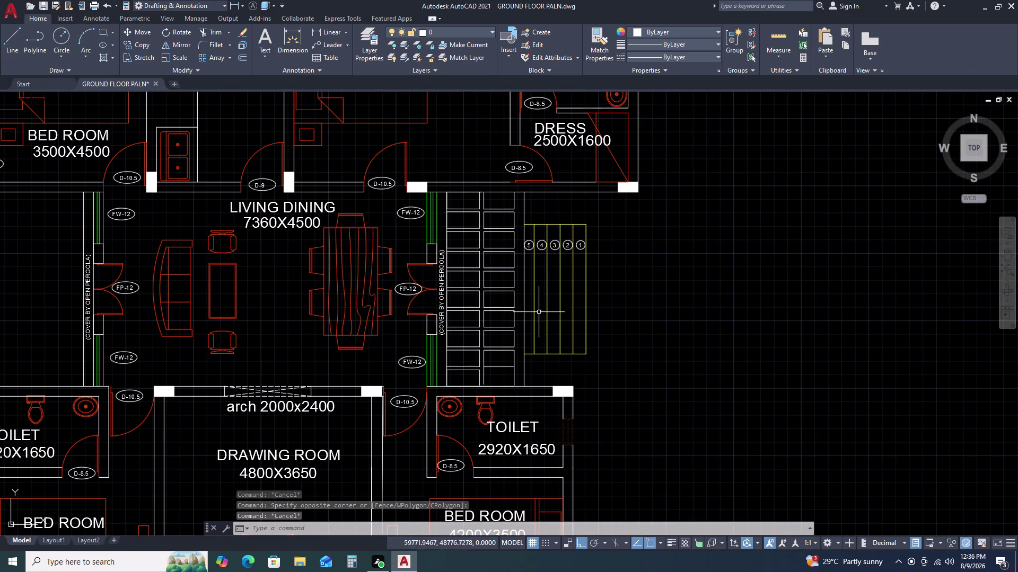
scroll(up, 3)
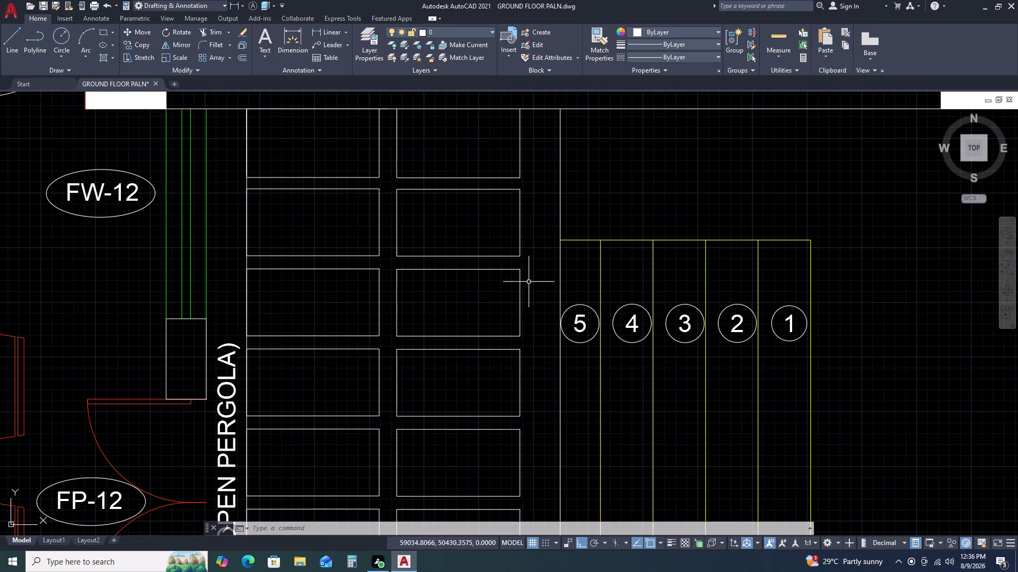
click(560, 221)
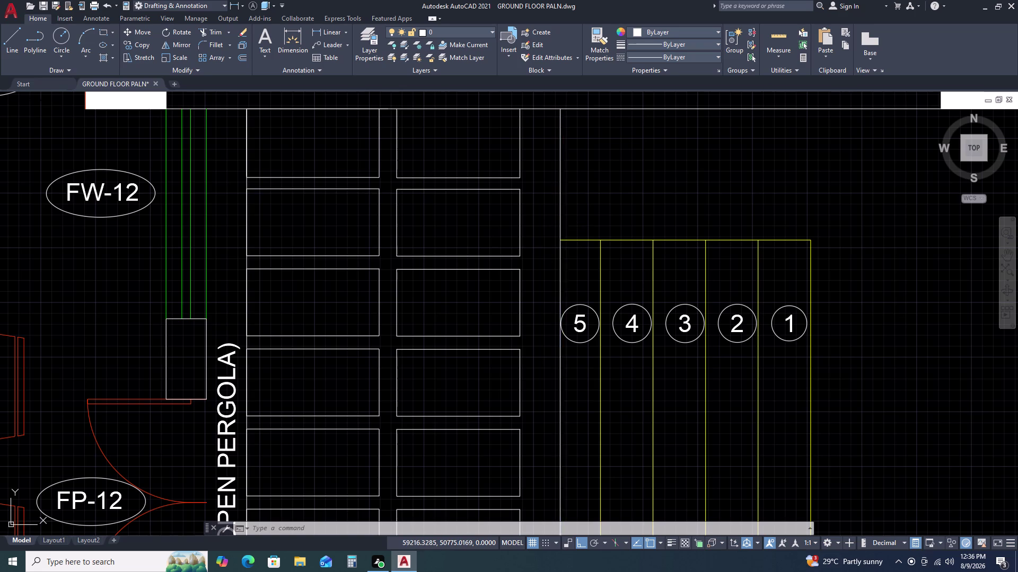
Try offsetting a line by 250, then cancel both offset attempts.
text(O)
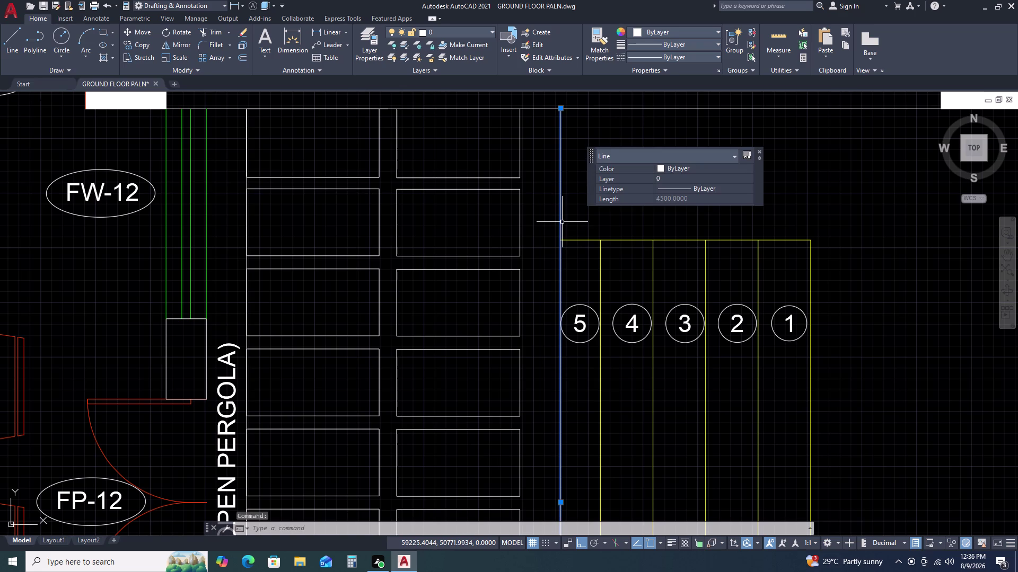
key(space)
key(2)
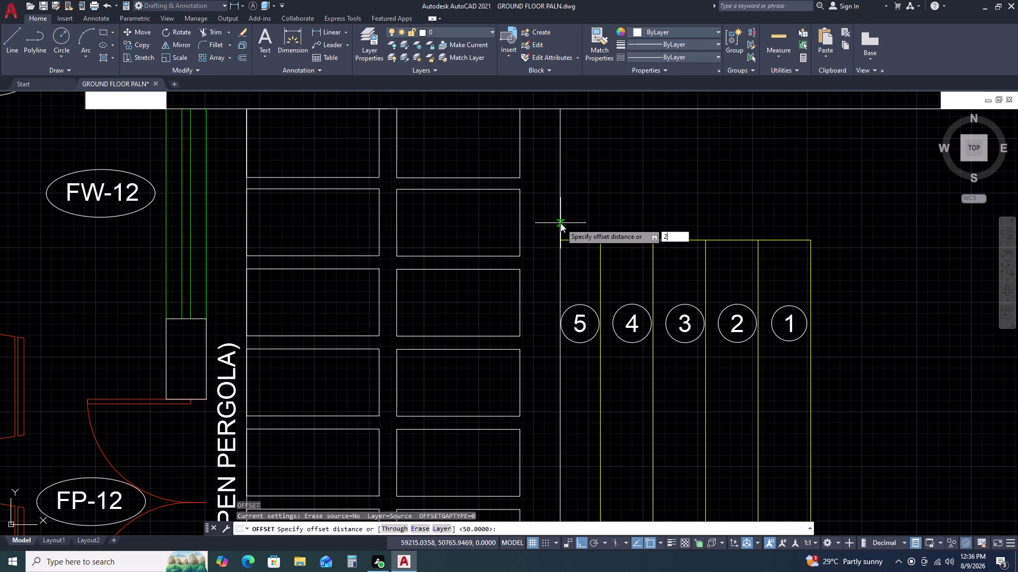
key(2)
key(BackSpace)
text(50)
key(space)
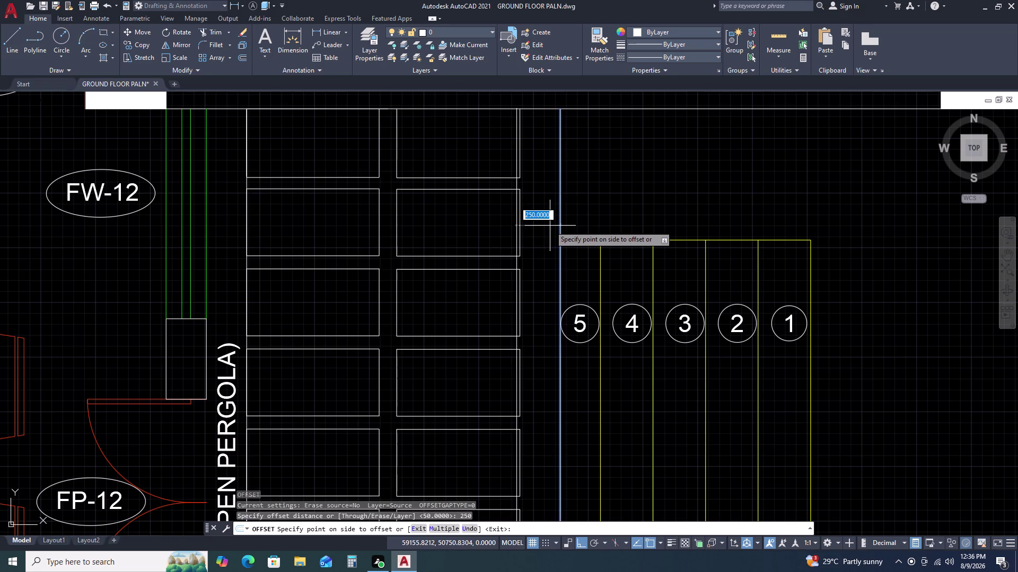
key(Escape)
click(560, 215)
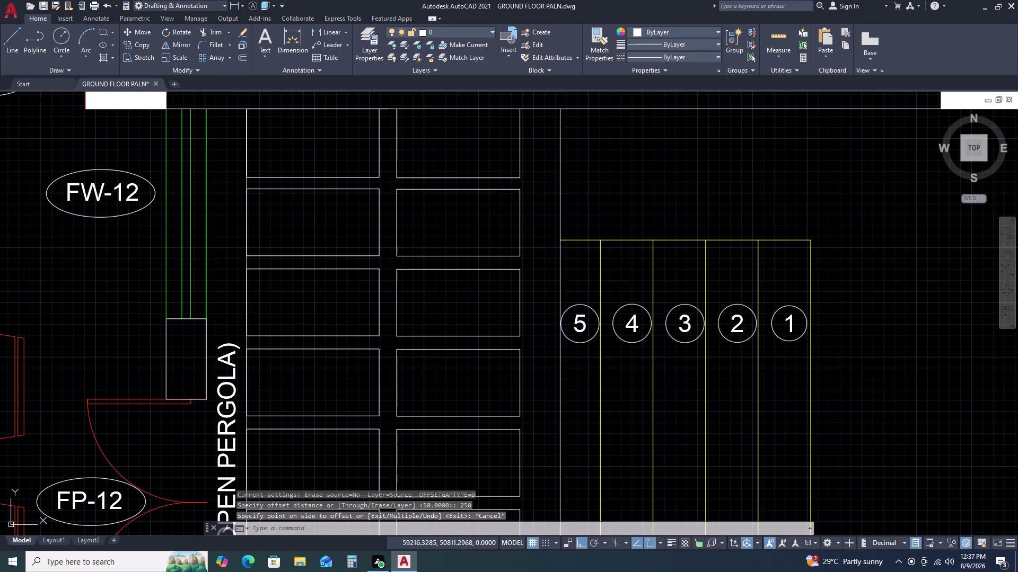
key(o)
key(space)
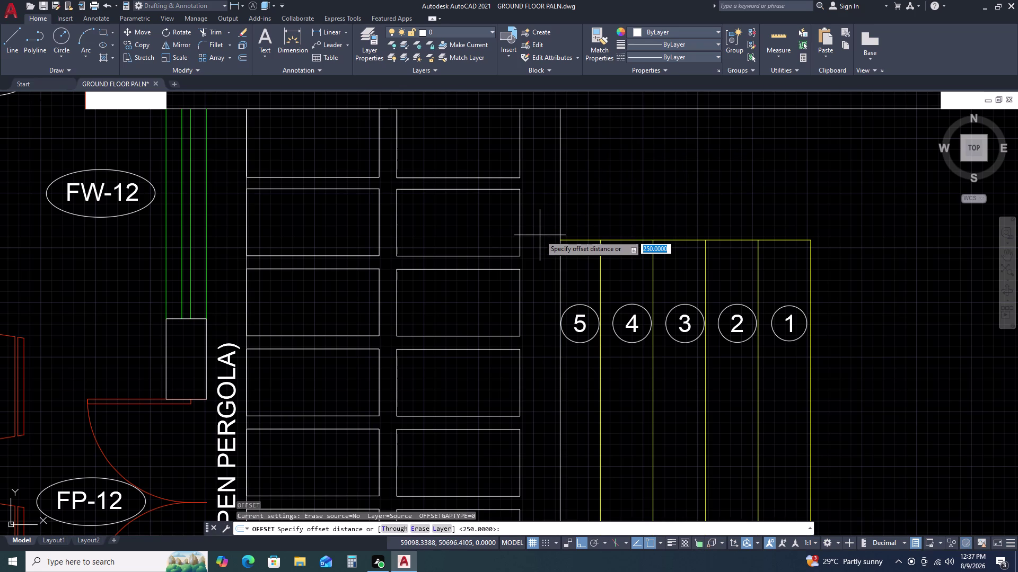
key(Escape)
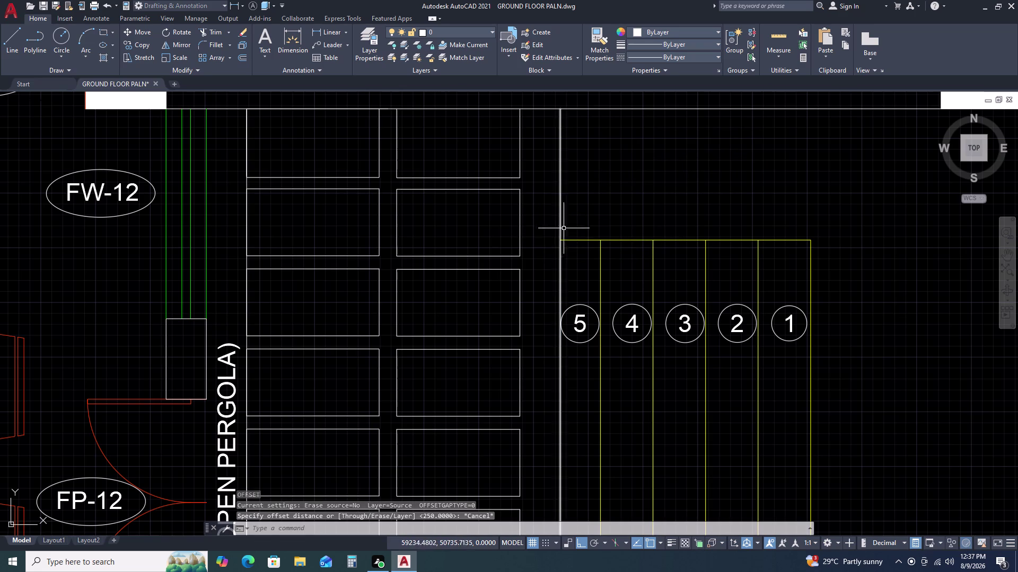
Select and then deselect the vertical staircase line, then start DIMLINEAR (DLI).
click(564, 224)
double_click(558, 219)
scroll(down, 3)
middle_drag(572, 262, 548, 167)
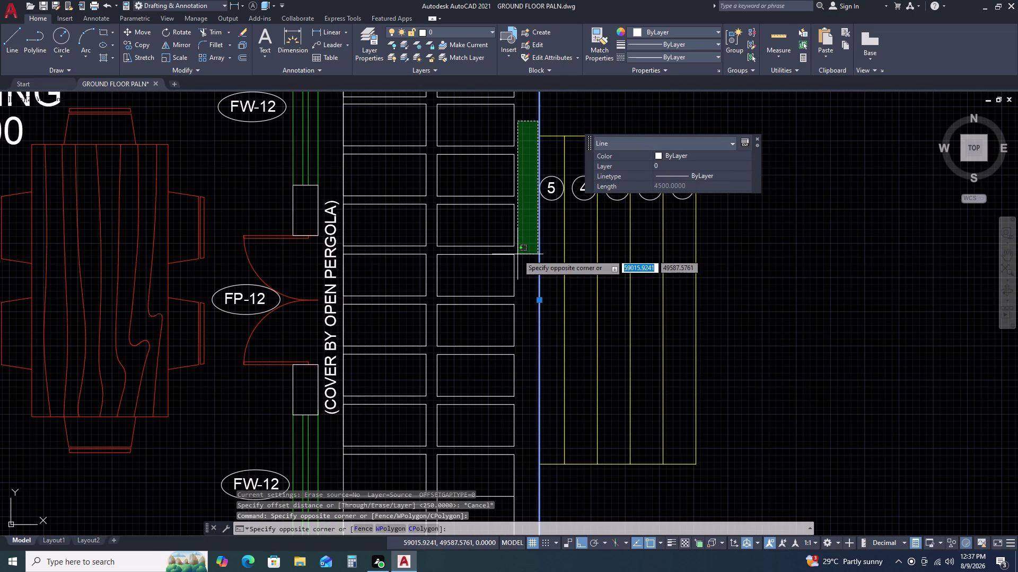
key(Escape)
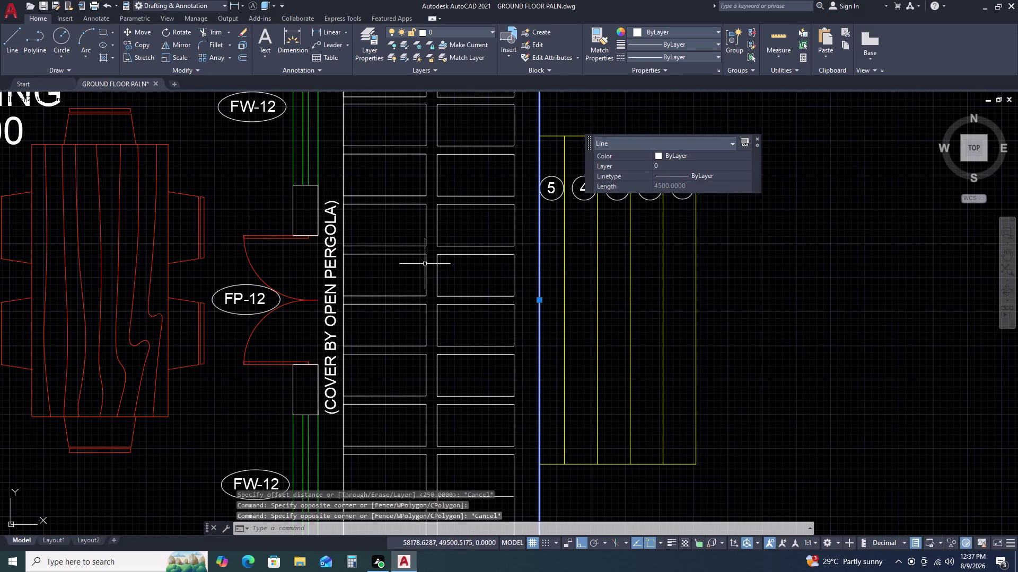
text(DLI)
key(space)
Place a trial 100 dimension across the gap between the pergola blocks.
scroll(up, 3)
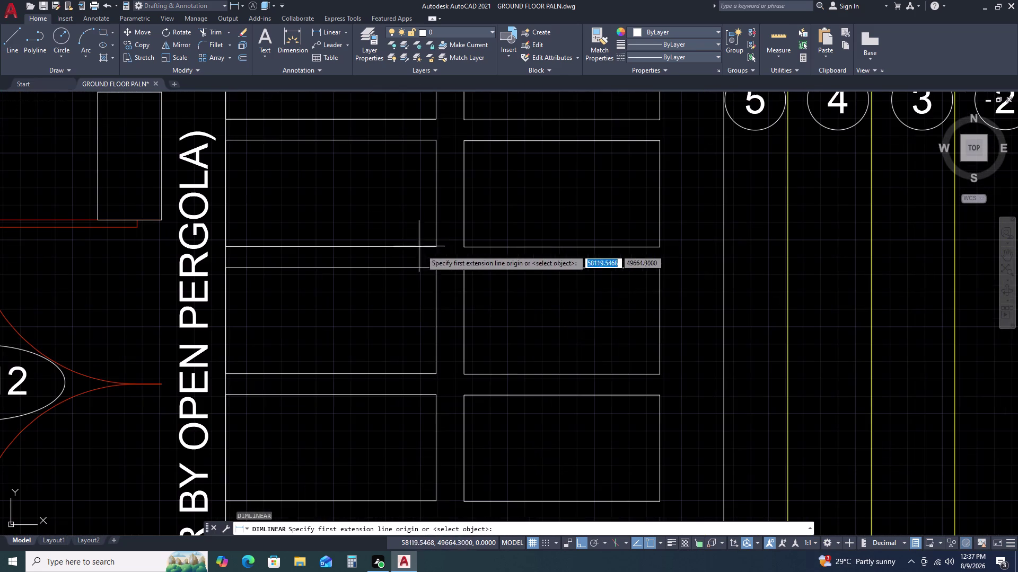
click(436, 270)
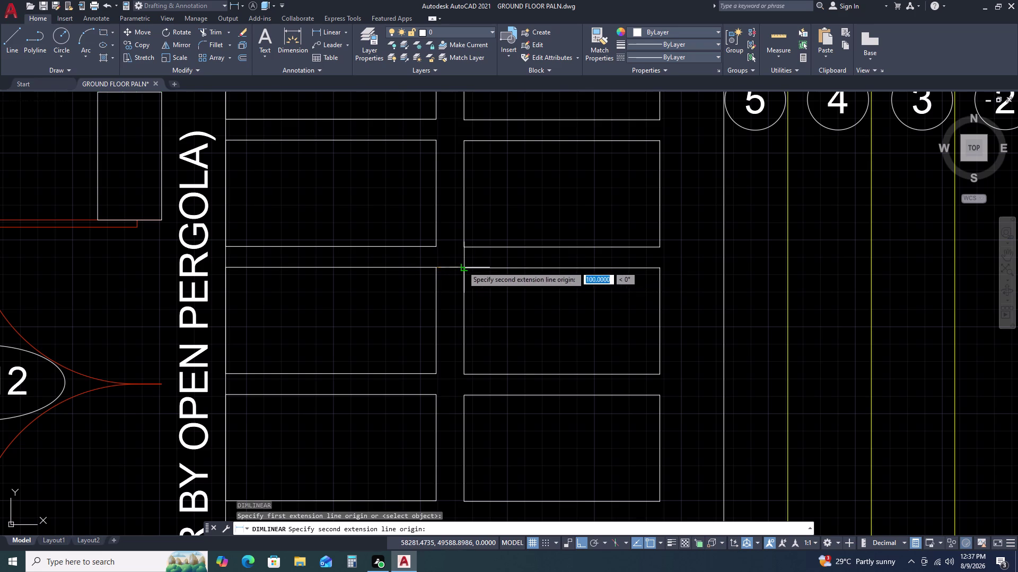
triple_click(460, 267)
key(Escape)
scroll(down, 3)
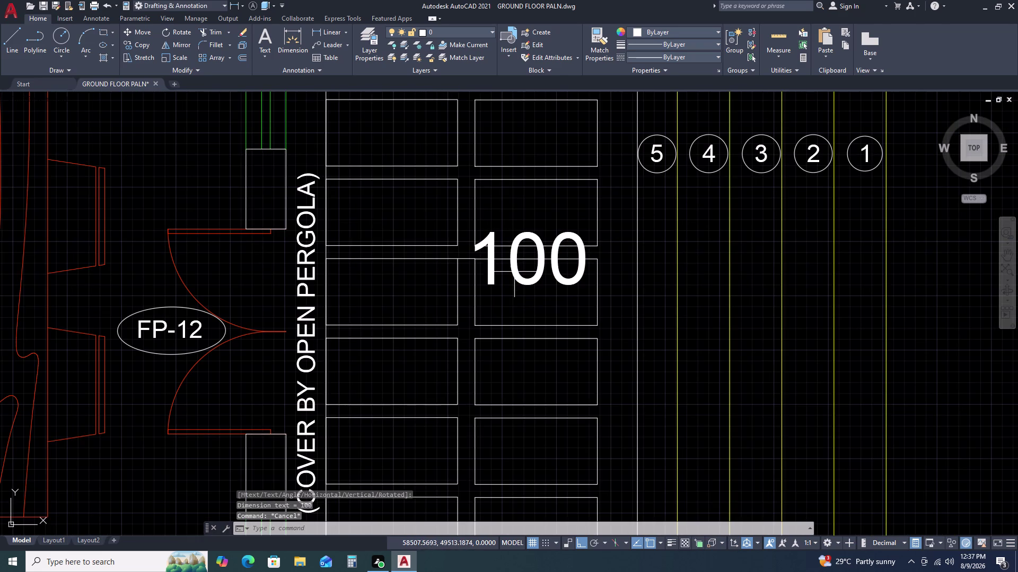
middle_drag(528, 293, 515, 233)
key(Escape)
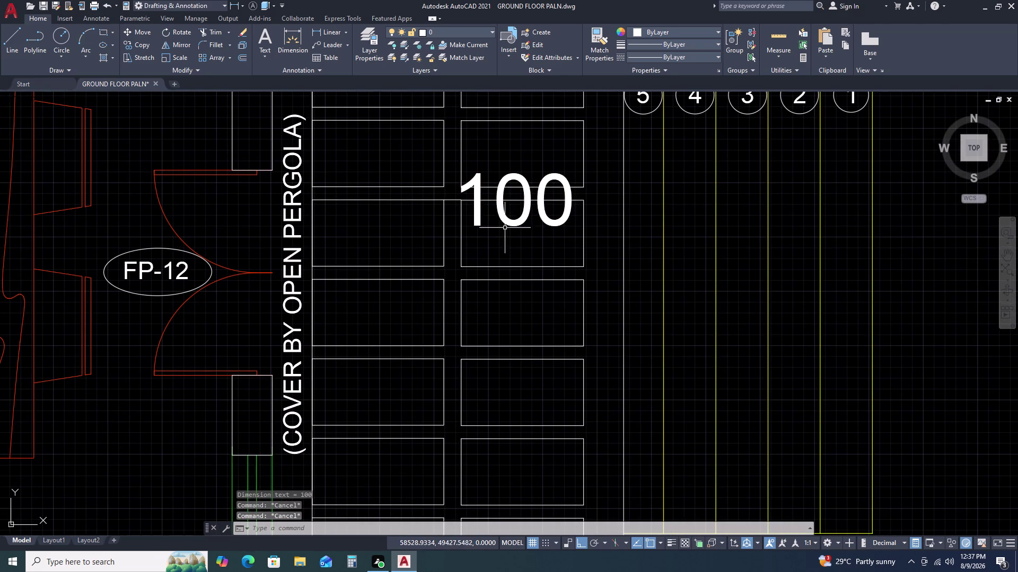
Delete the stray object beside the pergola and zoom to the wall above the right toilet.
click(504, 193)
key(Delete)
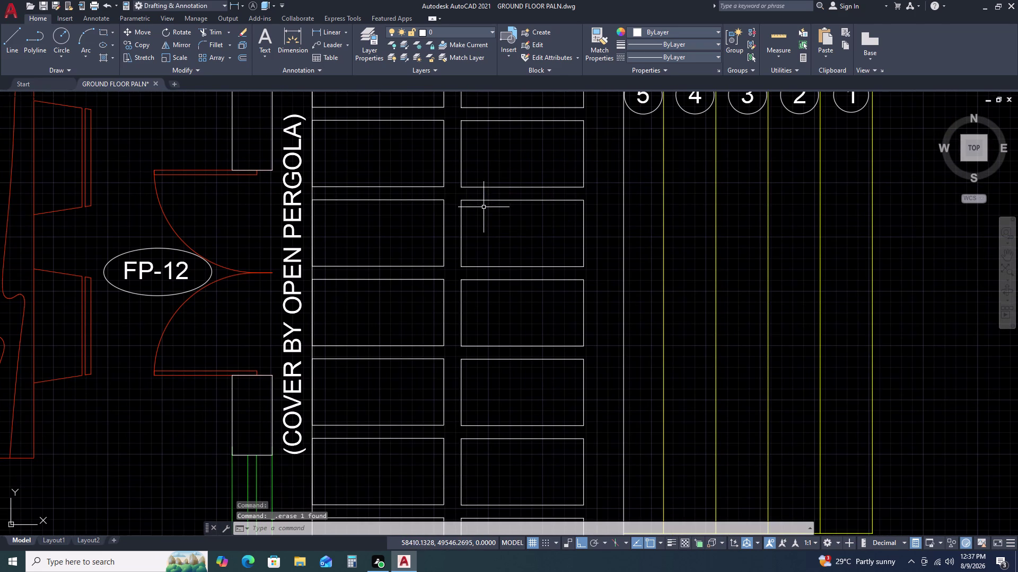
scroll(down, 3)
scroll(down, 3)
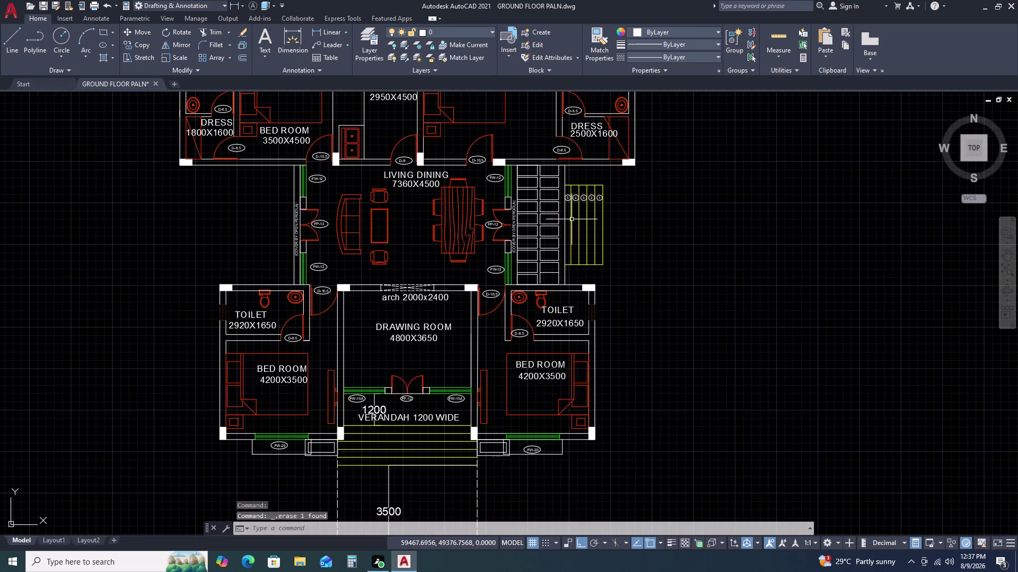
scroll(down, 3)
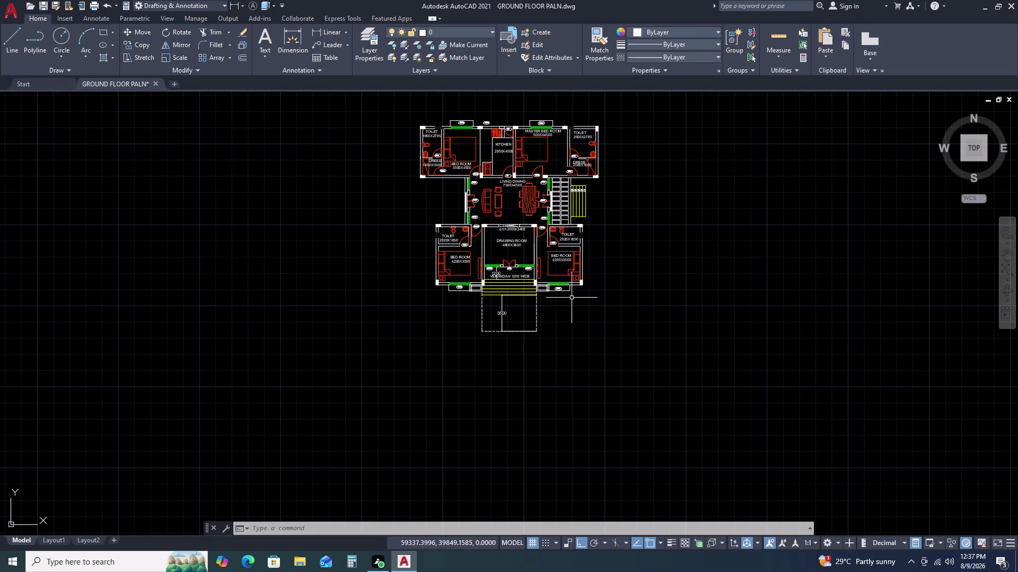
scroll(up, 3)
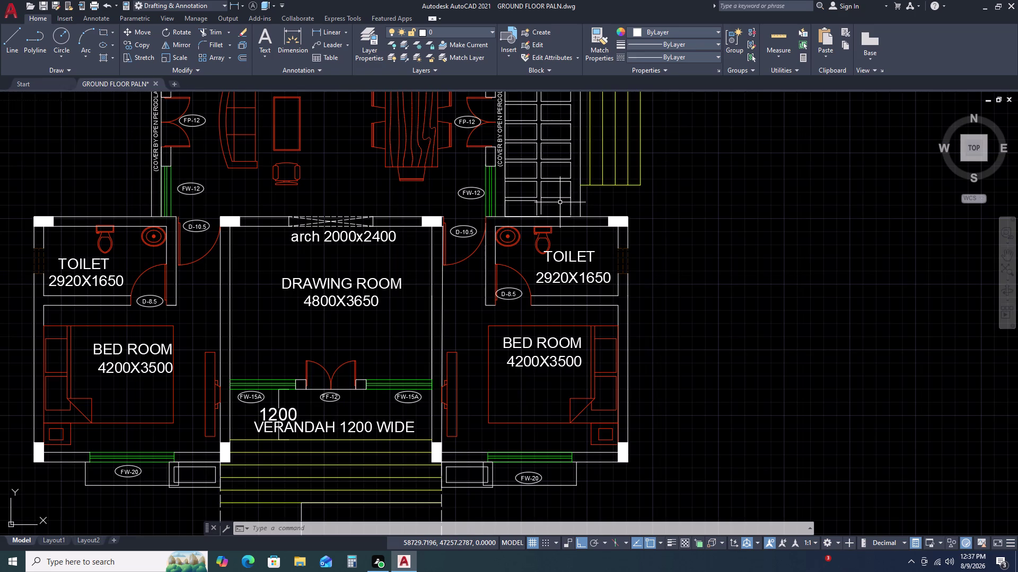
scroll(up, 3)
scroll(up, 3)
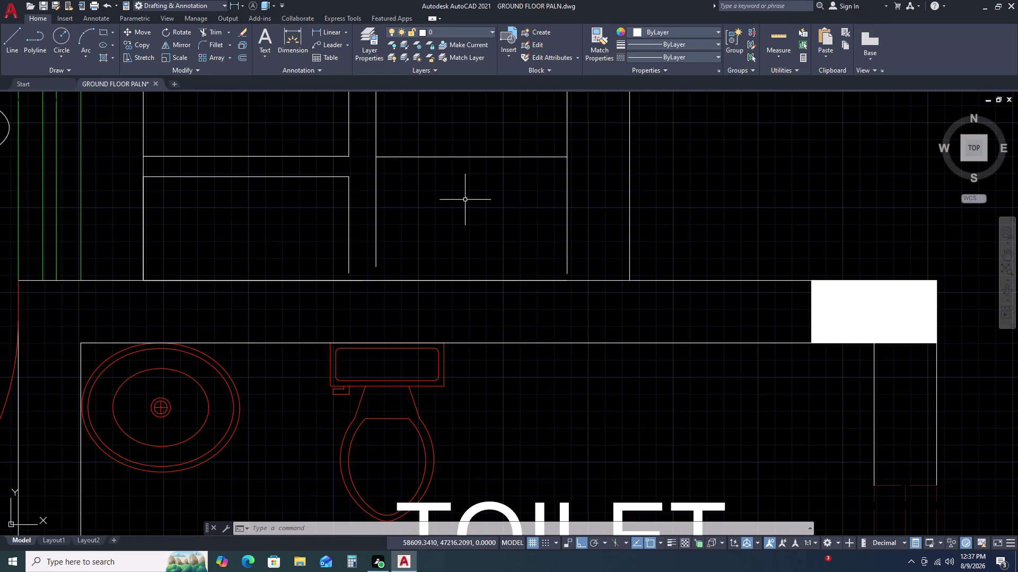
Draw a line across the wall gap above the right toilet, from corner to opposite wall.
text(L)
key(space)
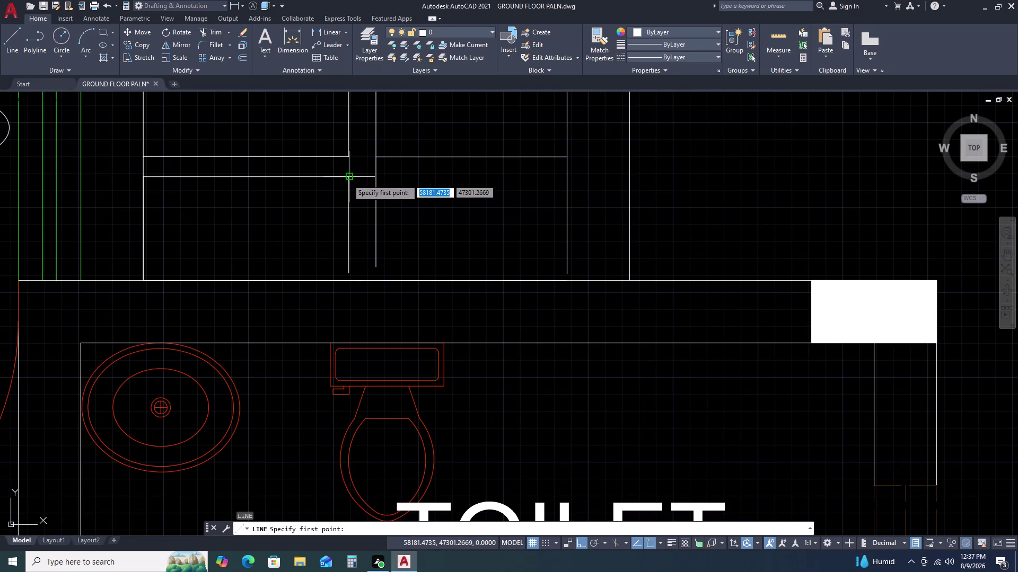
click(376, 176)
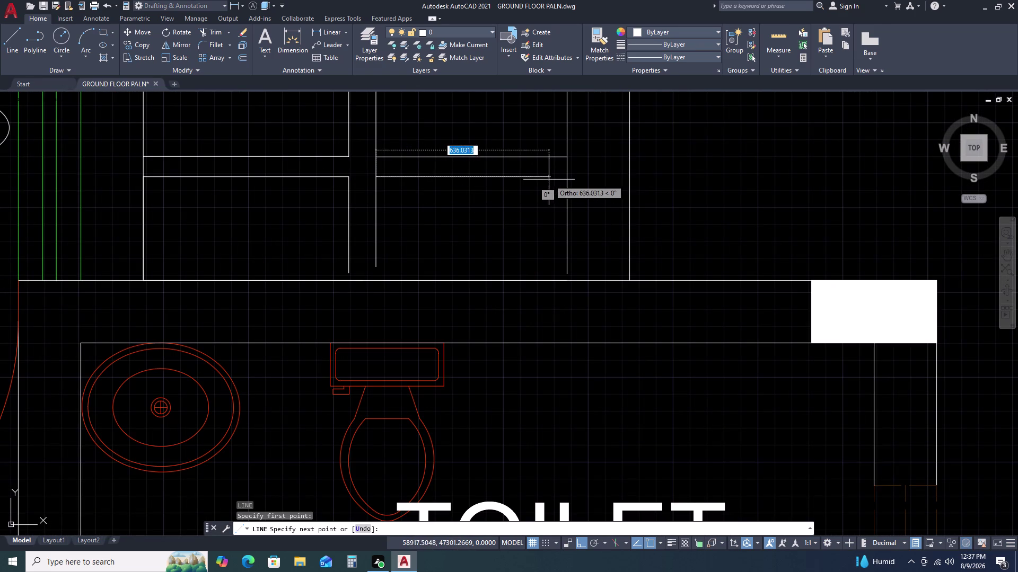
click(566, 177)
key(Escape)
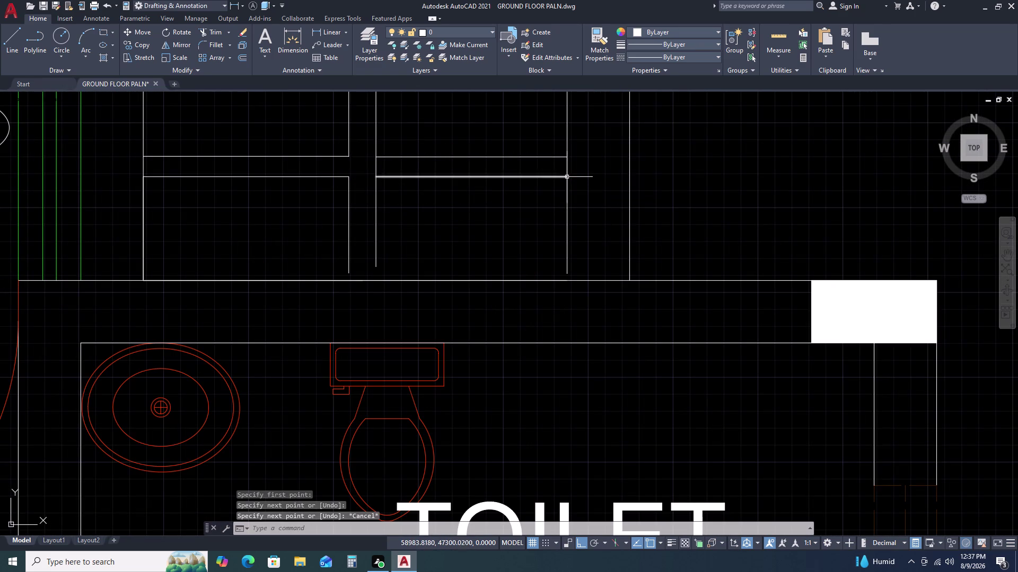
Fence-trim the excess line pieces along the new wall line.
text(TR)
key(space)
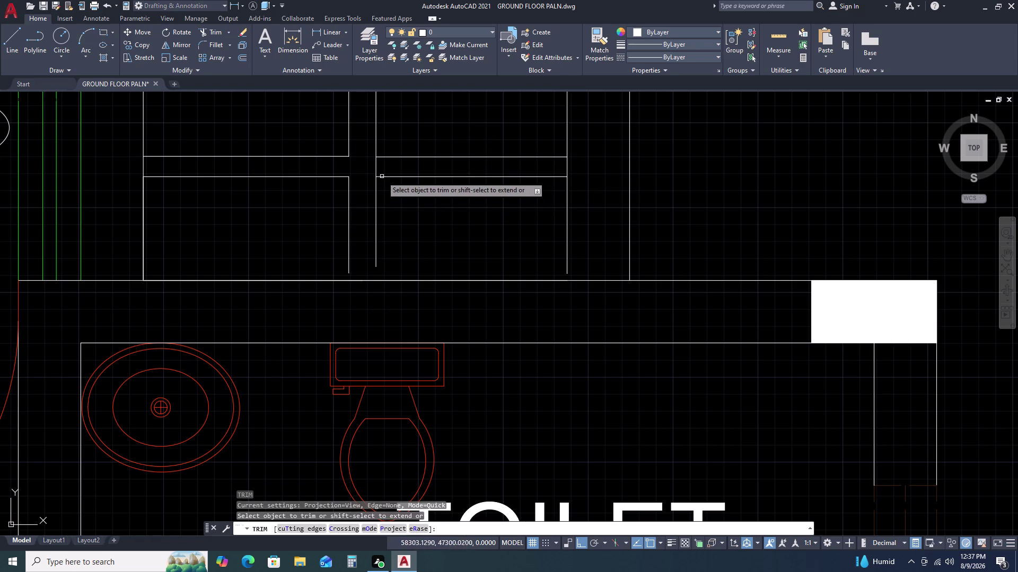
scroll(up, 3)
drag(410, 168, 400, 168)
double_click(309, 168)
click(874, 173)
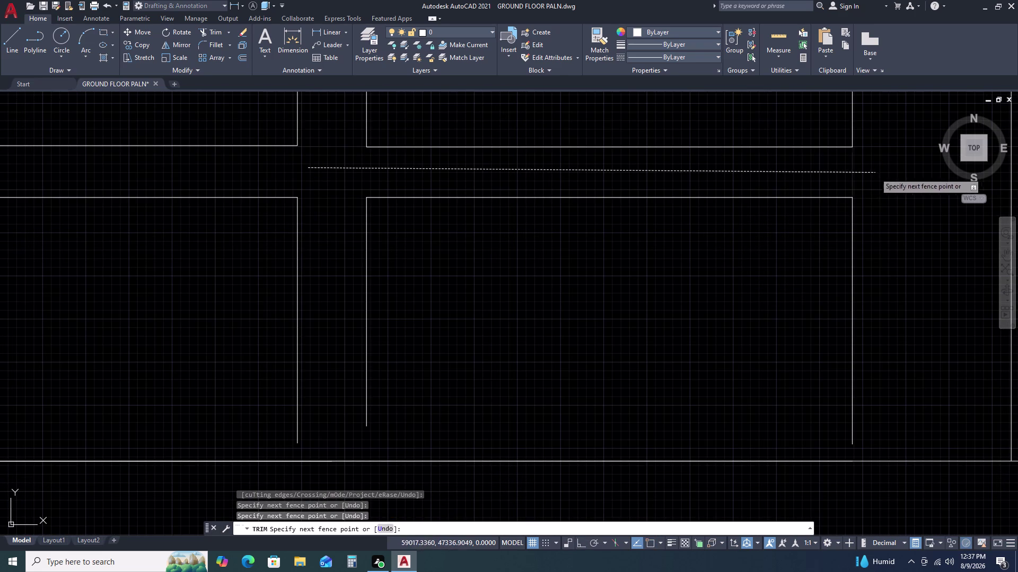
key(Escape)
Fence-extend the crossed lines up to the chosen wall edges.
text(E)
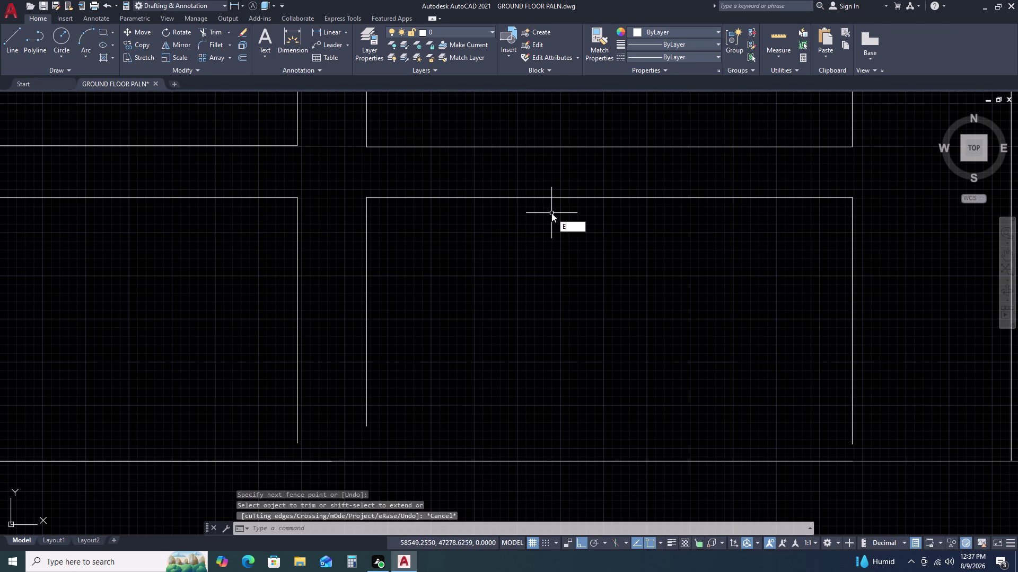
text(X)
key(space)
drag(529, 282, 510, 284)
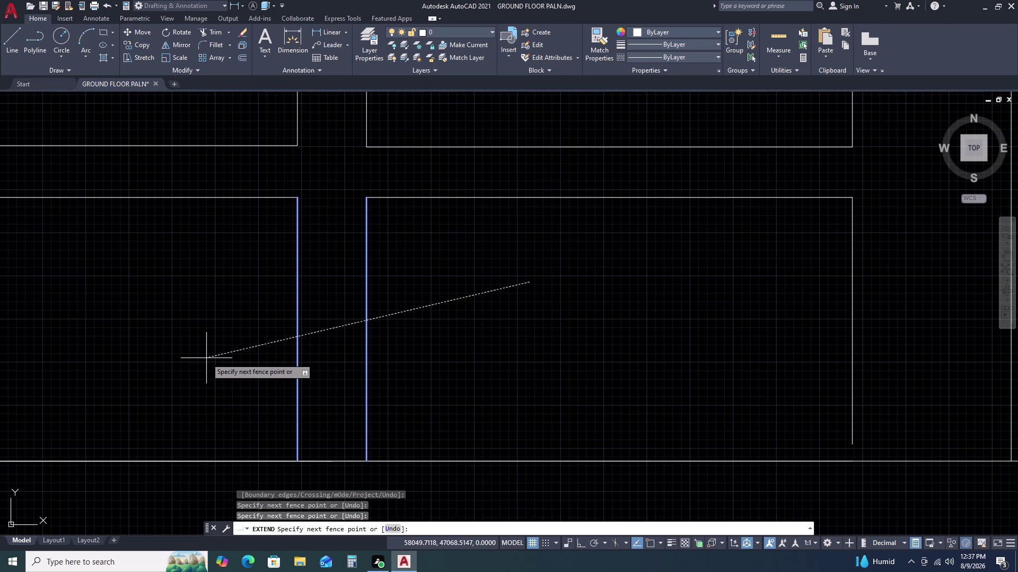
click(207, 358)
drag(866, 328, 847, 336)
double_click(772, 357)
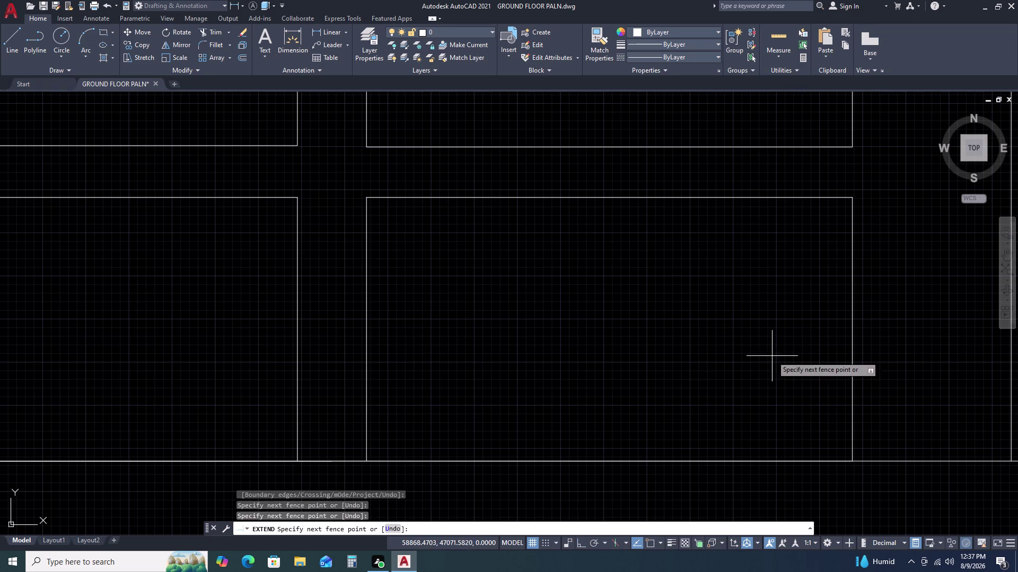
key(Escape)
scroll(down, 3)
key(Escape)
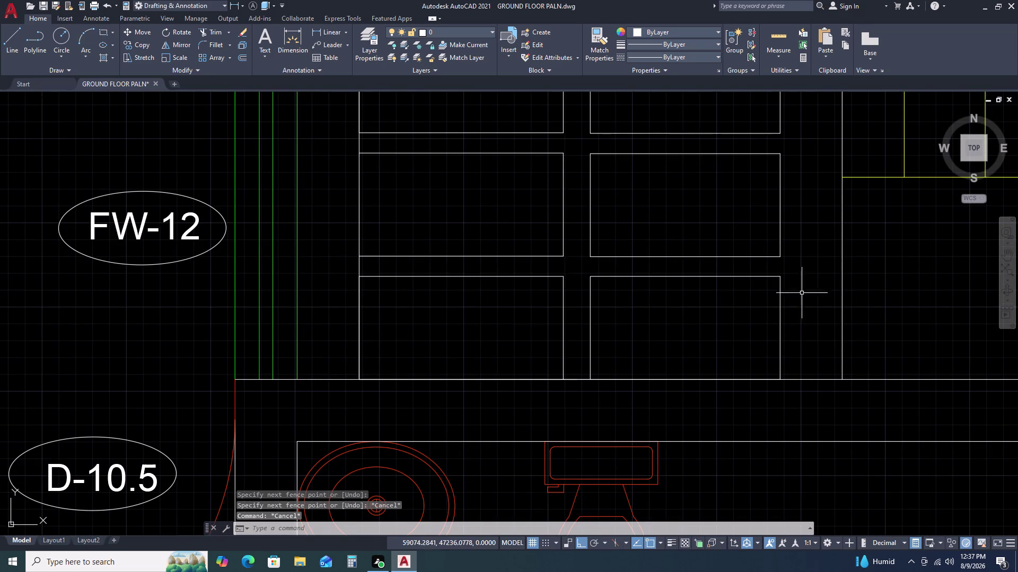
scroll(down, 3)
scroll(up, 3)
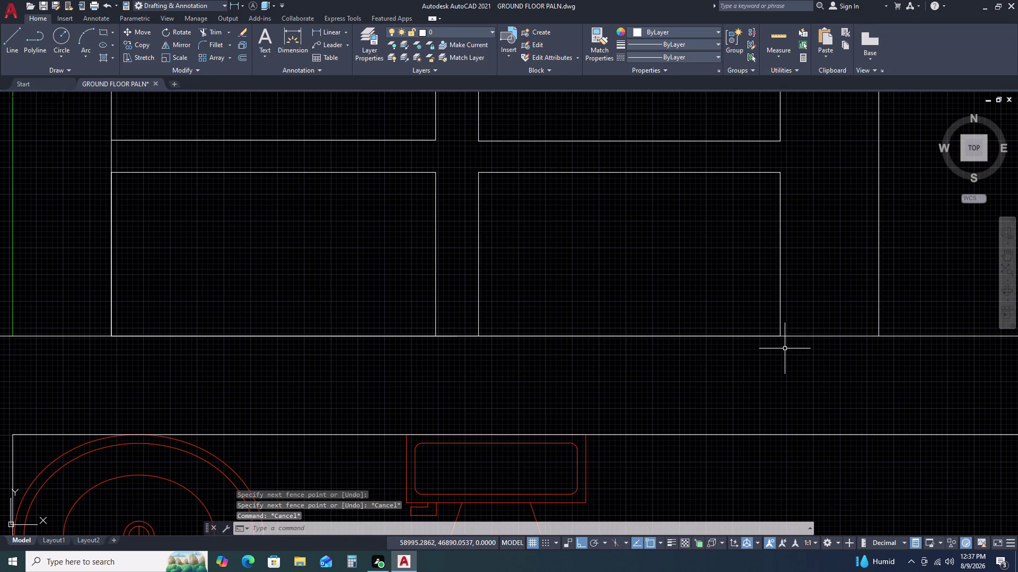
Draw a line from the wall corner, 100 across, then up the pergola edge to the dining wall.
text(L)
key(space)
click(779, 336)
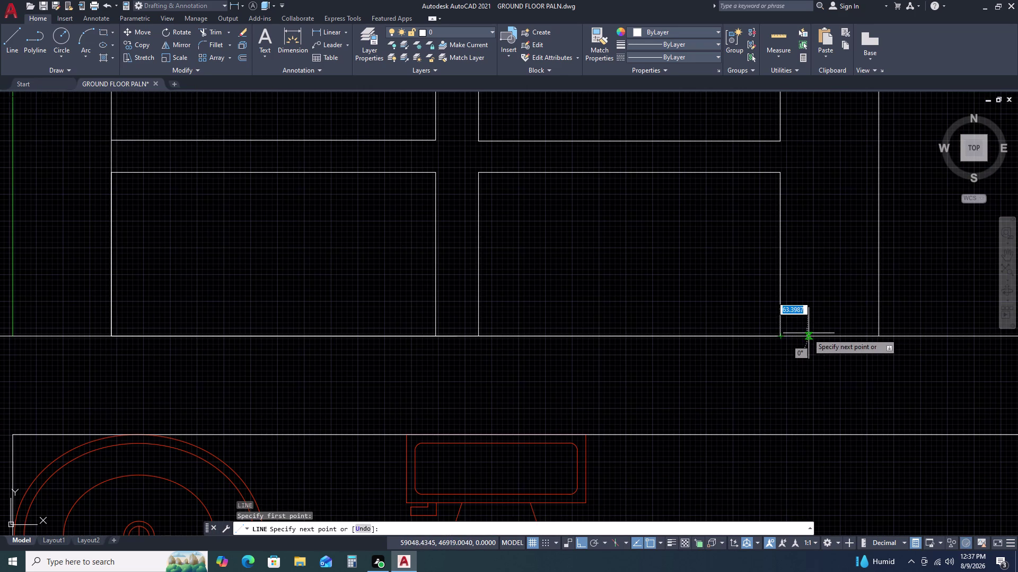
text(100)
key(space)
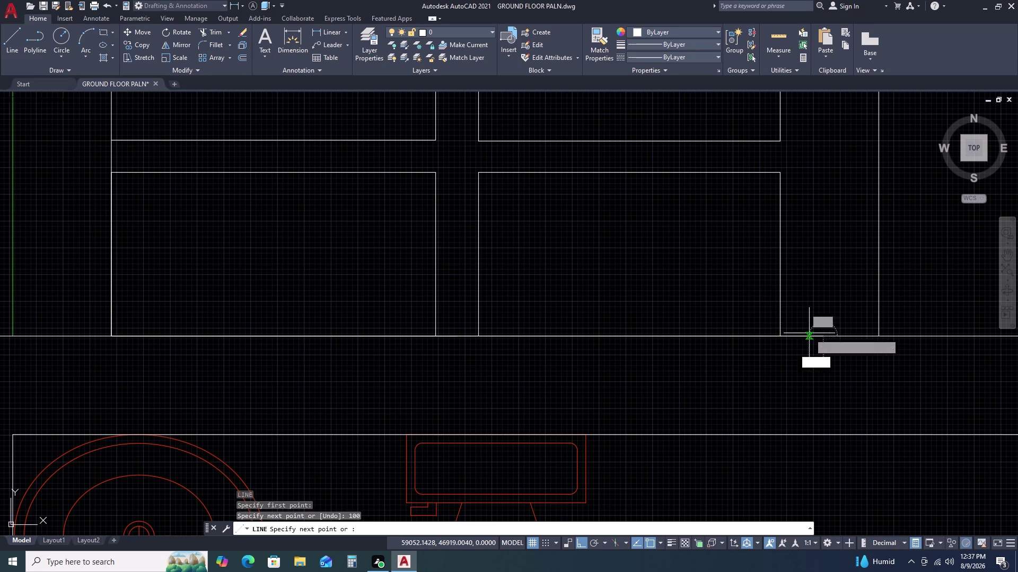
scroll(down, 3)
middle_drag(817, 249, 819, 357)
middle_click(820, 371)
middle_click(819, 376)
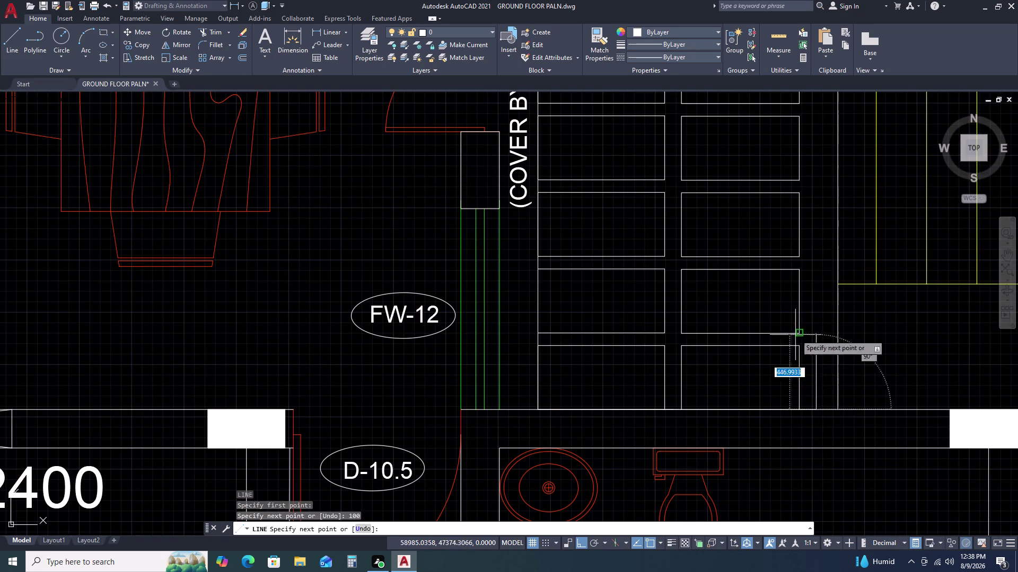
middle_drag(804, 240, 785, 379)
middle_drag(781, 416, 781, 427)
scroll(down, 3)
middle_drag(787, 217, 794, 238)
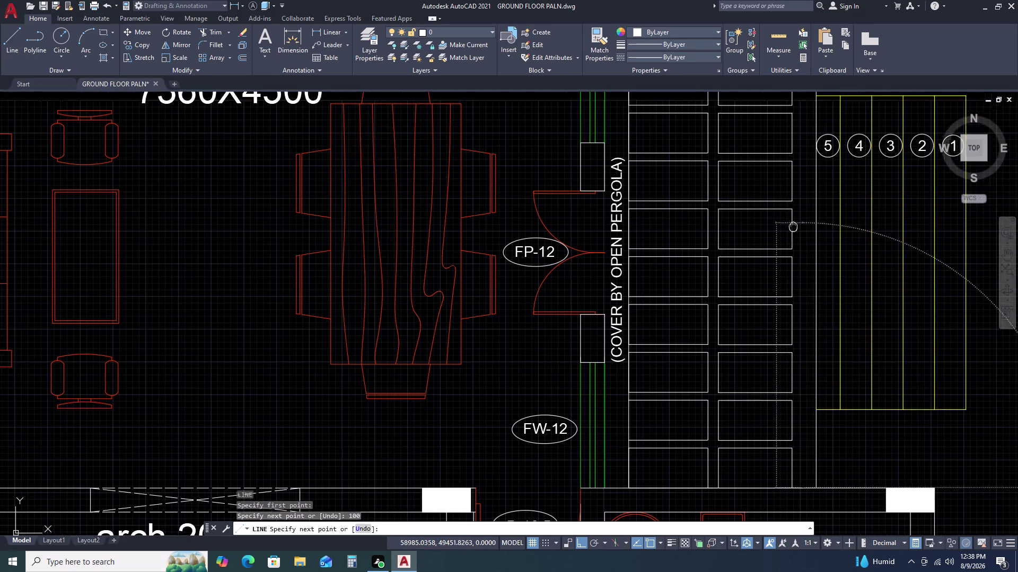
middle_drag(793, 238, 758, 362)
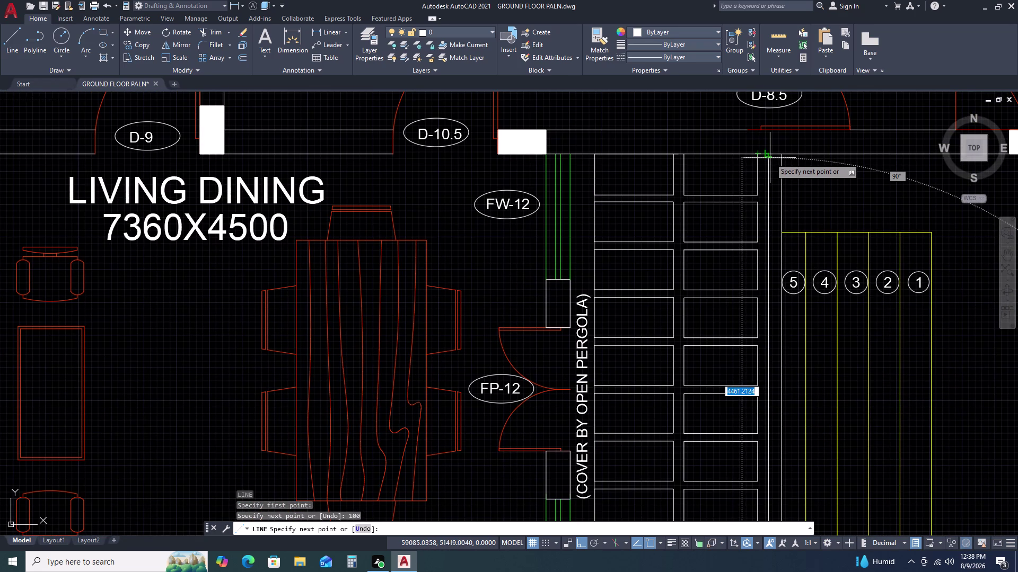
click(768, 156)
key(Escape)
scroll(down, 3)
scroll(down, 3)
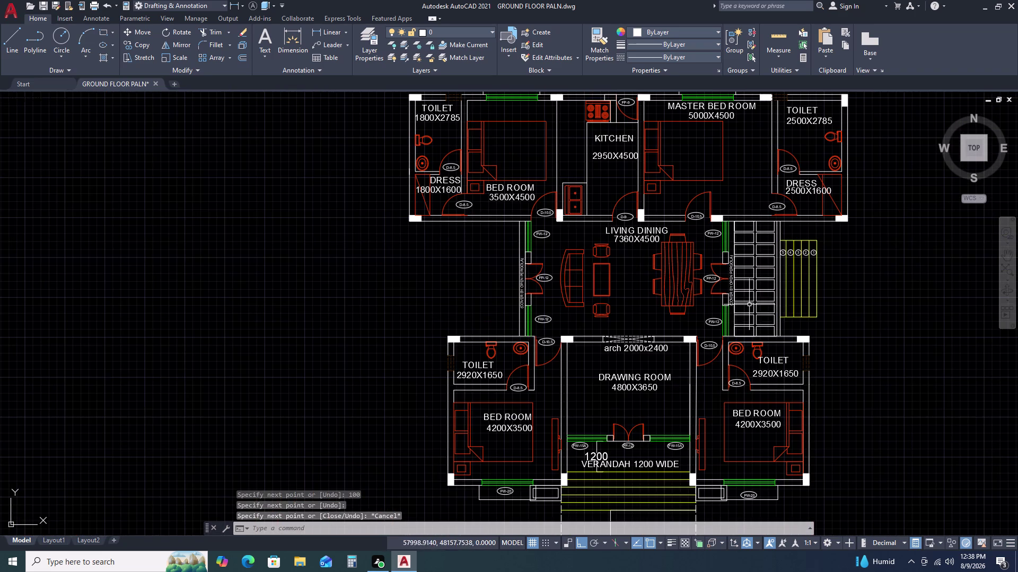
Start a rectangle with its first corner picked beside the plan.
middle_drag(783, 324, 665, 289)
middle_drag(656, 284, 649, 280)
middle_click(643, 276)
middle_drag(638, 293, 633, 292)
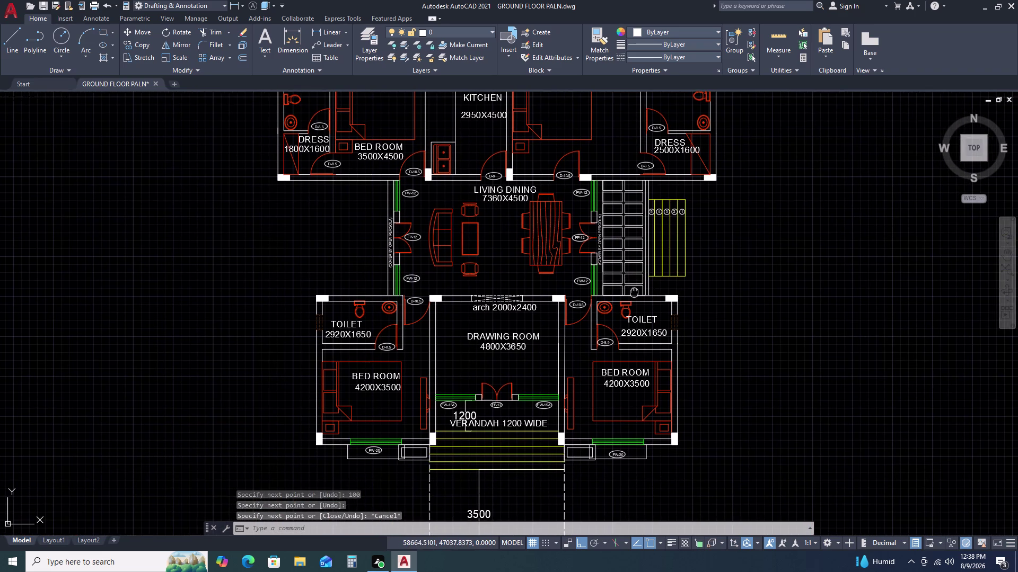
middle_drag(633, 292, 611, 287)
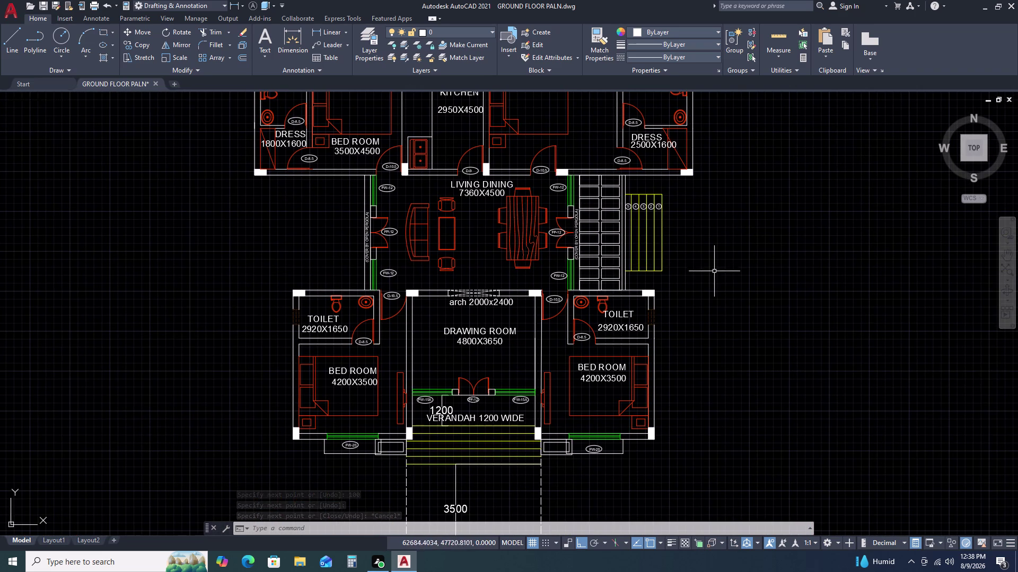
text(RE)
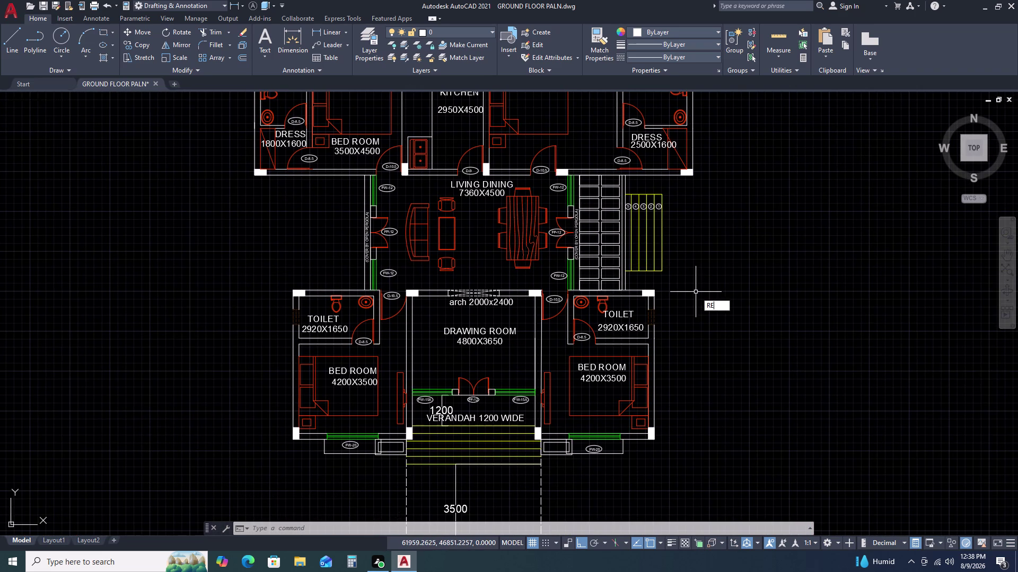
key(c)
key(space)
click(707, 255)
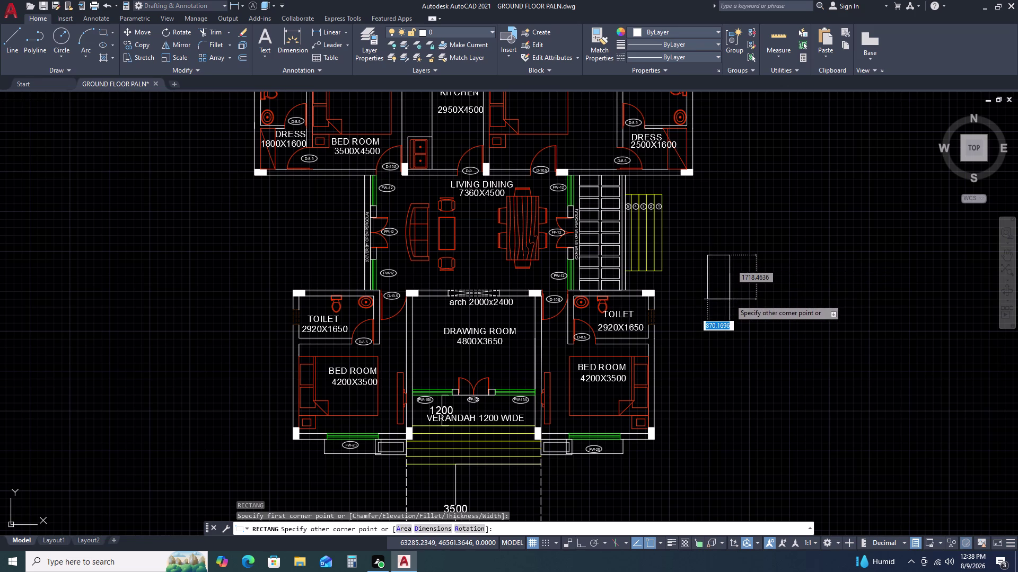
Set the rectangle dimensions to length 230 and width 230.
text(D)
key(space)
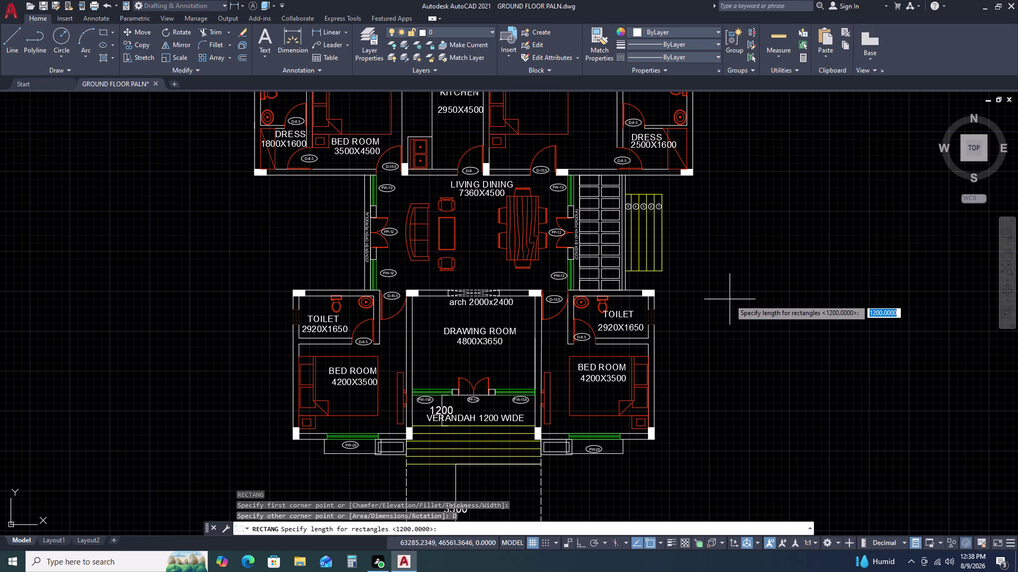
key(2)
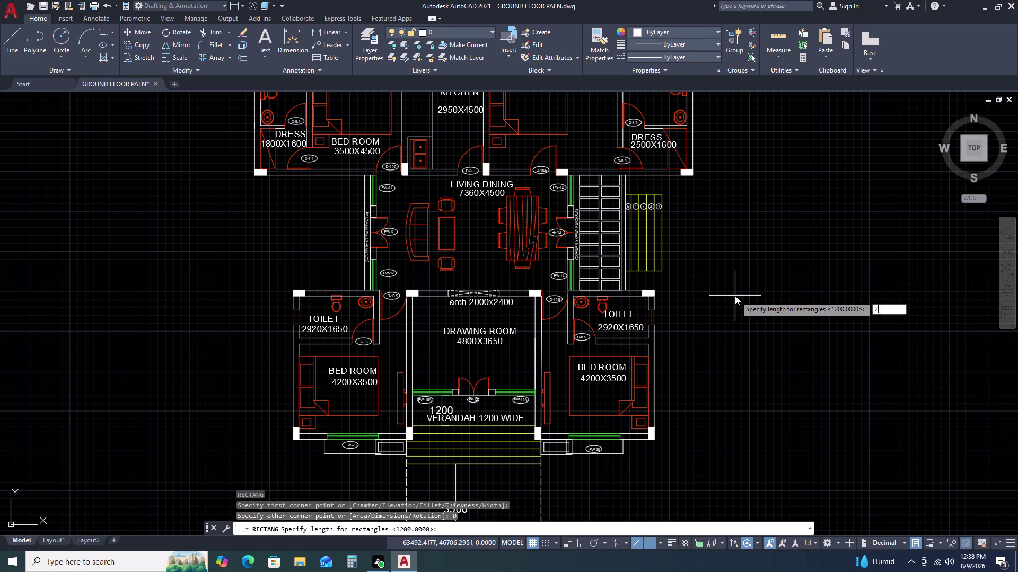
key(3)
key(0)
key(space)
key(1)
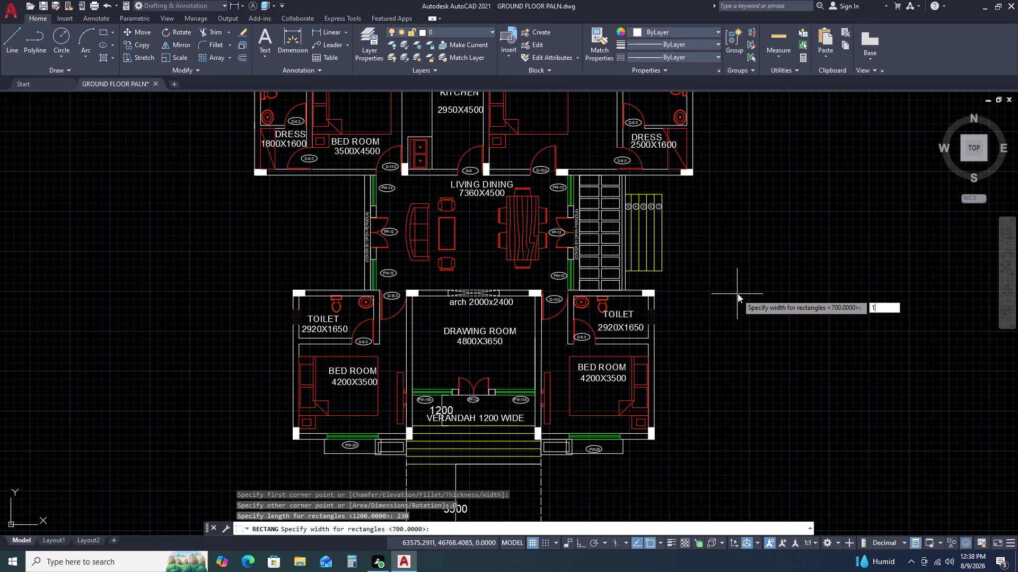
key(BackSpace)
text(23)
key(0)
key(space)
double_click(749, 285)
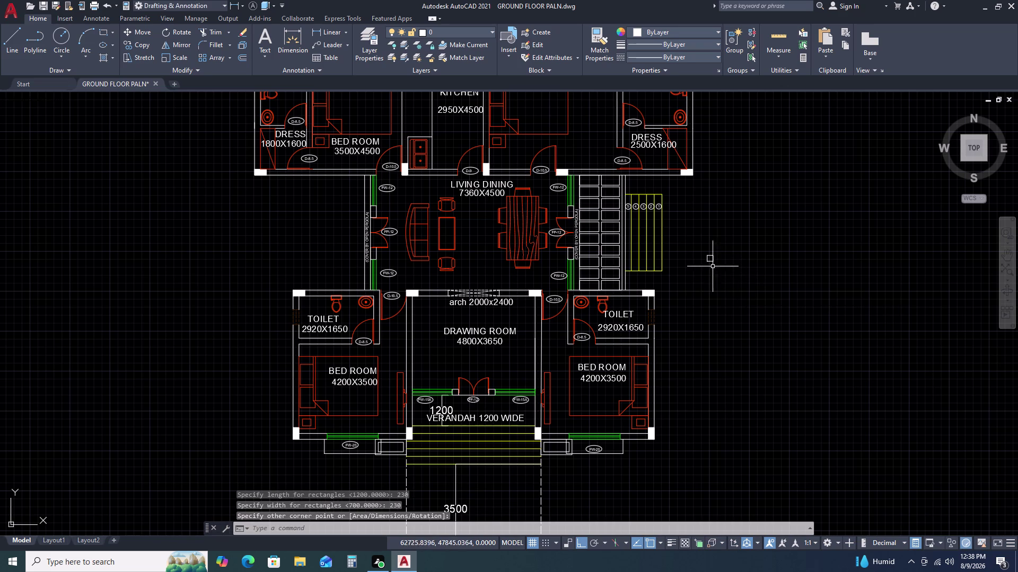
Pan and zoom to bring the pergola beside the dining area into view.
scroll(up, 3)
middle_drag(438, 281, 671, 327)
middle_click(674, 327)
scroll(down, 3)
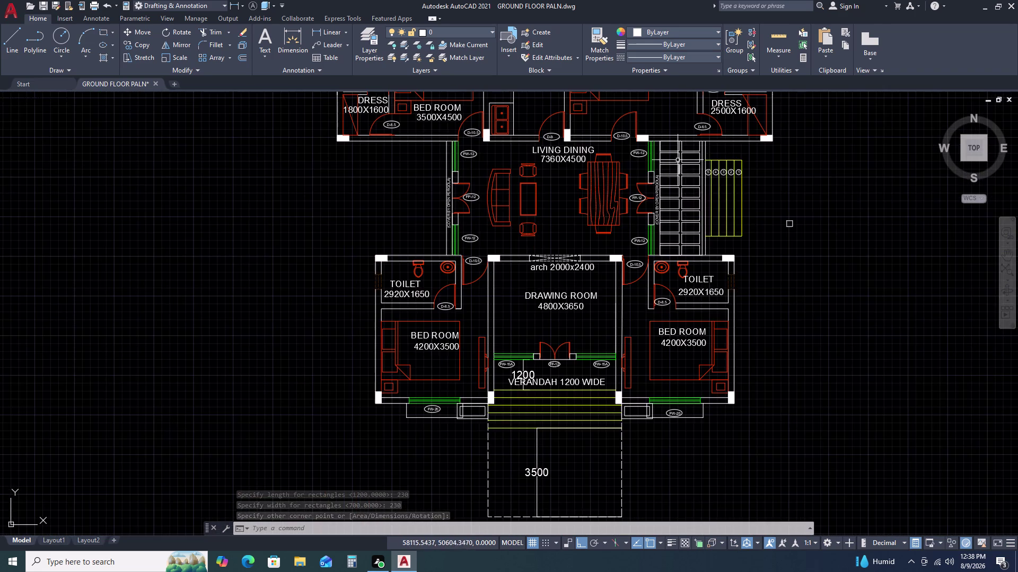
scroll(up, 3)
scroll(up, 3)
scroll(down, 3)
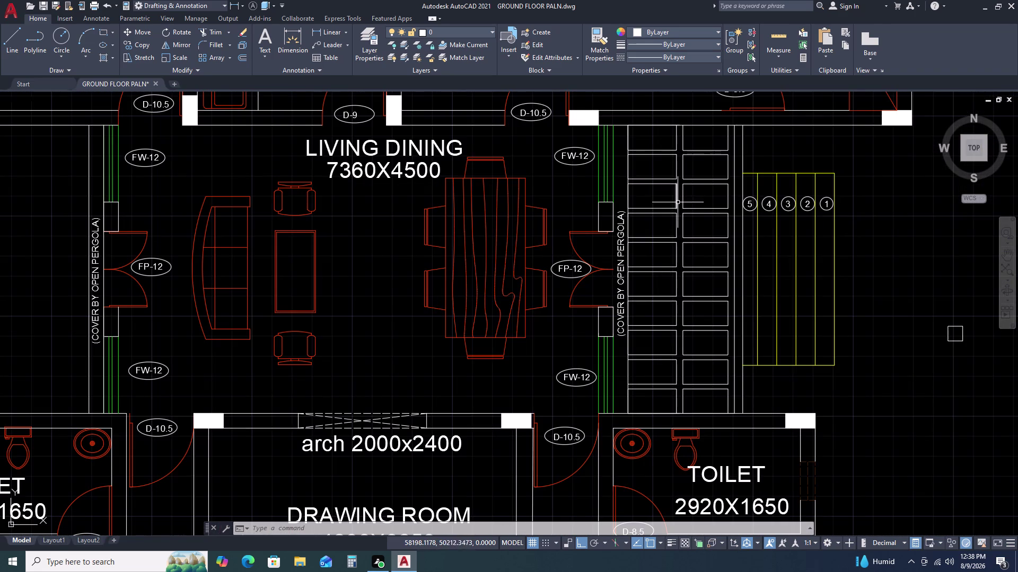
scroll(down, 3)
middle_drag(688, 324, 688, 265)
middle_click(688, 263)
scroll(up, 3)
scroll(up, 3)
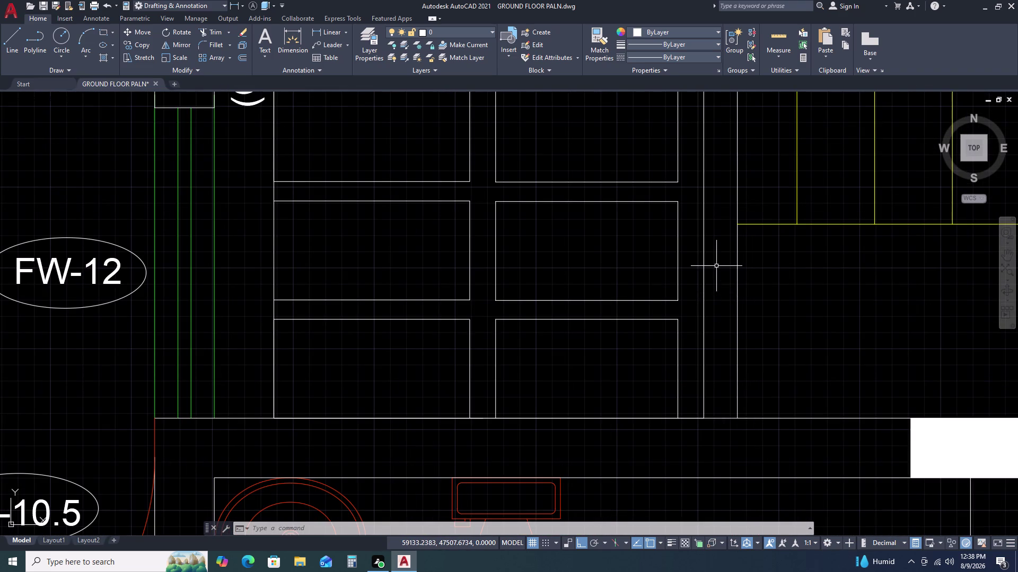
Start a 230 offset on a line near the pergola, then cancel it.
key(Escape)
double_click(746, 311)
click(729, 319)
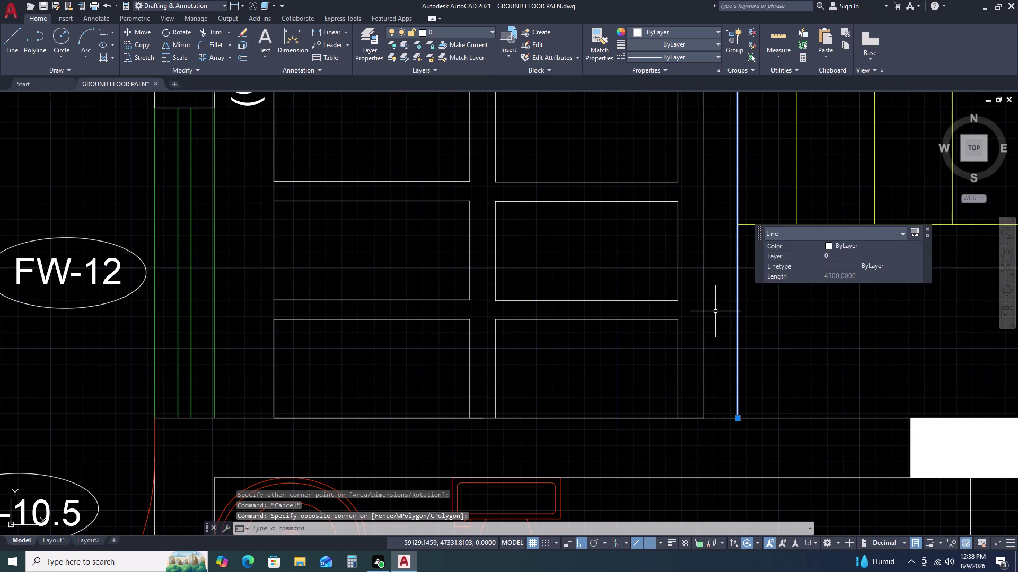
text(O)
key(space)
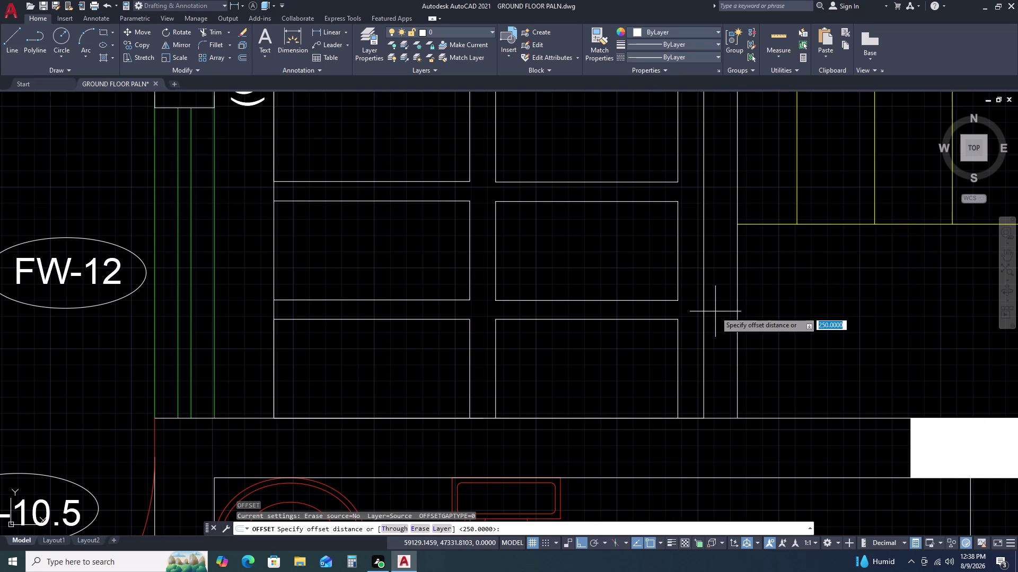
text(23)
key(0)
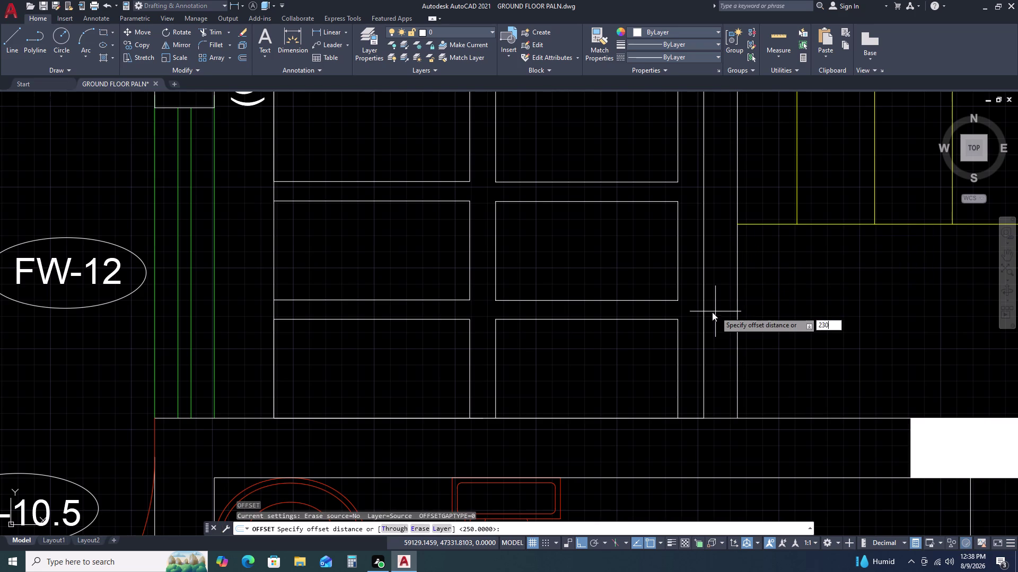
key(Escape)
key(Escape)
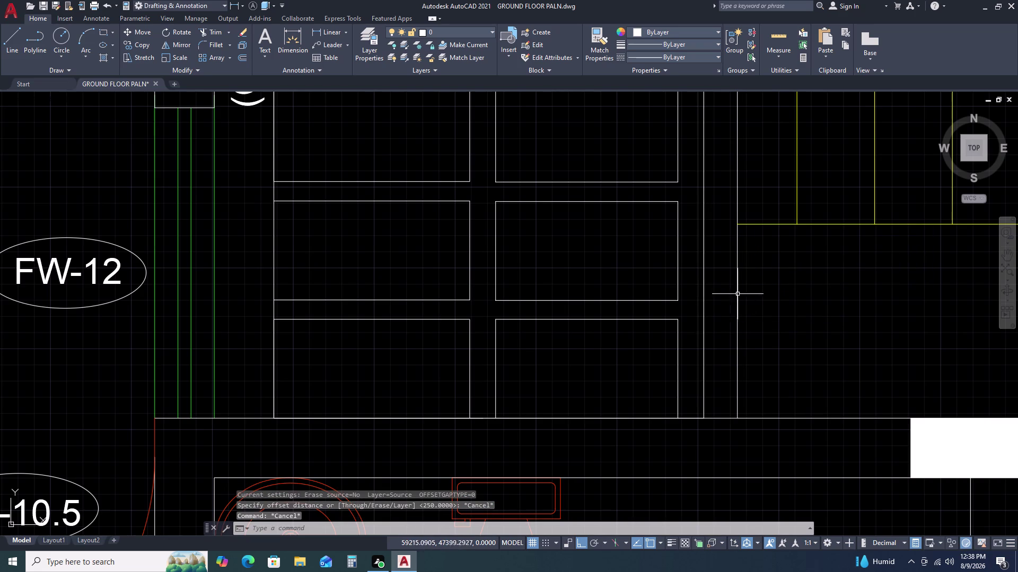
Select the vertical line beside the slats and try a 300 offset, then cancel it.
middle_drag(758, 294, 639, 339)
drag(653, 314, 640, 315)
drag(604, 330, 600, 336)
click(600, 336)
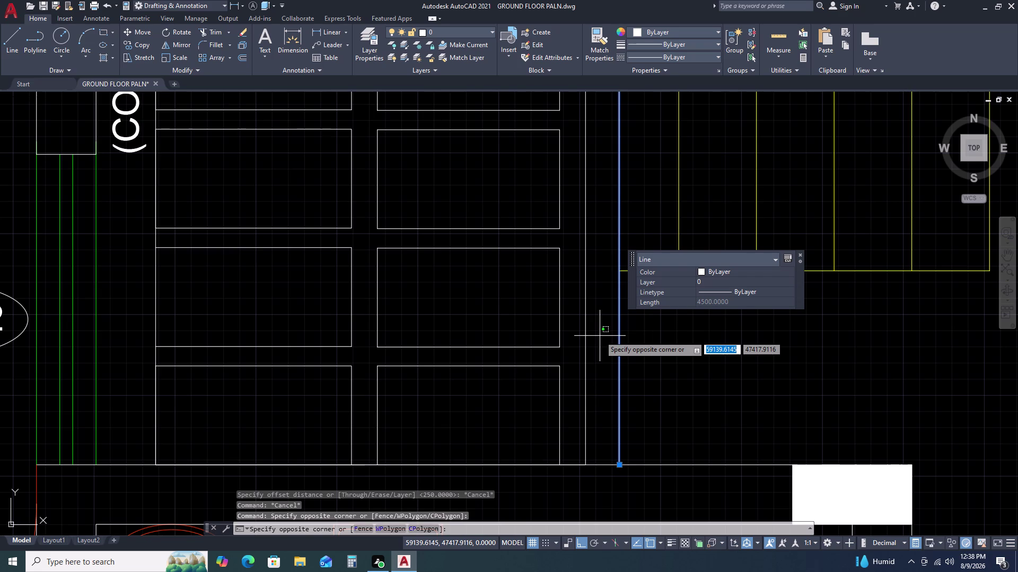
text(O)
key(space)
key(3)
text(0)
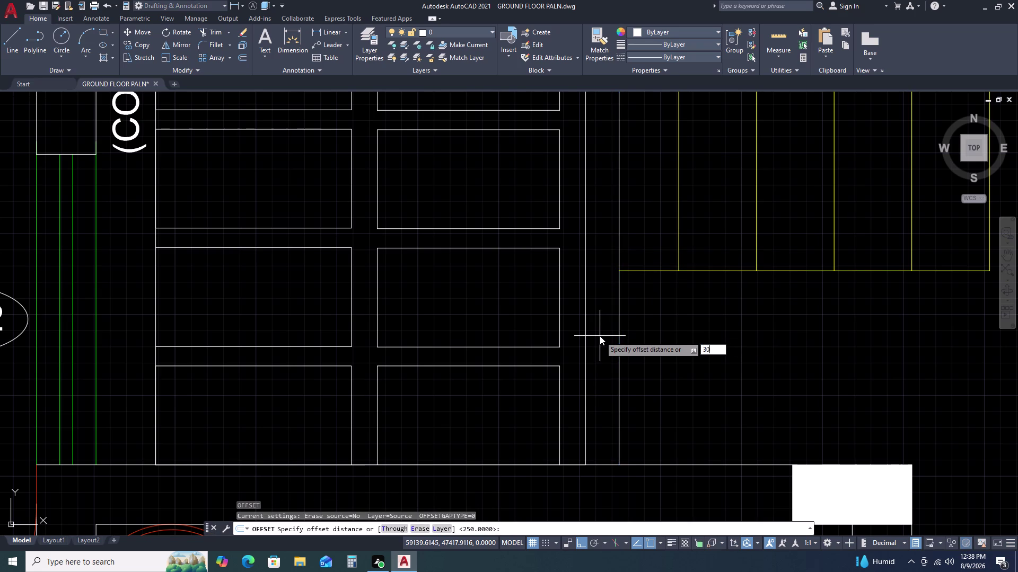
text(0)
key(space)
click(589, 339)
scroll(down, 3)
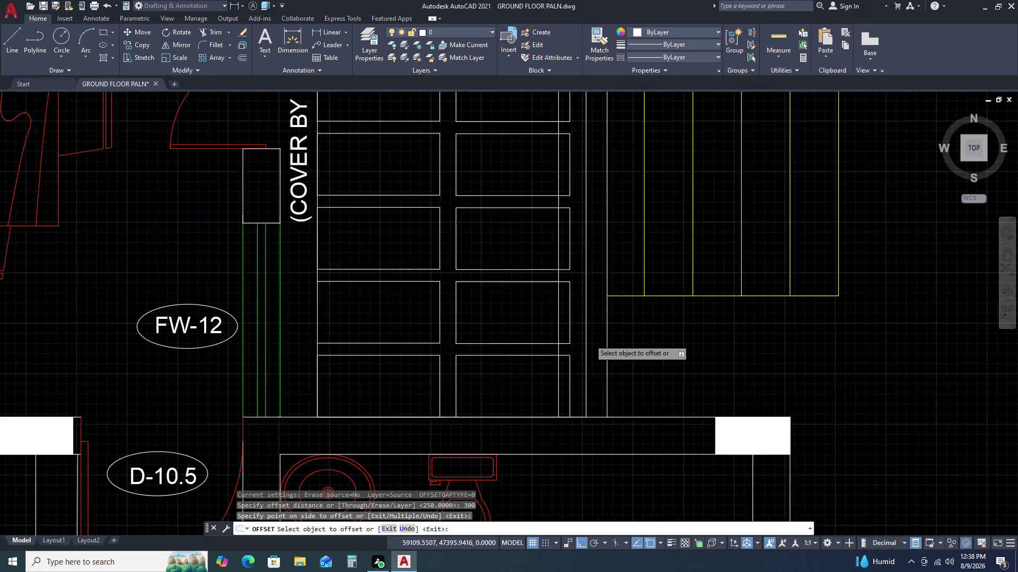
key(Escape)
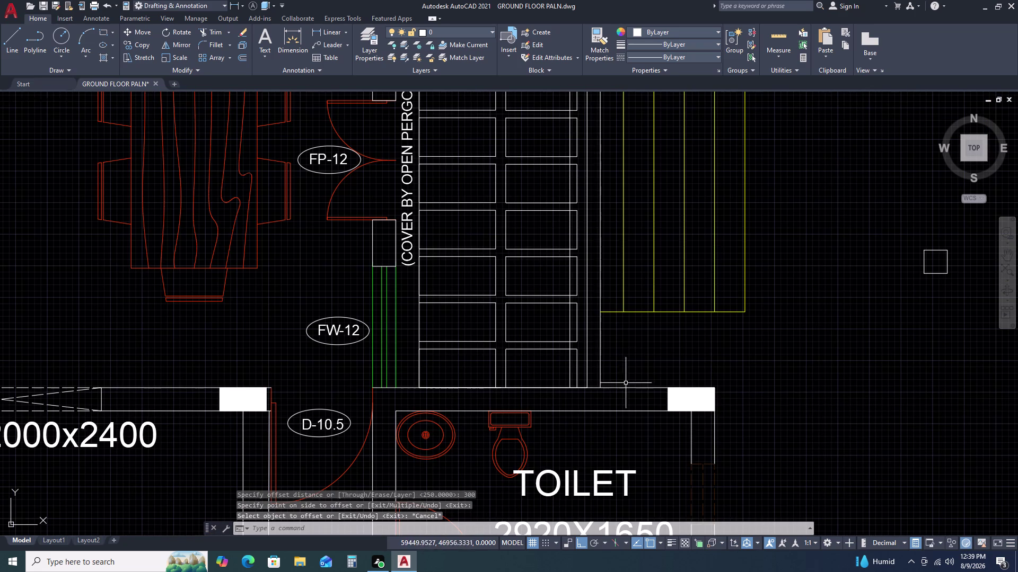
Move the vertical edge line left from its bottom endpoint, closer to the slats.
scroll(up, 3)
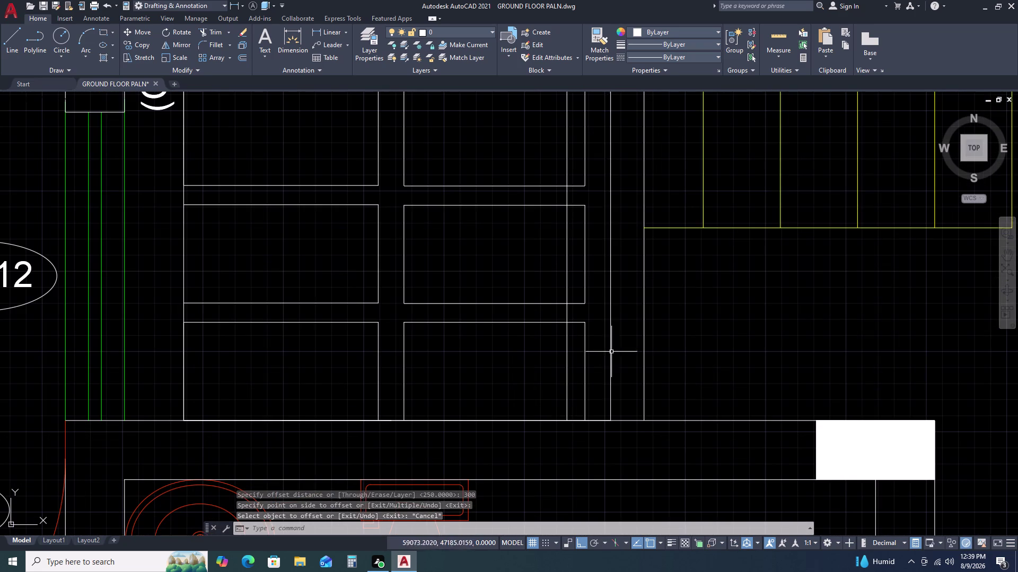
middle_drag(597, 378, 609, 344)
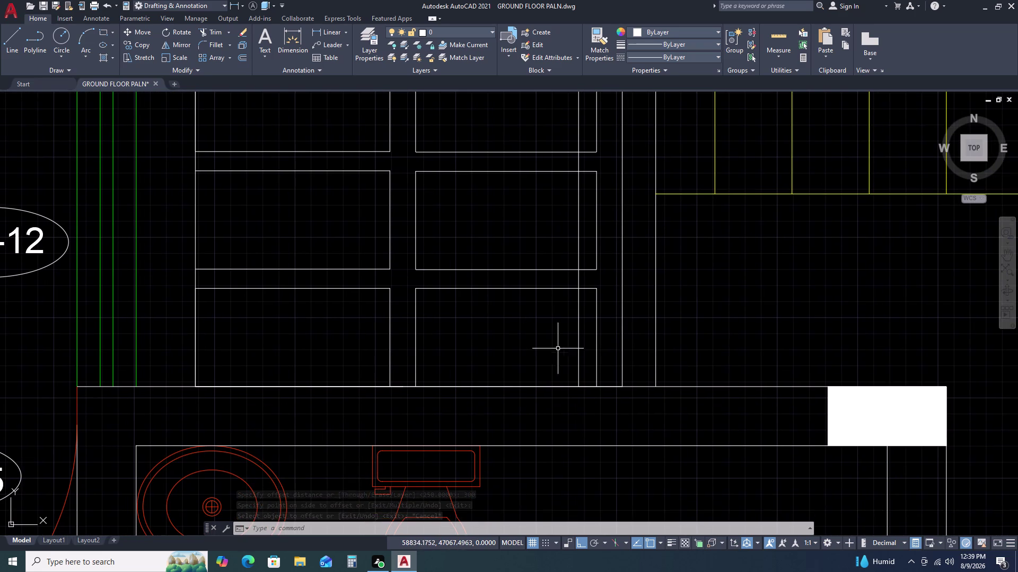
scroll(down, 3)
double_click(620, 337)
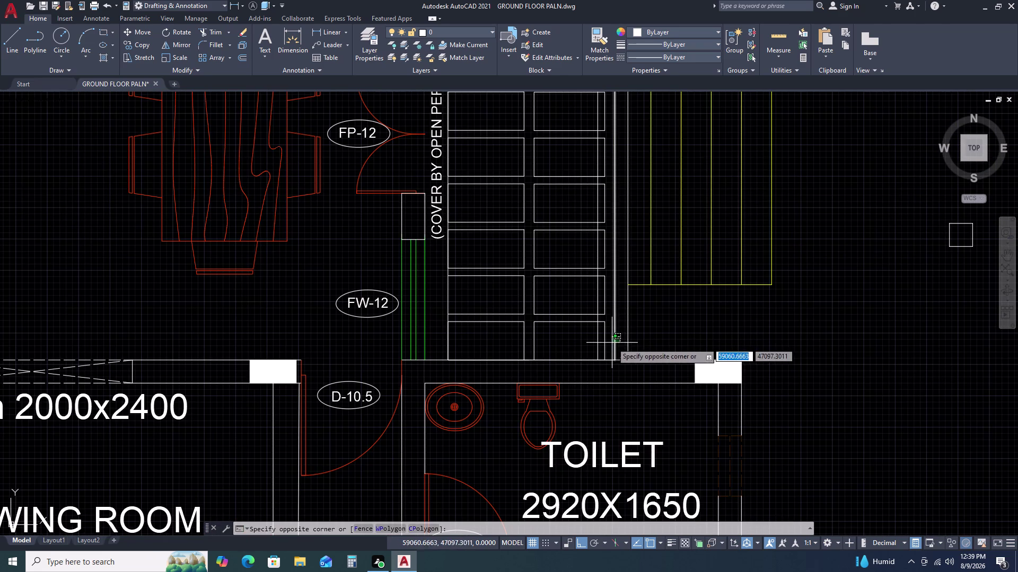
double_click(611, 345)
scroll(up, 3)
middle_drag(599, 376, 608, 317)
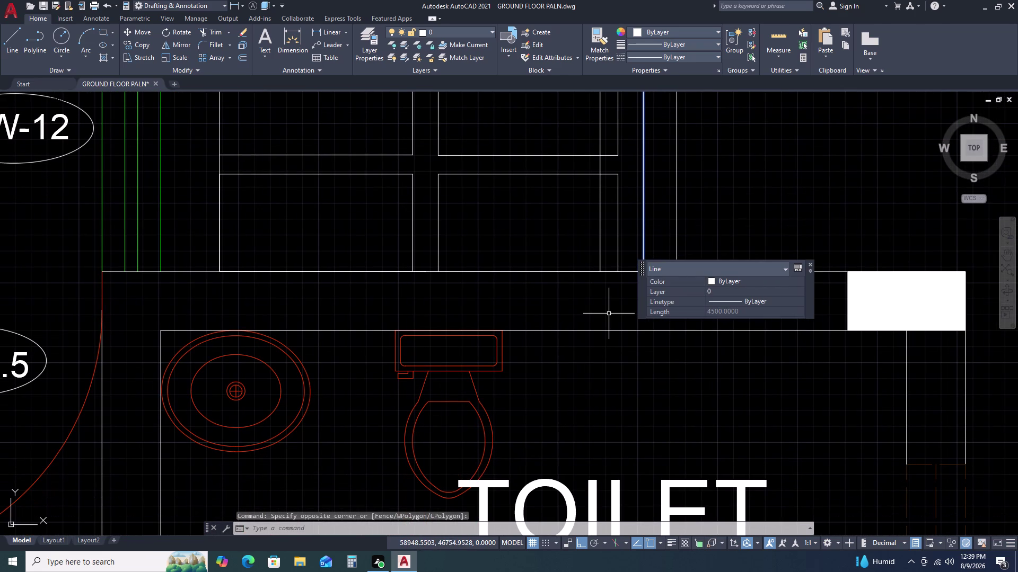
text(M)
key(space)
scroll(up, 3)
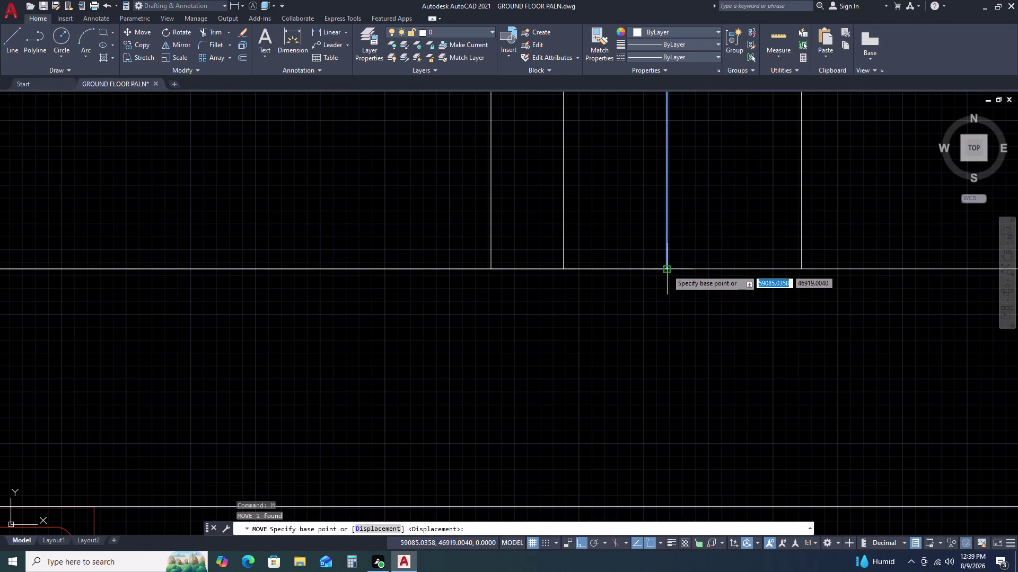
click(667, 270)
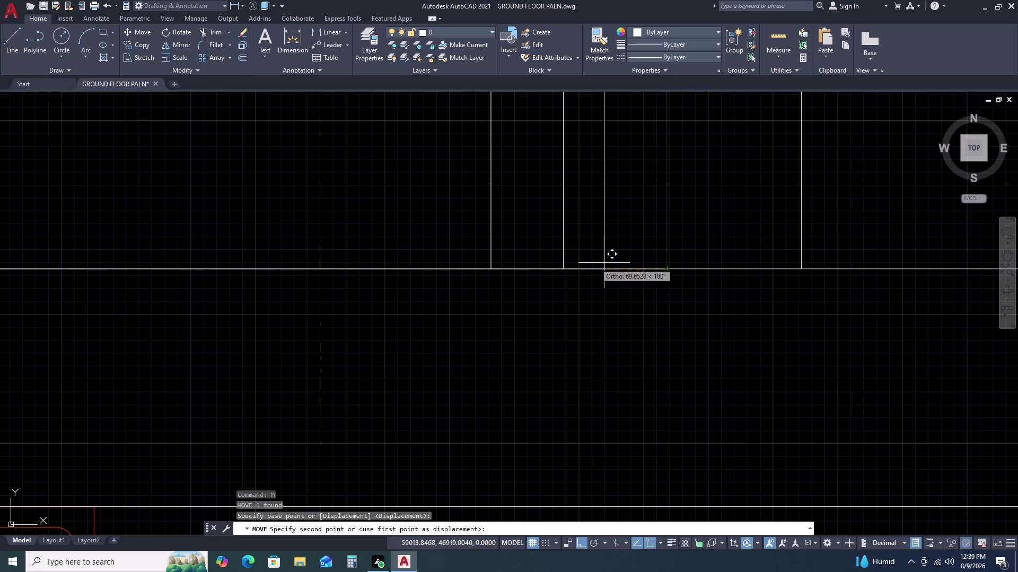
click(563, 271)
key(Escape)
Start a line at the slats' bottom edge, abandon it, and pan to the stair treads.
scroll(down, 3)
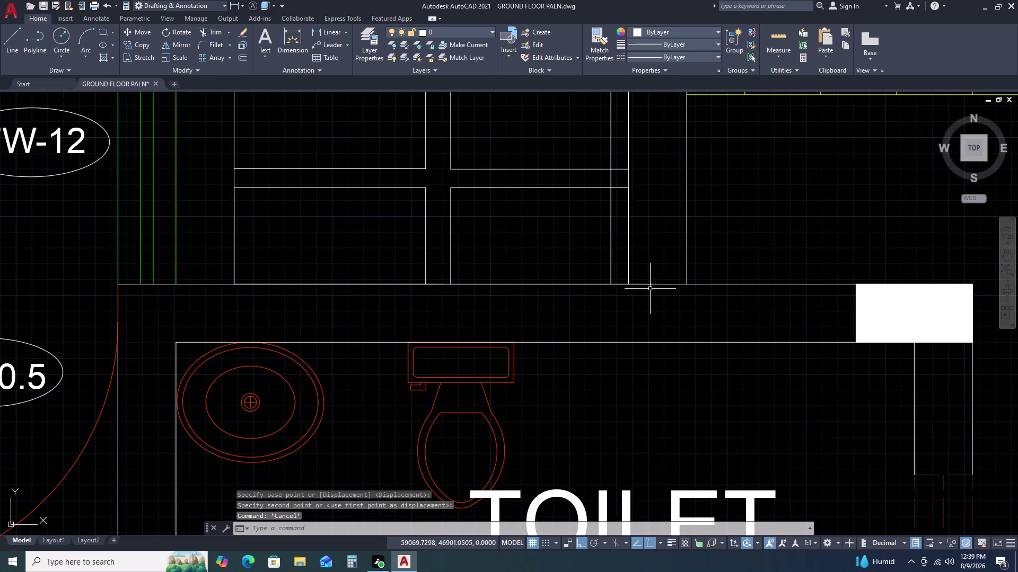
scroll(down, 3)
middle_drag(656, 223, 673, 283)
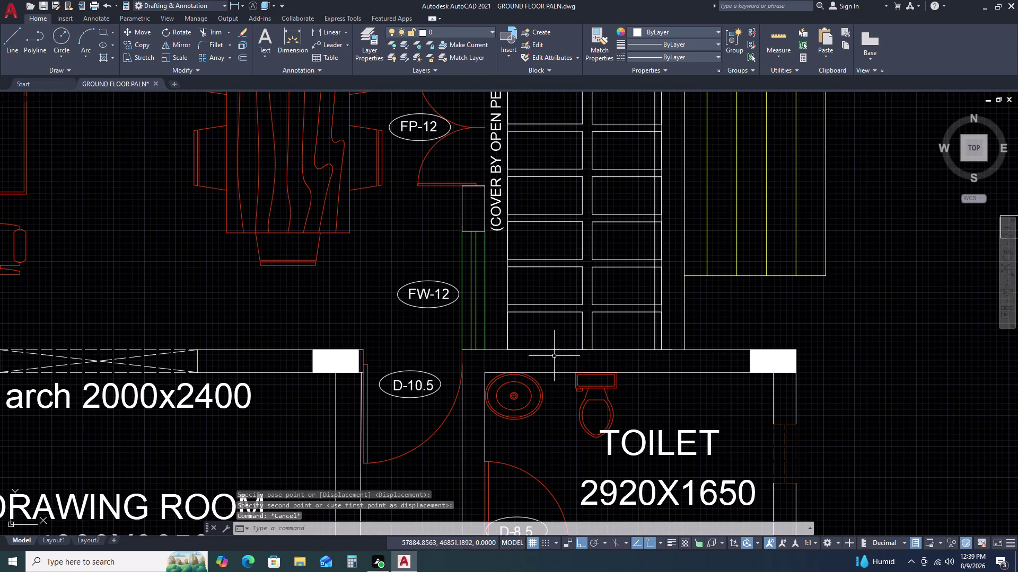
text(L)
key(space)
scroll(up, 3)
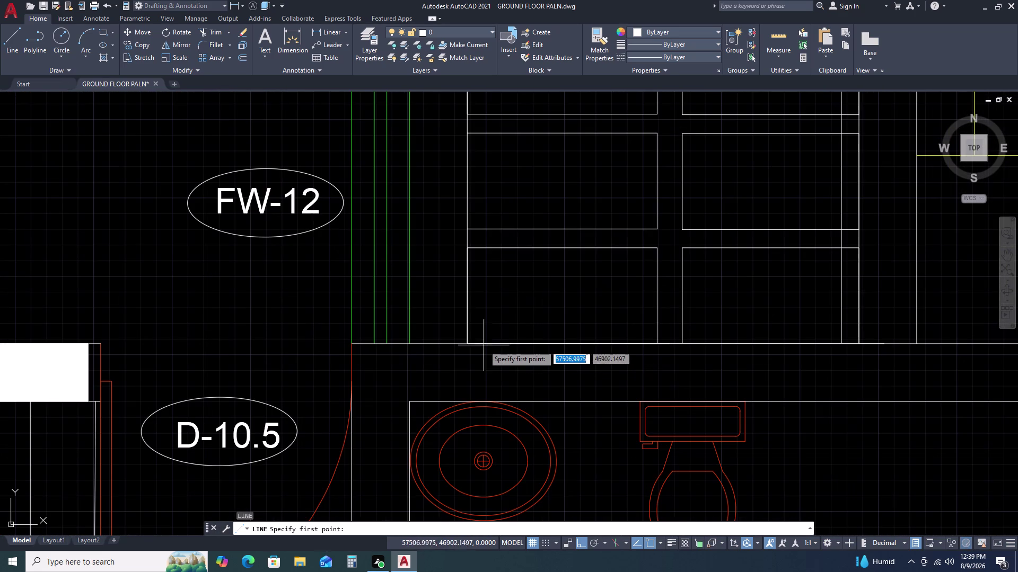
click(470, 343)
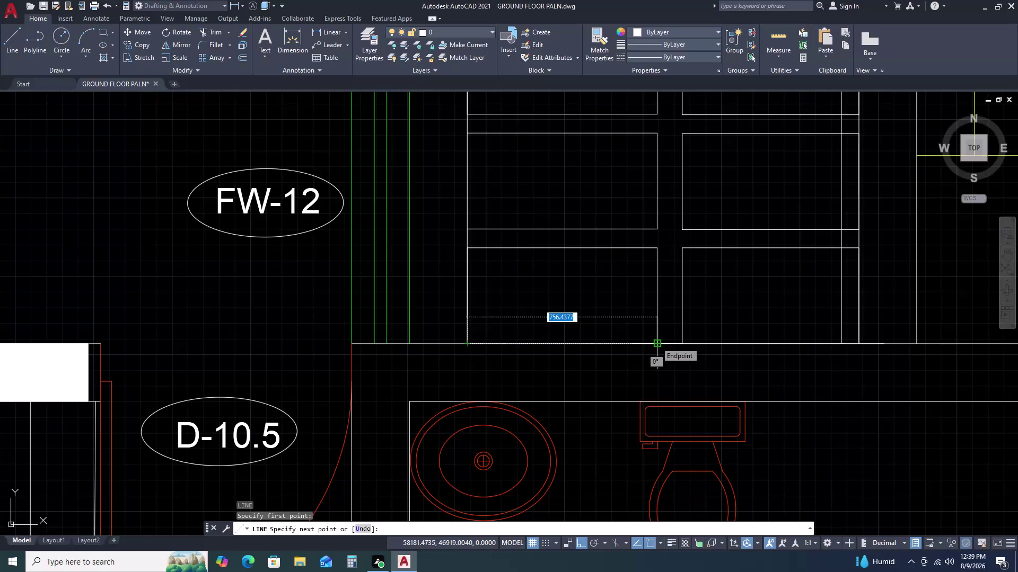
key(Escape)
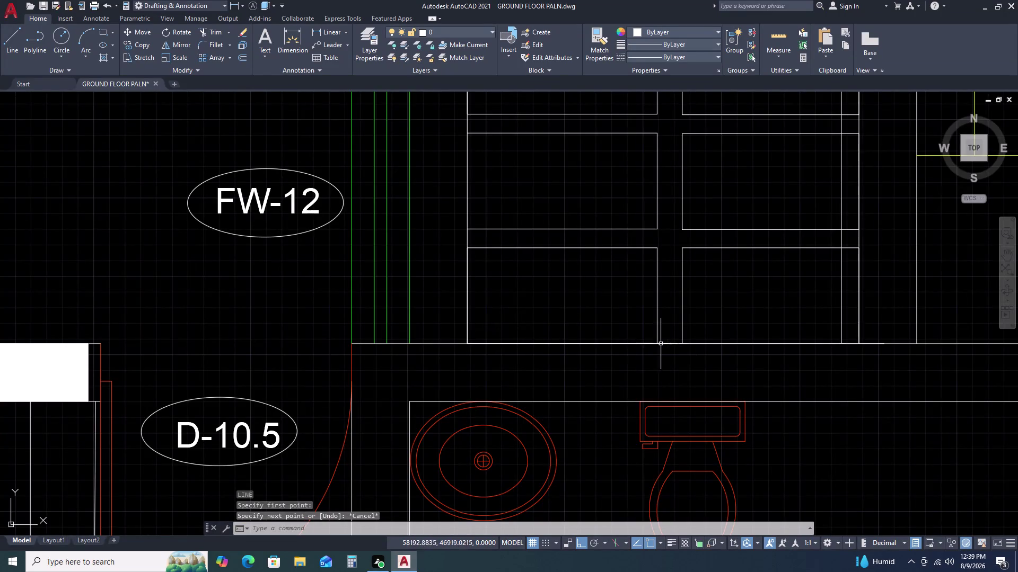
scroll(down, 3)
middle_drag(697, 350, 630, 352)
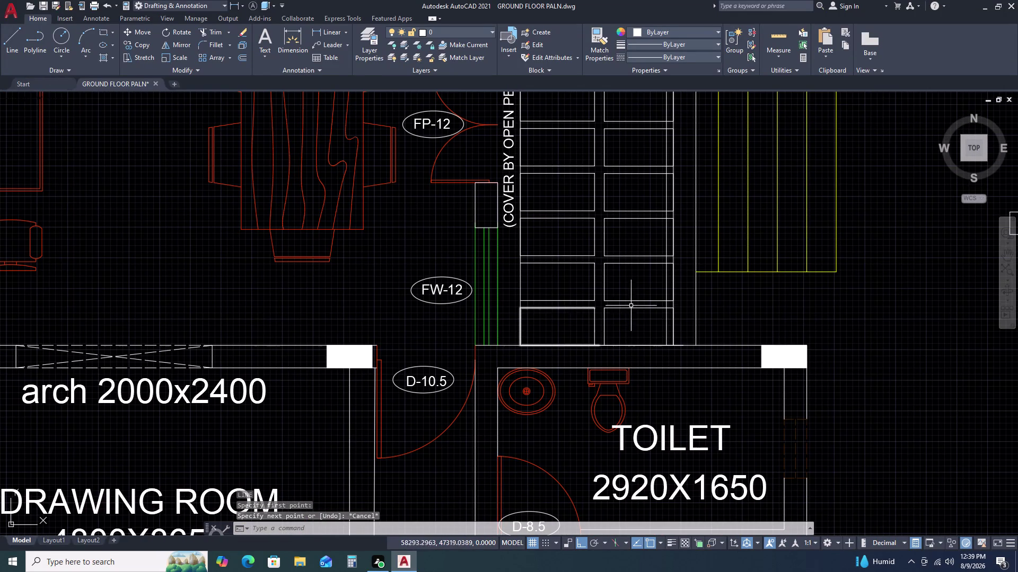
middle_drag(692, 235, 677, 332)
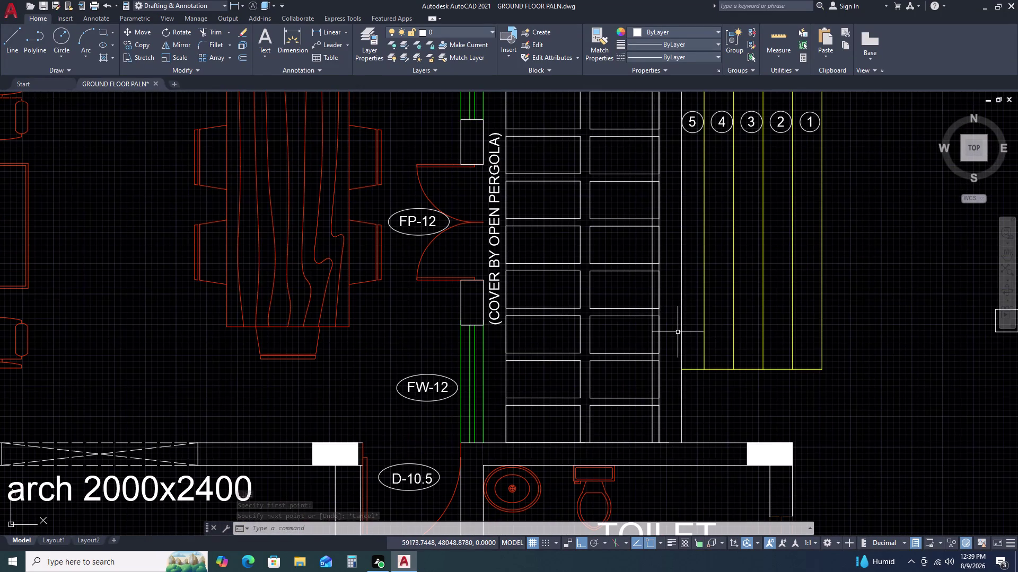
scroll(up, 3)
Start TRIM and fence-cut the line ends at the slats' lower end.
text(TR)
key(space)
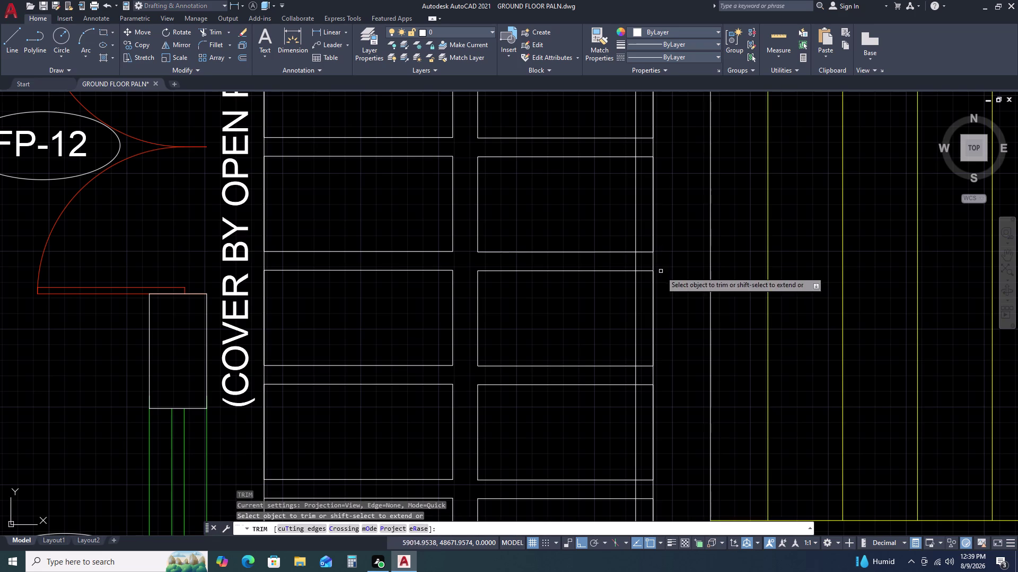
middle_drag(650, 376, 644, 314)
middle_click(636, 258)
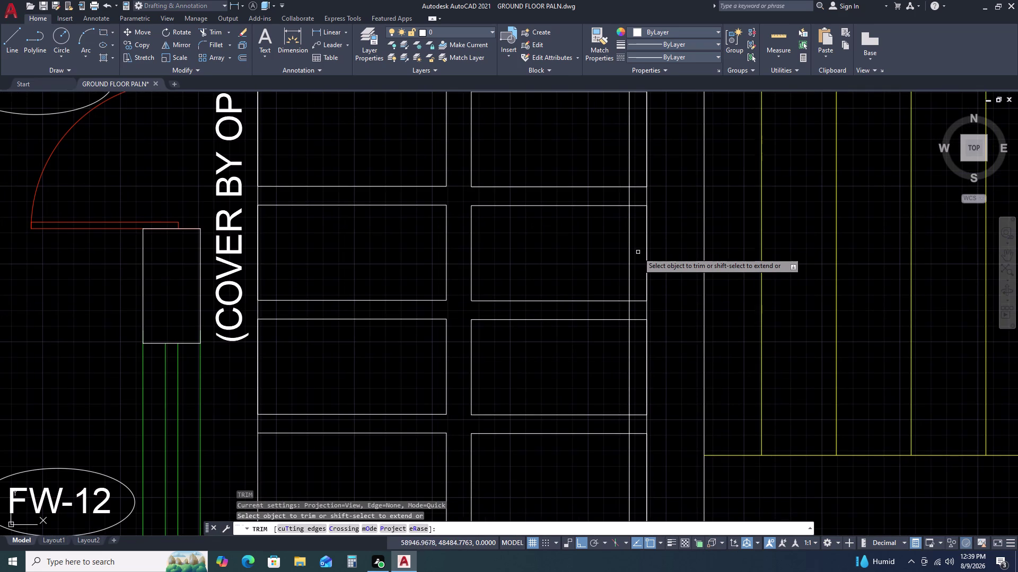
middle_drag(634, 398, 634, 397)
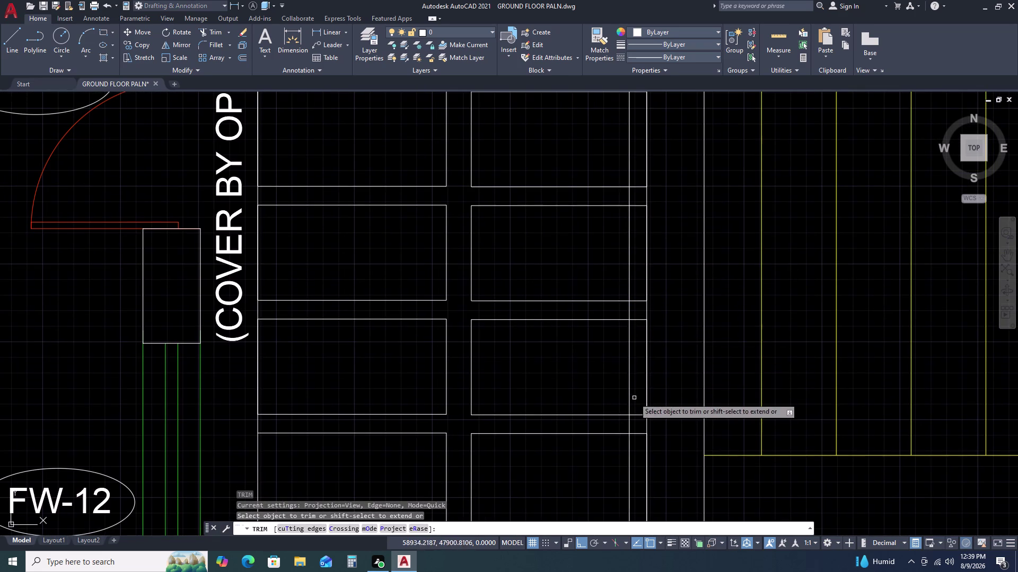
middle_drag(633, 397, 627, 297)
middle_drag(621, 355, 627, 291)
middle_drag(627, 276, 628, 260)
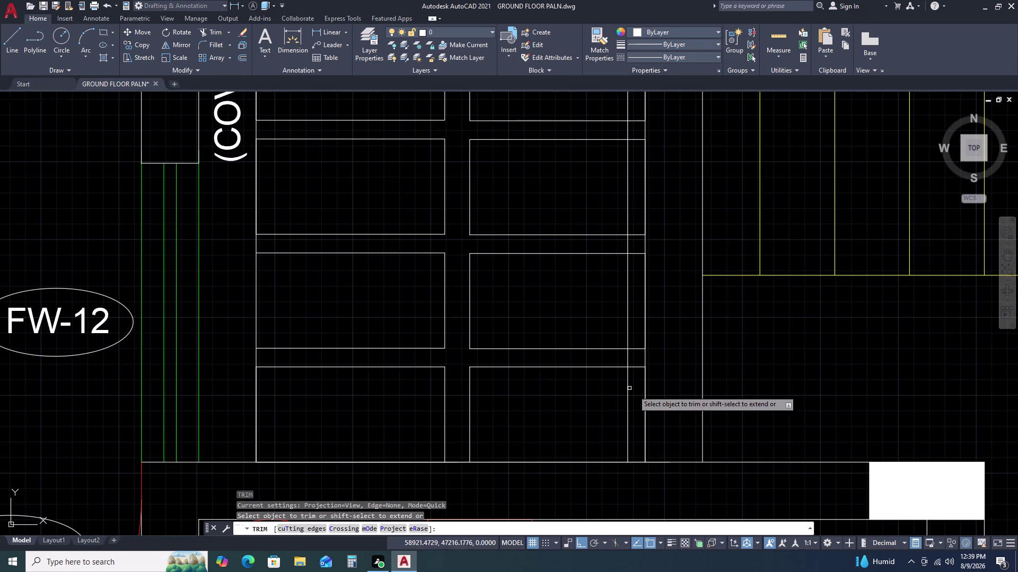
scroll(up, 3)
drag(631, 357, 631, 338)
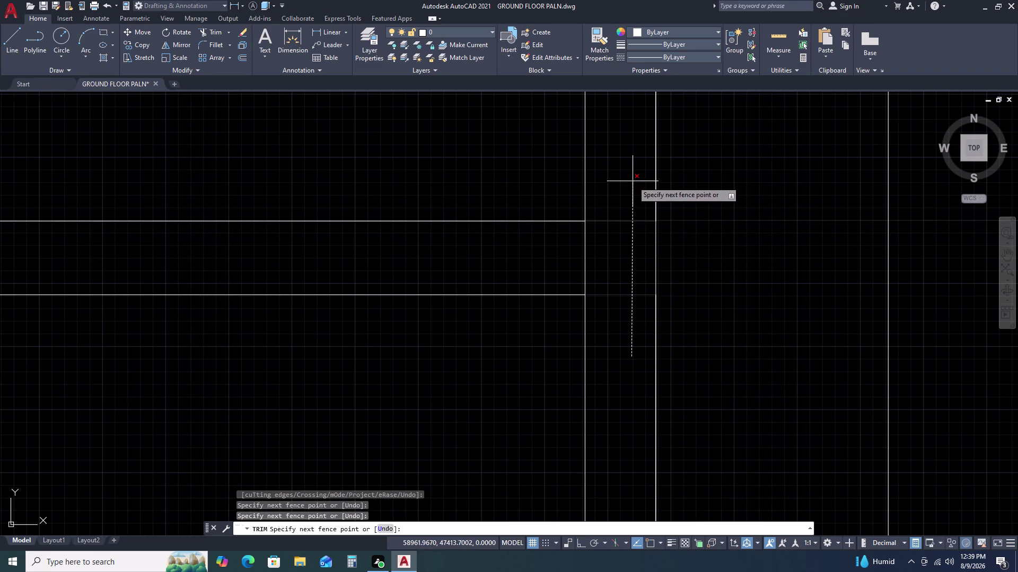
double_click(632, 181)
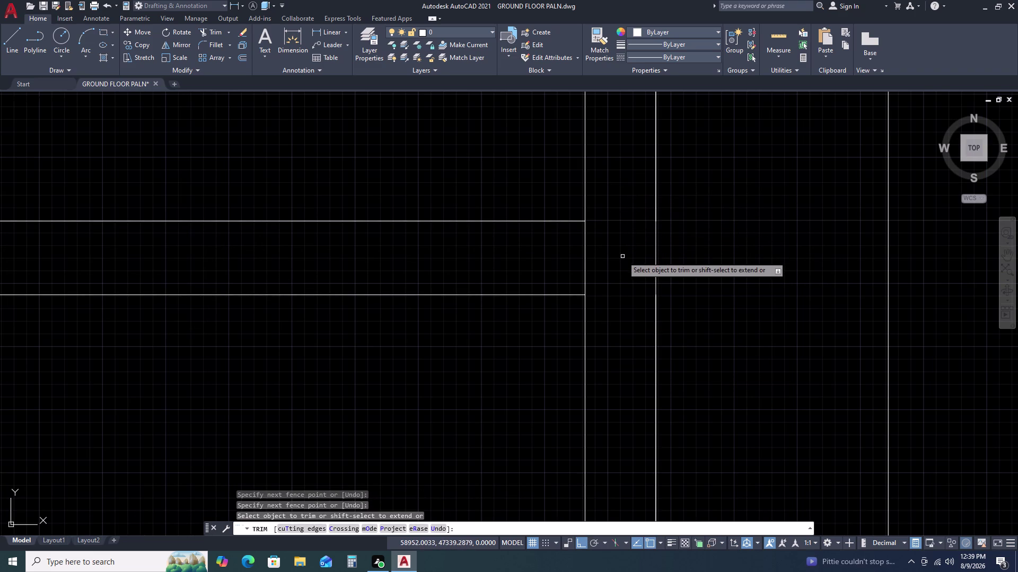
Fence-trim the slat line ends along the pergola's upper edge.
scroll(down, 3)
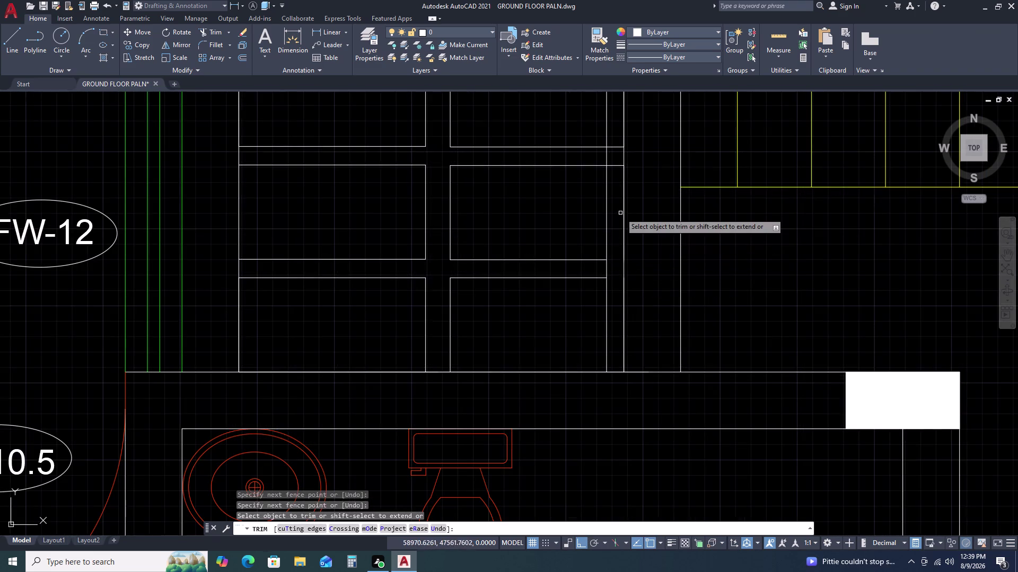
scroll(down, 3)
middle_drag(611, 121, 611, 200)
middle_drag(610, 219, 610, 233)
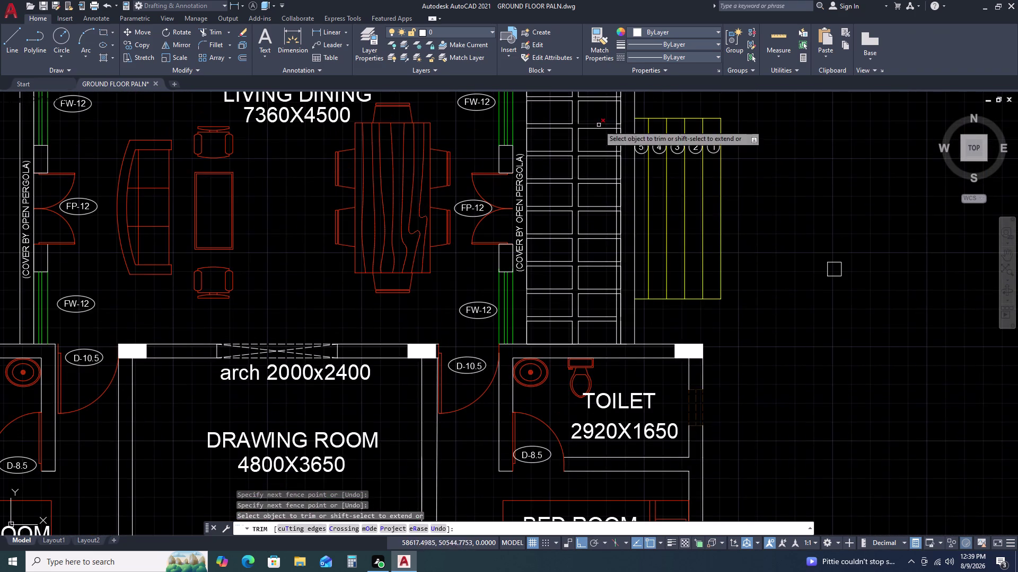
middle_drag(599, 125, 600, 221)
middle_click(600, 261)
scroll(up, 3)
middle_drag(618, 253, 619, 195)
middle_click(619, 172)
middle_click(618, 168)
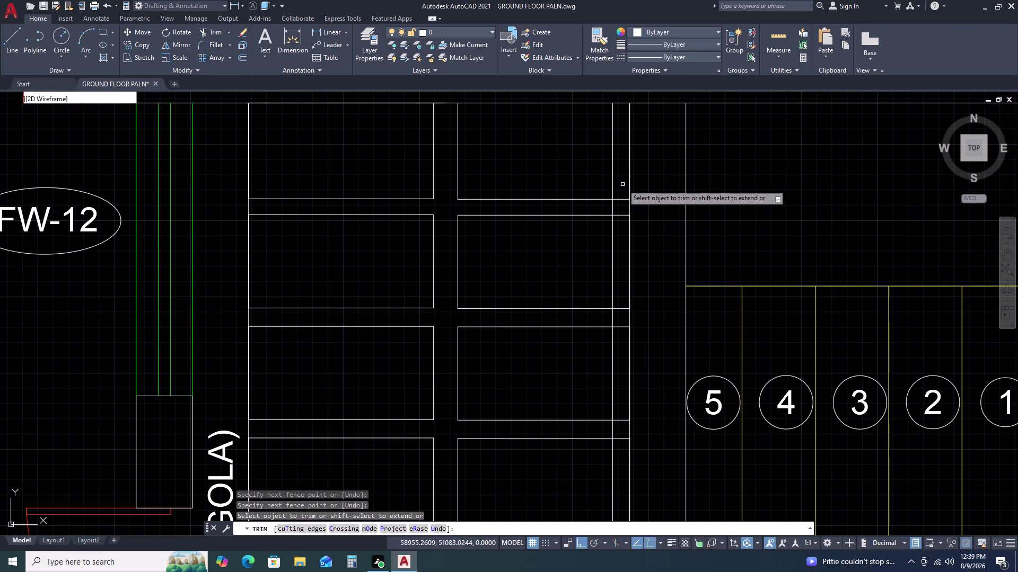
click(623, 184)
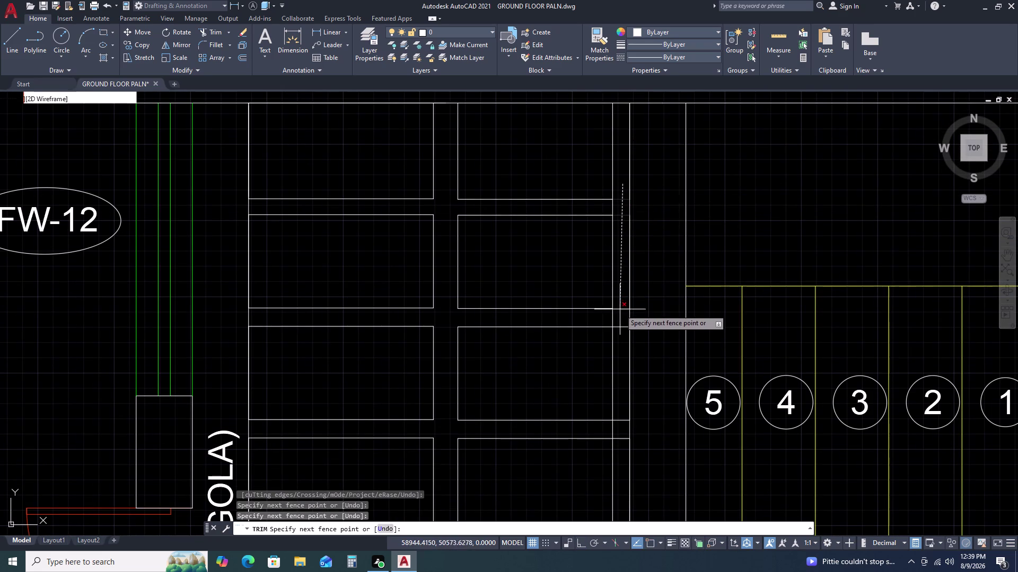
click(620, 313)
Trim two excess pieces, then fence-cut more excess pieces along the stairs.
middle_drag(596, 242, 596, 166)
middle_drag(597, 137, 597, 130)
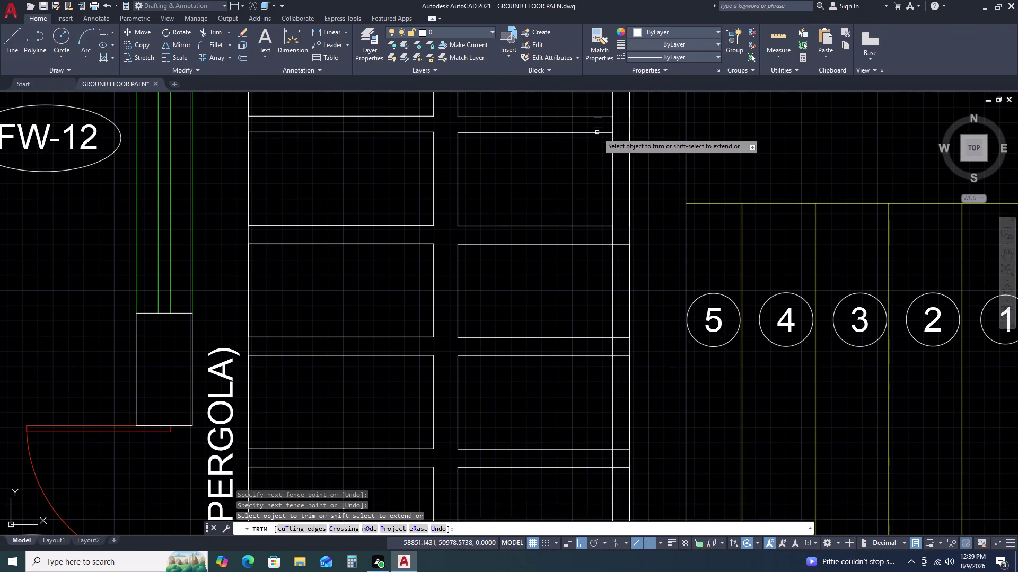
scroll(up, 3)
click(618, 178)
click(630, 263)
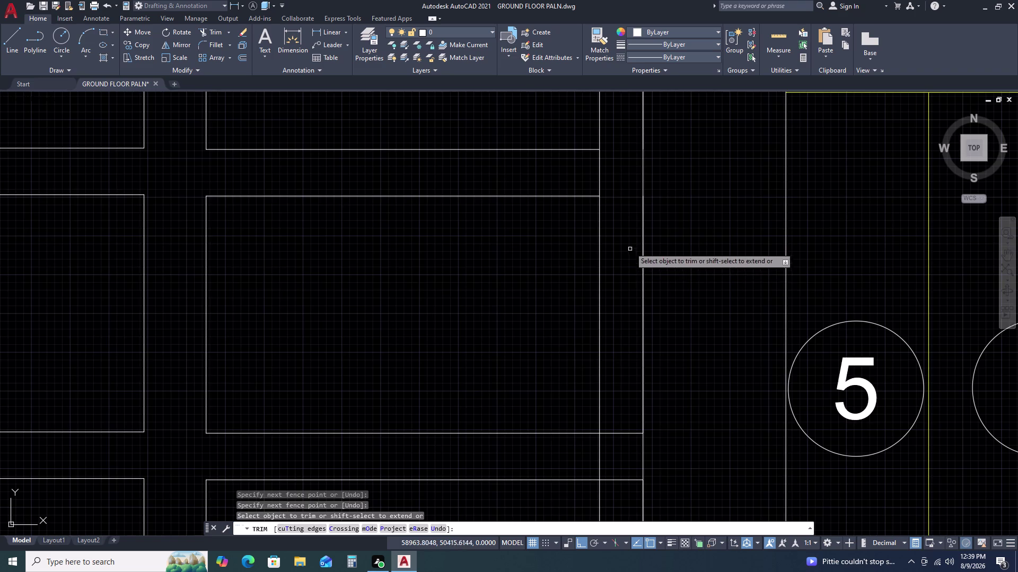
scroll(down, 3)
middle_drag(620, 317, 619, 173)
scroll(up, 3)
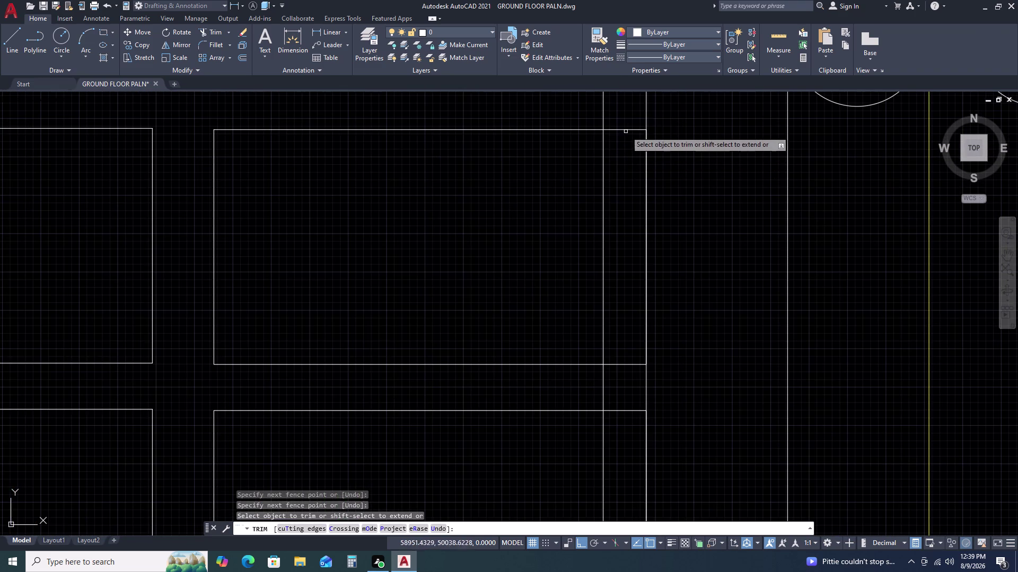
middle_drag(627, 126, 628, 212)
click(632, 145)
double_click(625, 222)
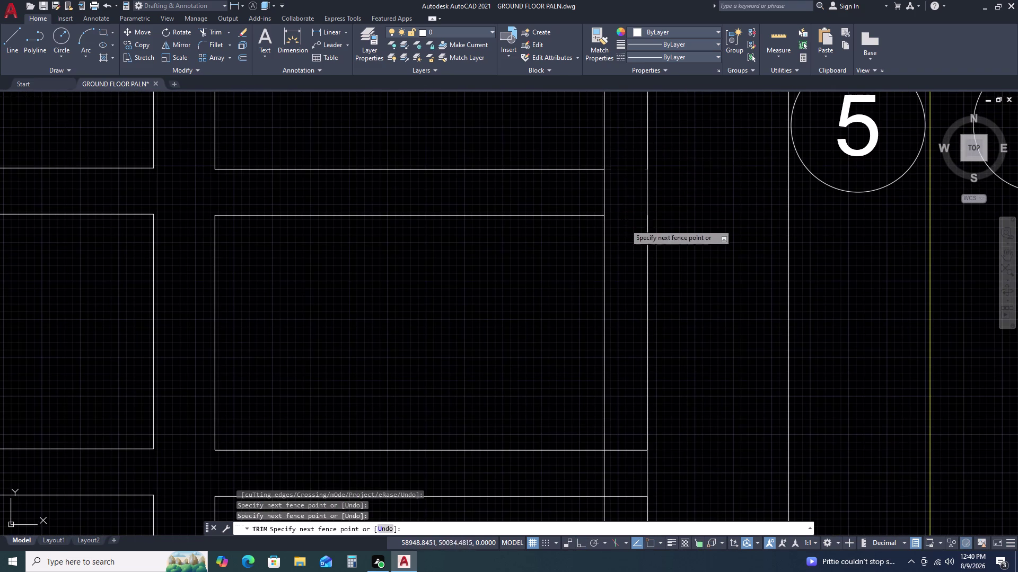
scroll(down, 3)
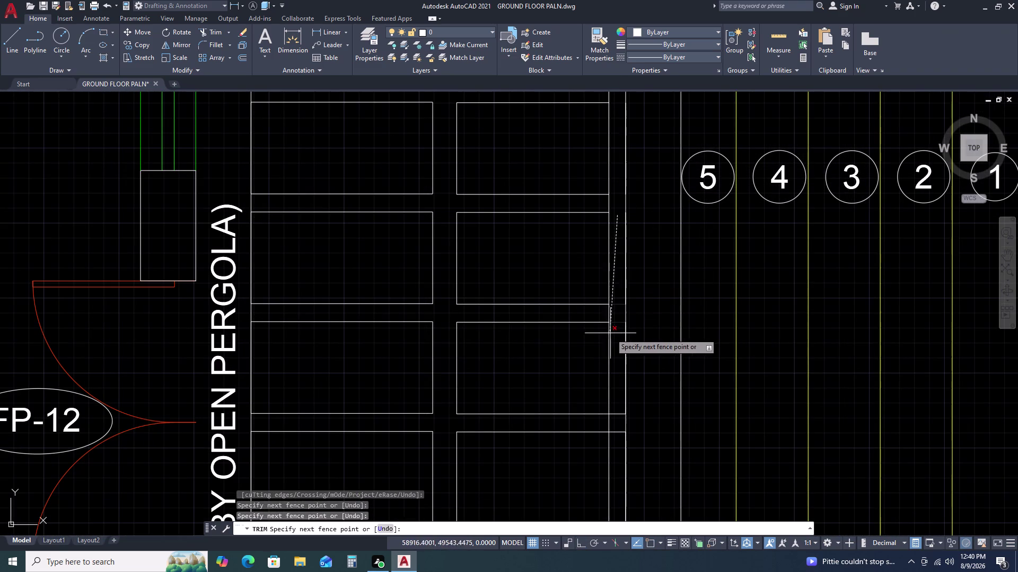
click(617, 350)
Trim the excess line pieces beside the staircase treads.
scroll(down, 3)
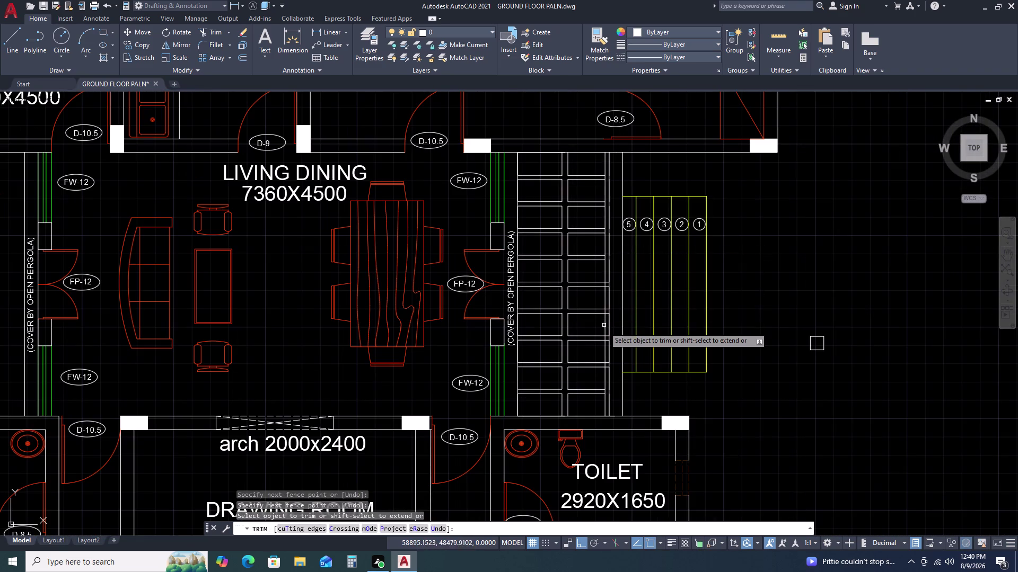
middle_drag(604, 329, 601, 240)
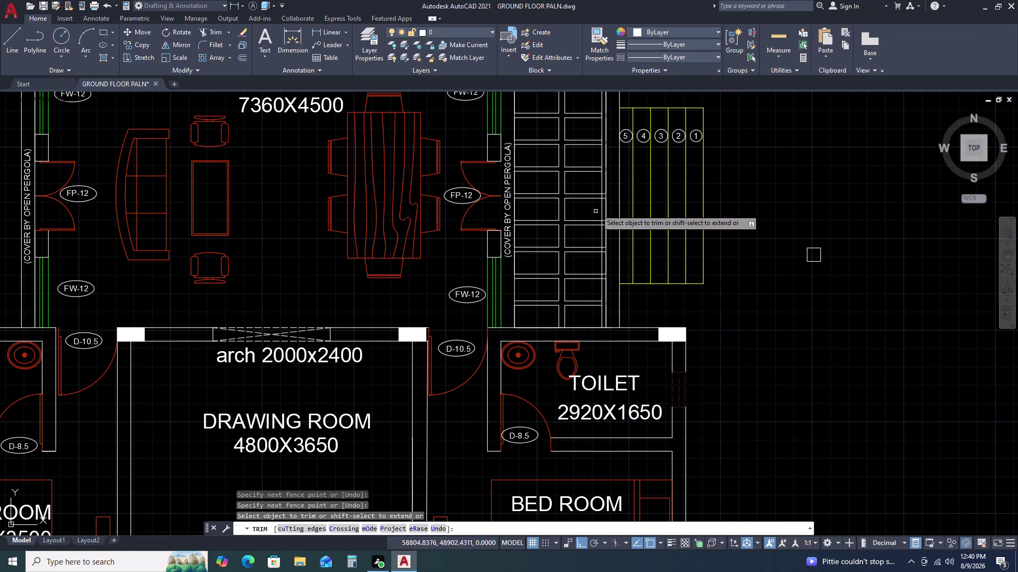
scroll(up, 3)
scroll(up, 3)
click(615, 186)
click(616, 323)
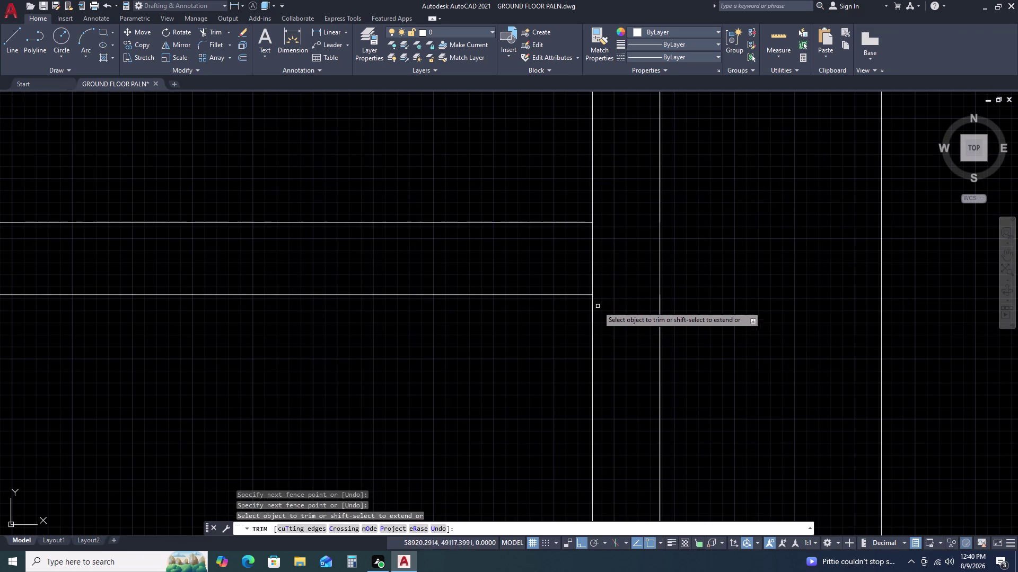
scroll(down, 3)
scroll(down, 3)
scroll(up, 3)
scroll(up, 3)
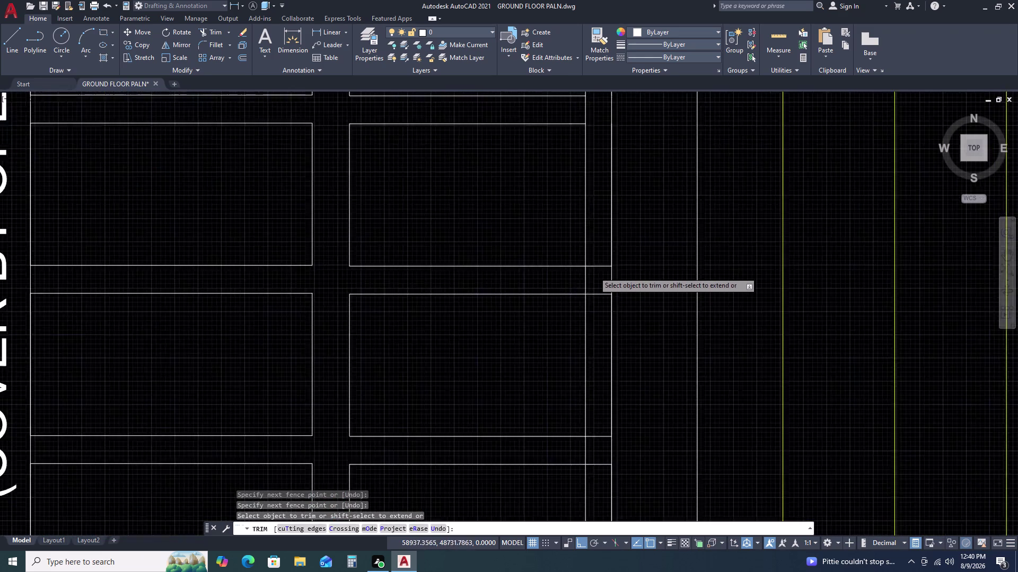
drag(604, 229, 604, 239)
double_click(604, 347)
Trim the last leftover pieces along the stair edge and end trimming.
scroll(down, 3)
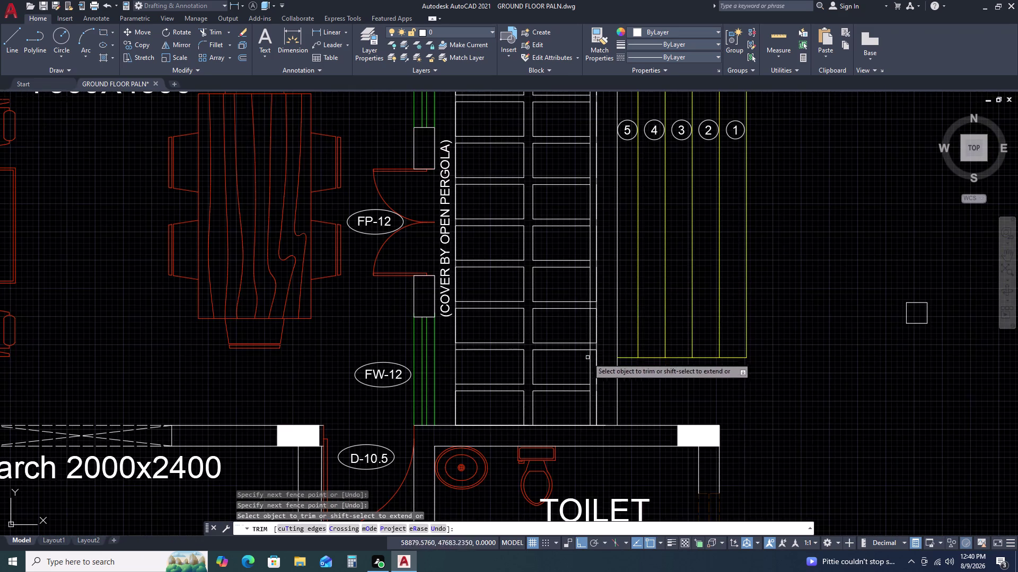
scroll(up, 3)
scroll(up, 3)
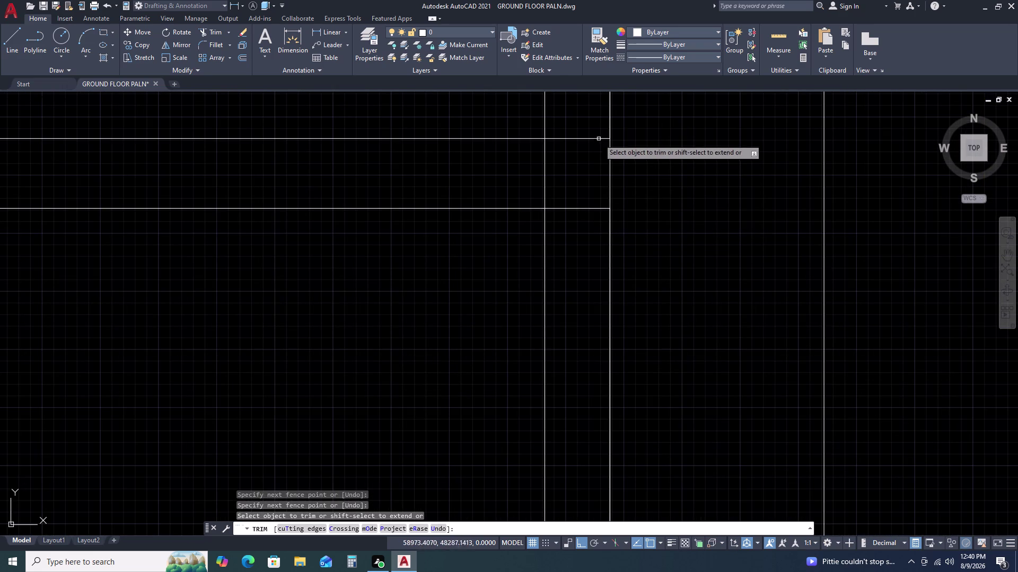
click(592, 122)
click(573, 263)
scroll(down, 3)
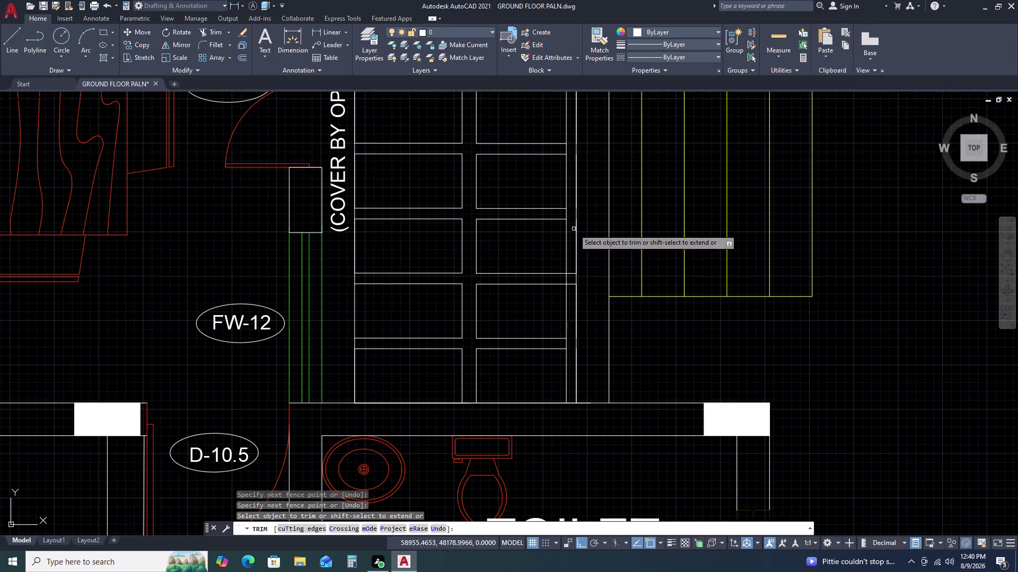
scroll(up, 3)
click(580, 159)
click(581, 261)
scroll(down, 3)
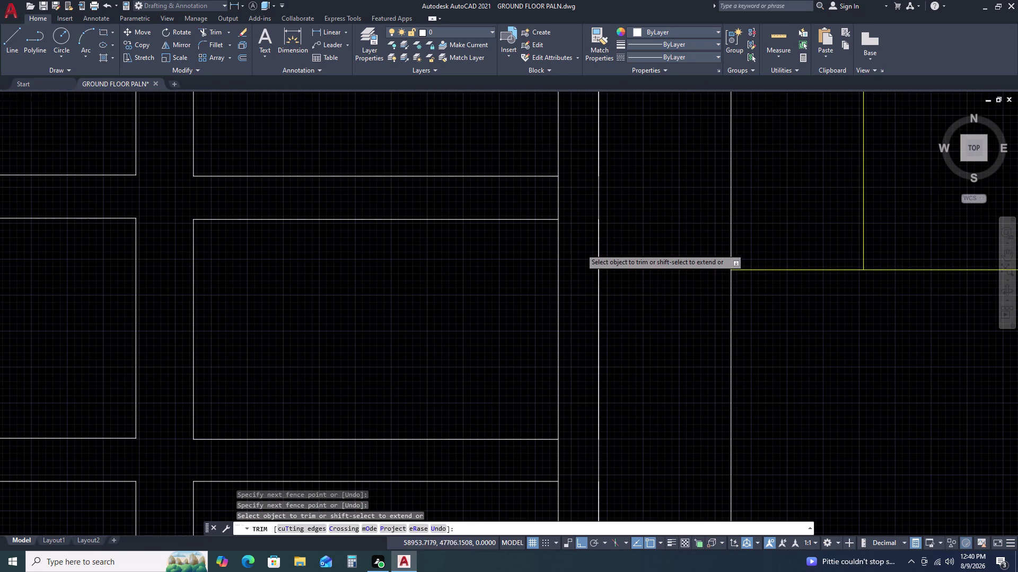
scroll(down, 3)
scroll(up, 3)
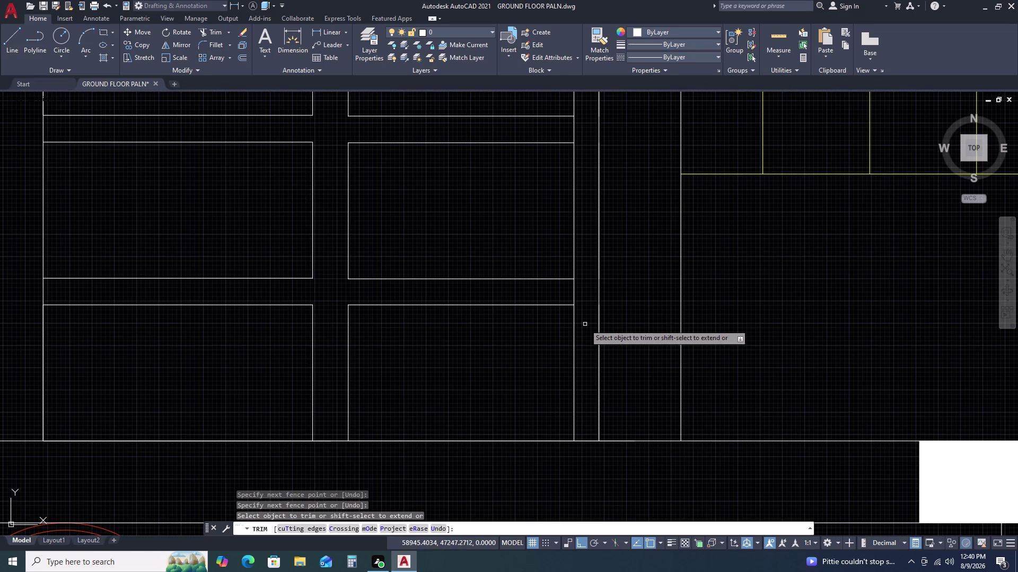
key(Escape)
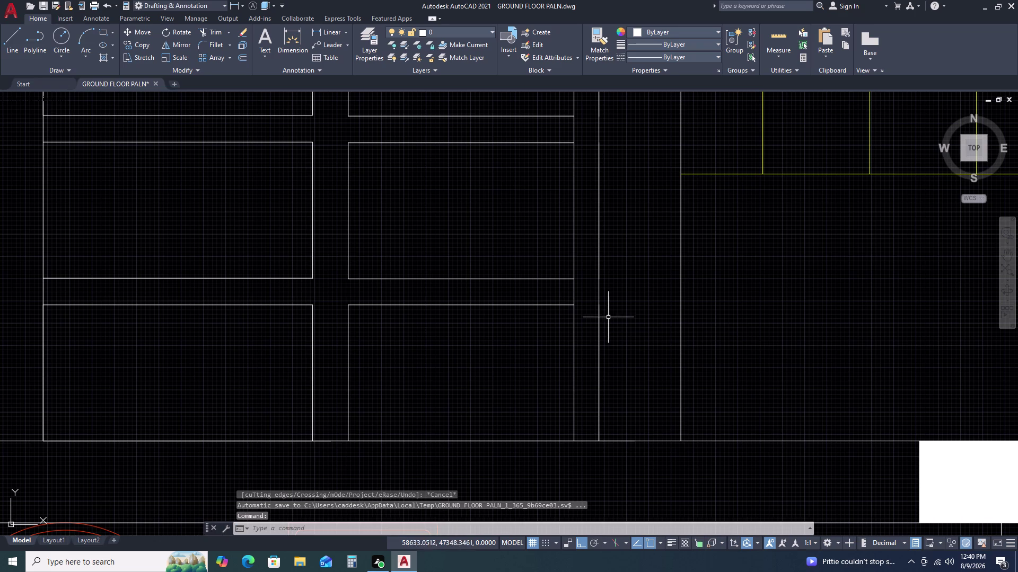
scroll(down, 3)
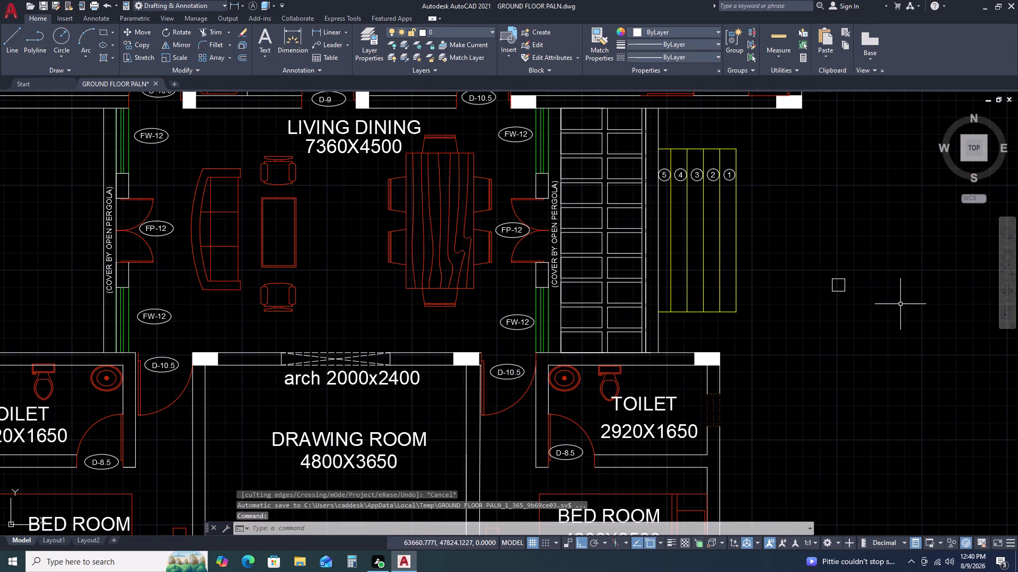
double_click(873, 261)
click(833, 307)
key(m)
key(space)
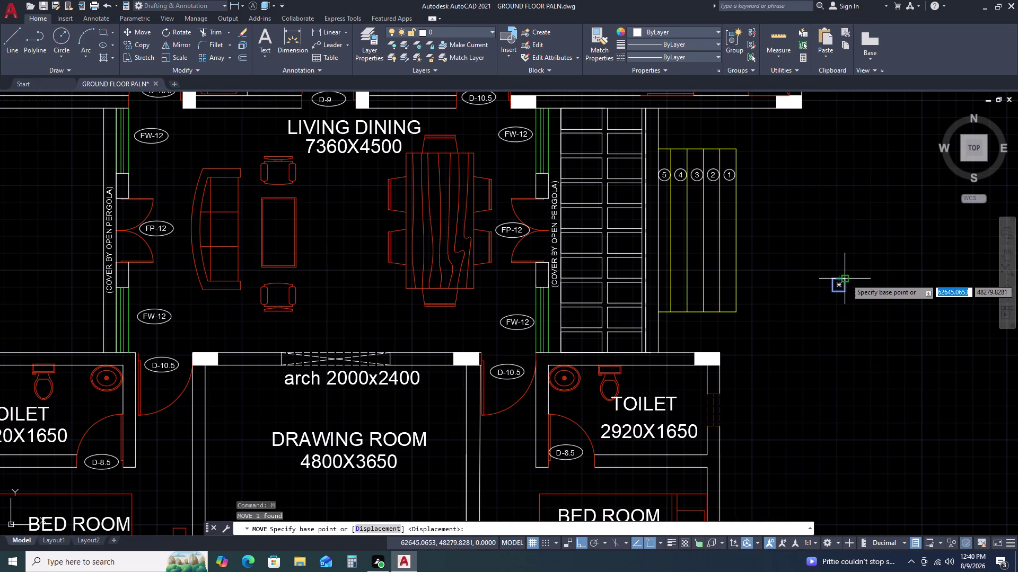
double_click(846, 279)
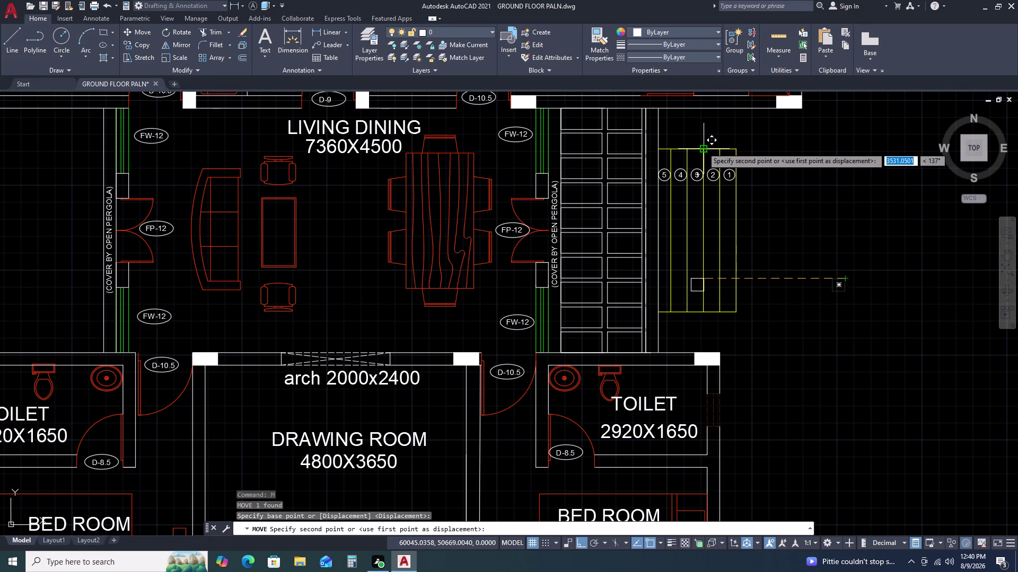
key(F9)
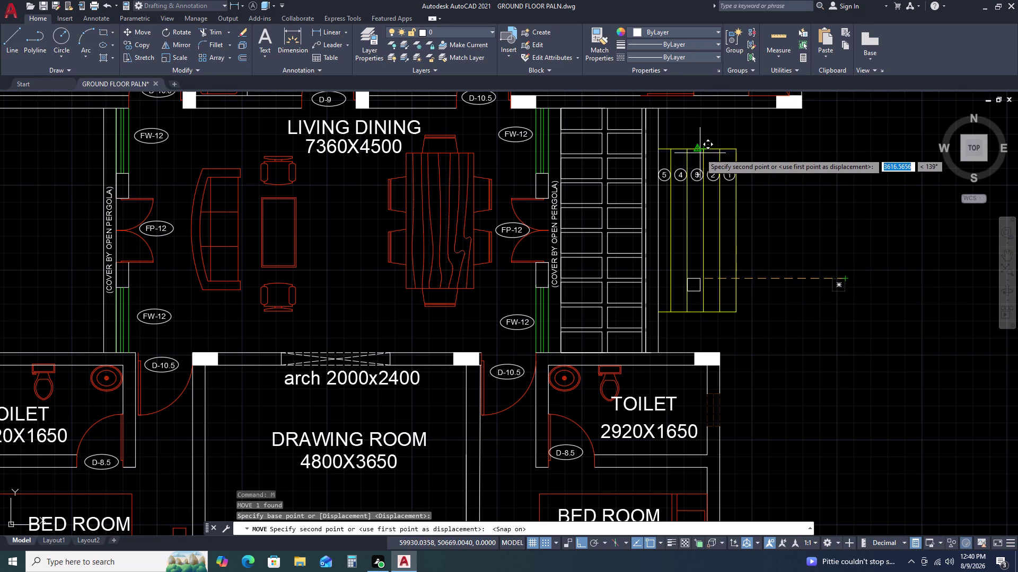
key(F8)
key(F9)
scroll(down, 3)
scroll(up, 3)
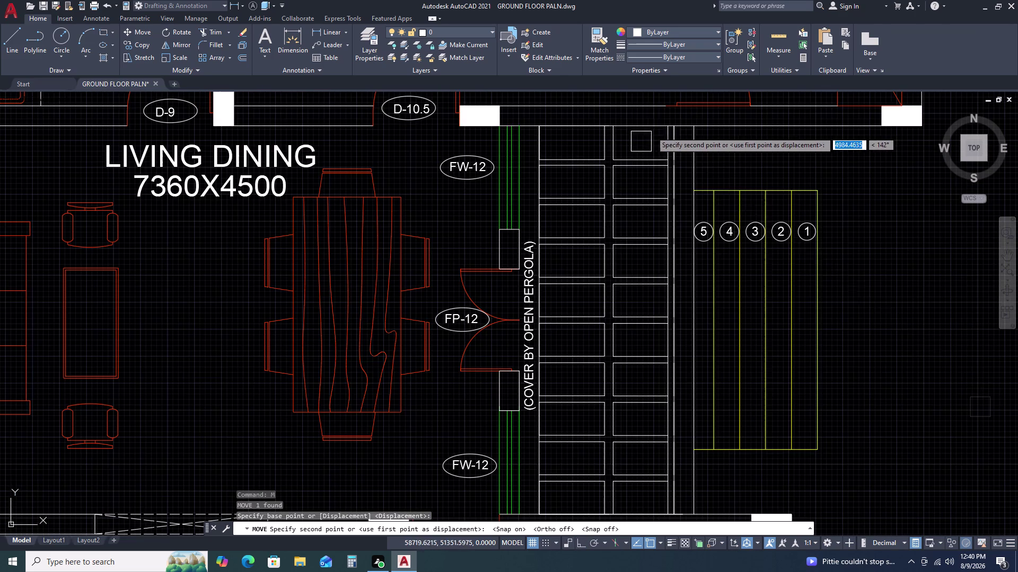
scroll(up, 3)
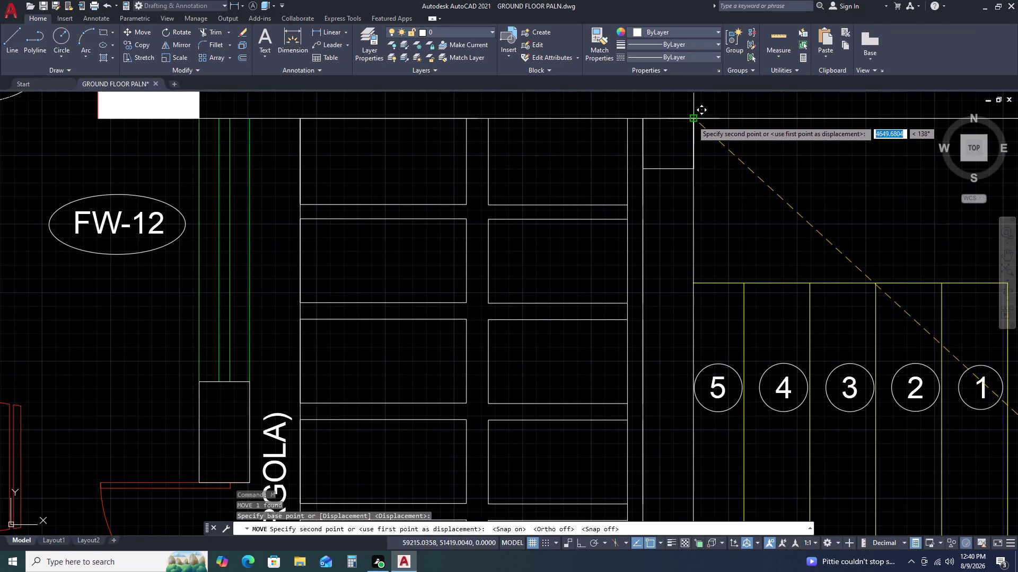
scroll(up, 3)
click(692, 120)
click(658, 187)
click(644, 219)
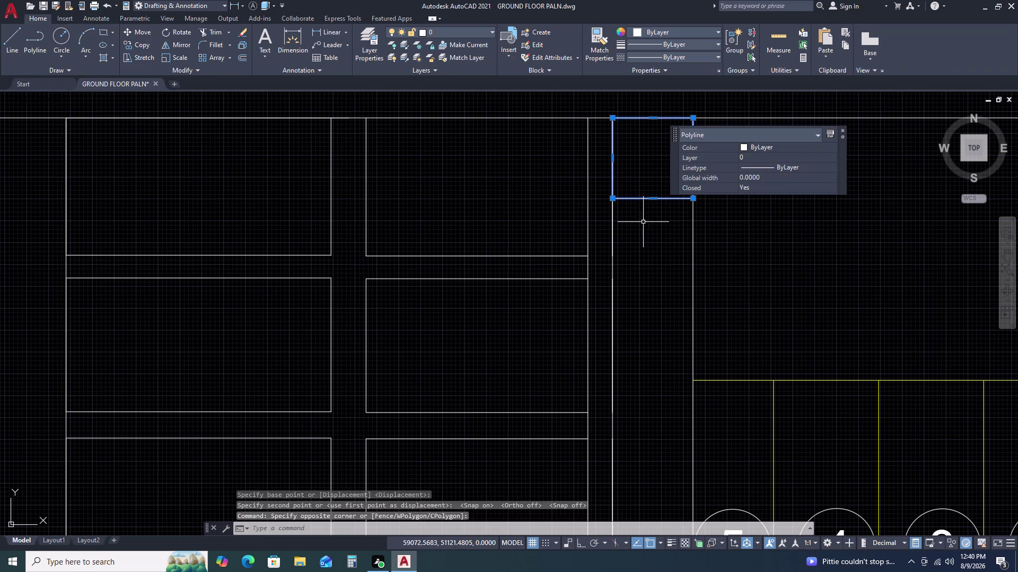
middle_drag(696, 259, 644, 188)
middle_drag(630, 169, 627, 164)
text(C)
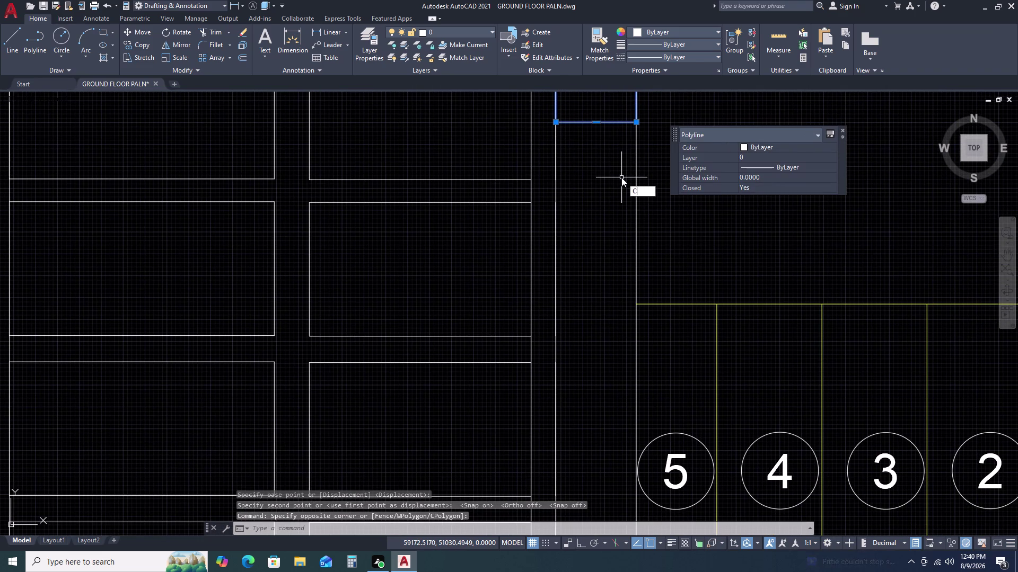
text(O)
key(space)
click(637, 123)
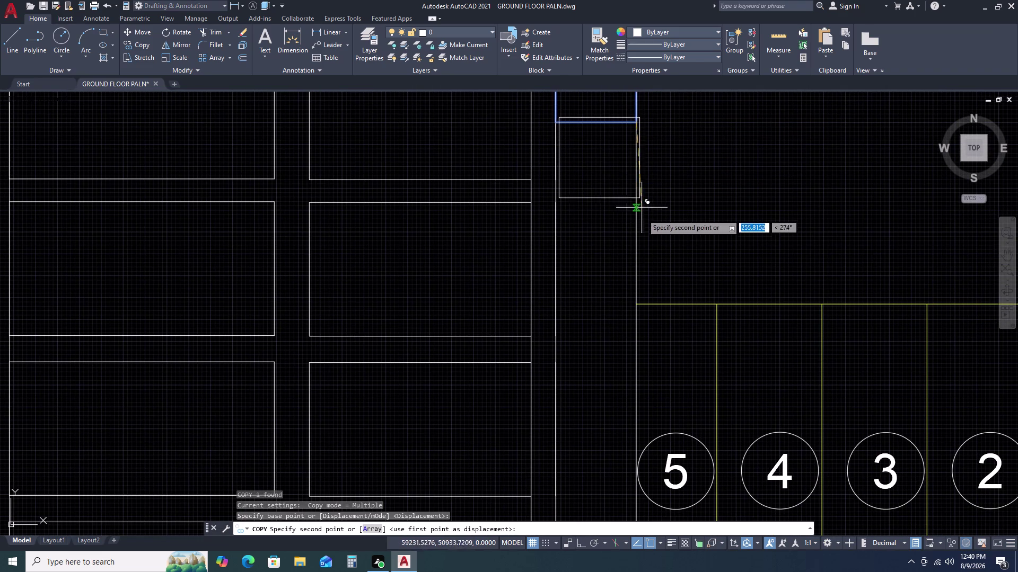
key(F8)
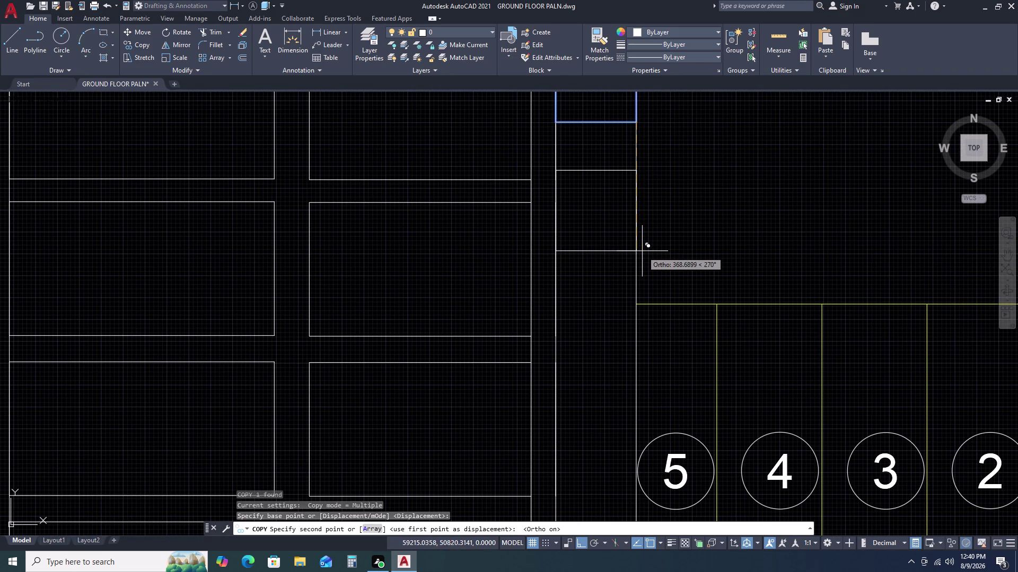
key(a)
text(R)
key(space)
key(1)
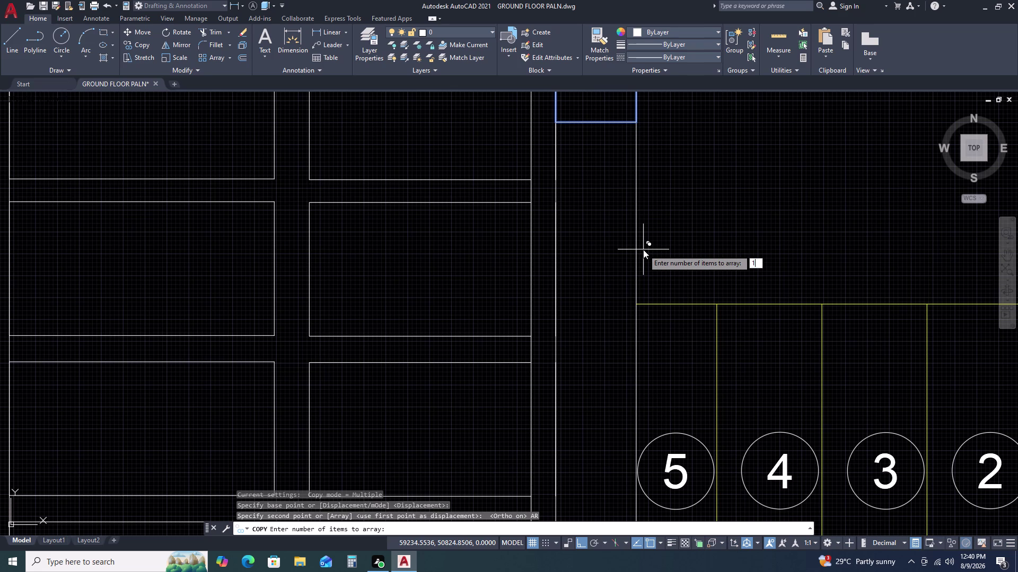
text(0)
key(space)
scroll(down, 3)
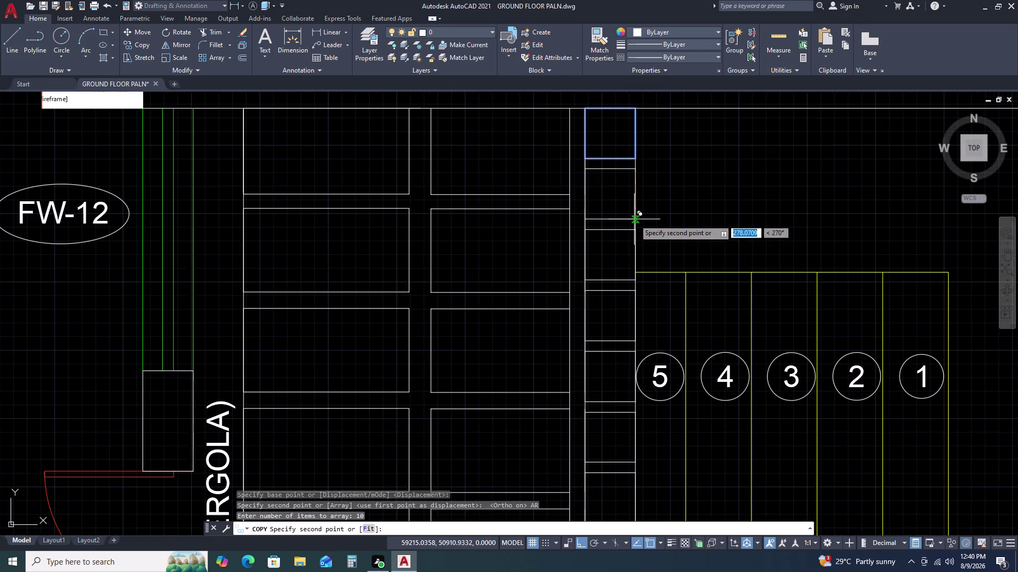
scroll(down, 3)
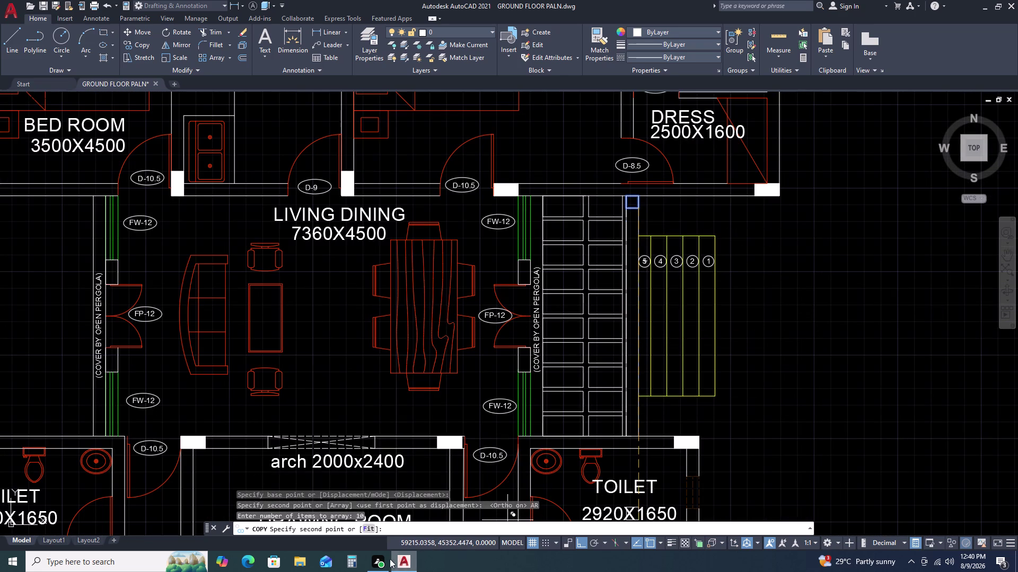
double_click(371, 535)
double_click(371, 531)
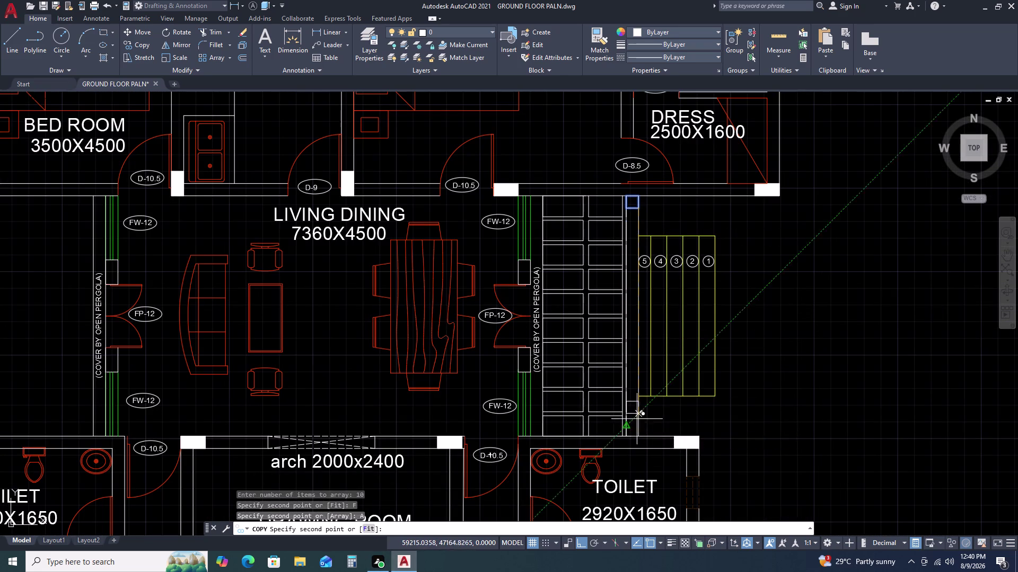
scroll(up, 3)
scroll(down, 3)
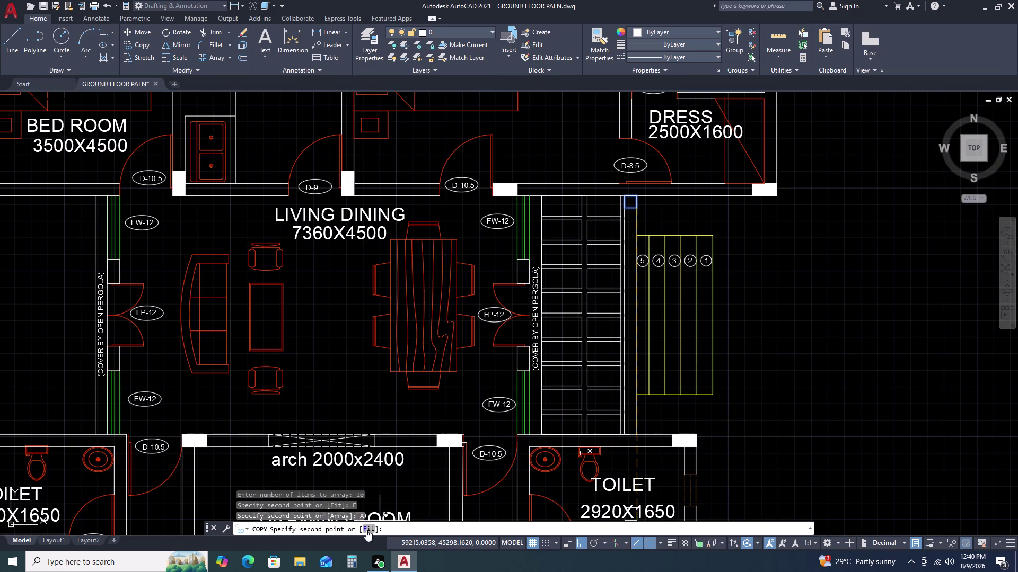
click(369, 530)
scroll(up, 3)
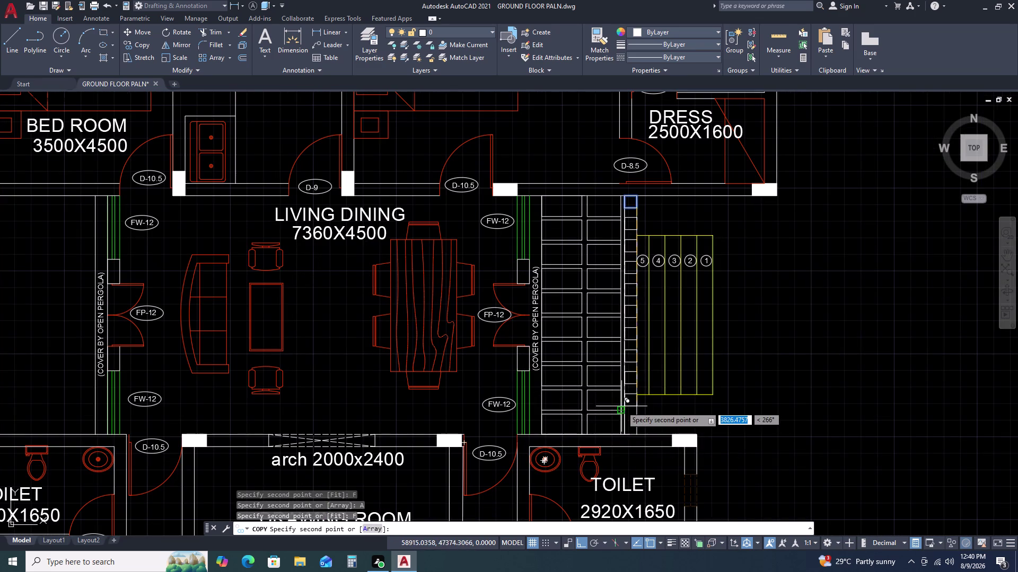
scroll(up, 3)
scroll(up, 3)
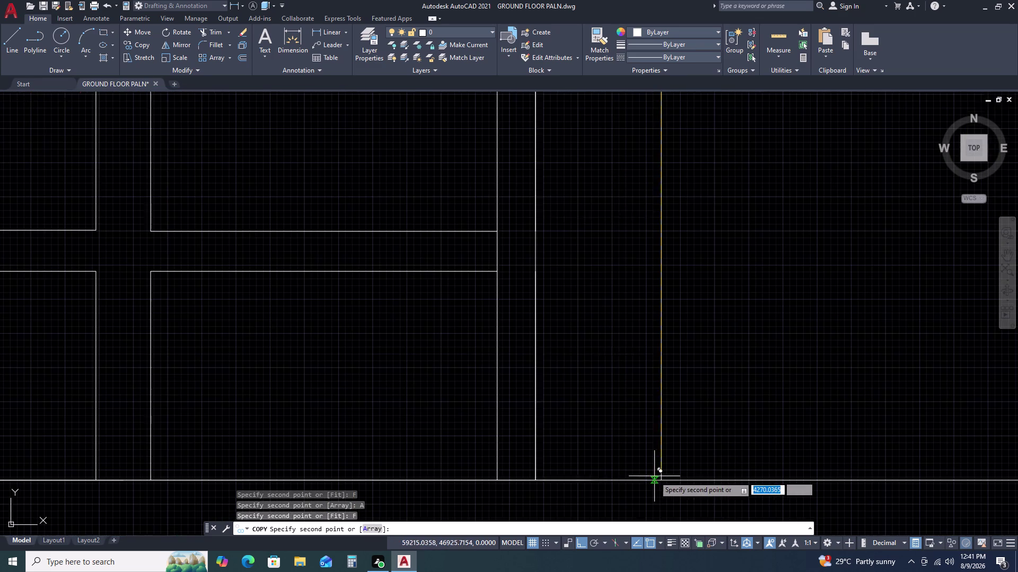
click(659, 478)
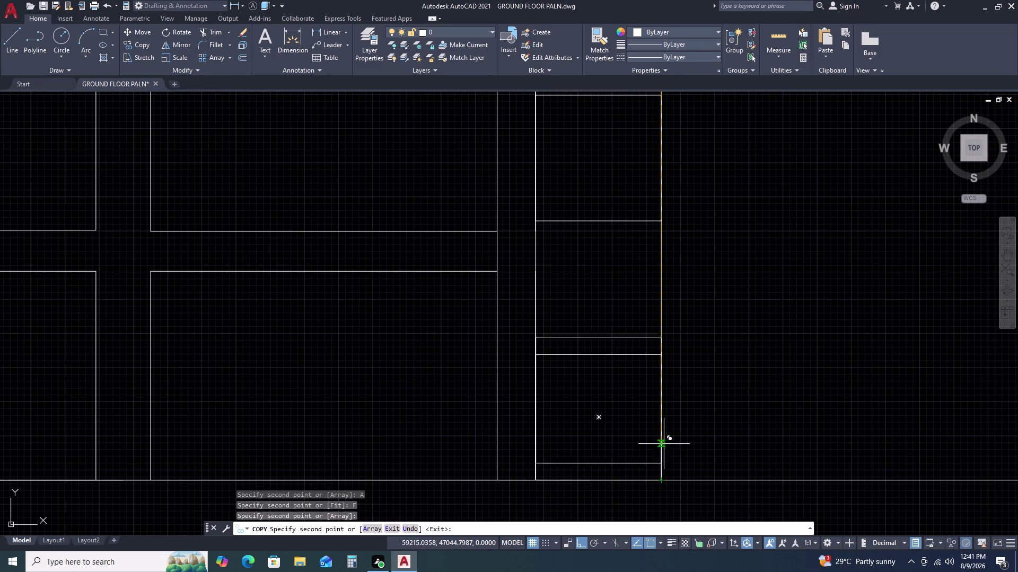
key(Escape)
scroll(down, 3)
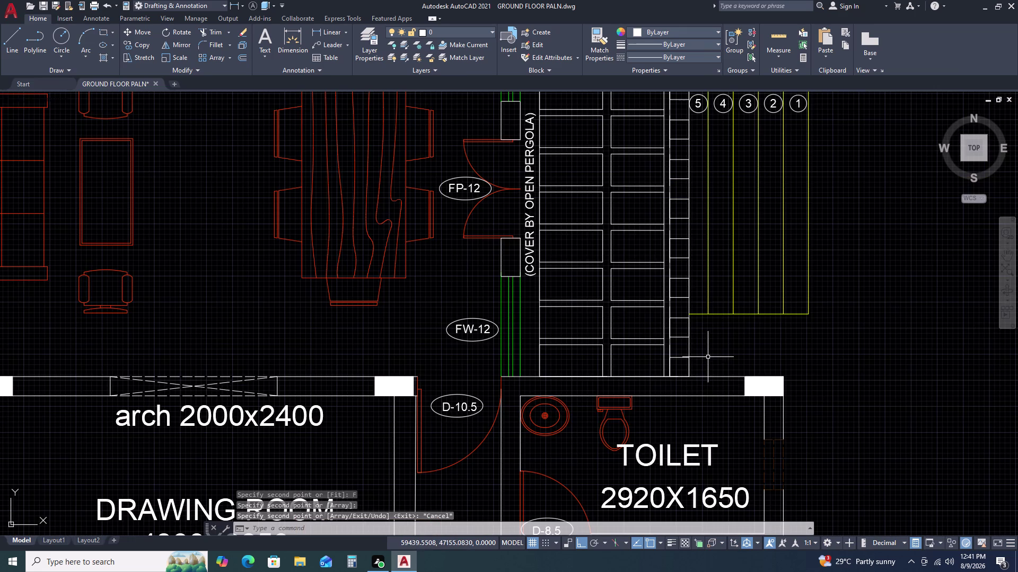
scroll(up, 3)
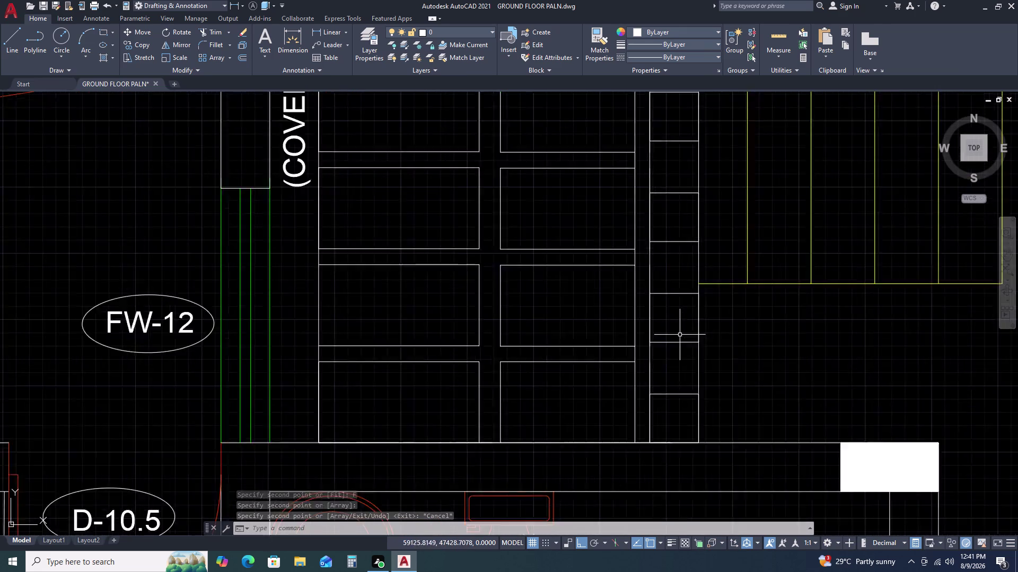
scroll(up, 3)
scroll(up, 3)
click(625, 286)
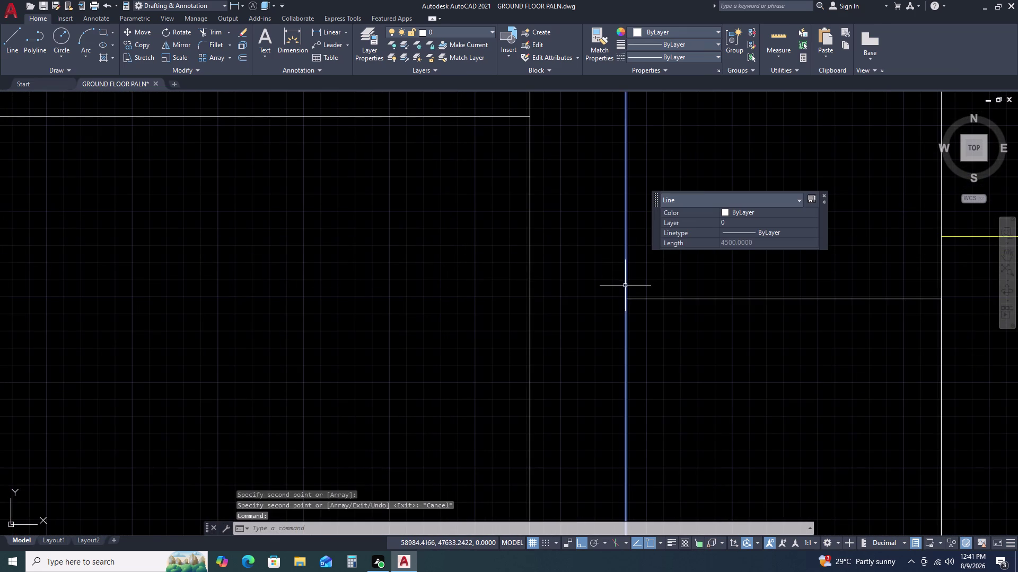
Erase the selected 4500-long line beside the pergola staircase.
key(Delete)
scroll(down, 3)
scroll(down, 3)
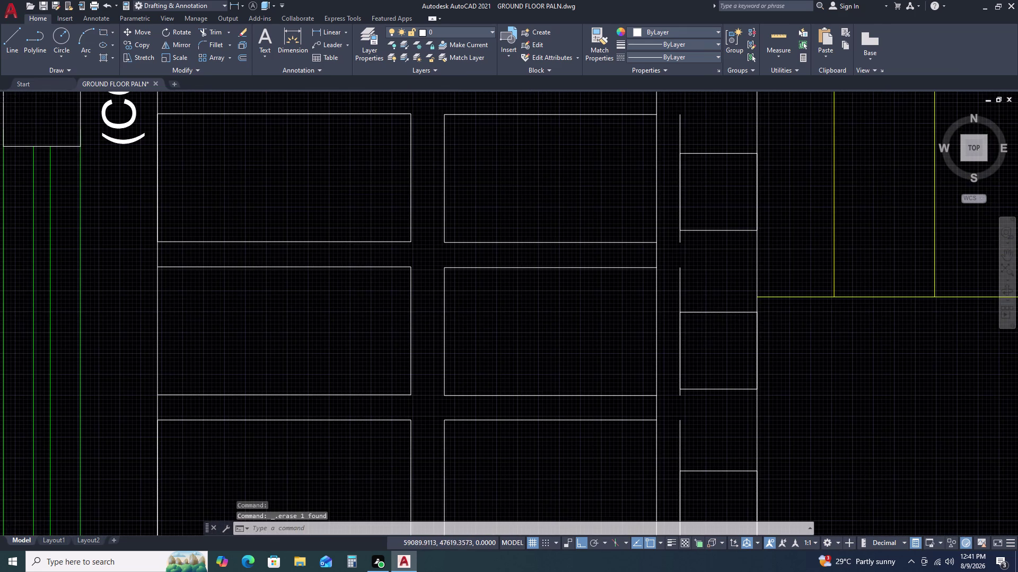
middle_drag(771, 342, 728, 331)
scroll(down, 3)
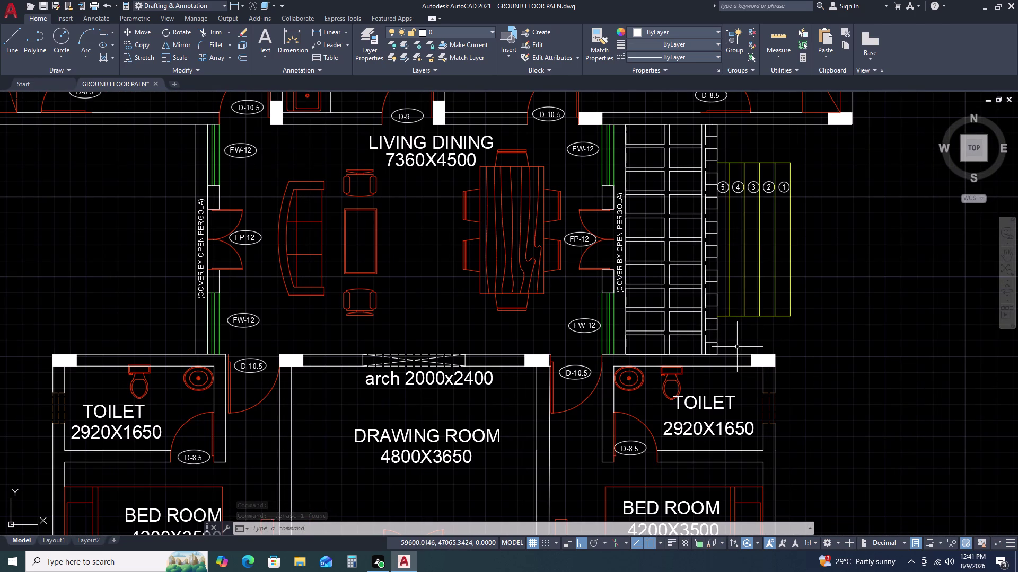
Pan toward the numbered stair steps to inspect the staircase after the deletion.
scroll(up, 3)
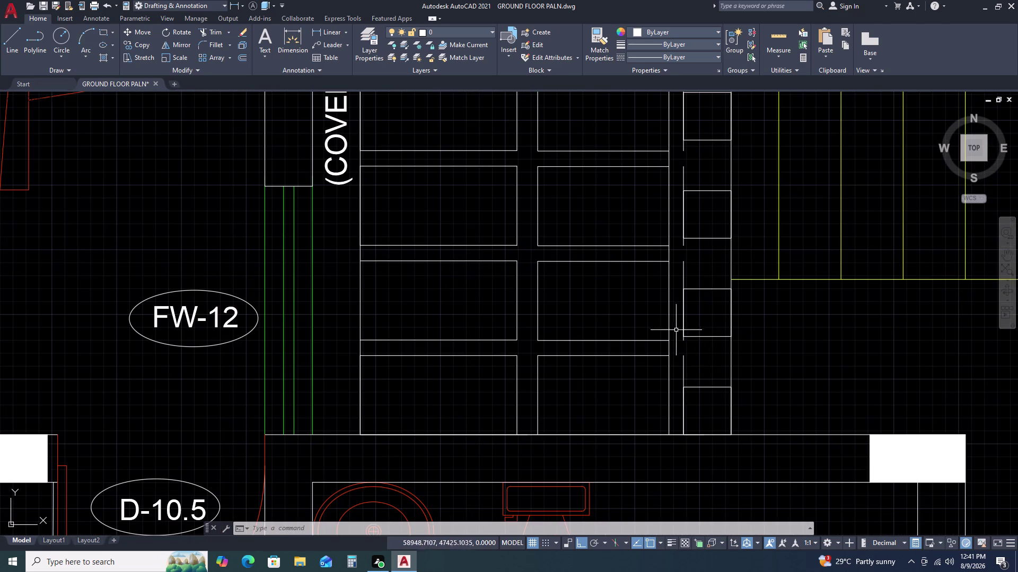
key(Escape)
scroll(down, 3)
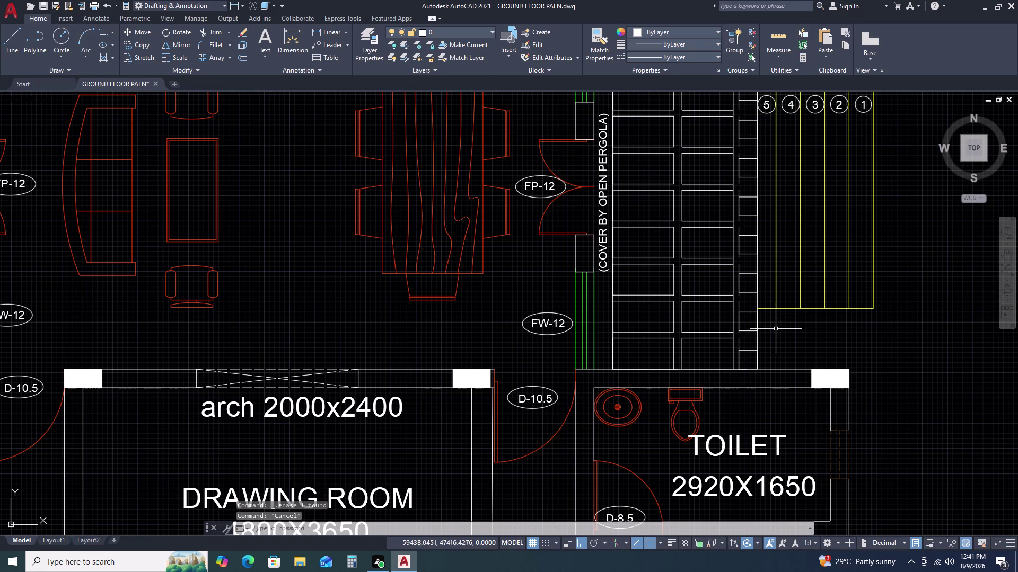
middle_drag(777, 330, 642, 345)
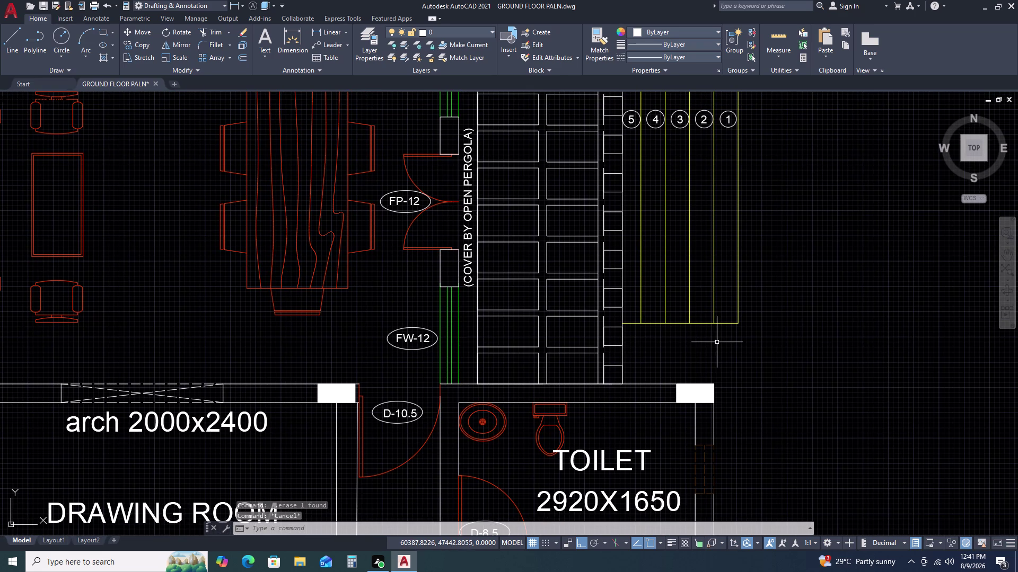
scroll(down, 3)
middle_drag(762, 336, 715, 353)
scroll(up, 3)
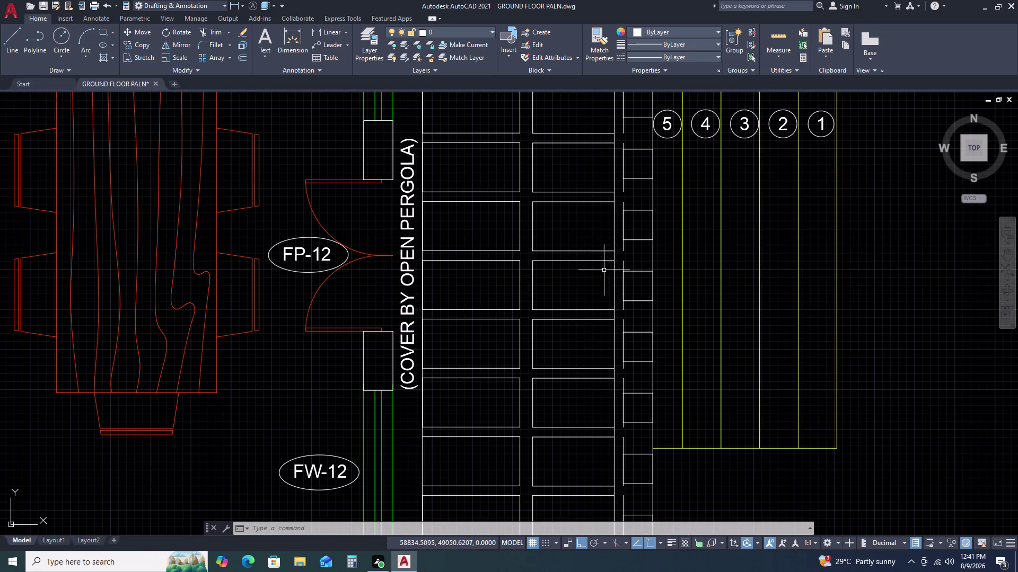
Pan along the pergola to its lower end to confirm the arrayed cross lines remain.
middle_drag(571, 334, 575, 296)
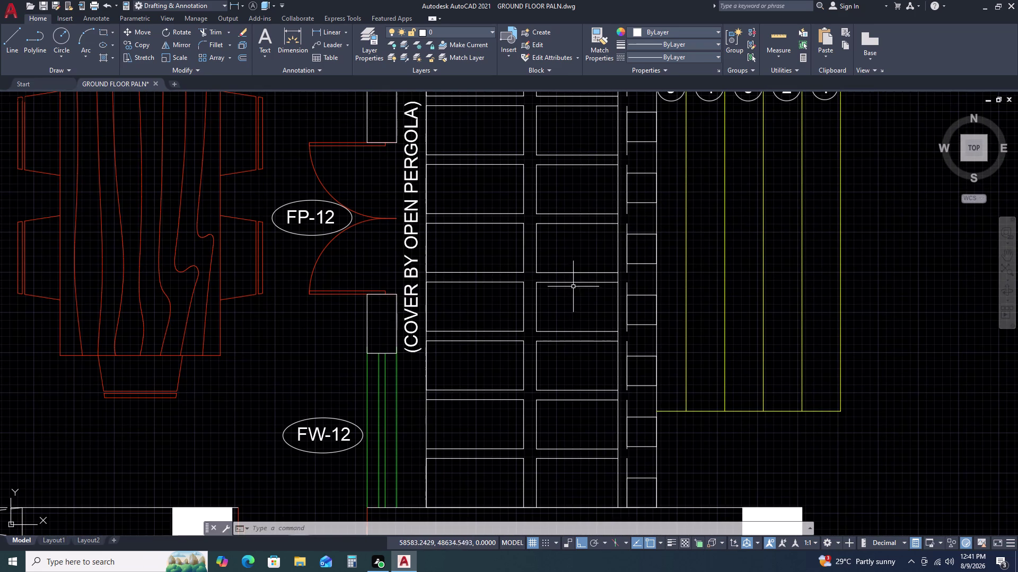
scroll(up, 3)
scroll(down, 3)
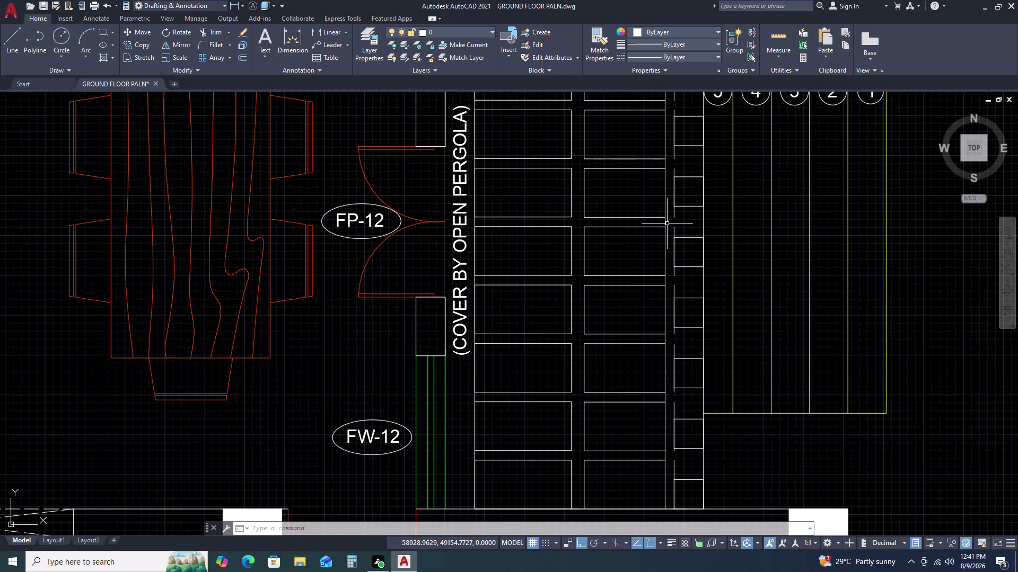
key(Escape)
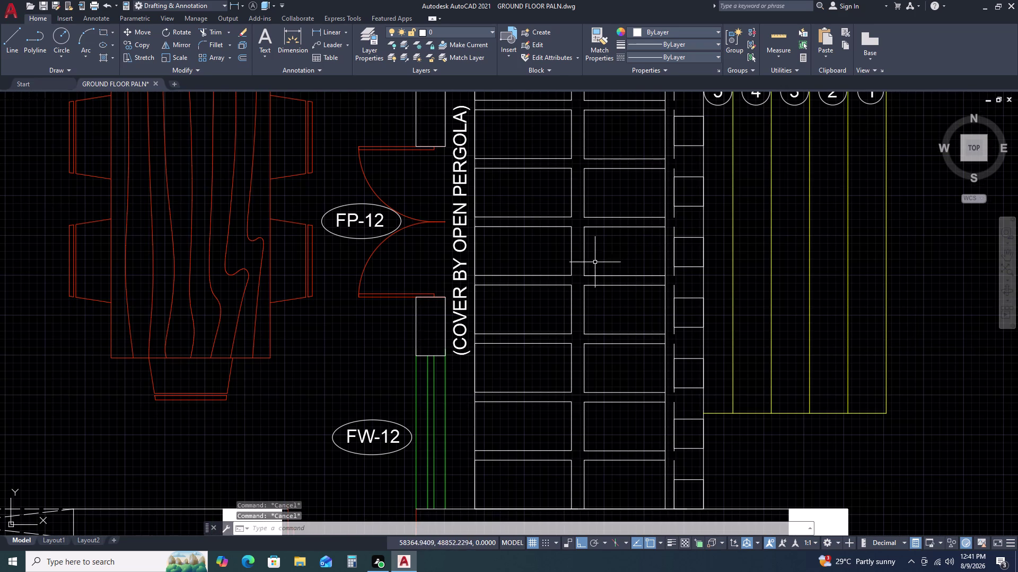
middle_drag(601, 329, 561, 262)
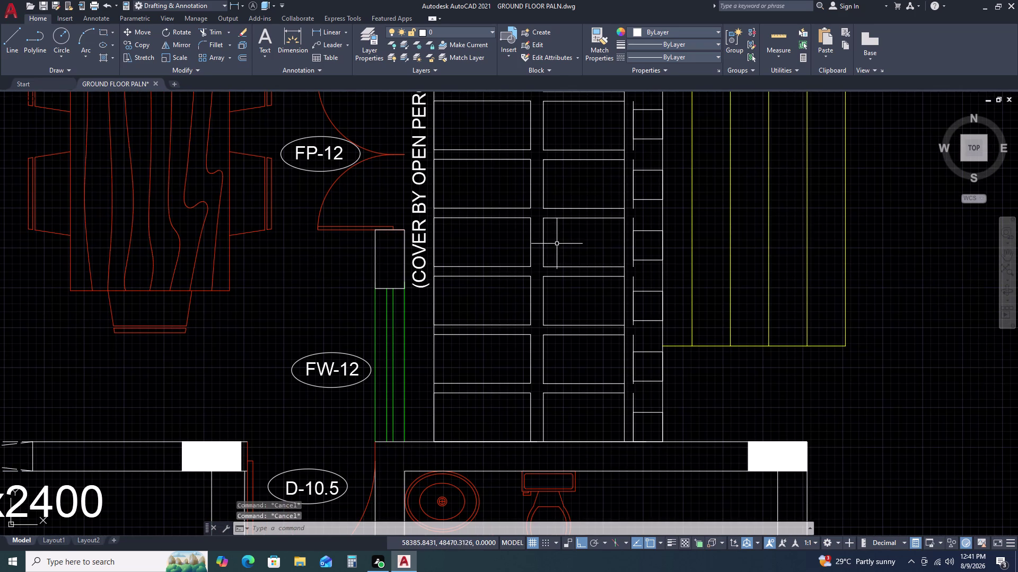
scroll(down, 3)
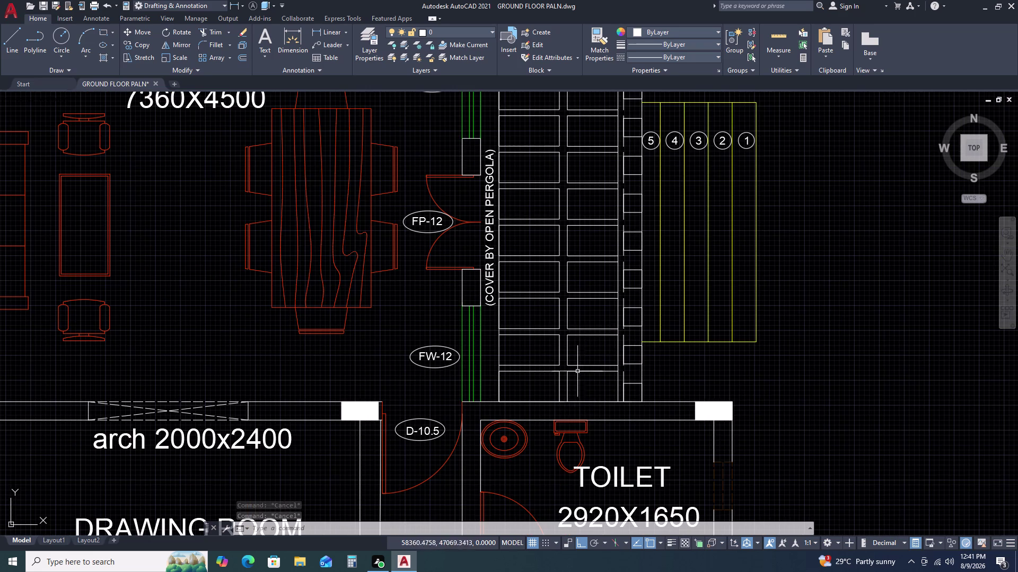
scroll(down, 3)
scroll(up, 3)
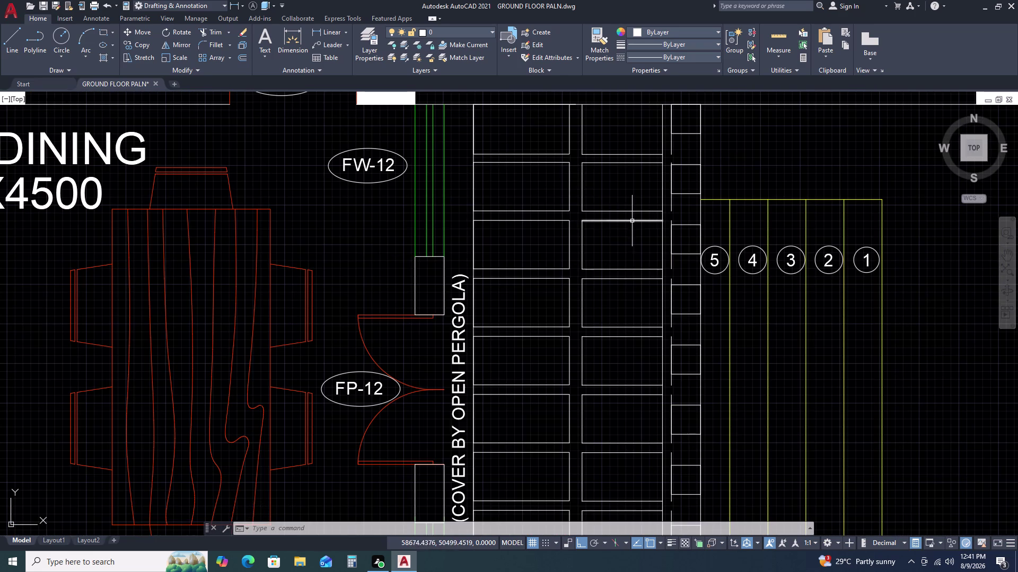
scroll(down, 3)
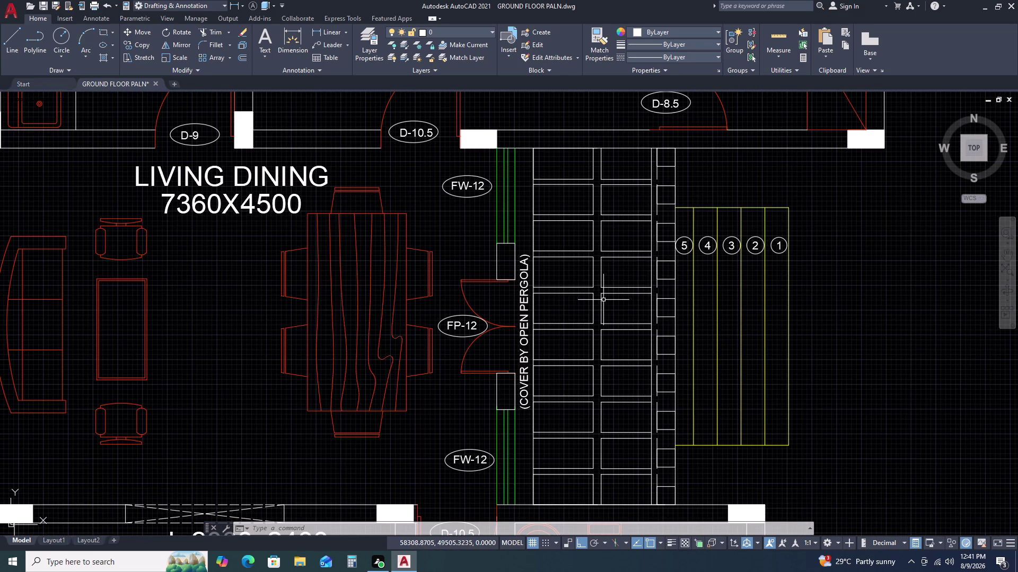
key(d)
text(LI)
key(space)
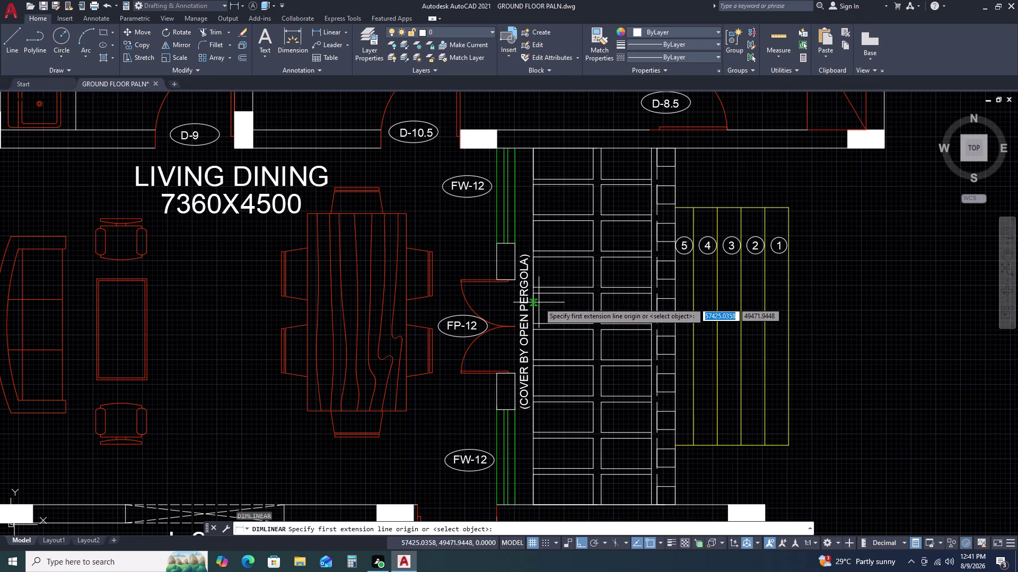
scroll(up, 3)
double_click(528, 283)
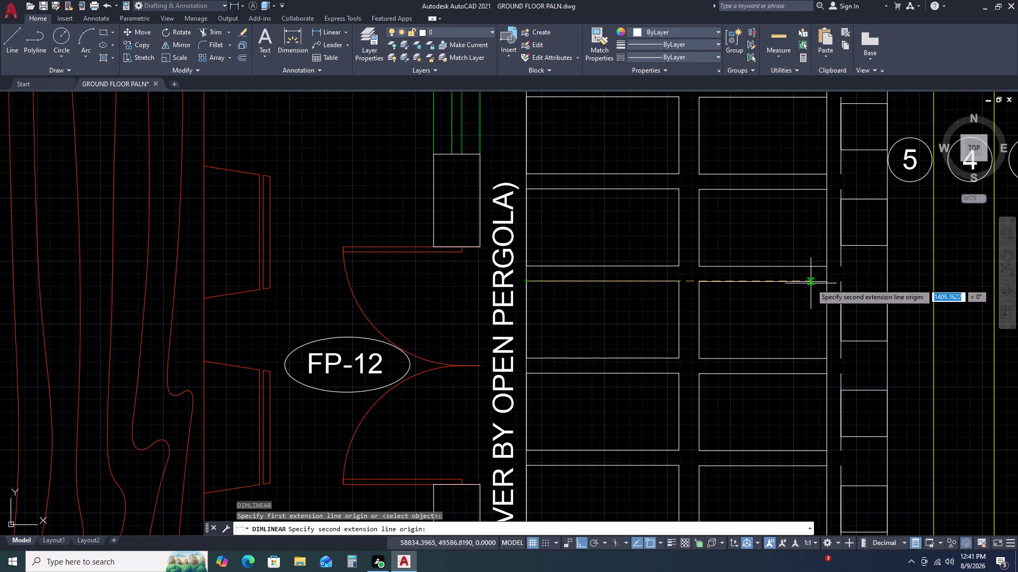
double_click(826, 282)
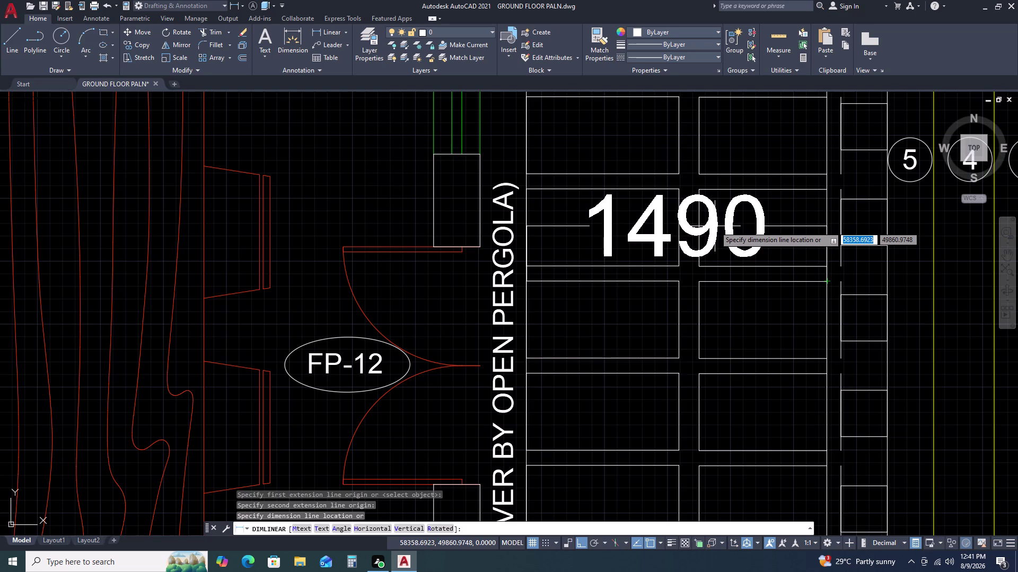
key(Escape)
scroll(down, 3)
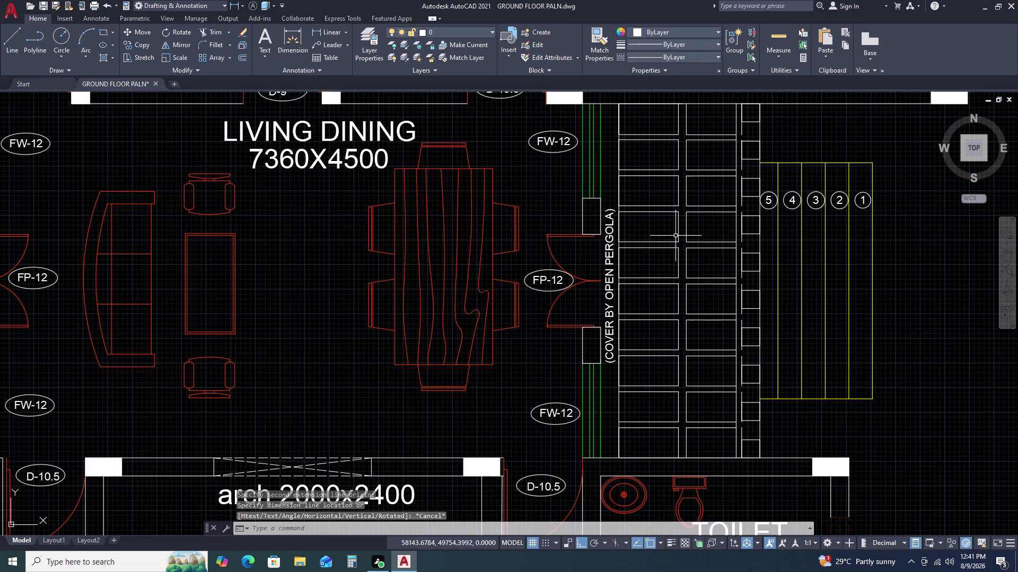
Pan out to the living dining area and zoom in on the pergola's bottom edge.
middle_drag(694, 253, 521, 231)
scroll(down, 3)
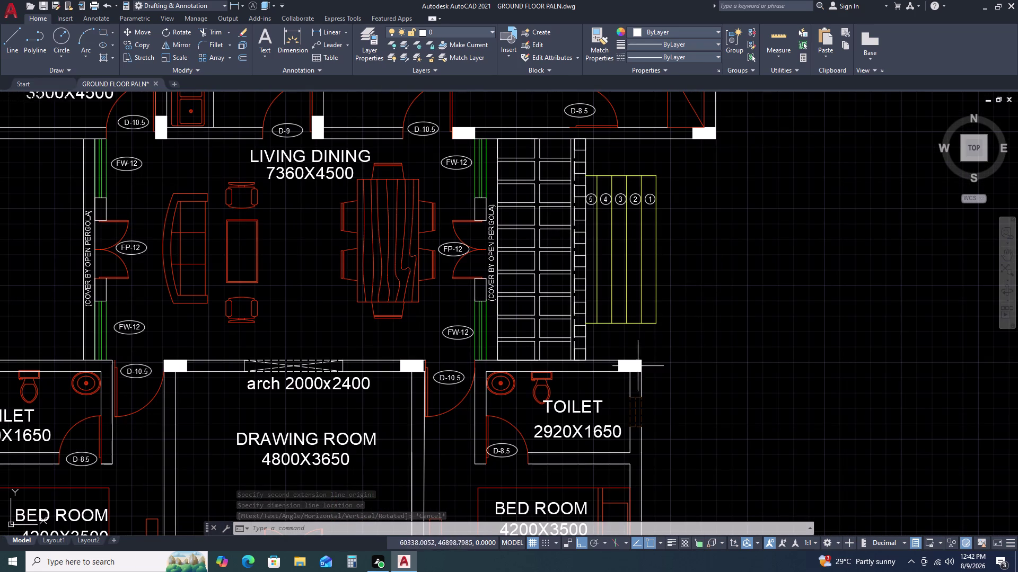
scroll(up, 3)
scroll(up, 3)
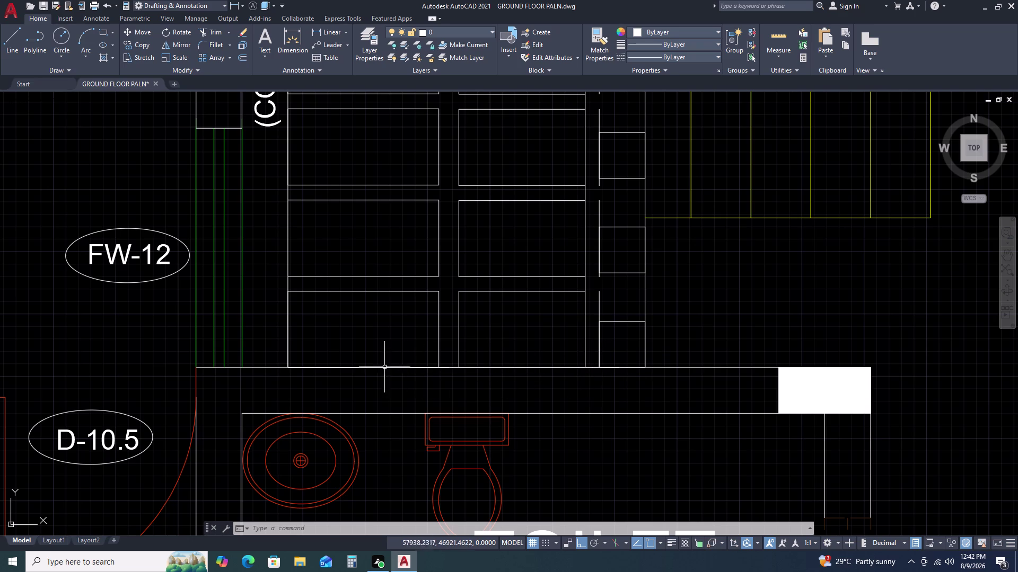
Start a DLI linear dimension along the pergola bottom, then cancel it unplaced.
text(DLI)
key(space)
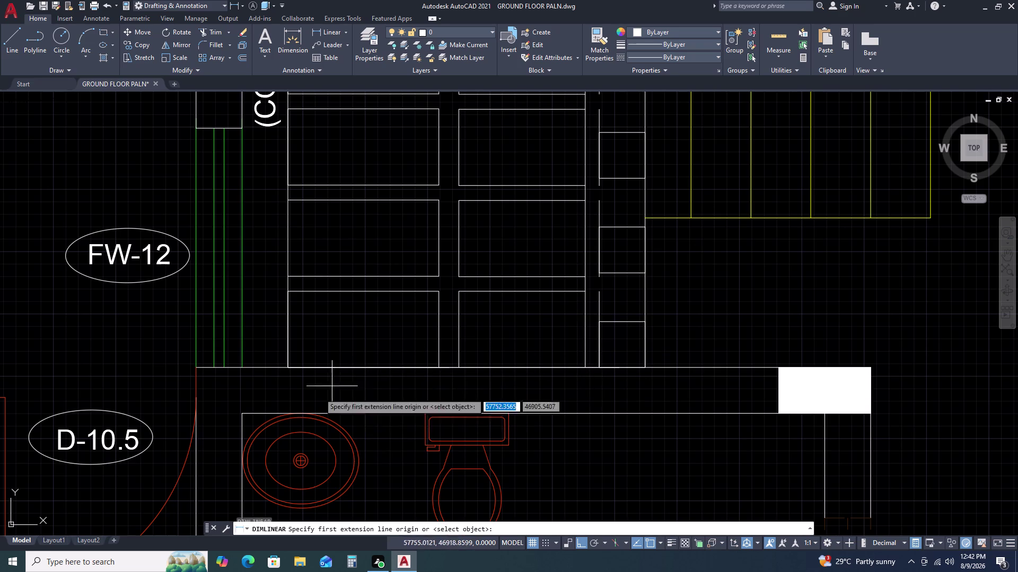
double_click(288, 368)
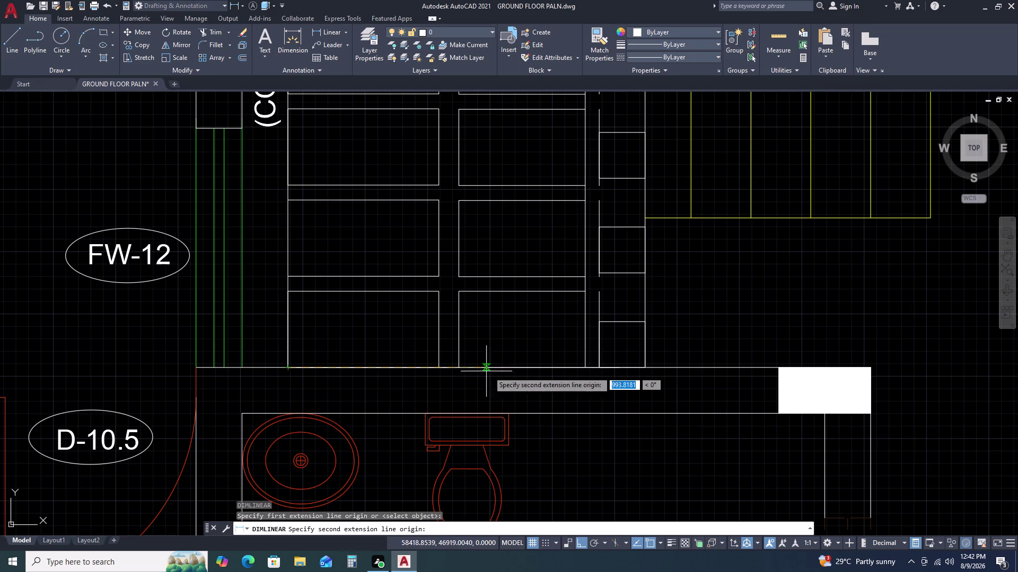
double_click(586, 370)
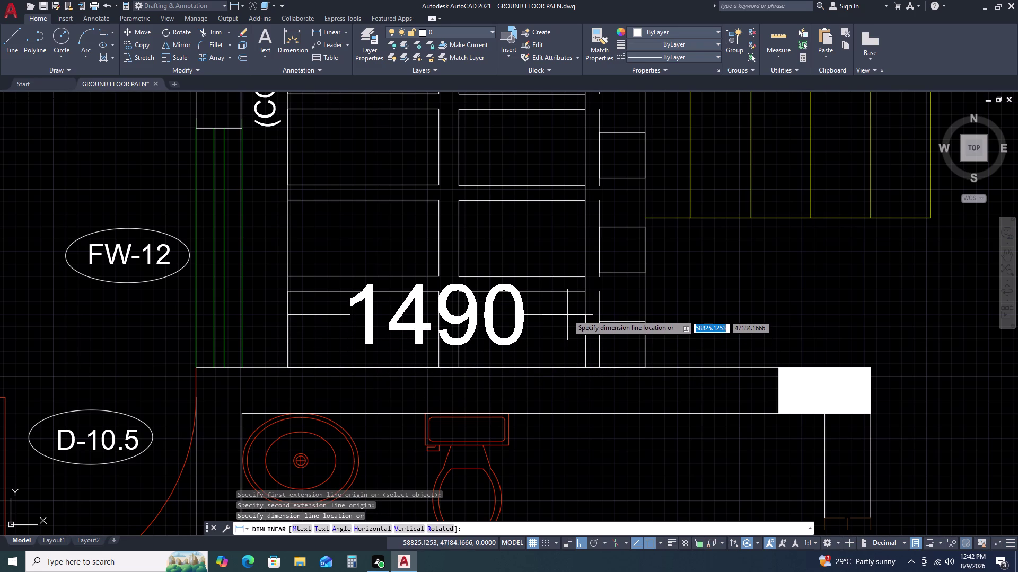
key(Escape)
Draw a 1390-long horizontal line in the space right of the toilet.
scroll(down, 3)
middle_drag(678, 344, 534, 321)
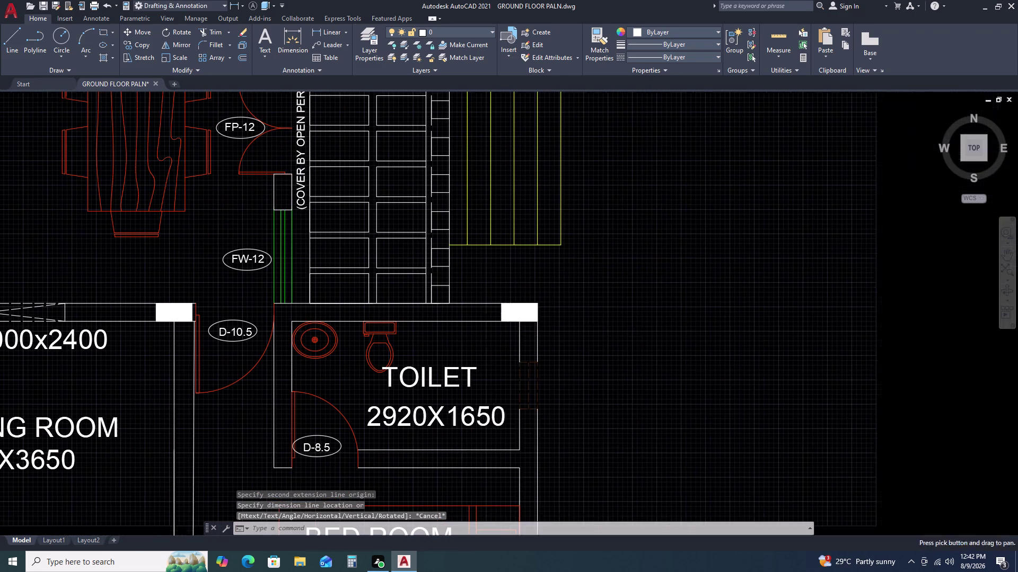
key(l)
key(space)
drag(654, 314, 661, 315)
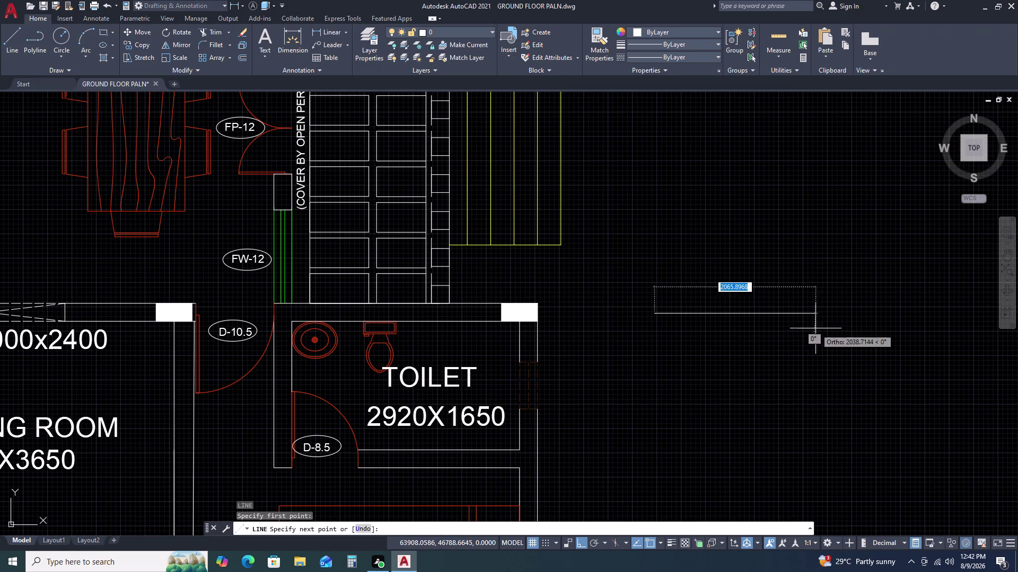
key(1)
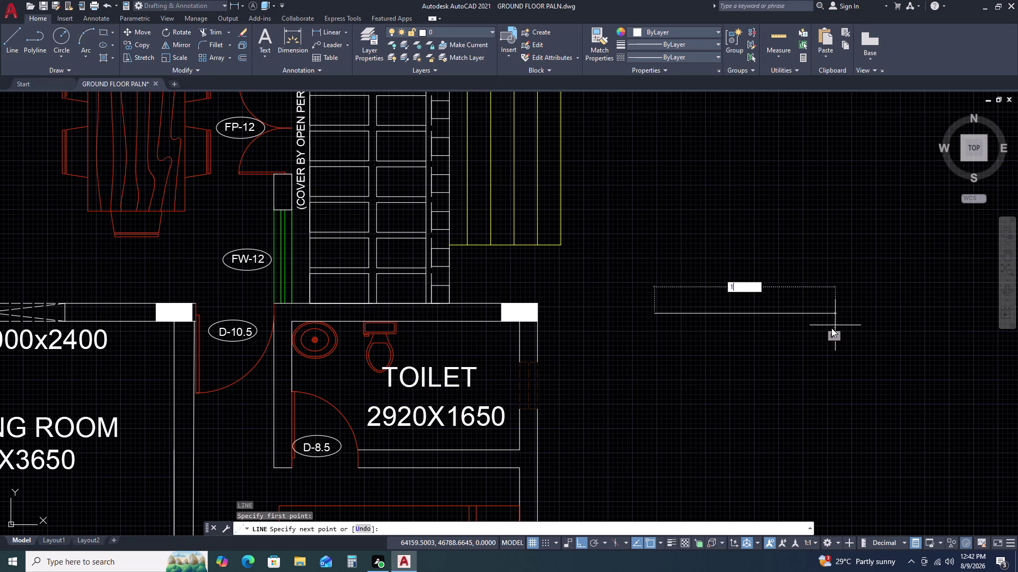
key(3)
key(9)
key(0)
key(space)
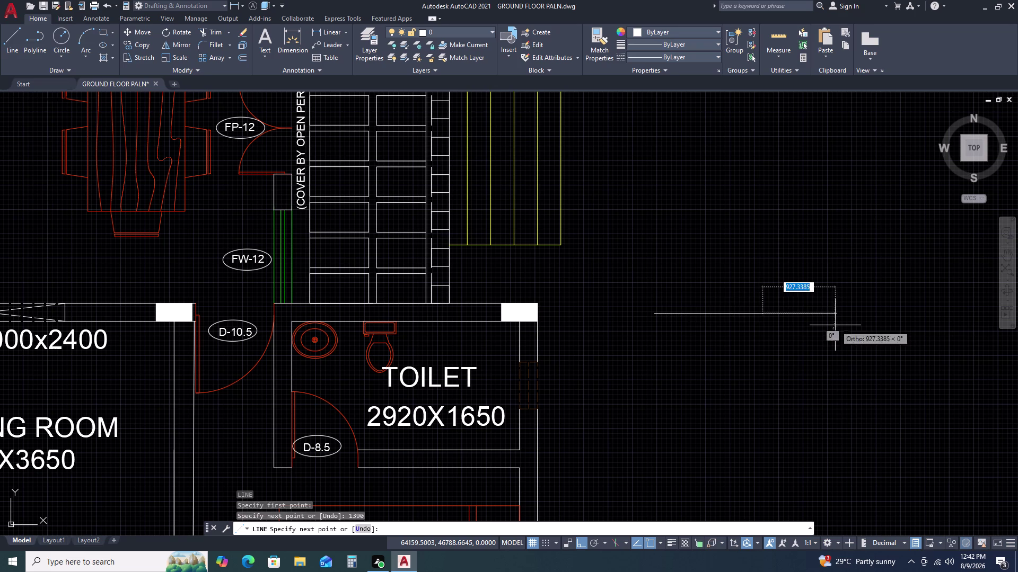
key(Escape)
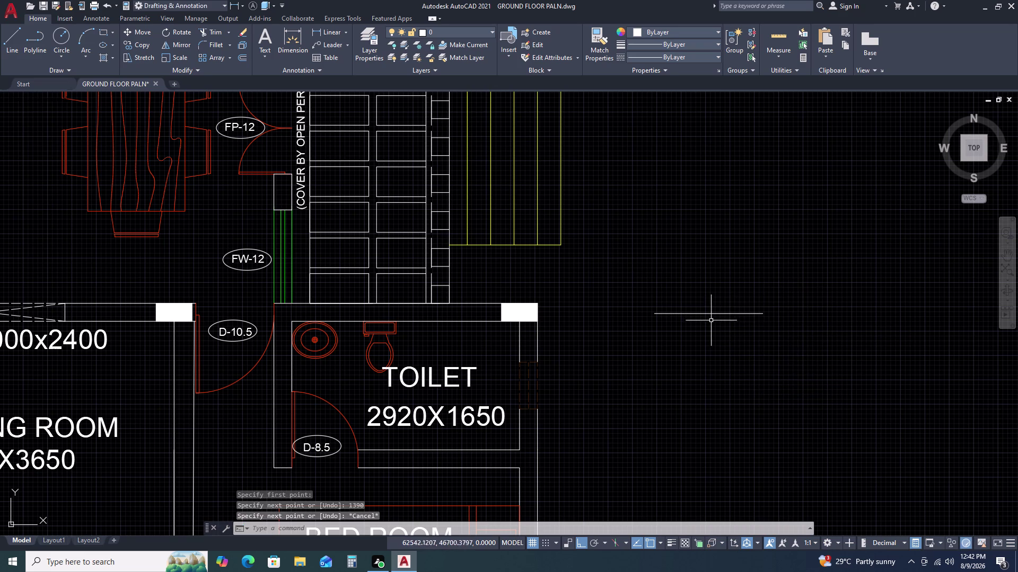
scroll(down, 3)
scroll(up, 3)
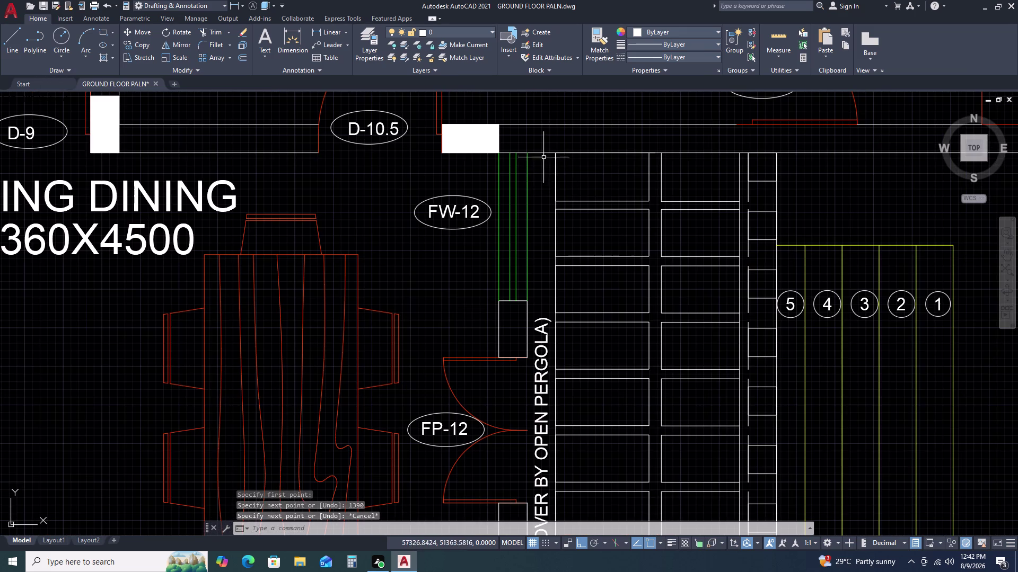
Move the 47-object copied pergola grid to the right of the floor plan.
double_click(545, 151)
scroll(down, 3)
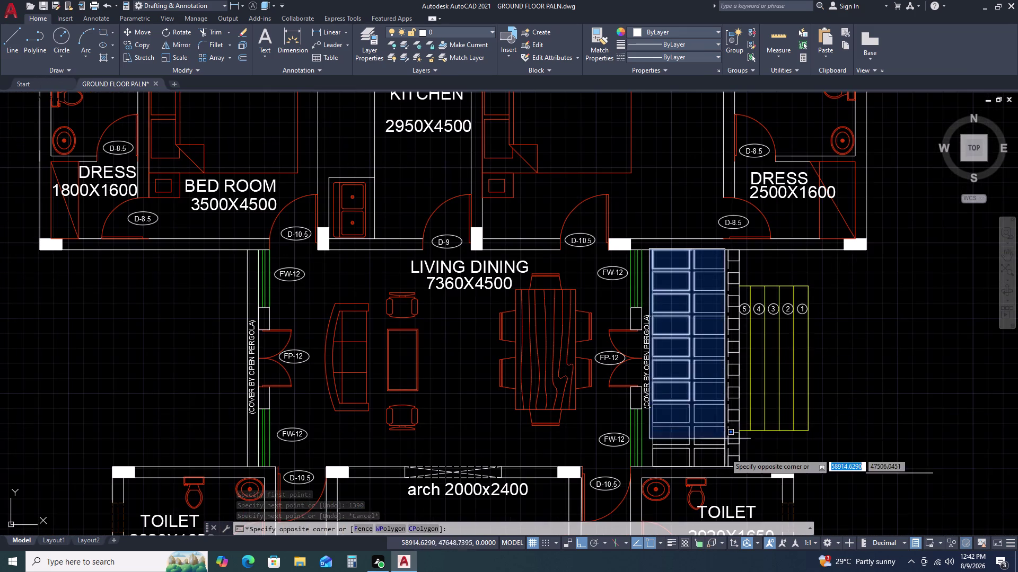
scroll(up, 3)
click(721, 466)
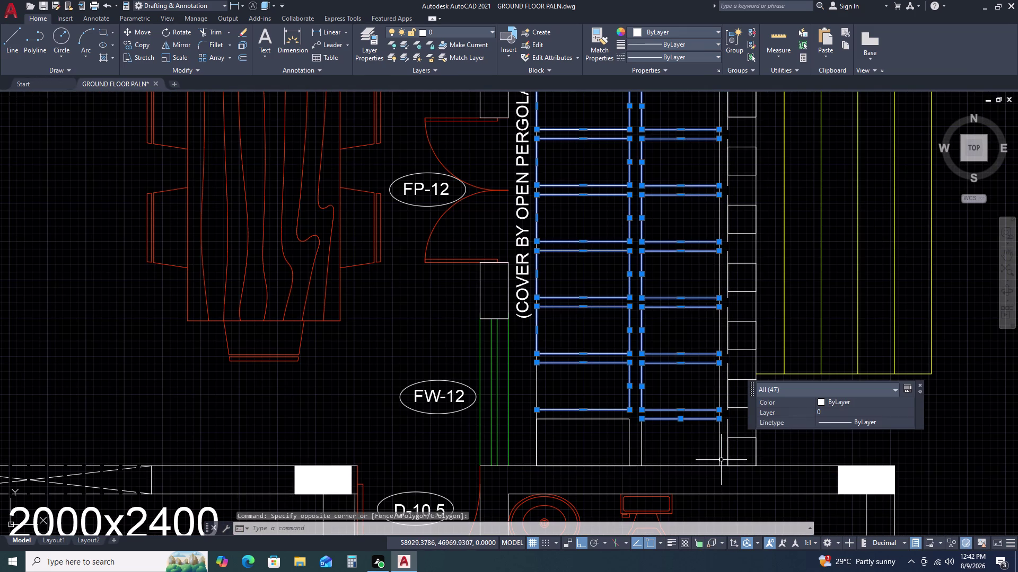
text(M)
key(space)
click(685, 434)
drag(684, 434, 692, 433)
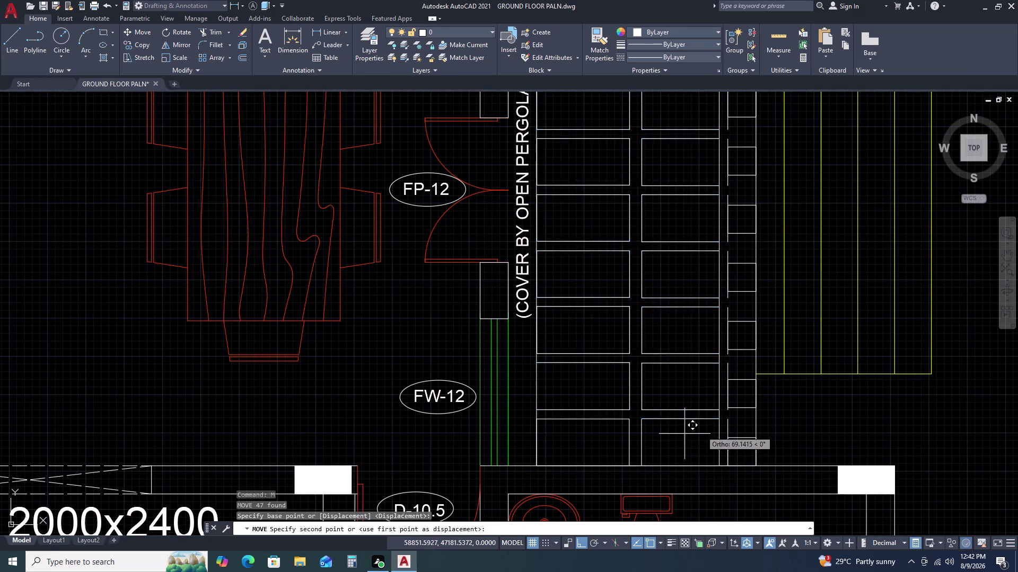
scroll(down, 3)
middle_drag(921, 398, 626, 397)
click(855, 379)
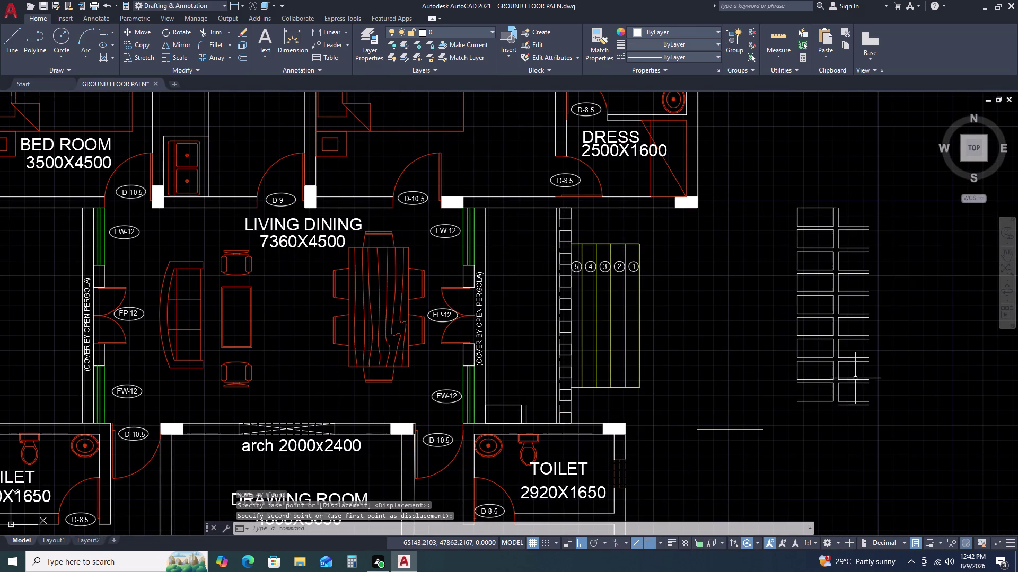
key(Escape)
Erase the stray lines and small shapes below the stairs.
scroll(up, 3)
click(647, 386)
drag(647, 386, 633, 391)
drag(571, 405, 570, 402)
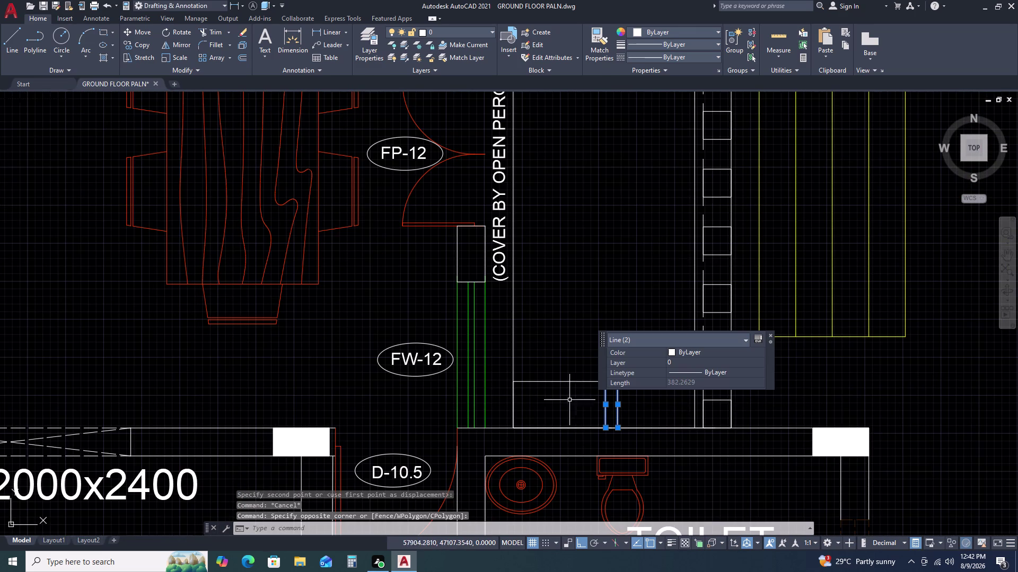
drag(569, 401, 567, 395)
click(577, 367)
drag(577, 367, 571, 373)
double_click(558, 383)
key(Delete)
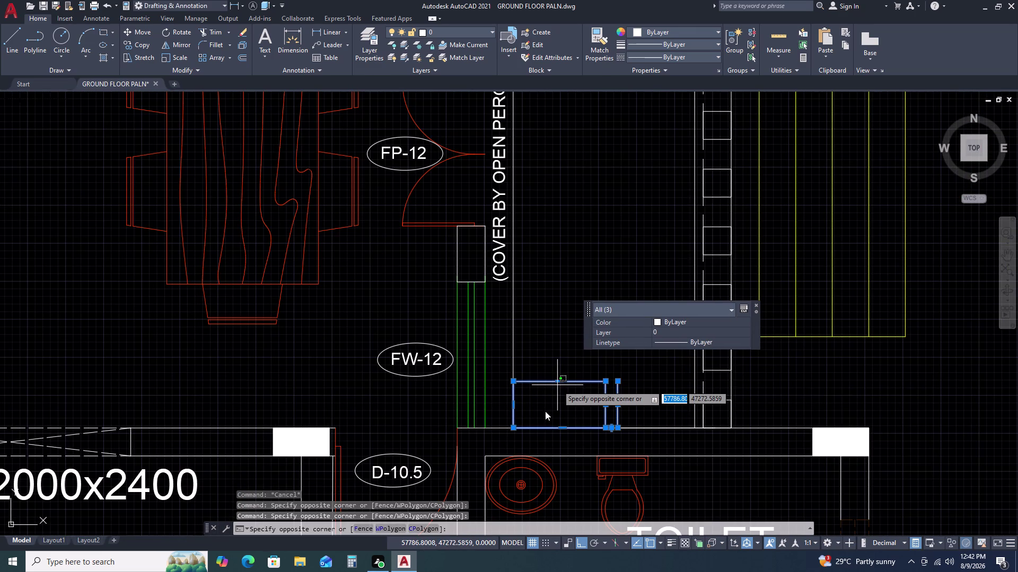
key(Delete)
key(Escape)
key(Escape)
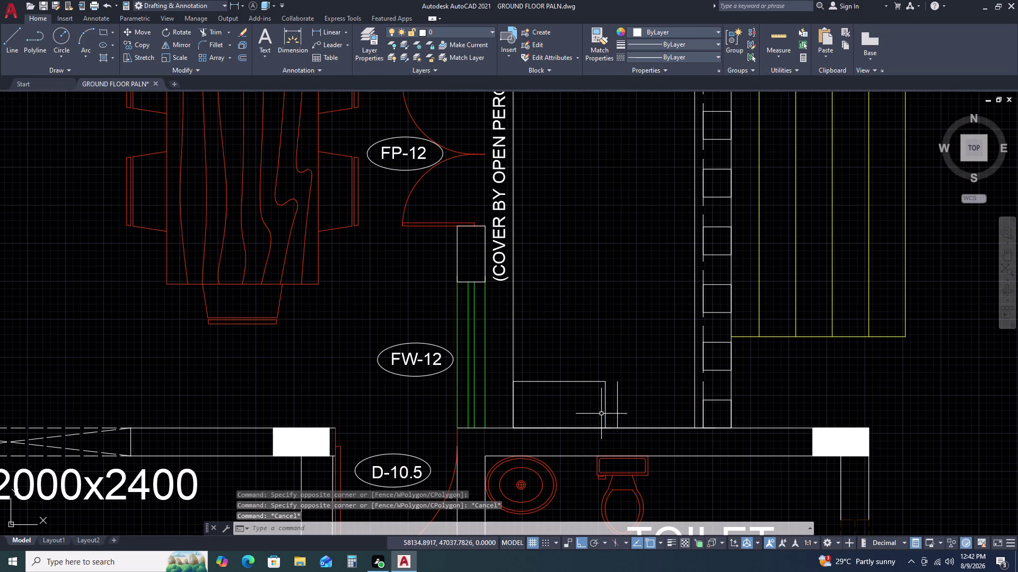
Delete the two leftover lines and the leftover polyline at the stair foot.
click(632, 397)
click(565, 415)
key(Delete)
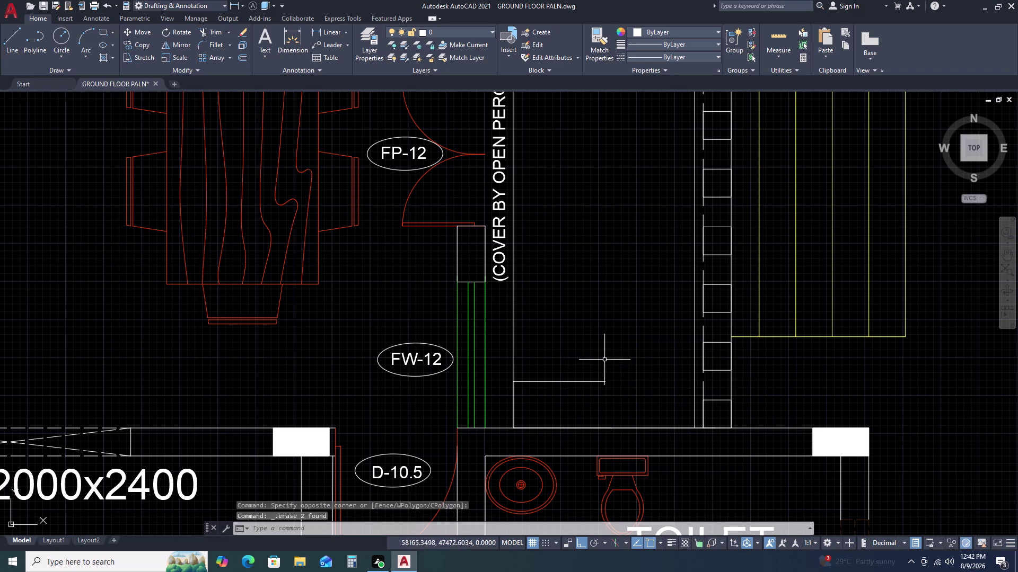
click(583, 378)
drag(577, 384, 563, 392)
click(552, 398)
key(Delete)
key(Delete)
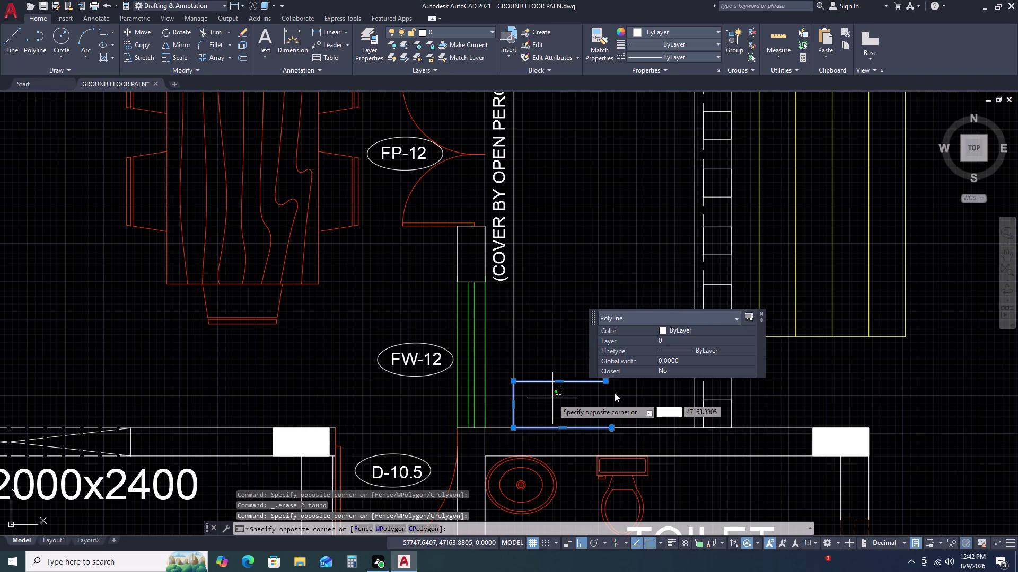
key(Escape)
key(Delete)
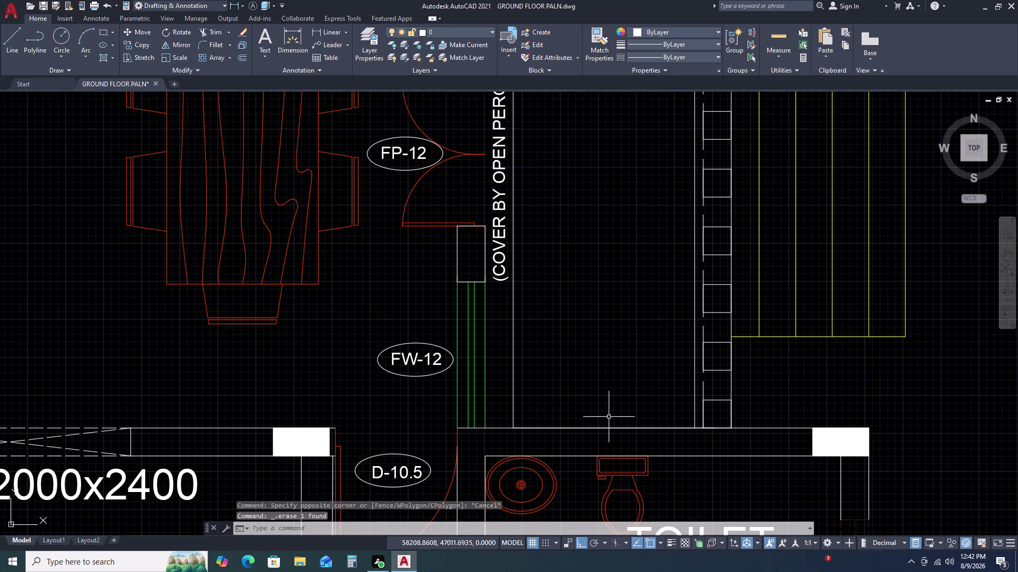
Erase the line along the stair foot, undoing the final extra deletion.
click(611, 429)
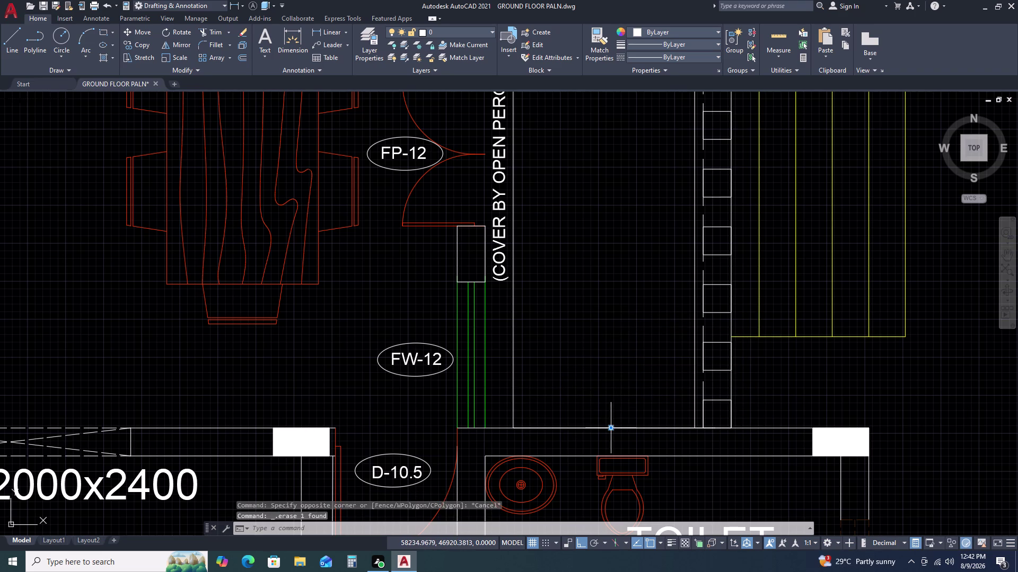
key(Delete)
double_click(613, 429)
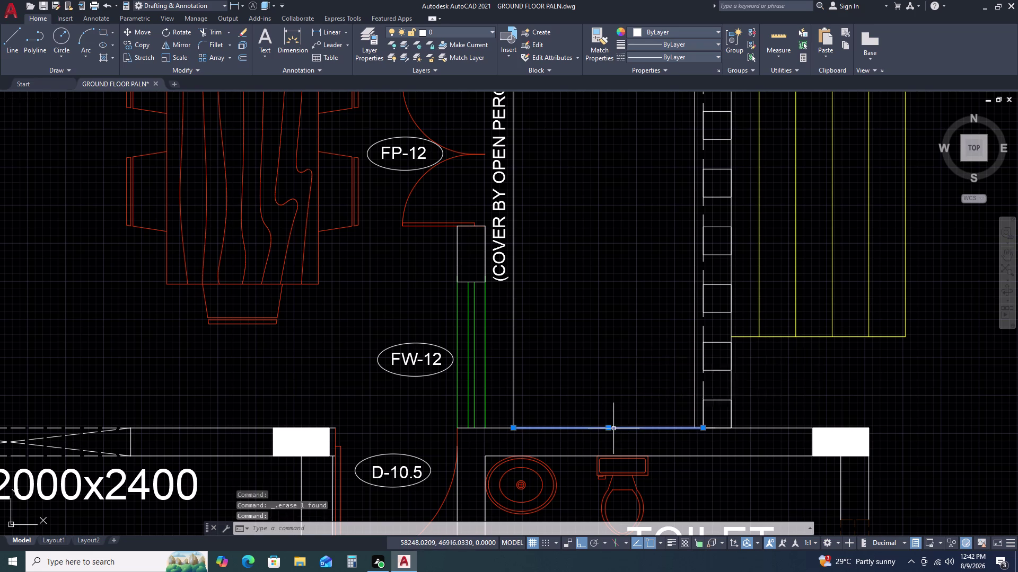
key(Delete)
click(627, 428)
key(Delete)
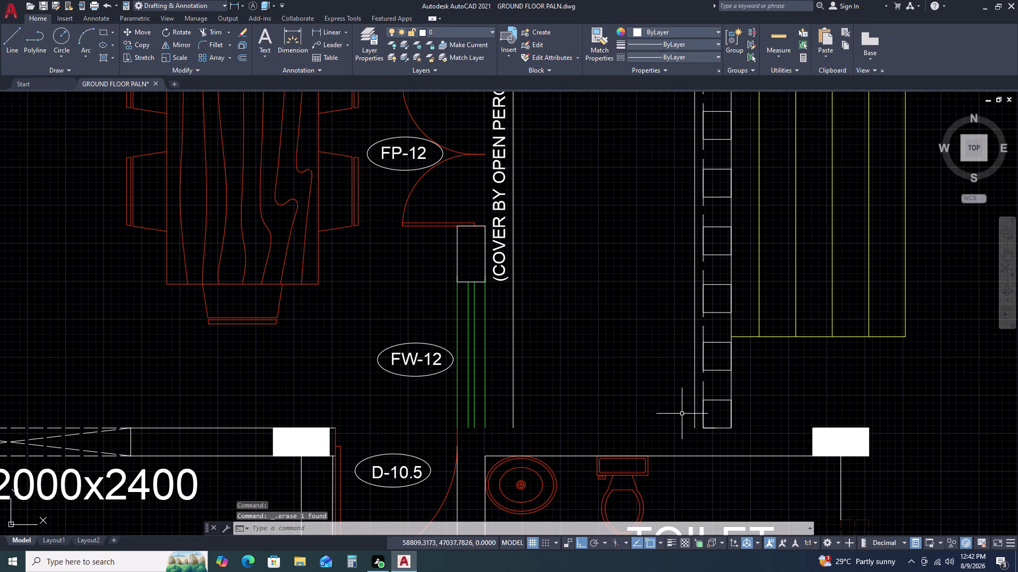
key(ctrl+z)
scroll(down, 3)
middle_drag(756, 412, 694, 413)
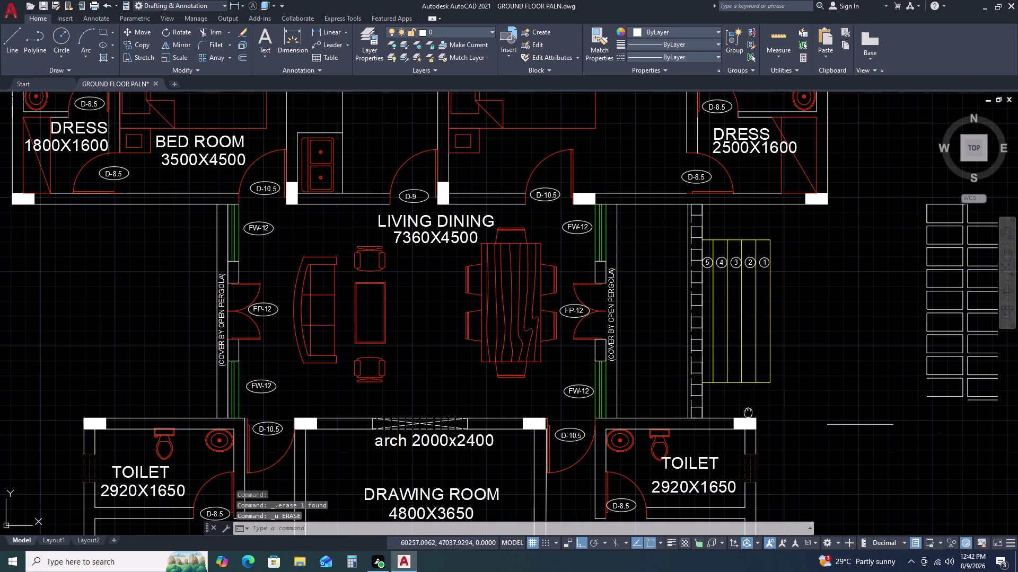
Window-select the 47-object pergola copy right of the plan and erase it.
middle_drag(694, 413, 603, 390)
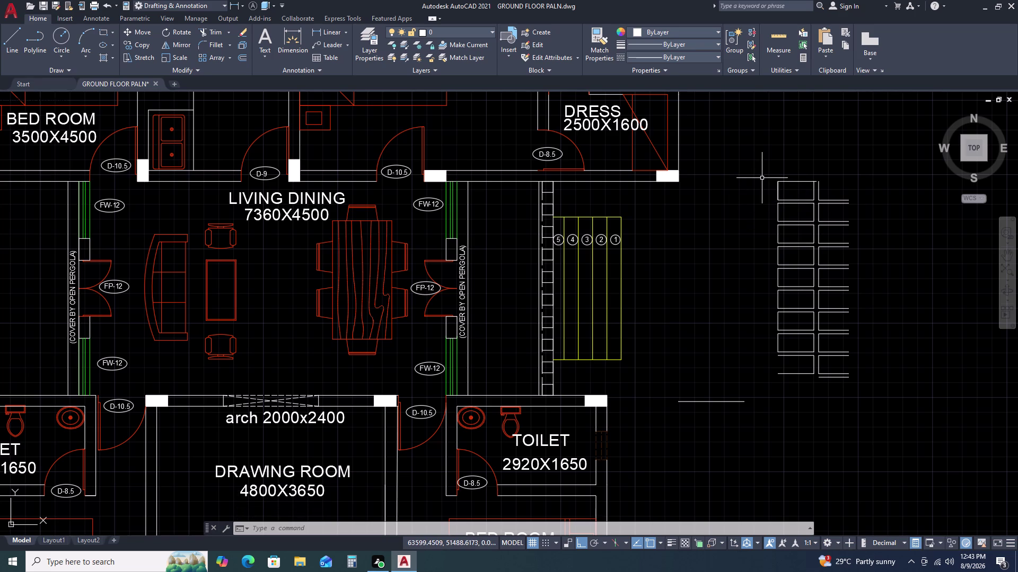
click(759, 164)
click(866, 425)
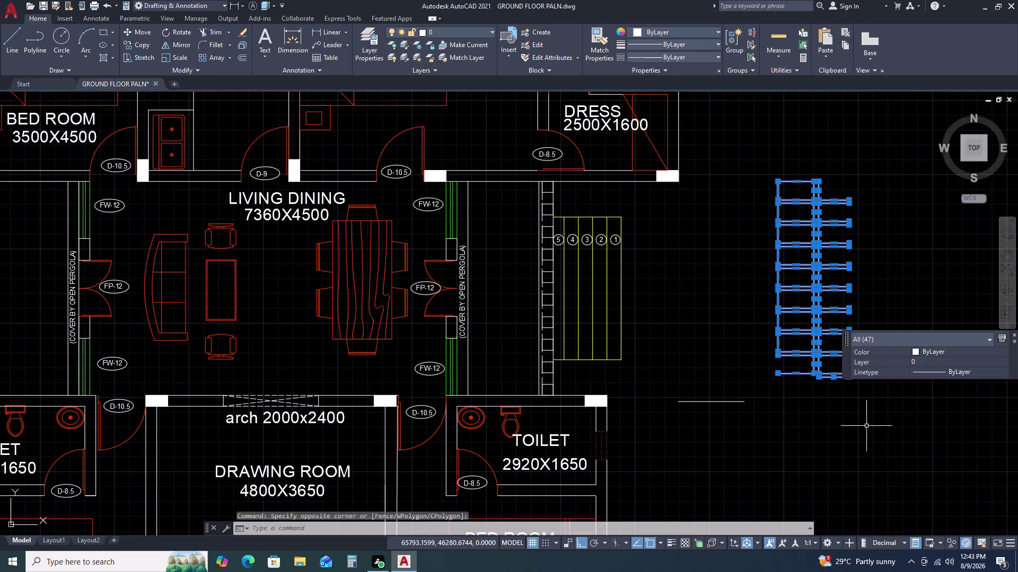
key(Escape)
drag(754, 153, 764, 191)
click(937, 478)
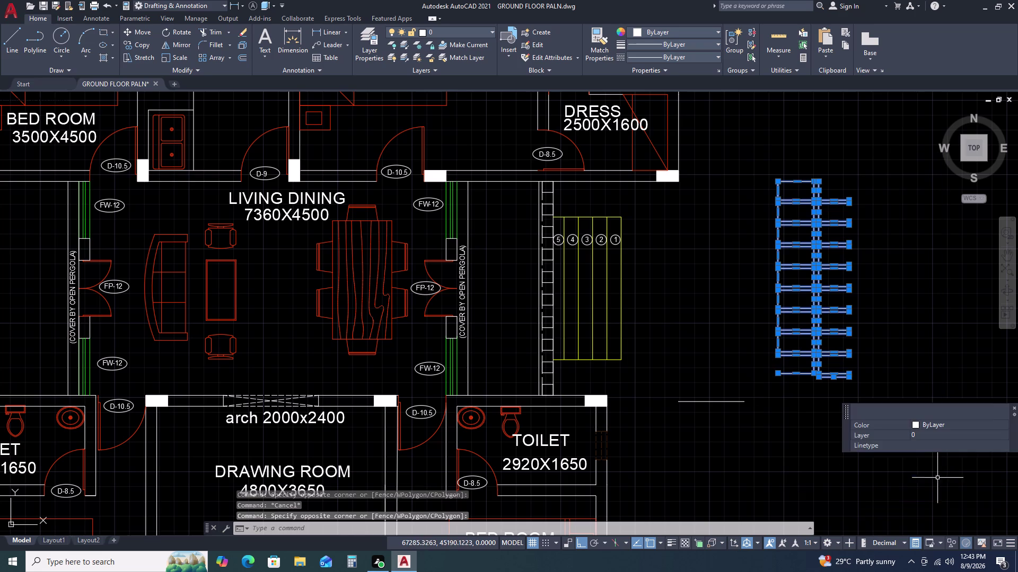
key(Delete)
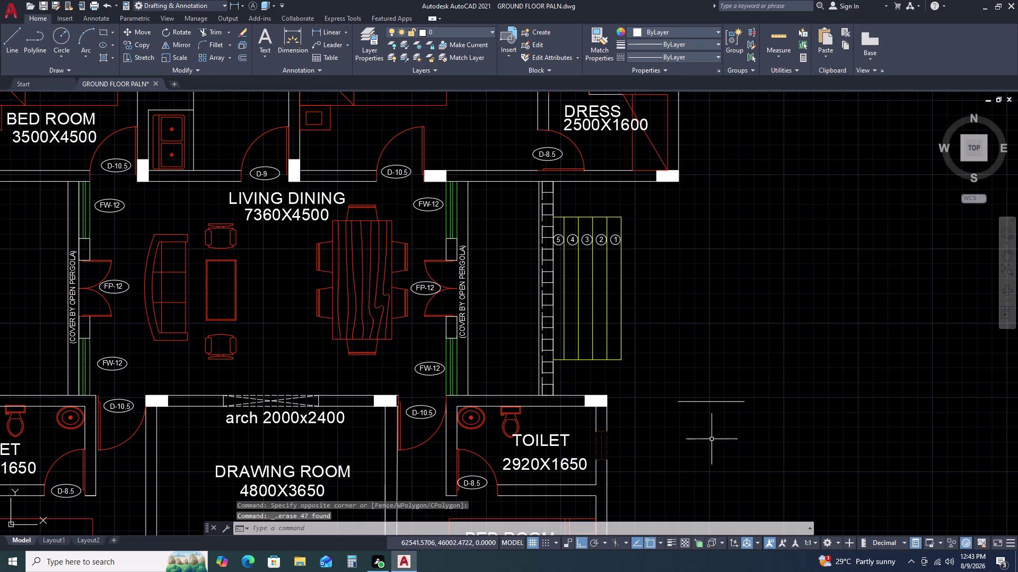
scroll(up, 3)
Begin a new line, pan across the plan, then cancel the unfinished line.
text(L)
key(space)
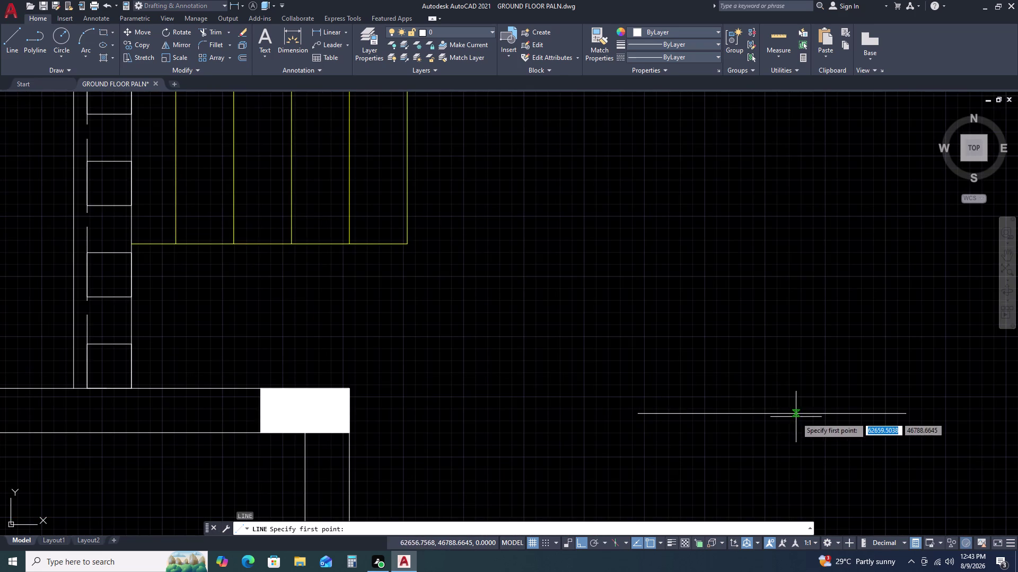
click(770, 414)
drag(770, 414, 769, 405)
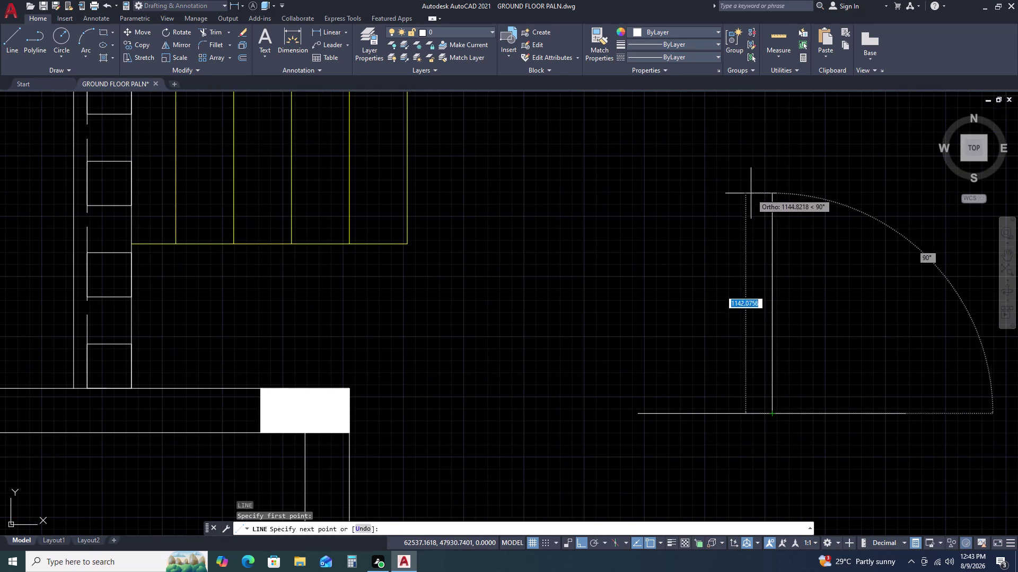
middle_drag(754, 191, 757, 293)
scroll(down, 3)
middle_drag(758, 112, 763, 234)
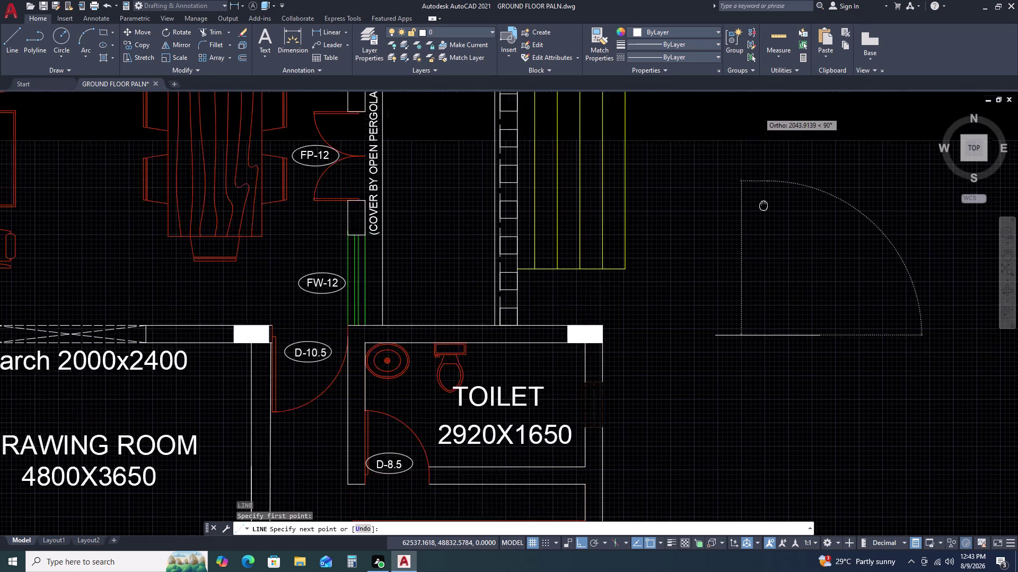
middle_drag(763, 233, 764, 259)
scroll(down, 3)
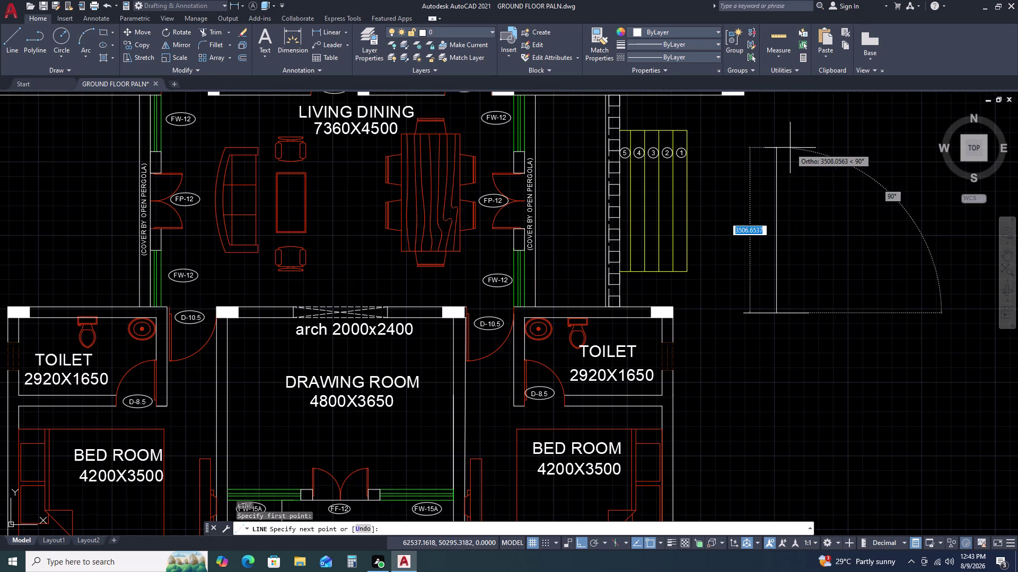
middle_drag(799, 134, 803, 165)
key(Escape)
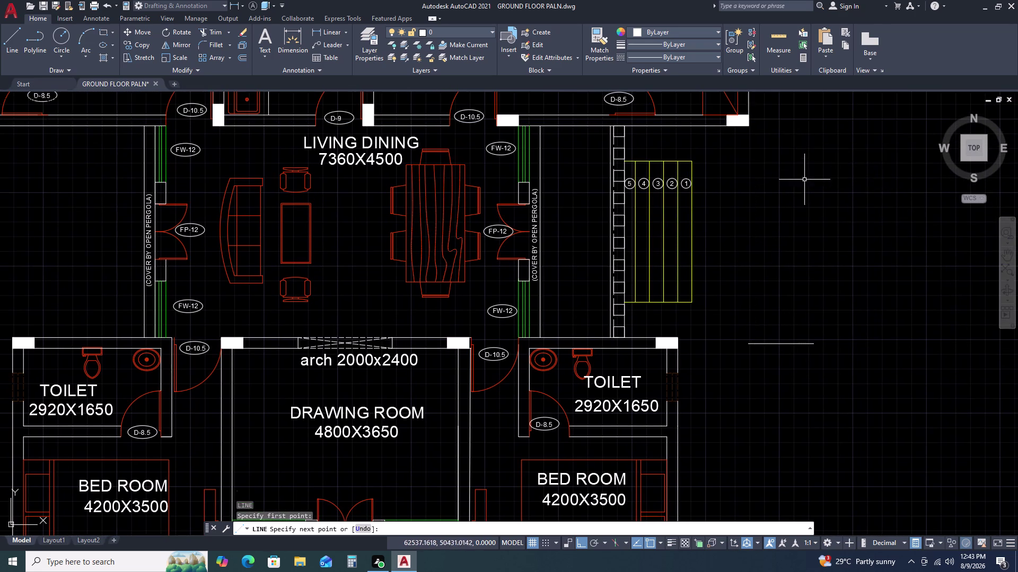
Select the 1390-long horizontal line beside the plan, backing out of a mistaken command.
click(838, 334)
double_click(788, 357)
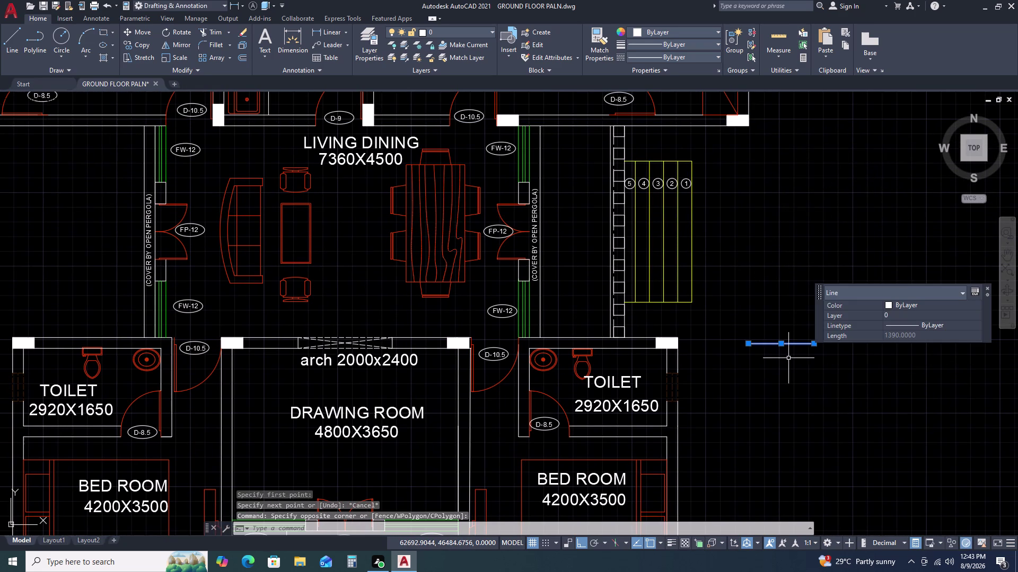
text(,)
key(space)
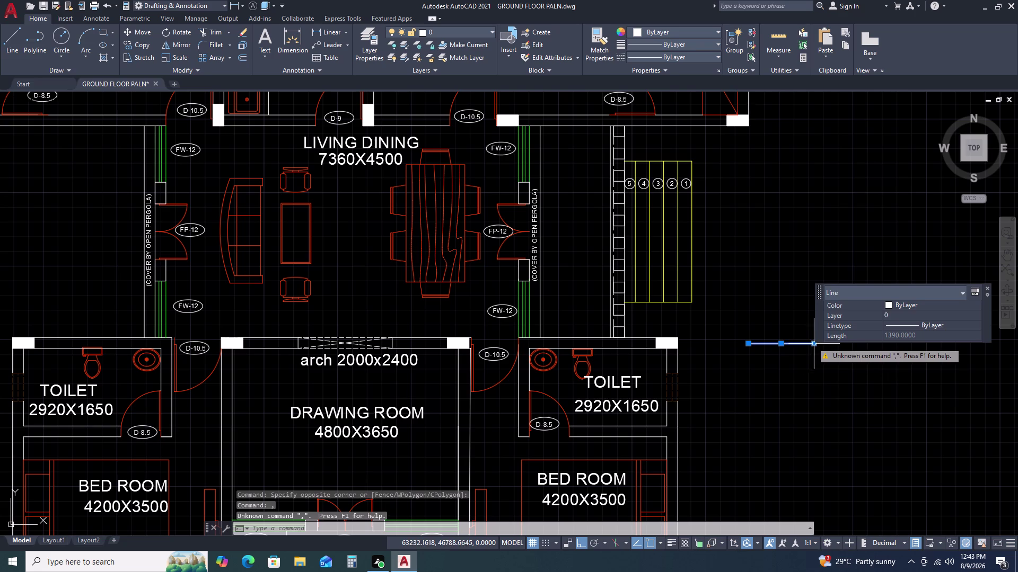
key(Escape)
double_click(817, 329)
click(798, 349)
click(797, 352)
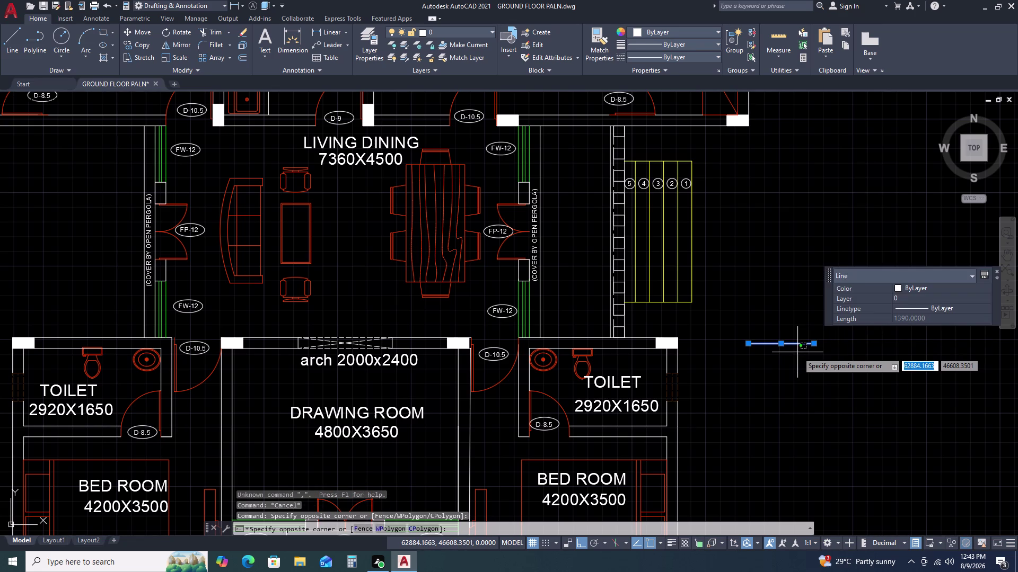
Move the 1390 line by its endpoint onto the wall at the stair foot.
text(M)
key(space)
click(816, 344)
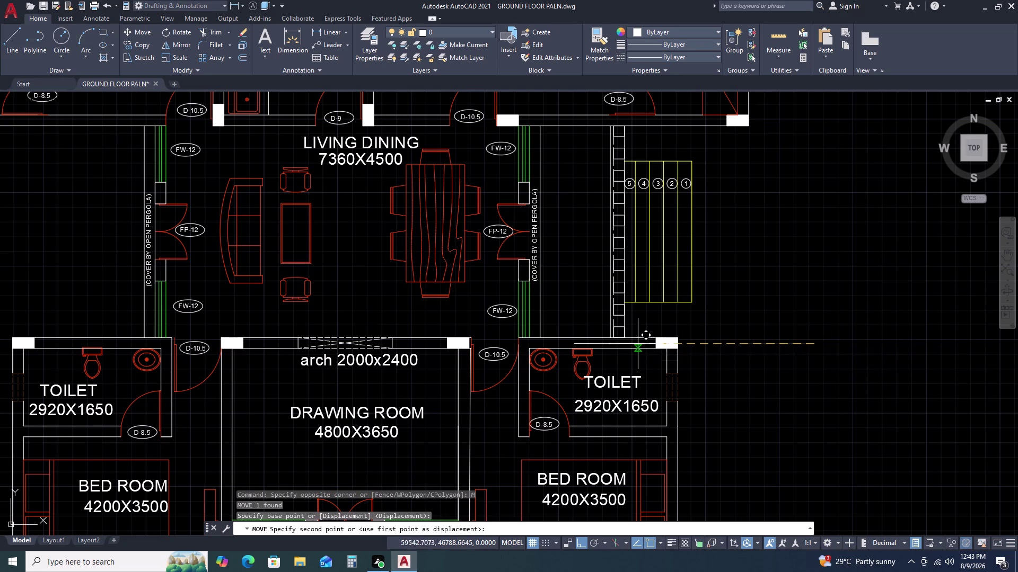
scroll(up, 3)
double_click(614, 344)
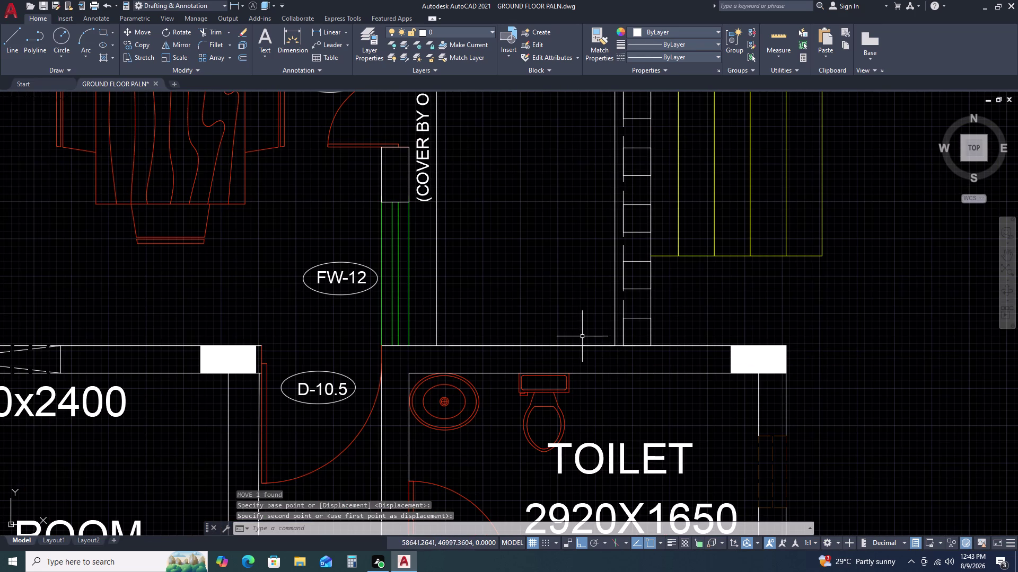
Start a short line up from the wall, cancel it, and select the stair-foot and vertical lines.
text(L)
key(space)
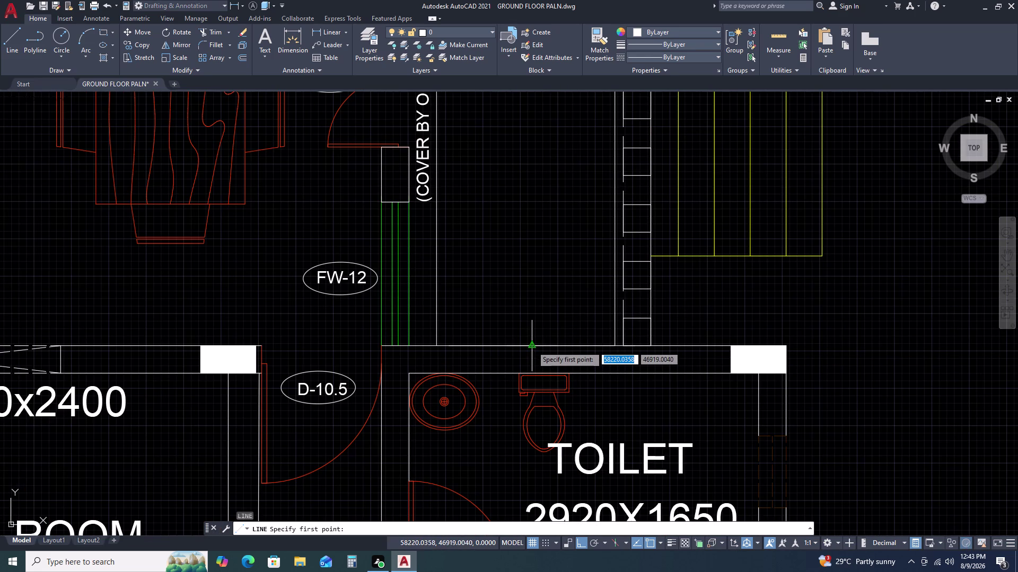
drag(531, 346, 532, 341)
middle_drag(557, 189, 565, 344)
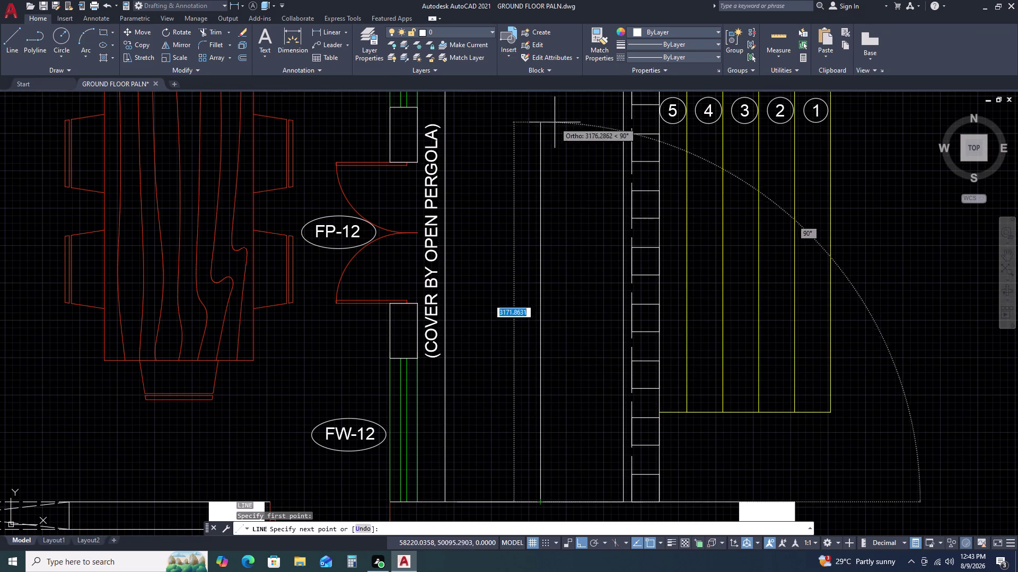
middle_drag(568, 131, 577, 291)
double_click(547, 121)
key(Escape)
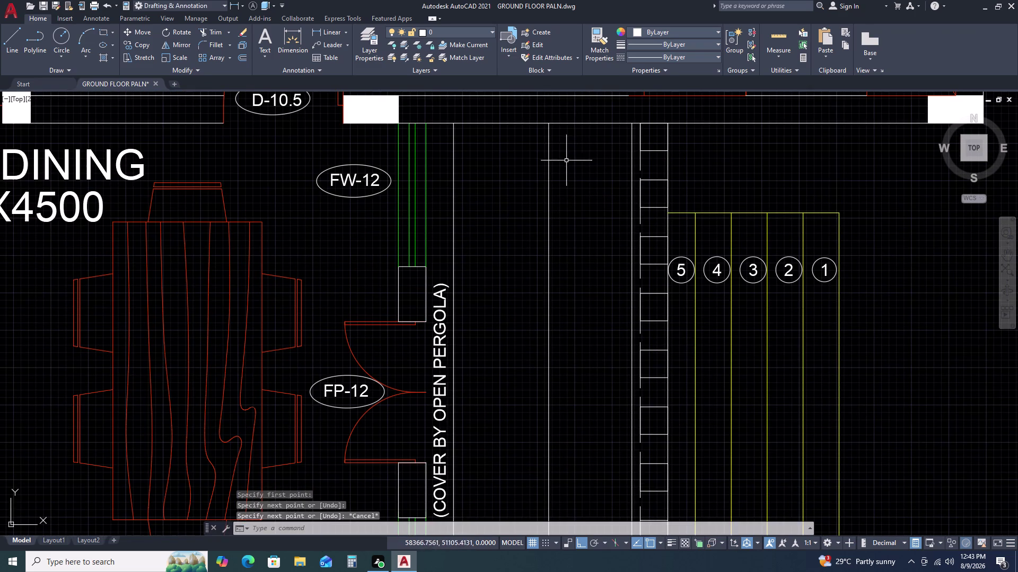
scroll(down, 3)
scroll(up, 3)
double_click(561, 267)
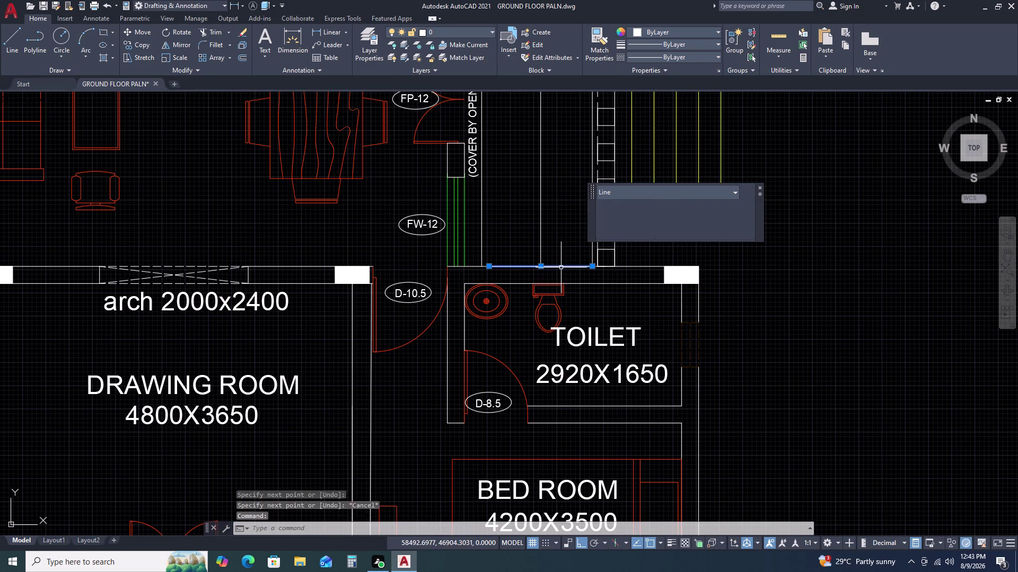
double_click(543, 243)
click(530, 237)
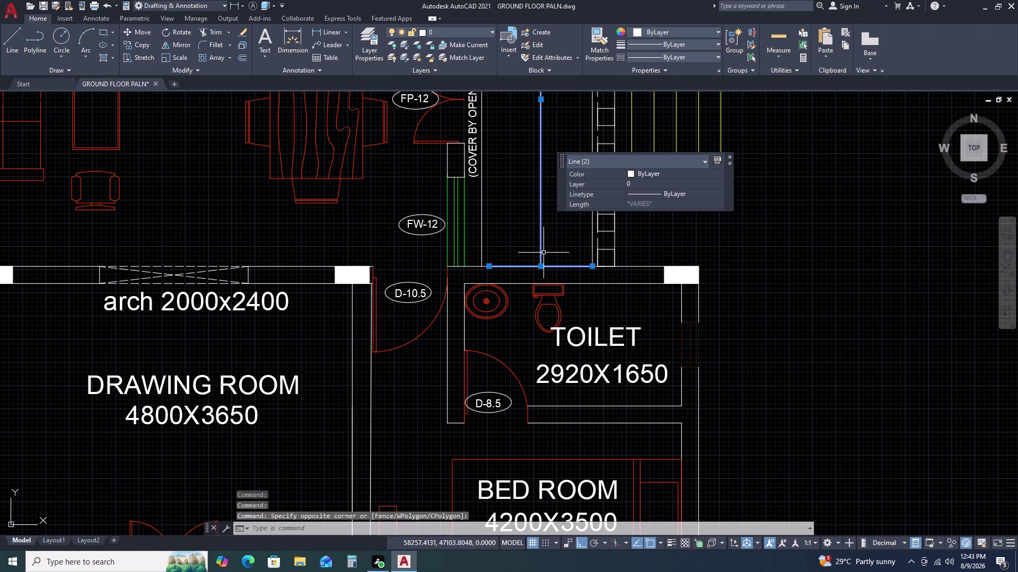
Begin moving the selected stair lines, then cancel the move.
text(M)
key(space)
drag(548, 256, 597, 263)
middle_drag(862, 267, 682, 293)
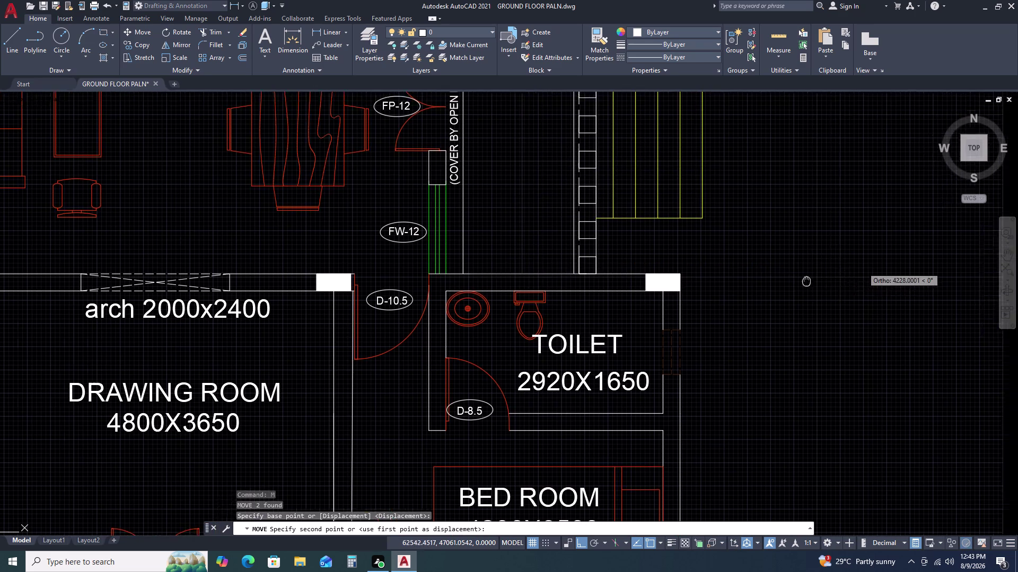
middle_drag(682, 293, 595, 293)
middle_click(578, 294)
scroll(down, 3)
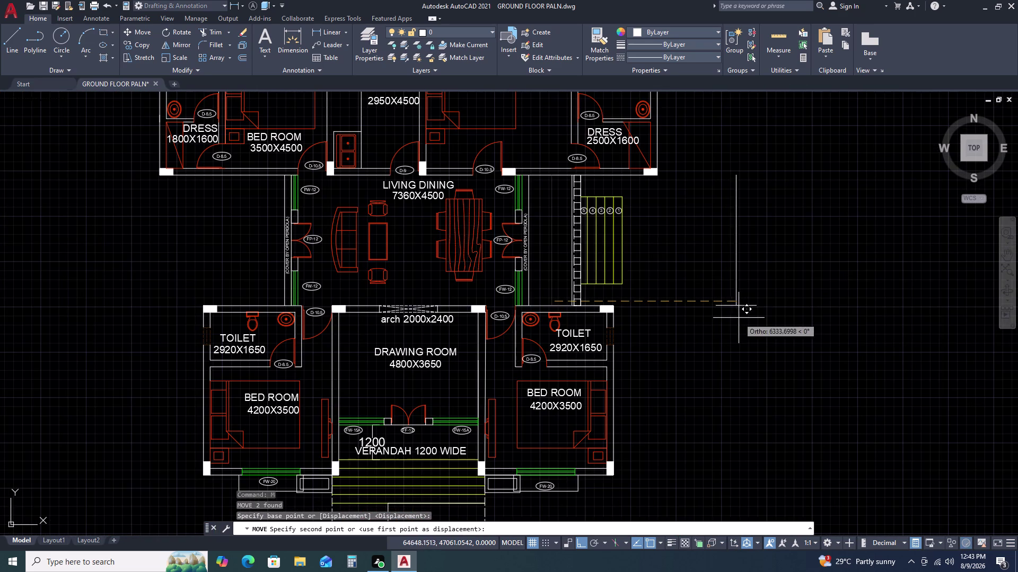
click(739, 318)
key(Escape)
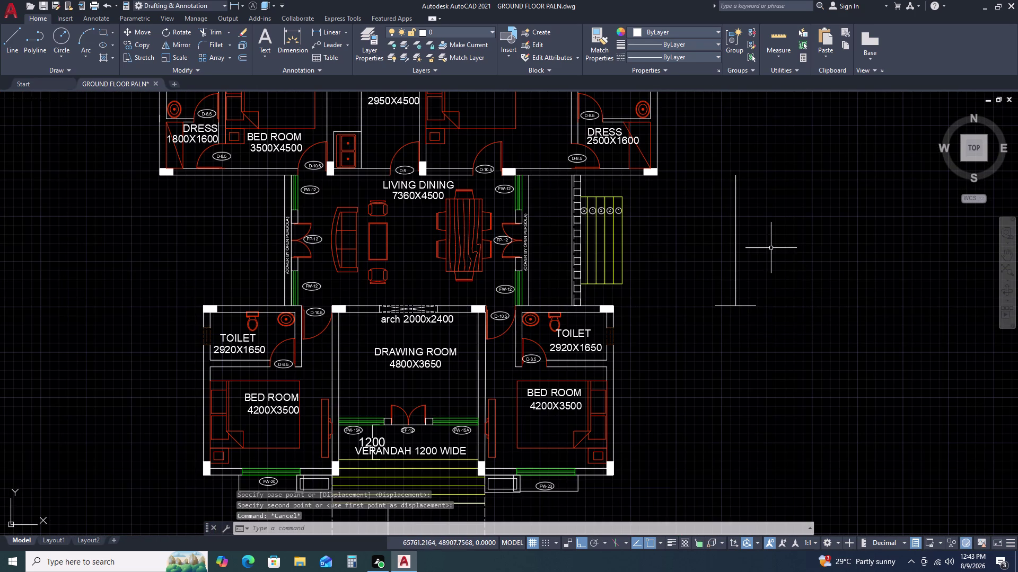
click(765, 249)
double_click(727, 259)
Offset the vertical line 50 units to its right, plus one further parallel copy.
key(o)
key(space)
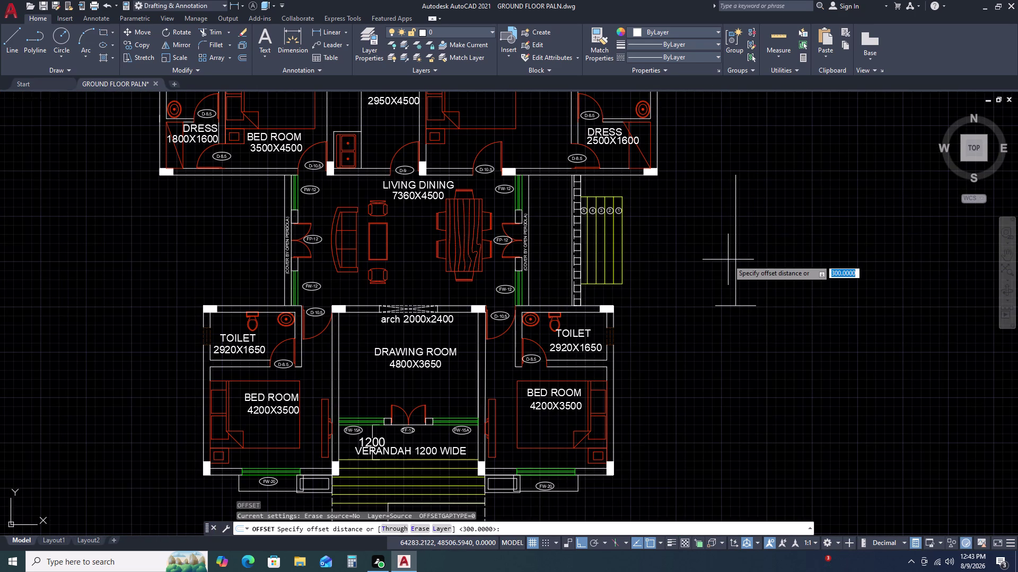
text(50)
key(space)
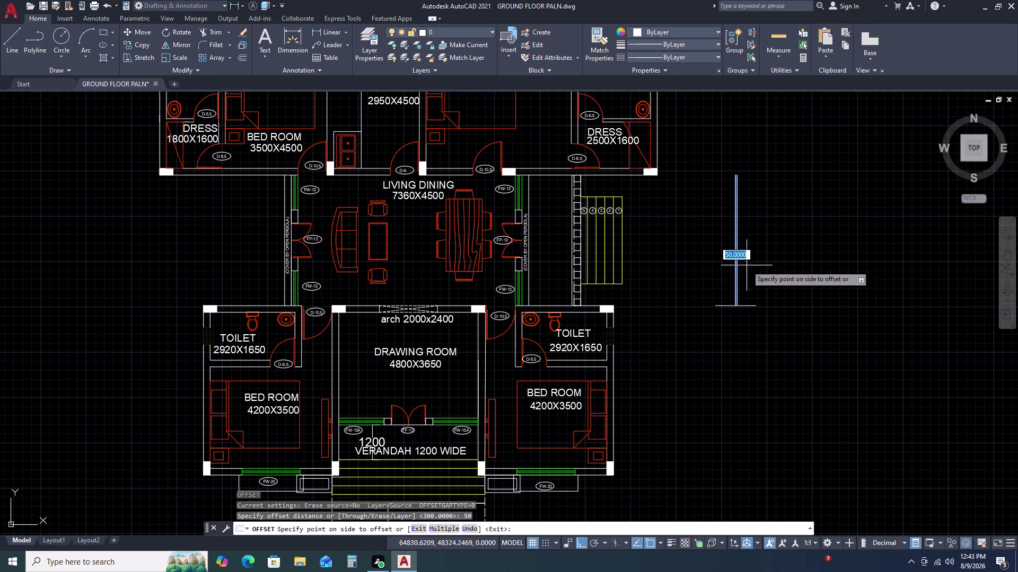
click(753, 267)
scroll(up, 3)
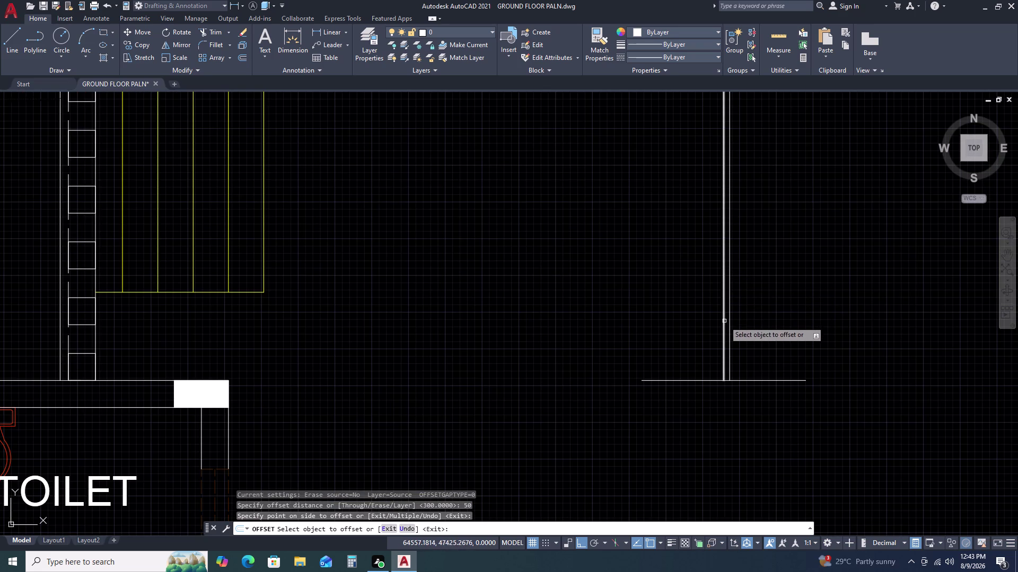
double_click(724, 323)
click(691, 333)
key(Escape)
Delete the extra middle offset line and bring the floor plan back into view.
scroll(down, 3)
scroll(up, 3)
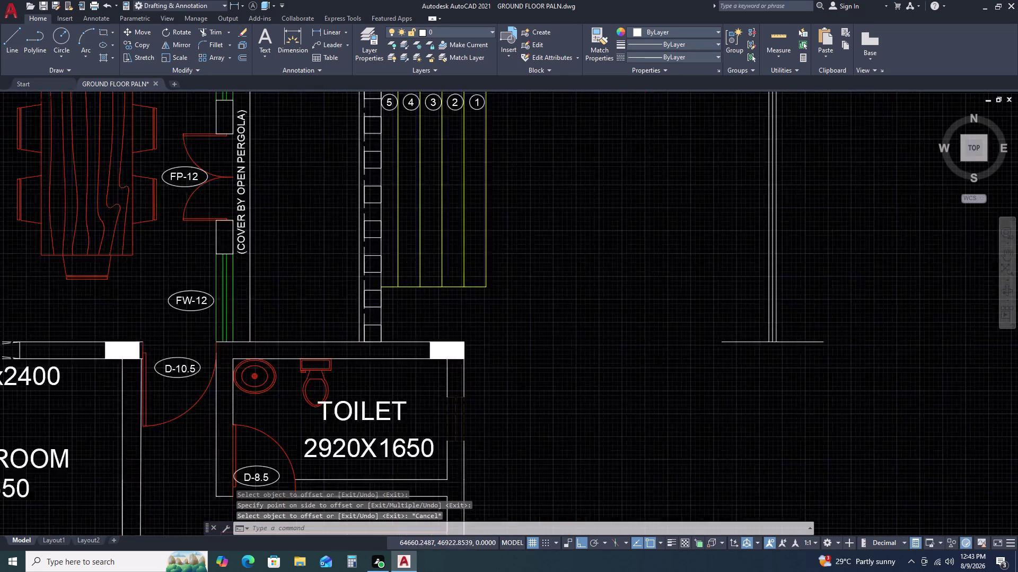
scroll(up, 3)
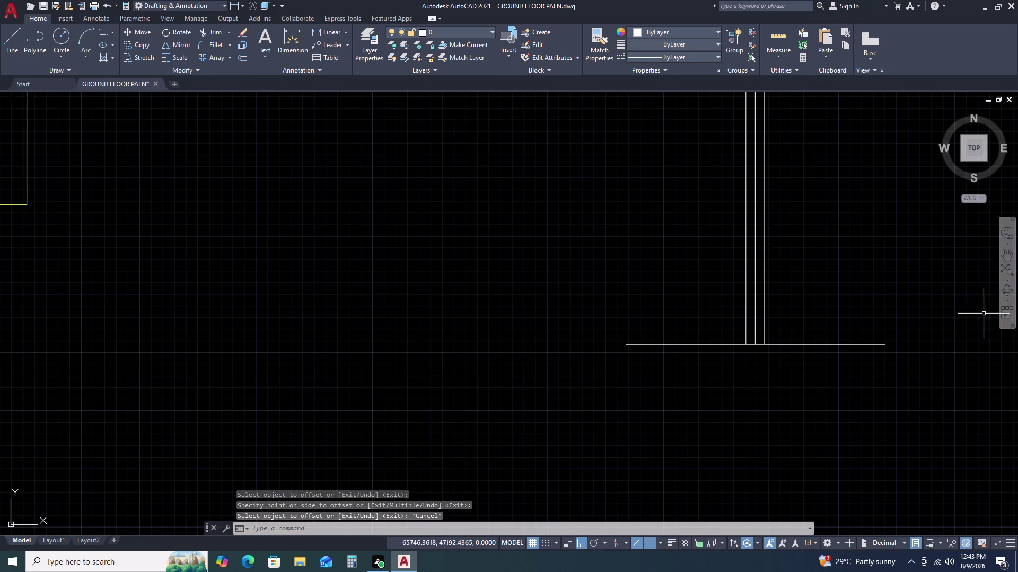
scroll(up, 3)
double_click(742, 335)
click(728, 305)
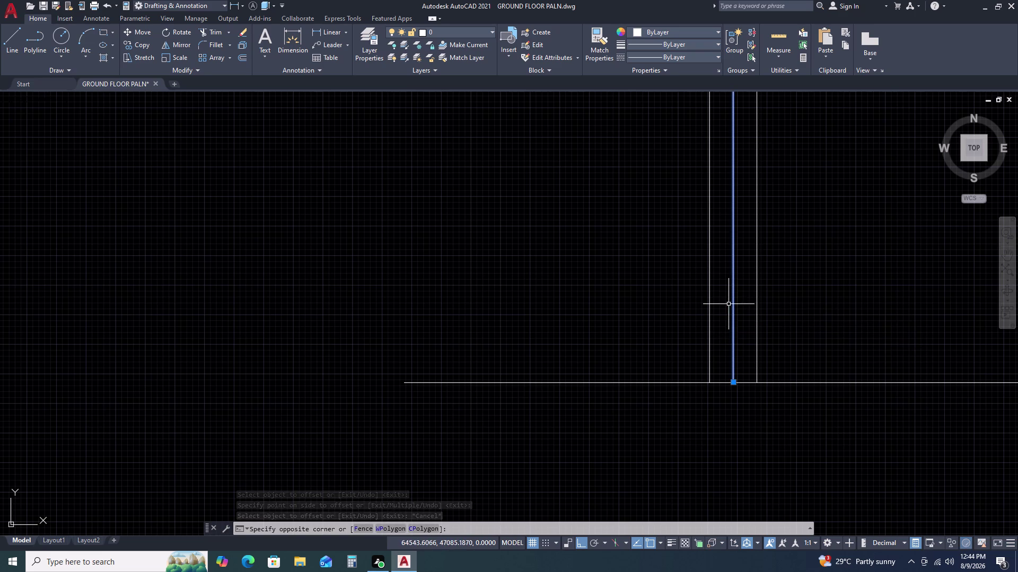
key(Delete)
scroll(down, 3)
scroll(down, 3)
middle_drag(933, 286, 870, 285)
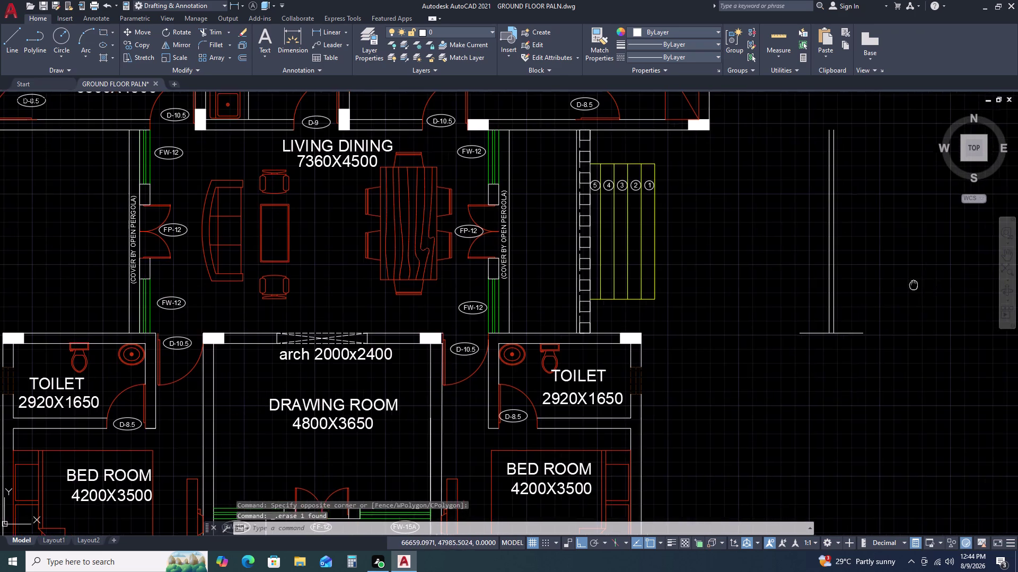
middle_drag(870, 285, 749, 277)
Start a rough rectangle and a line, then cancel both.
text(RE)
key(c)
key(space)
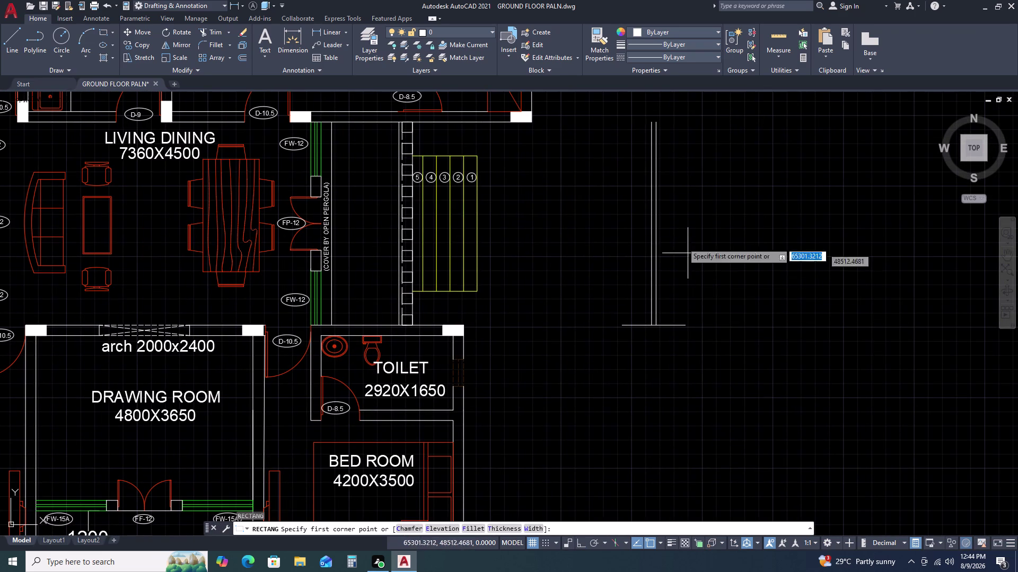
scroll(up, 3)
double_click(641, 119)
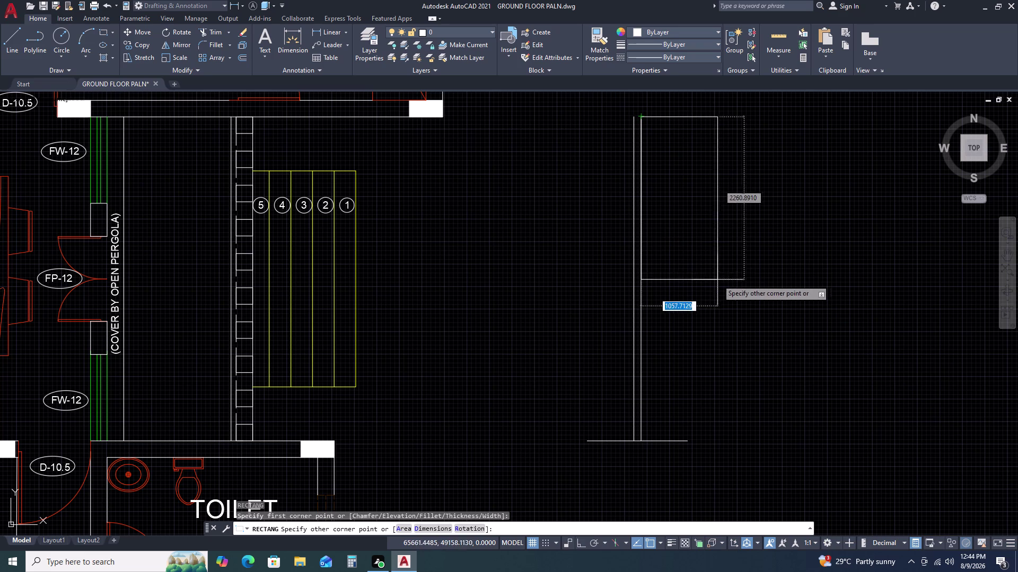
key(Escape)
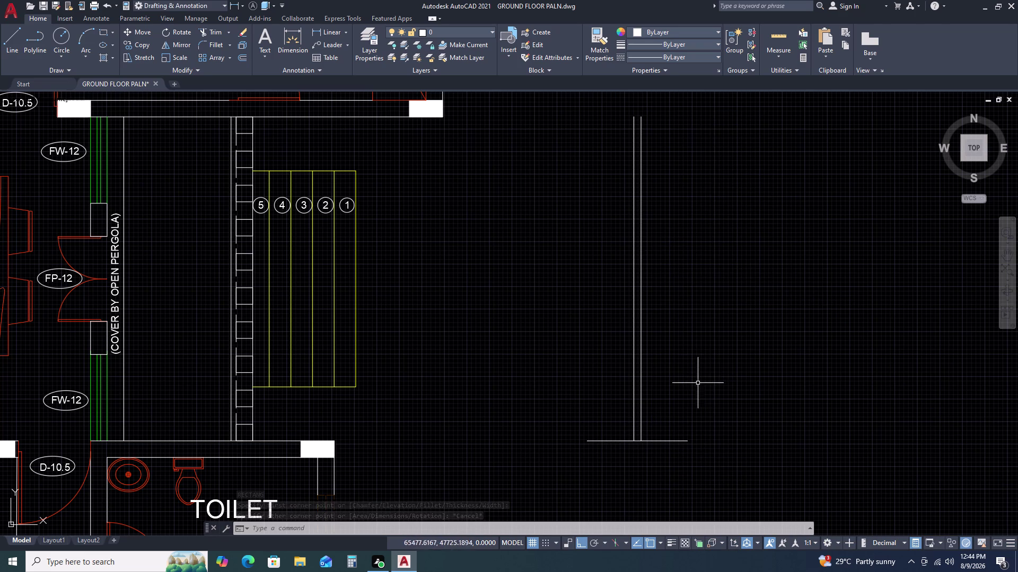
text(L)
key(space)
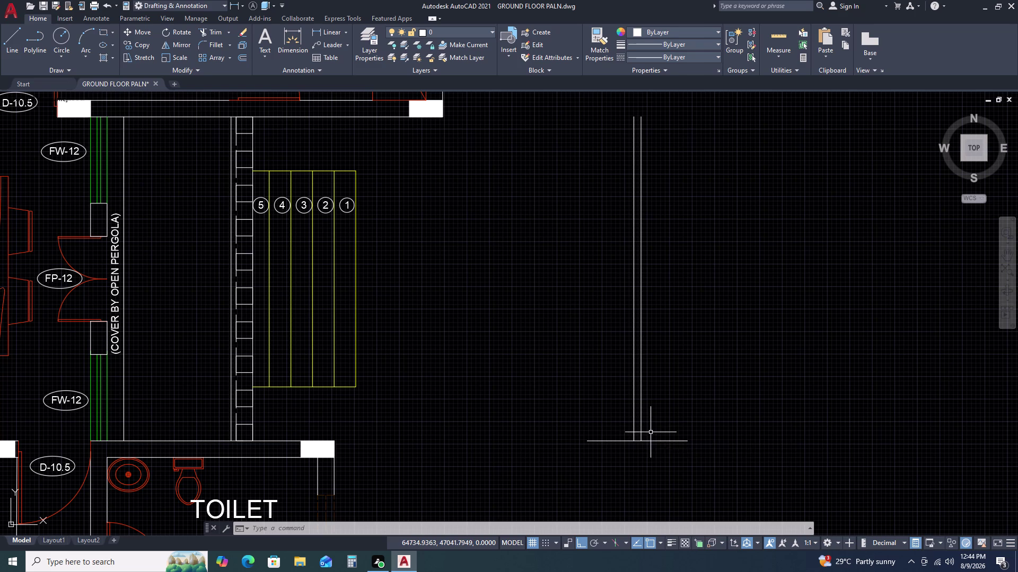
key(Escape)
Measure the base distance with a linear dimension, reading 645.
text(DL)
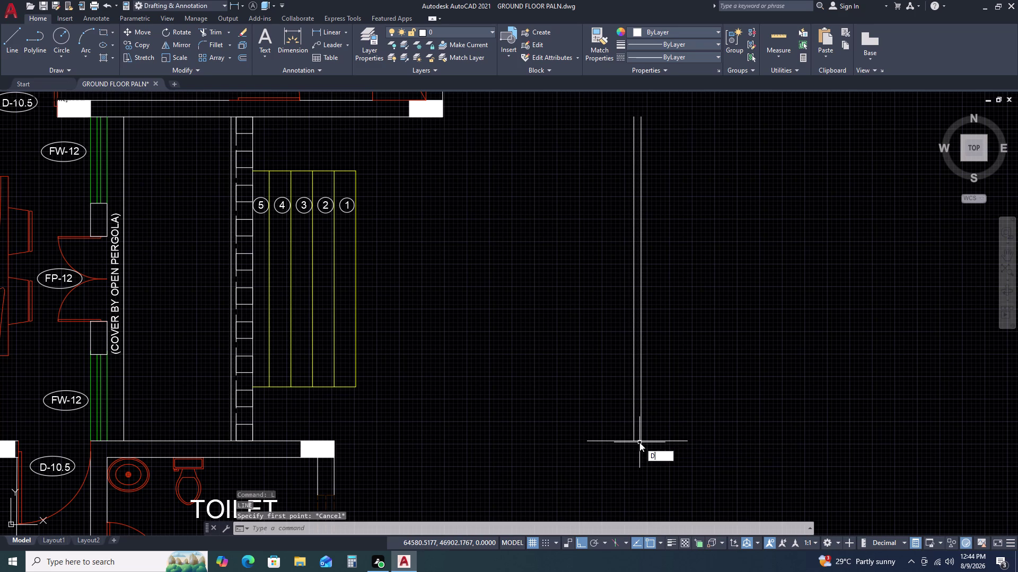
key(i)
key(space)
click(640, 442)
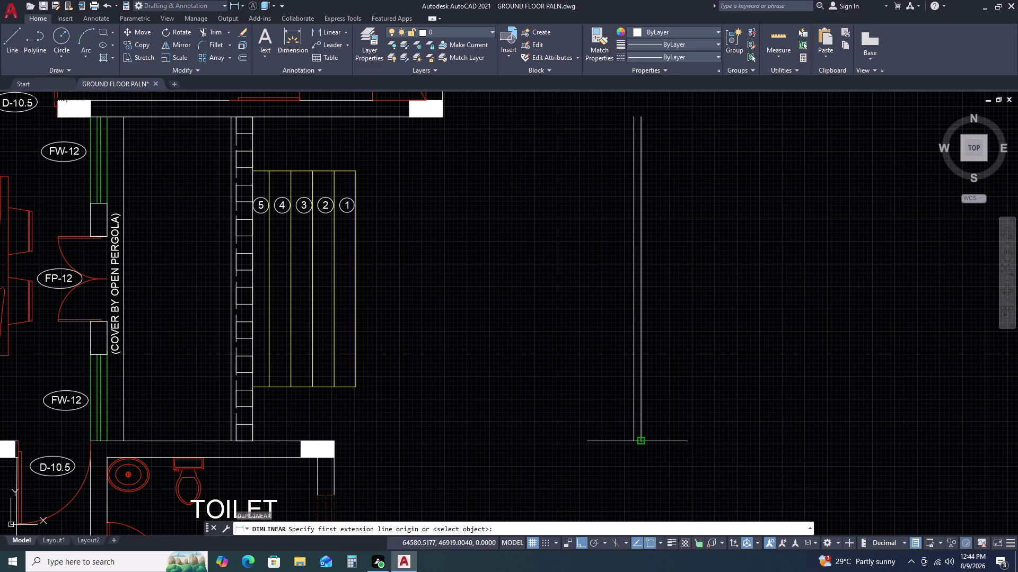
click(688, 442)
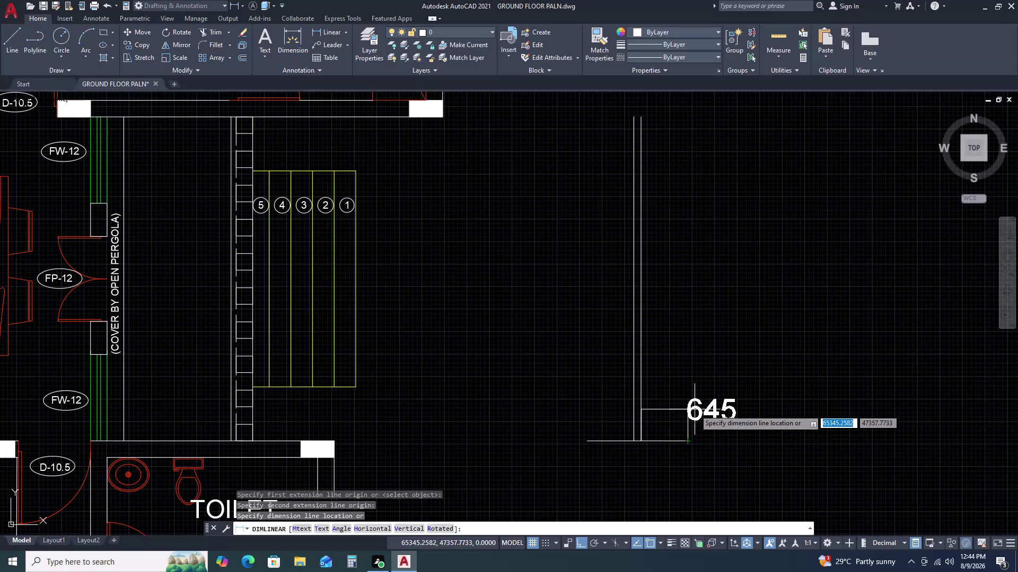
key(Escape)
Draw a 645 by 230 rectangle using the Dimensions option.
text(RE)
key(space)
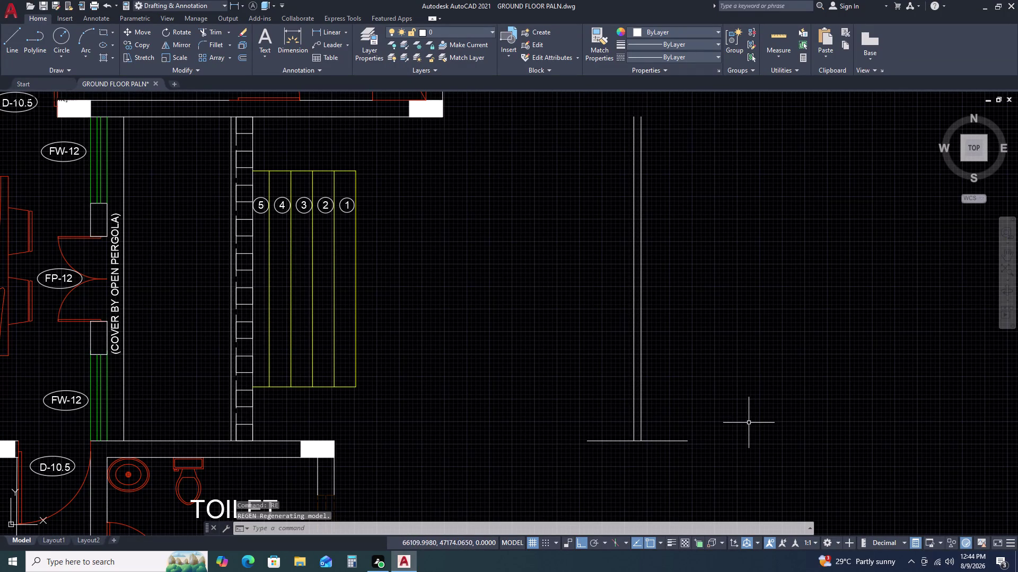
text(RE)
key(space)
text(RE)
key(c)
key(space)
double_click(707, 339)
text(D)
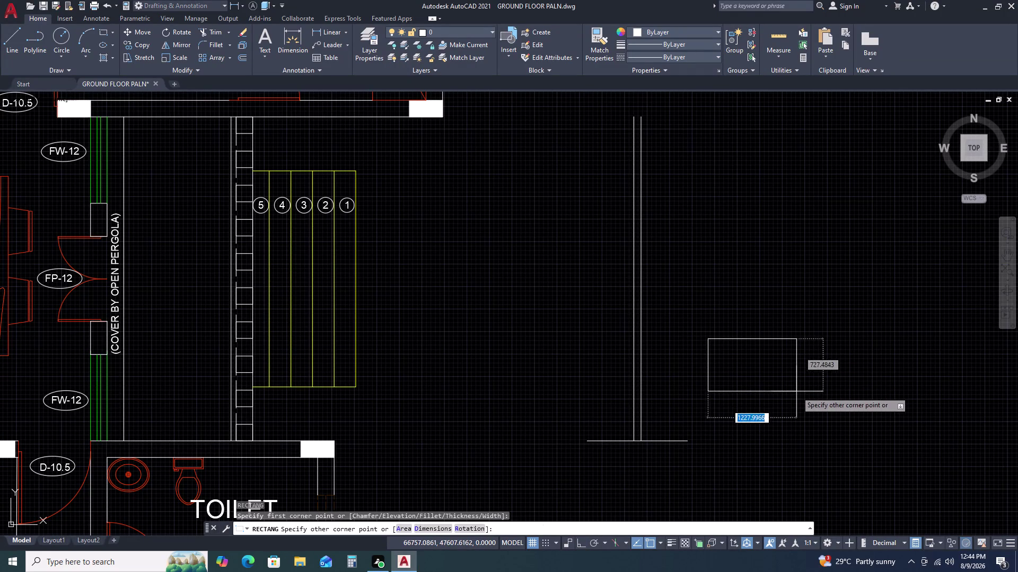
key(space)
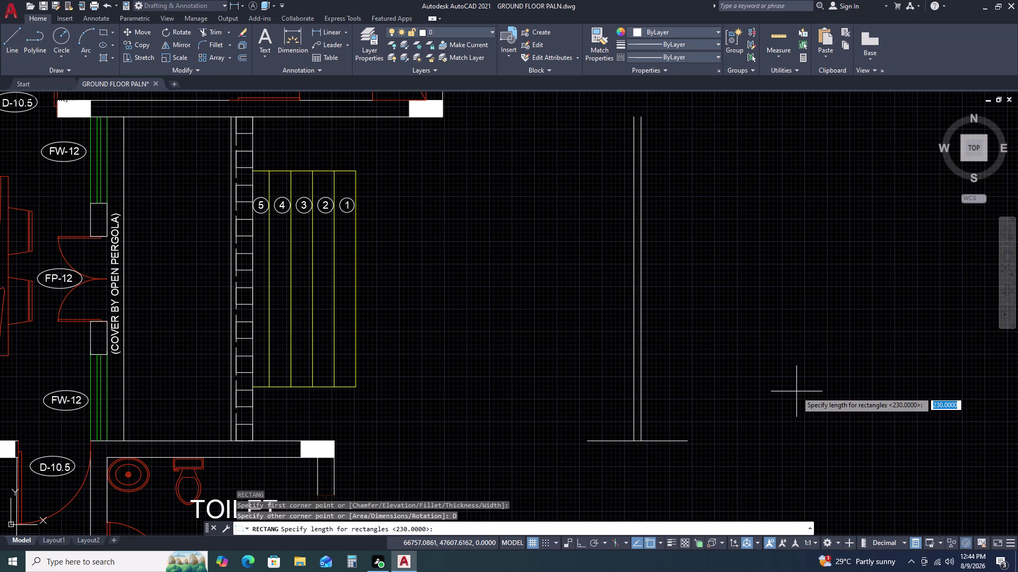
text(645)
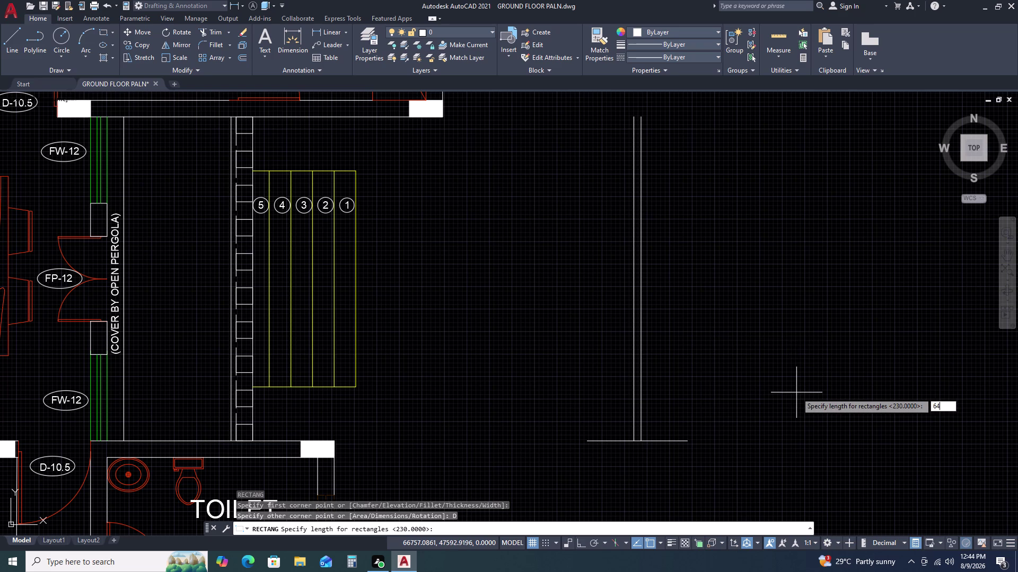
key(space)
key(space)
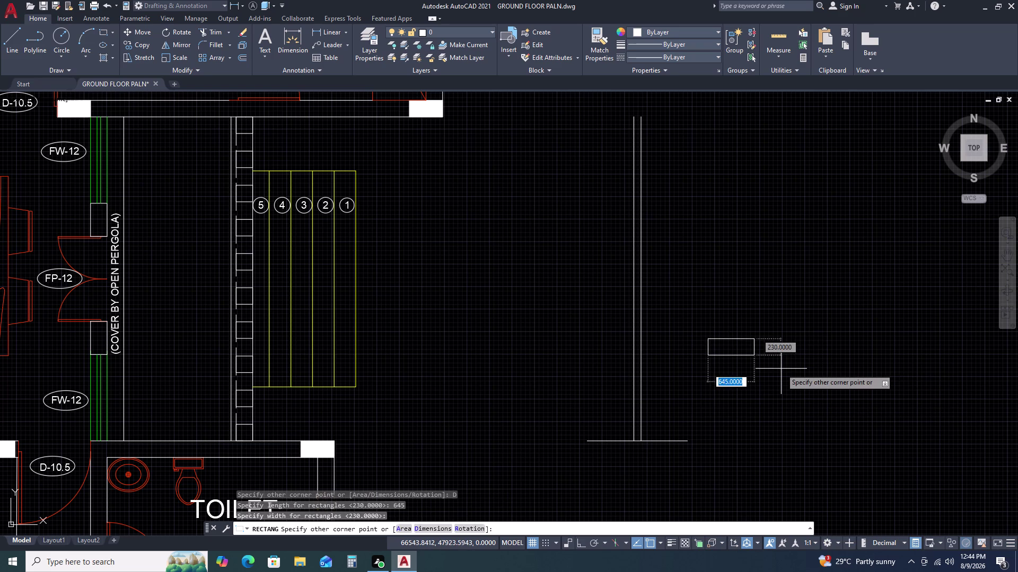
double_click(780, 369)
Move the rectangle, with ortho off, onto the base corner of the double line.
click(764, 325)
double_click(742, 369)
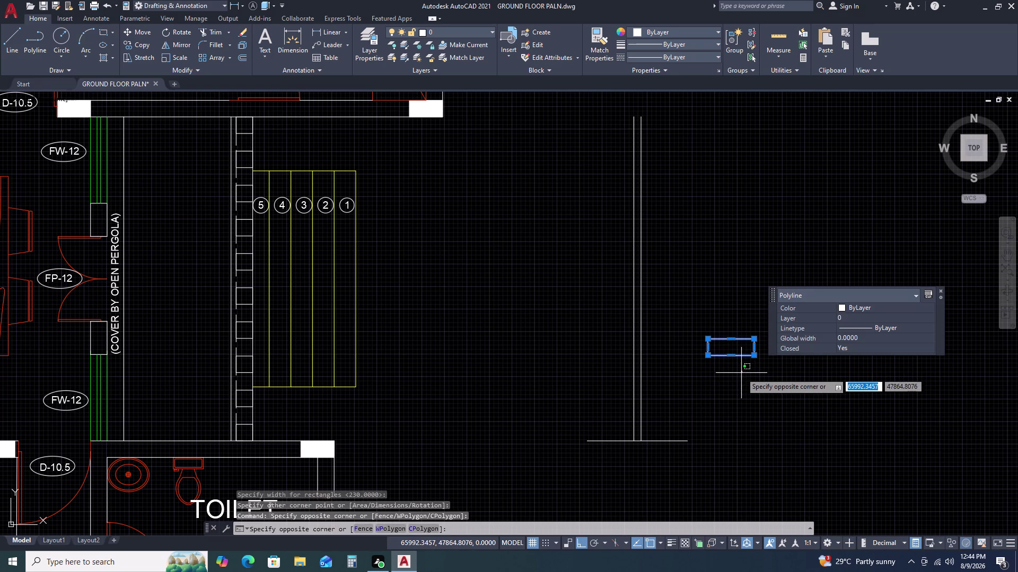
text(M)
key(space)
click(712, 355)
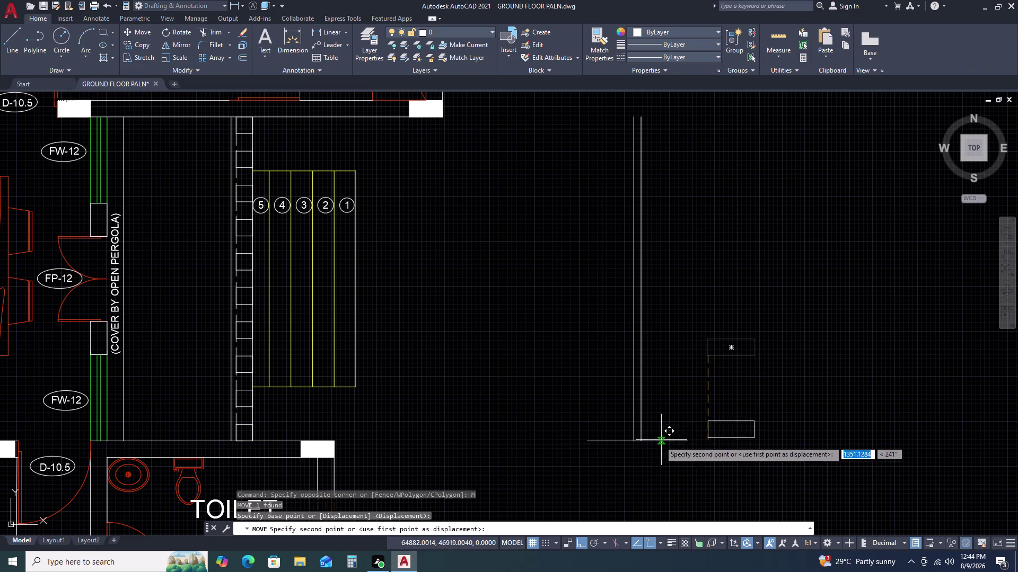
key(F8)
scroll(up, 3)
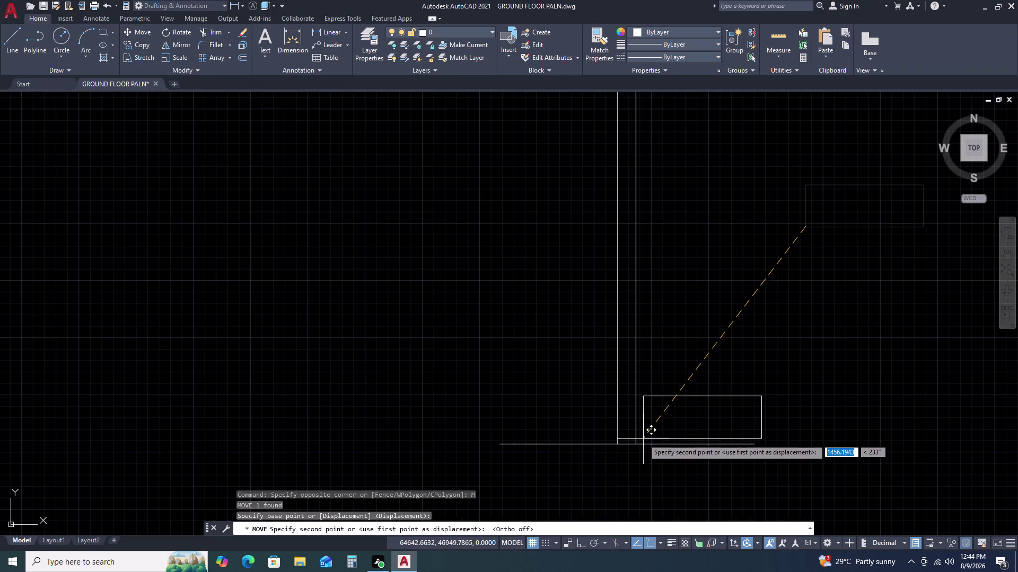
click(636, 445)
click(768, 421)
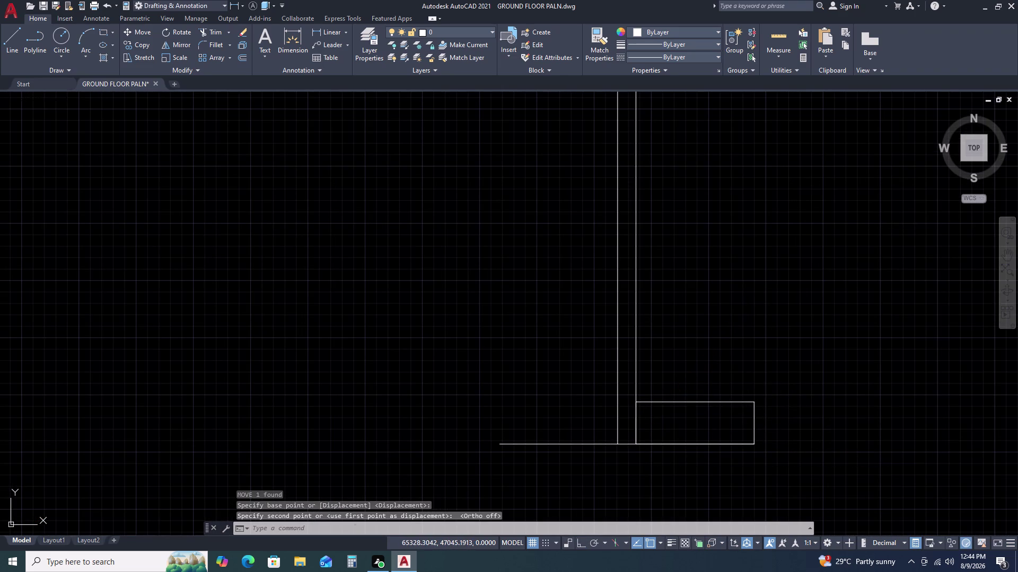
Copy the rectangle from its base corner as an array of 10 items.
click(742, 383)
key(c)
key(o)
key(space)
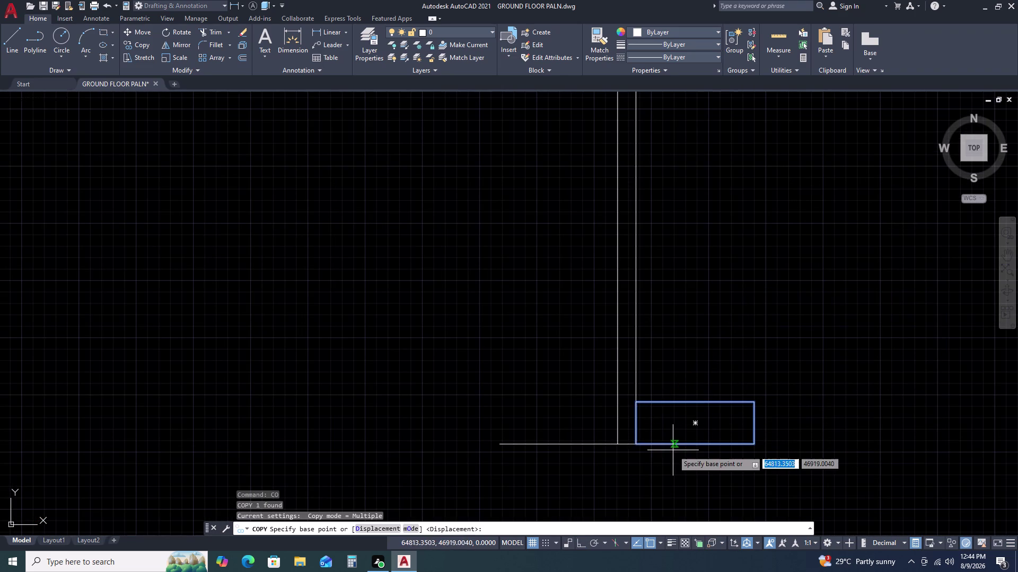
drag(637, 443, 640, 433)
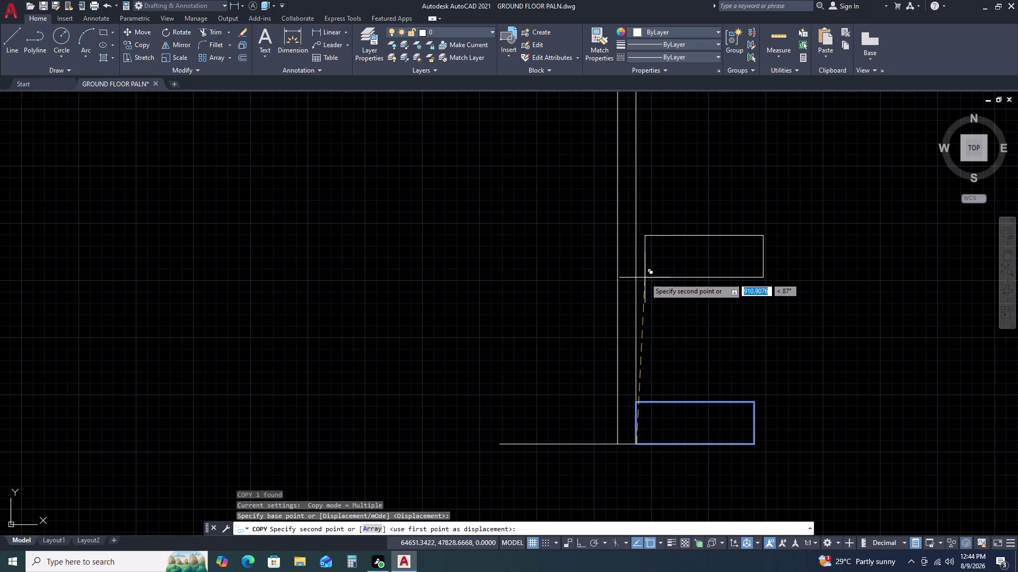
key(F8)
key(a)
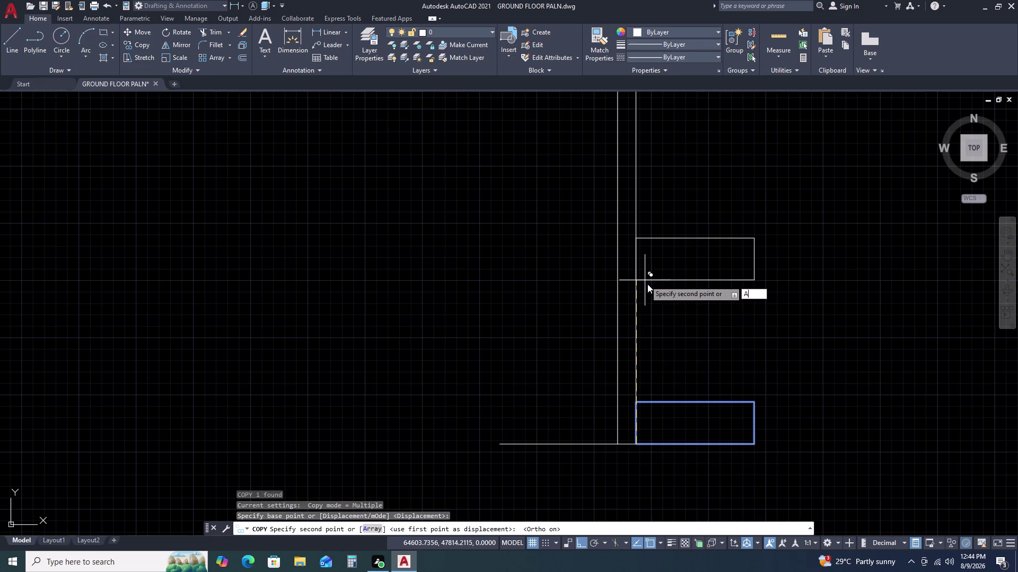
text(R)
key(space)
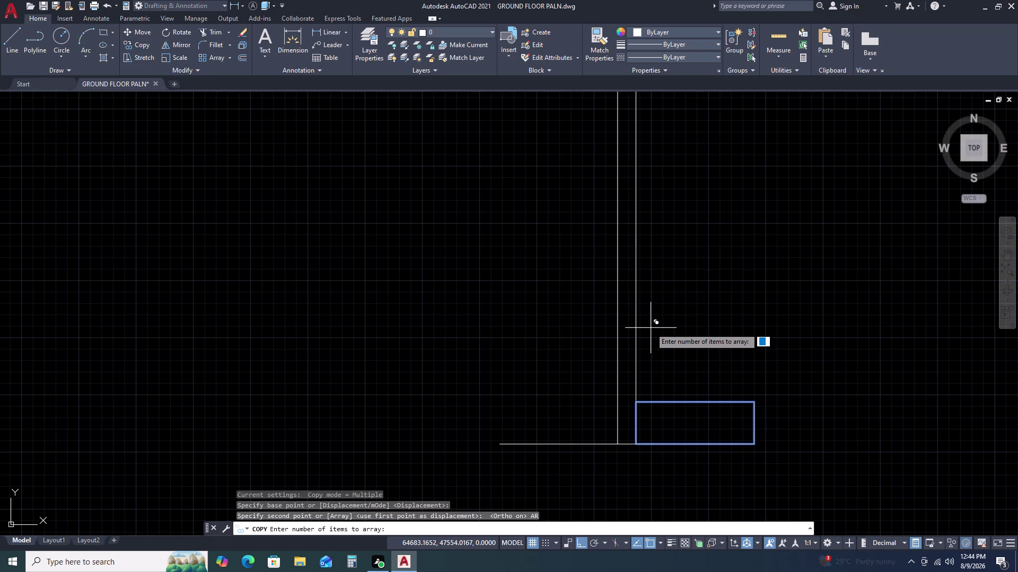
text(10)
key(space)
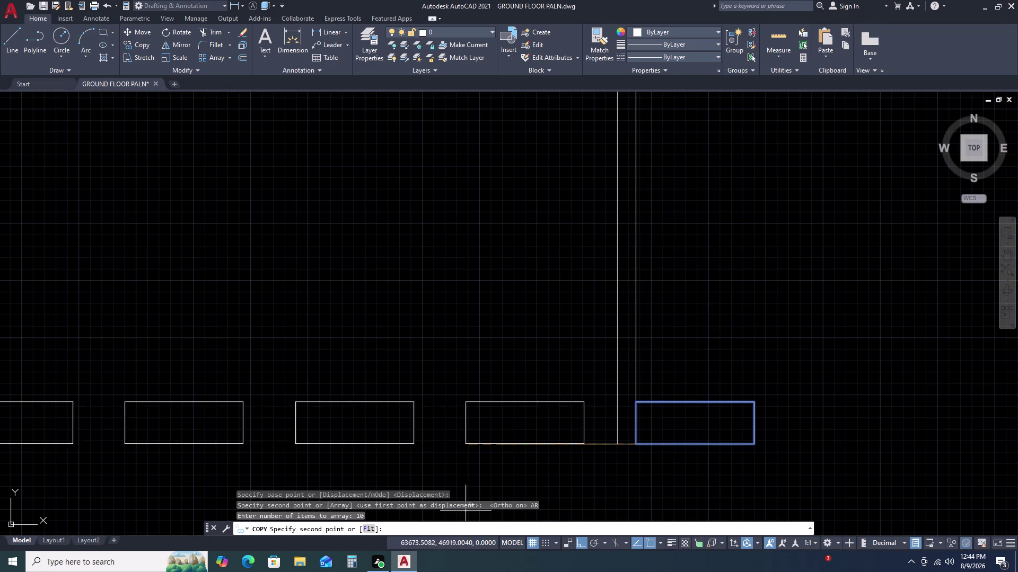
Fit the ten copies up to the column's end point and exit the copy.
click(368, 529)
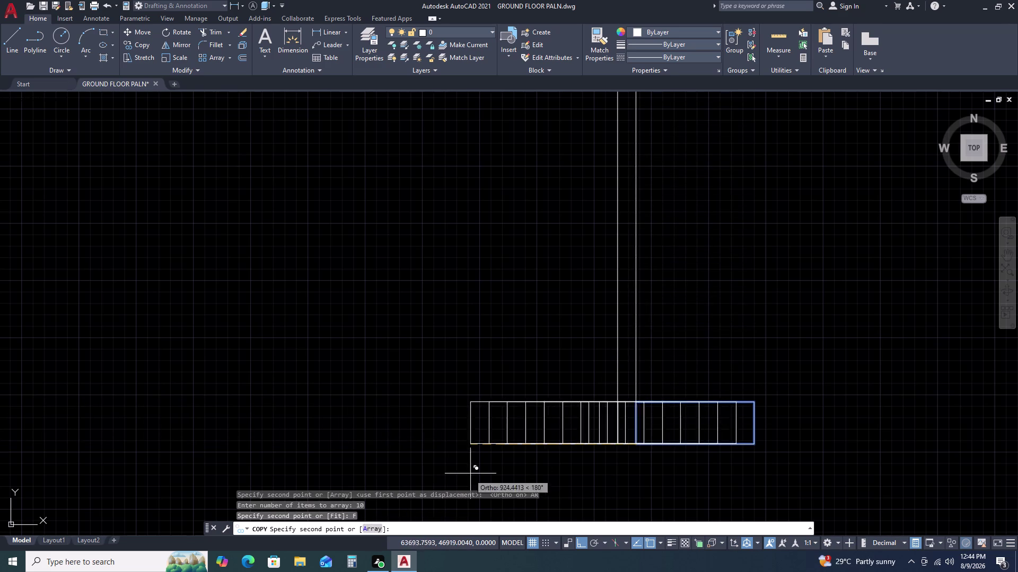
scroll(down, 3)
middle_drag(722, 115, 700, 257)
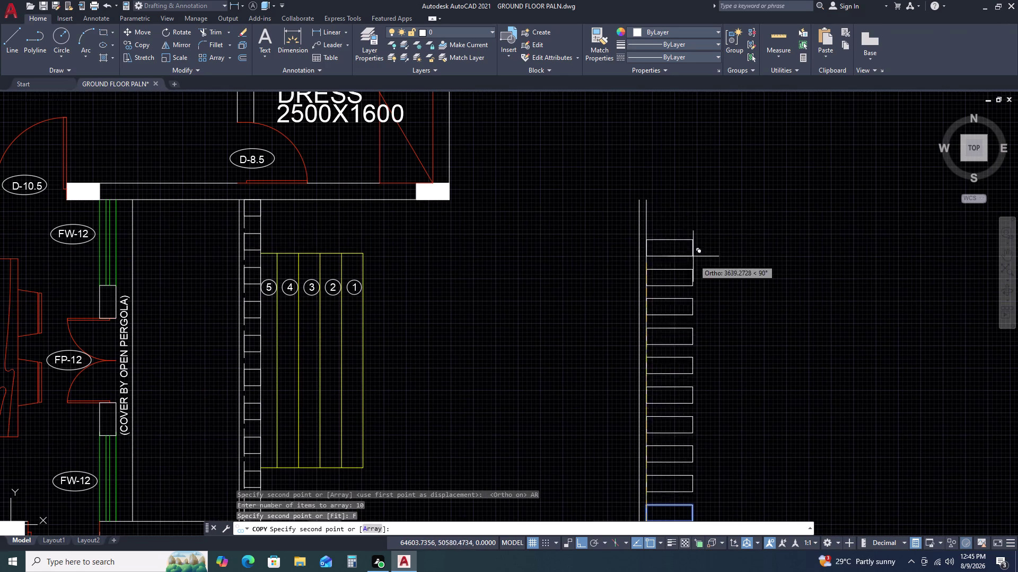
scroll(up, 3)
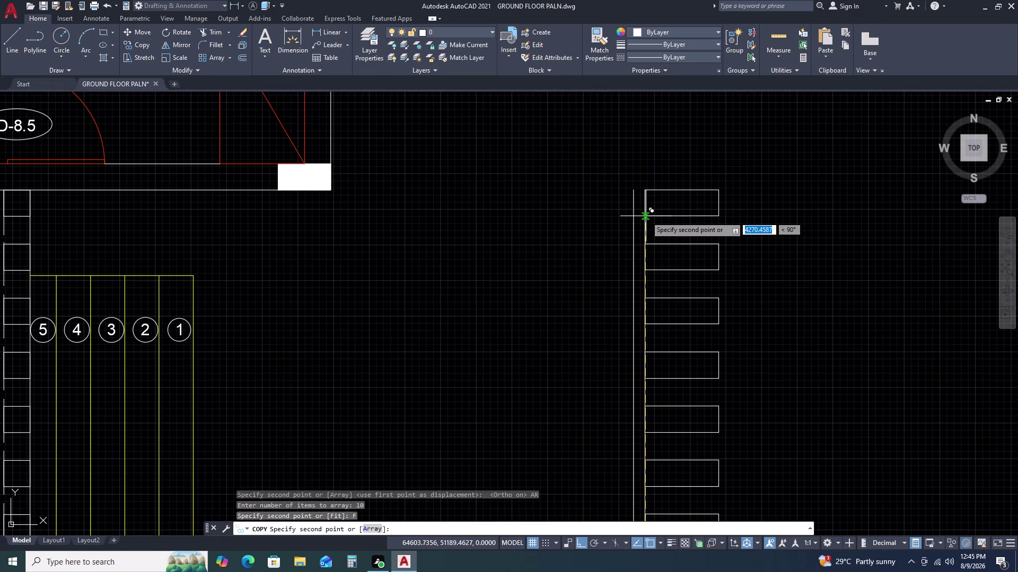
scroll(up, 3)
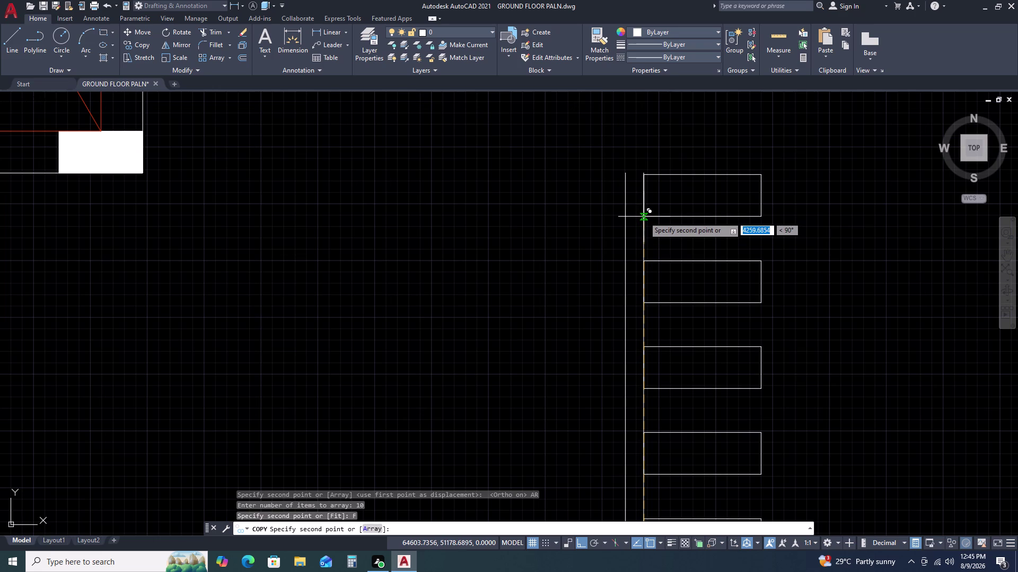
scroll(up, 3)
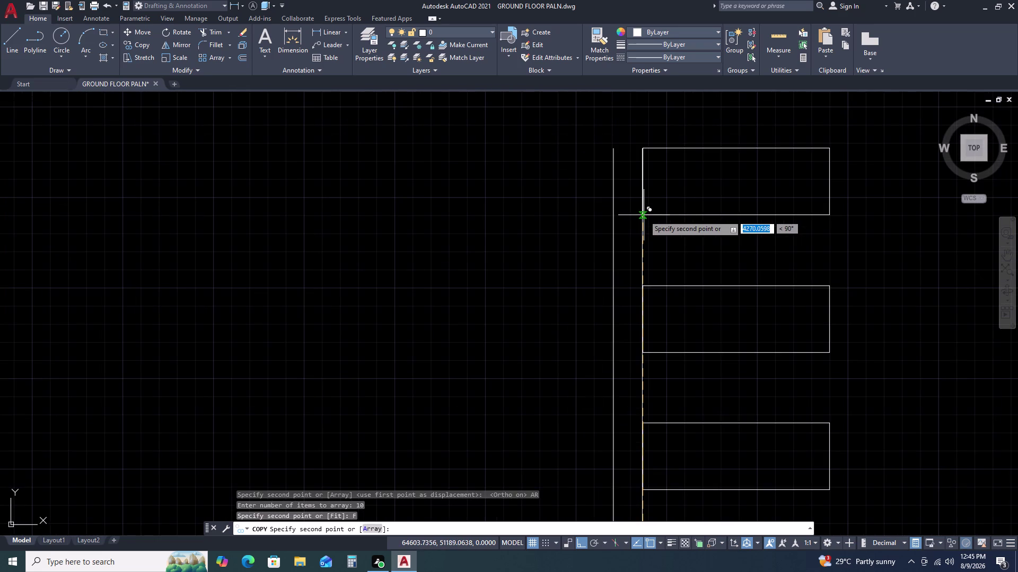
double_click(643, 216)
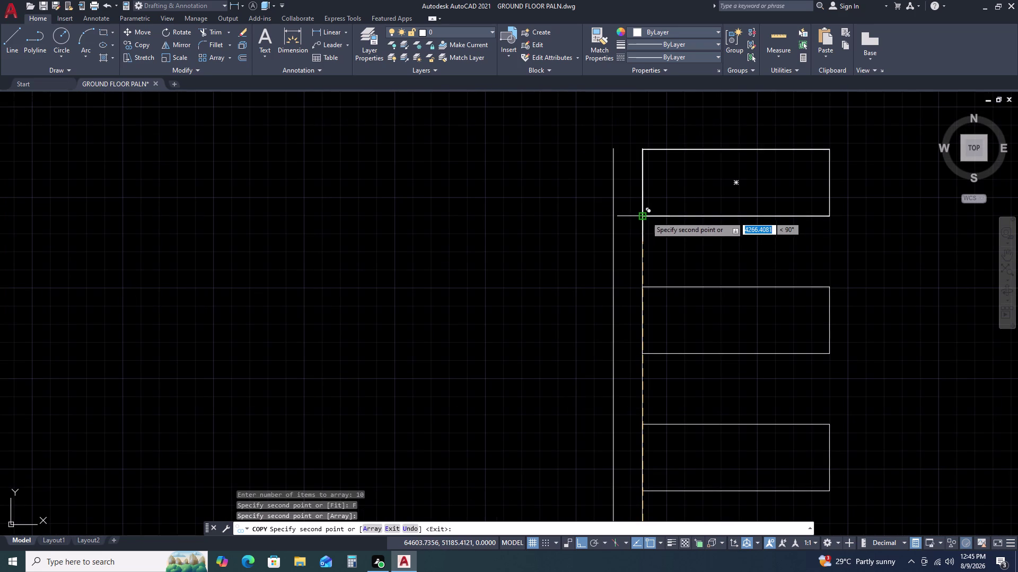
key(Escape)
scroll(down, 3)
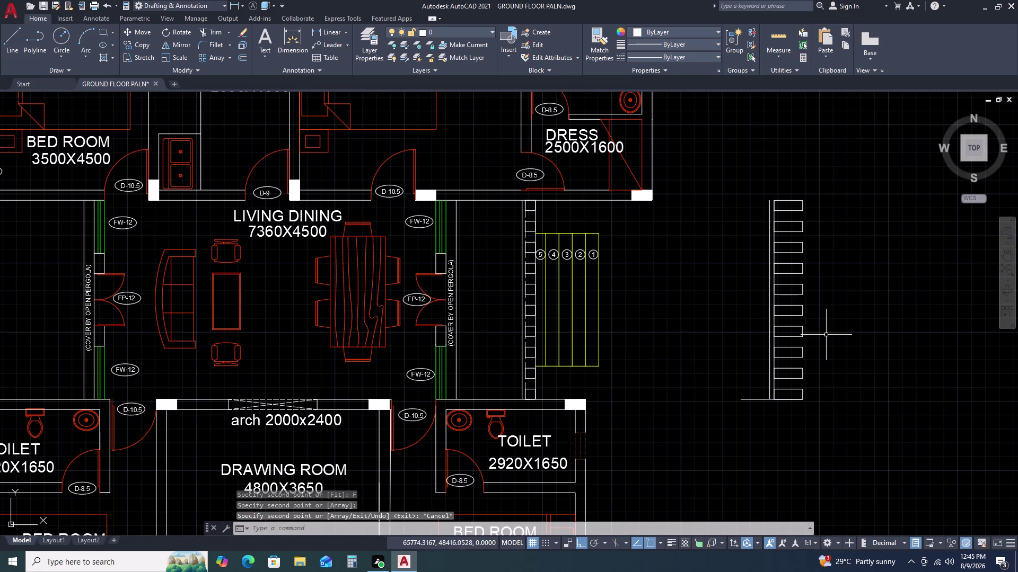
middle_drag(826, 336, 795, 284)
Mirror the ten blocks about a vertical line at the column edge, keeping the originals.
click(787, 140)
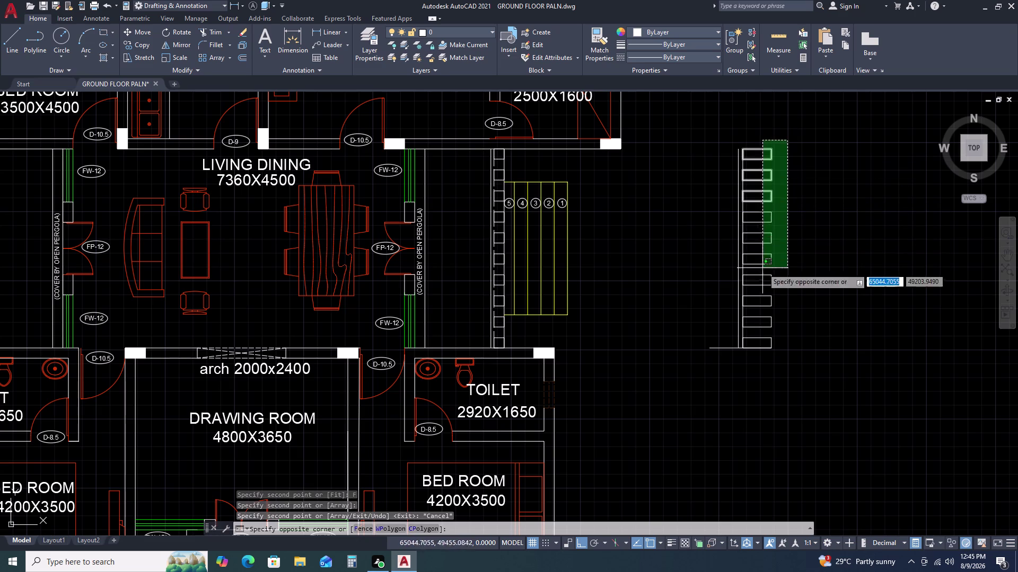
click(765, 342)
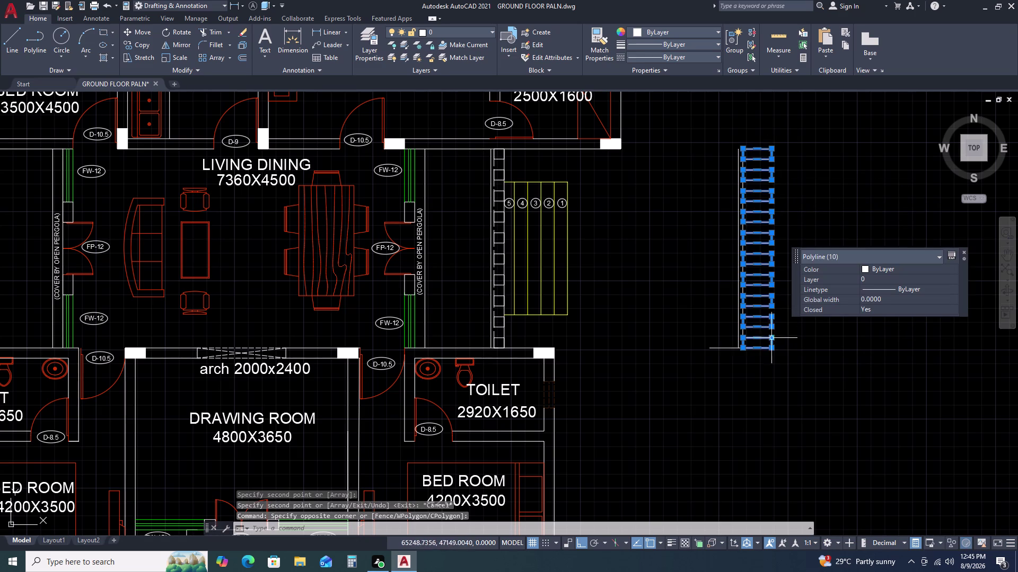
text(MI)
key(space)
scroll(up, 3)
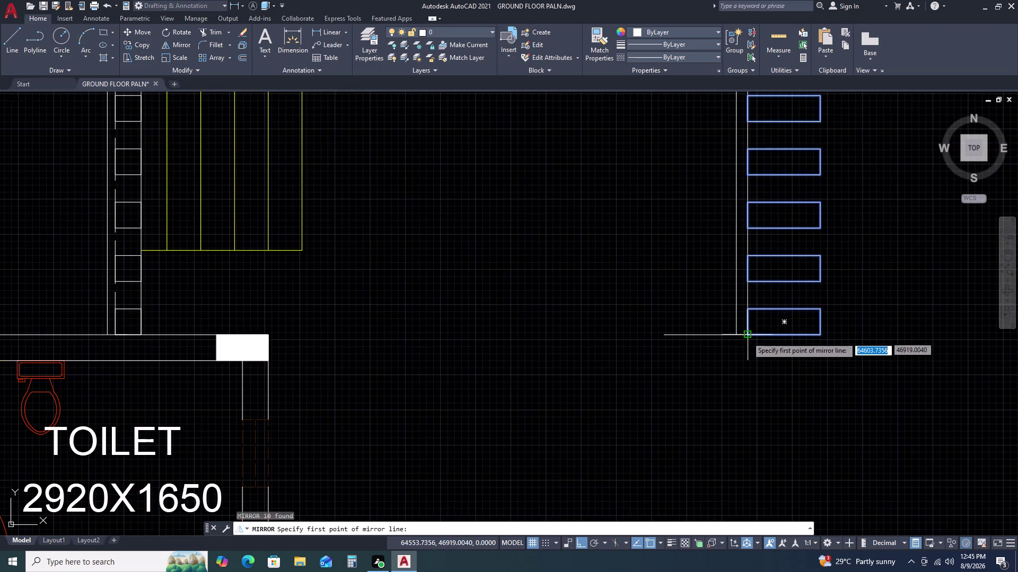
scroll(up, 3)
click(729, 328)
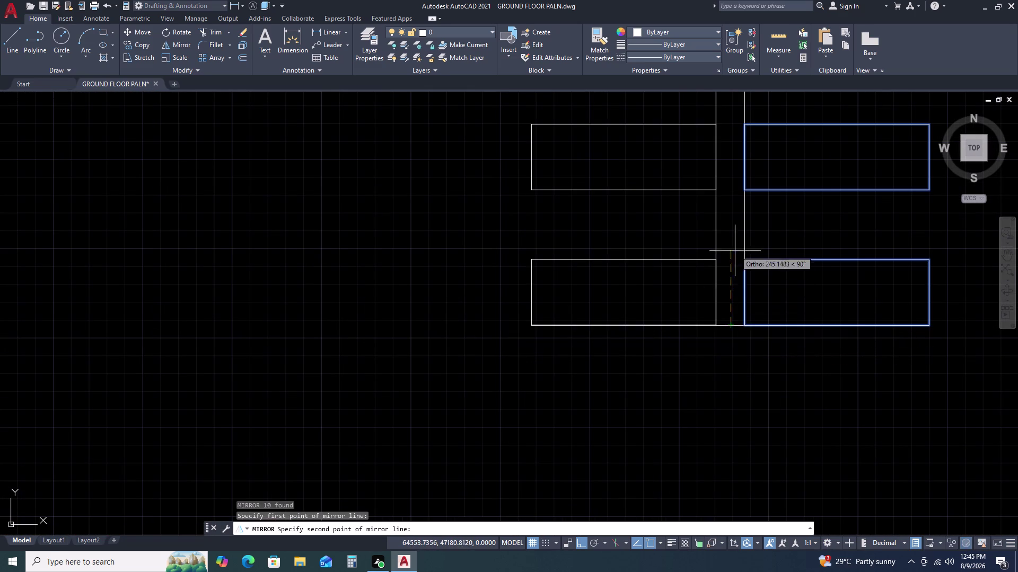
scroll(down, 3)
middle_drag(737, 232, 741, 356)
middle_click(741, 359)
scroll(down, 3)
middle_drag(741, 256, 732, 354)
double_click(732, 134)
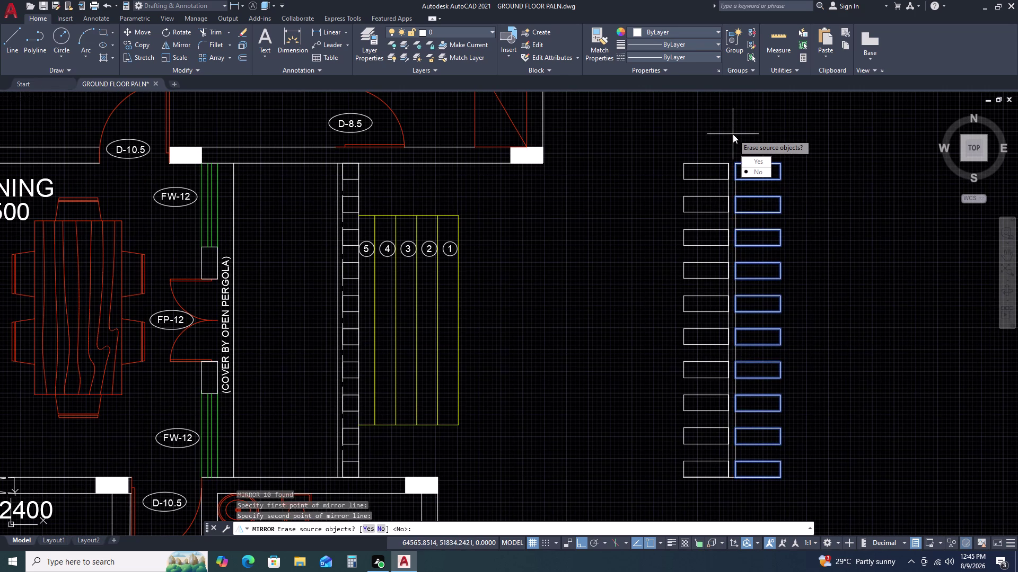
click(752, 174)
Delete the two stray lines between the block columns.
click(732, 135)
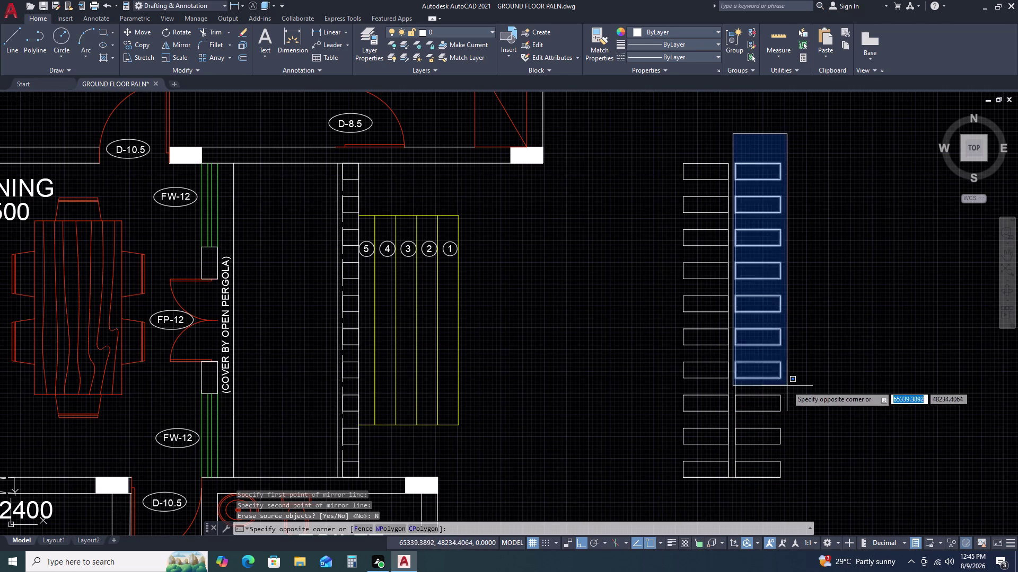
key(Escape)
middle_drag(830, 385, 770, 259)
scroll(down, 3)
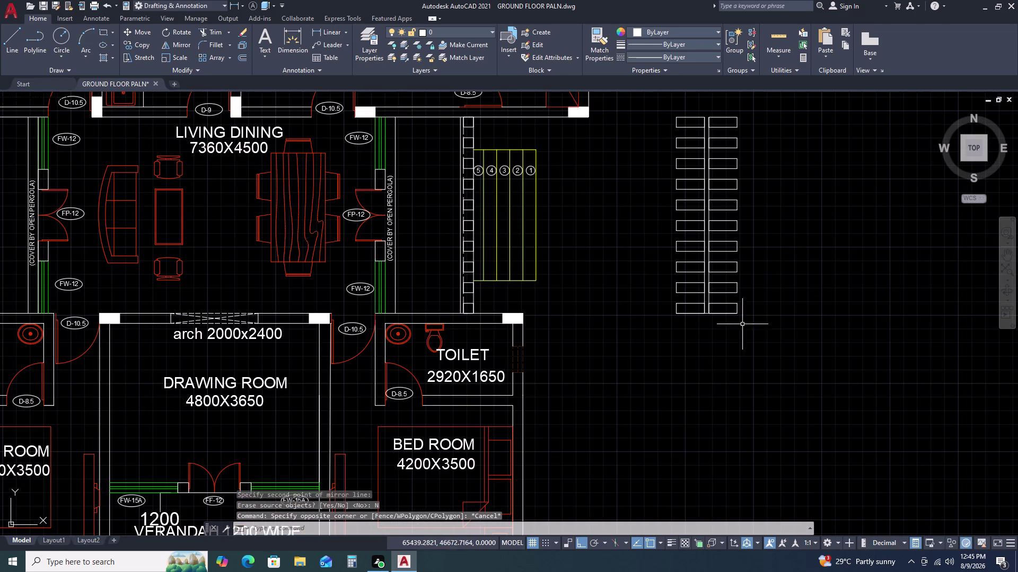
scroll(up, 3)
scroll(up, 3)
click(764, 257)
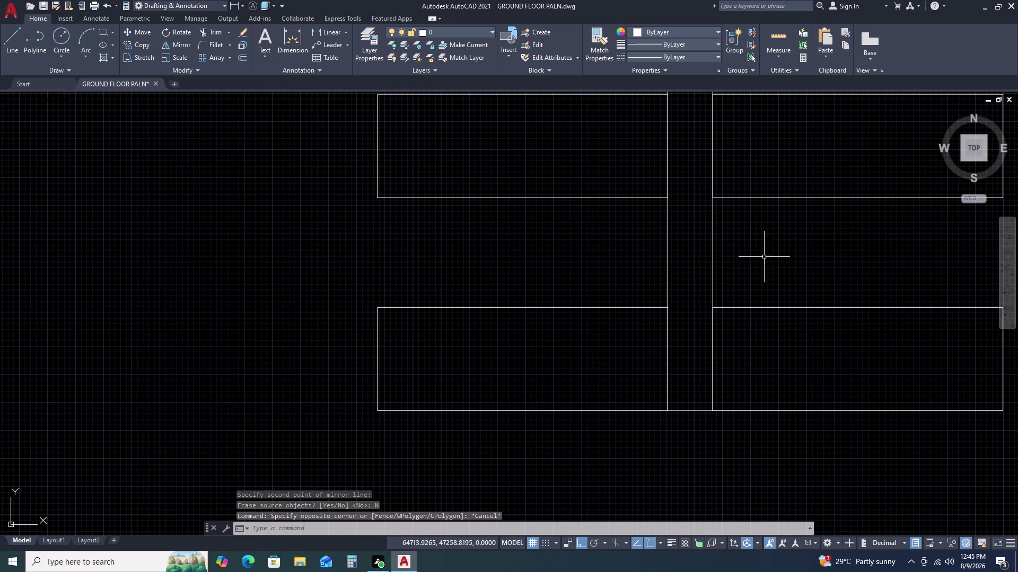
double_click(615, 255)
key(Delete)
Pan back and window-select both block columns, then clear the selection.
scroll(down, 3)
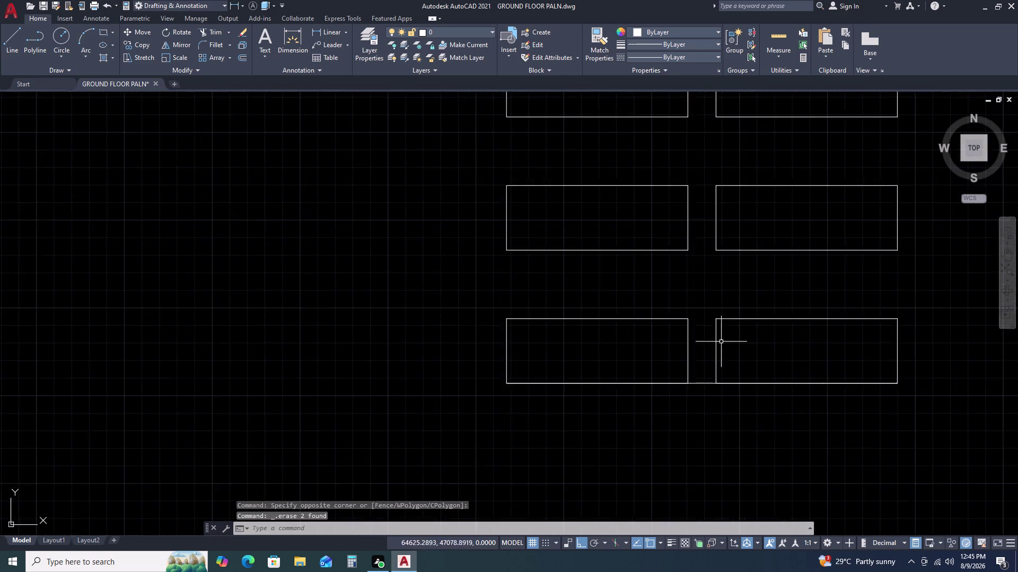
scroll(down, 3)
scroll(down, 3)
middle_drag(892, 323, 820, 331)
middle_drag(738, 332, 725, 332)
scroll(down, 3)
scroll(down, 3)
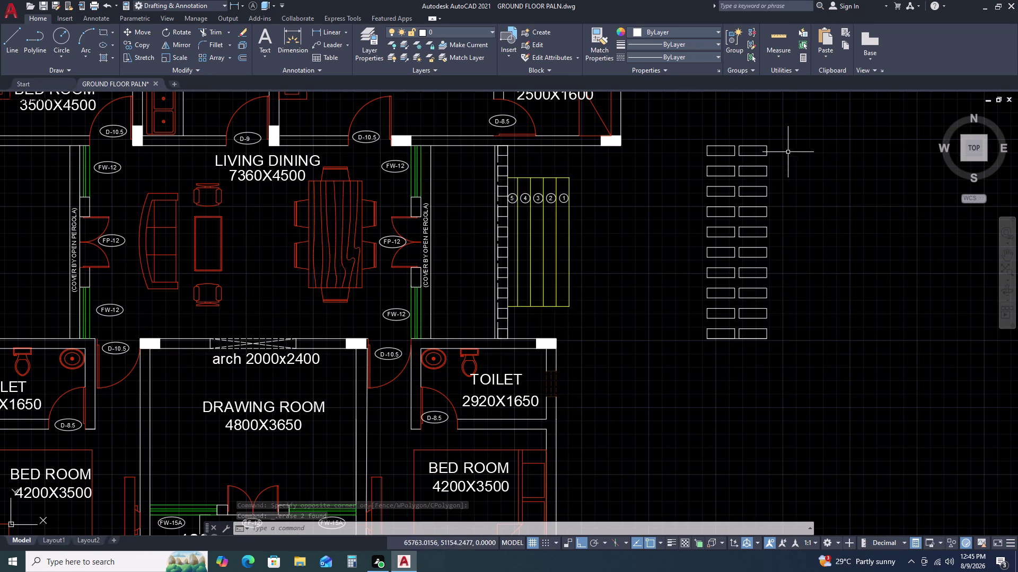
click(785, 120)
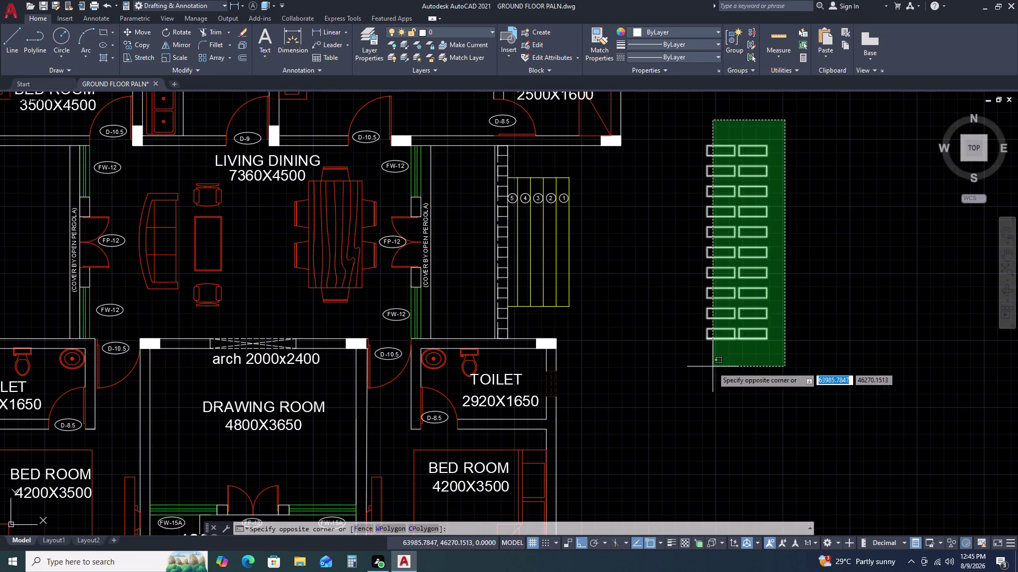
click(693, 368)
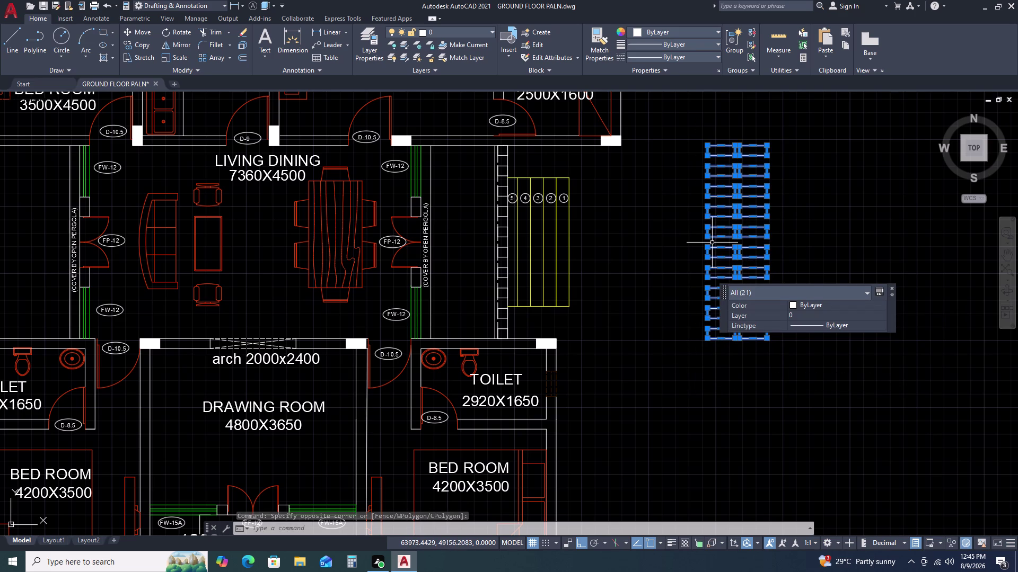
key(Escape)
Pick the dashed outline below the verandah as the Match Properties (MA) source.
key(Escape)
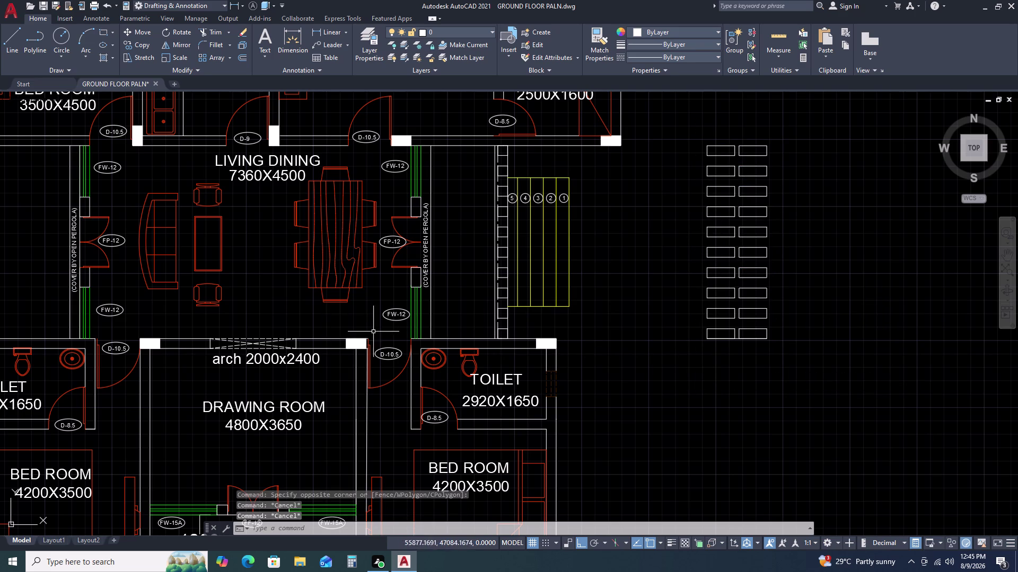
middle_drag(403, 331, 555, 277)
scroll(down, 3)
scroll(down, 3)
middle_drag(637, 419, 673, 332)
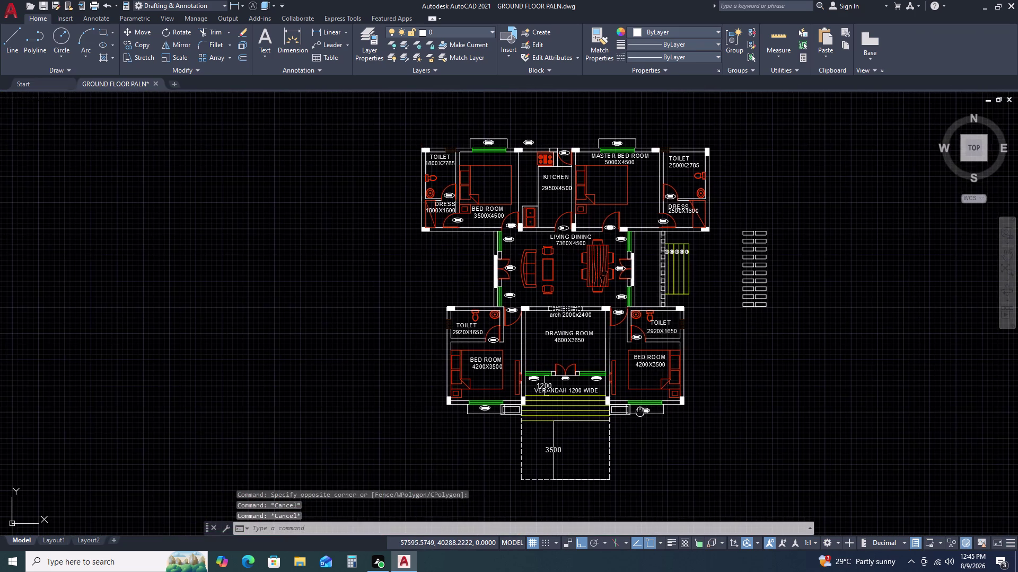
middle_drag(673, 332, 676, 321)
scroll(up, 3)
double_click(566, 315)
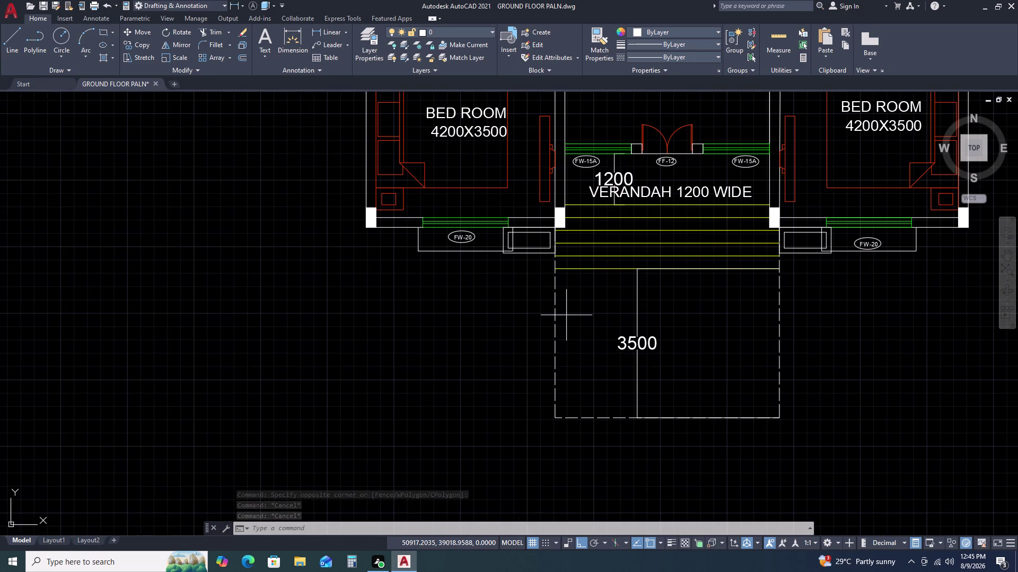
double_click(528, 326)
text(MA)
key(space)
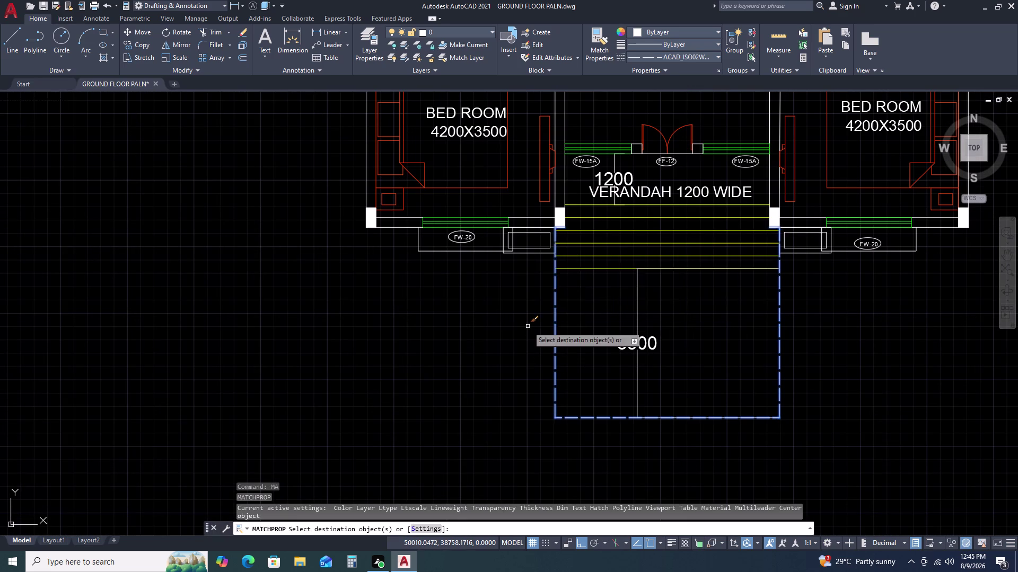
Apply the dashed linetype to both block columns by window-selecting them.
scroll(down, 3)
scroll(down, 3)
scroll(up, 3)
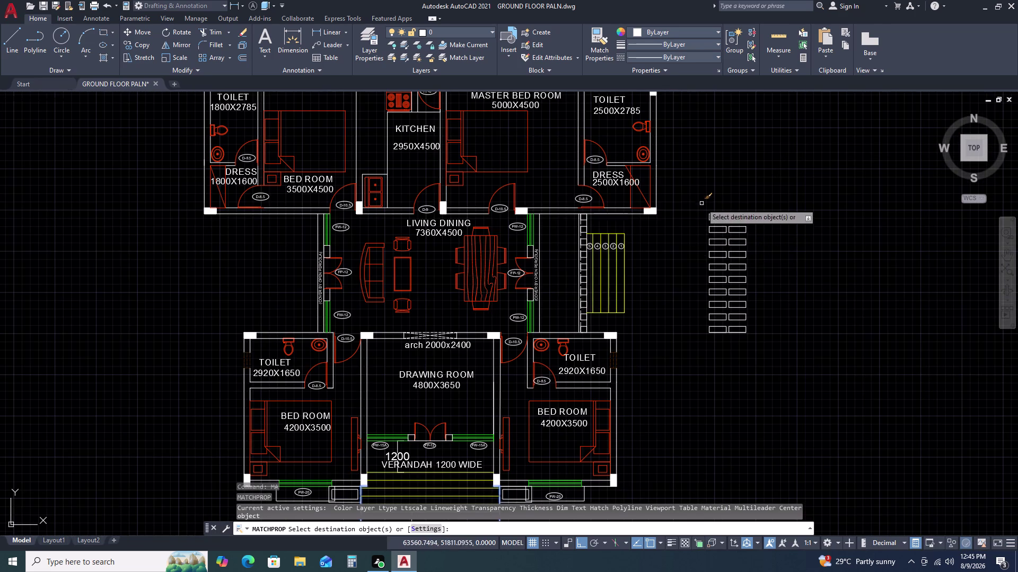
double_click(702, 200)
click(772, 356)
scroll(up, 3)
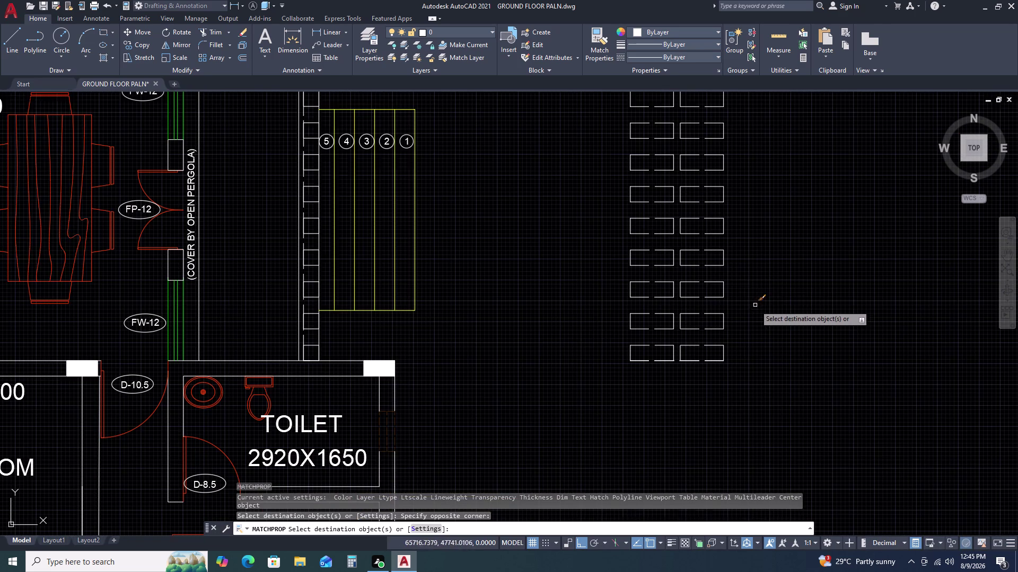
click(727, 280)
drag(714, 298, 709, 303)
click(703, 315)
scroll(down, 3)
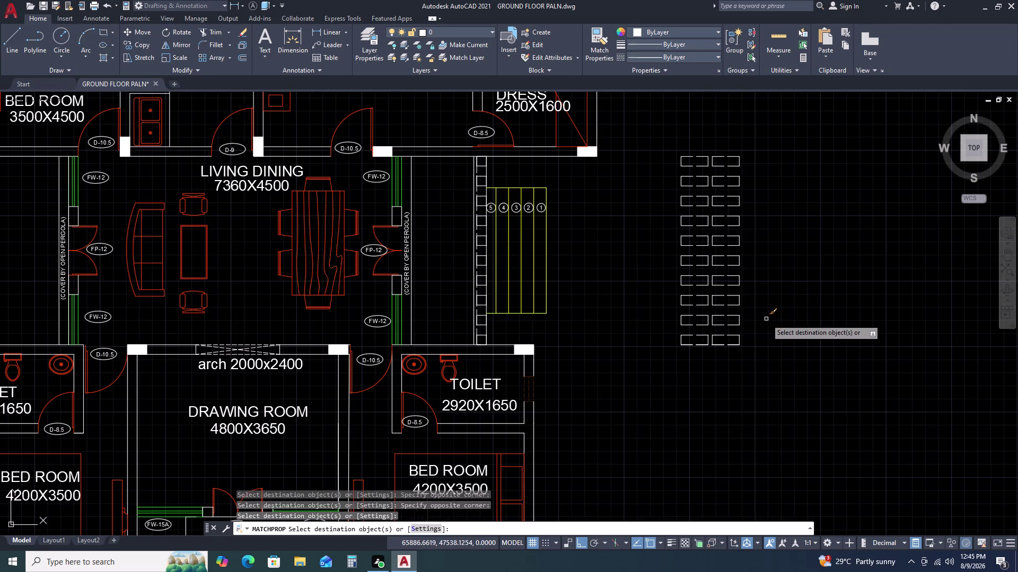
key(Escape)
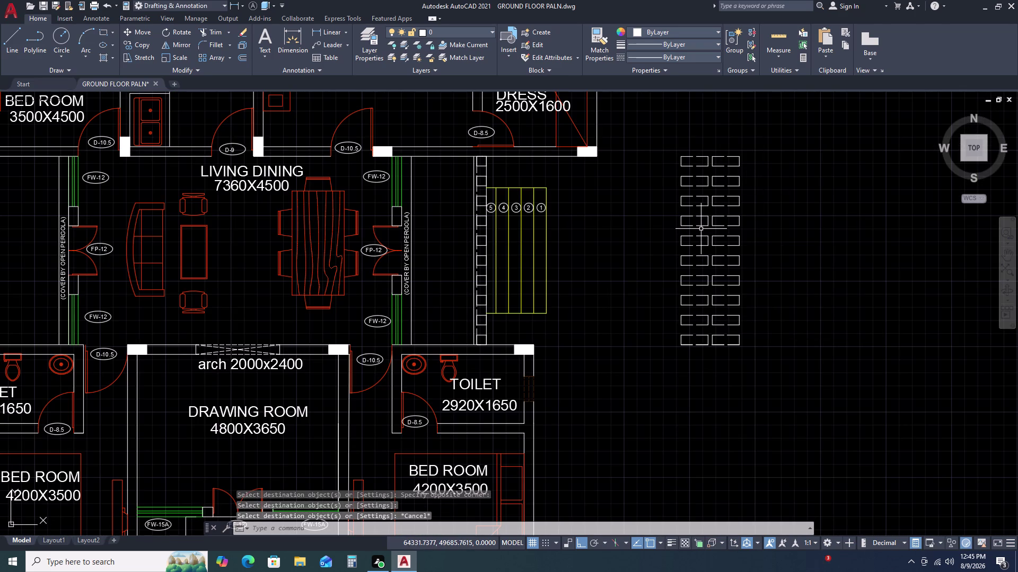
text(L)
key(space)
Draw both corner-to-corner diagonals across the first rectangle, forming a cross.
scroll(up, 3)
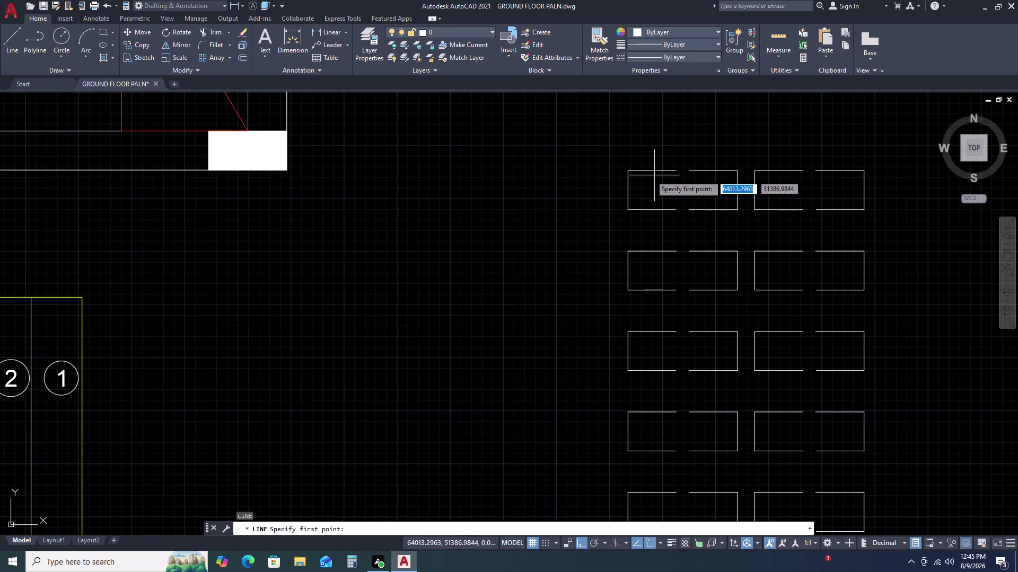
click(630, 173)
double_click(734, 210)
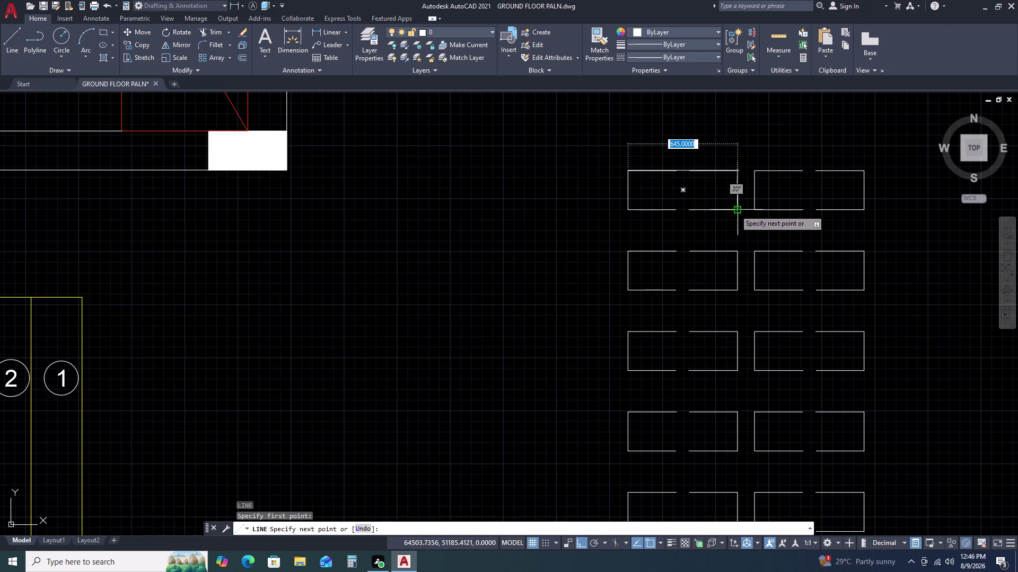
key(space)
key(space)
double_click(628, 207)
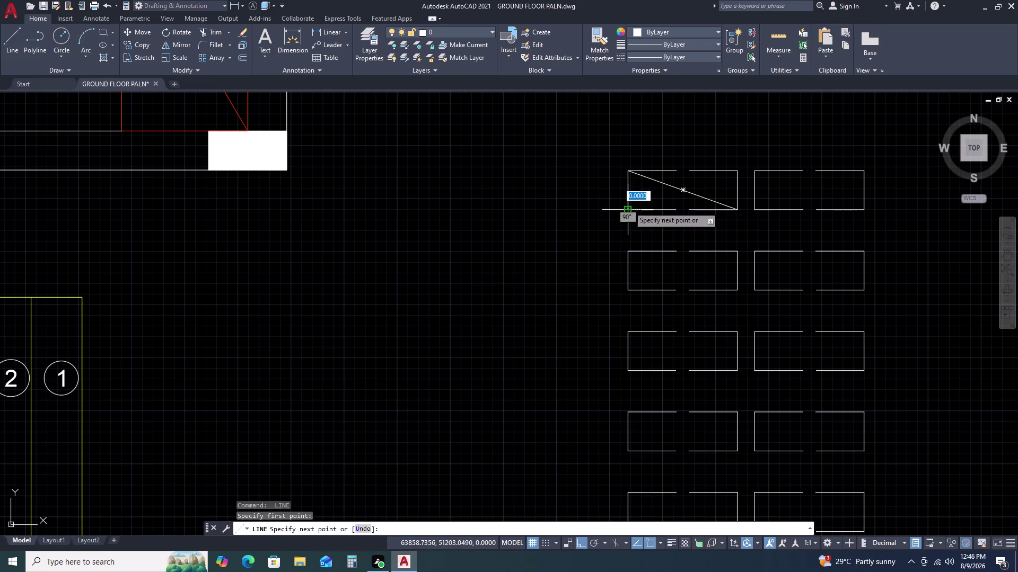
click(737, 173)
key(space)
key(space)
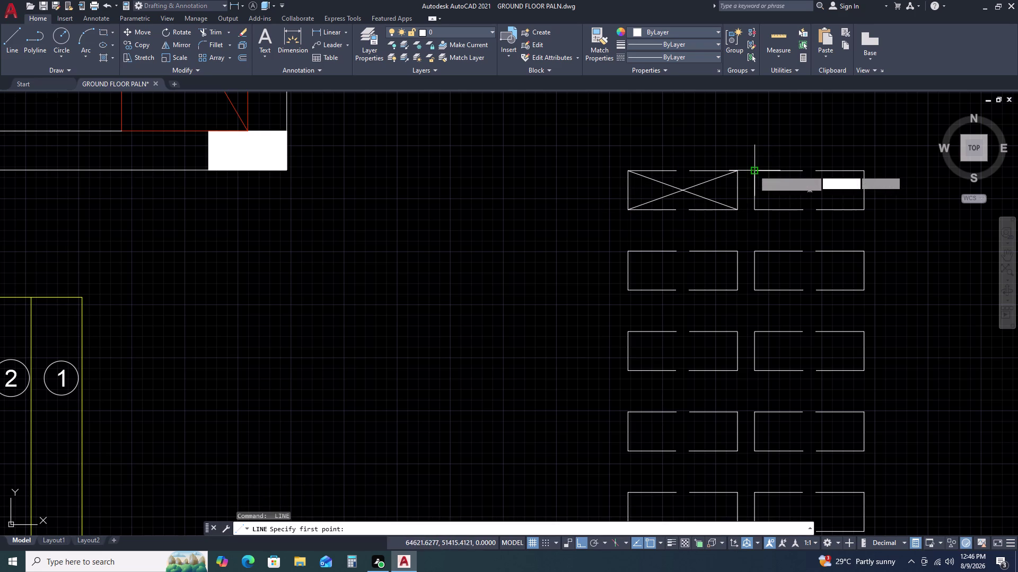
Add diagonals across the neighbouring rectangle and the one below it.
double_click(753, 170)
click(859, 208)
key(space)
key(space)
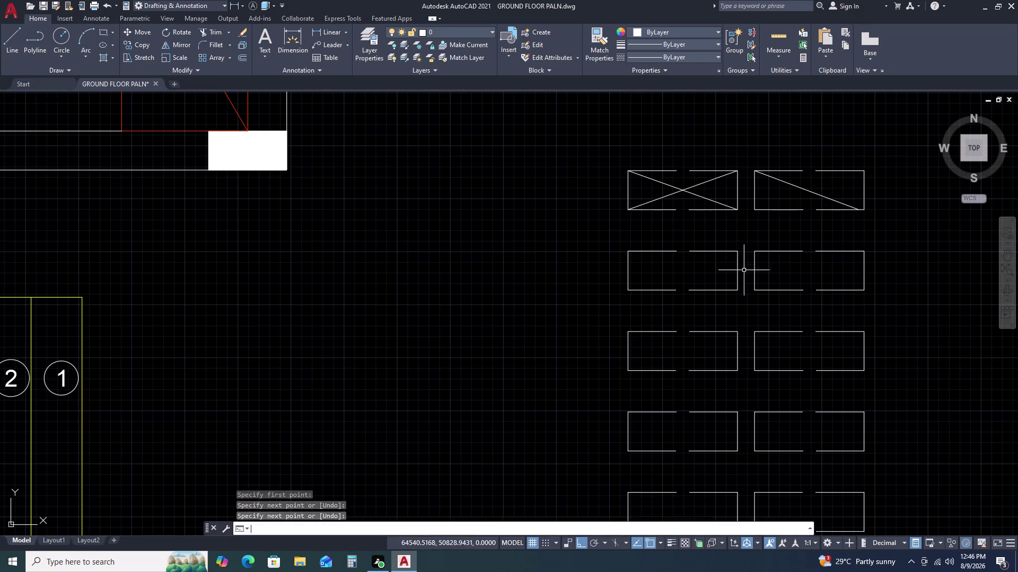
drag(628, 290, 664, 288)
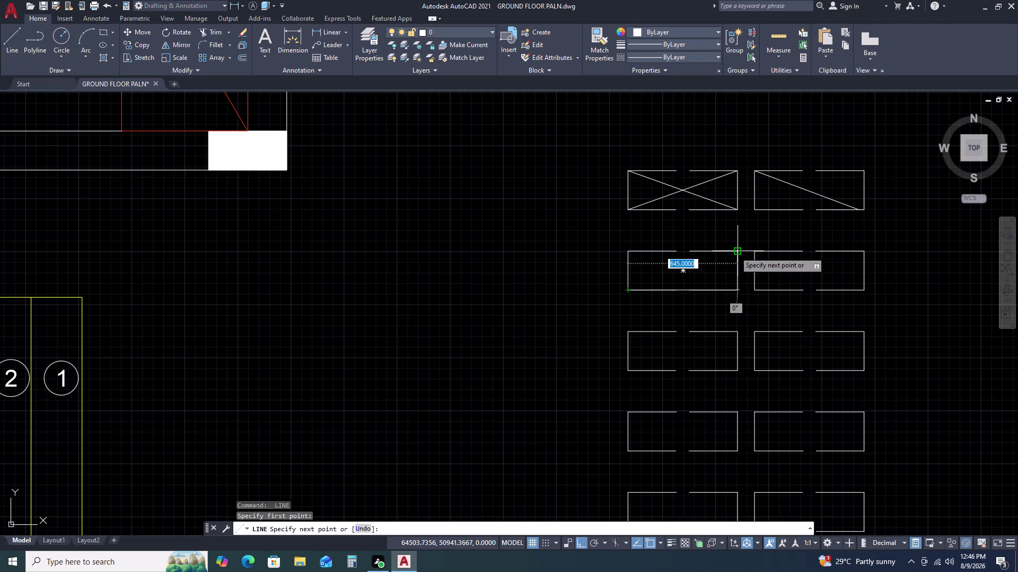
double_click(735, 252)
key(space)
scroll(down, 3)
middle_drag(763, 392, 721, 264)
key(space)
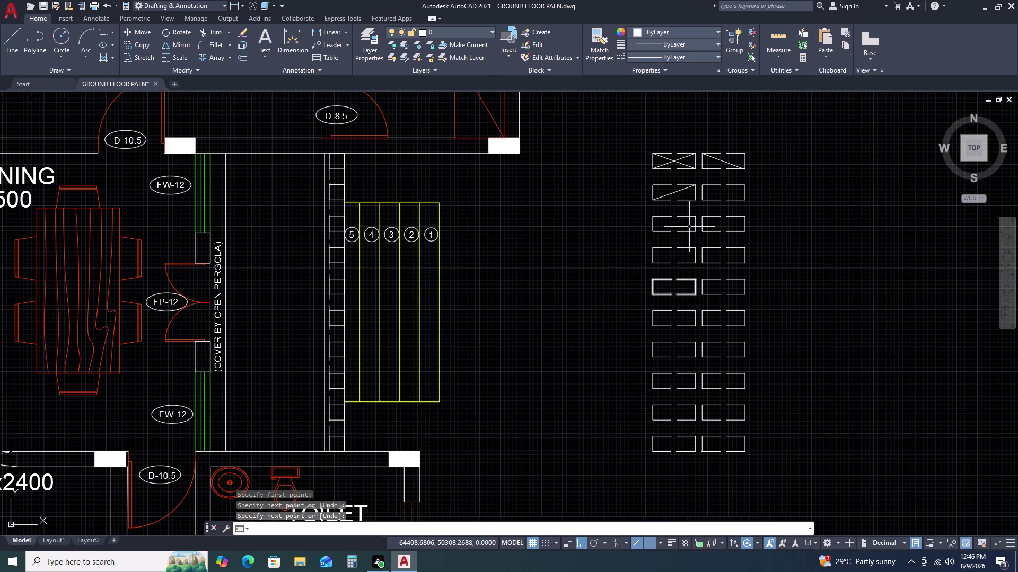
Add lower-left to upper-right diagonals across the third and fourth rectangle pairs.
scroll(up, 3)
double_click(652, 228)
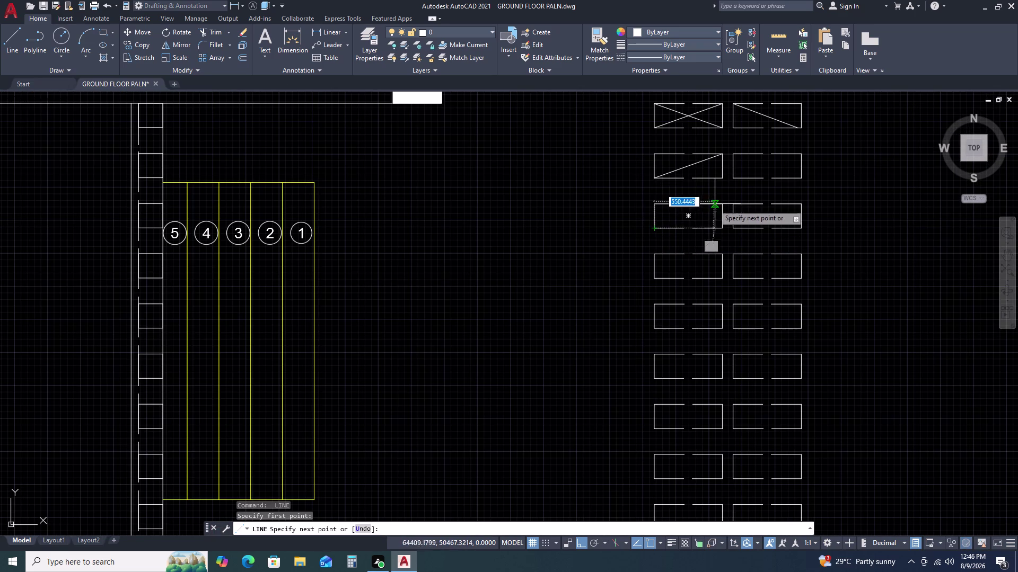
double_click(721, 203)
key(space)
key(space)
click(656, 280)
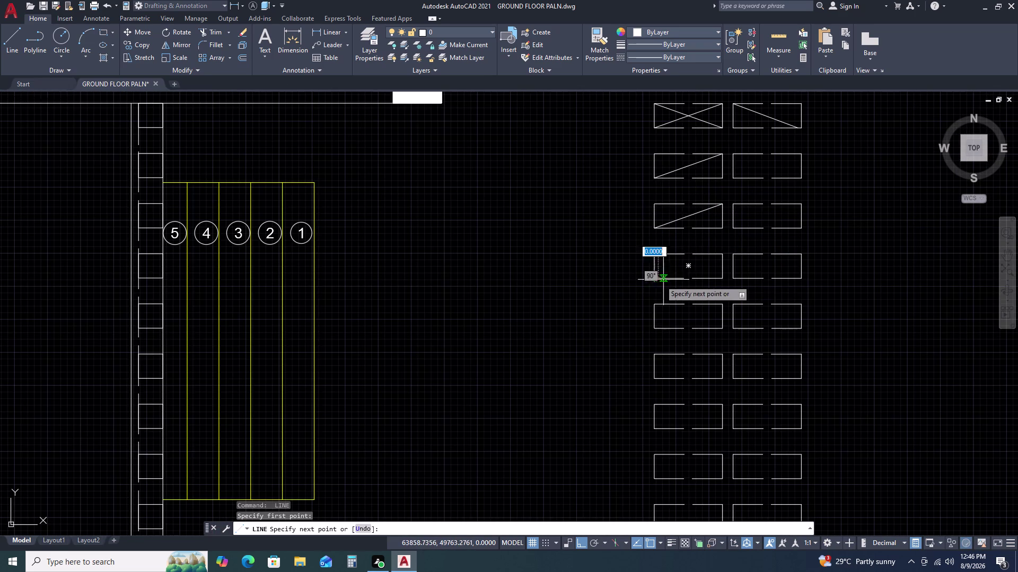
click(722, 252)
key(space)
key(space)
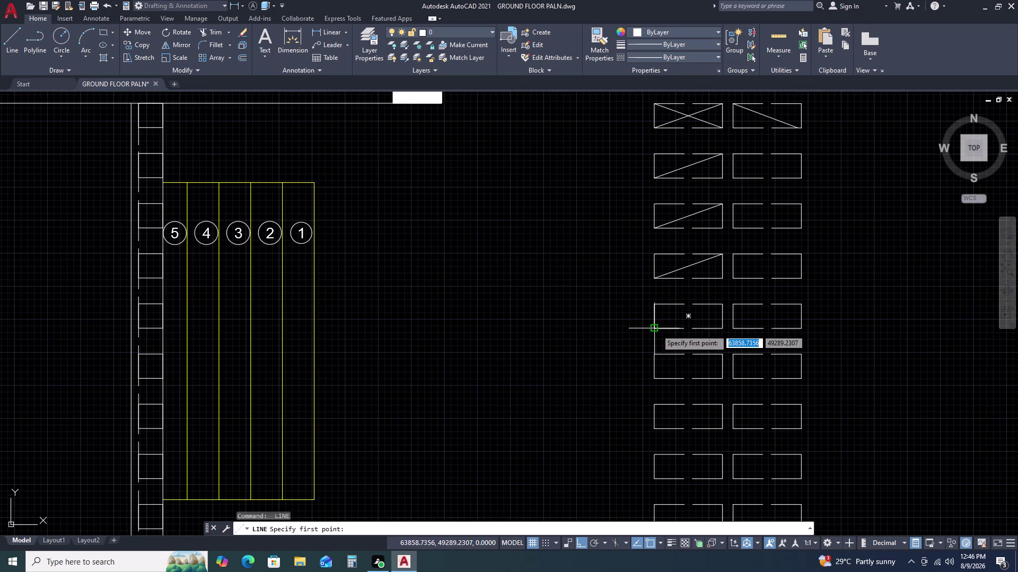
click(656, 327)
click(727, 304)
key(space)
key(space)
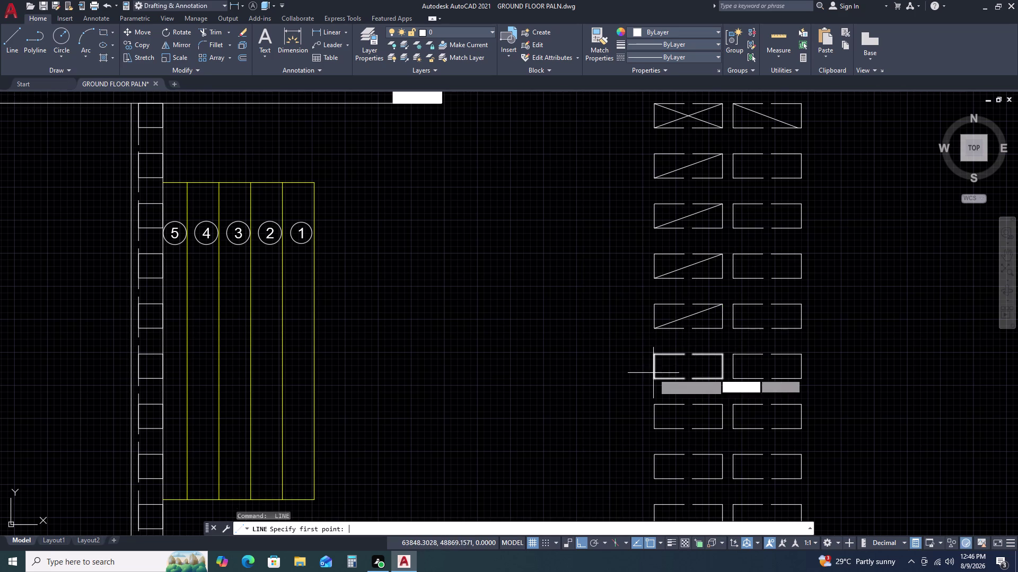
Add diagonals across the next lower rectangle pairs of the left column.
click(655, 381)
click(723, 357)
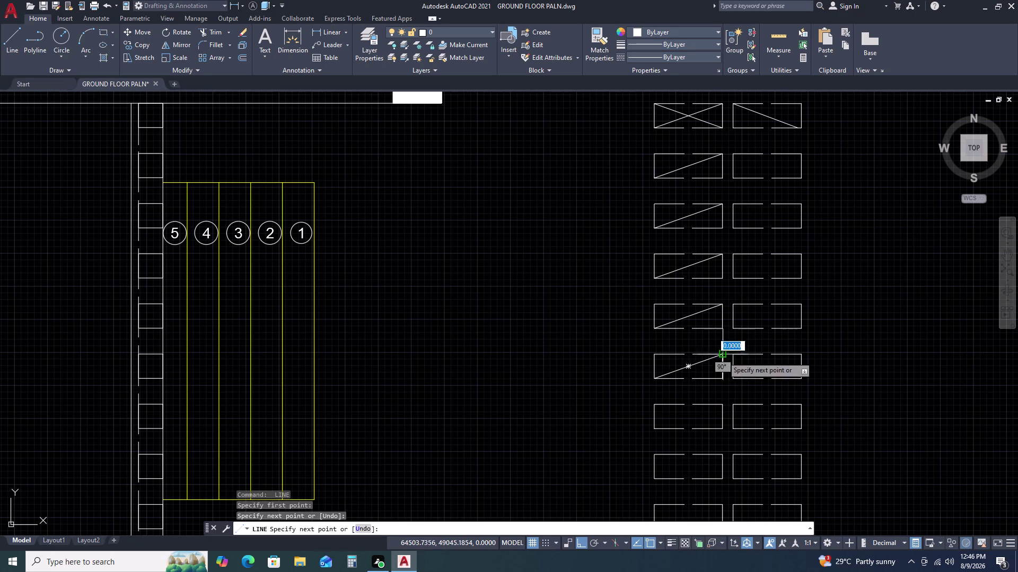
scroll(down, 3)
key(space)
middle_drag(795, 393, 747, 323)
scroll(up, 3)
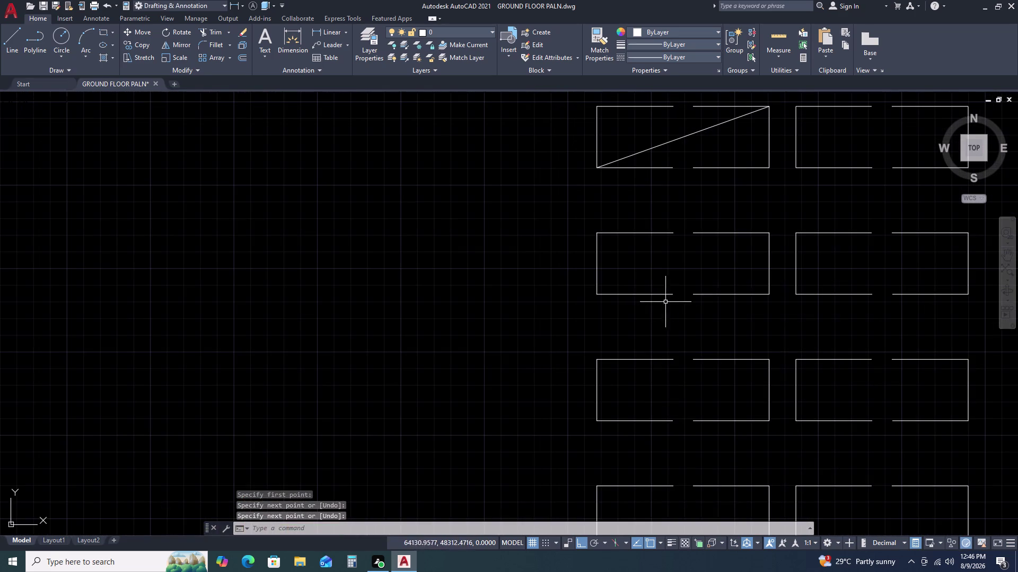
key(space)
click(599, 293)
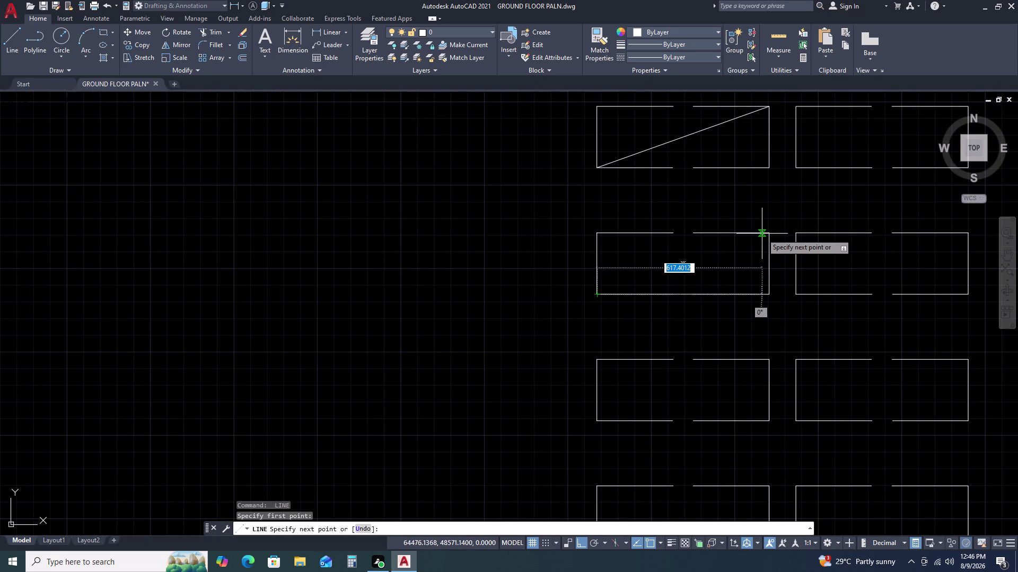
click(770, 232)
key(space)
Continue the corner-to-corner diagonals across further rectangles of the grid.
scroll(down, 3)
middle_drag(715, 343, 704, 256)
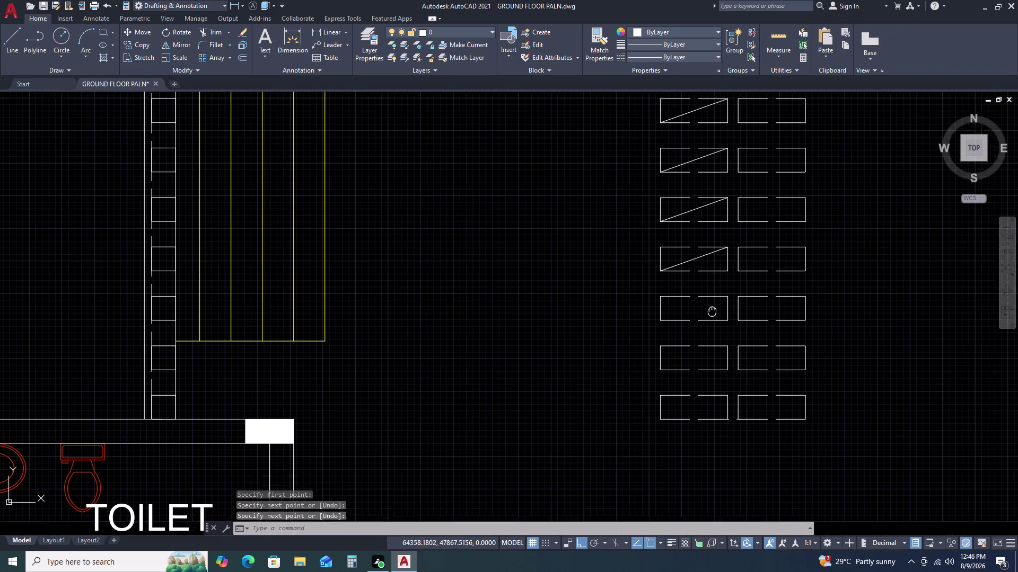
key(space)
scroll(up, 3)
double_click(636, 249)
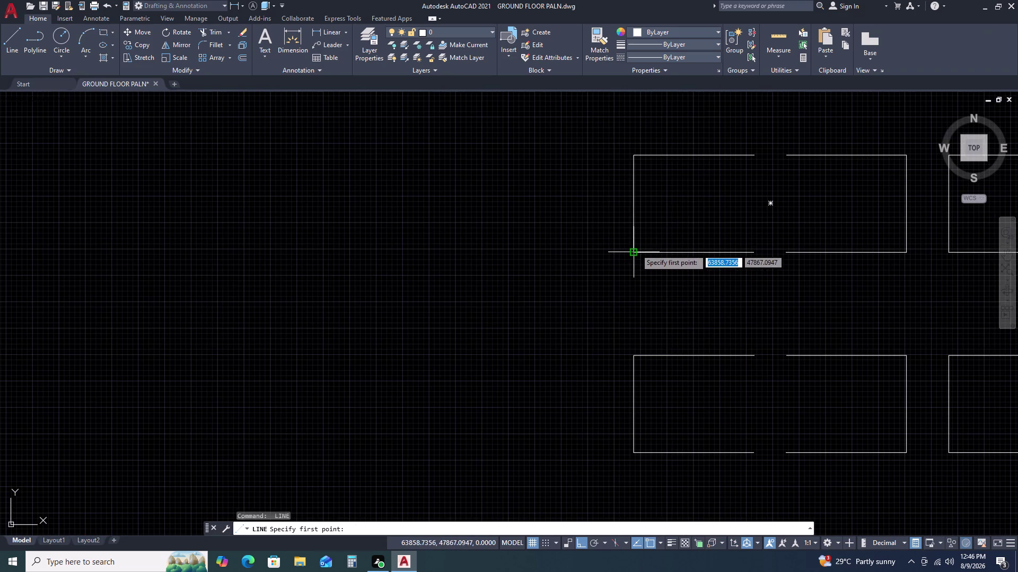
click(903, 156)
key(space)
scroll(down, 3)
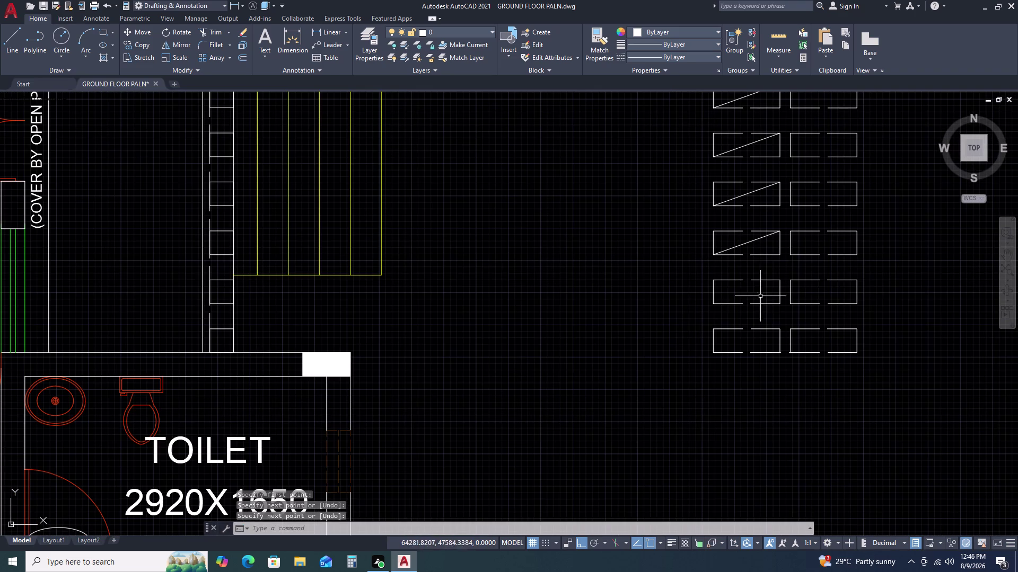
Finish the diagonals across the last lower rectangle pairs.
key(space)
drag(714, 303, 720, 303)
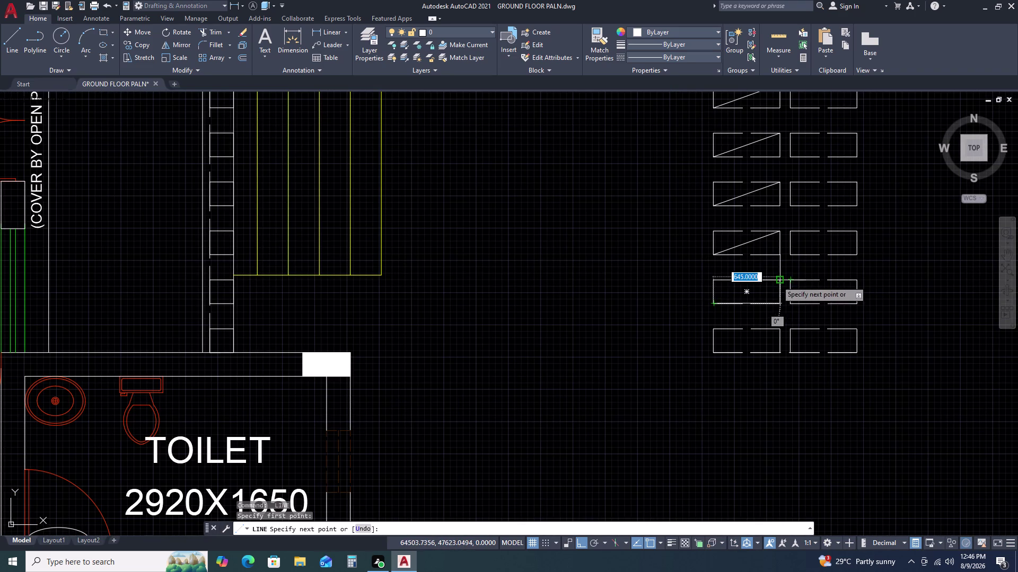
click(776, 282)
key(space)
key(space)
drag(716, 352, 725, 349)
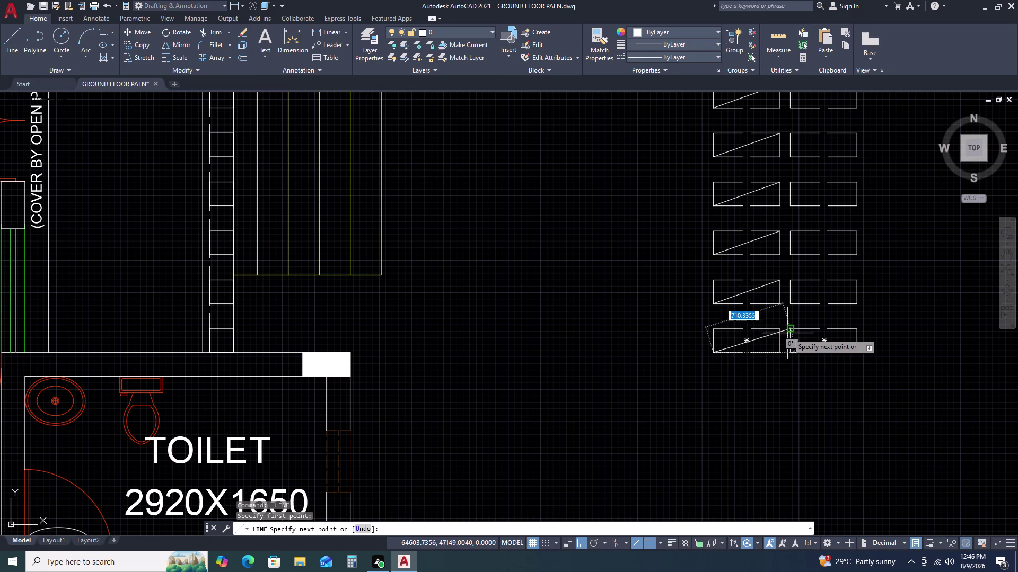
click(774, 332)
key(space)
scroll(up, 3)
click(767, 331)
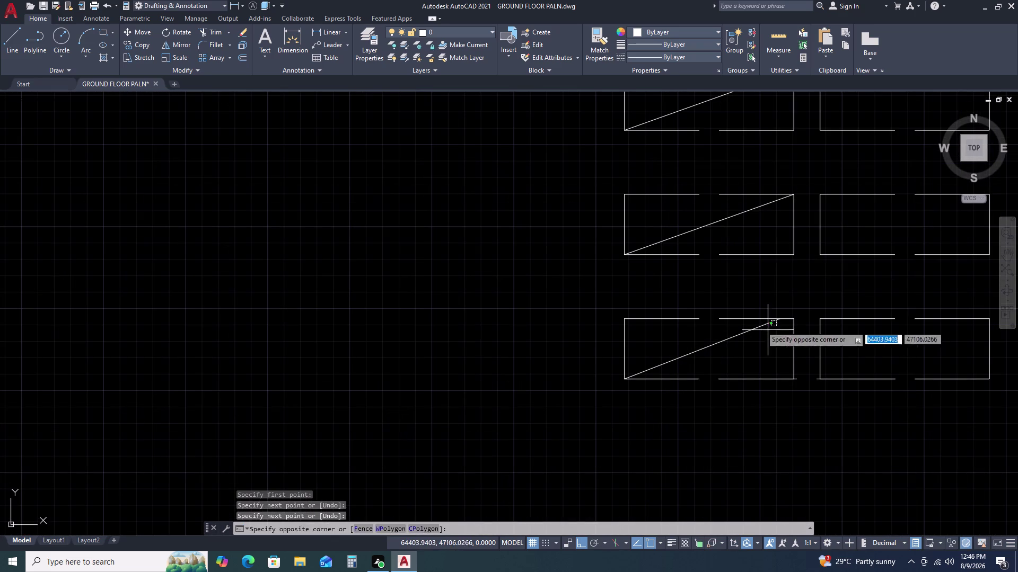
double_click(745, 319)
scroll(up, 3)
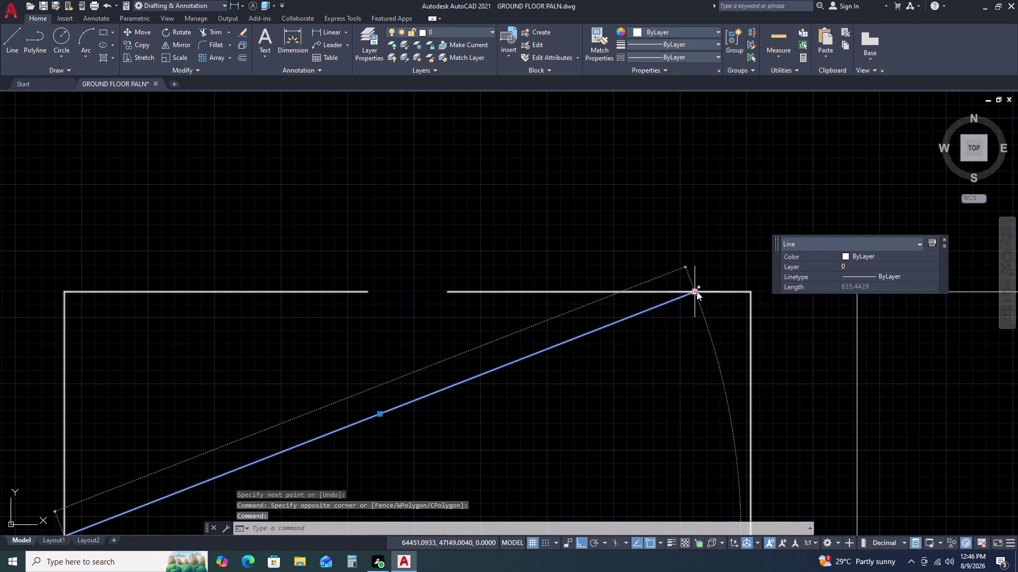
click(697, 291)
click(750, 294)
key(space)
scroll(down, 3)
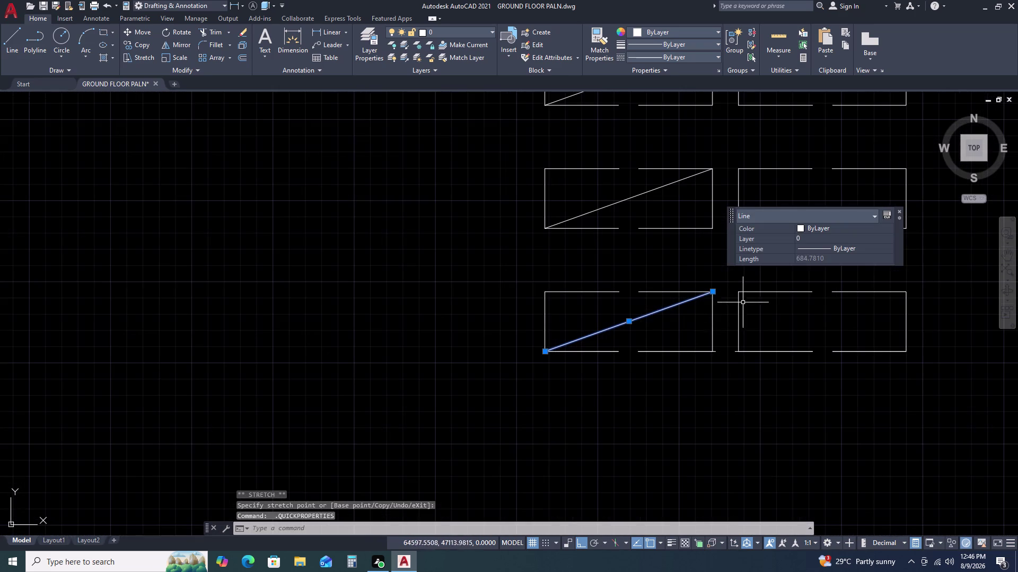
key(space)
key(Escape)
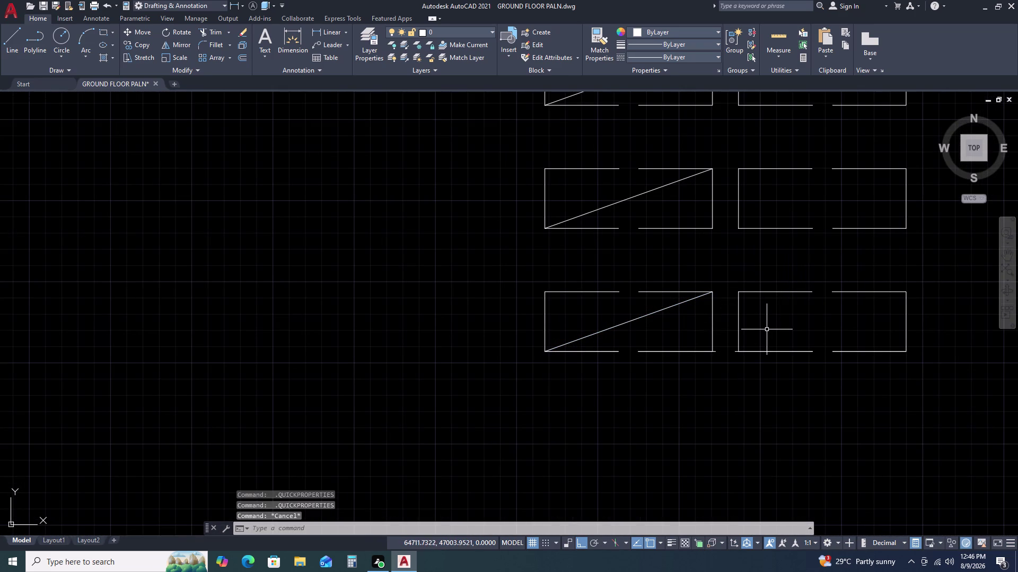
key(space)
key(Escape)
key(space)
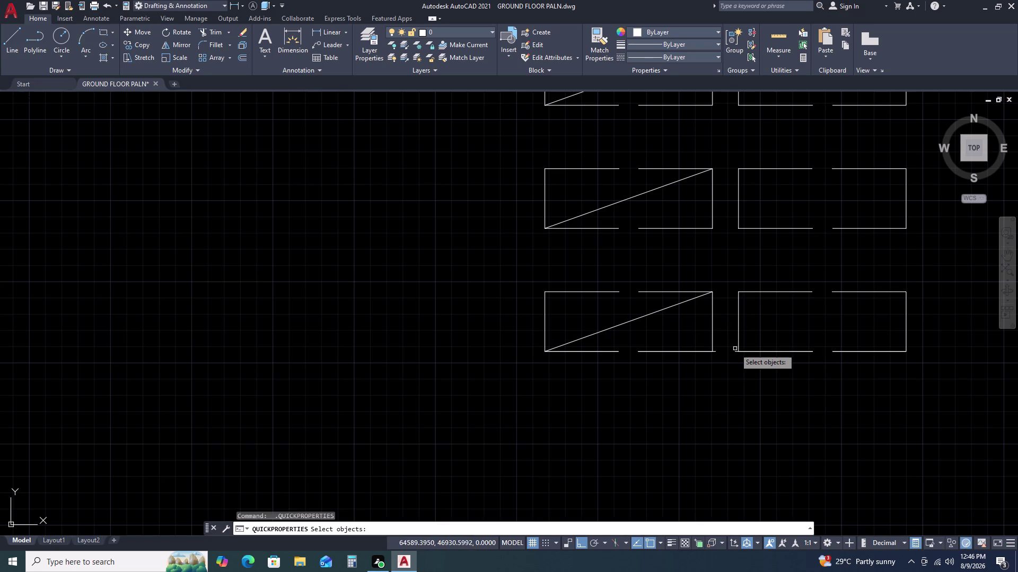
key(Escape)
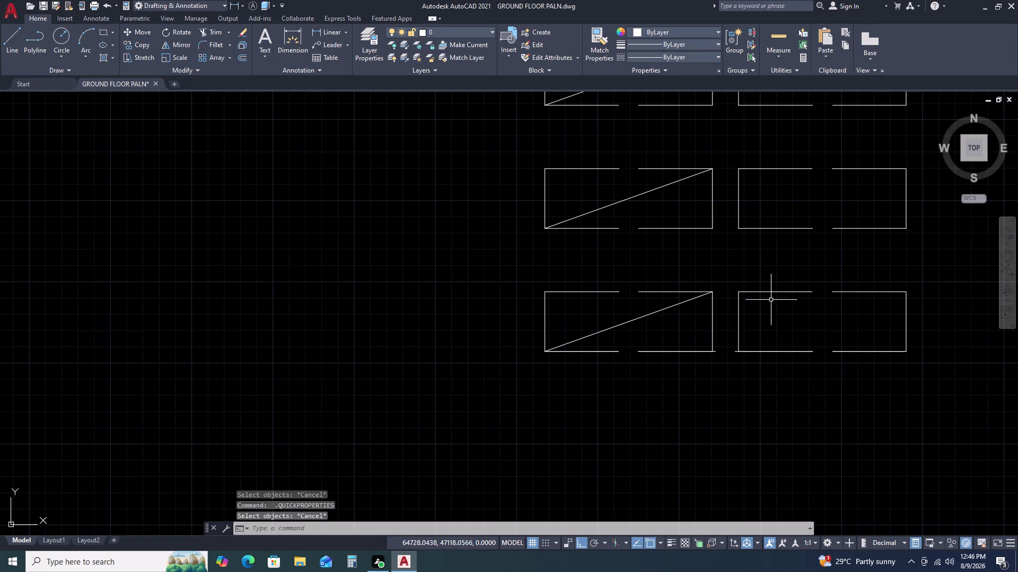
key(l)
key(space)
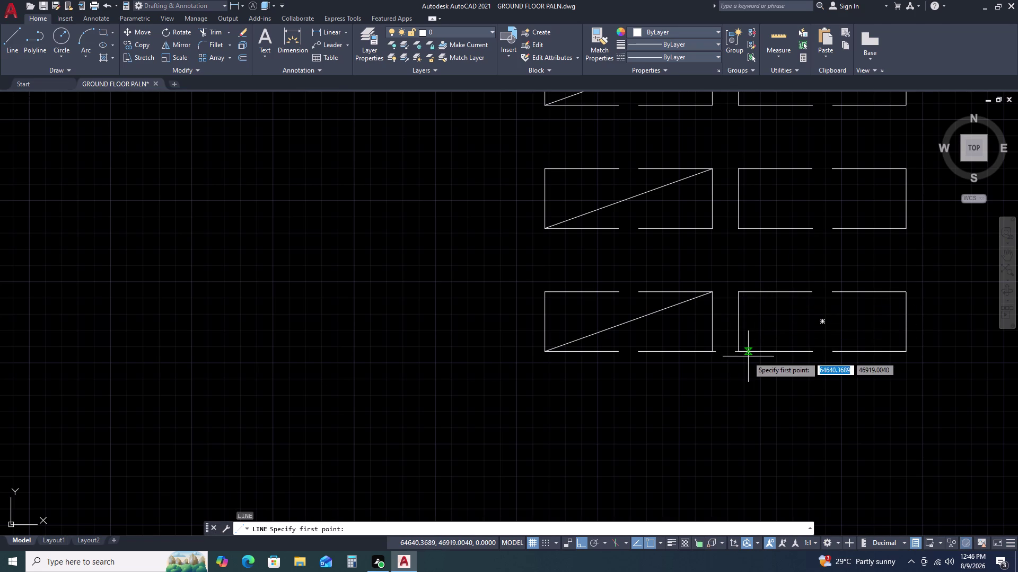
Draw the opposite diagonals across the right column's lower pergola rectangle pairs.
click(742, 351)
click(905, 296)
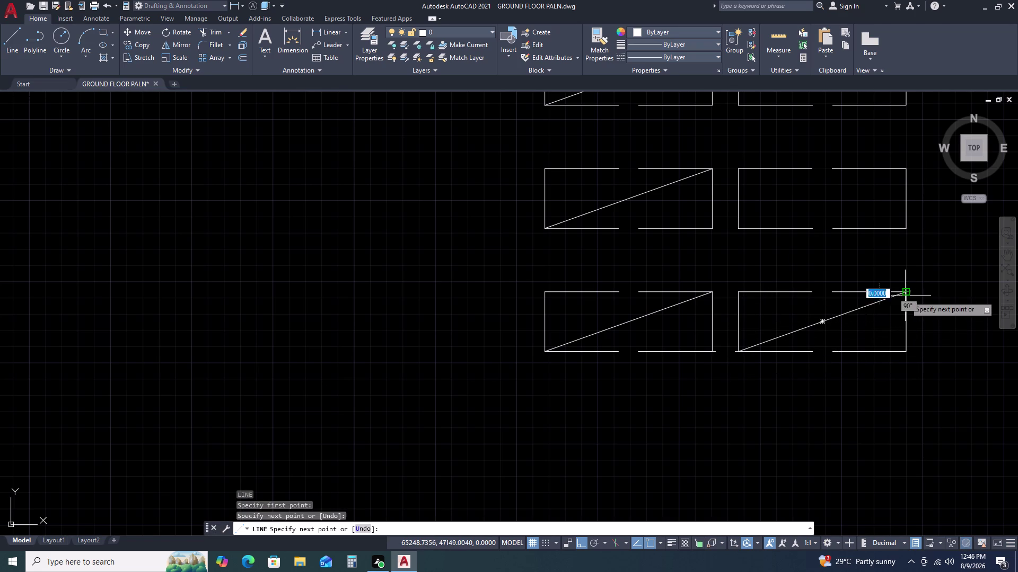
middle_drag(889, 260, 747, 351)
key(space)
key(space)
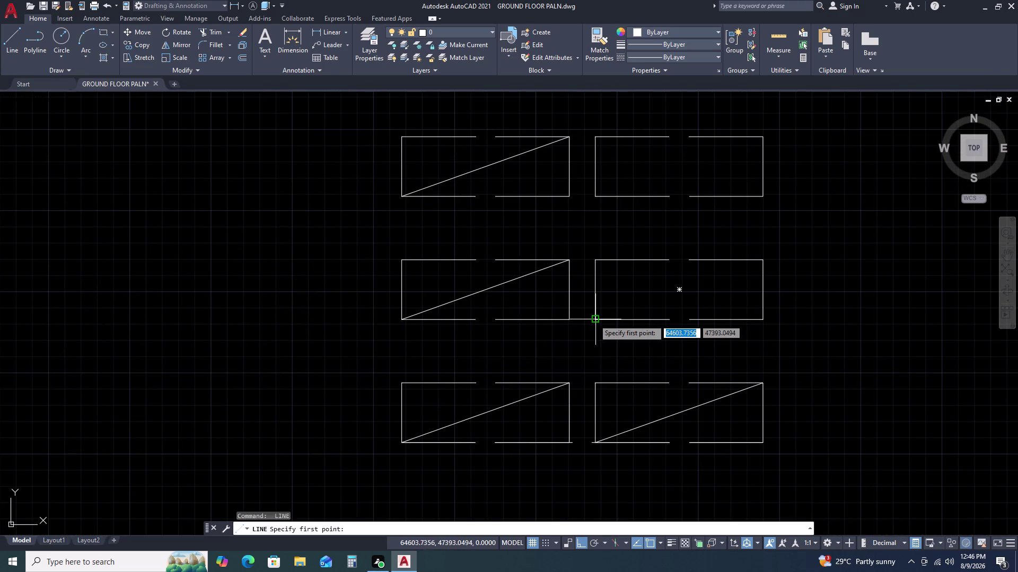
drag(593, 320, 612, 320)
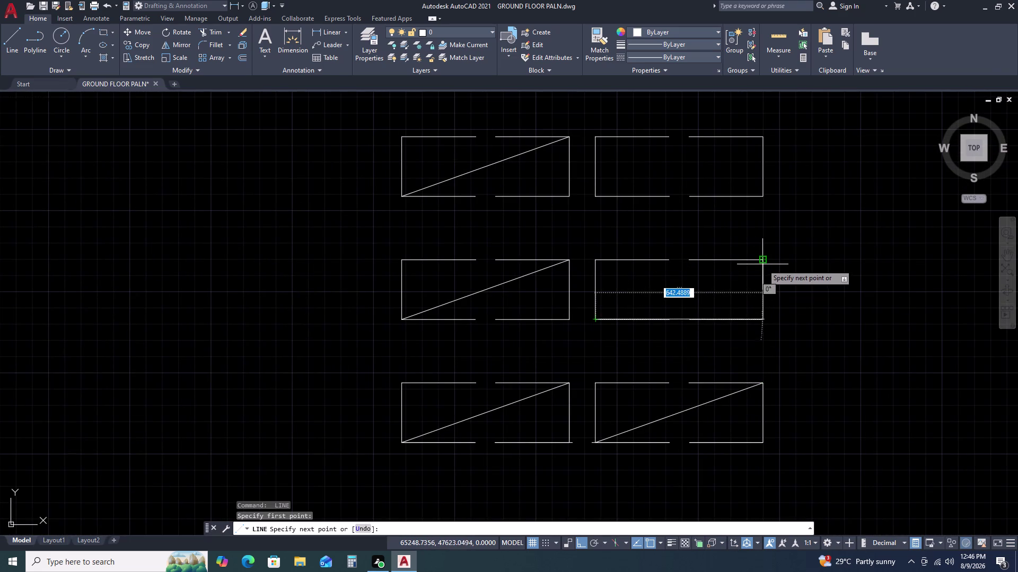
double_click(762, 264)
key(space)
middle_drag(805, 261, 778, 368)
key(space)
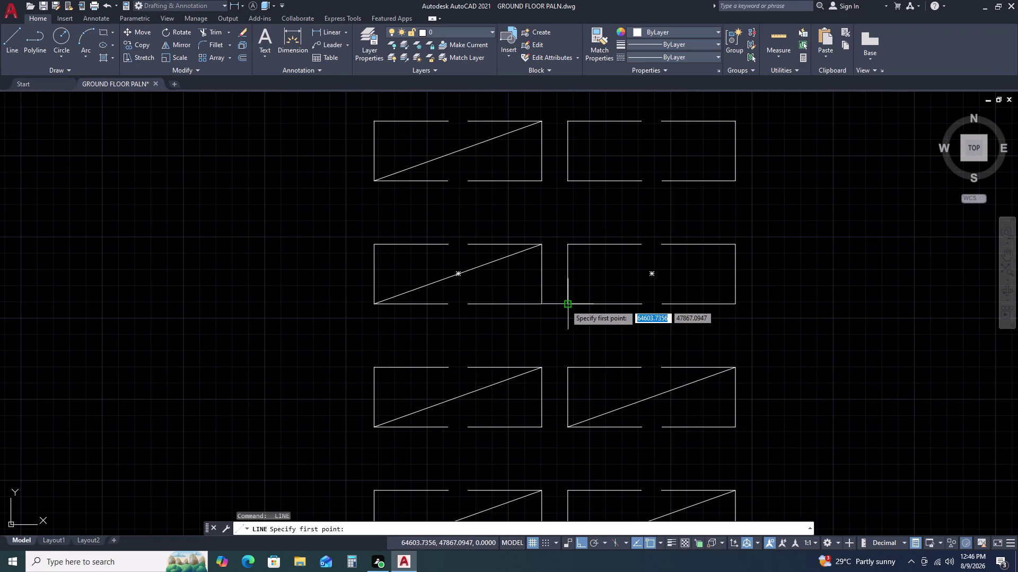
drag(565, 304, 572, 303)
click(731, 246)
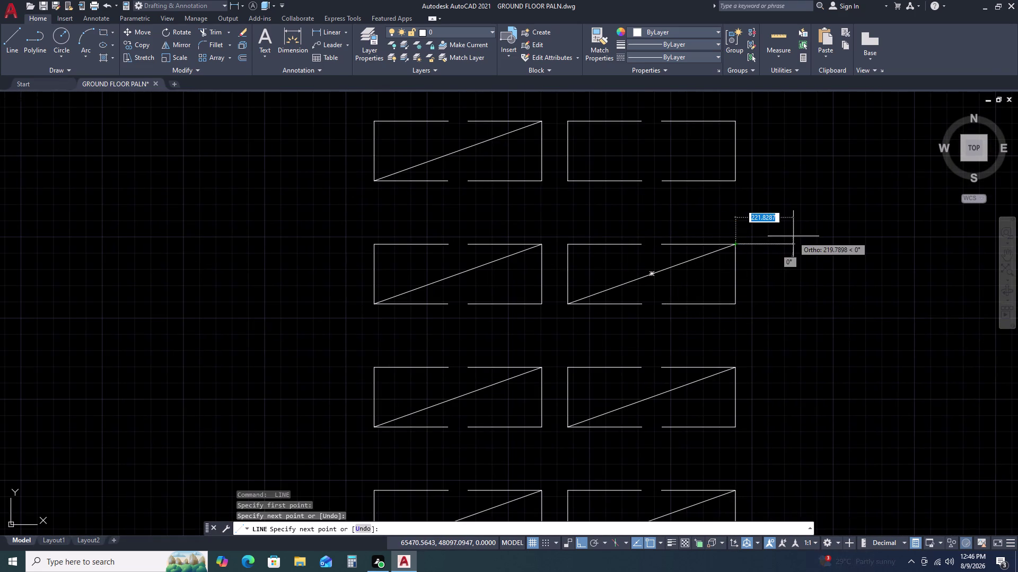
key(space)
middle_drag(793, 236, 783, 335)
middle_drag(834, 246, 832, 395)
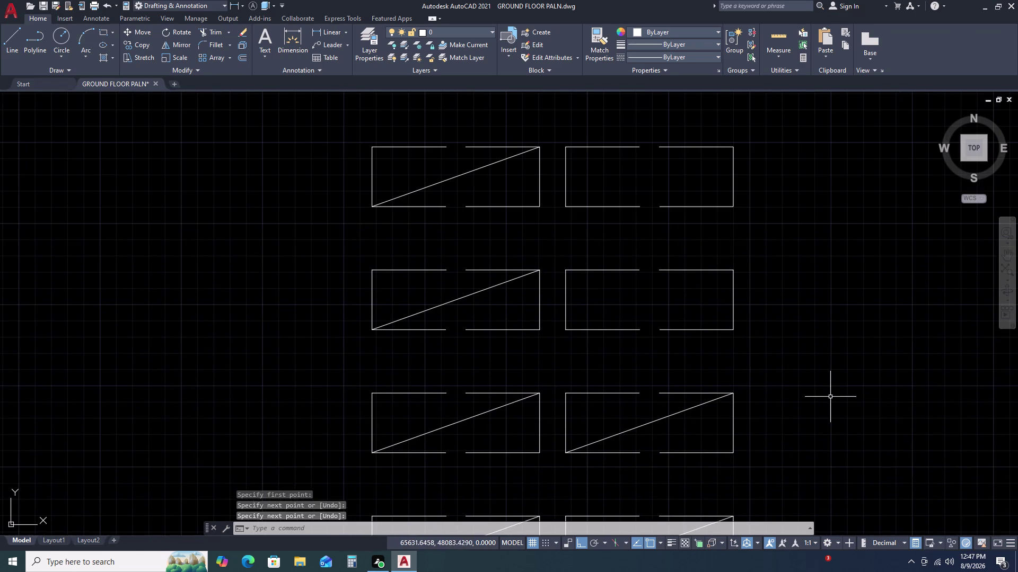
key(space)
click(564, 328)
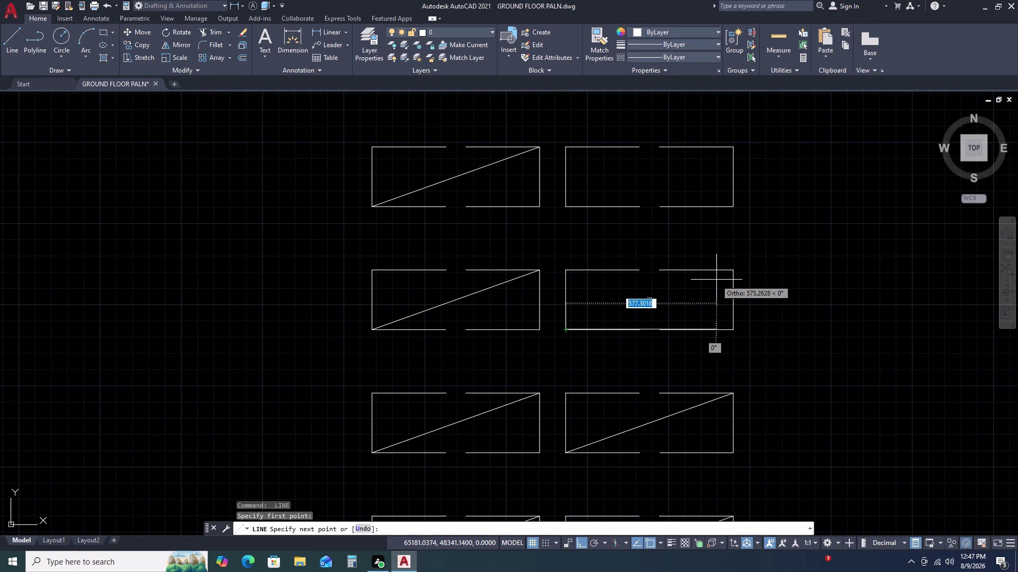
double_click(732, 271)
key(space)
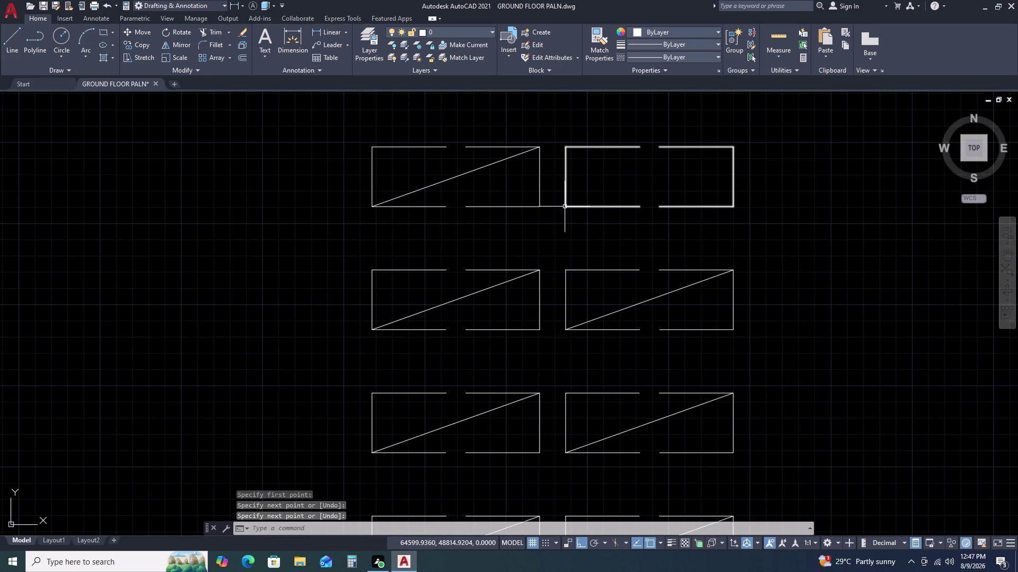
Redraw the top pair's misplaced diagonal and snap its end onto the rectangle corner.
key(space)
click(564, 207)
drag(564, 207, 576, 206)
key(space)
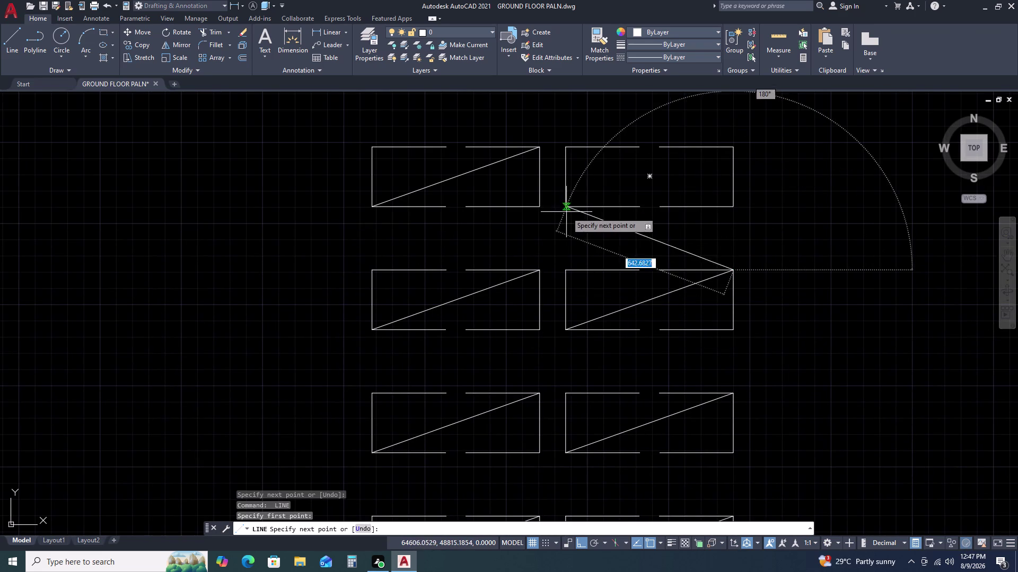
key(Escape)
key(space)
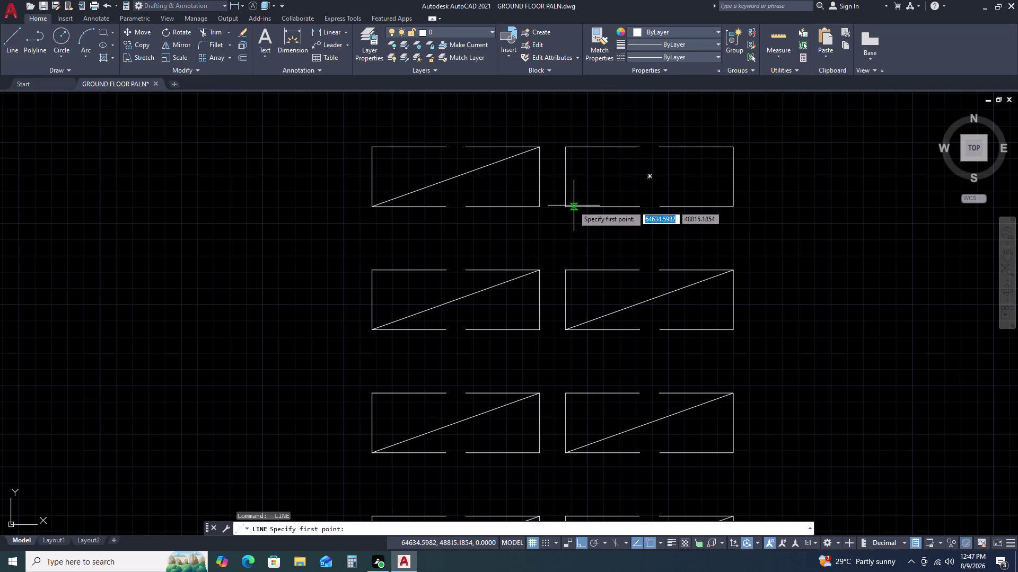
drag(569, 205, 578, 202)
click(735, 153)
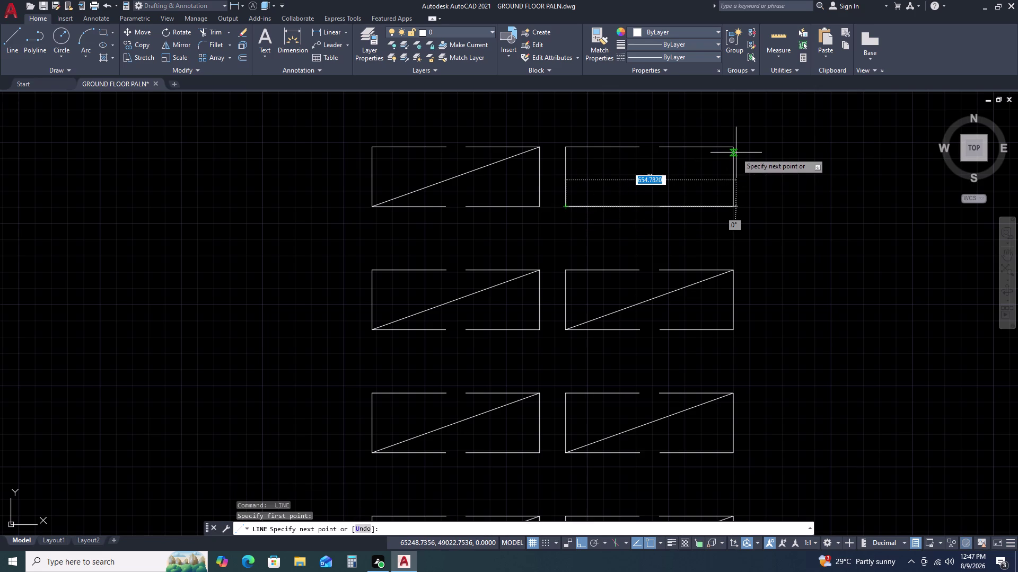
key(Escape)
click(729, 155)
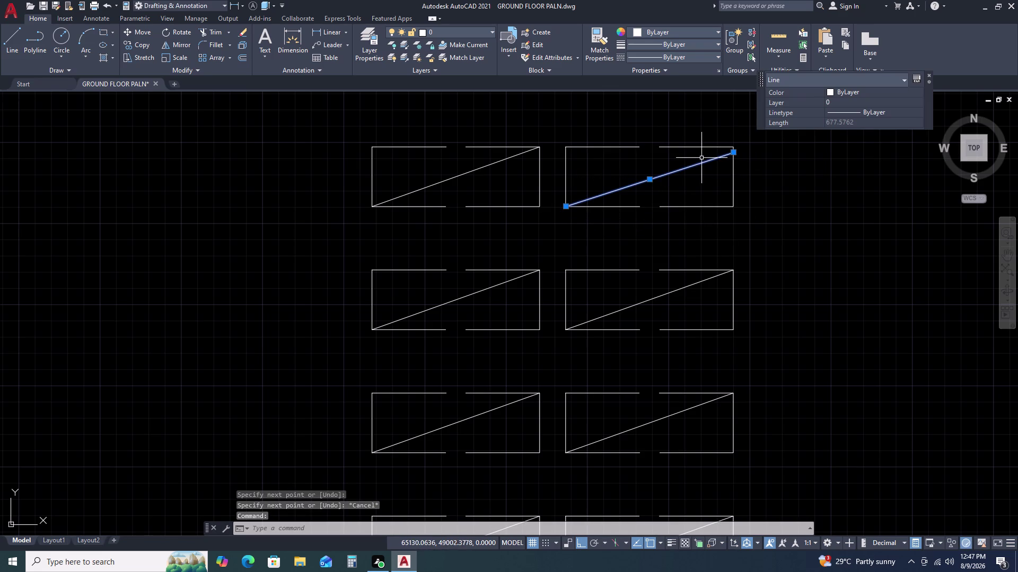
scroll(up, 3)
click(718, 166)
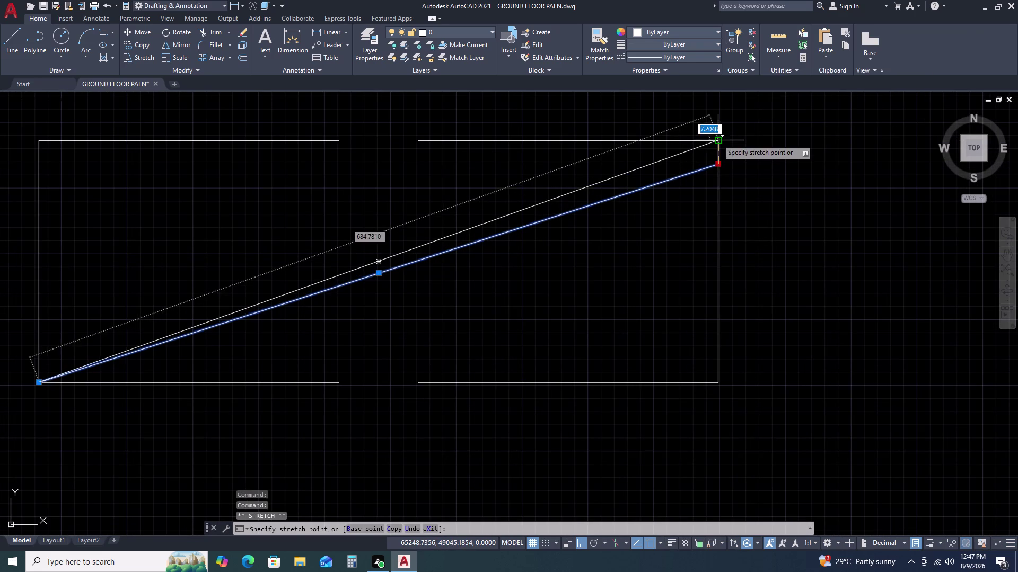
double_click(717, 138)
Add second diagonals to the first rectangles of the other pergola column.
key(space)
click(717, 372)
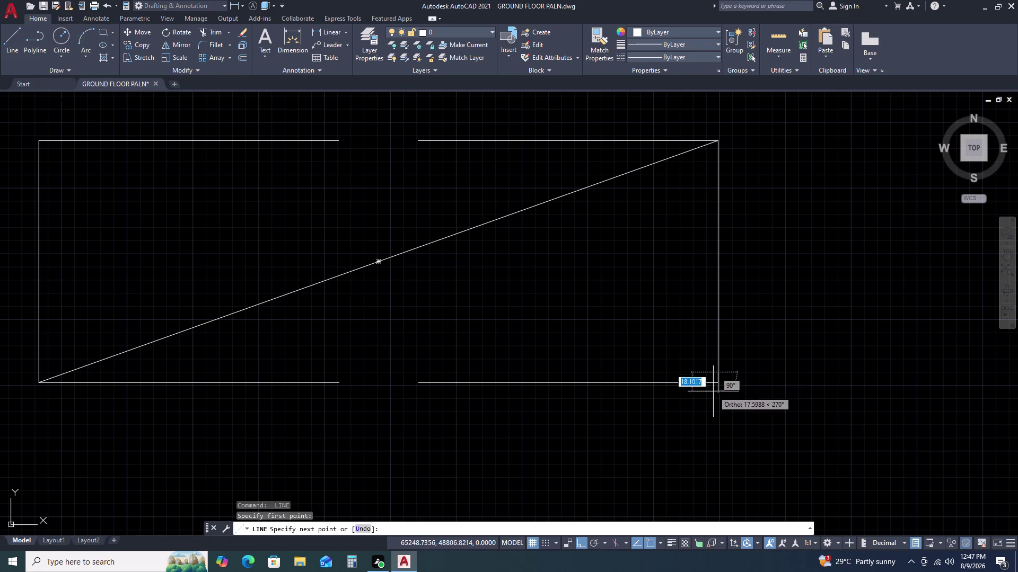
key(Escape)
key(Escape)
key(space)
click(719, 380)
scroll(down, 3)
middle_drag(417, 253, 580, 294)
double_click(336, 220)
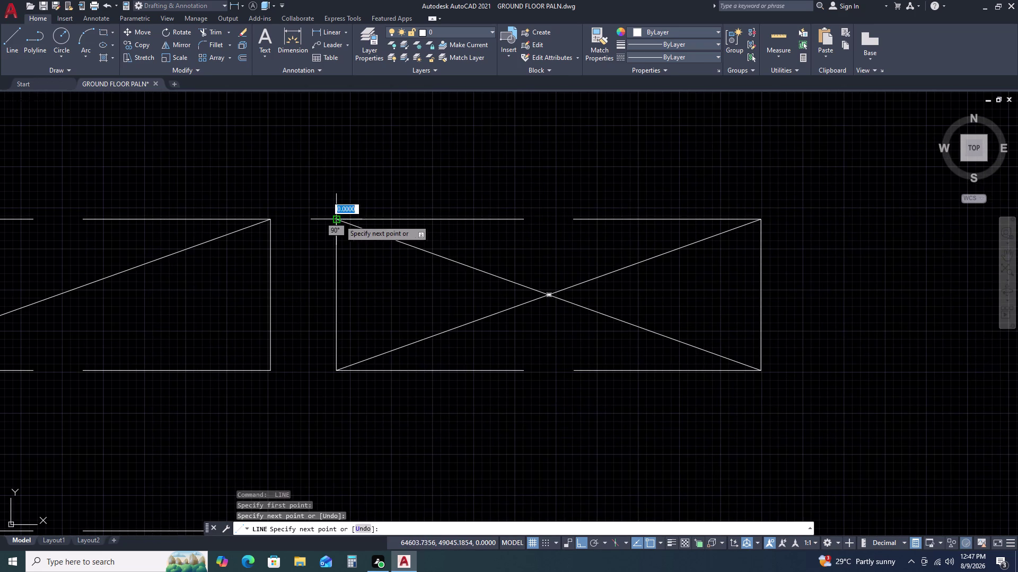
key(space)
scroll(down, 3)
key(space)
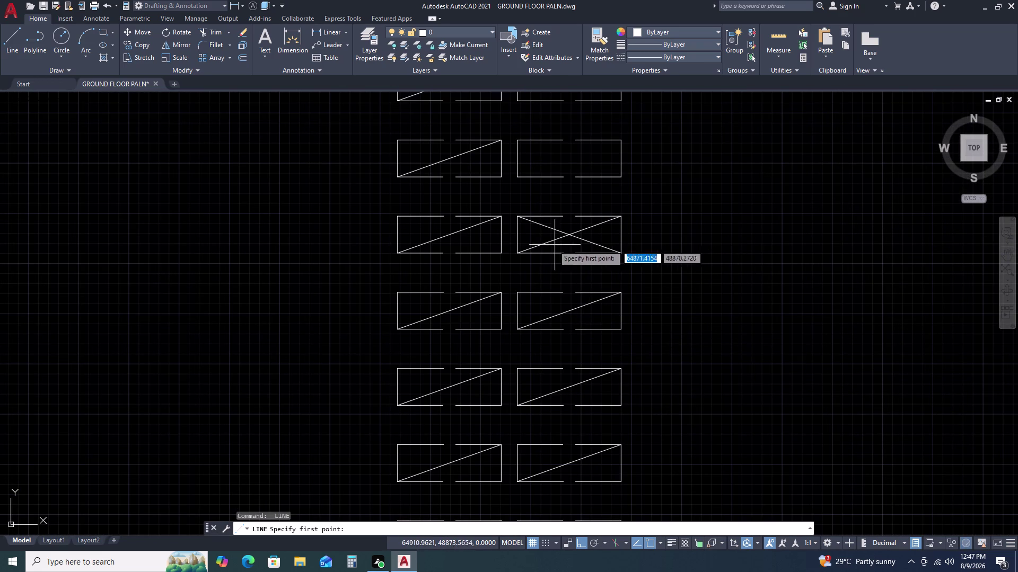
click(517, 295)
click(620, 331)
key(space)
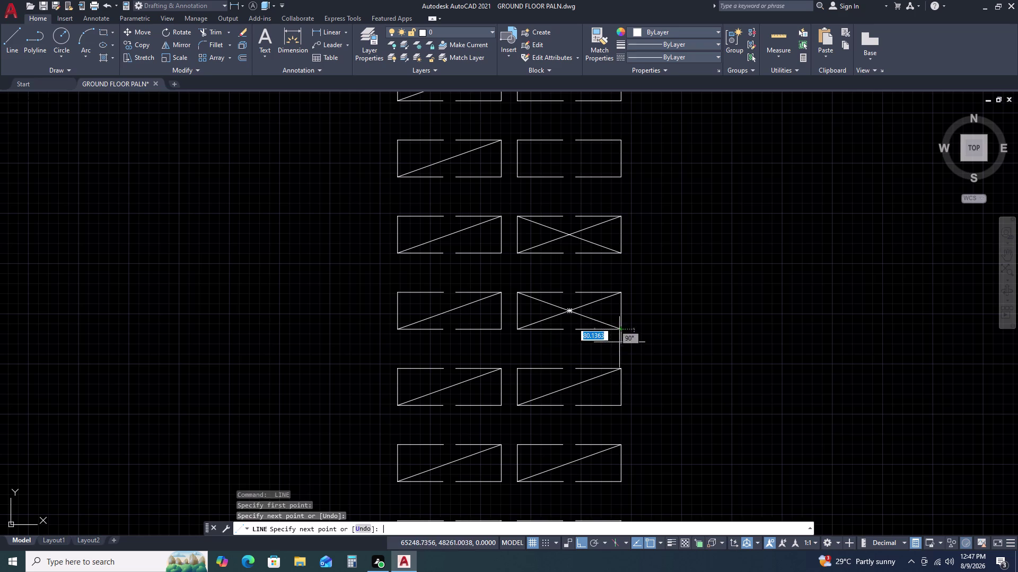
Complete the crosses in the next rectangles down that column, including the lower-left one.
key(space)
double_click(518, 369)
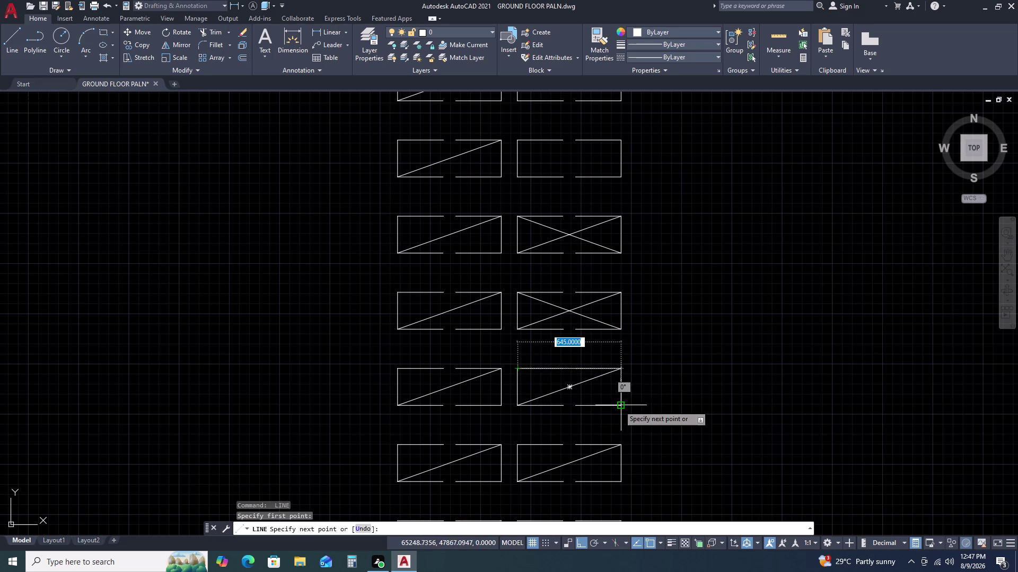
double_click(619, 405)
key(space)
key(space)
click(516, 443)
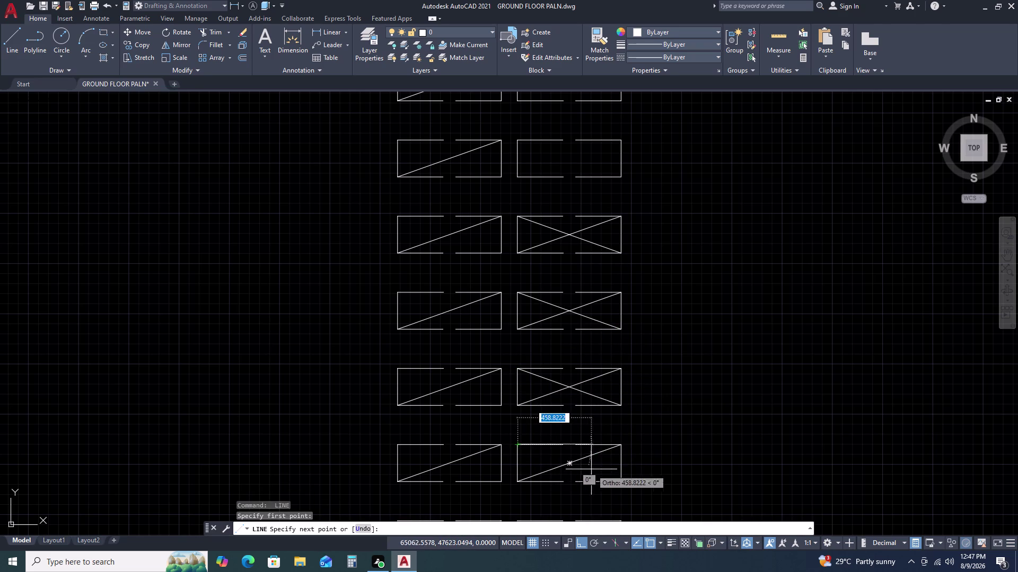
click(618, 482)
key(space)
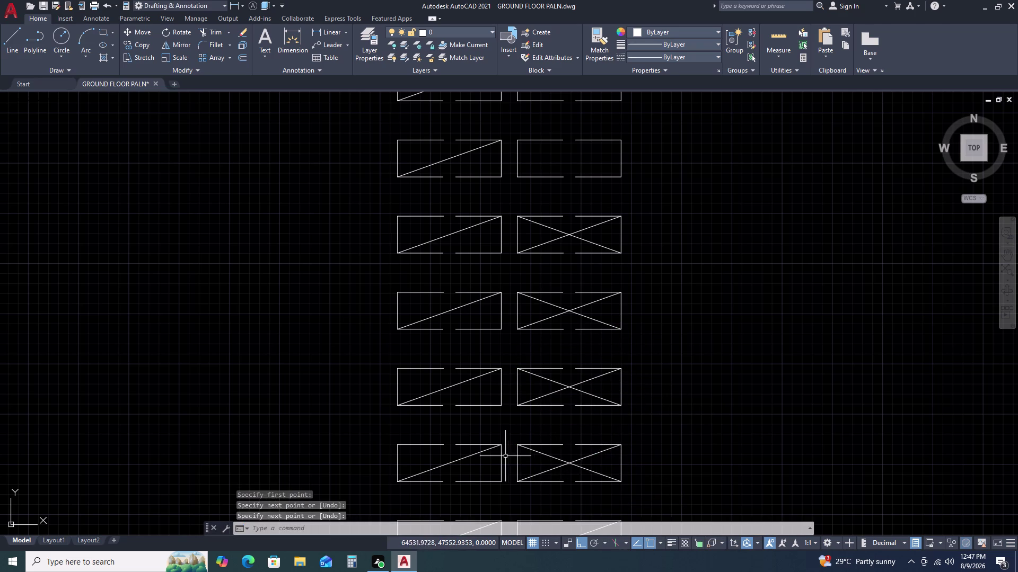
key(space)
double_click(502, 482)
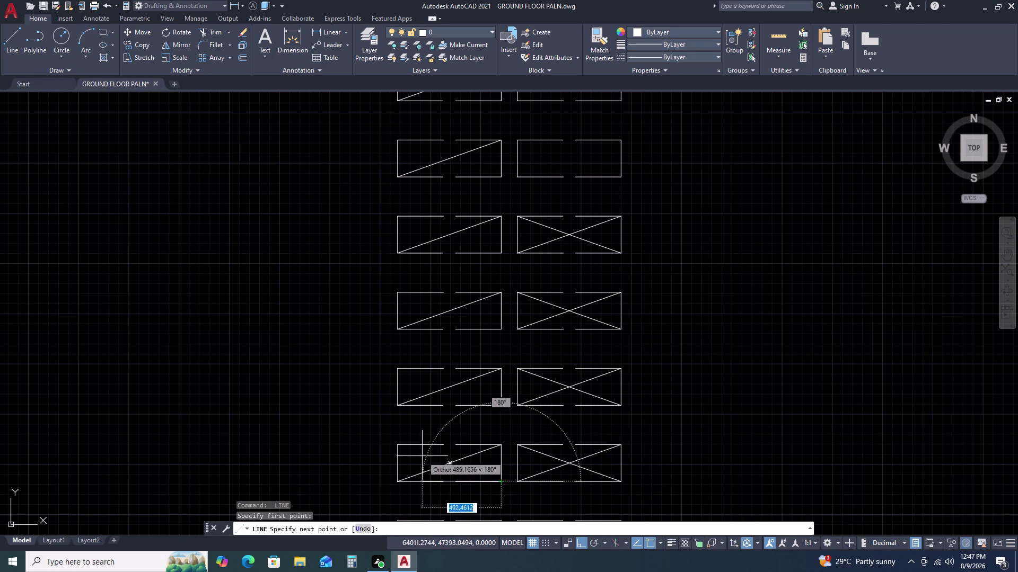
double_click(399, 447)
key(space)
Finish the crosses in the remaining two left-hand rectangles of that column.
key(space)
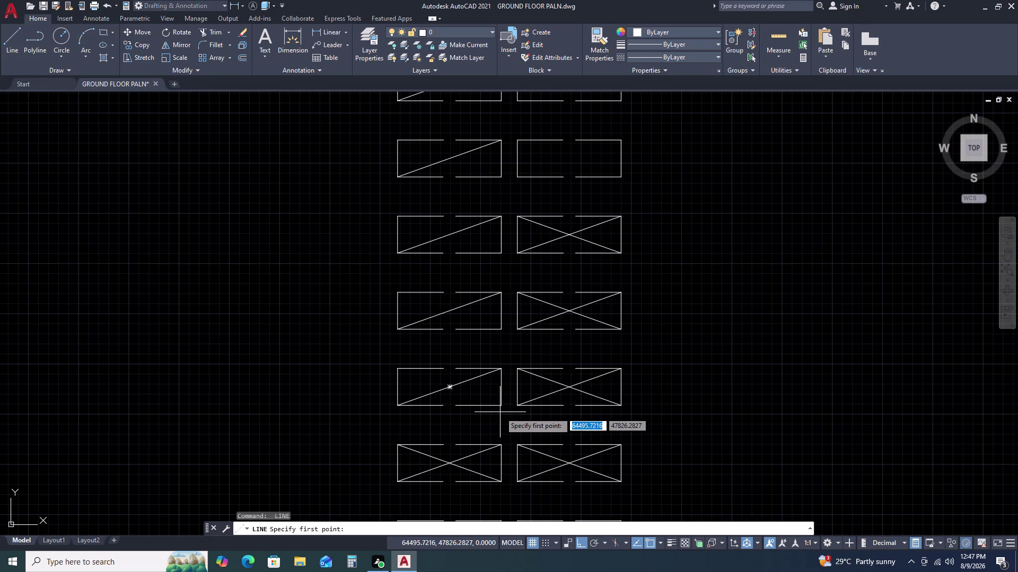
double_click(501, 406)
click(401, 372)
key(space)
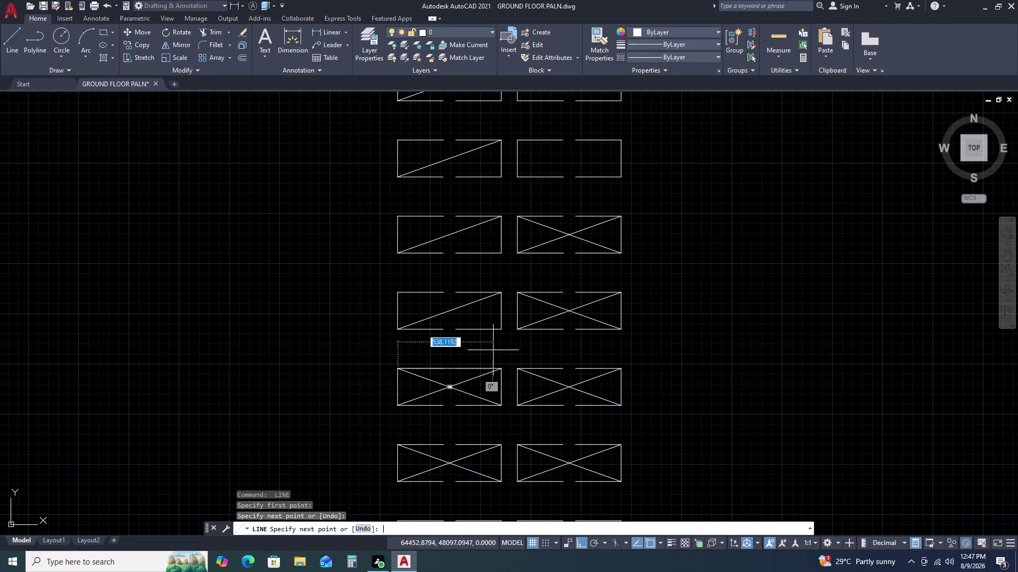
key(space)
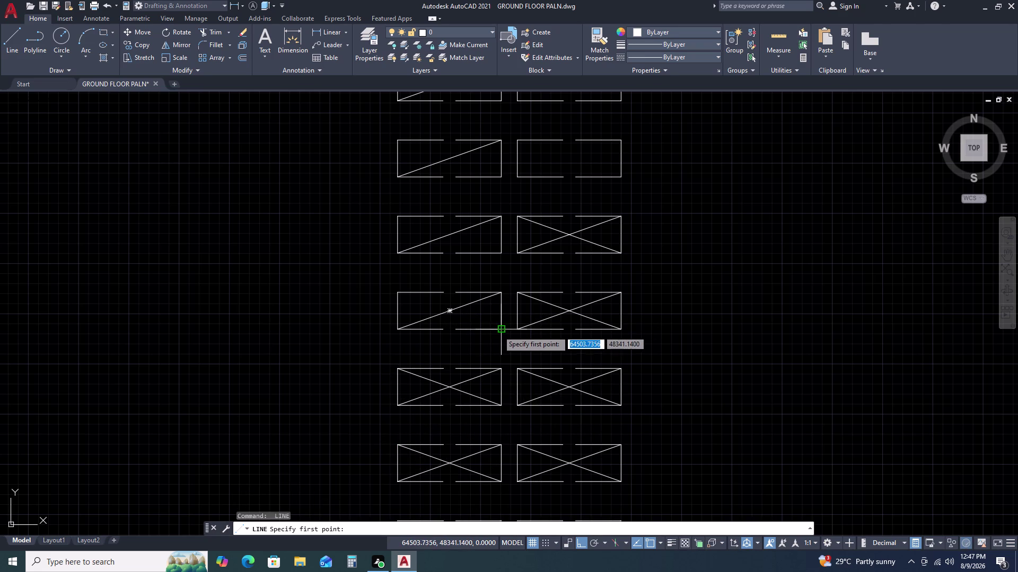
click(497, 330)
click(399, 295)
key(space)
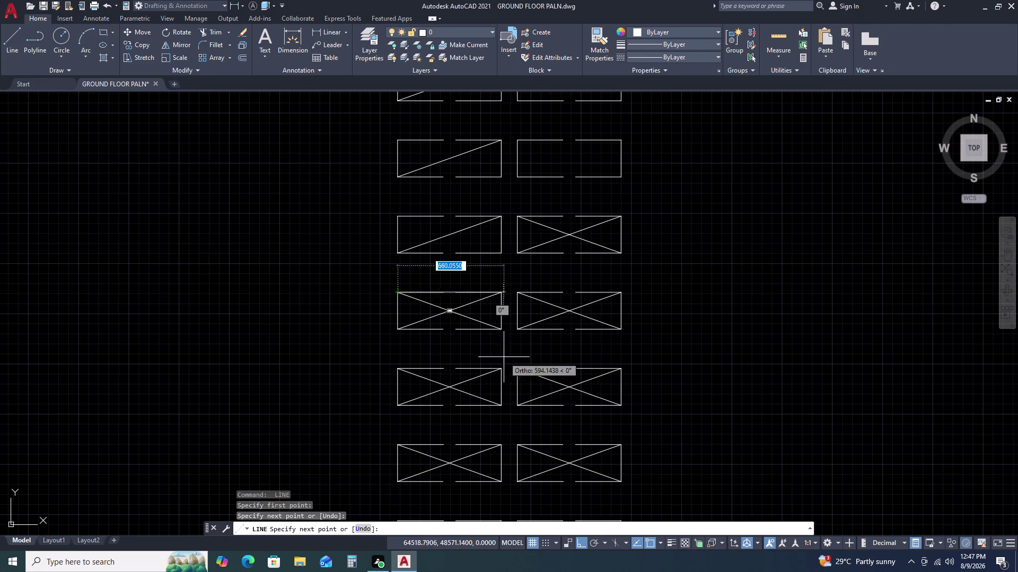
scroll(down, 3)
middle_click(514, 327)
middle_drag(574, 352, 593, 351)
Draw both diagonals across the first rectangle pair, plus one in the rectangle to its left.
key(space)
scroll(up, 3)
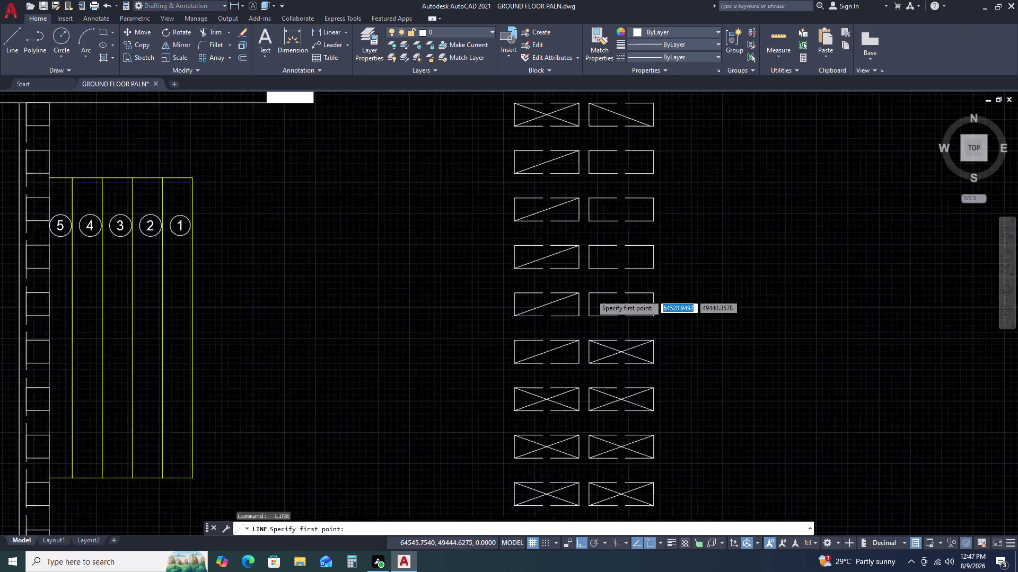
scroll(up, 3)
click(581, 290)
drag(581, 290, 589, 293)
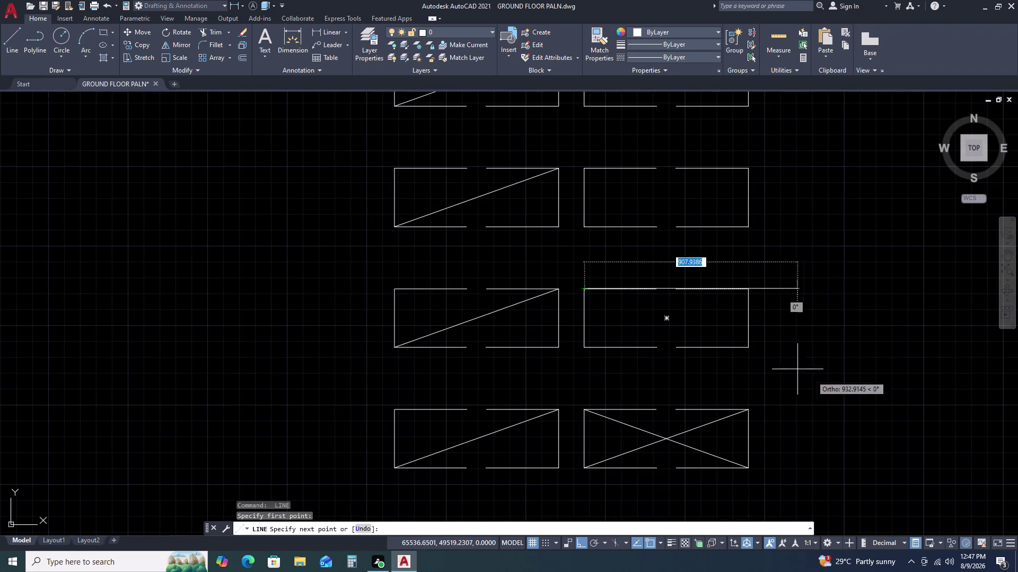
click(749, 350)
key(space)
key(space)
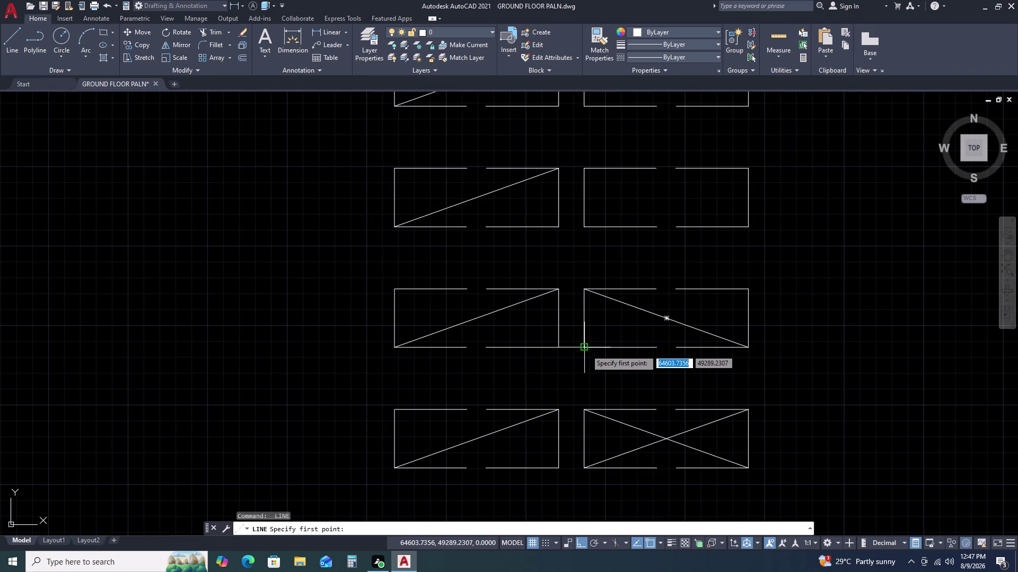
click(583, 350)
drag(583, 350, 612, 352)
click(752, 292)
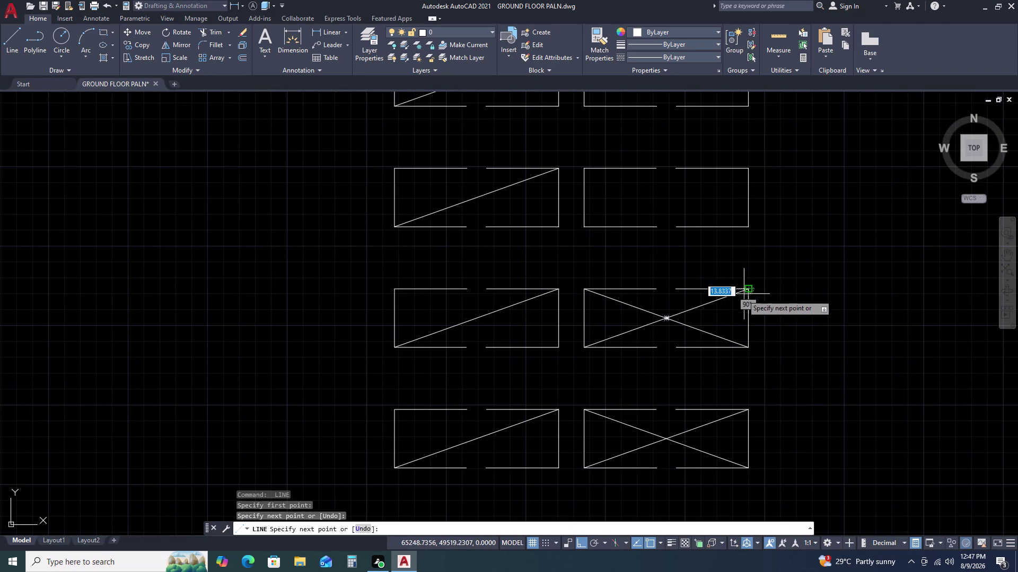
key(space)
key(space)
double_click(396, 291)
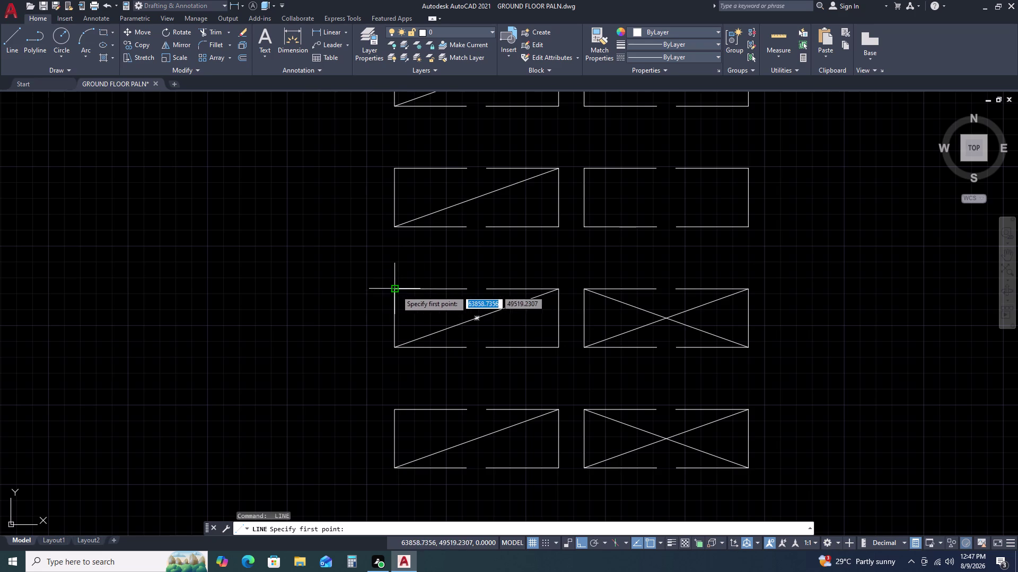
click(562, 348)
key(space)
Add the second diagonal to the rectangle below that pair.
scroll(down, 3)
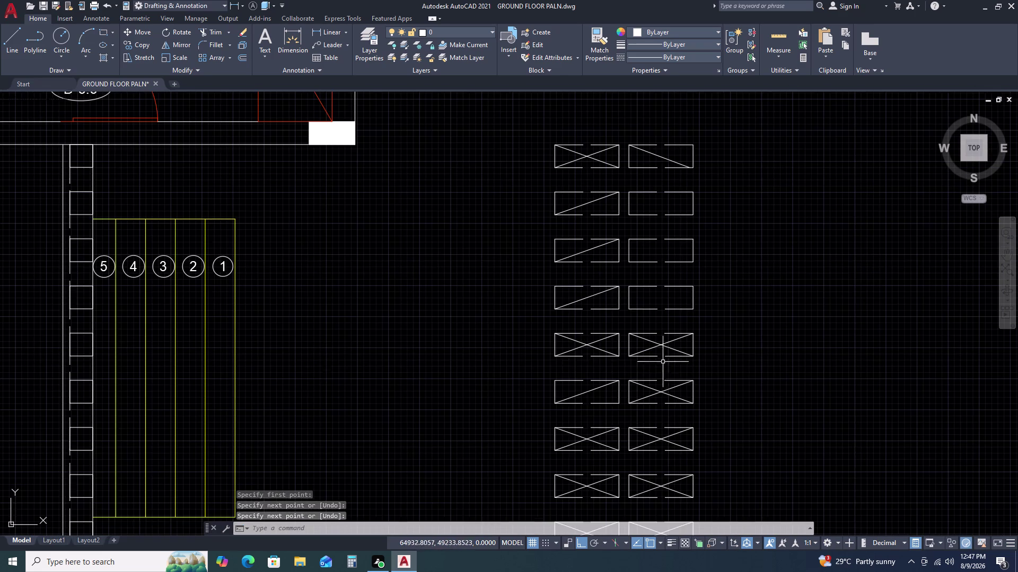
key(space)
scroll(up, 3)
click(548, 376)
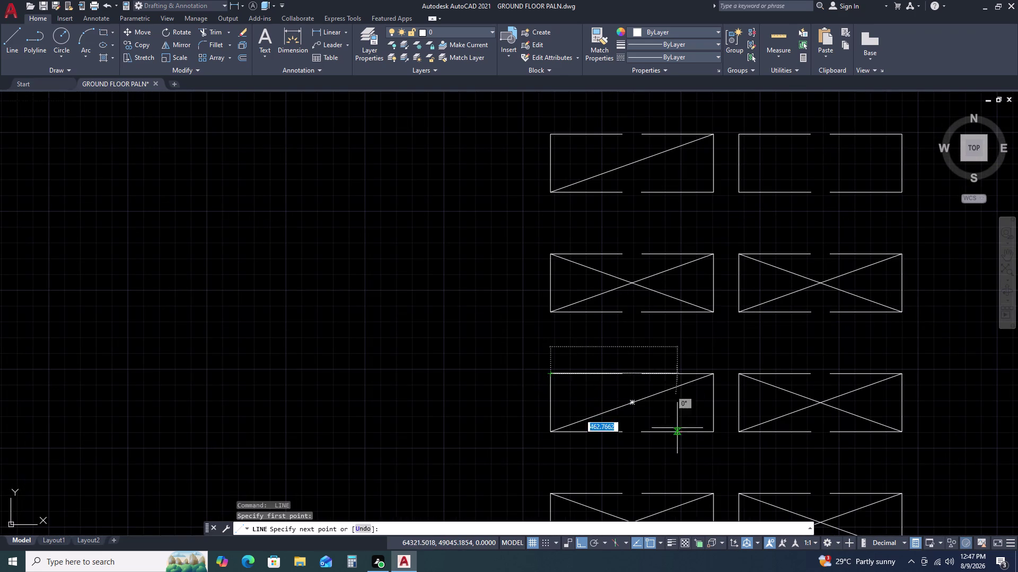
click(708, 435)
key(space)
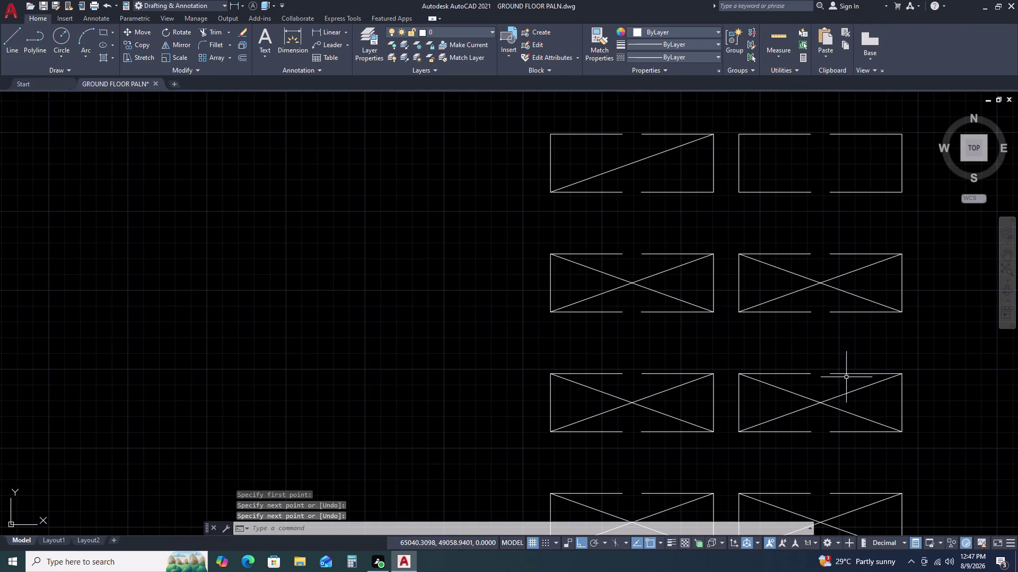
Cross the next pergola rectangles with their missing diagonals.
middle_drag(821, 429, 784, 495)
key(space)
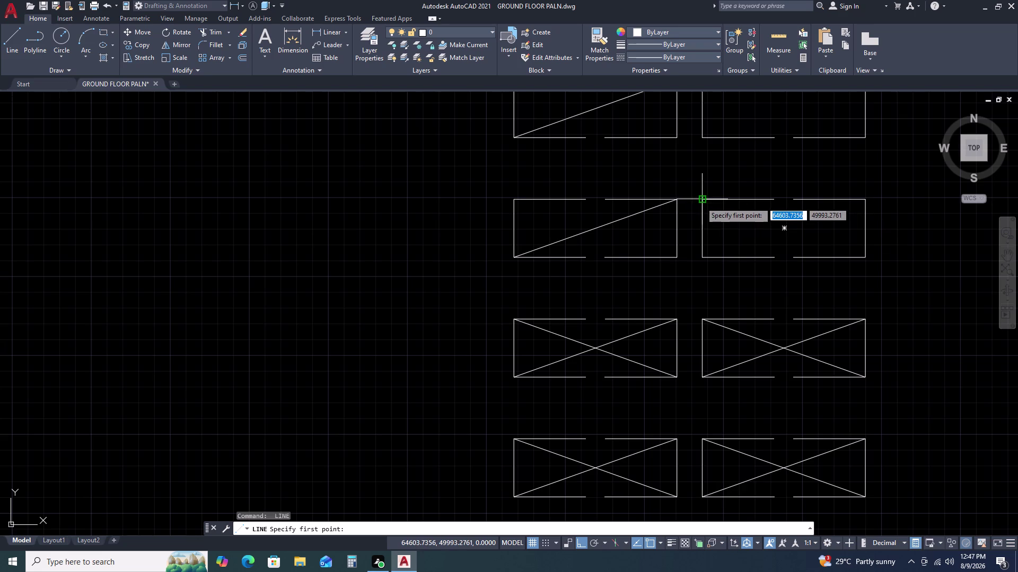
drag(700, 202, 709, 213)
click(869, 257)
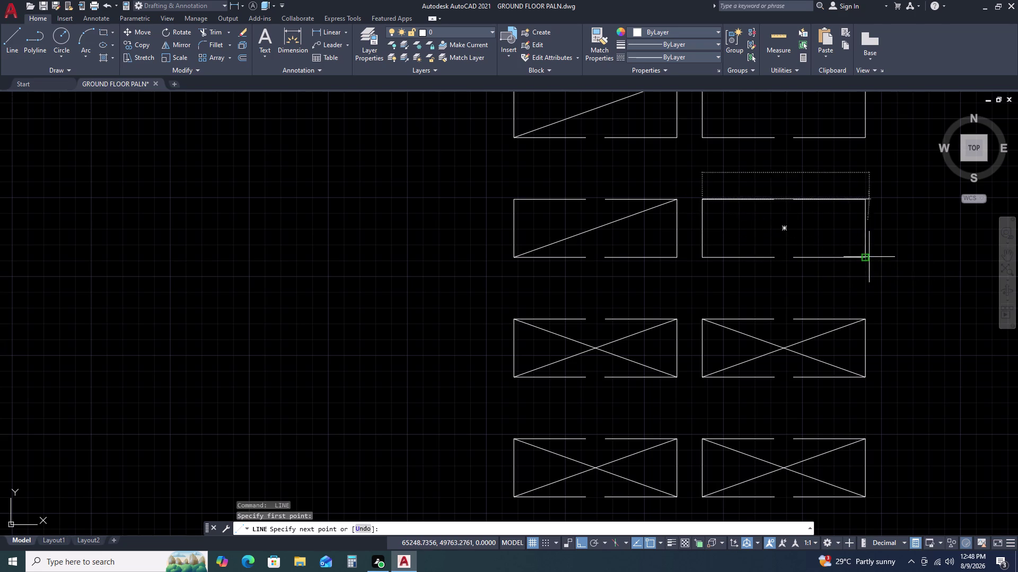
key(space)
key(space)
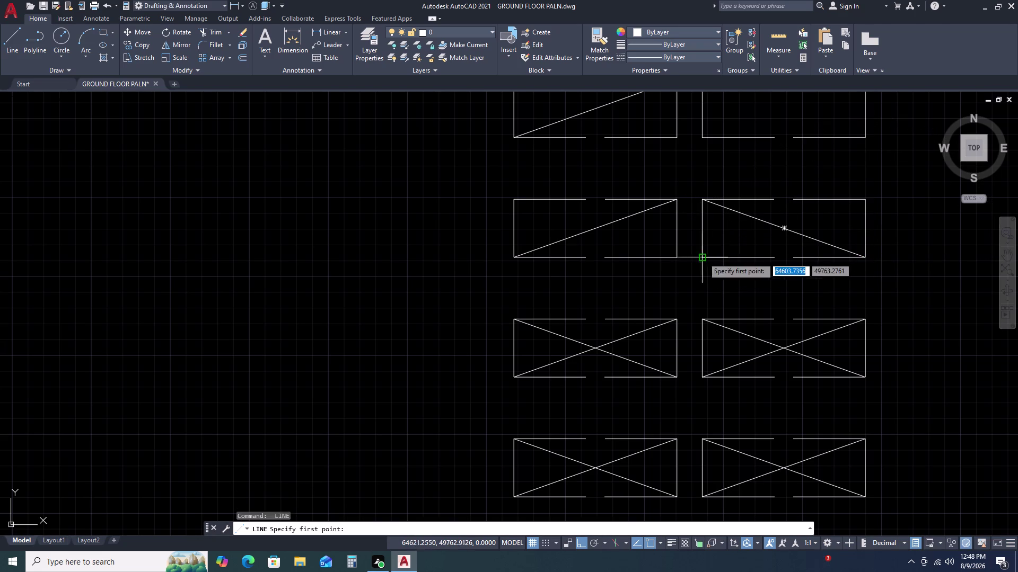
double_click(699, 255)
click(866, 200)
key(space)
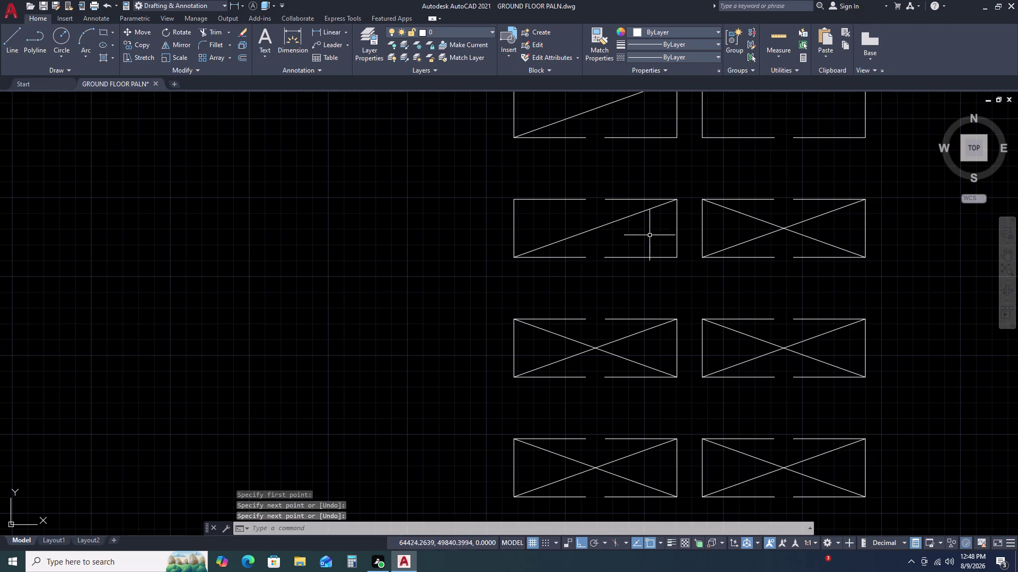
key(space)
click(517, 201)
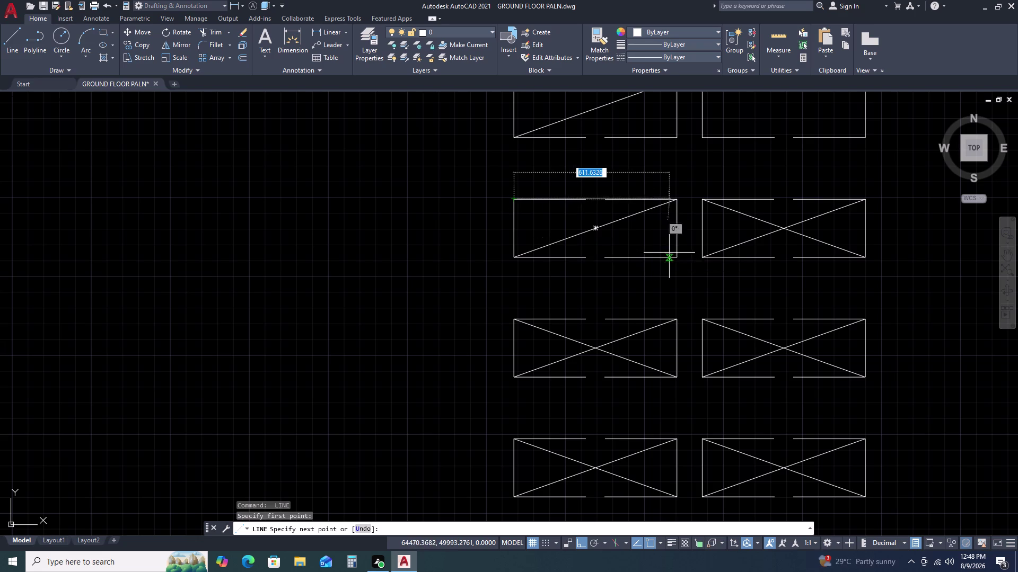
click(675, 261)
key(space)
Draw the last rectangle pair's diagonal after a cancelled attempt, then select it for adjustment.
scroll(down, 3)
middle_drag(803, 248, 783, 282)
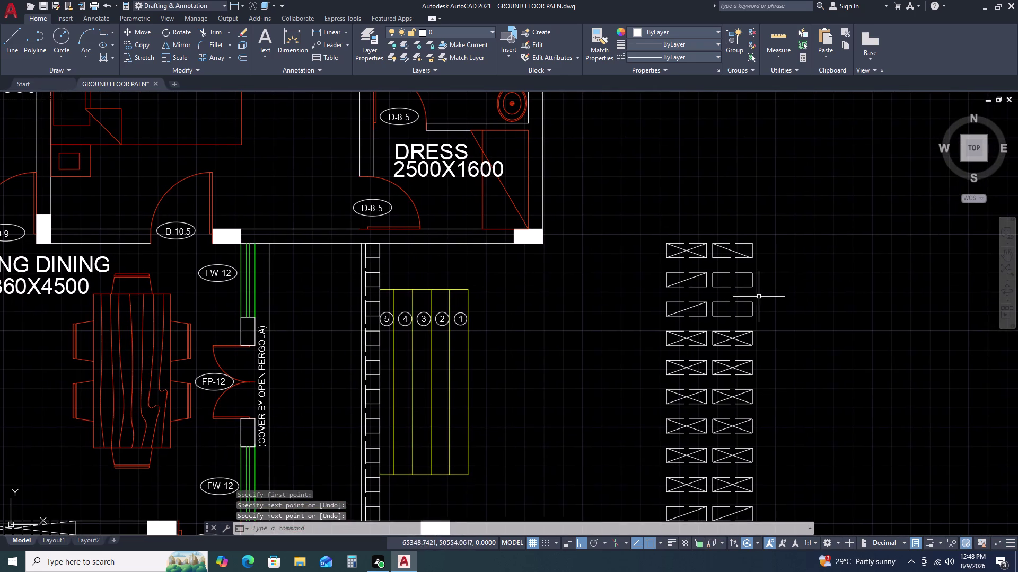
key(space)
scroll(up, 3)
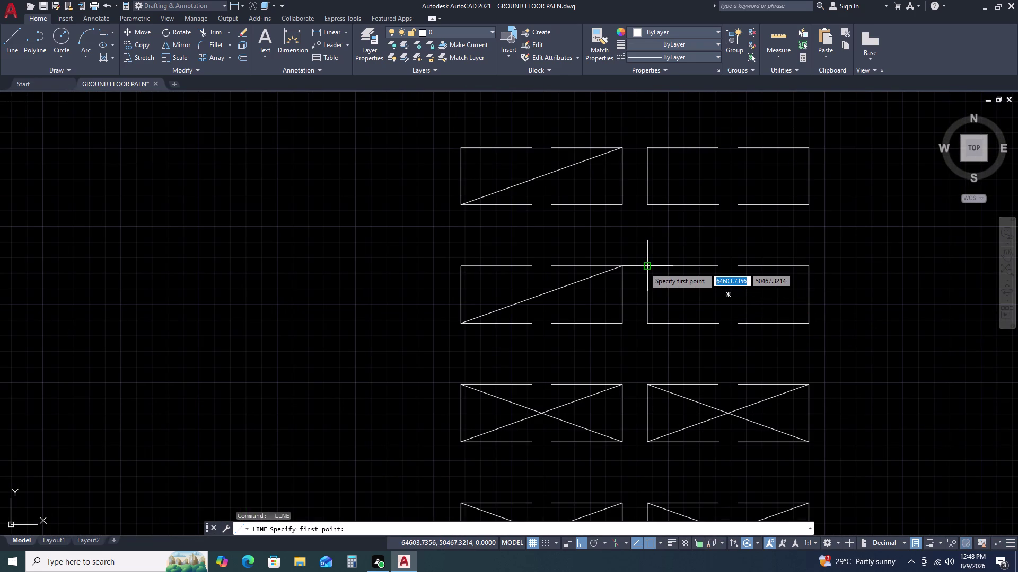
click(646, 271)
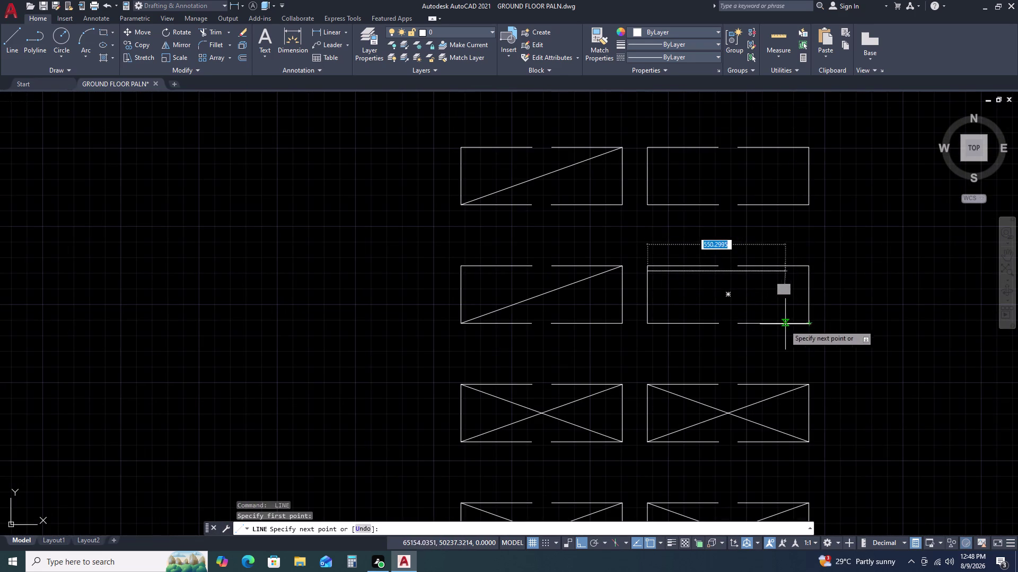
key(Escape)
key(space)
drag(808, 321, 803, 318)
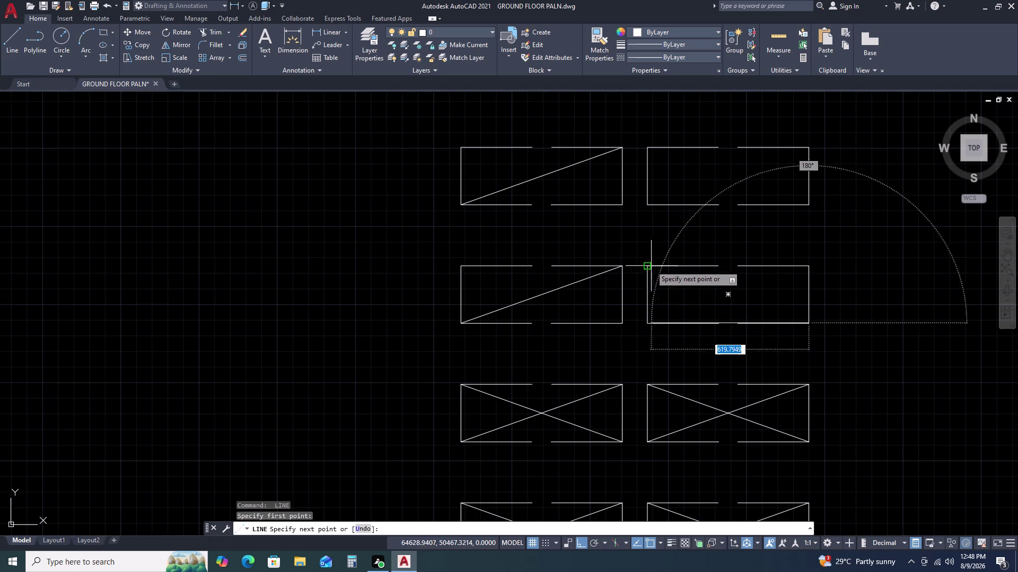
double_click(645, 264)
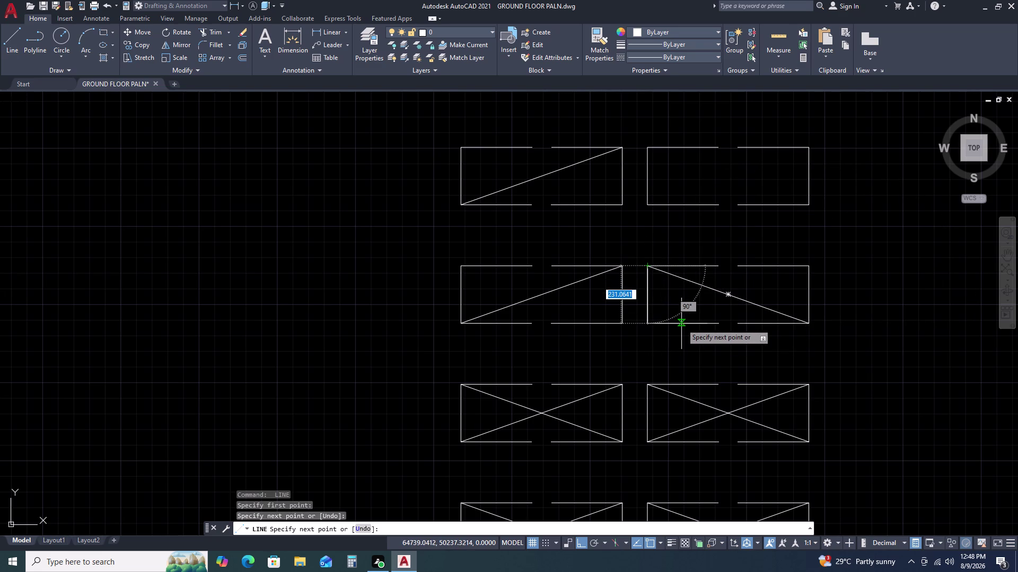
key(Escape)
key(space)
click(644, 321)
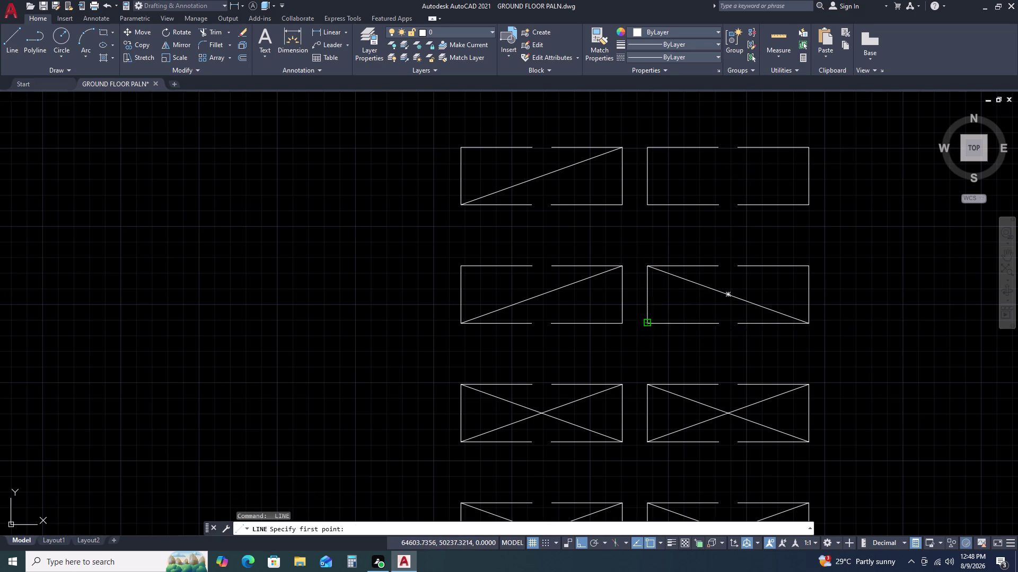
click(803, 271)
key(space)
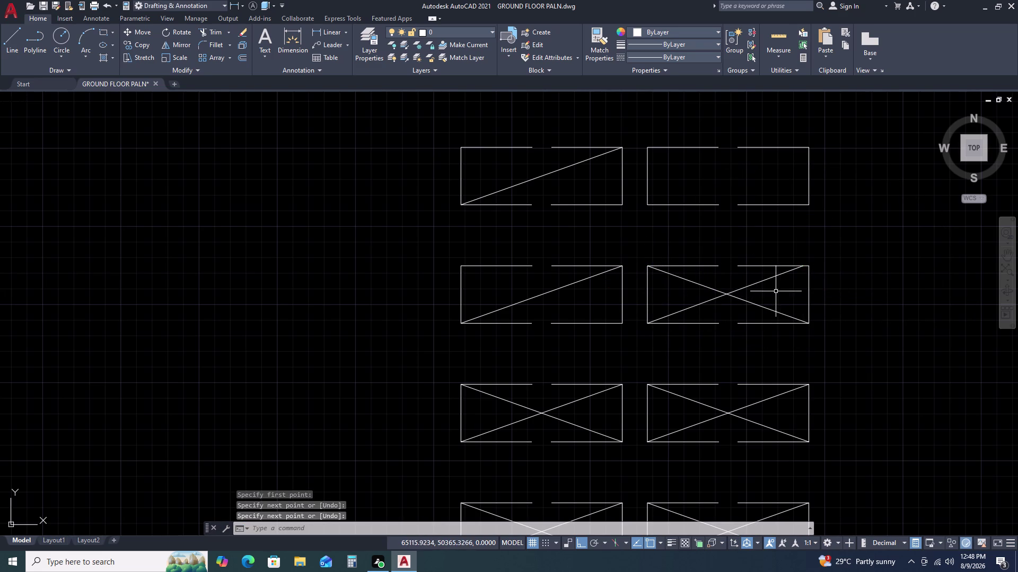
click(775, 292)
click(751, 279)
Stretch a diagonal's upper endpoint onto its rectangle corner.
scroll(up, 3)
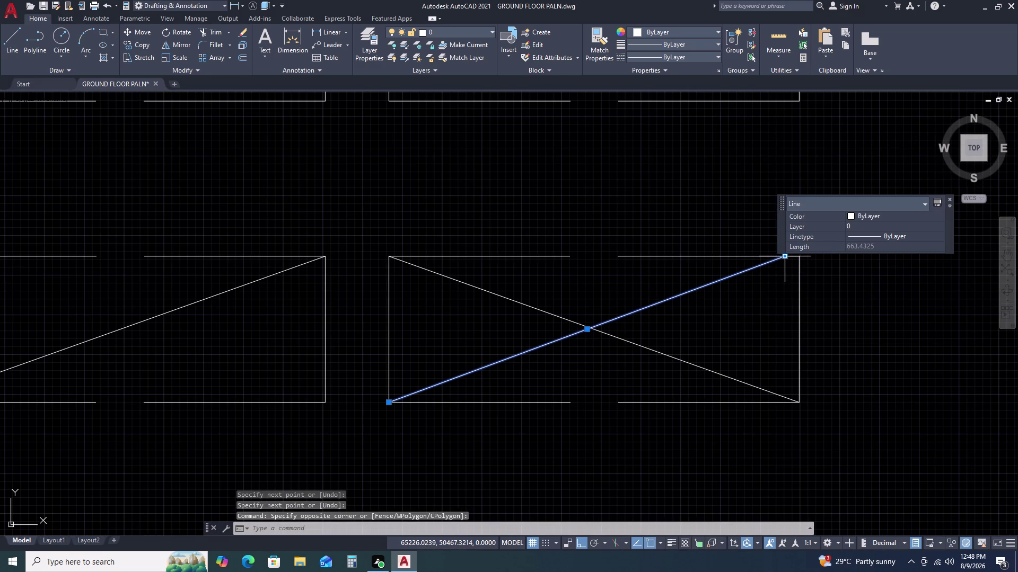
double_click(783, 255)
click(797, 259)
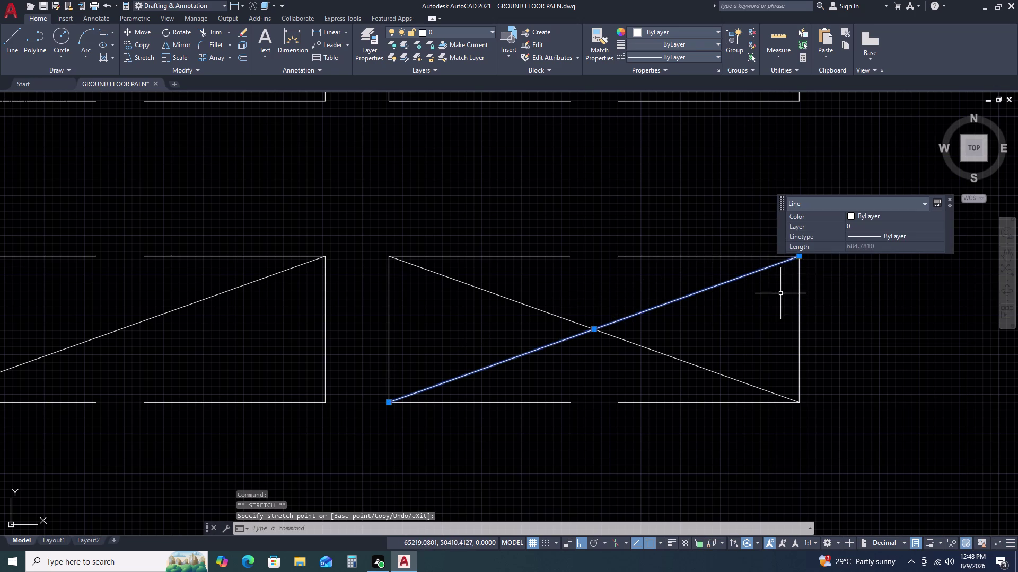
key(Escape)
scroll(down, 3)
key(space)
click(646, 162)
drag(646, 163, 651, 171)
click(808, 216)
key(space)
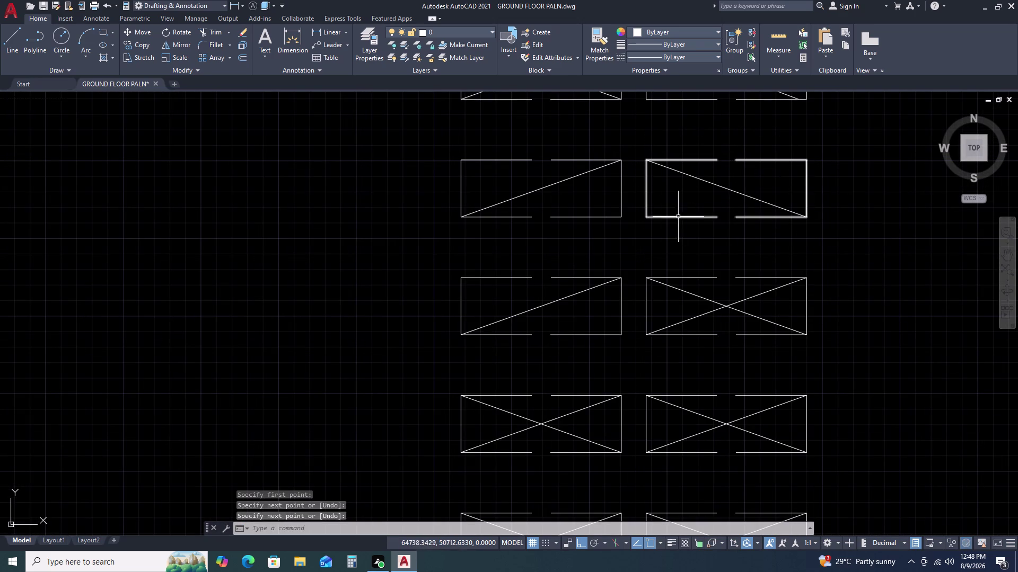
Draw corner-to-corner diagonals in the next two pergola rectangles.
key(space)
click(646, 216)
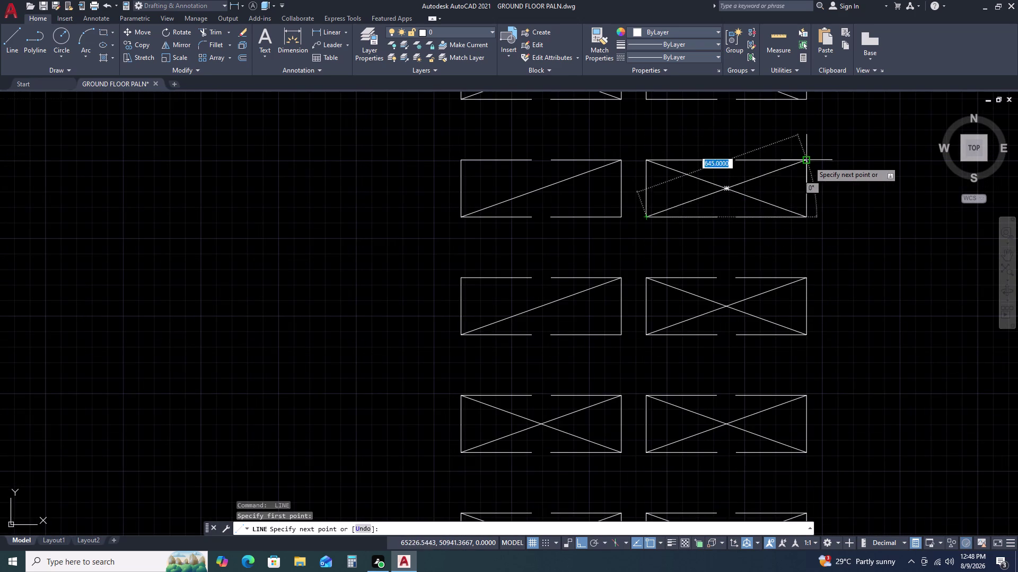
click(808, 161)
key(space)
scroll(down, 3)
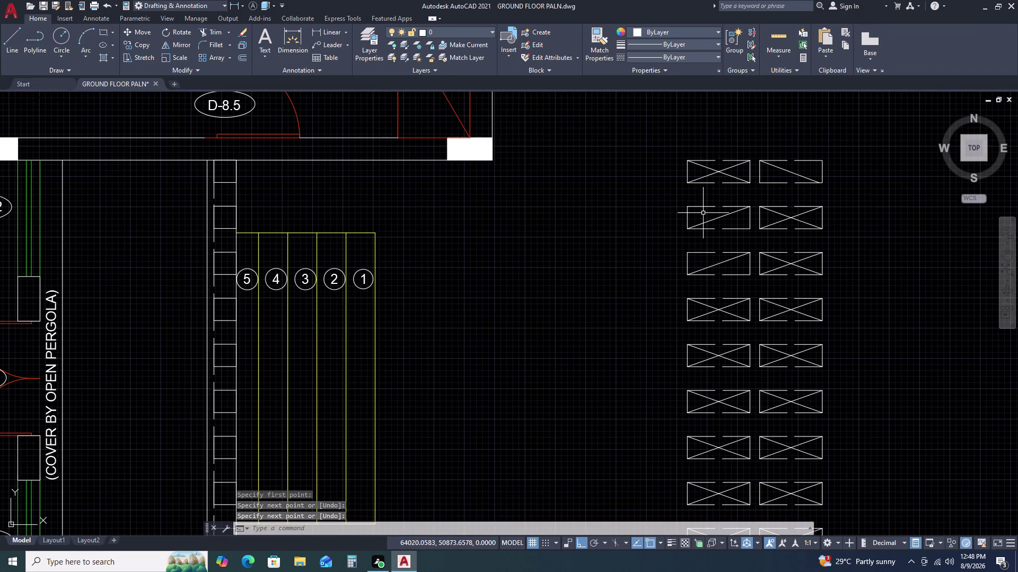
key(space)
click(688, 205)
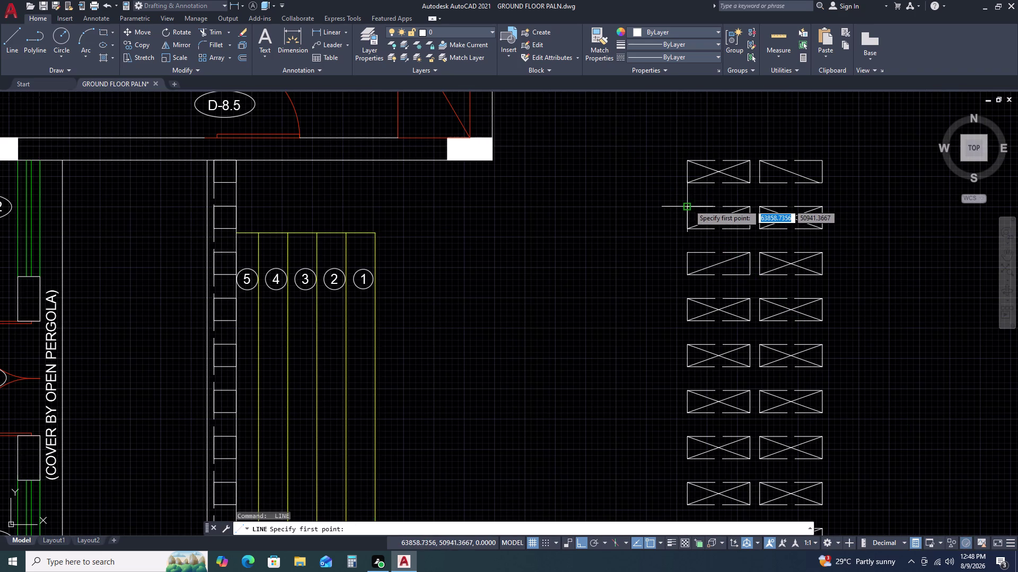
click(748, 228)
key(space)
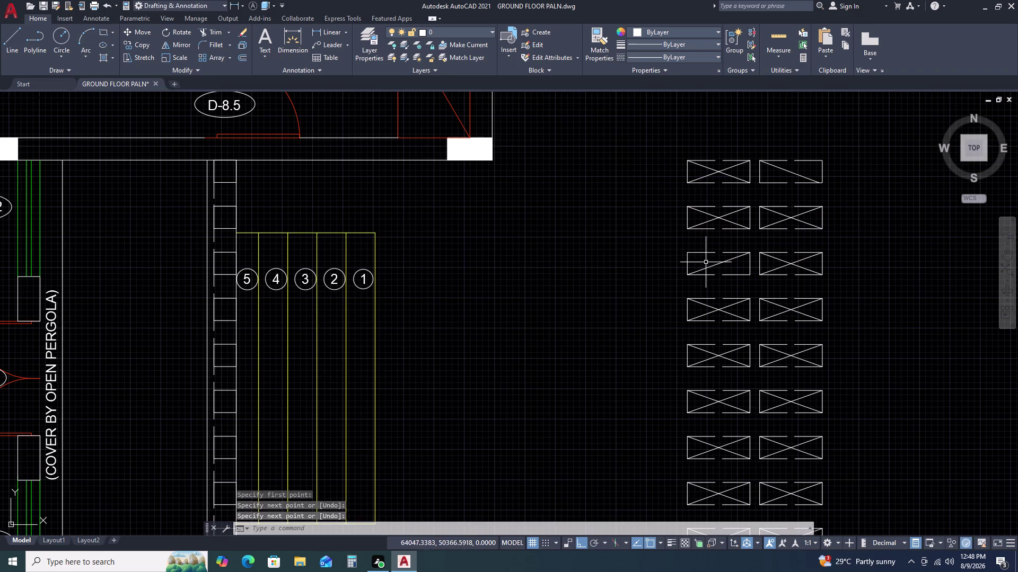
Draw diagonals in two more rectangles, including the top-right one.
key(space)
click(691, 255)
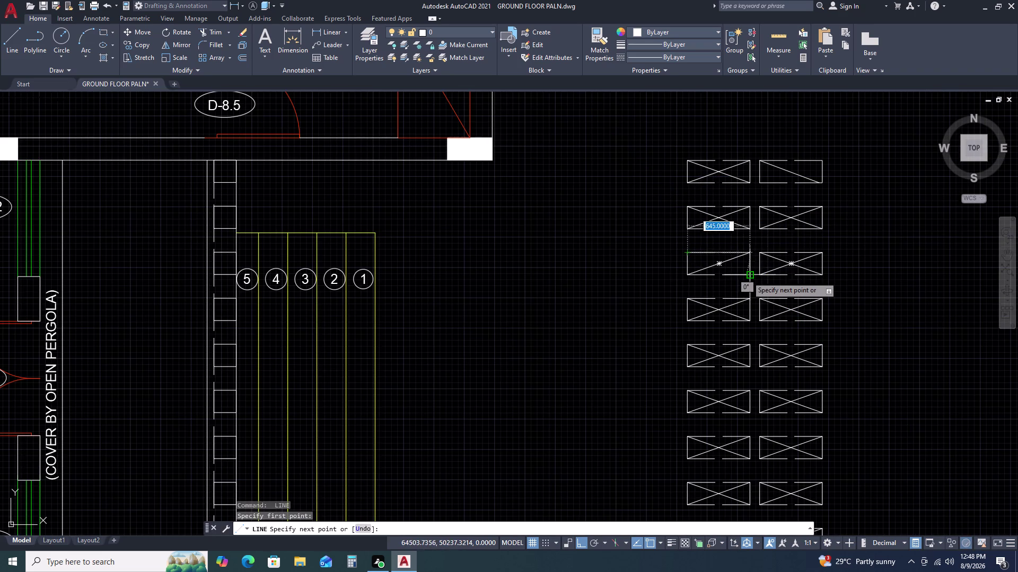
click(746, 277)
key(space)
key(space)
click(756, 184)
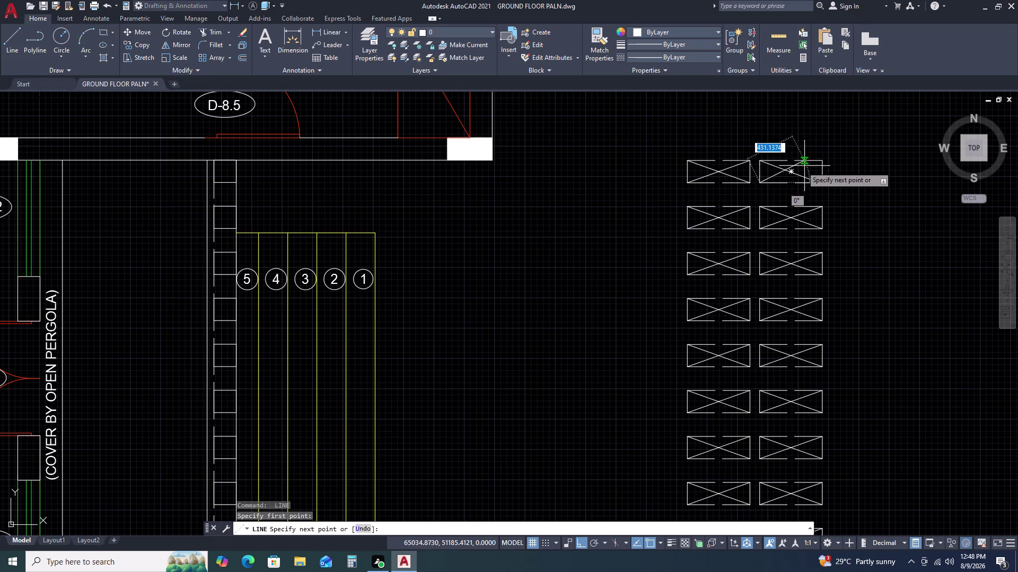
click(825, 163)
key(Escape)
scroll(down, 3)
middle_drag(880, 302, 871, 294)
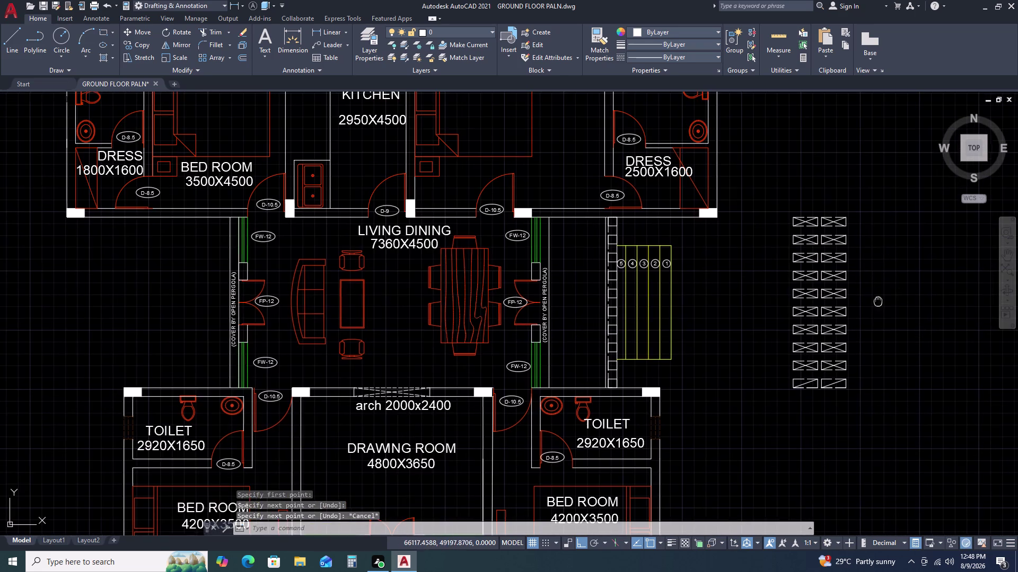
Apply the dashed ACAD_ISO02W100 linetype to all pergola block lines.
middle_drag(870, 294, 821, 248)
double_click(820, 141)
double_click(741, 378)
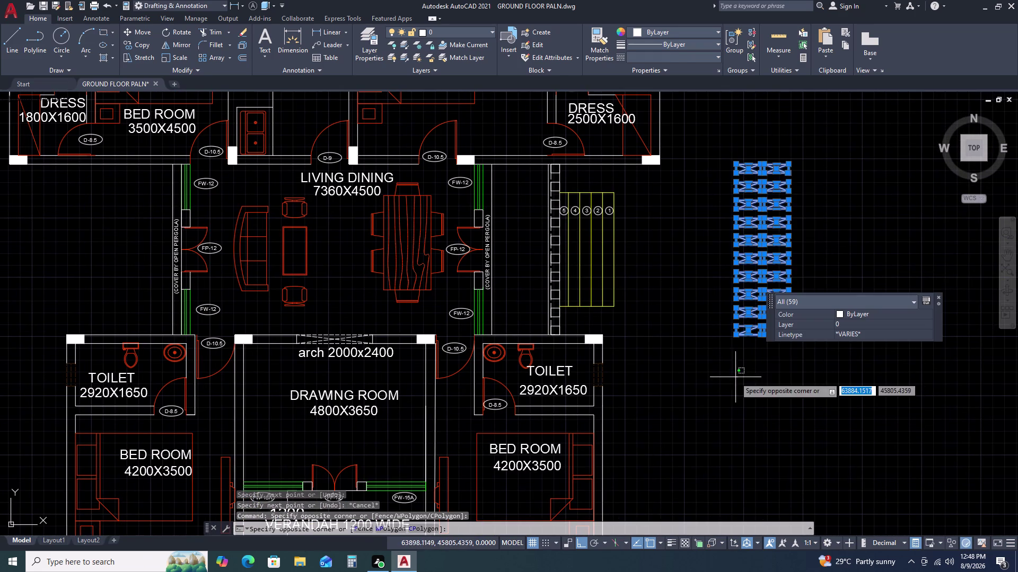
click(768, 153)
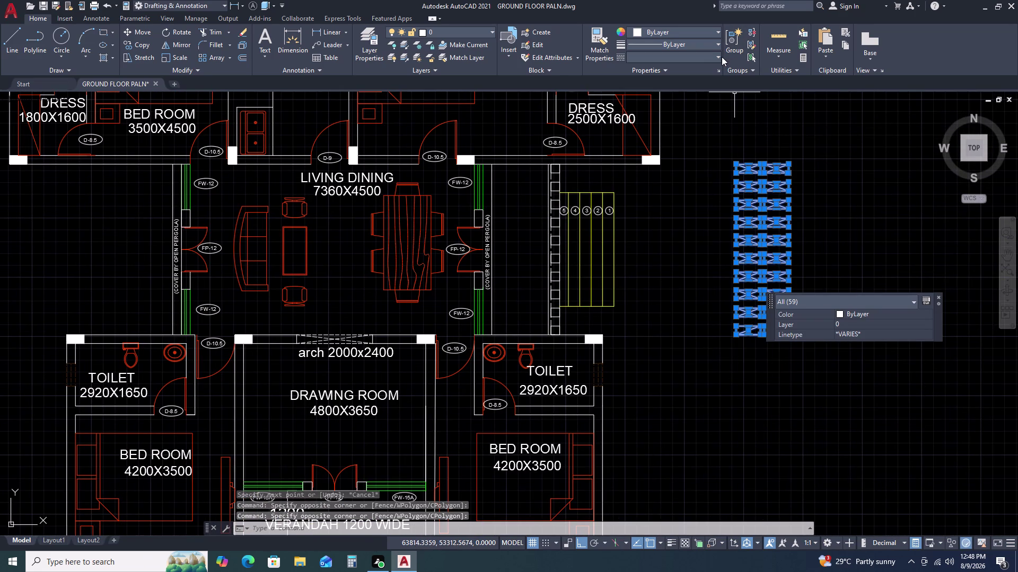
click(715, 55)
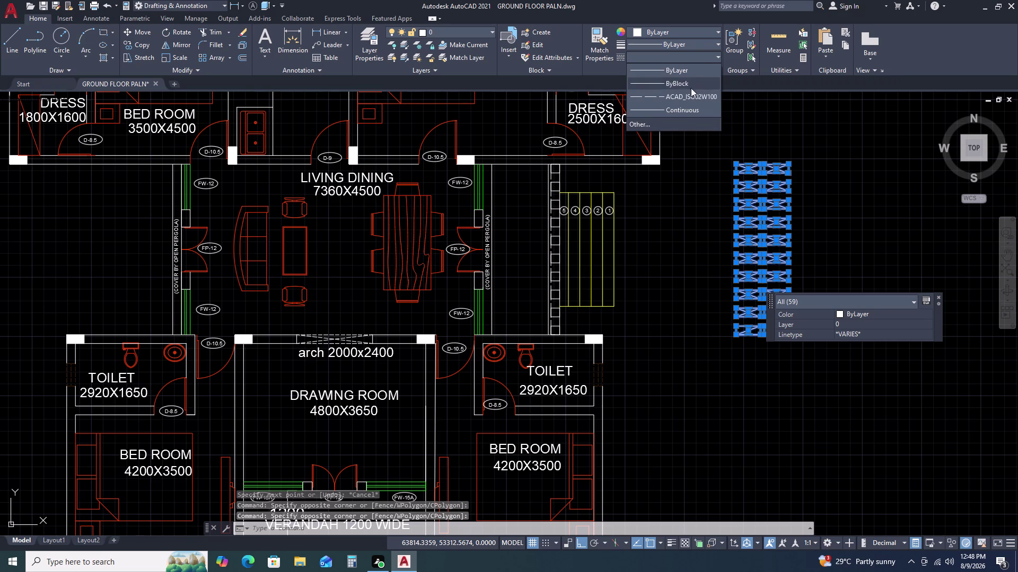
click(686, 96)
key(Escape)
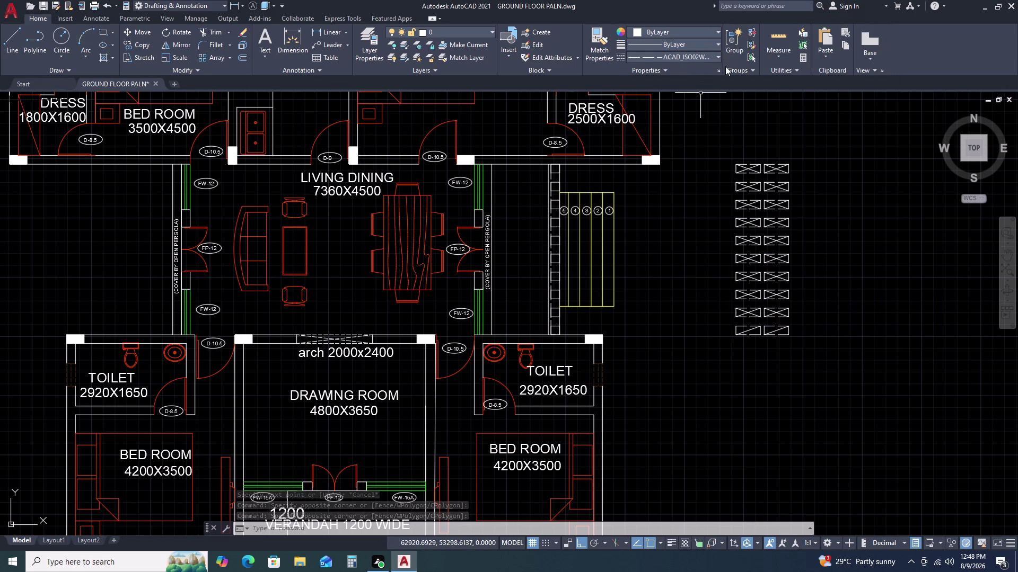
Reselect the pergola lines and try the PR command, cancelling a stray transparency prompt.
click(707, 59)
click(707, 92)
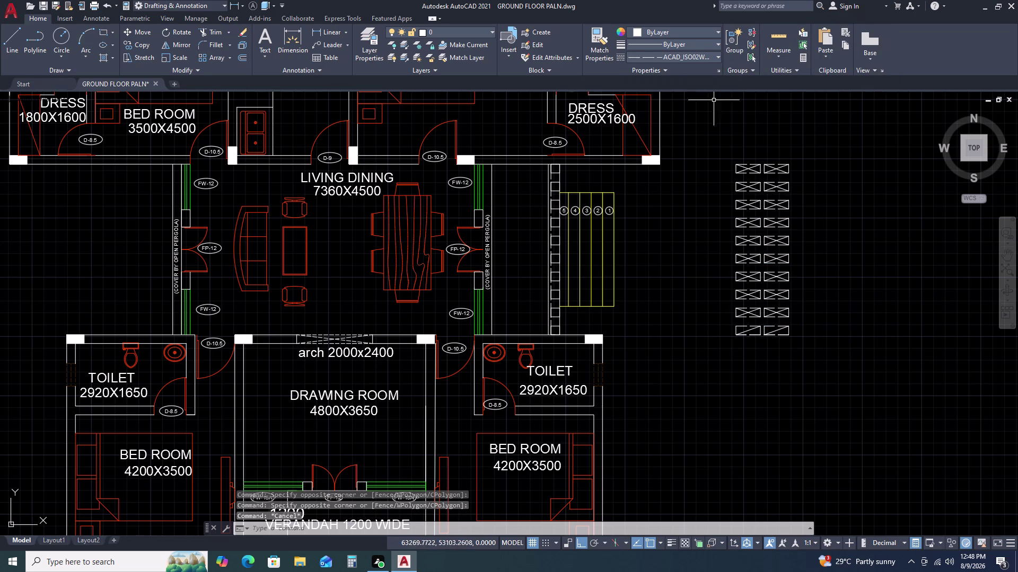
click(820, 158)
click(731, 344)
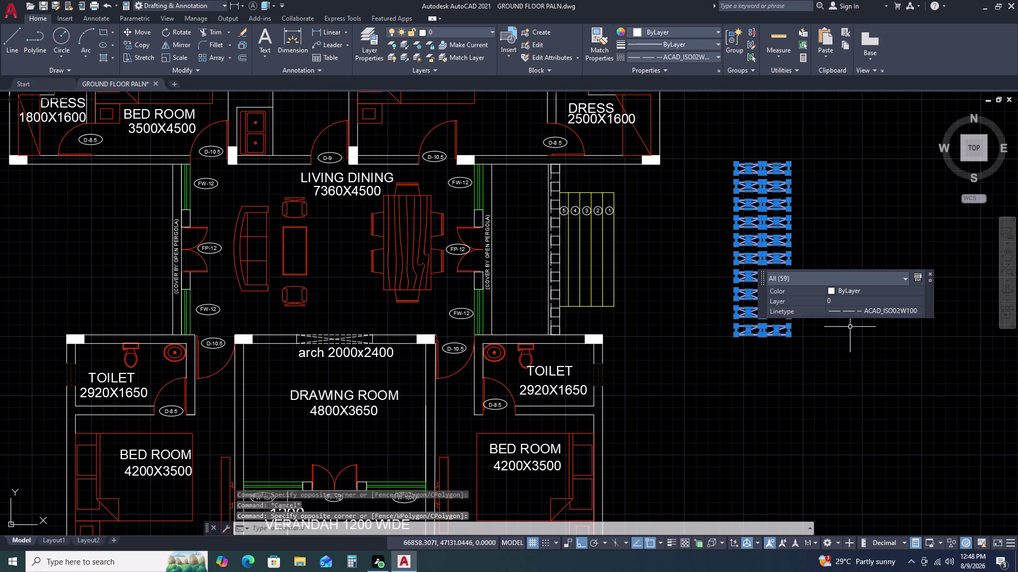
text(P)
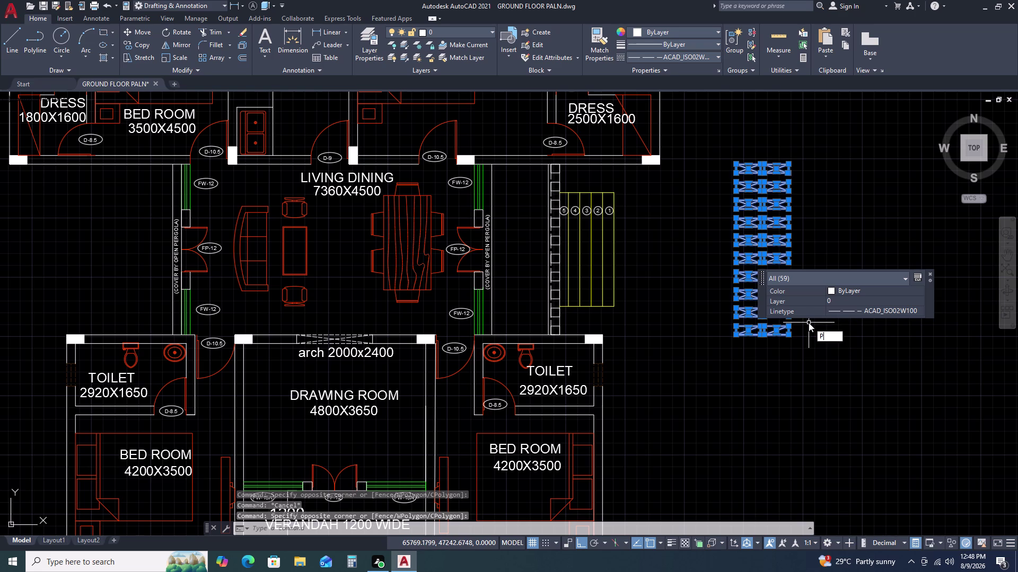
text(T)
key(BackSpace)
text(R)
key(space)
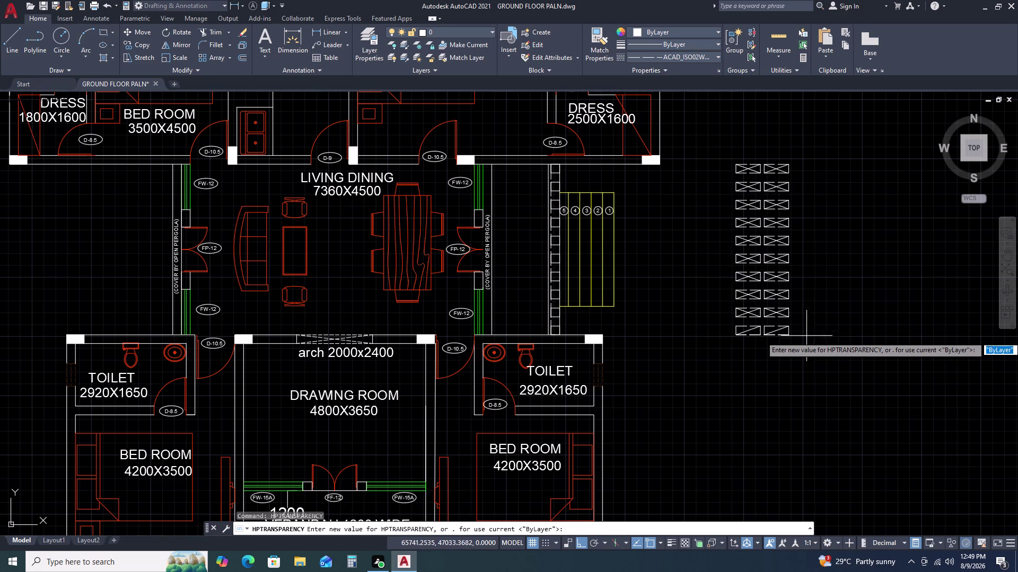
key(Escape)
Reselect all 59 pergola objects and open their Properties with PR.
click(822, 141)
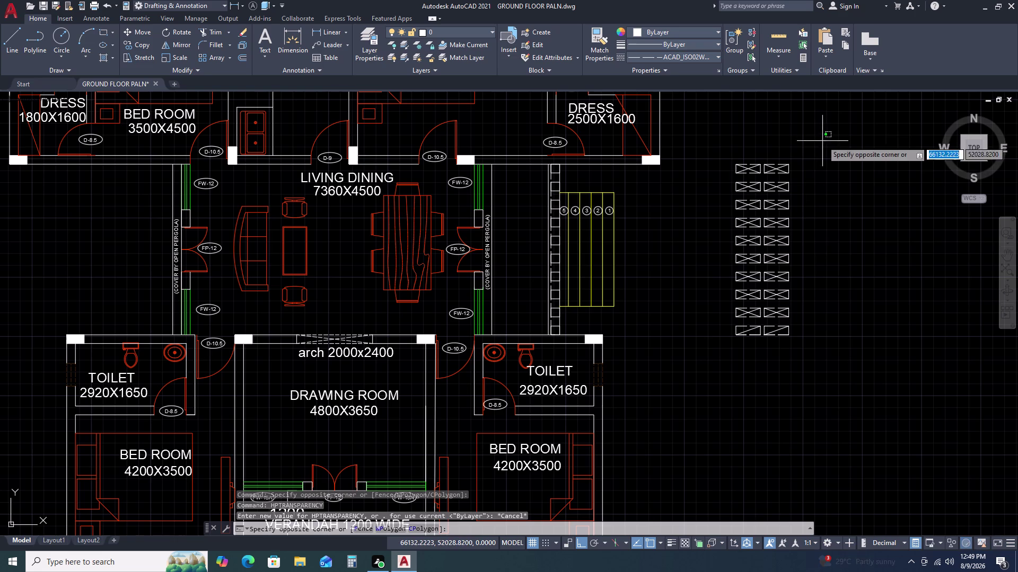
click(729, 360)
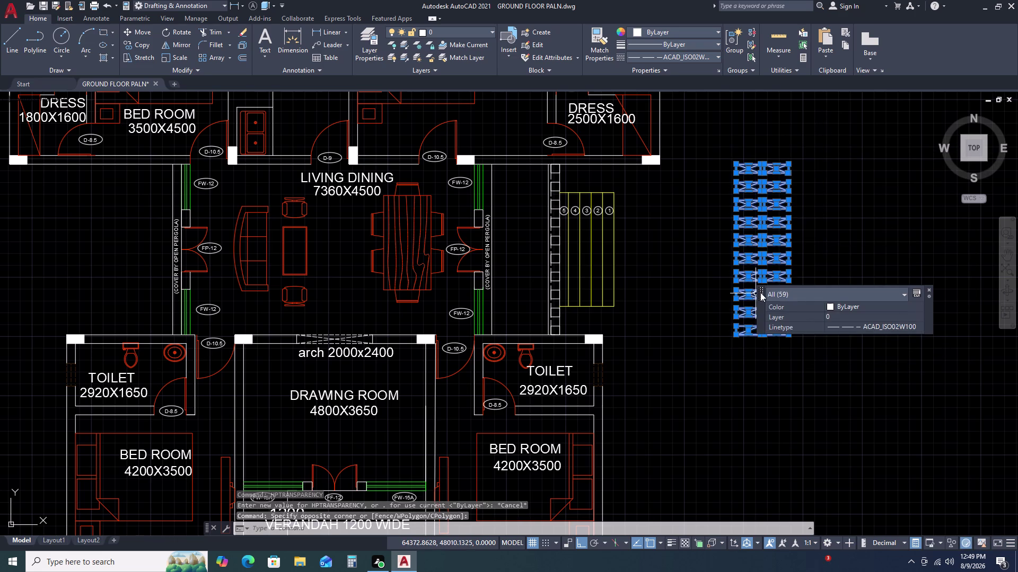
text(PR)
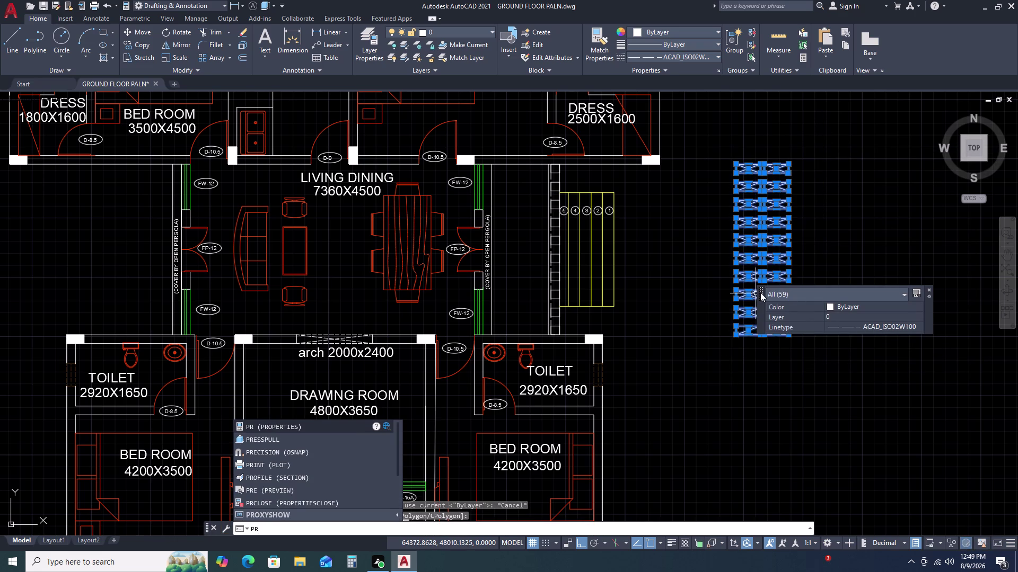
key(space)
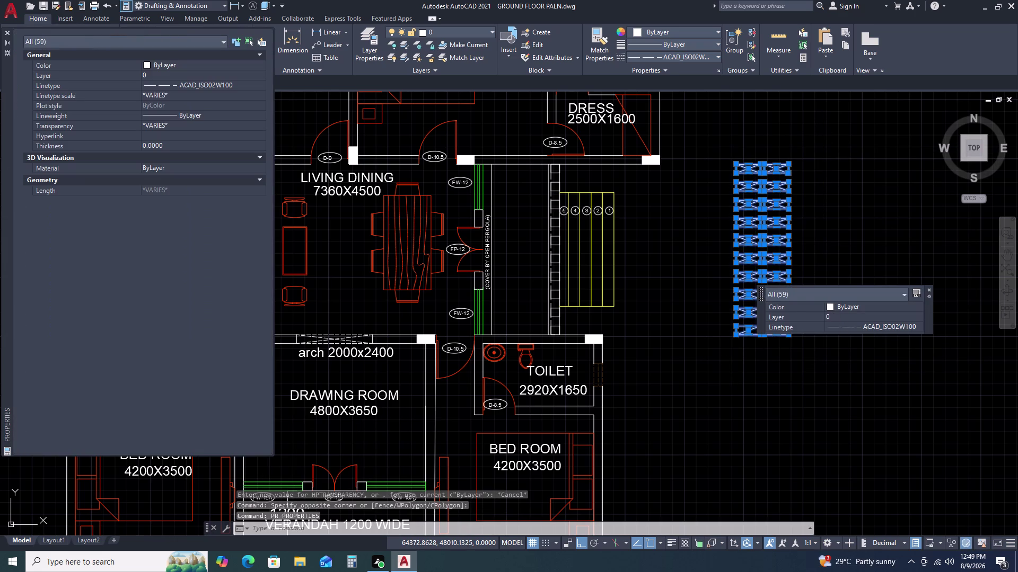
Set the 59 pergola objects' linetype scale to 10 and close the Properties palette.
click(181, 89)
click(181, 94)
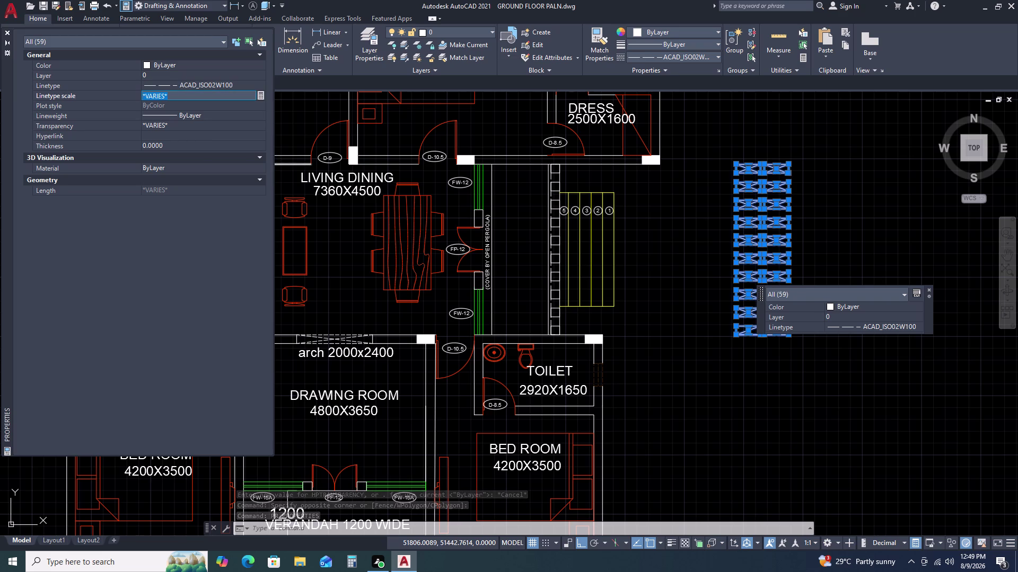
text(10)
key(Return)
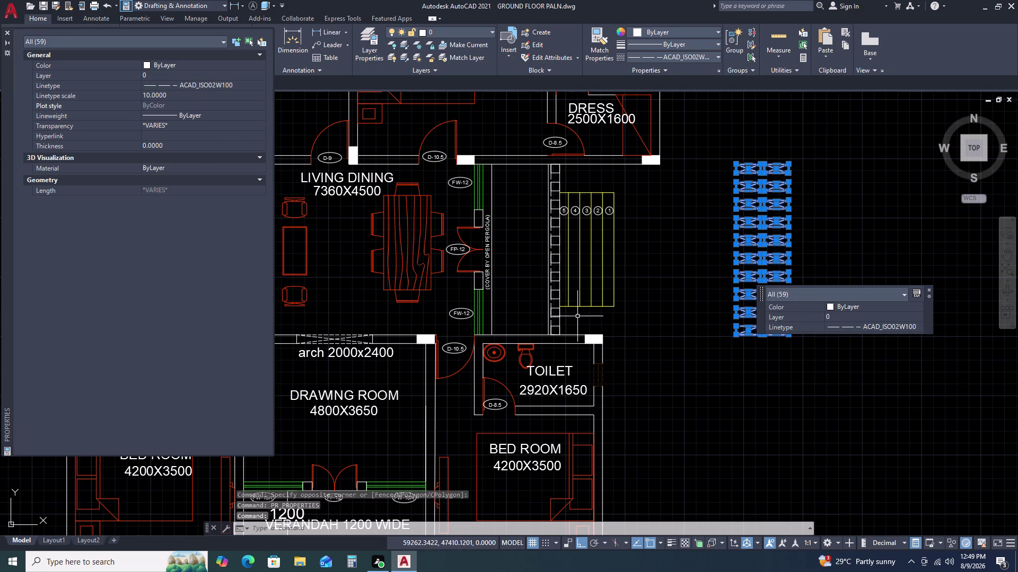
key(Escape)
scroll(up, 3)
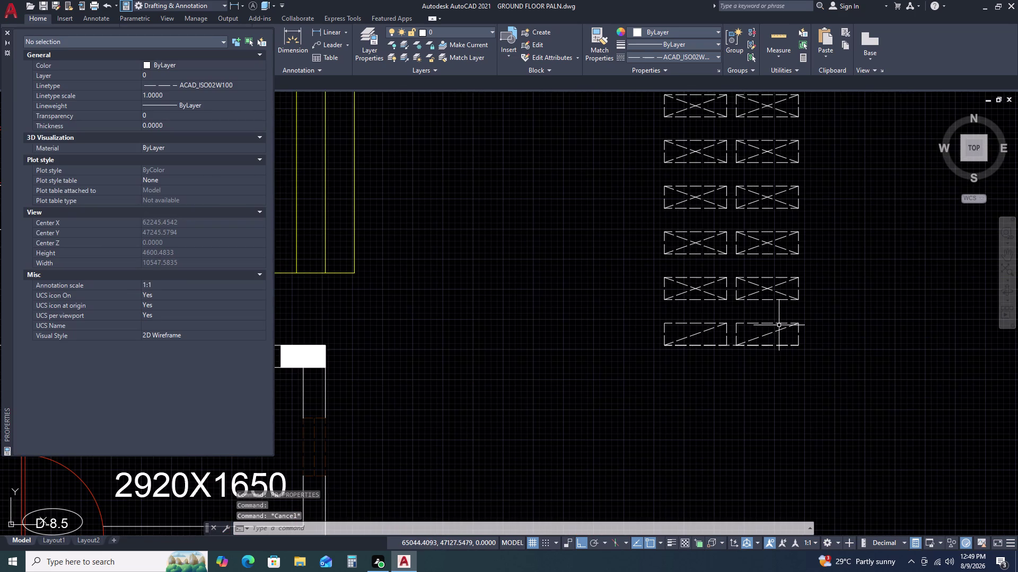
scroll(down, 3)
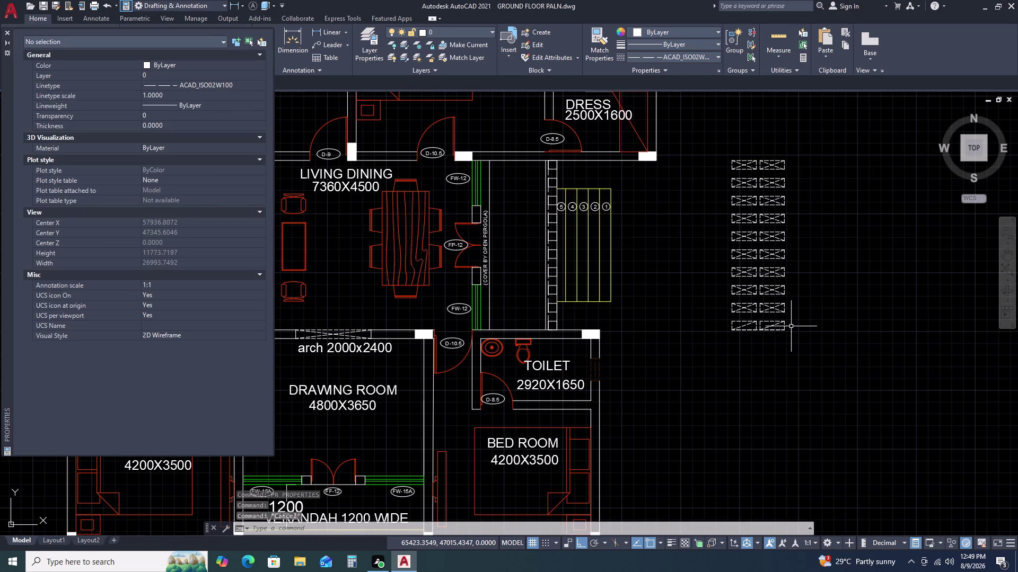
double_click(5, 31)
key(Escape)
double_click(821, 131)
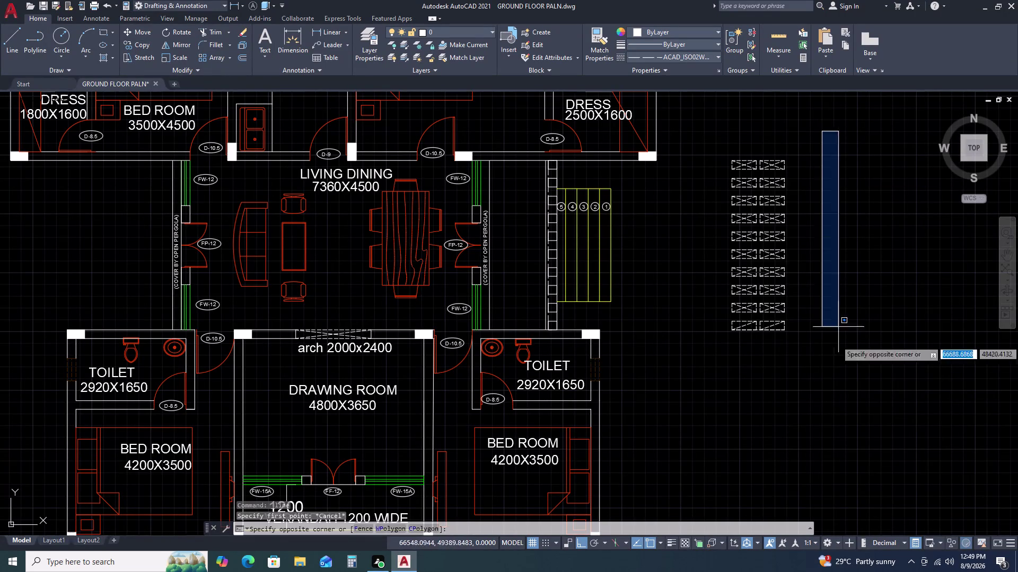
Start moving the pergola blocks beside the stair wall, then abandon the move.
double_click(713, 370)
text(M)
key(space)
scroll(up, 3)
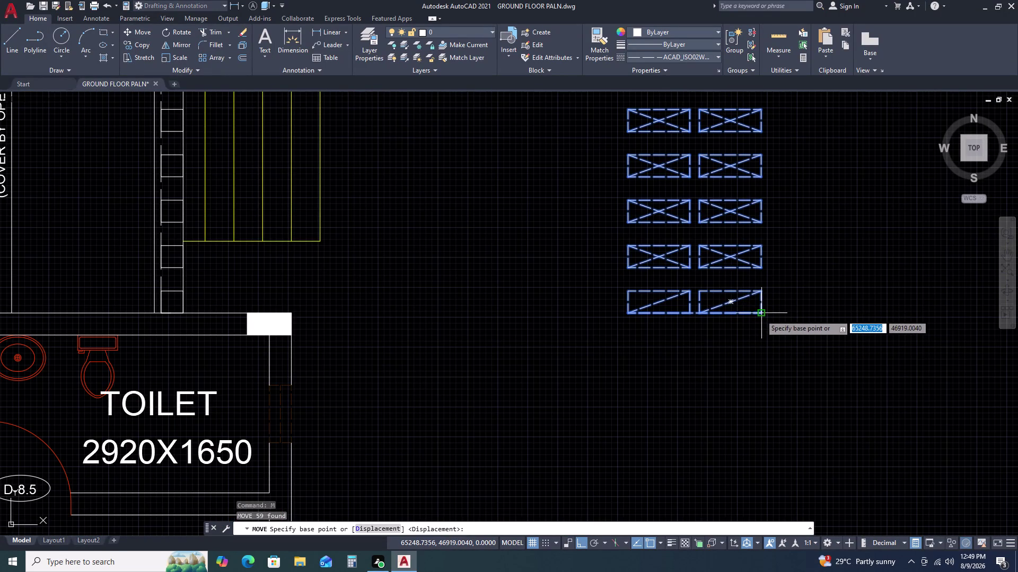
click(760, 315)
scroll(down, 3)
scroll(up, 3)
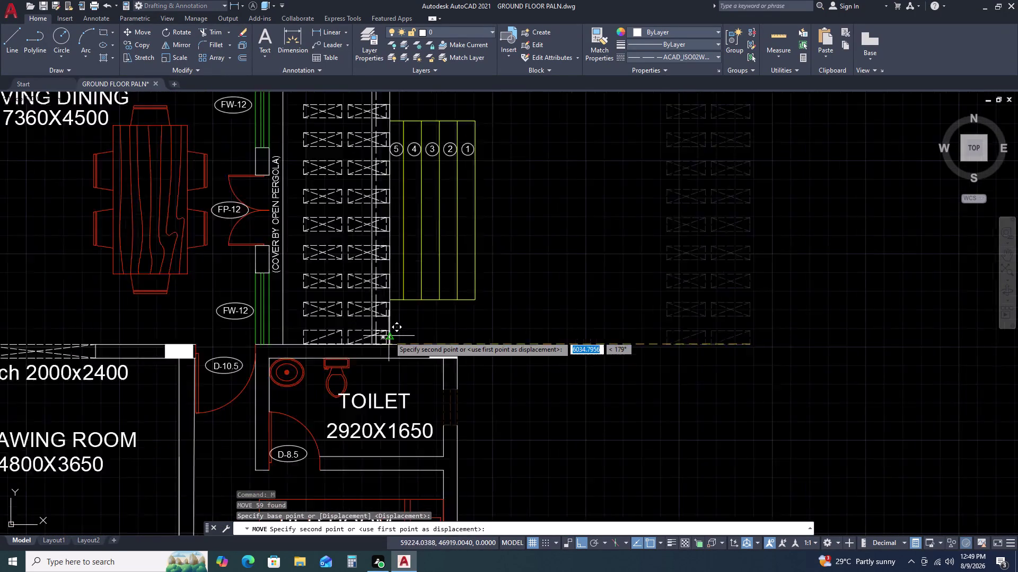
scroll(up, 3)
click(349, 352)
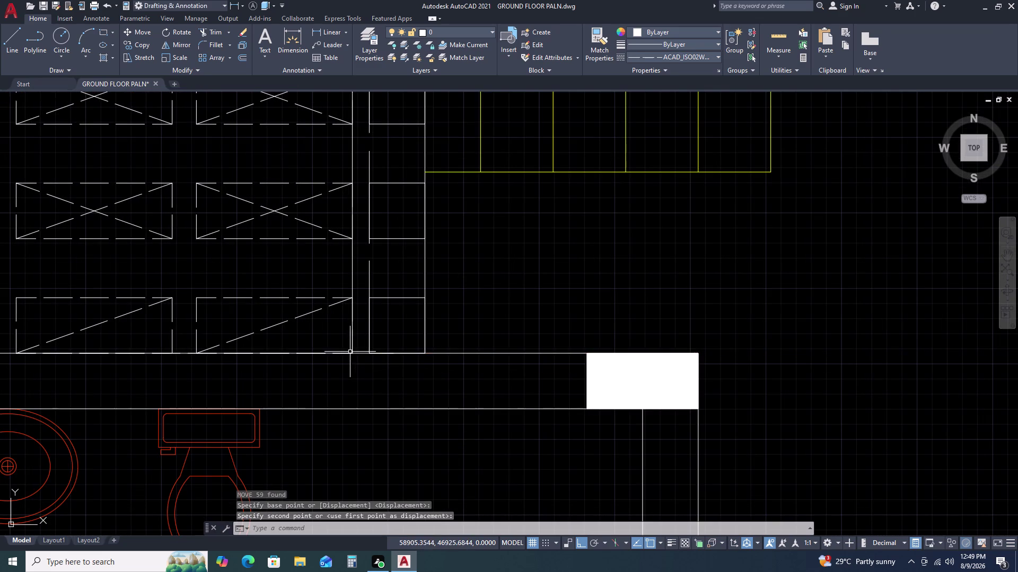
key(Escape)
scroll(down, 3)
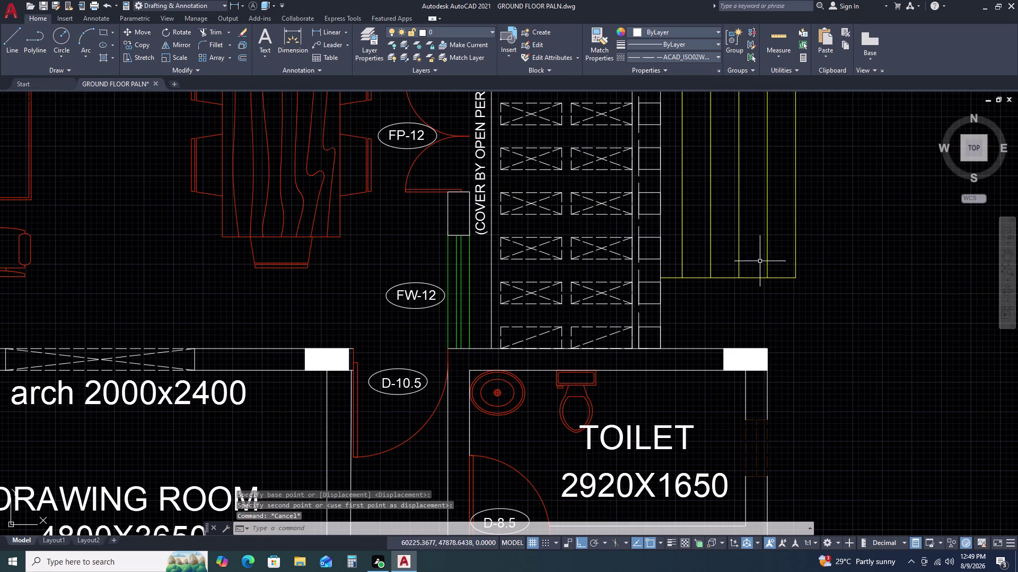
middle_drag(802, 296, 814, 371)
middle_drag(818, 379, 821, 384)
scroll(up, 3)
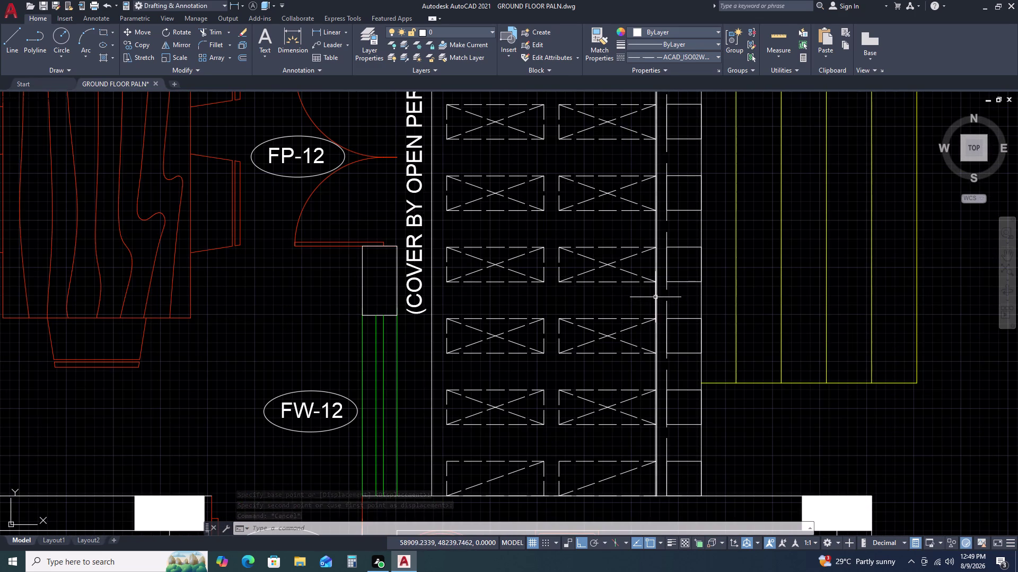
Erase the stray object near the pergola and zoom out to the full plan.
click(655, 297)
key(Delete)
scroll(down, 3)
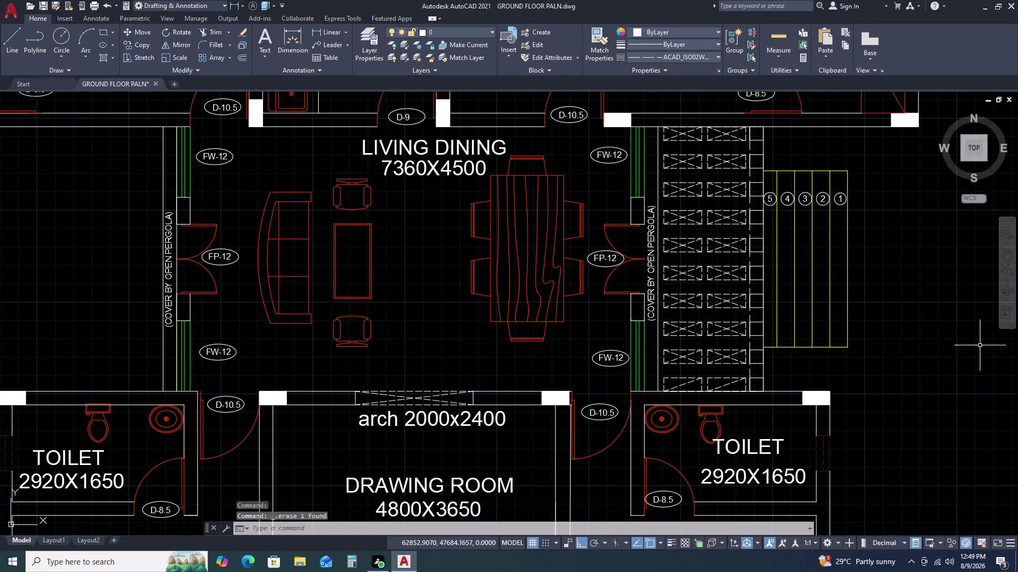
middle_drag(981, 346, 890, 360)
scroll(down, 3)
scroll(down, 3)
middle_drag(875, 373, 809, 331)
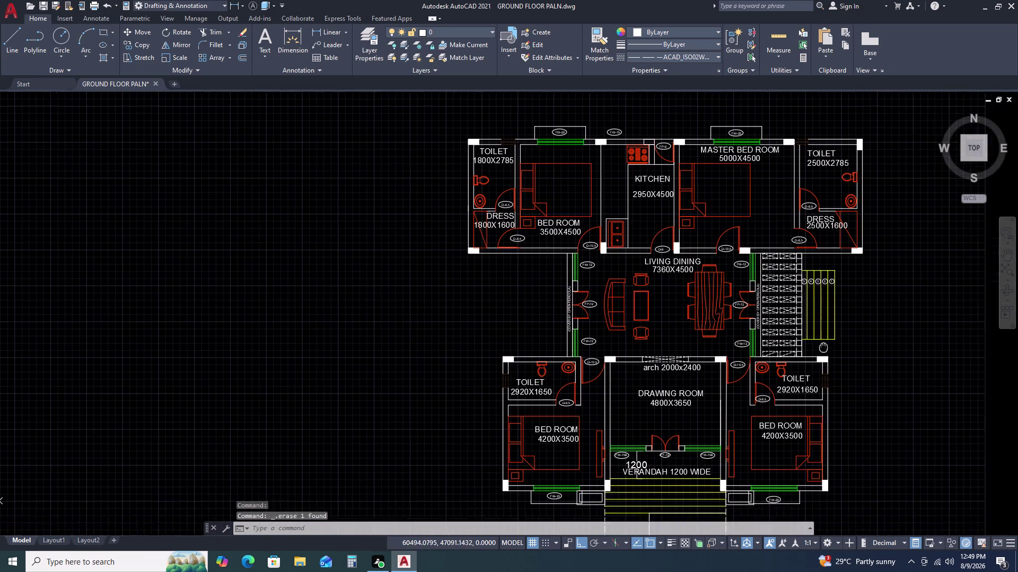
middle_drag(808, 330, 773, 293)
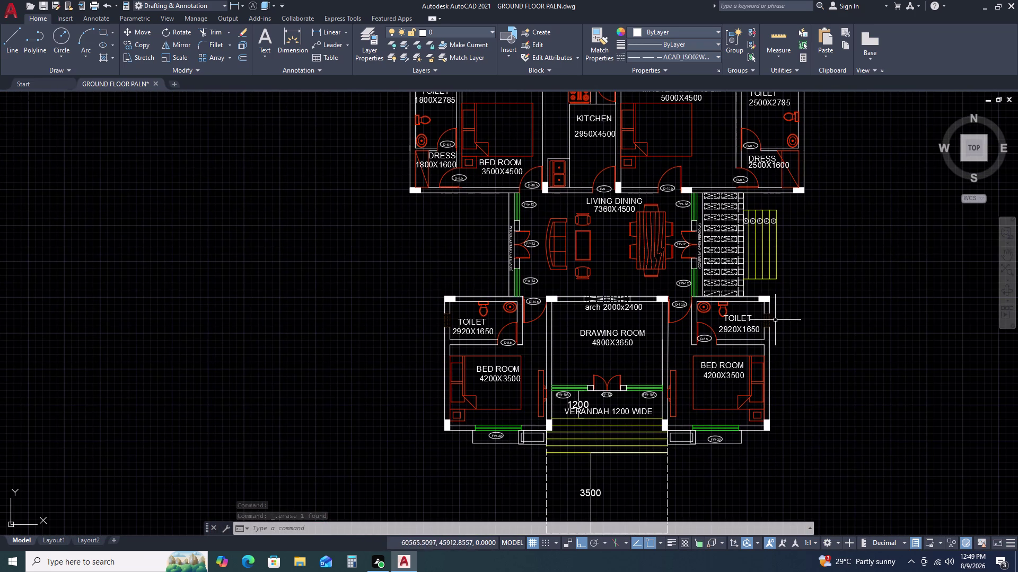
scroll(up, 3)
Window-select the right pergola and staircase, dropping one extra object.
click(699, 159)
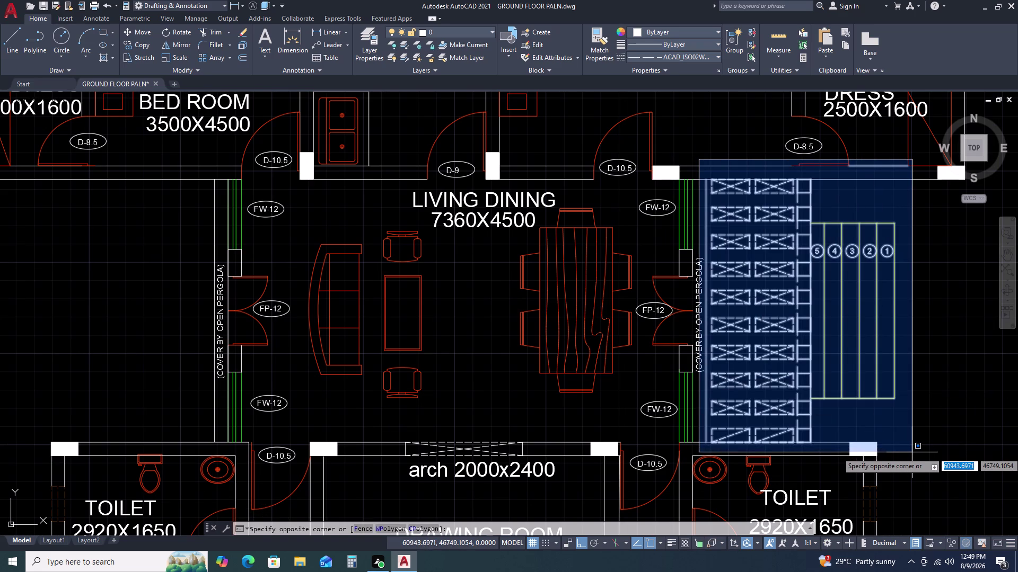
click(911, 453)
scroll(up, 3)
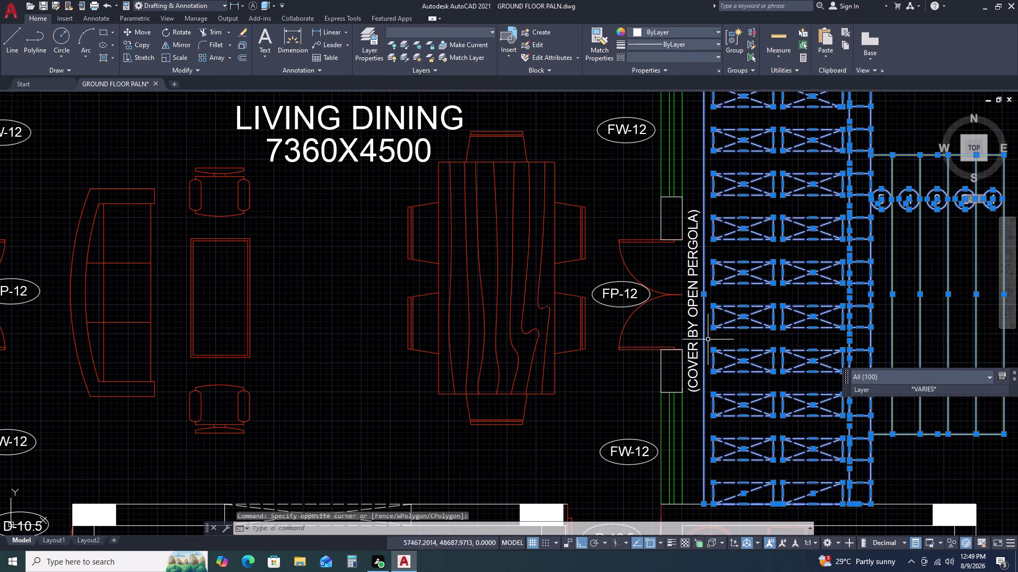
scroll(up, 3)
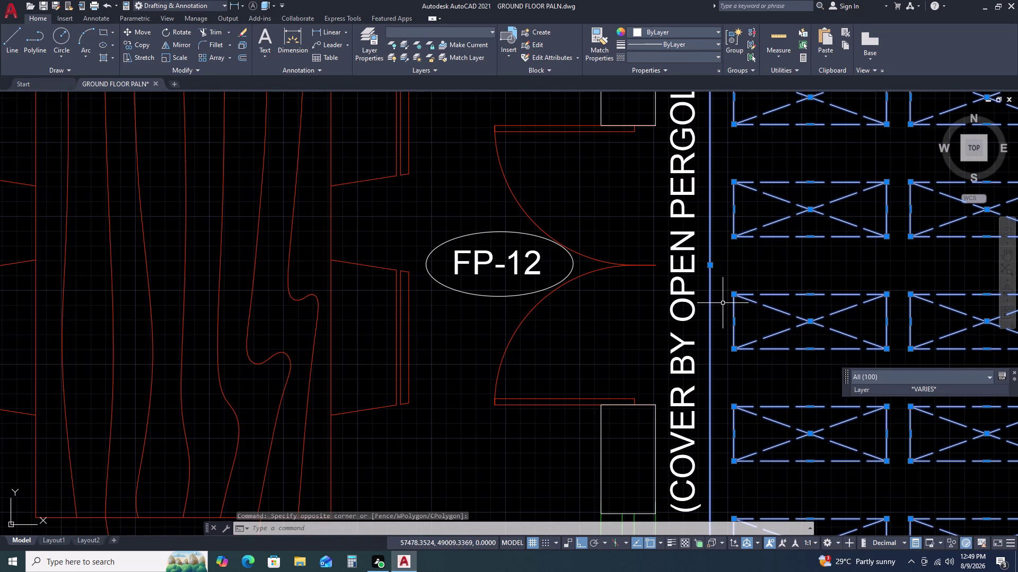
double_click(718, 255)
click(705, 269)
scroll(down, 3)
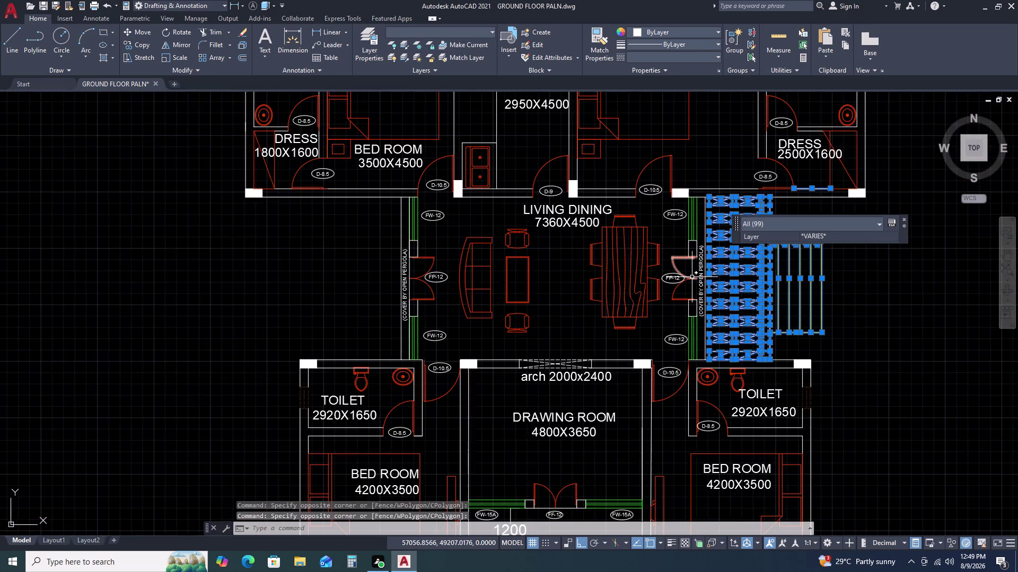
scroll(down, 3)
Mirror them across a vertical line through the arch centre, keeping the originals.
text(MI)
key(space)
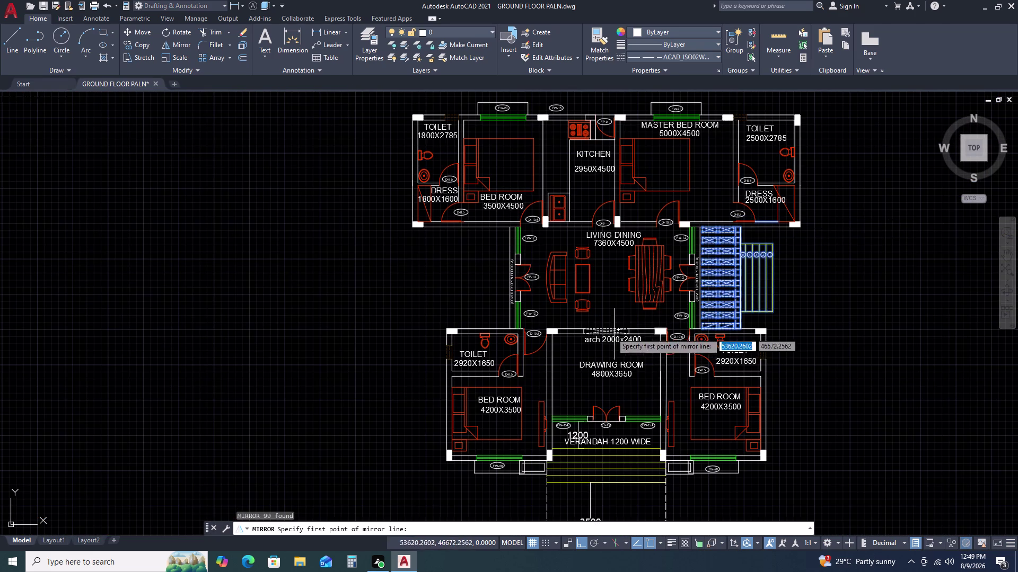
scroll(up, 3)
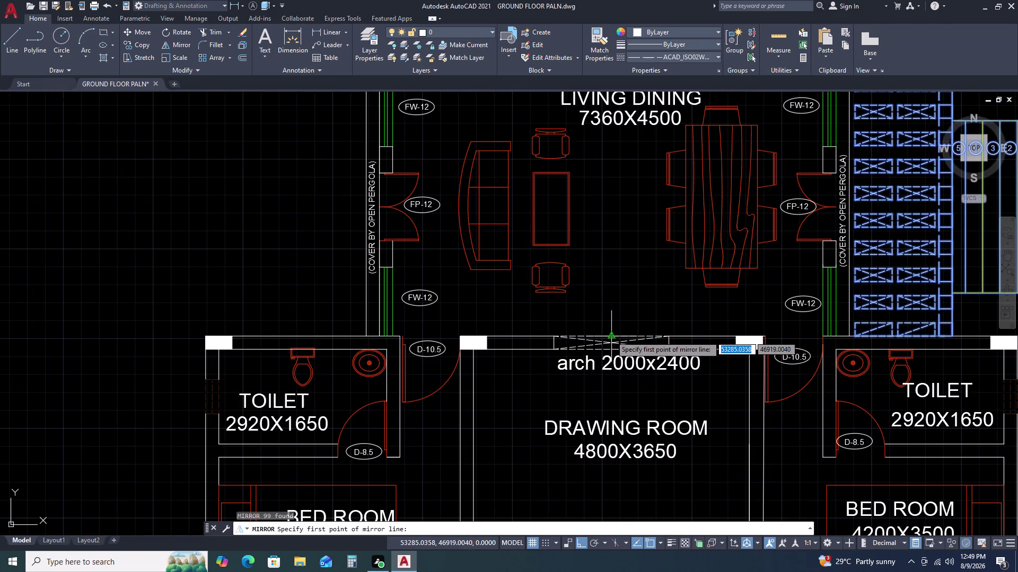
drag(611, 336, 613, 331)
middle_drag(623, 271, 621, 342)
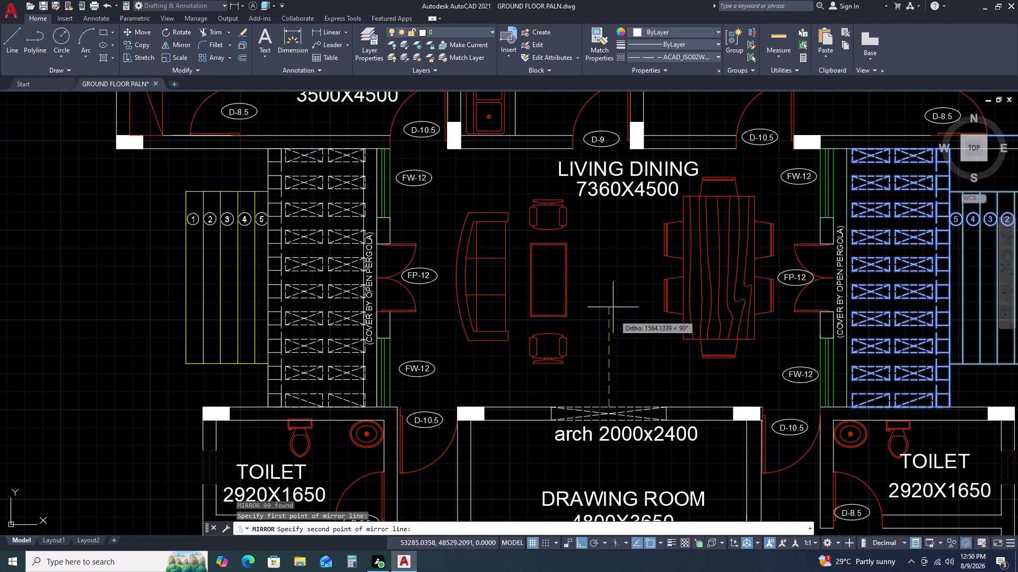
double_click(620, 101)
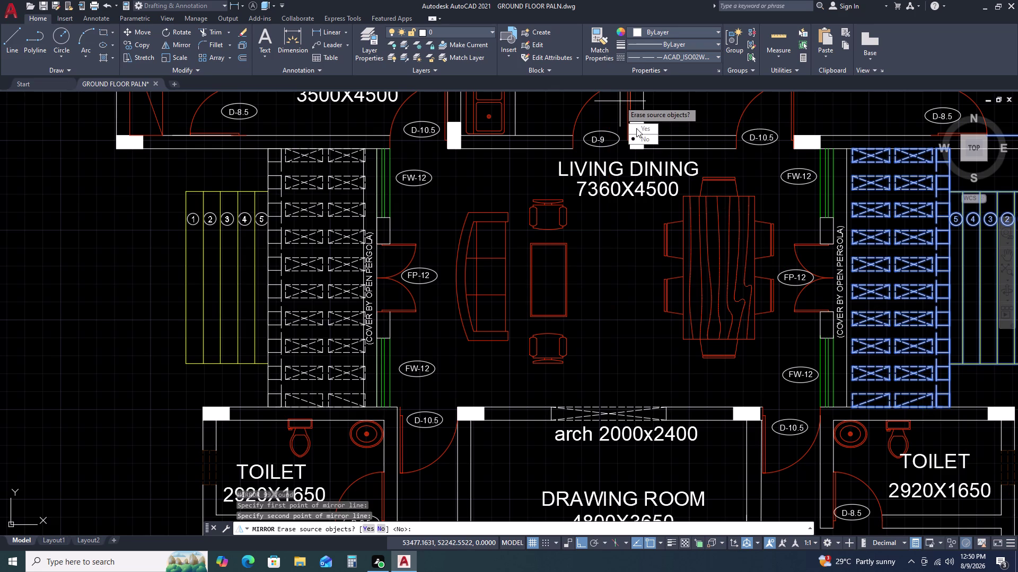
drag(644, 141, 619, 101)
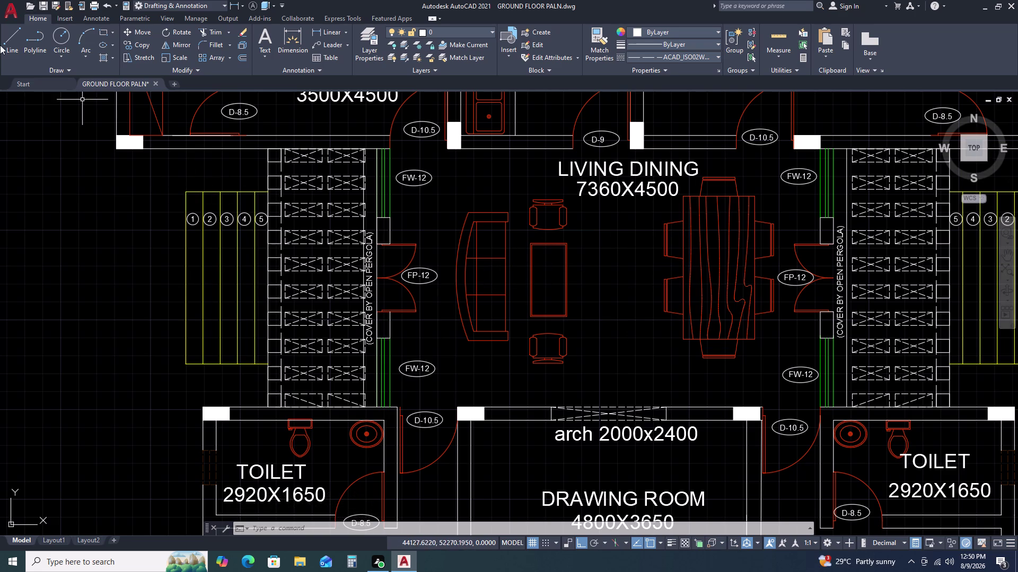
double_click(173, 130)
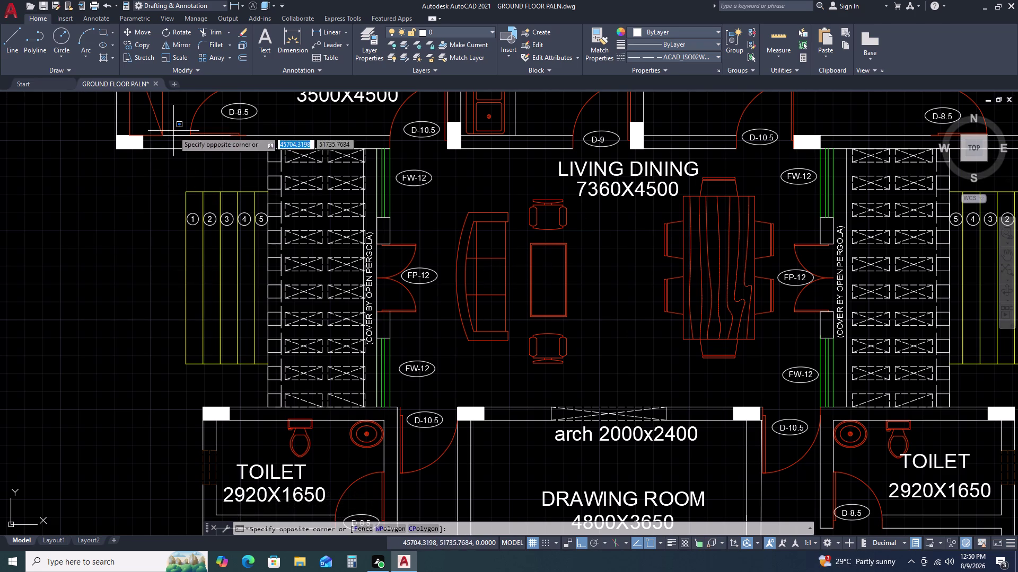
Select the left pergola copy and start a move, then cancel it.
scroll(up, 3)
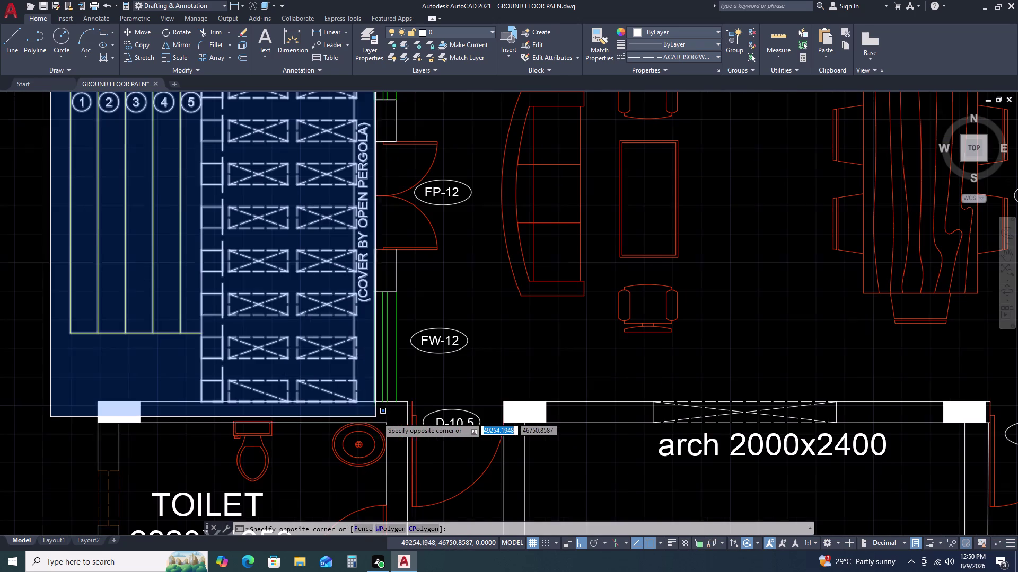
click(357, 416)
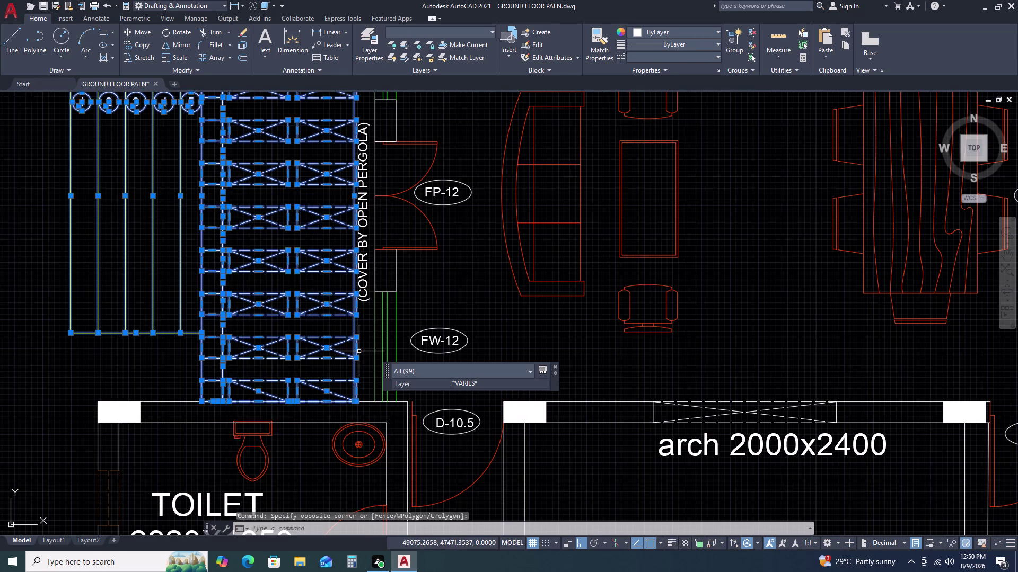
text(M)
key(space)
scroll(up, 3)
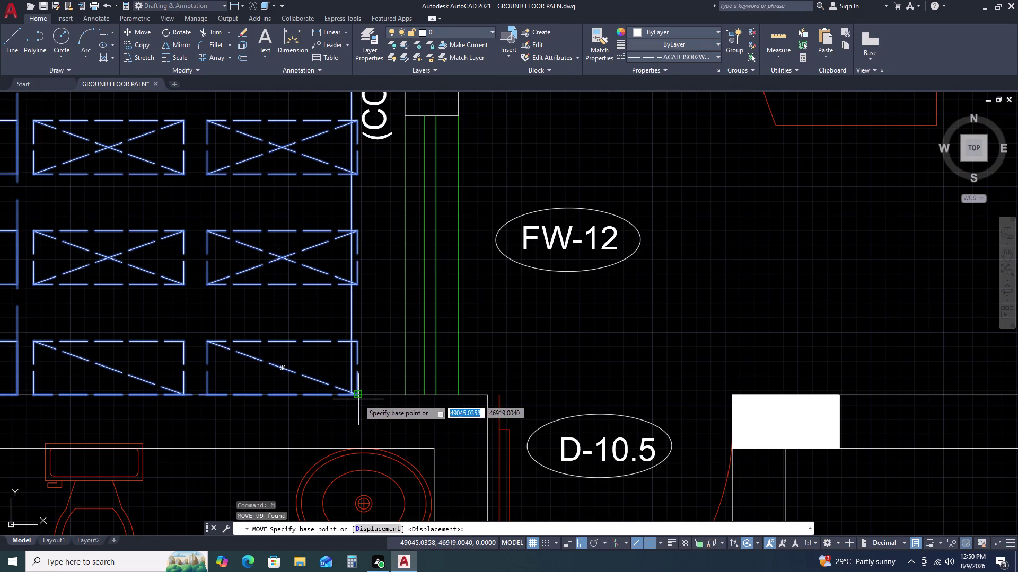
key(Escape)
scroll(down, 3)
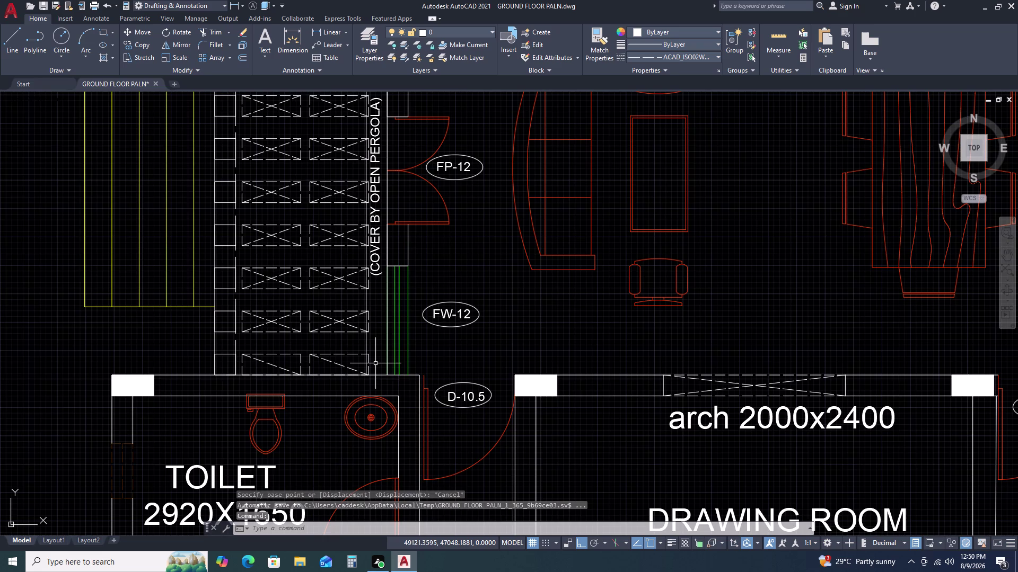
scroll(down, 3)
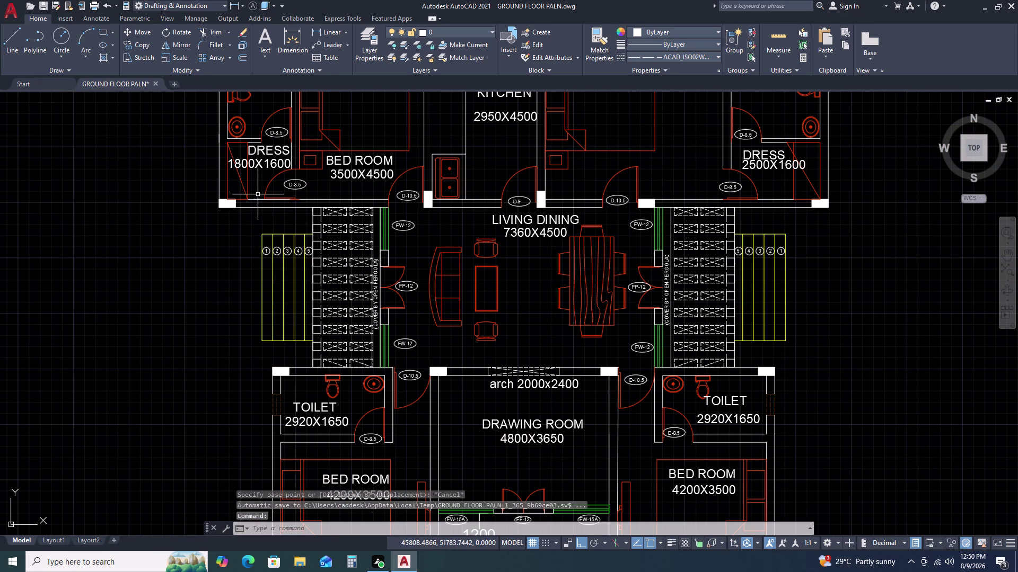
Reselect the left pergola copy, removing the extra wall line.
double_click(258, 195)
scroll(up, 3)
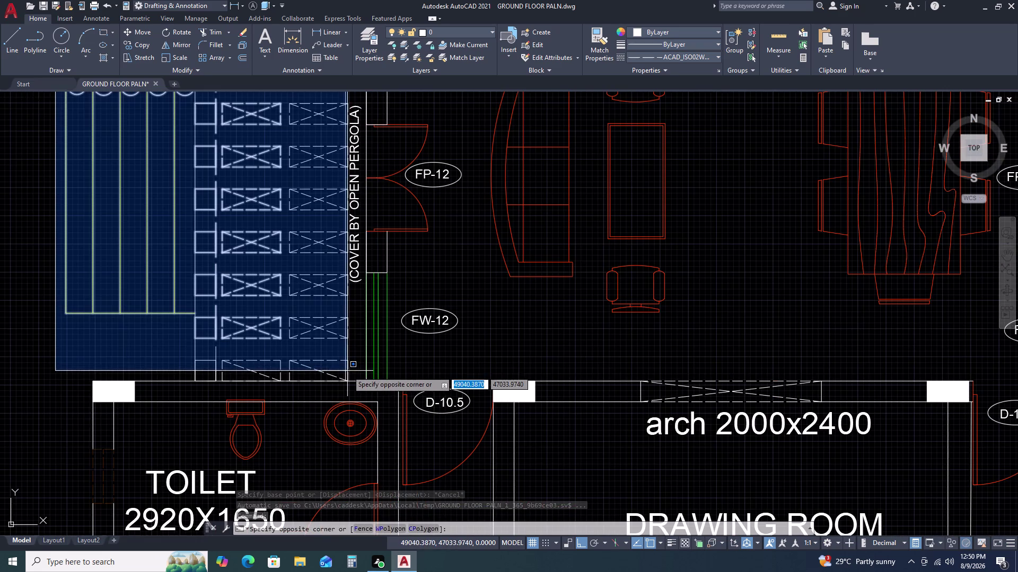
scroll(up, 3)
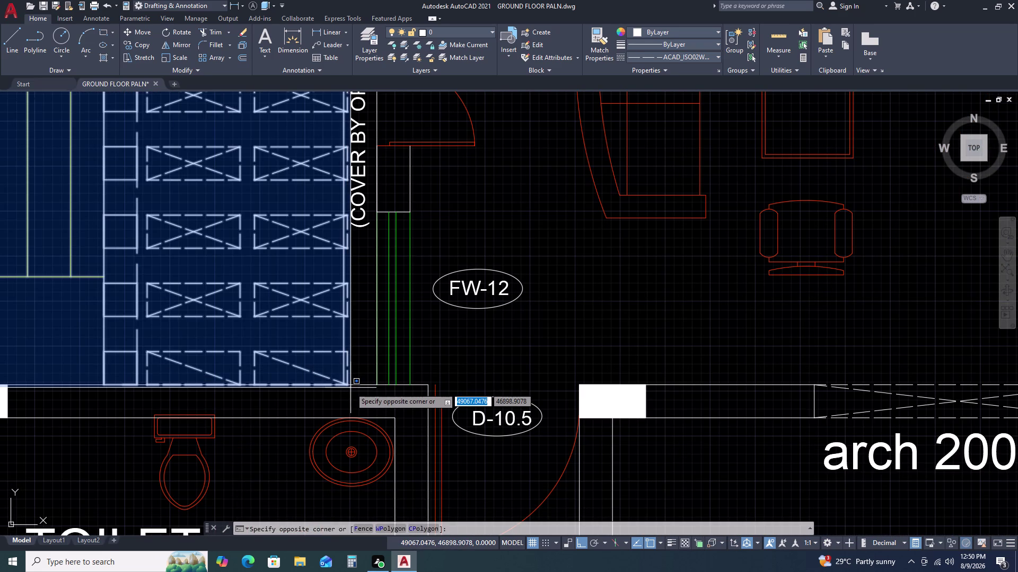
double_click(351, 388)
scroll(up, 3)
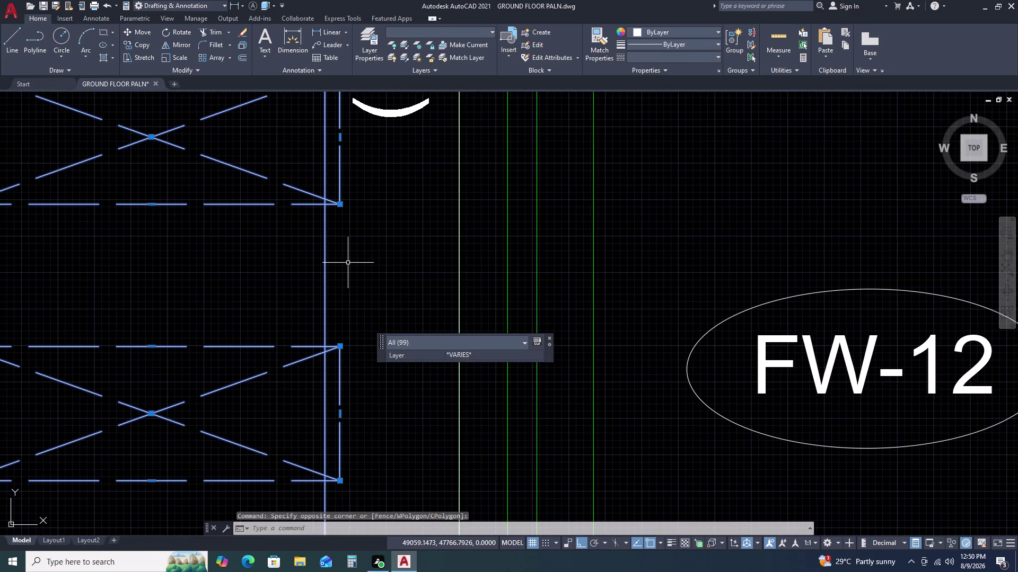
click(357, 257)
click(295, 285)
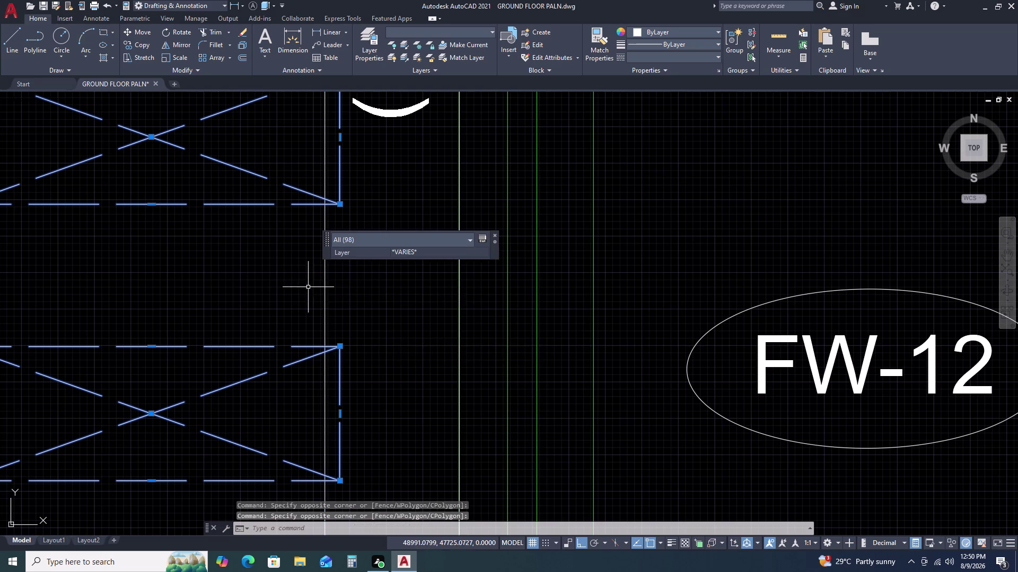
scroll(down, 3)
scroll(down, 3)
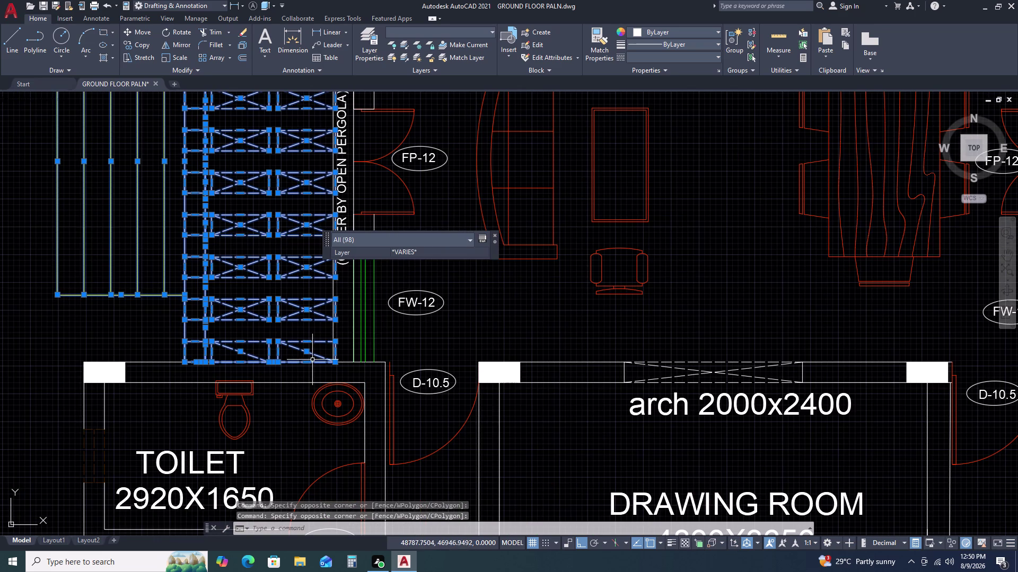
Move the left pergola copy from its bottom corner onto the toilet wall line.
text(M)
key(space)
scroll(up, 3)
scroll(up, 3)
double_click(327, 356)
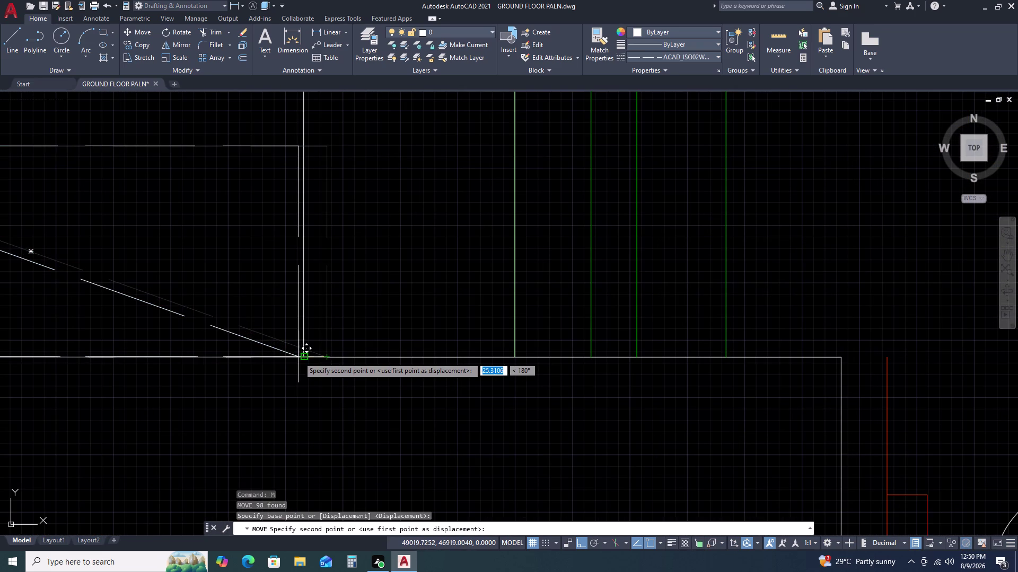
click(304, 357)
scroll(down, 3)
scroll(down, 3)
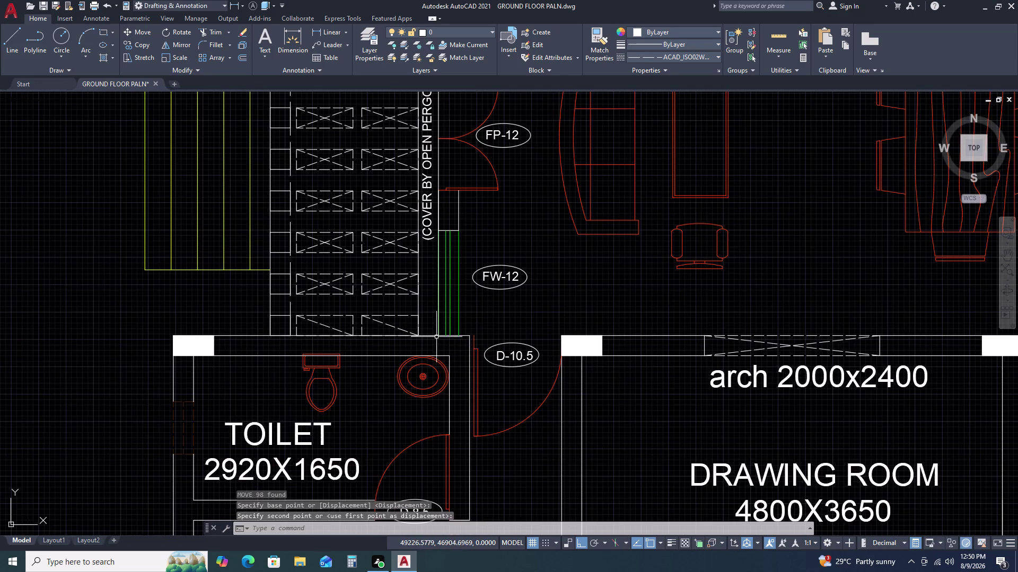
scroll(down, 3)
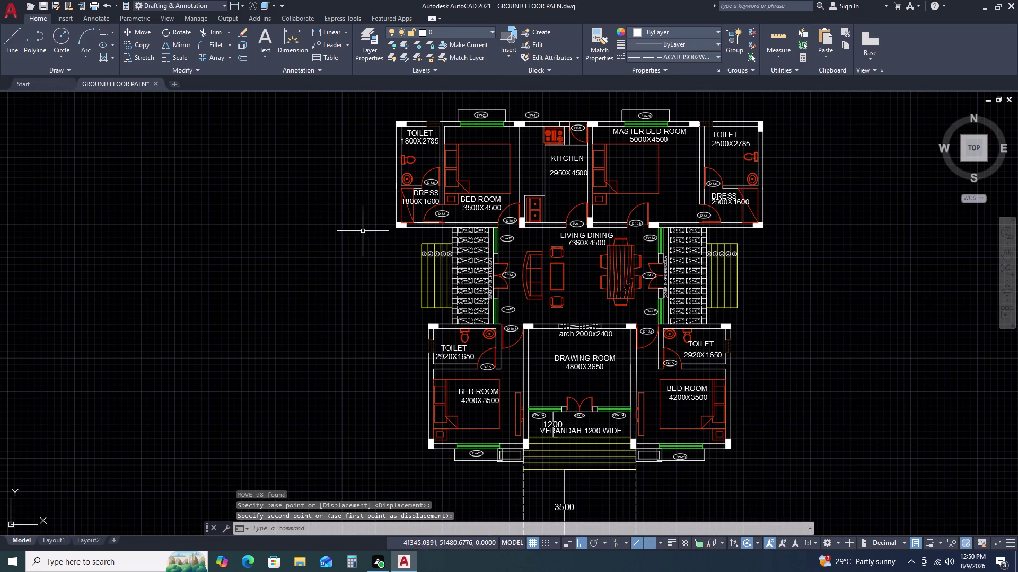
scroll(up, 3)
scroll(down, 3)
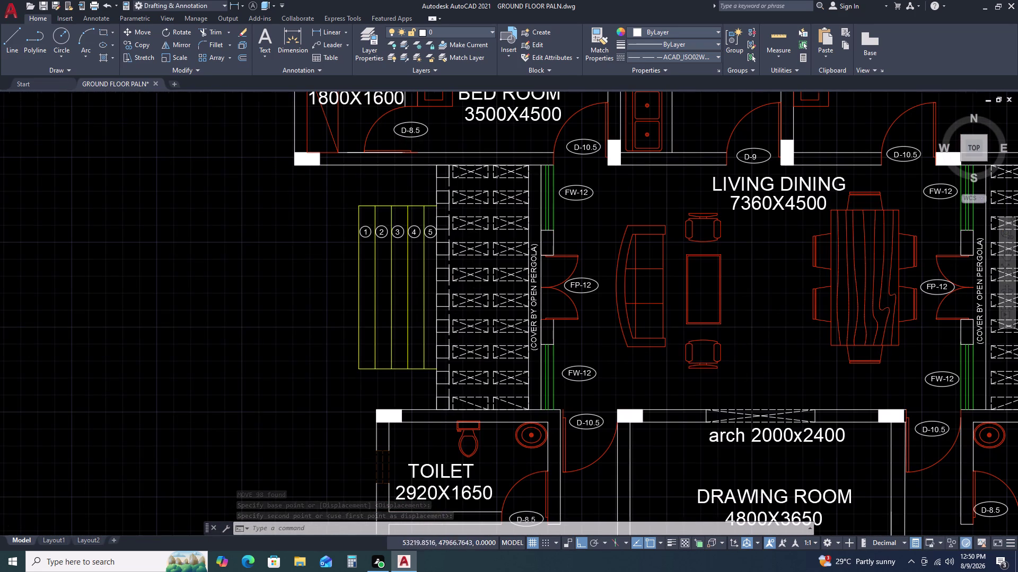
middle_drag(770, 360, 512, 368)
scroll(down, 3)
middle_drag(691, 375, 677, 290)
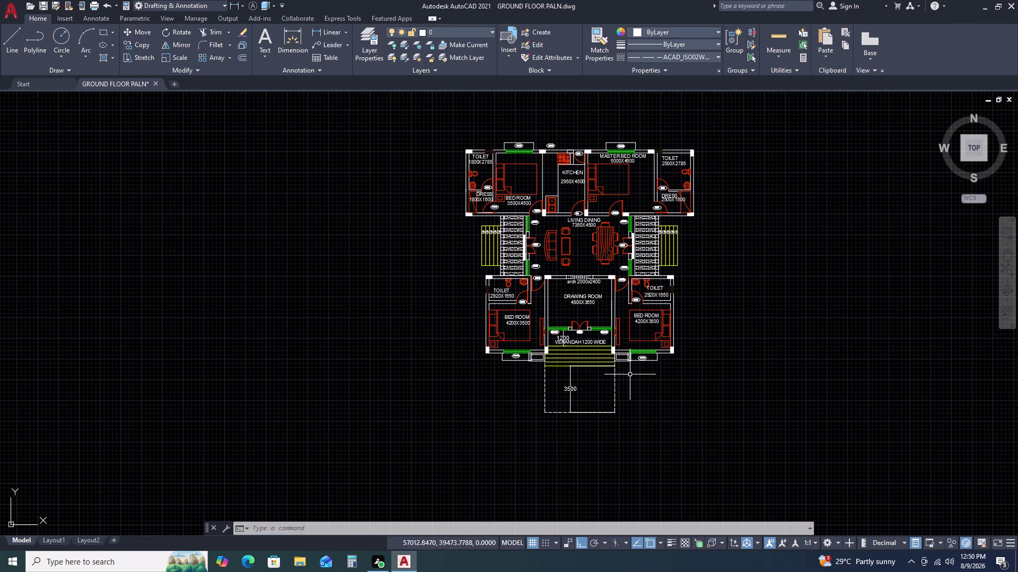
Add a multileader labelled 'UP' from right of the stairs to the treads.
scroll(up, 3)
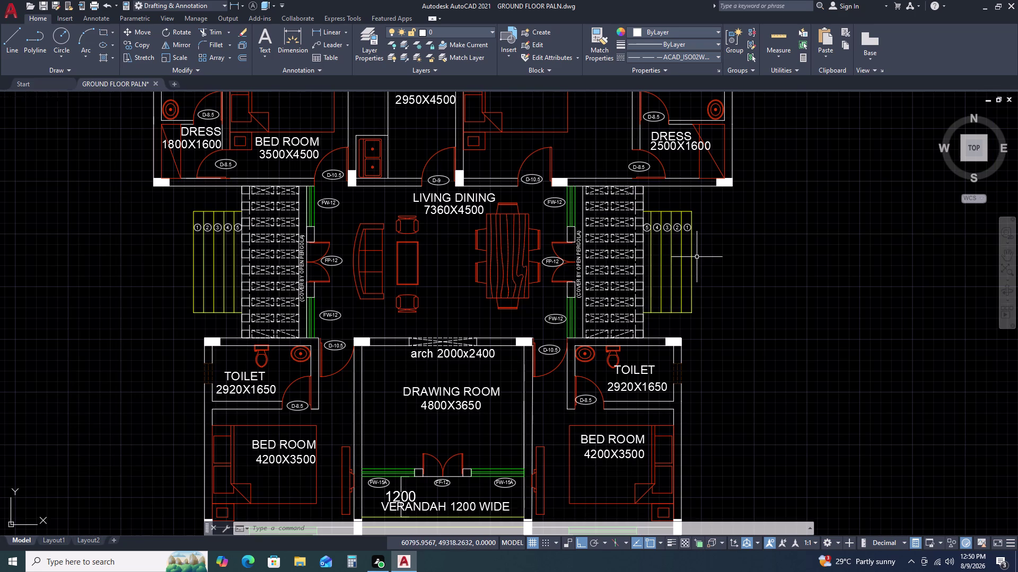
scroll(up, 3)
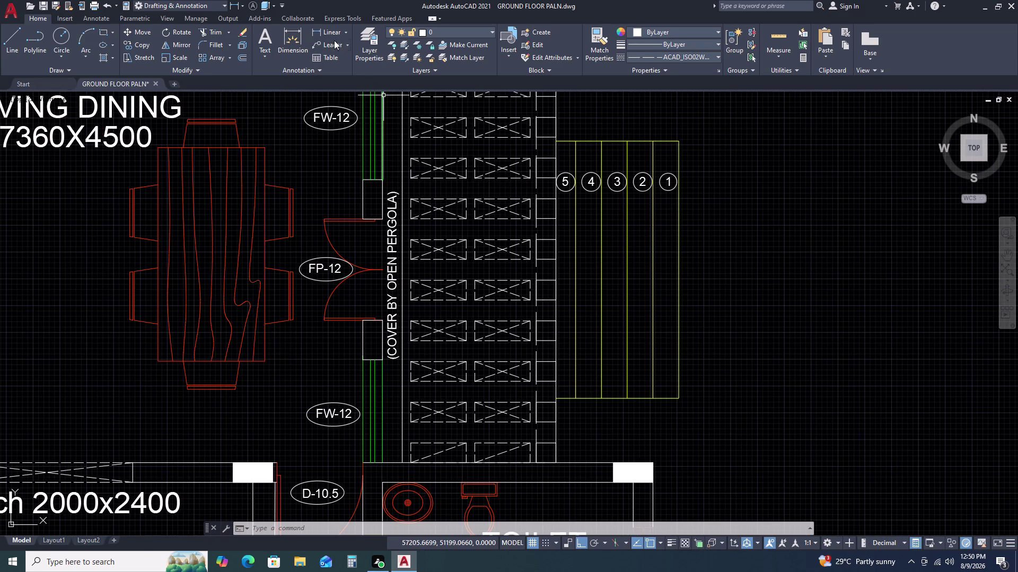
click(334, 47)
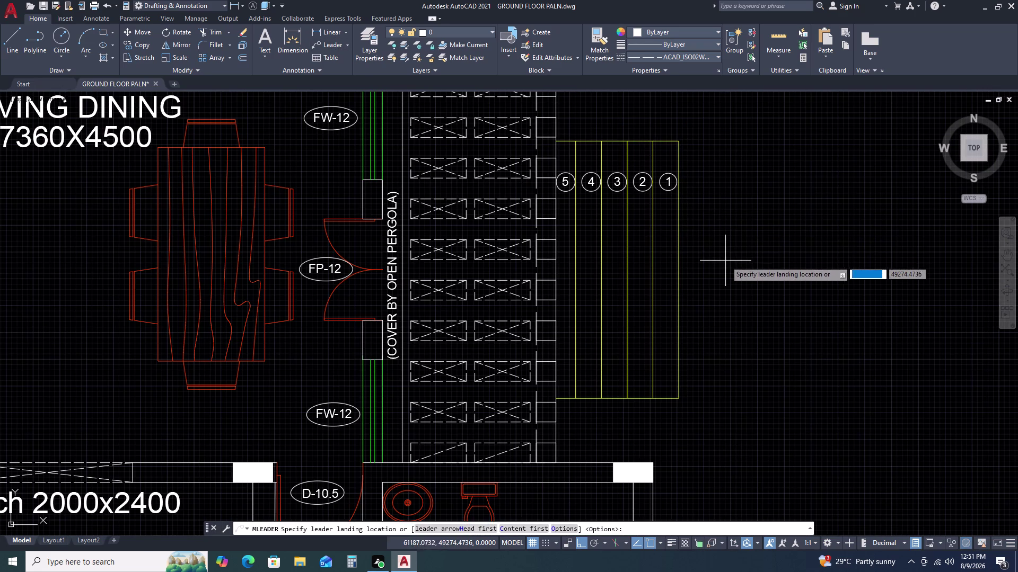
click(725, 260)
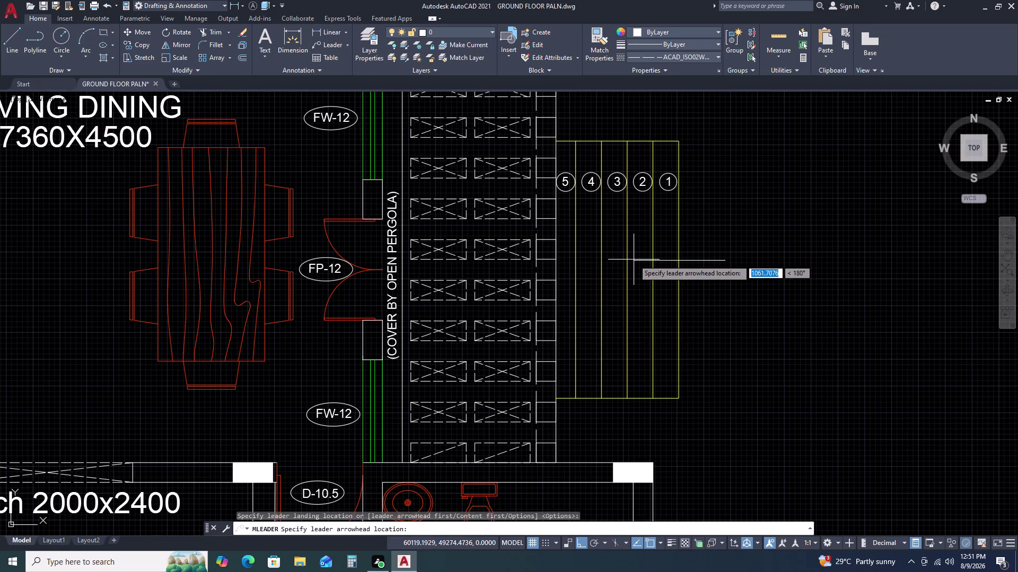
click(633, 259)
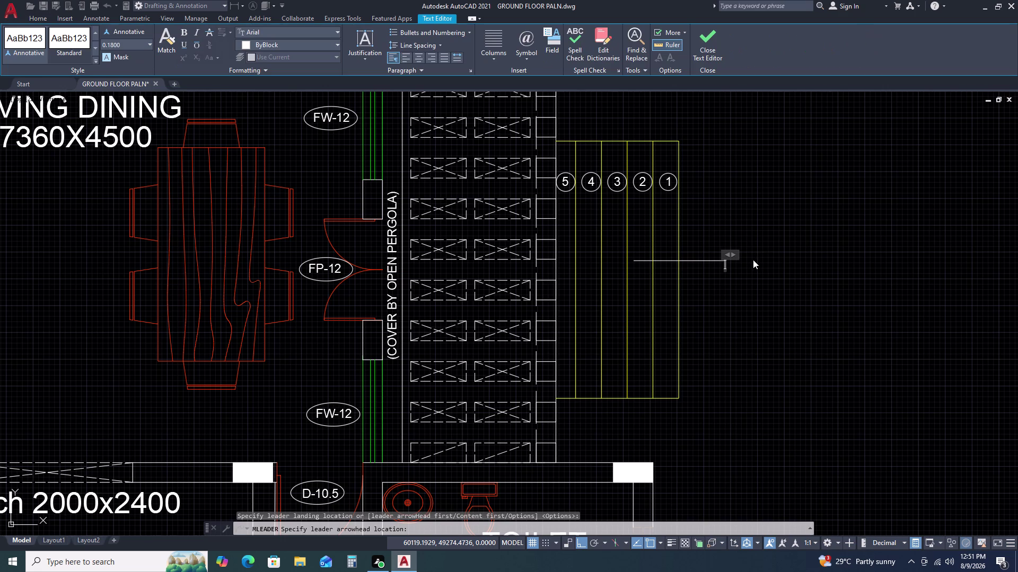
text(UP)
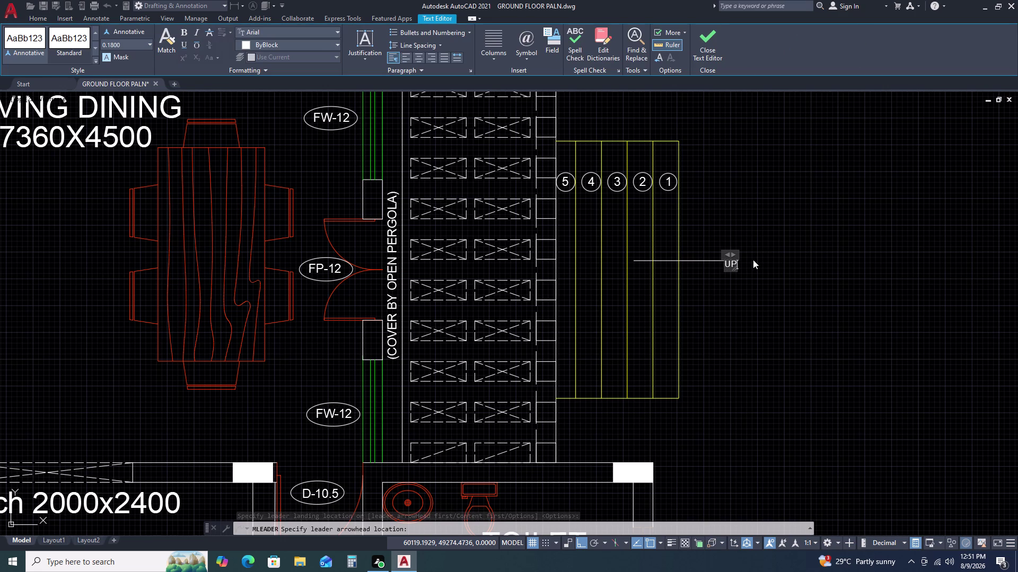
click(759, 280)
key(Escape)
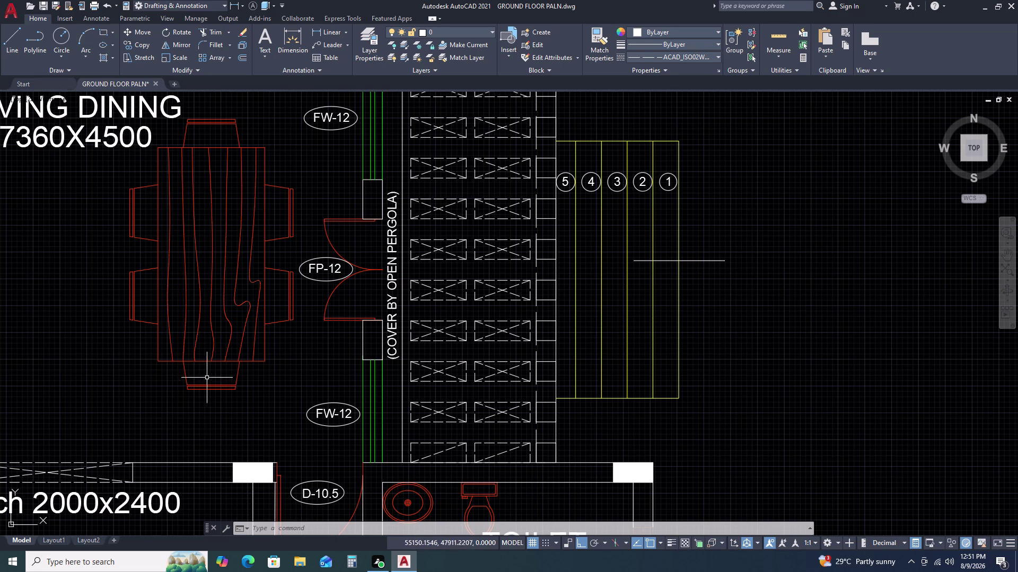
Erase the undersized UP multileader beside the stairs.
click(728, 243)
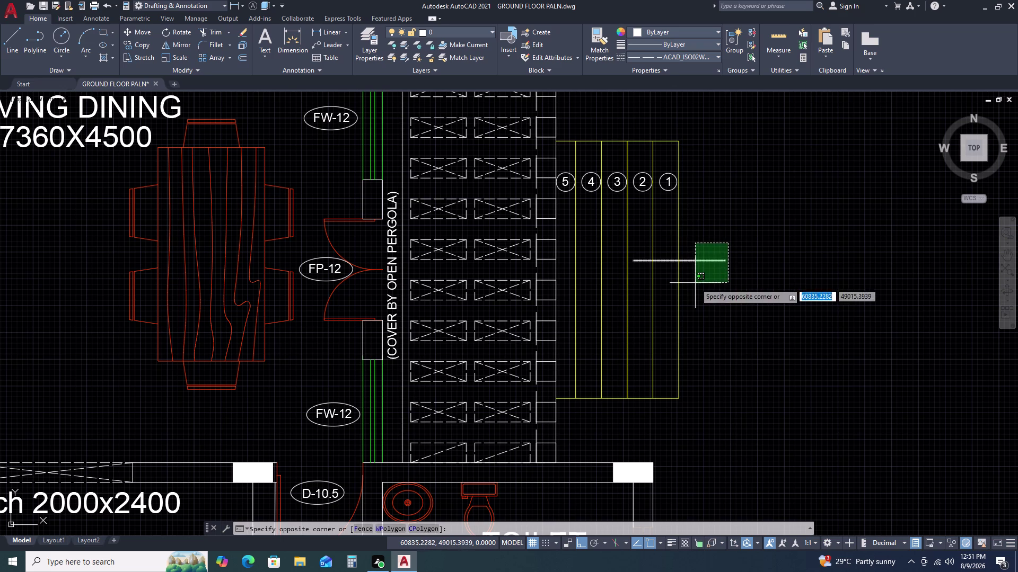
click(695, 283)
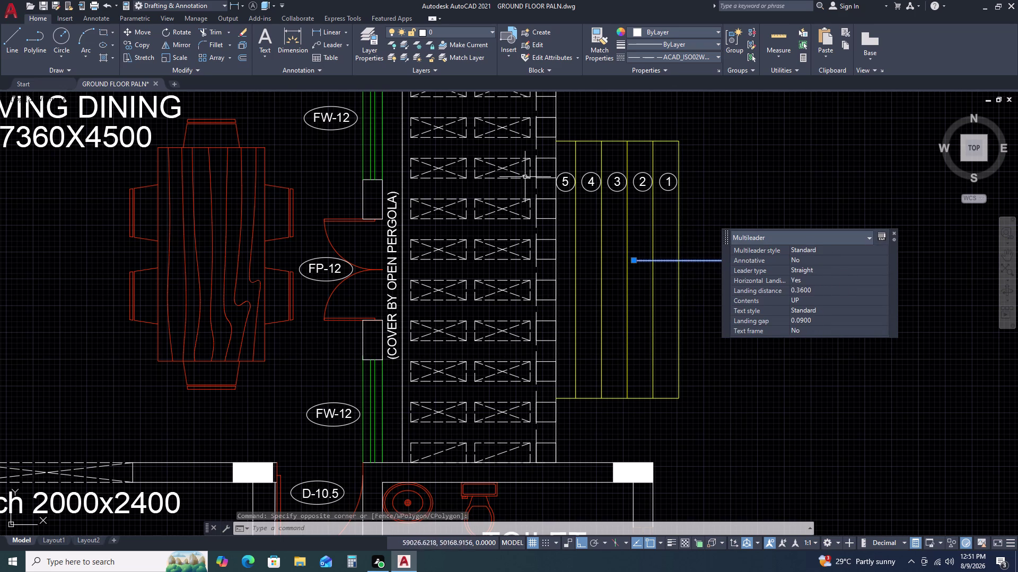
click(719, 70)
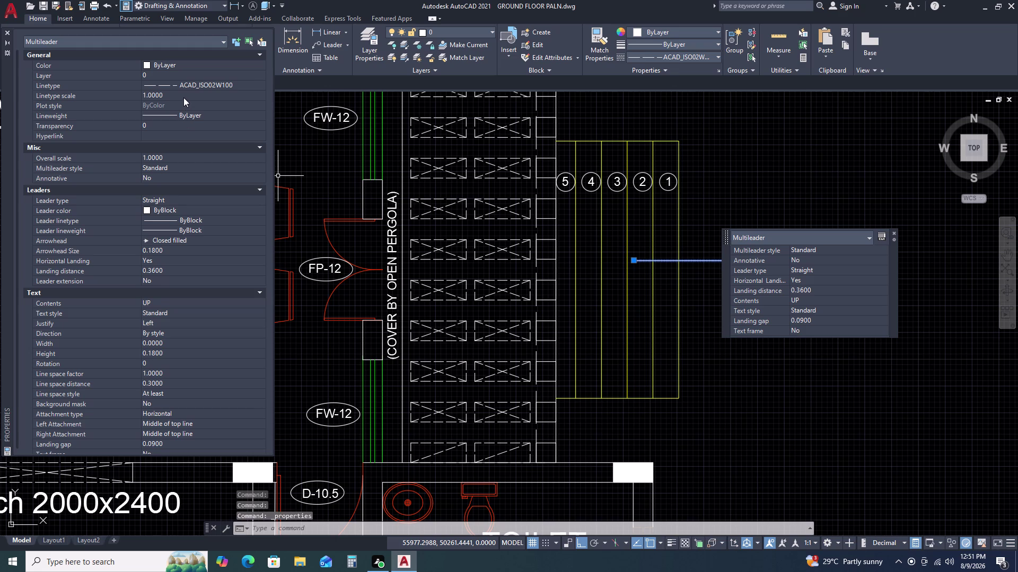
click(184, 247)
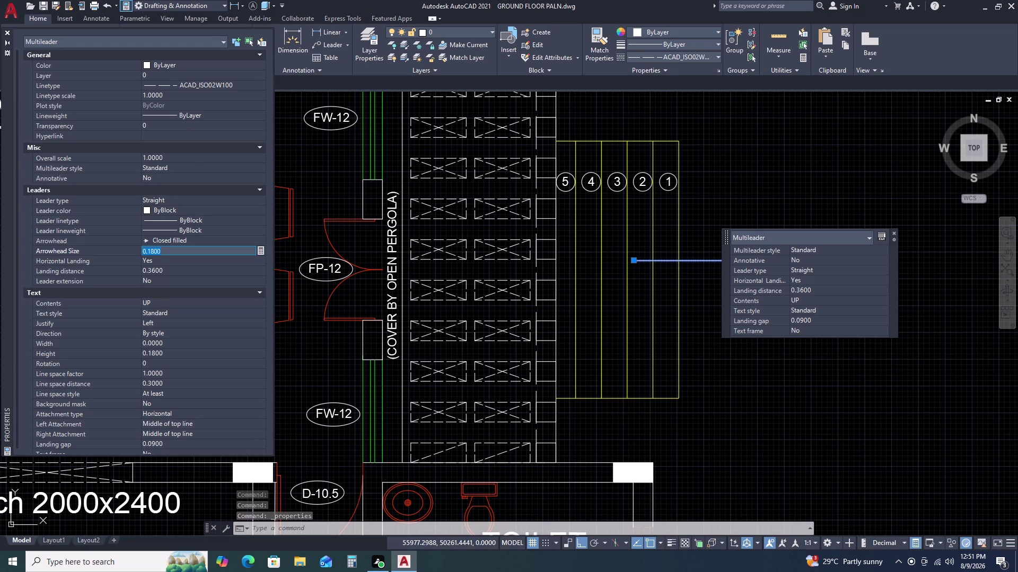
key(Escape)
click(719, 256)
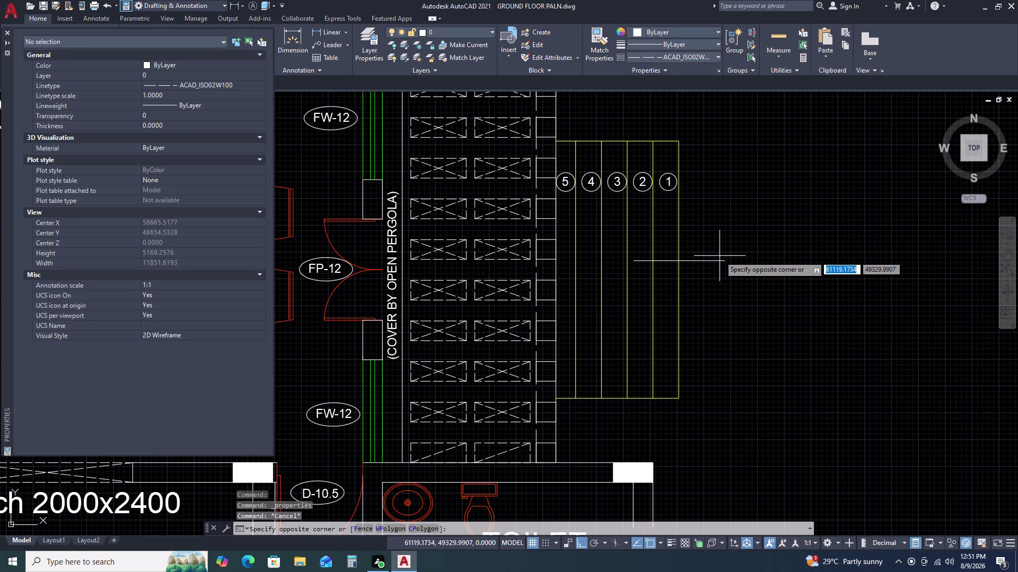
click(707, 272)
key(Delete)
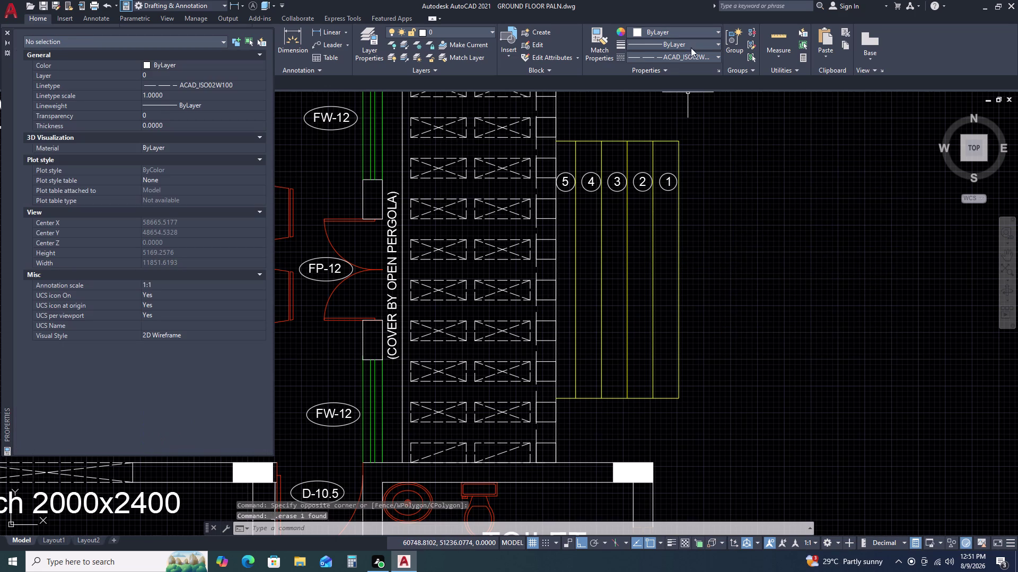
Make ByLayer the current linetype and start a new multileader.
click(695, 57)
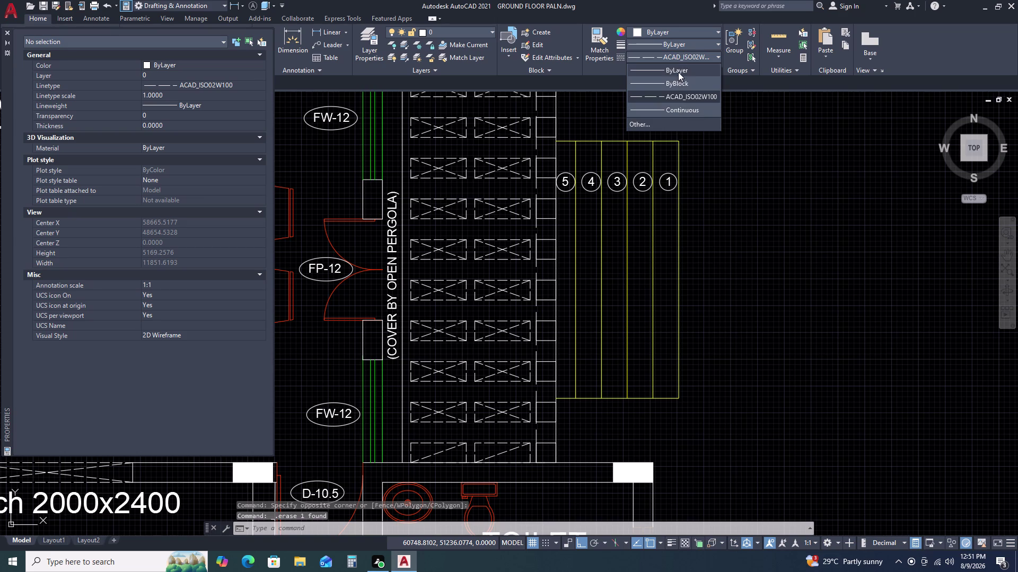
click(678, 72)
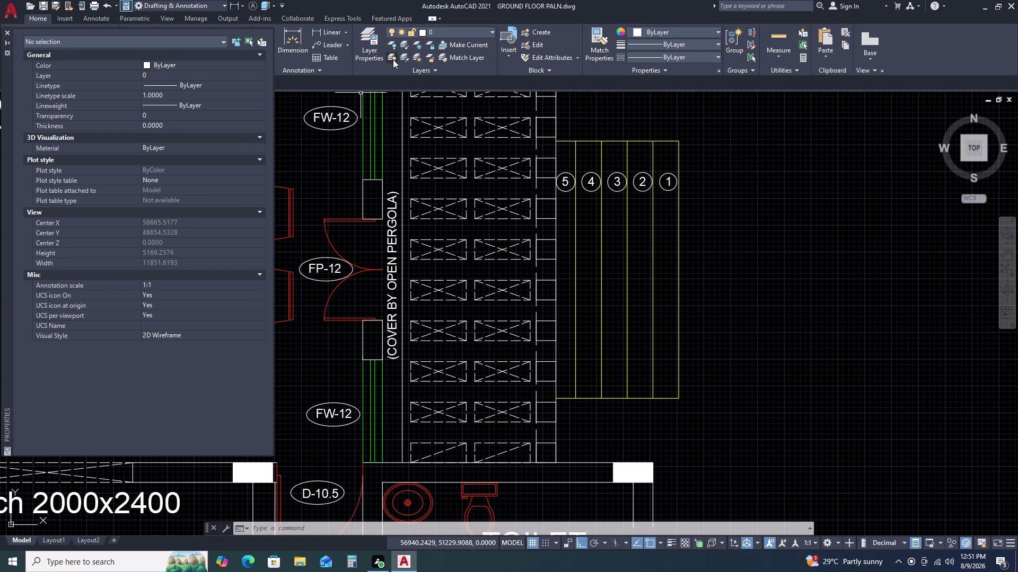
click(333, 44)
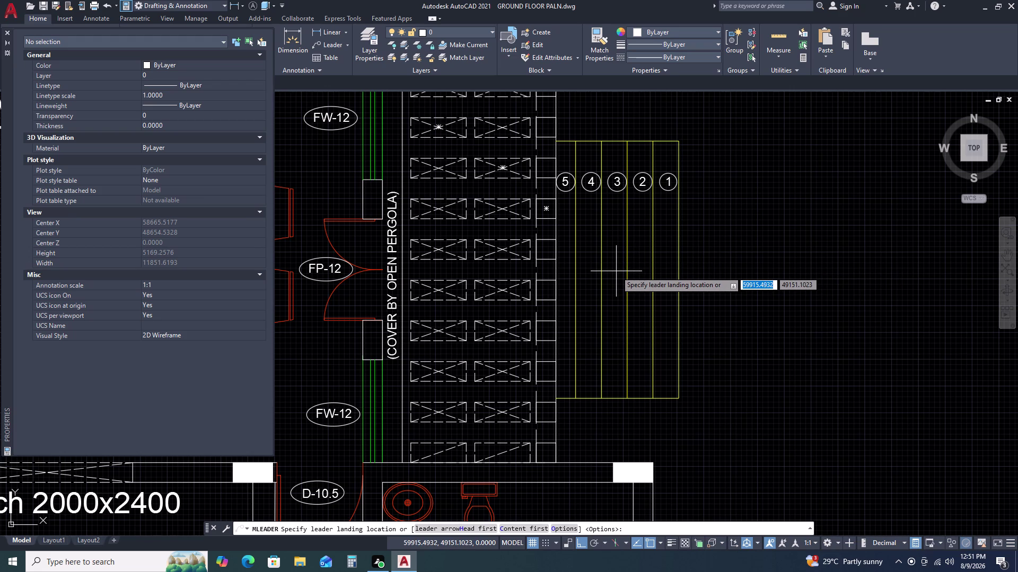
Place a multileader labelled 'UP' with its arrowhead on the stair treads.
click(710, 277)
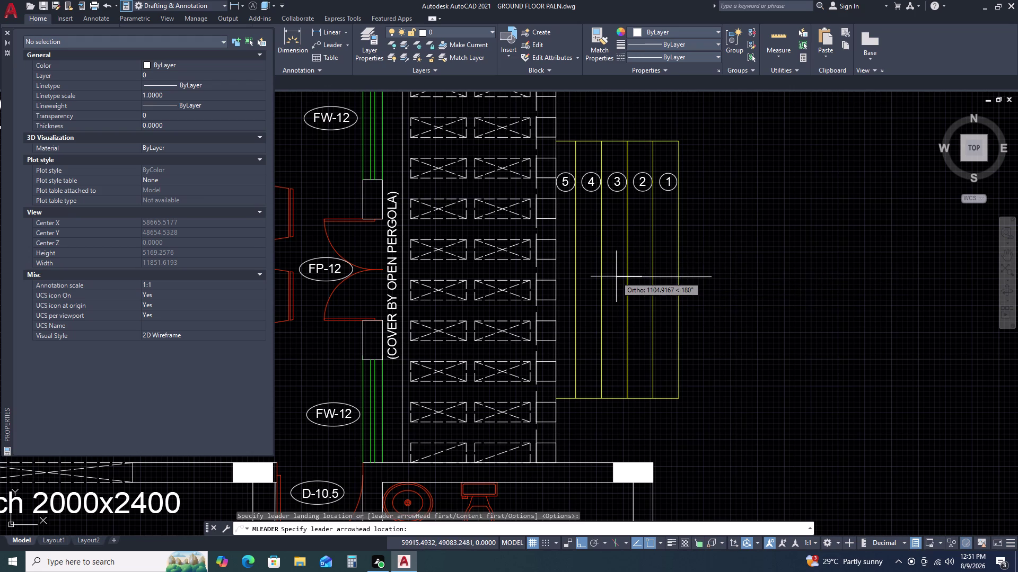
click(616, 276)
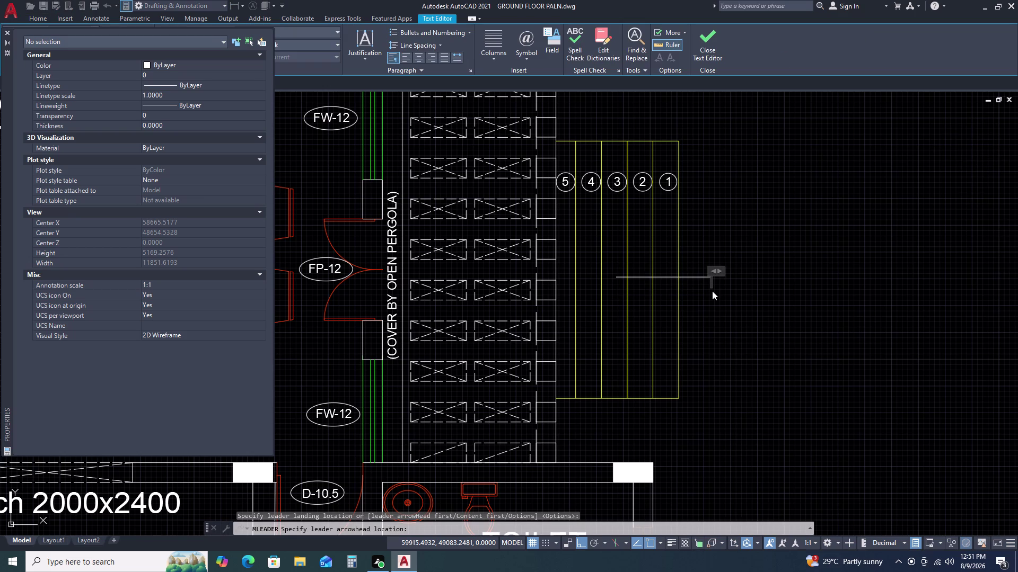
text(UP)
click(759, 317)
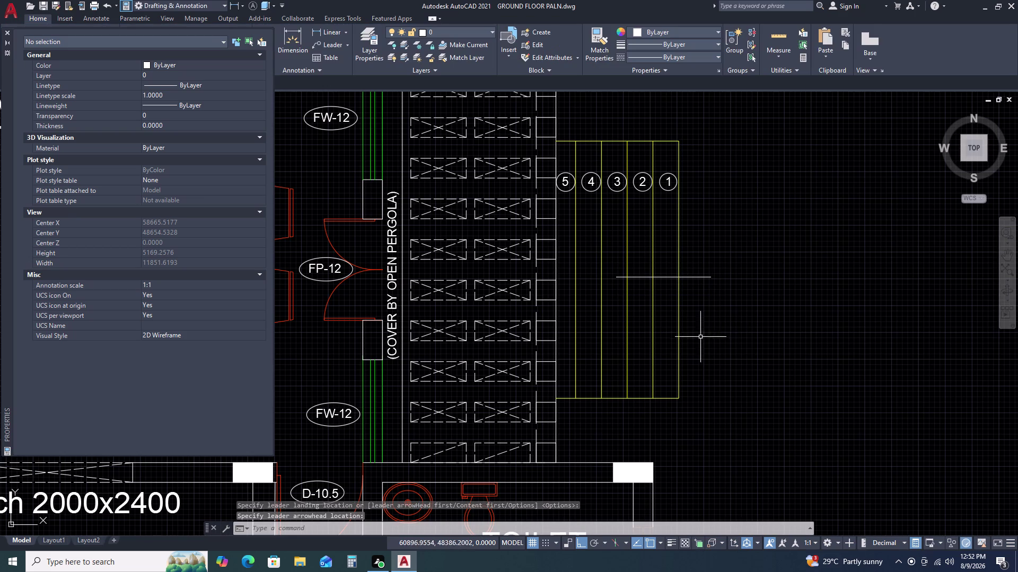
key(Escape)
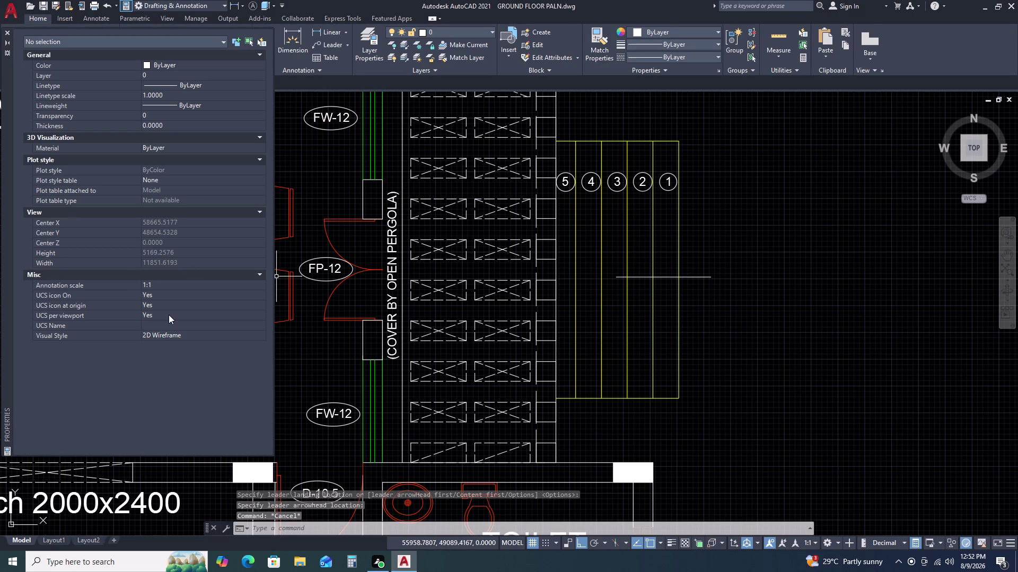
Set the new UP leader's arrowhead size to 500.
click(728, 262)
click(695, 296)
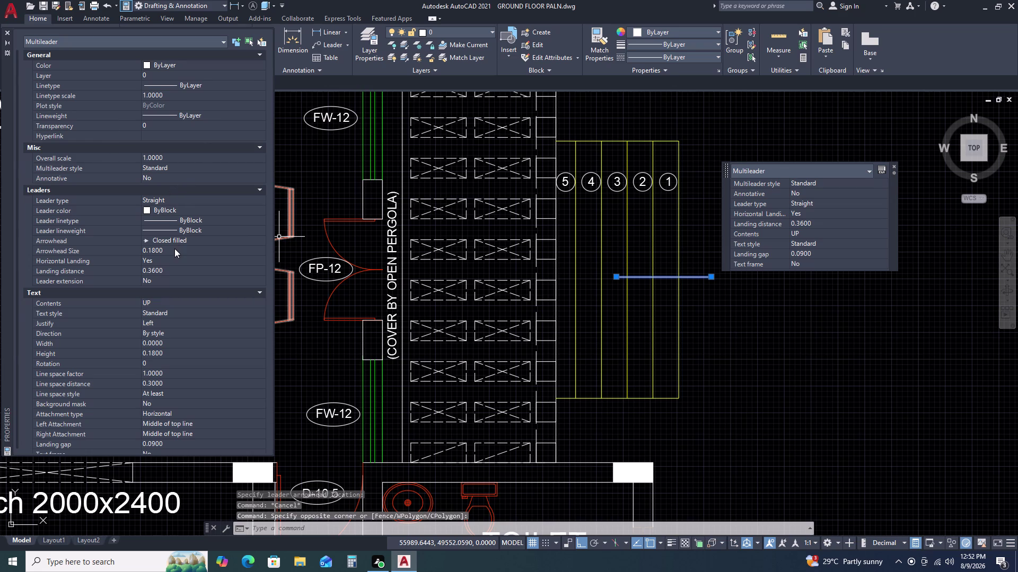
click(174, 248)
key(5)
text(0)
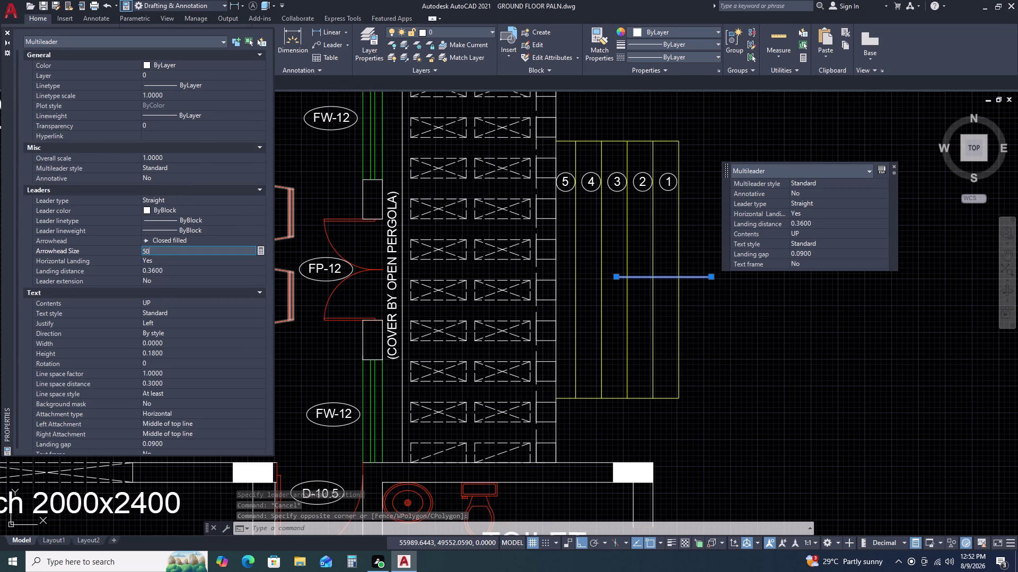
text(0)
key(Return)
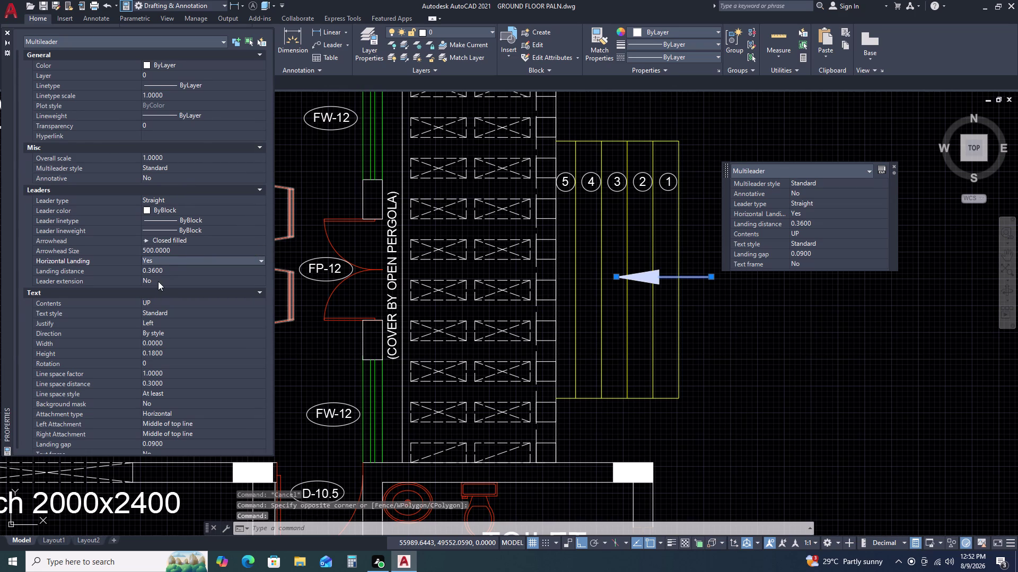
Set the UP label's text height to 500 and close Properties.
scroll(down, 3)
scroll(down, 3)
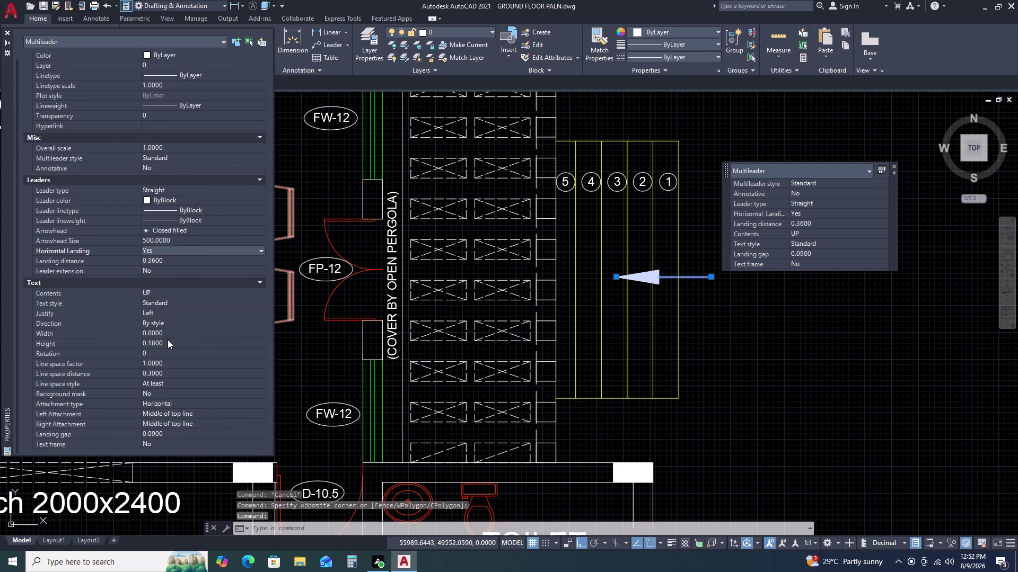
click(167, 342)
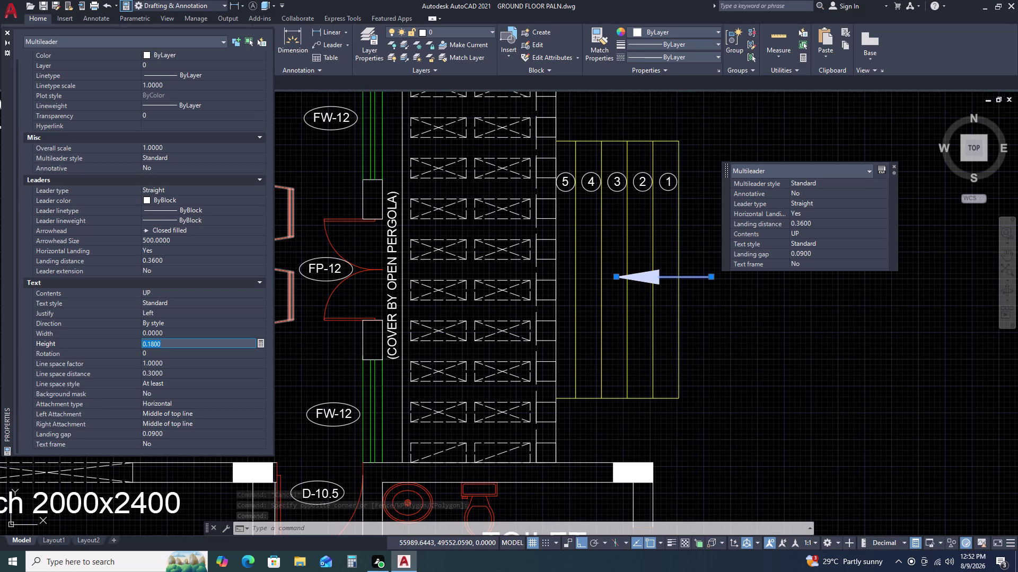
text(500)
key(Return)
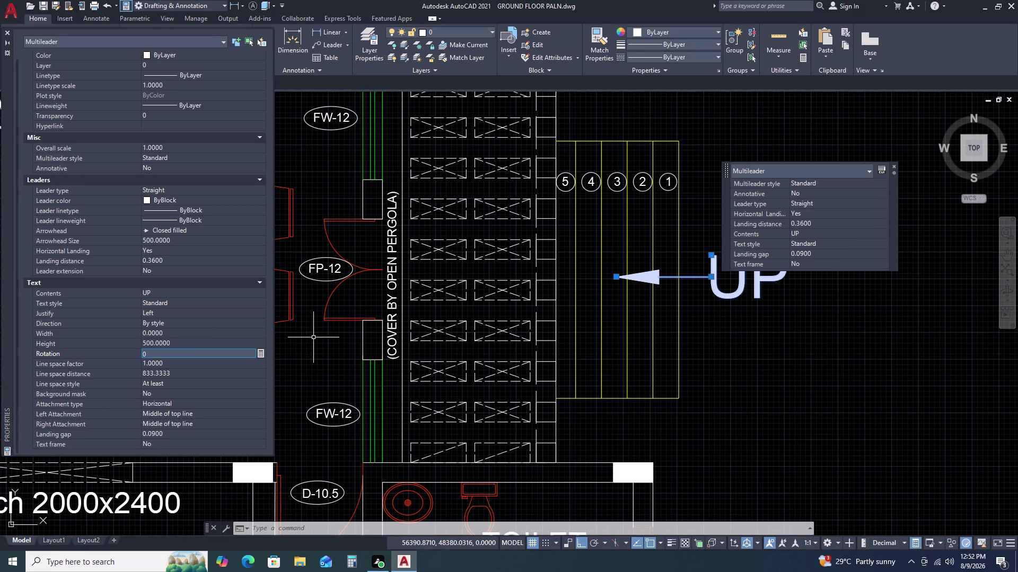
key(Escape)
key(Escape)
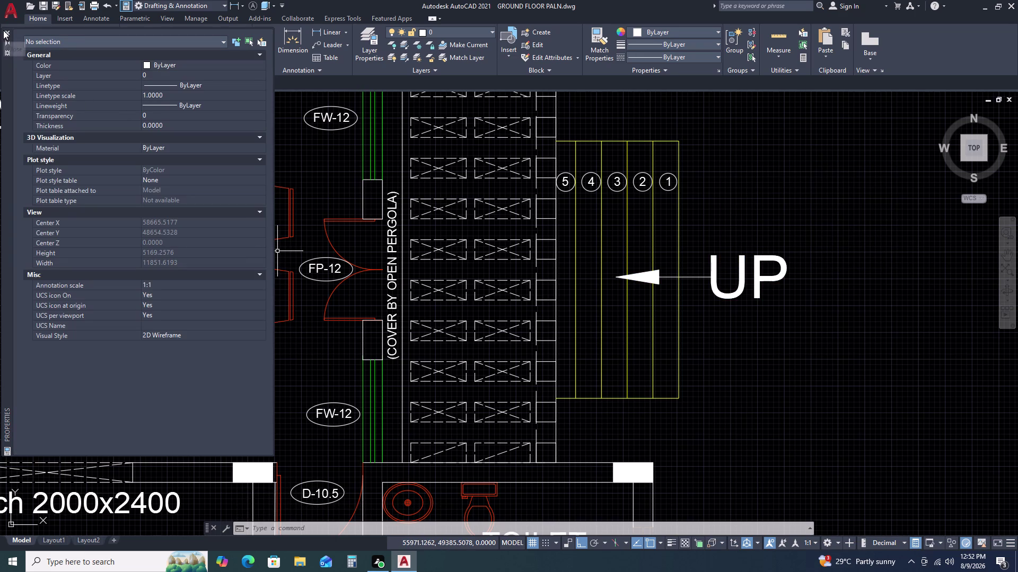
click(3, 31)
scroll(down, 3)
key(Escape)
scroll(up, 3)
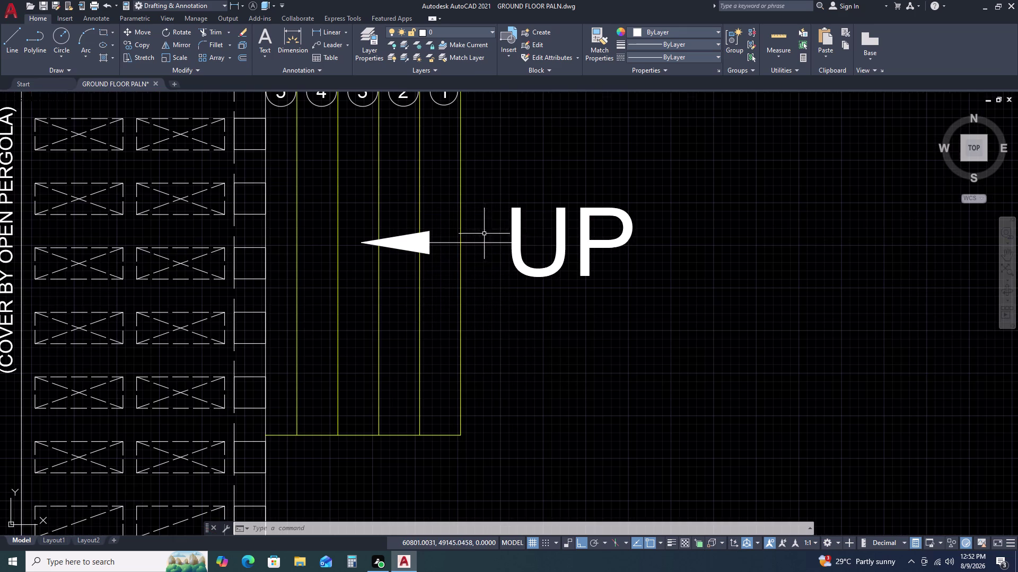
Select the enlarged UP leader and try its arrowhead grip, then cancel.
scroll(down, 3)
scroll(down, 3)
middle_drag(593, 254, 621, 247)
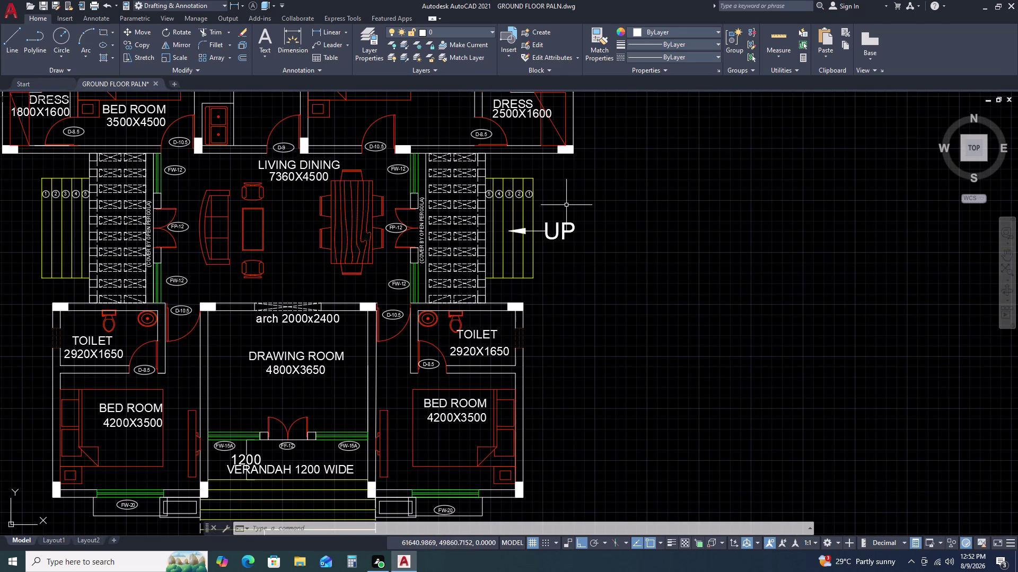
scroll(up, 3)
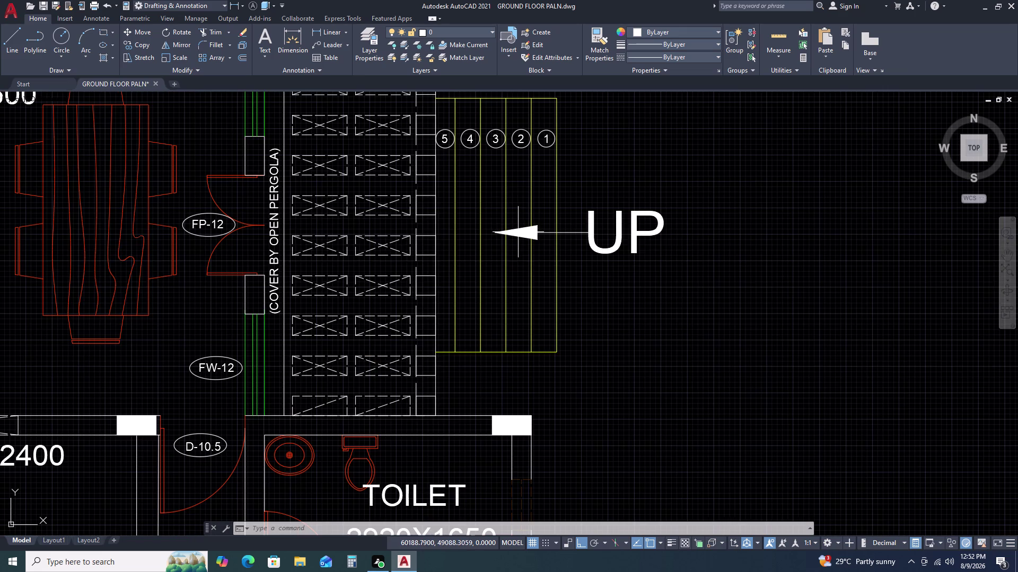
click(518, 232)
scroll(up, 3)
click(507, 233)
click(515, 246)
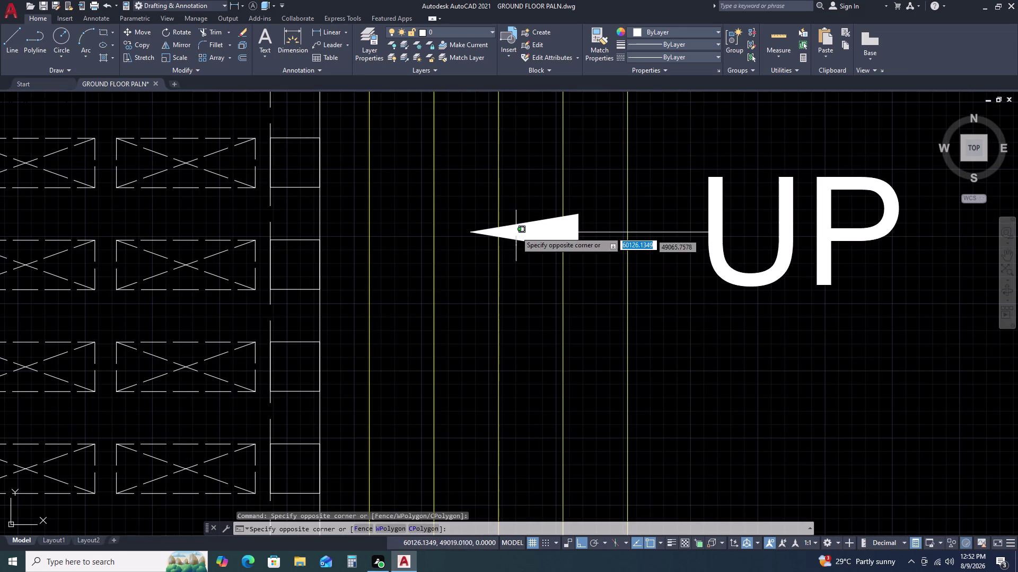
click(516, 220)
click(473, 234)
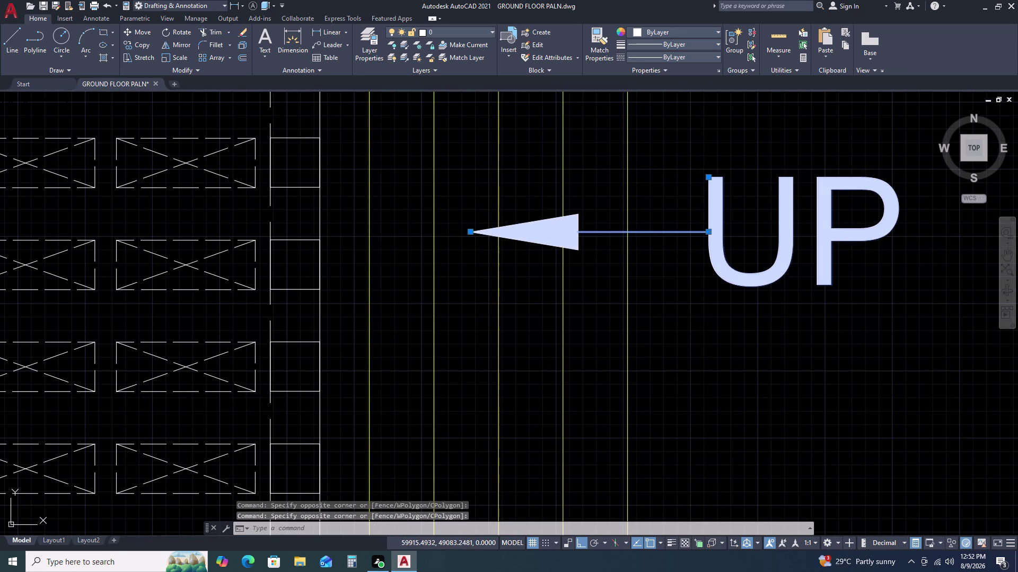
click(366, 233)
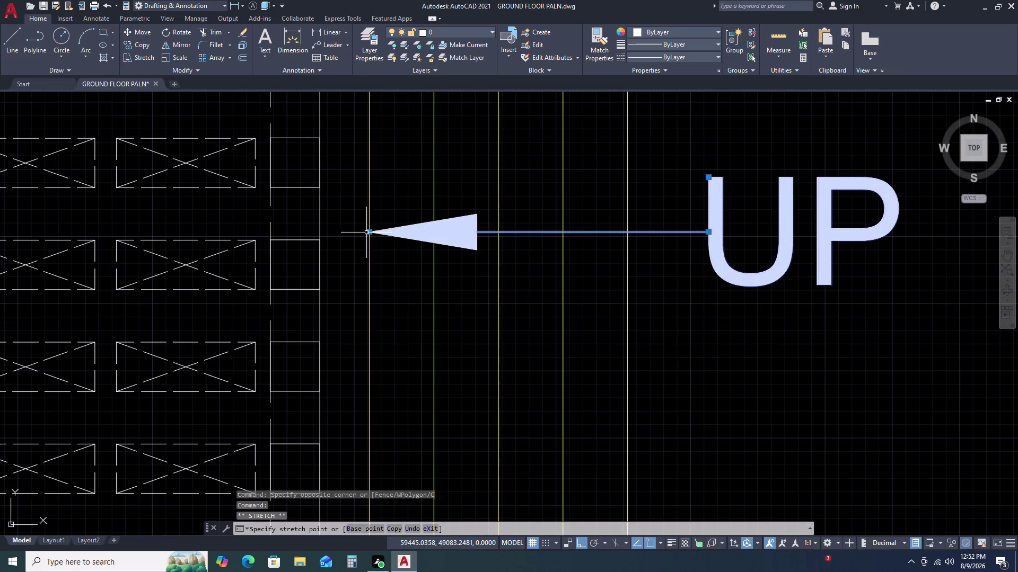
key(Escape)
Reselect the UP leader at its landing end and enter the CO command.
scroll(down, 3)
scroll(down, 3)
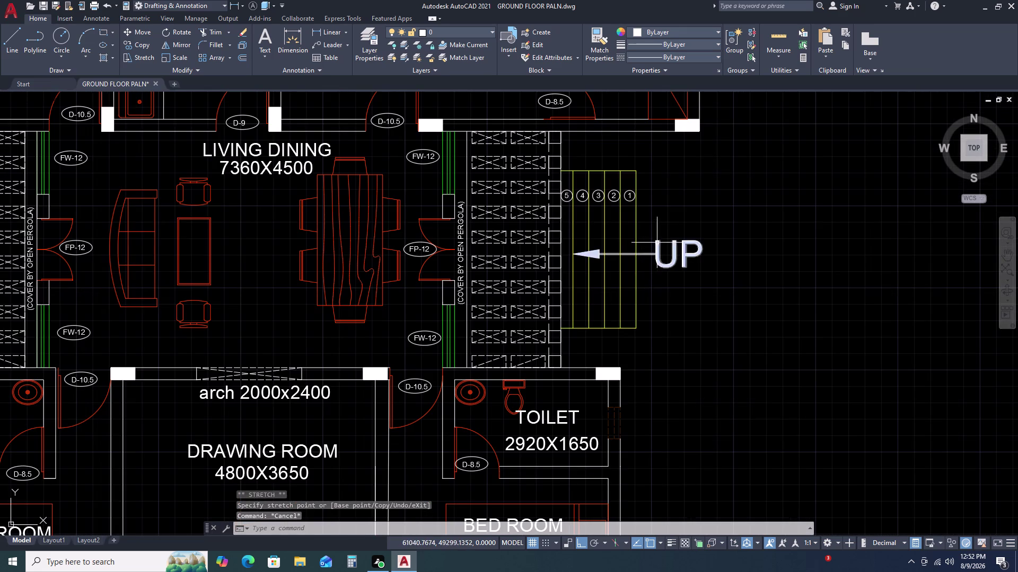
scroll(up, 3)
click(673, 236)
click(651, 261)
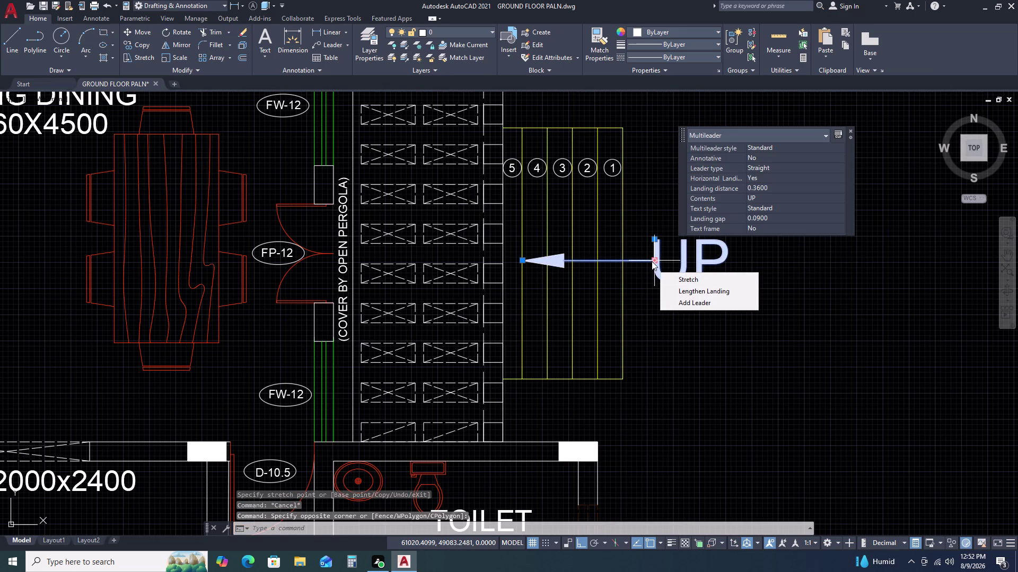
key(c)
text(O)
key(space)
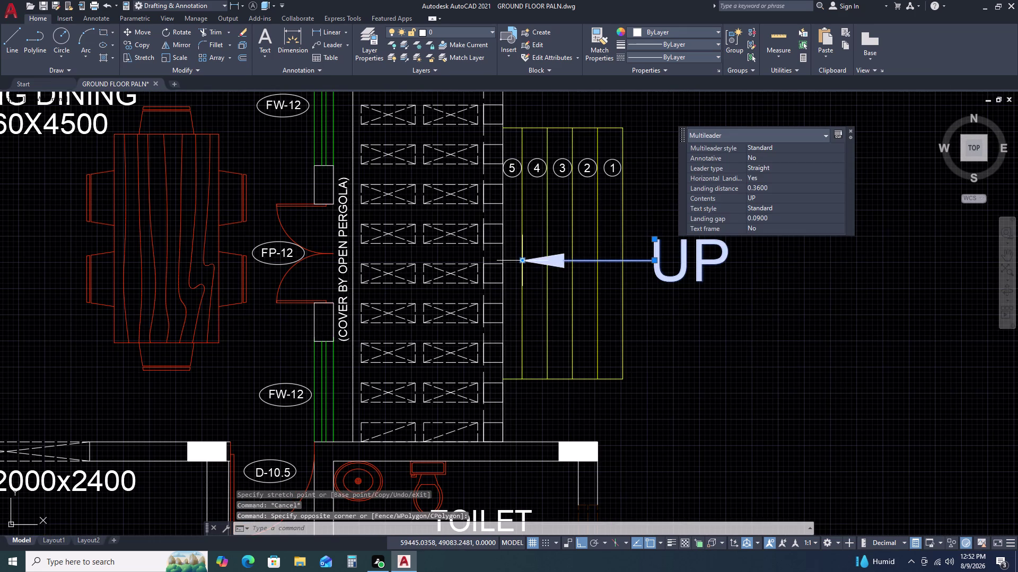
key(c)
text(O)
key(space)
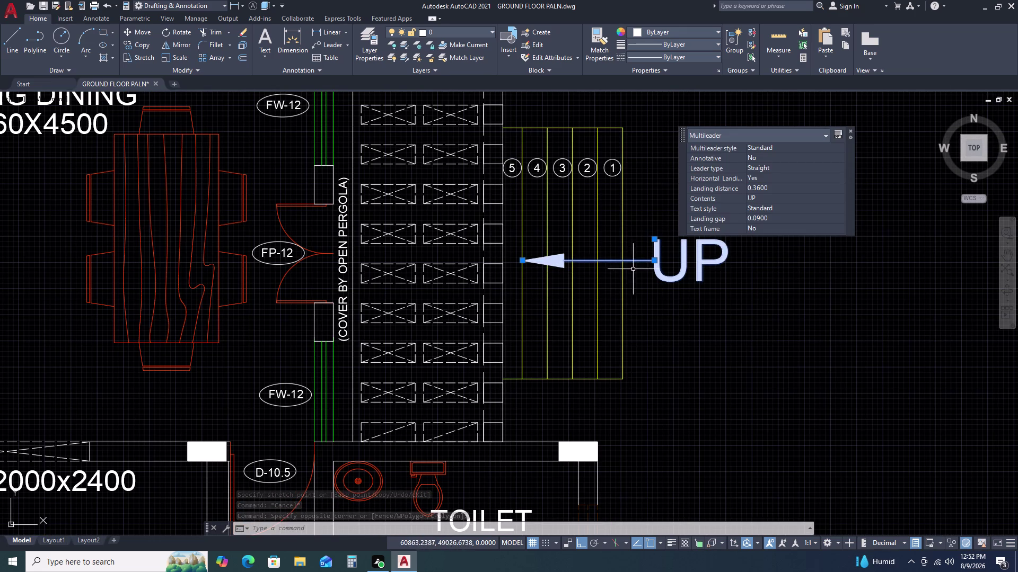
Copy the UP leader to a lower position at the stair treads' edge.
text(CO)
key(space)
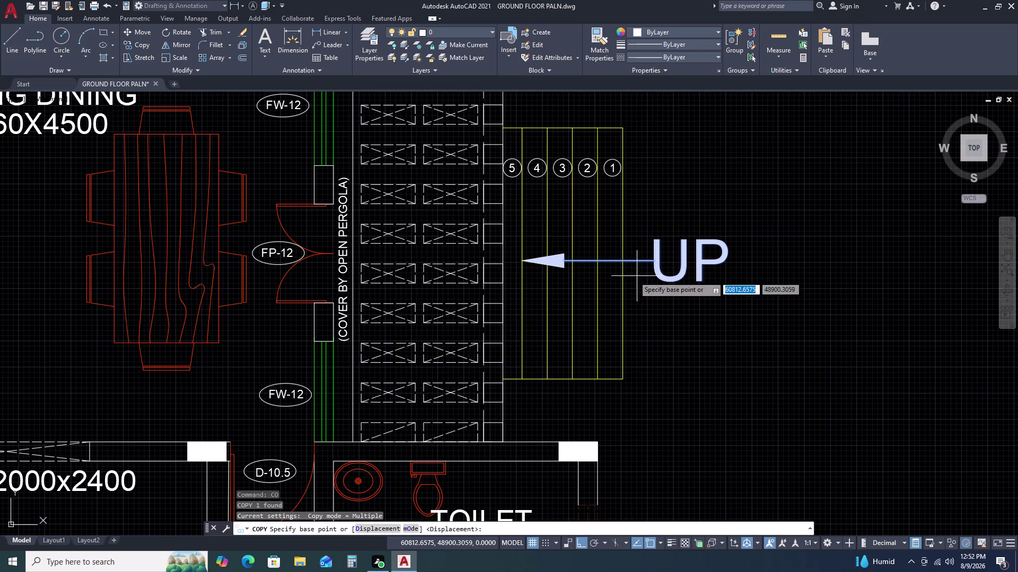
click(522, 261)
key(F8)
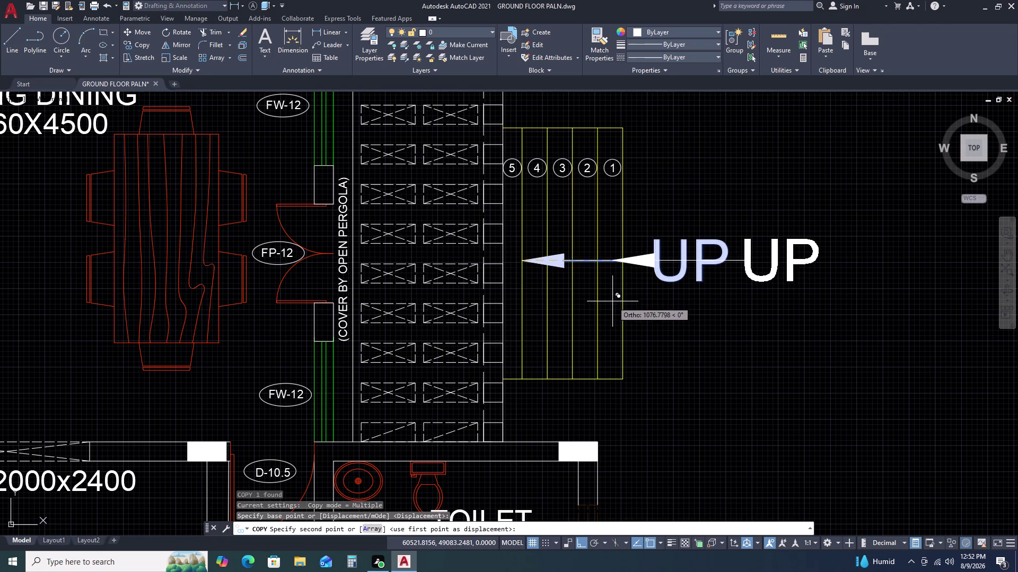
scroll(up, 3)
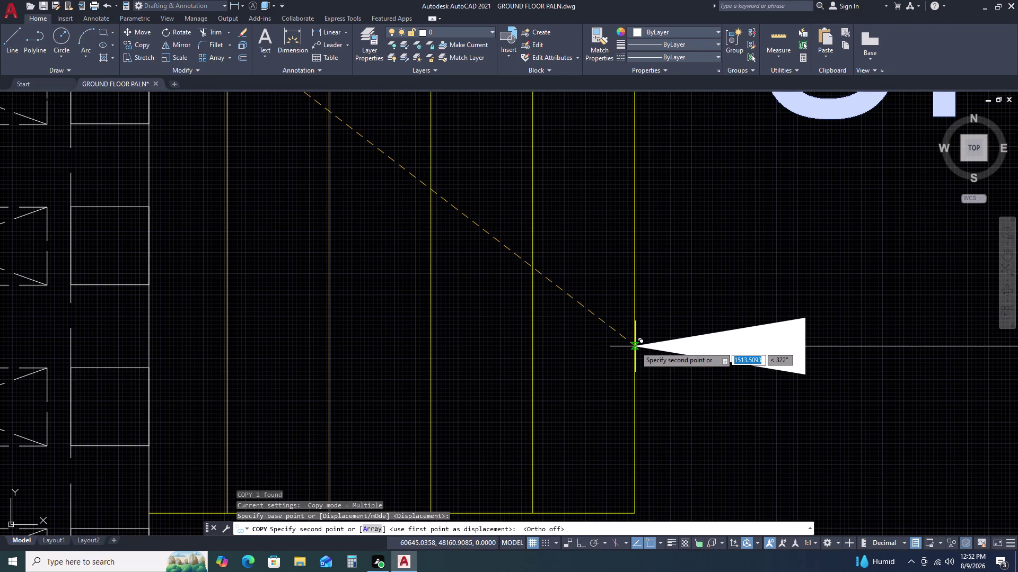
click(635, 347)
scroll(down, 3)
scroll(down, 3)
key(Escape)
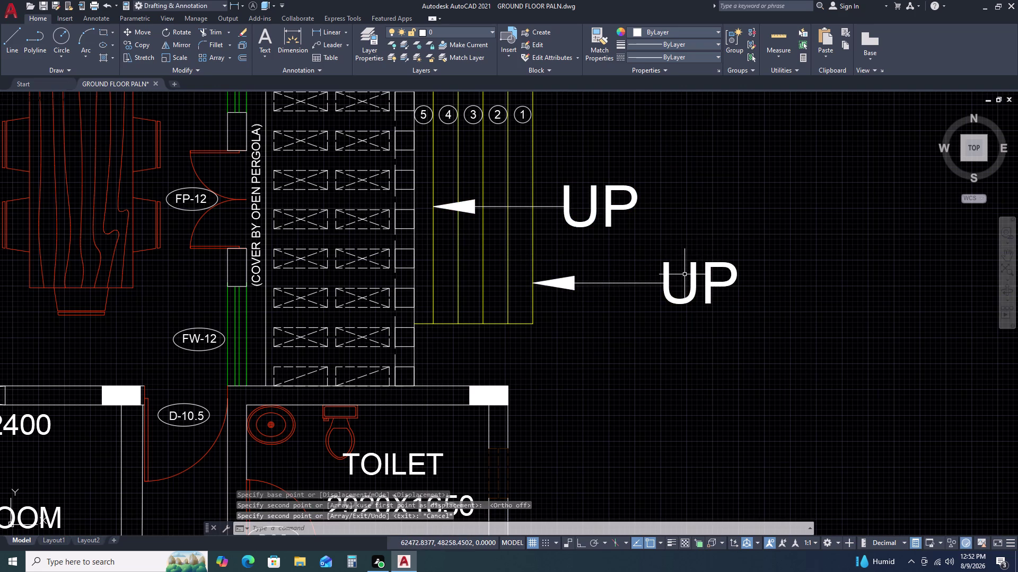